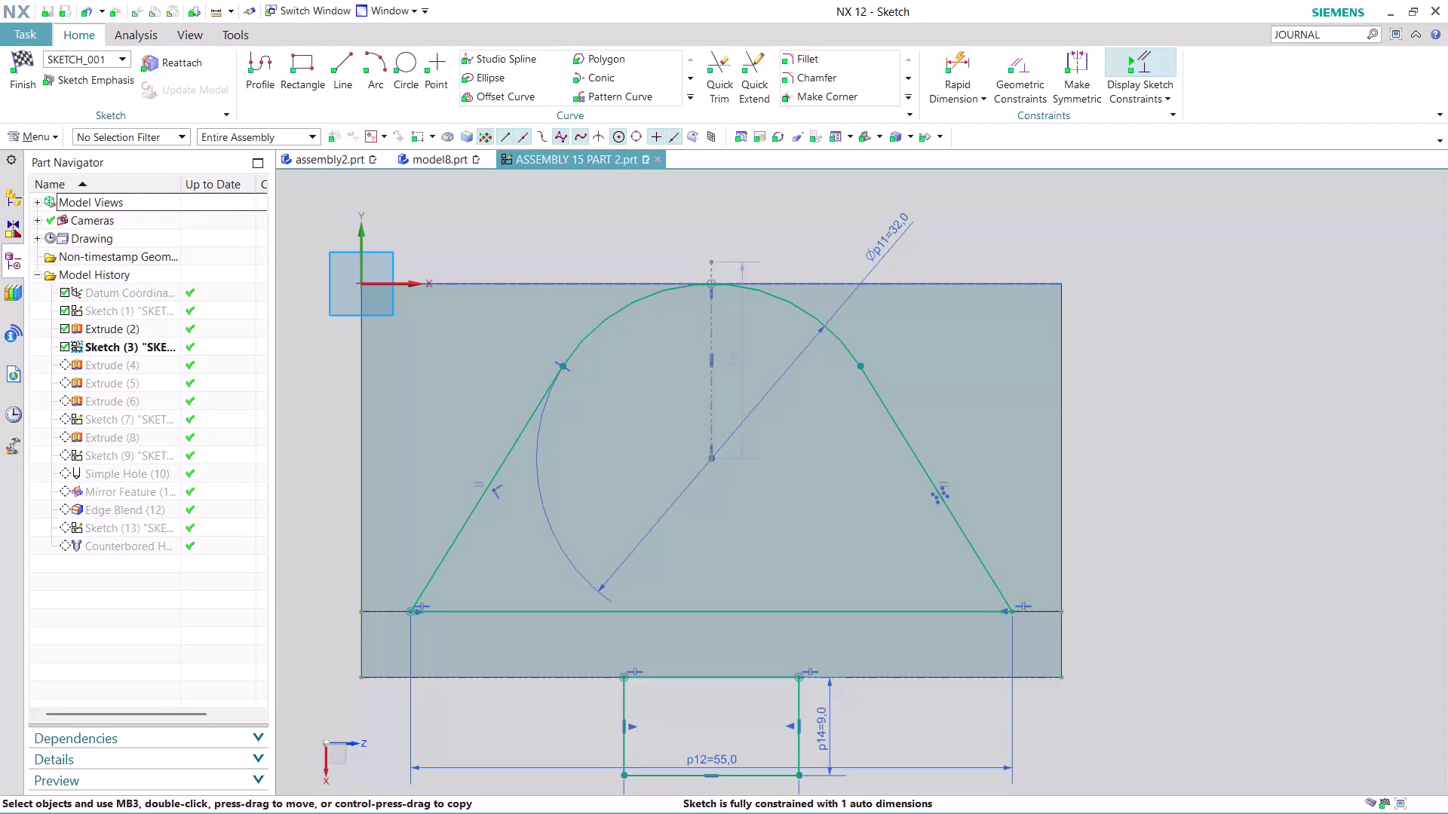
Drag the vertical 18 dimension of SKETCH_001 to the right of the profile and finish the sketch.
scroll(down, 3)
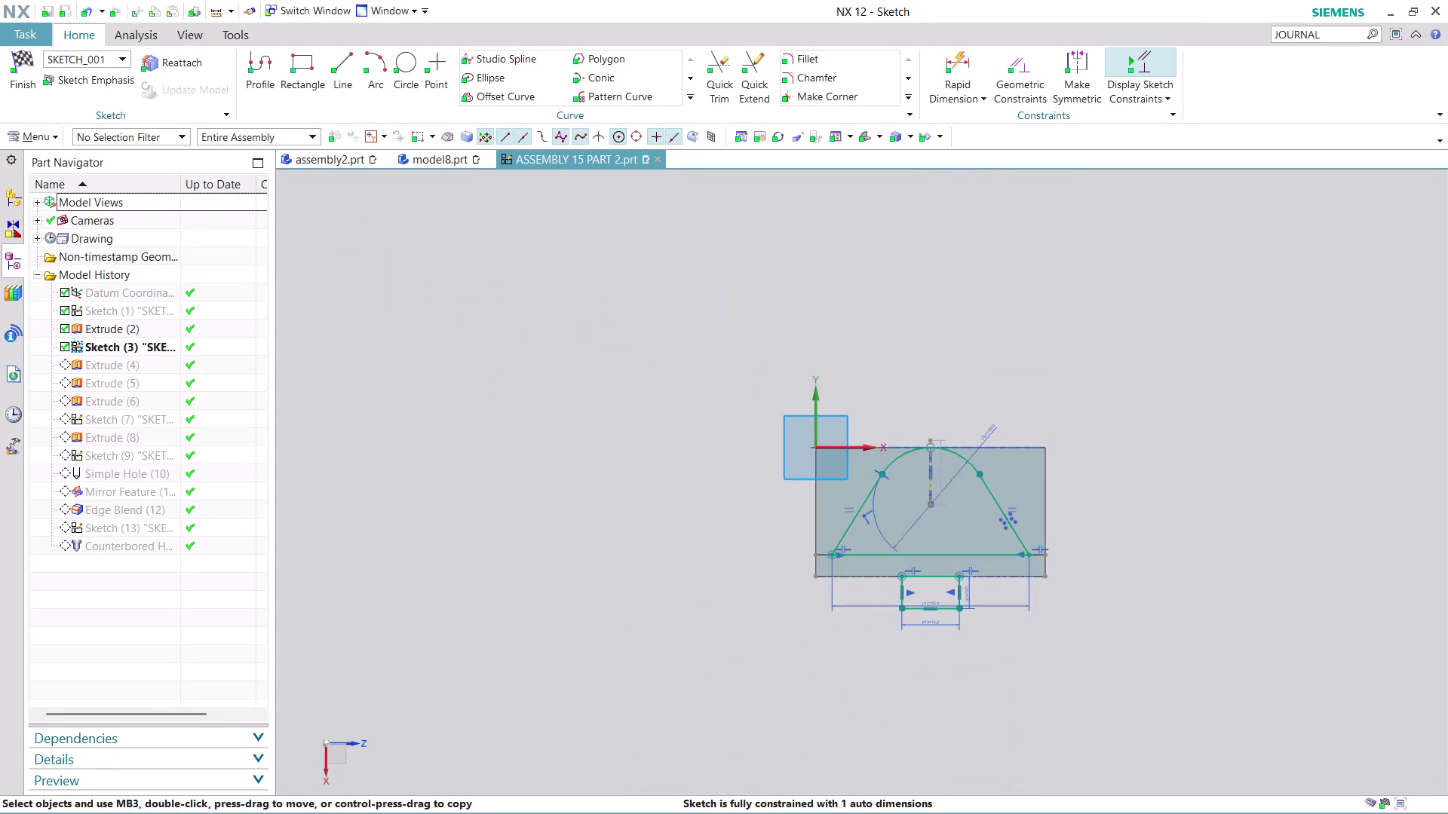
scroll(up, 3)
scroll(up, 3)
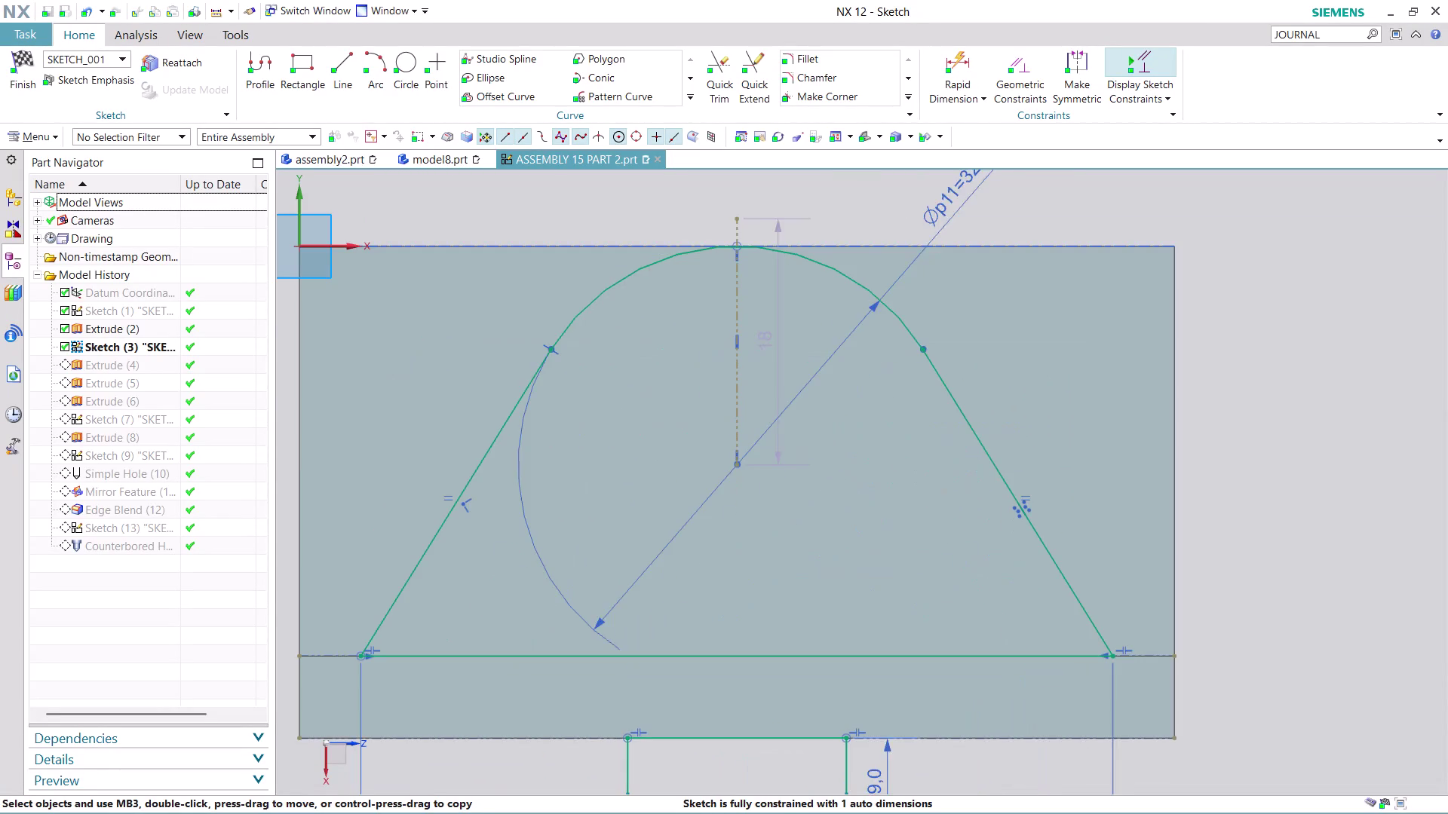
scroll(down, 3)
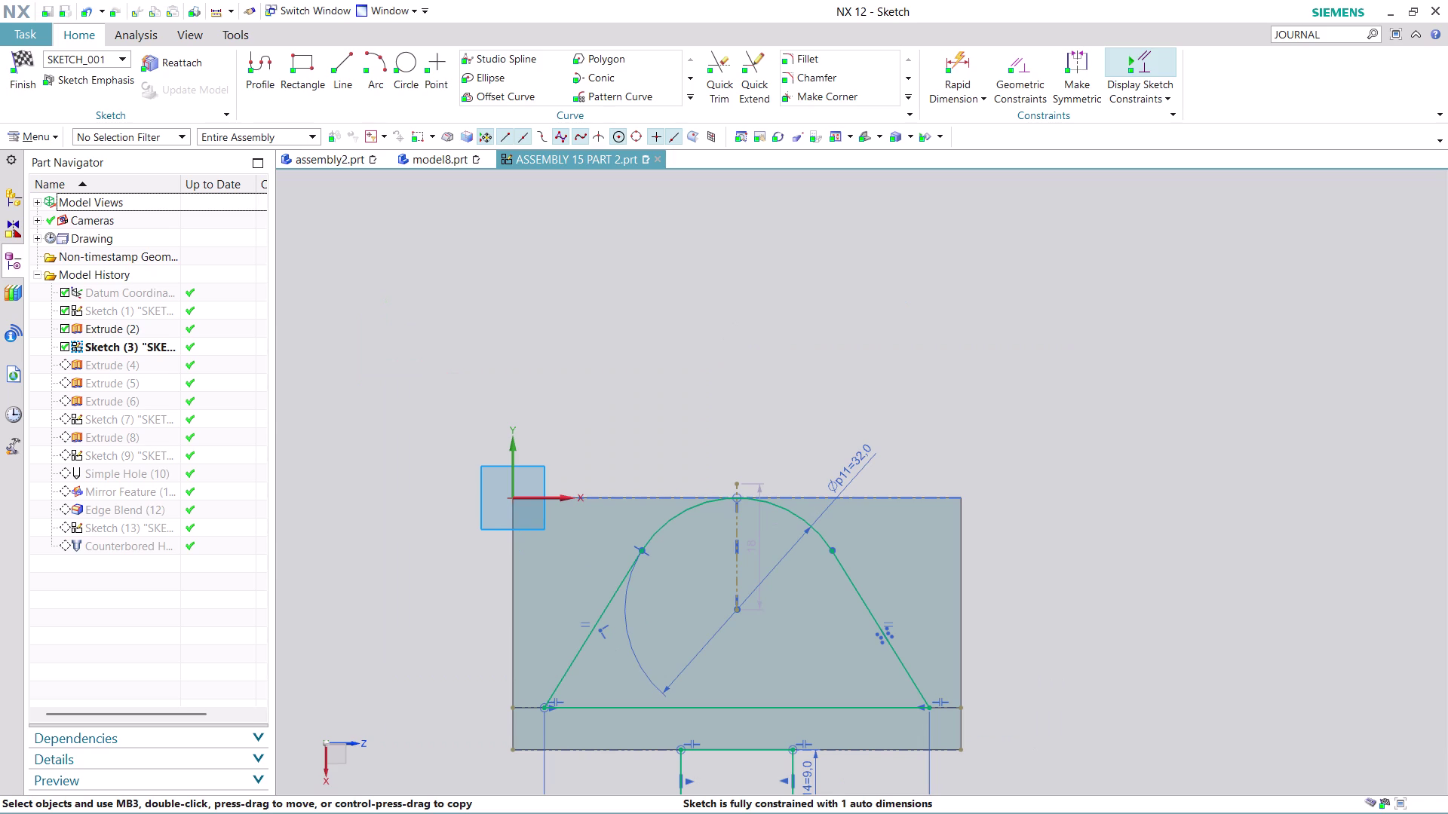
scroll(down, 3)
scroll(up, 3)
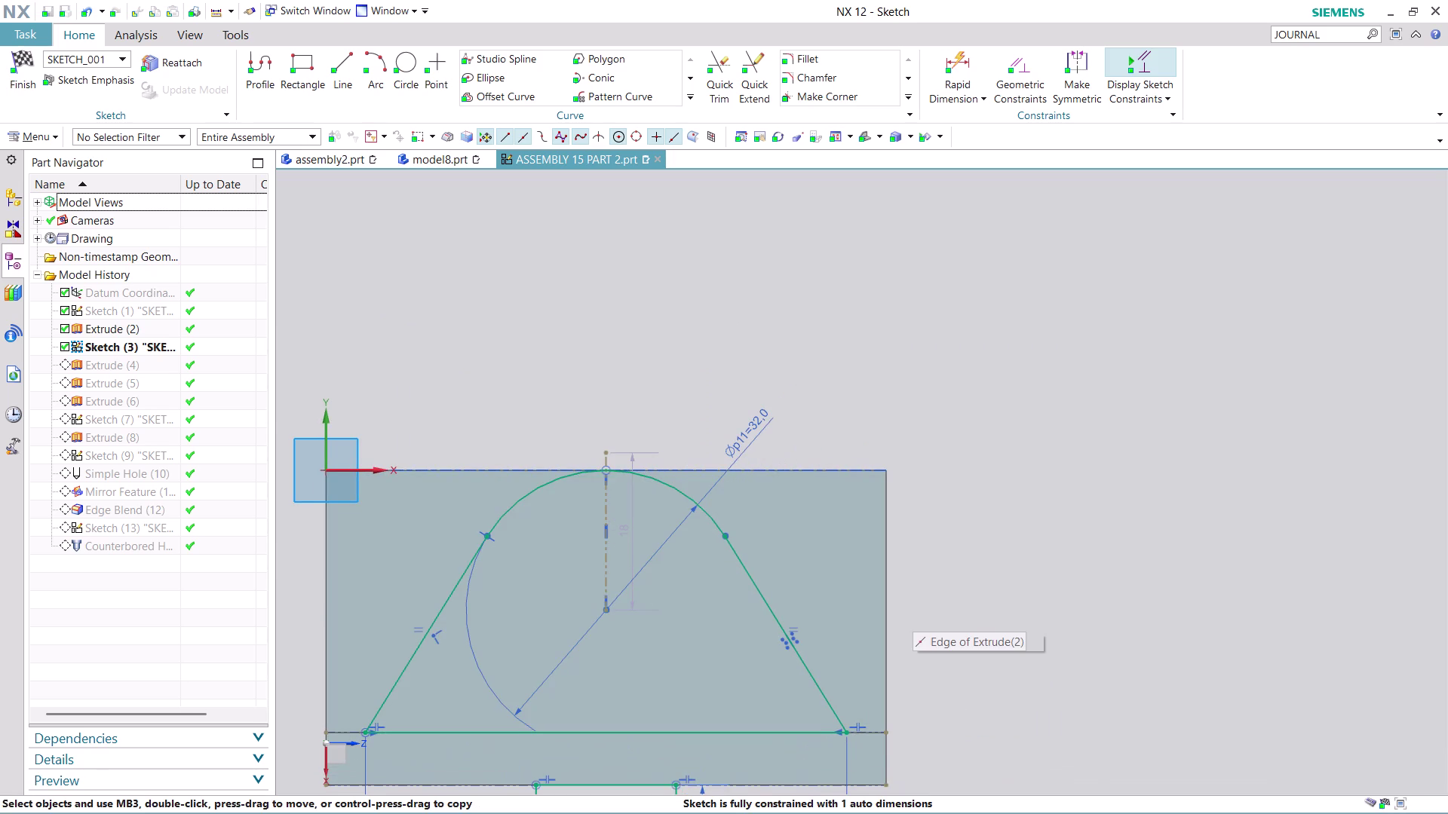
middle_drag(920, 627, 974, 487)
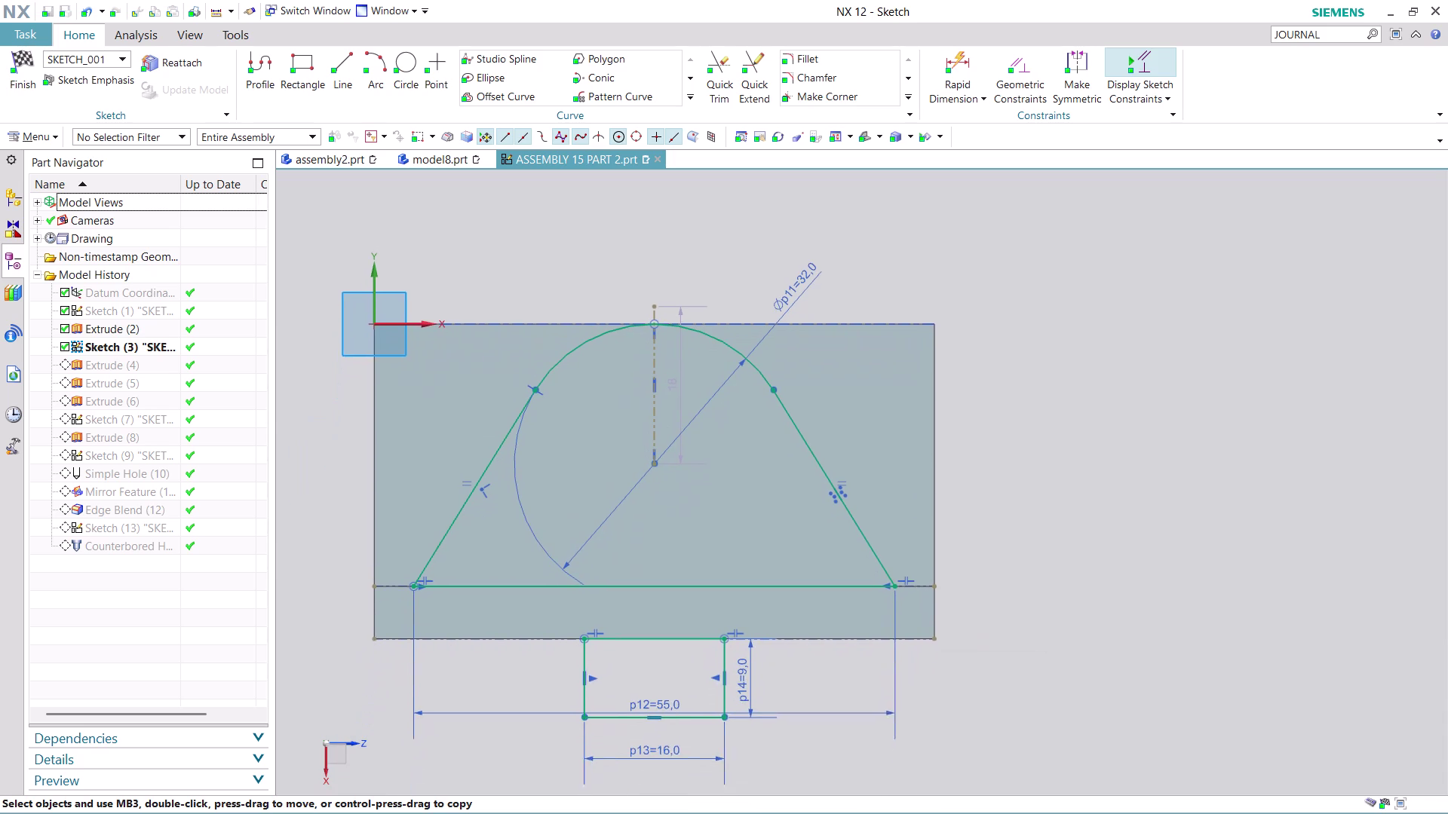
middle_drag(975, 487, 977, 467)
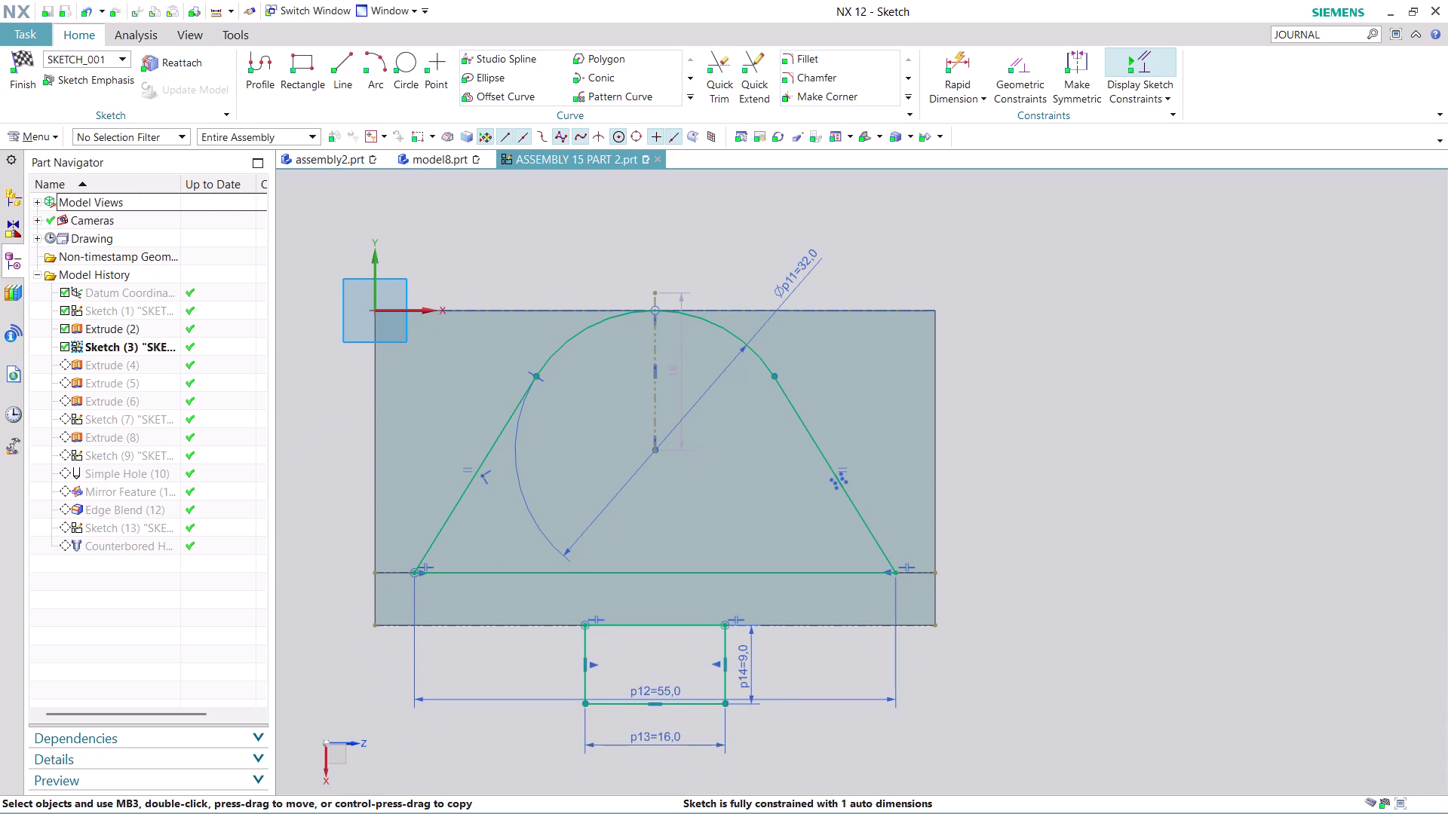
scroll(down, 3)
scroll(up, 3)
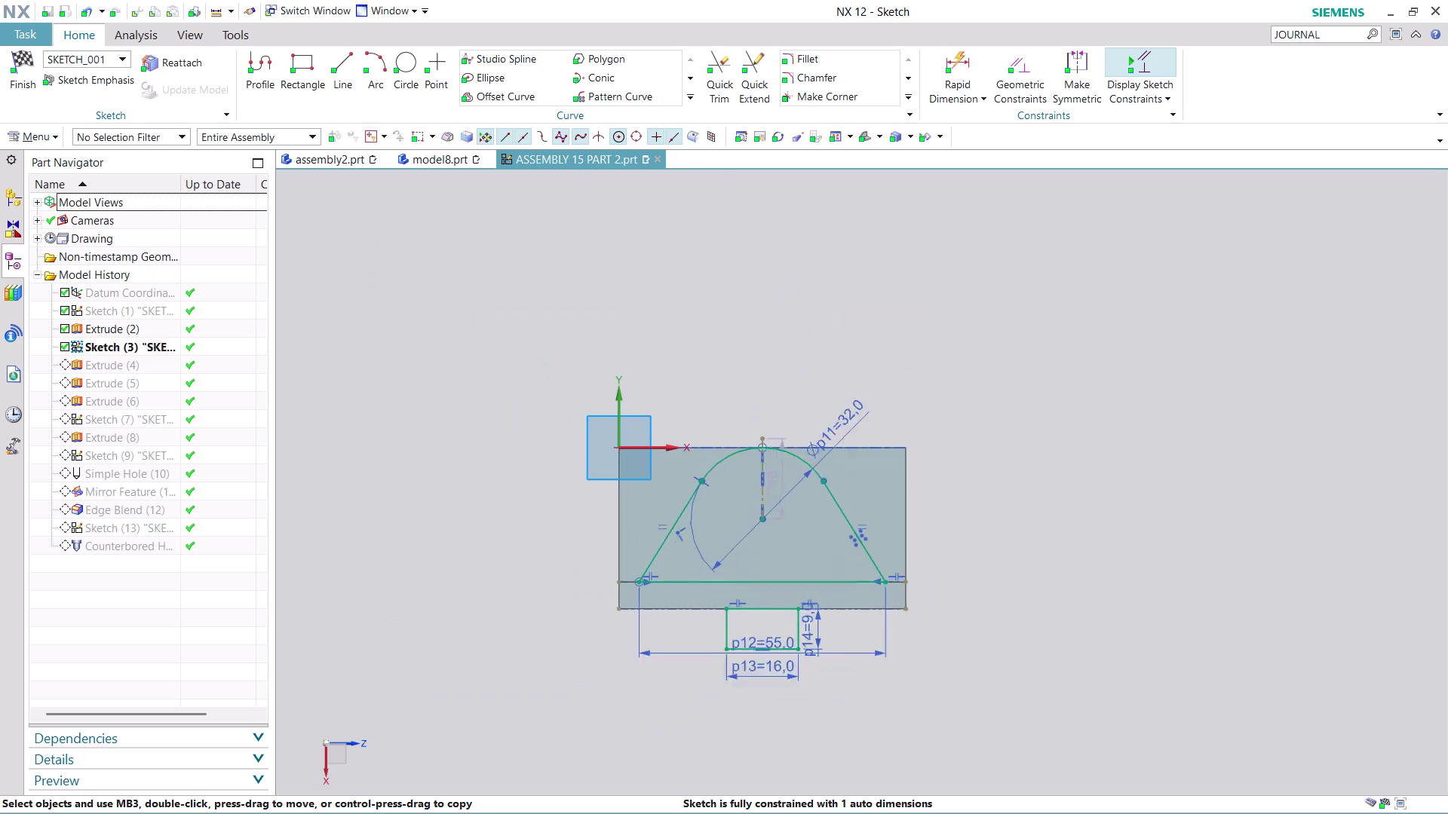
scroll(up, 3)
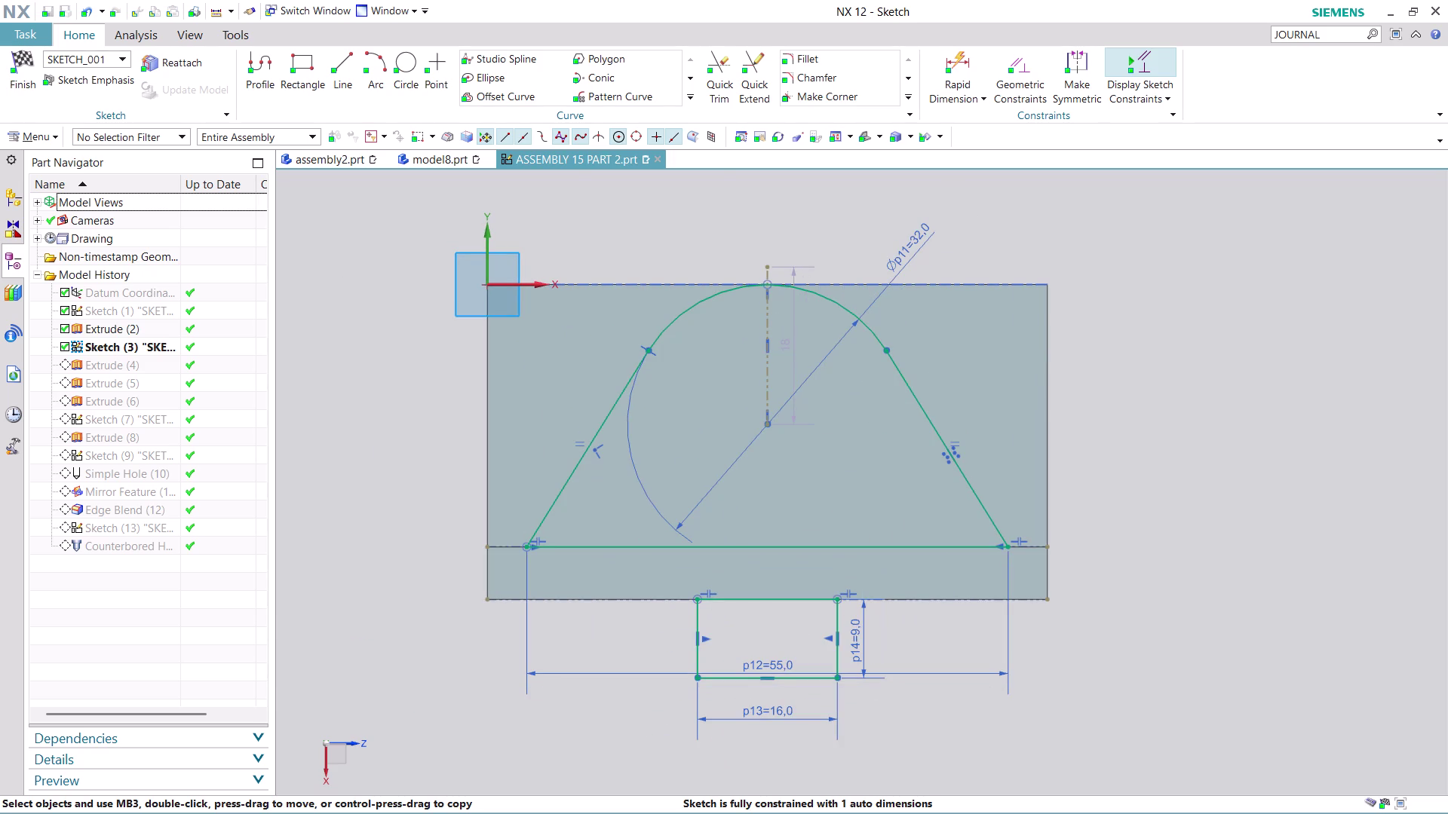
drag(793, 350, 1208, 299)
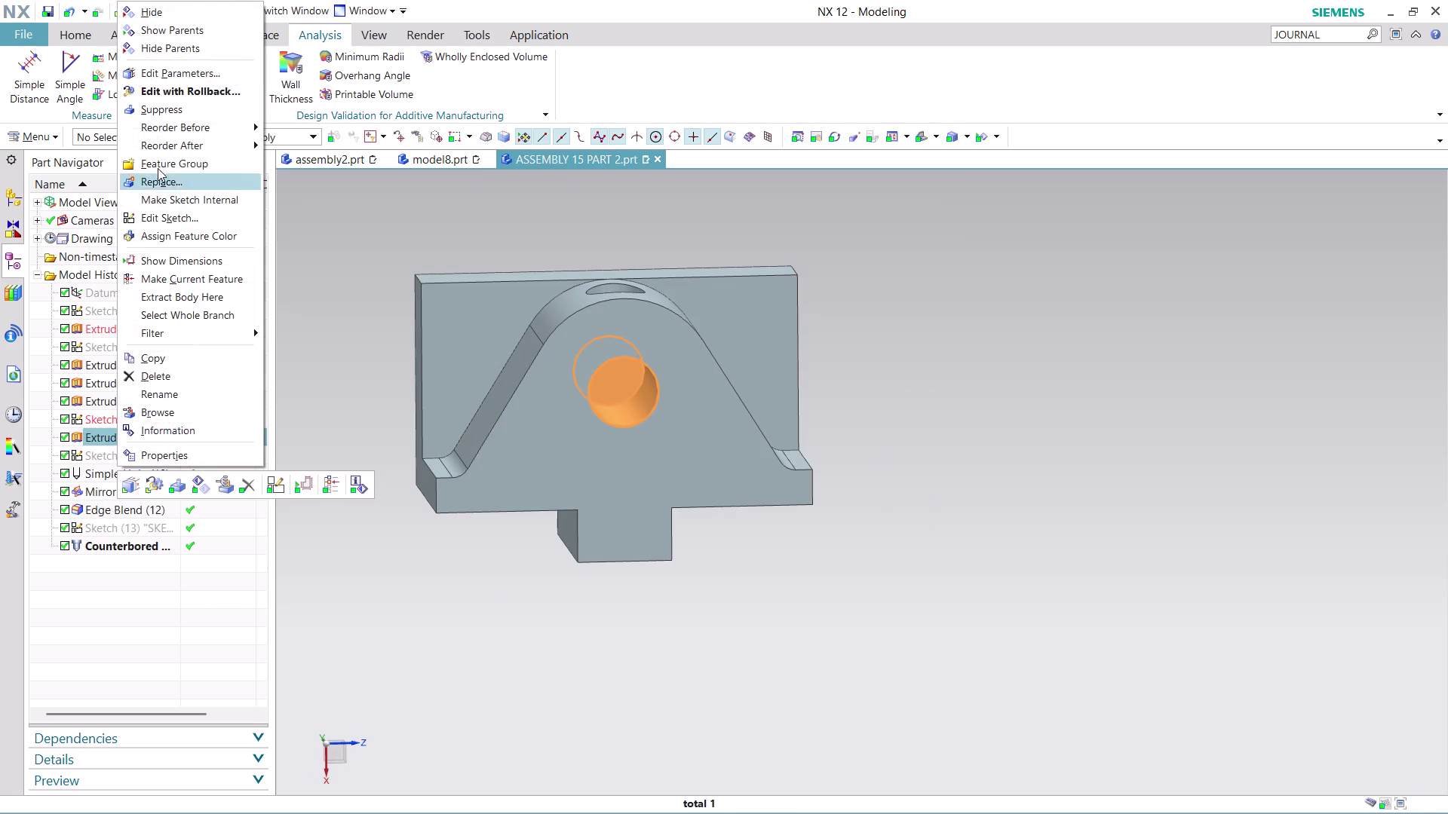
Review the Extrude (8) hole parameters (Ø12 circle, 24 mm cut), then bring up Sketch (7)'s options.
click(199, 94)
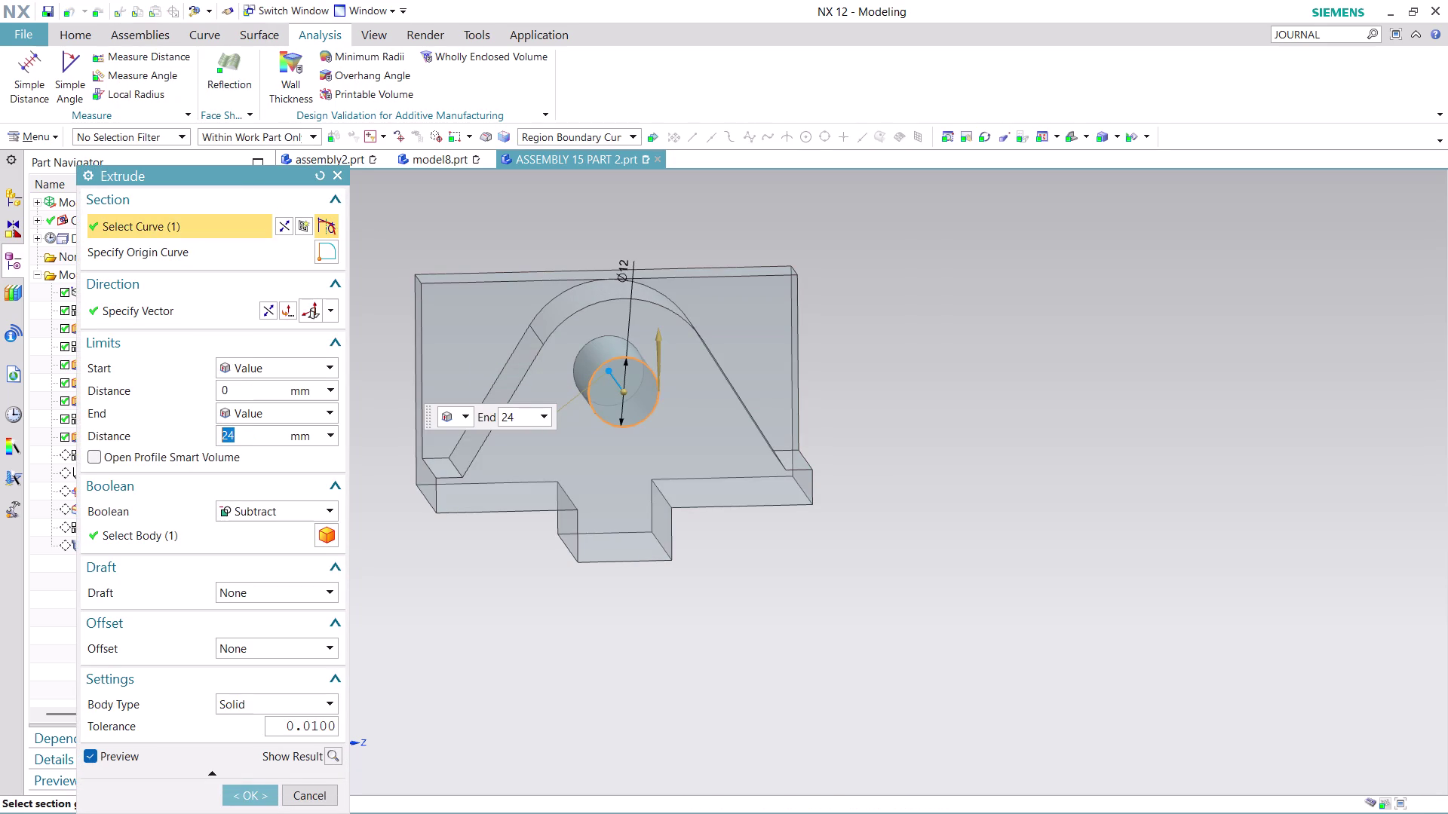
click(309, 798)
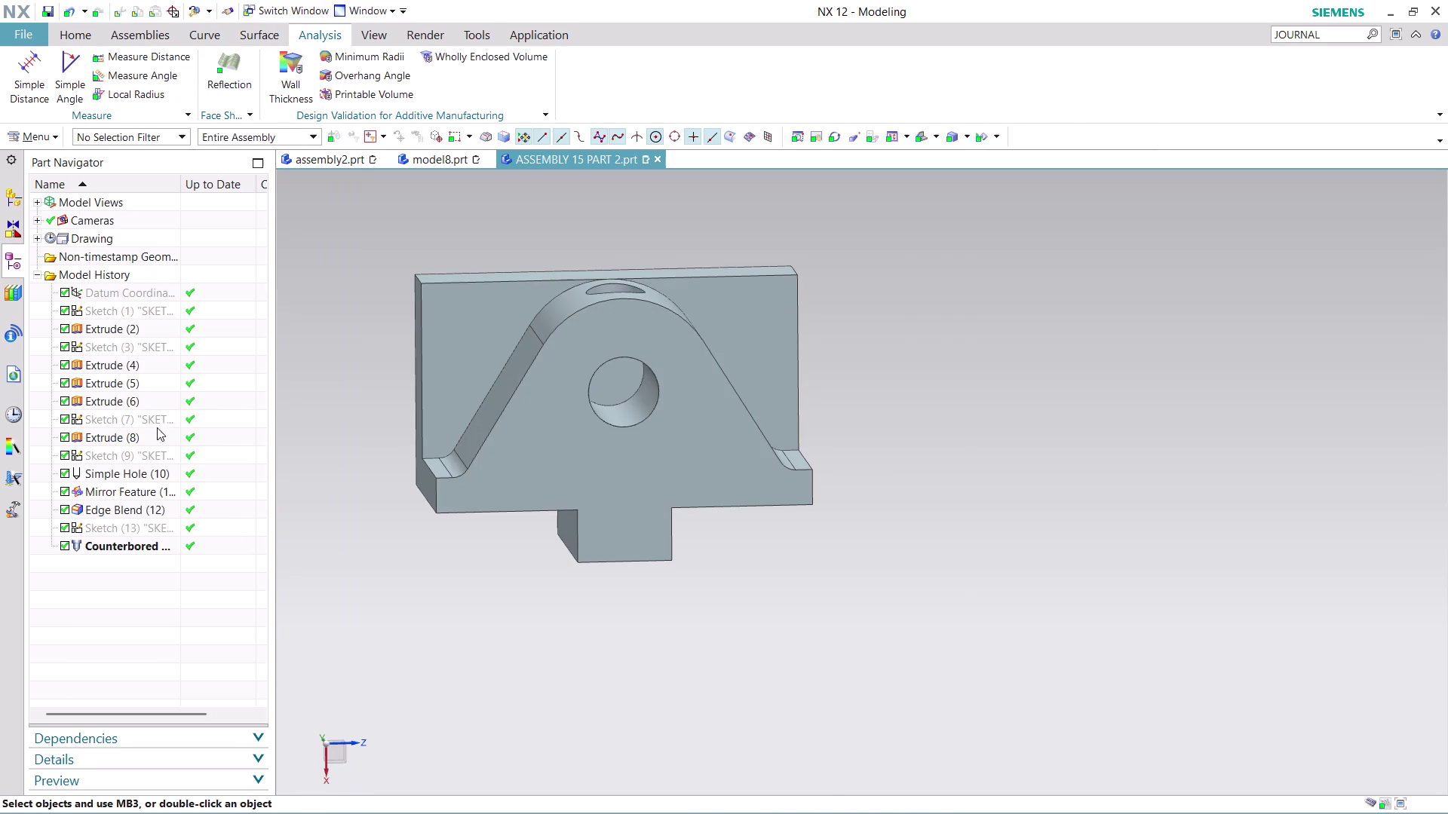
click(150, 425)
right_click(151, 426)
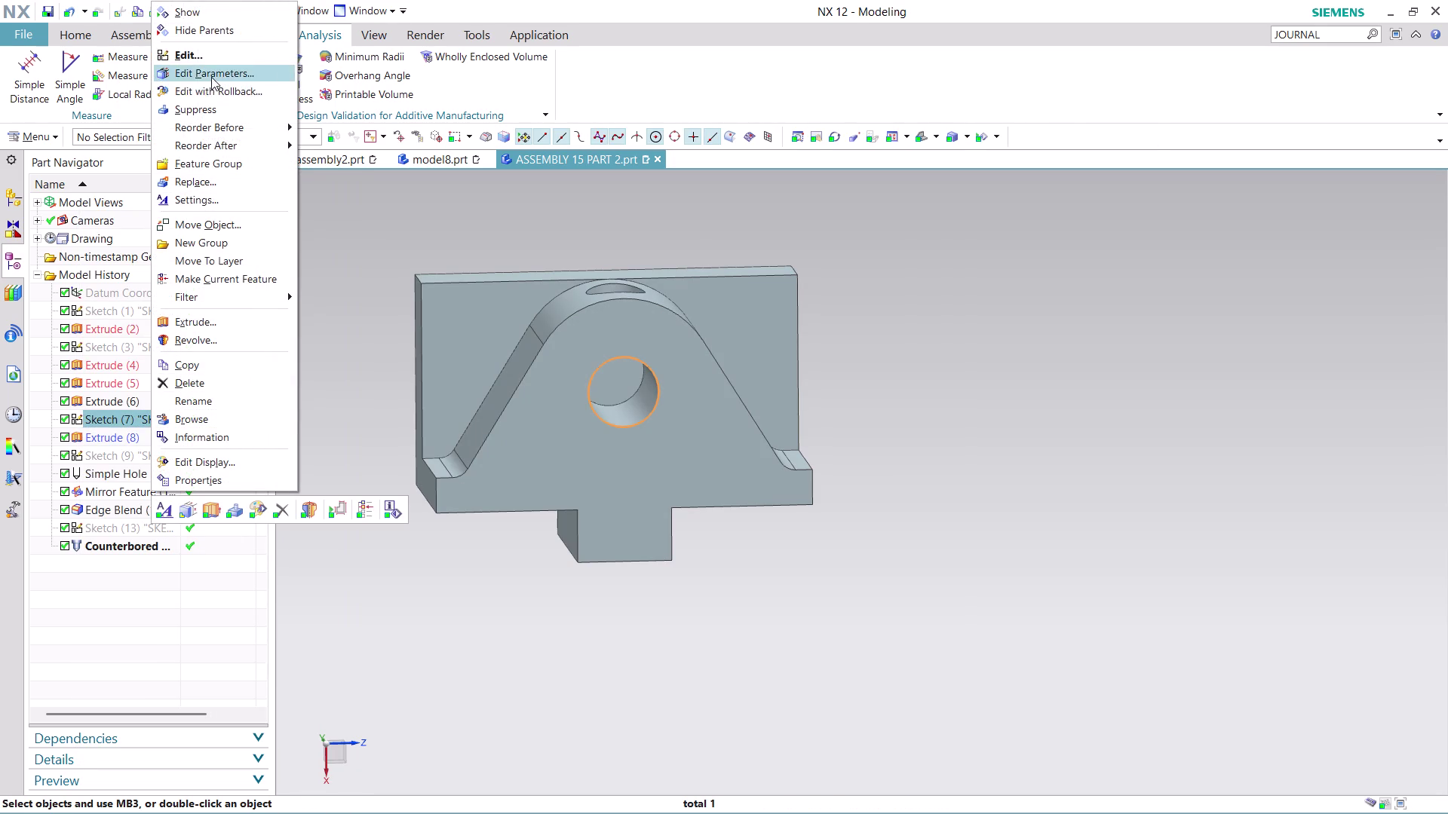
Open Sketch (7) for editing and zoom to the Ø12 hole circle.
click(225, 89)
scroll(down, 3)
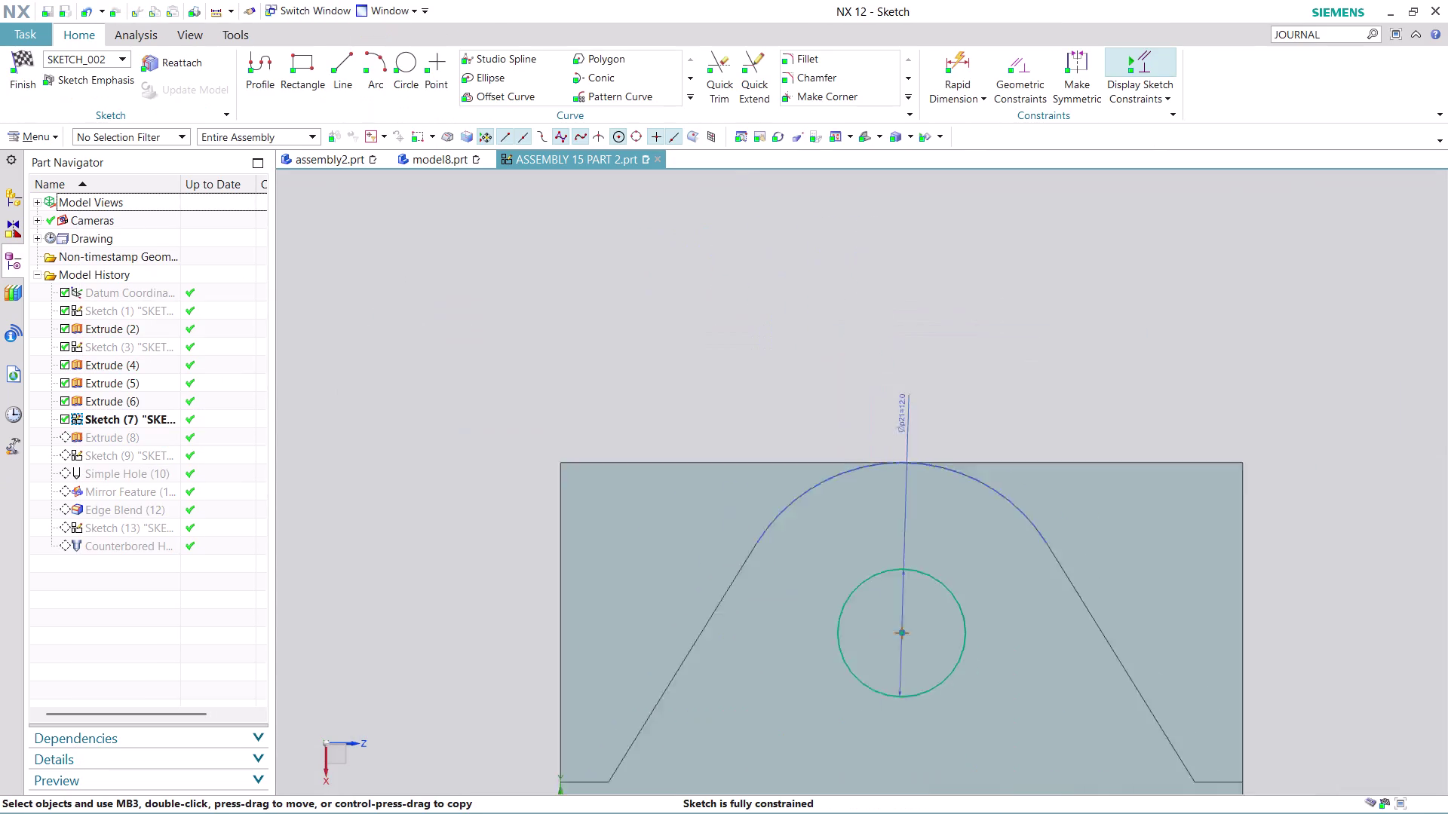
scroll(down, 3)
scroll(up, 3)
scroll(up, 3)
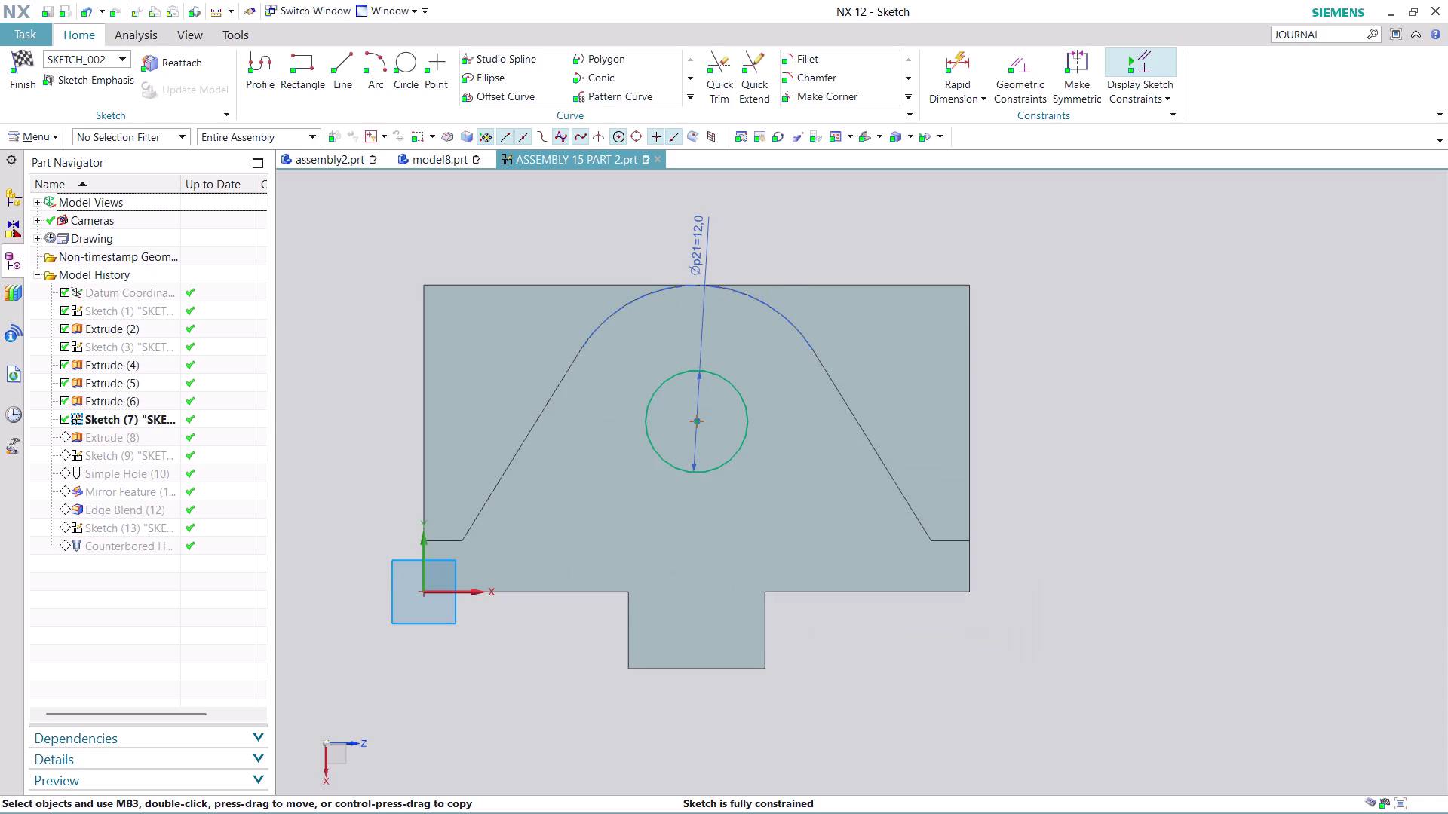
scroll(up, 3)
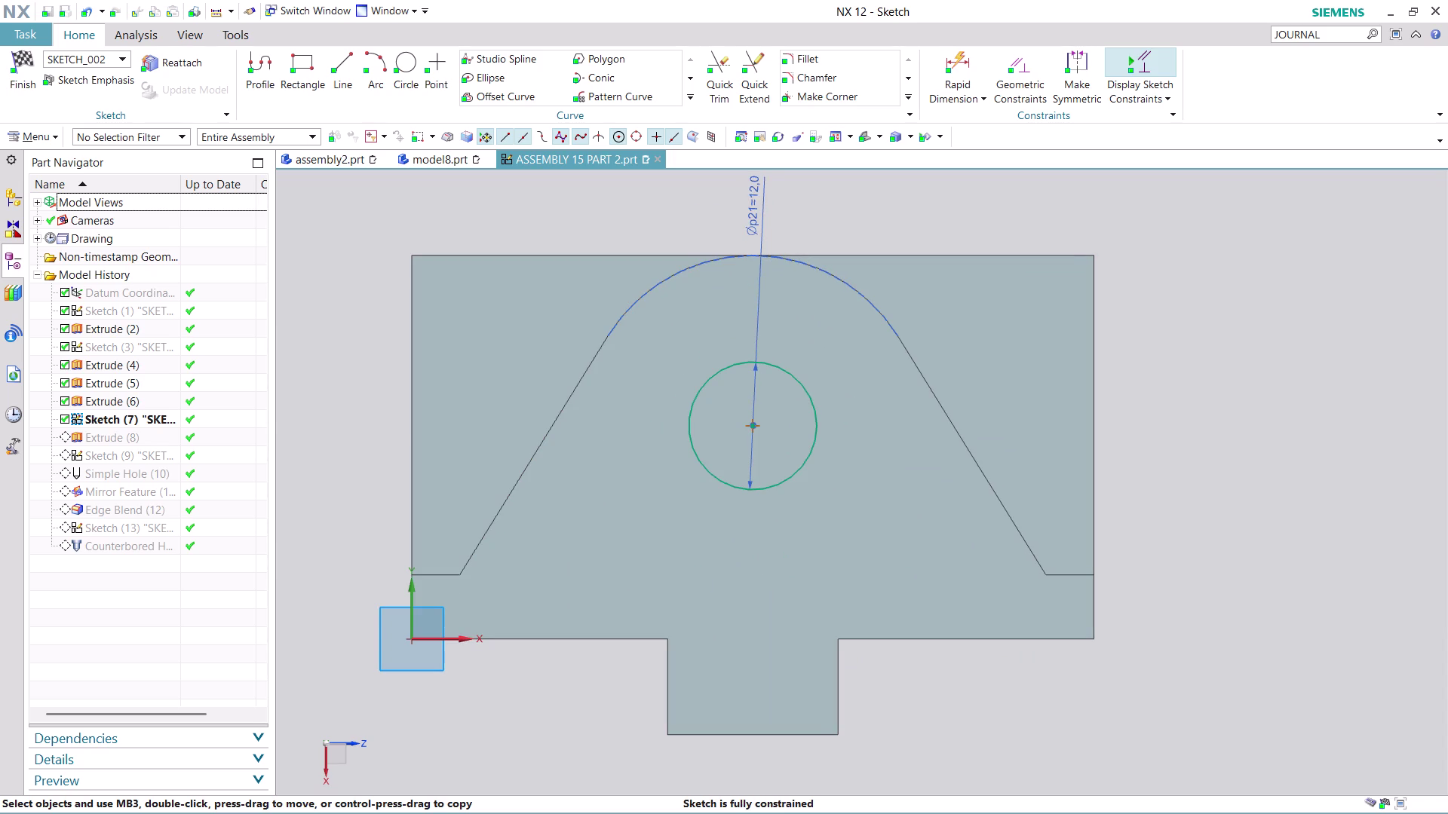
Start a Measure Distance from the Analysis tools.
click(118, 36)
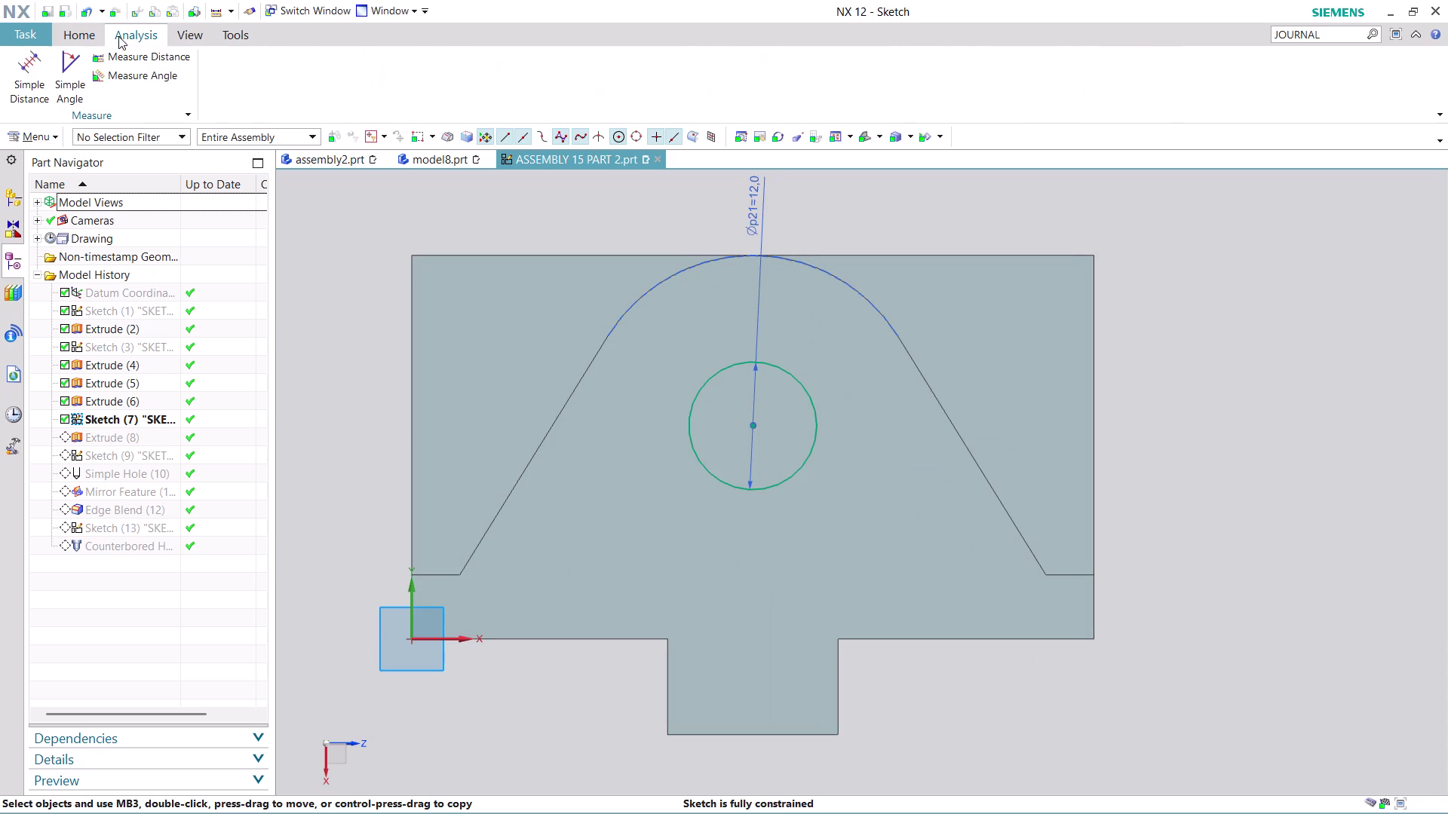
click(751, 424)
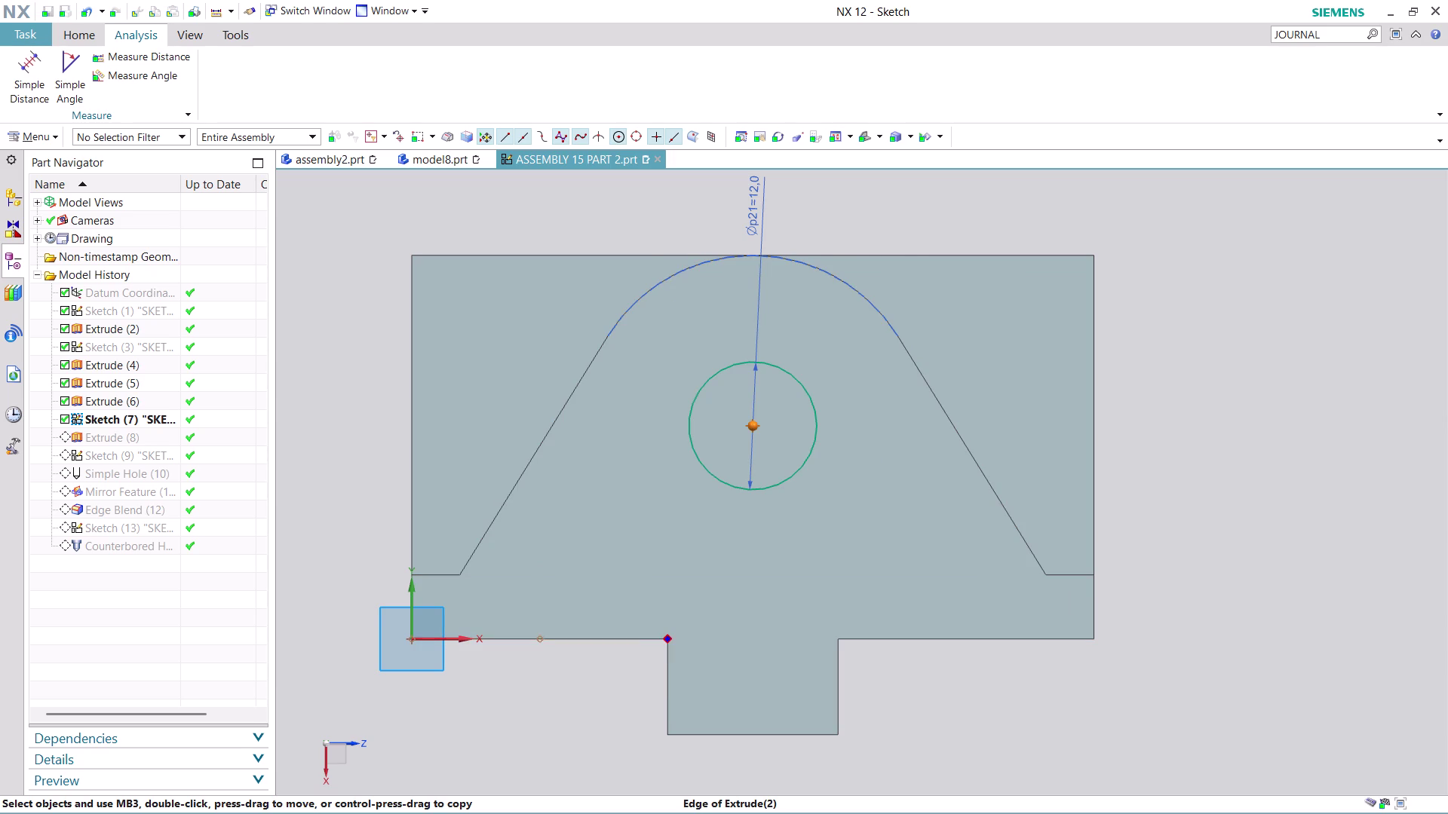
click(669, 637)
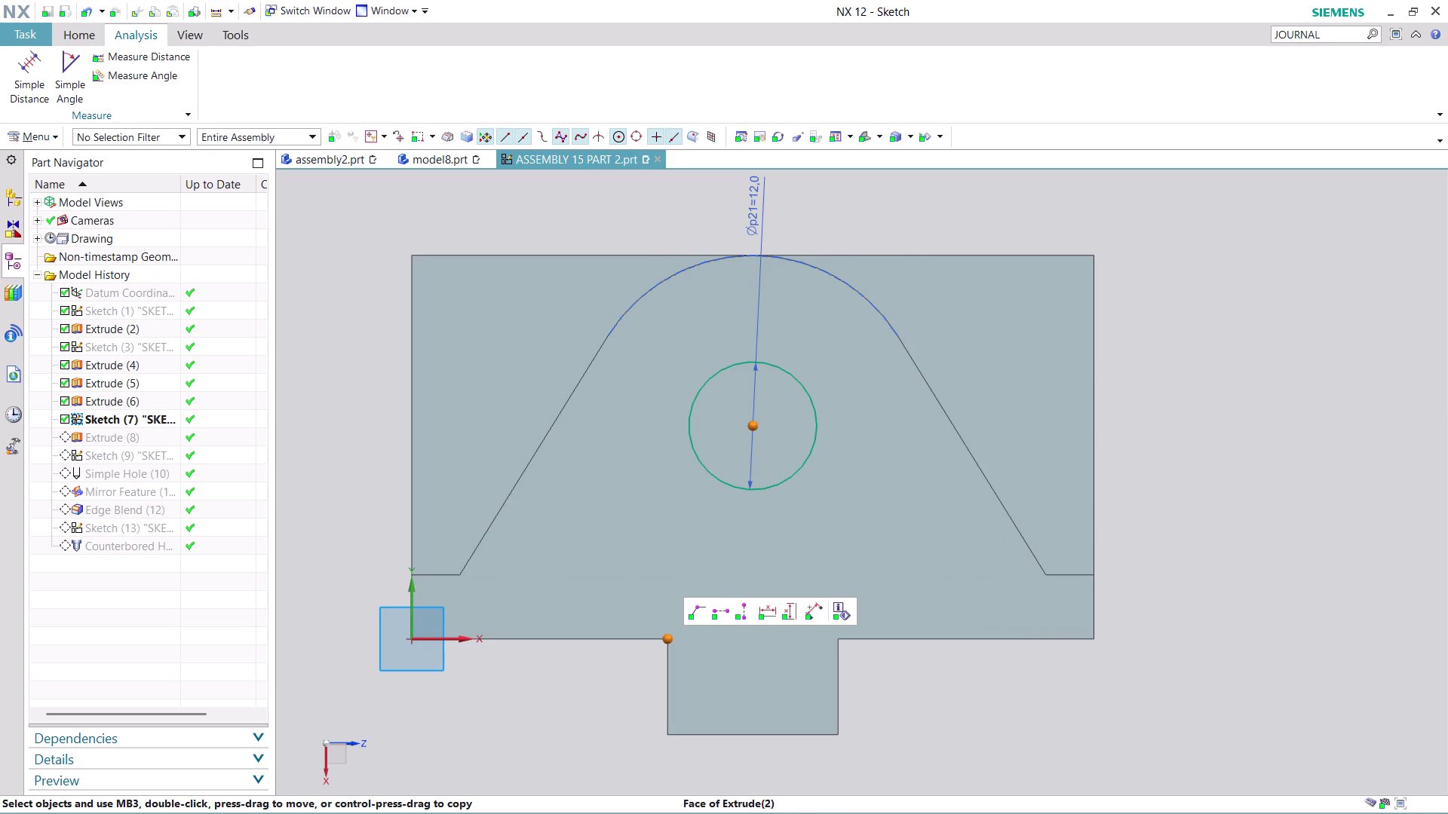
click(170, 52)
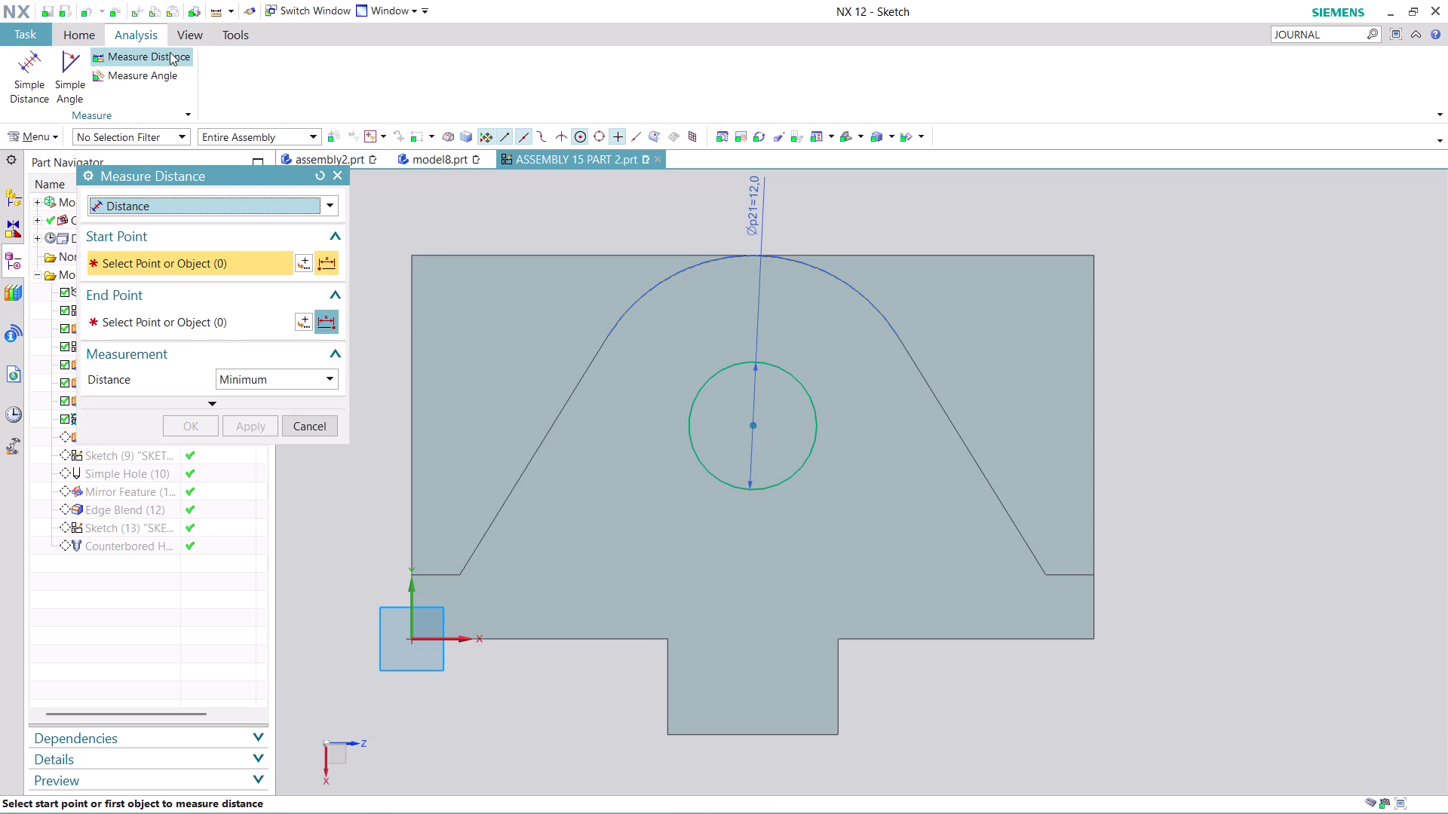
Measure about 21.54 mm from the hole centre to the base face, then return to Home.
click(753, 425)
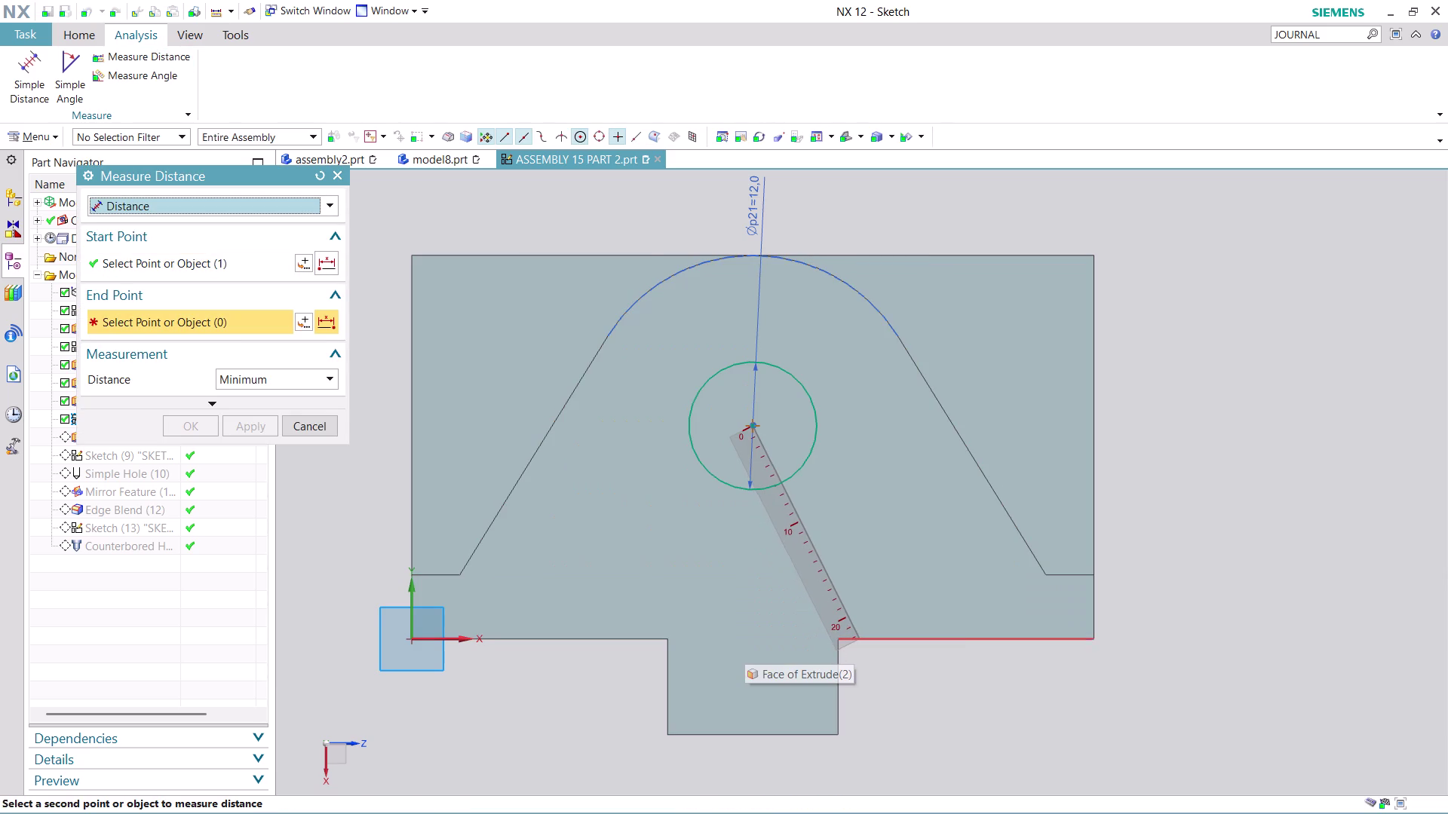
click(876, 639)
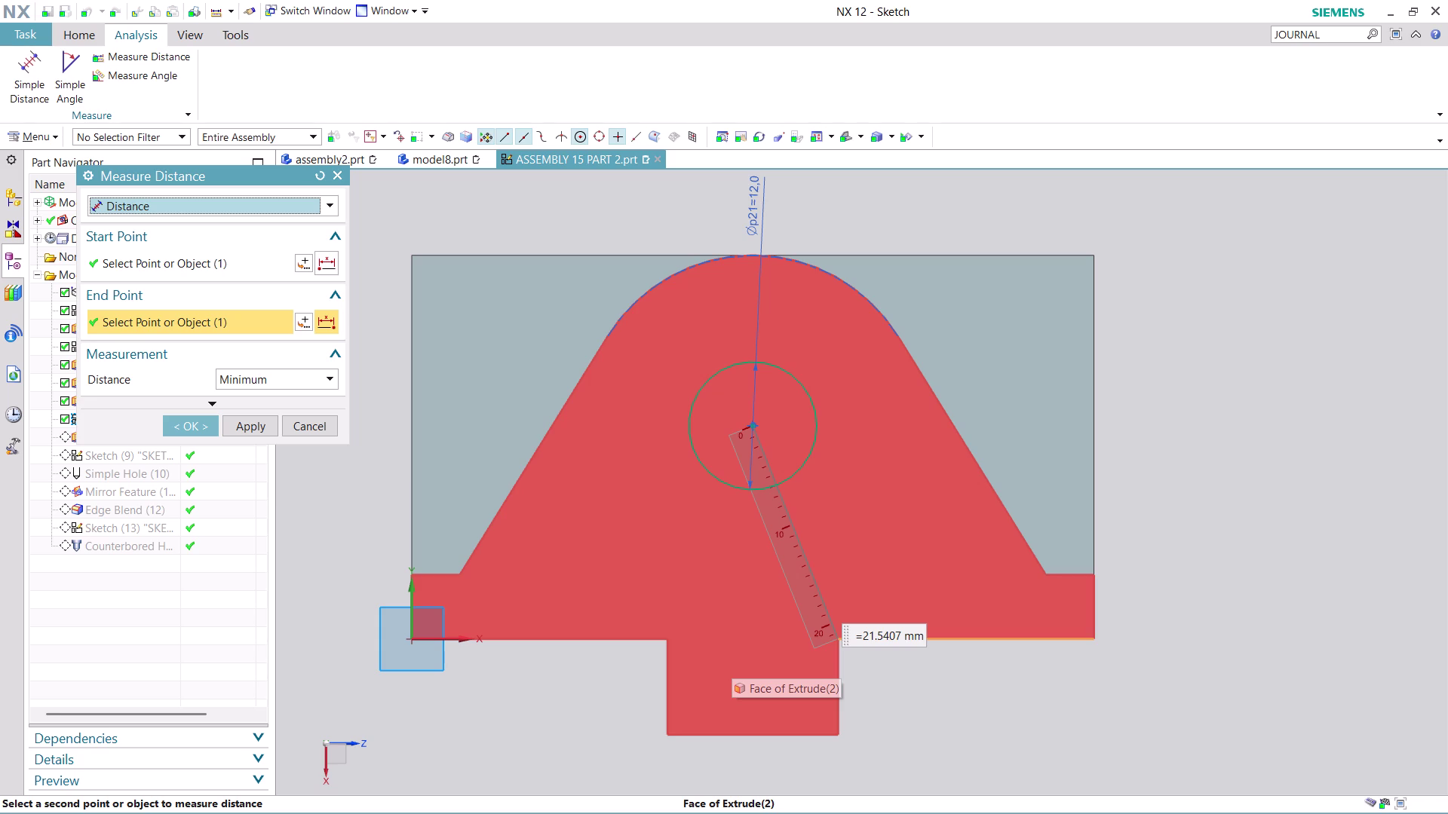
key(Escape)
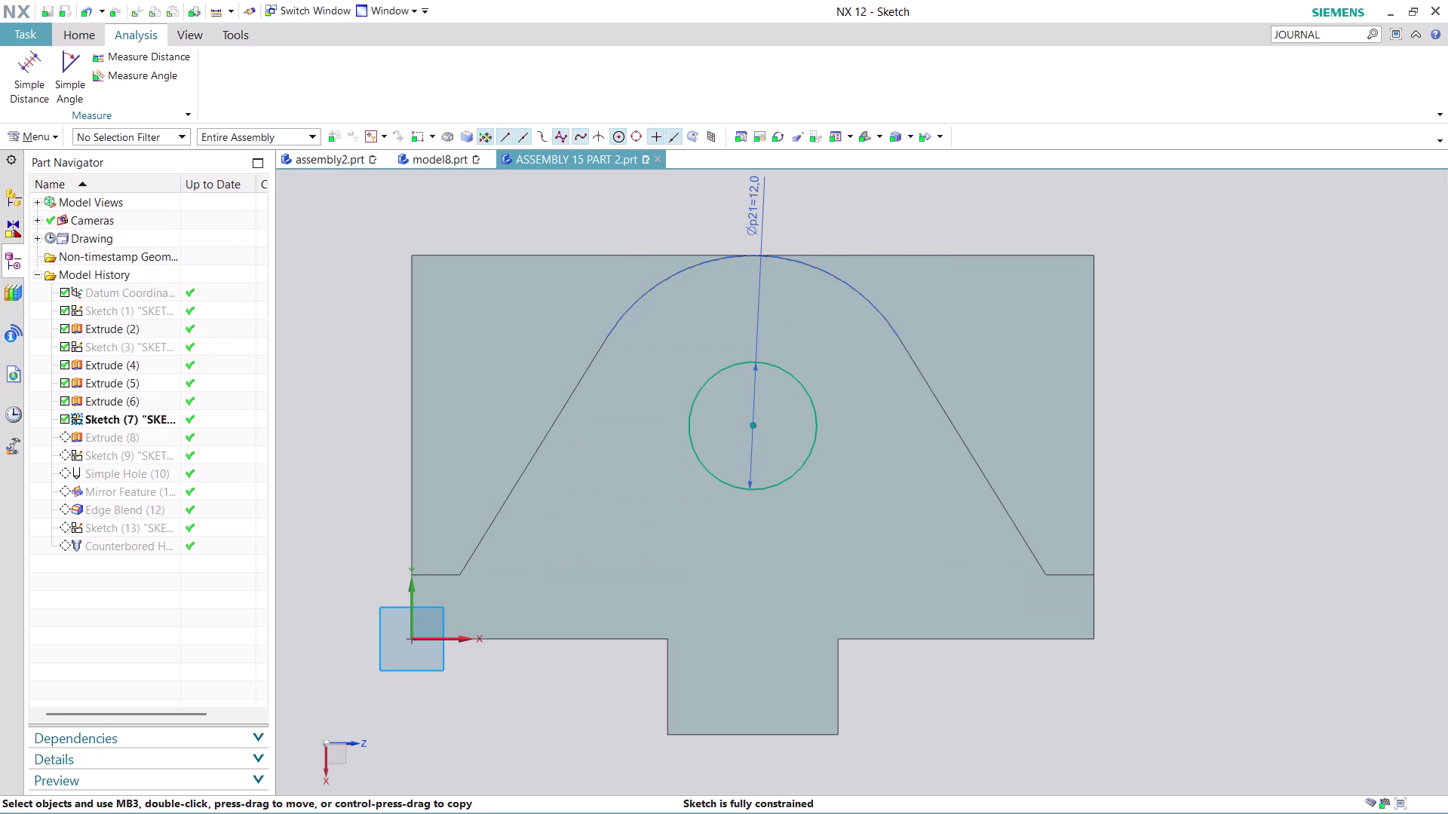
click(74, 33)
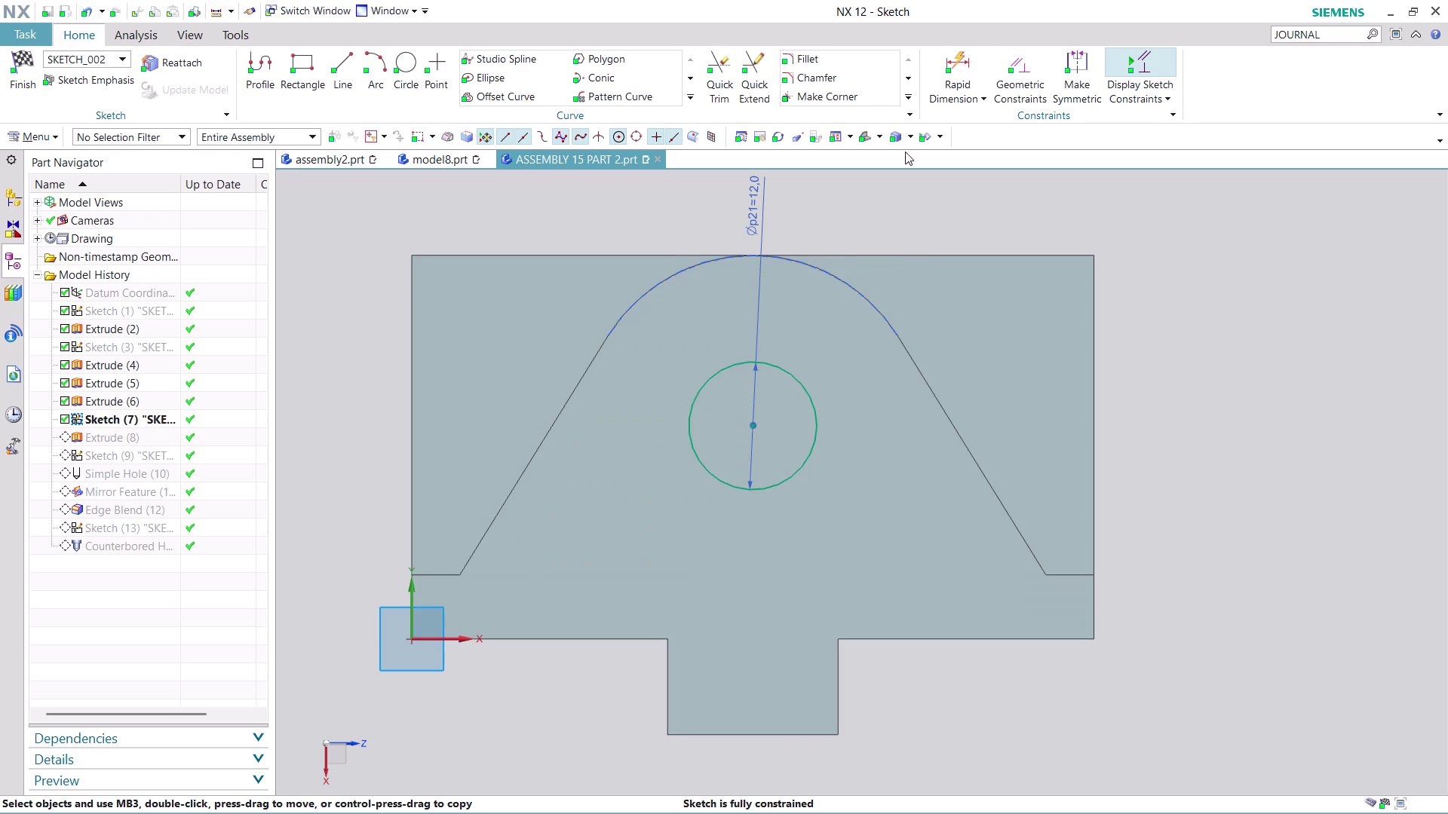
click(958, 66)
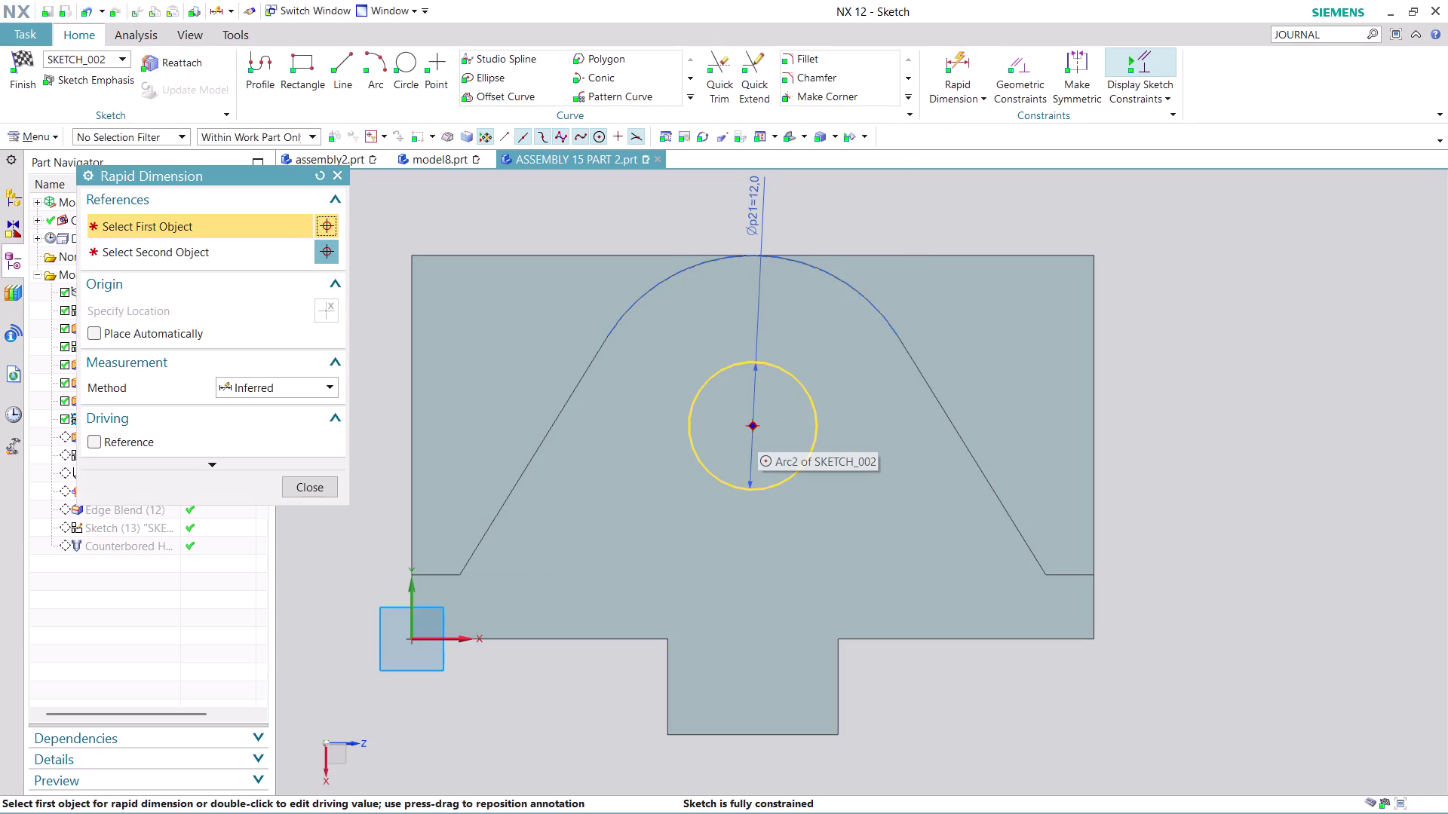
Add a 20 height dimension from the hole circle to the bottom edge, accepting the overconstrained warning.
click(754, 424)
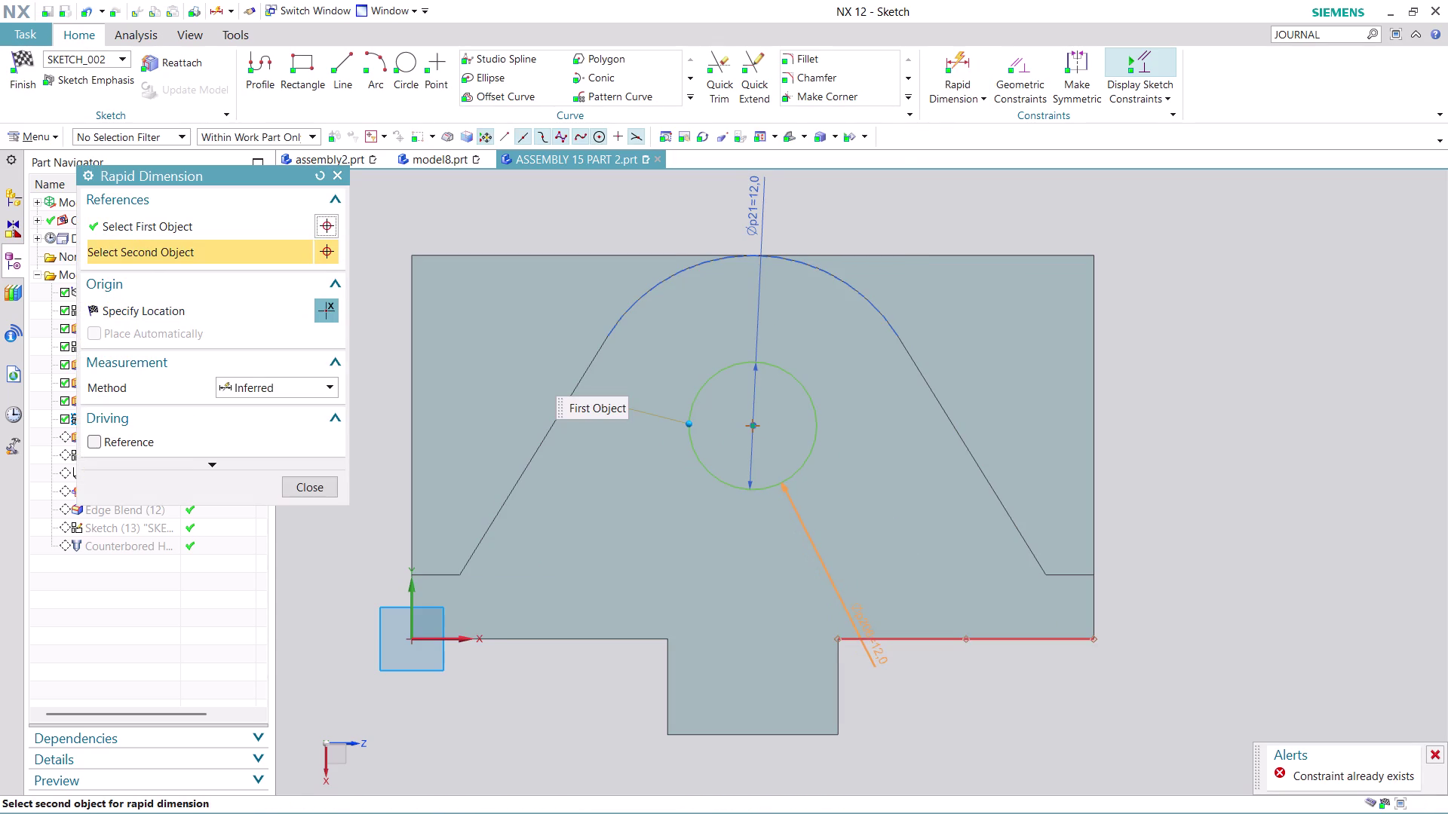
click(872, 638)
click(1282, 524)
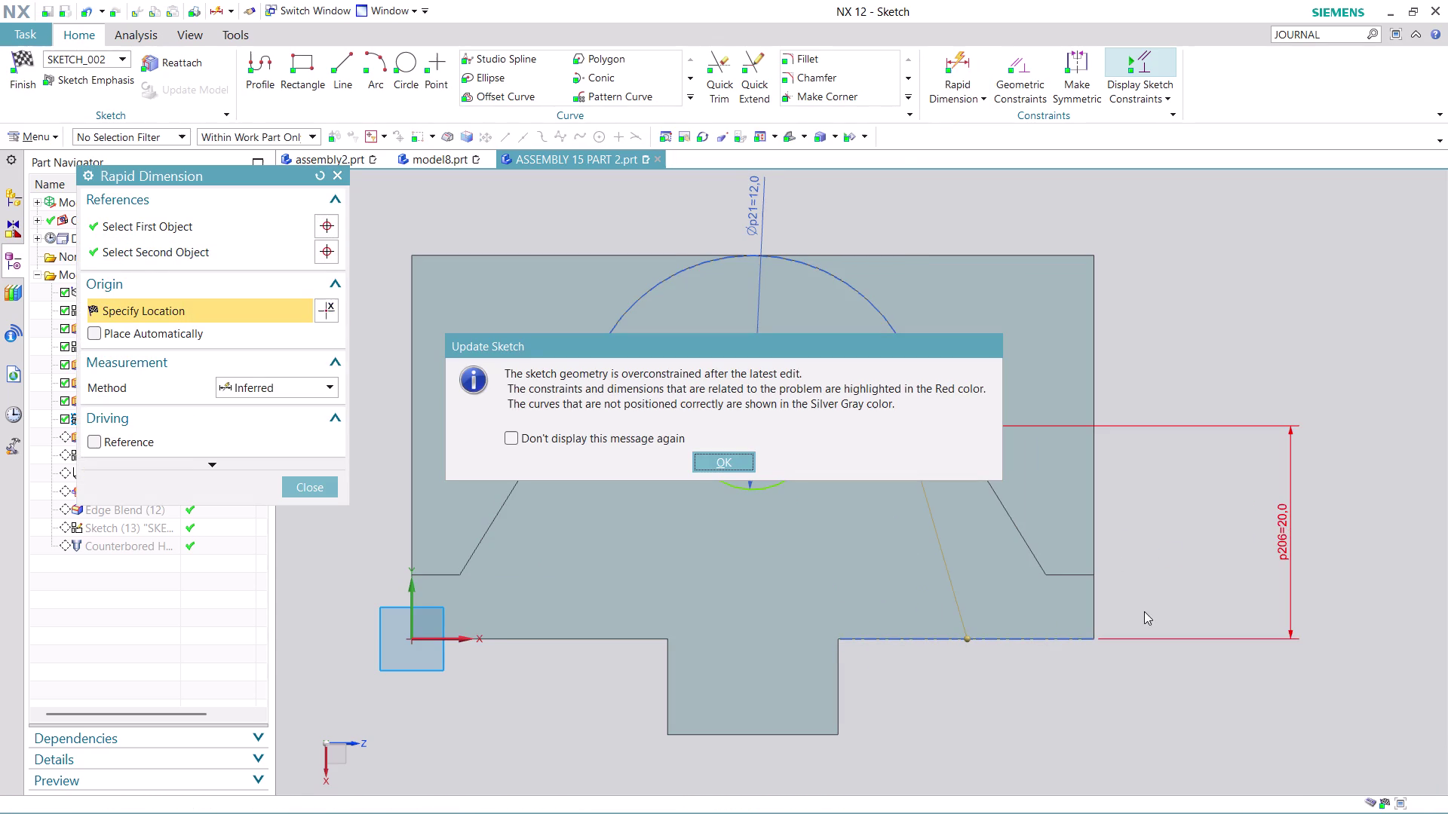
click(702, 463)
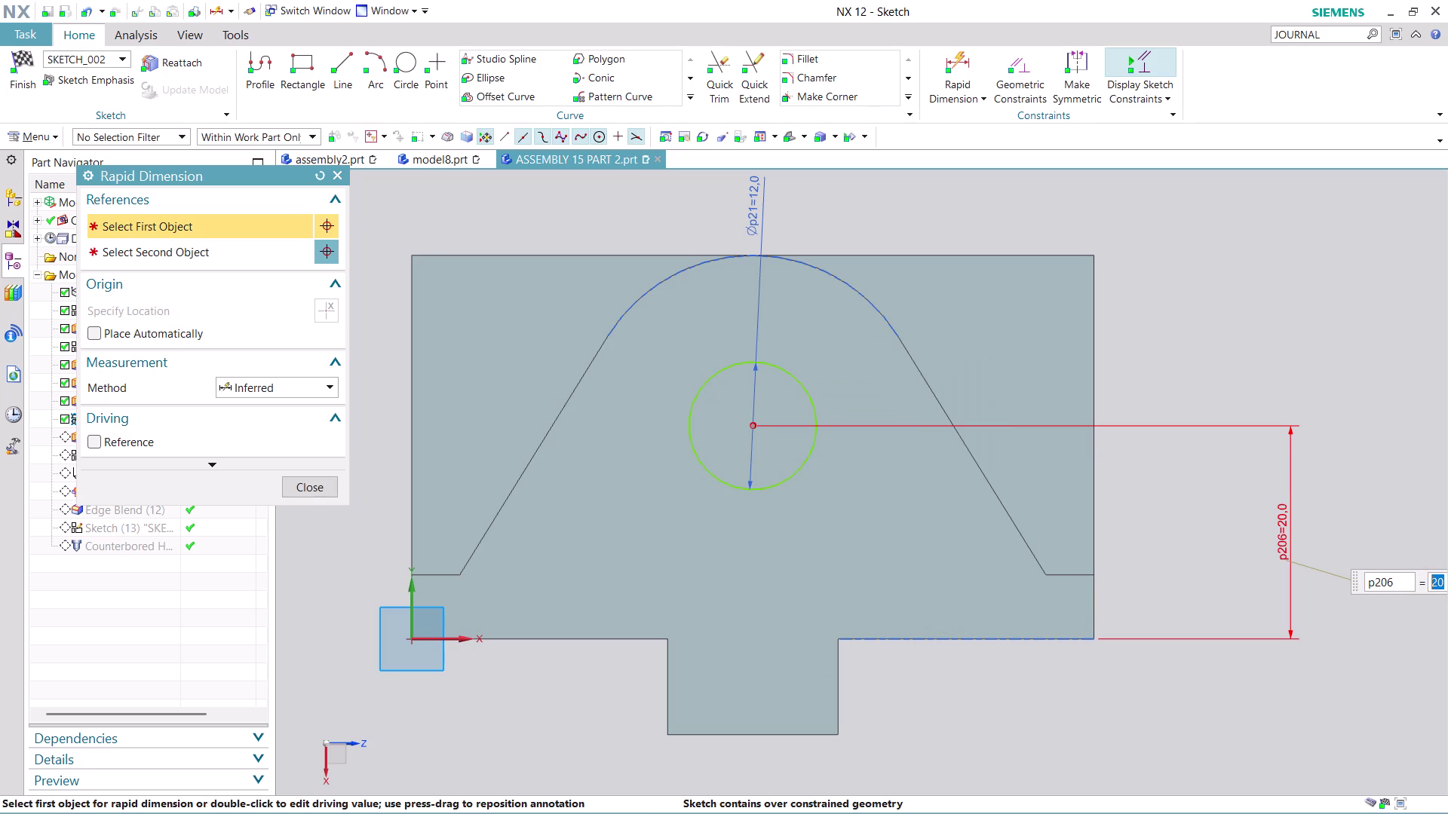
click(313, 492)
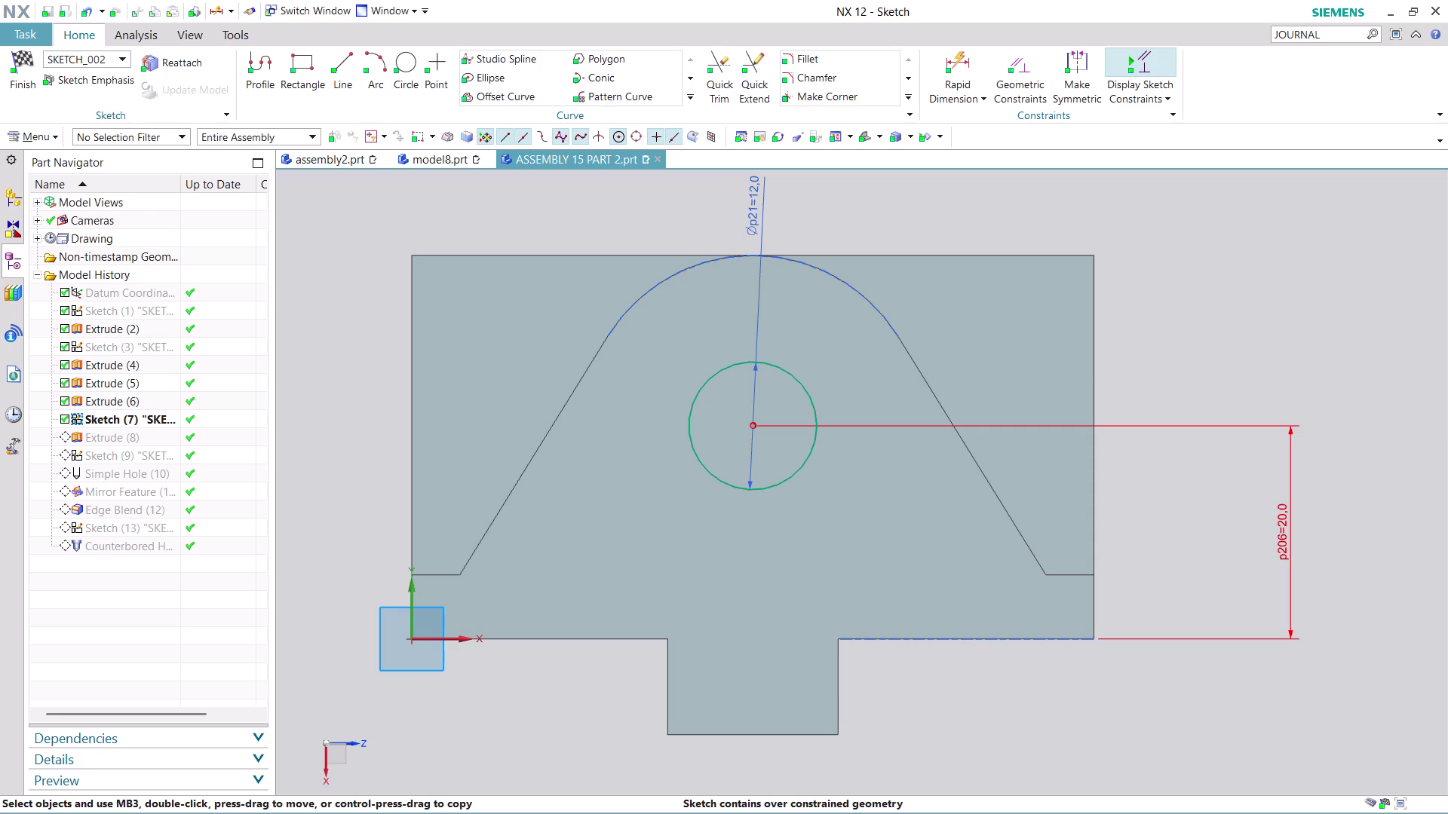
Undo the conflicting 20 dimension so the sketch is fully constrained again.
key(ctrl+z)
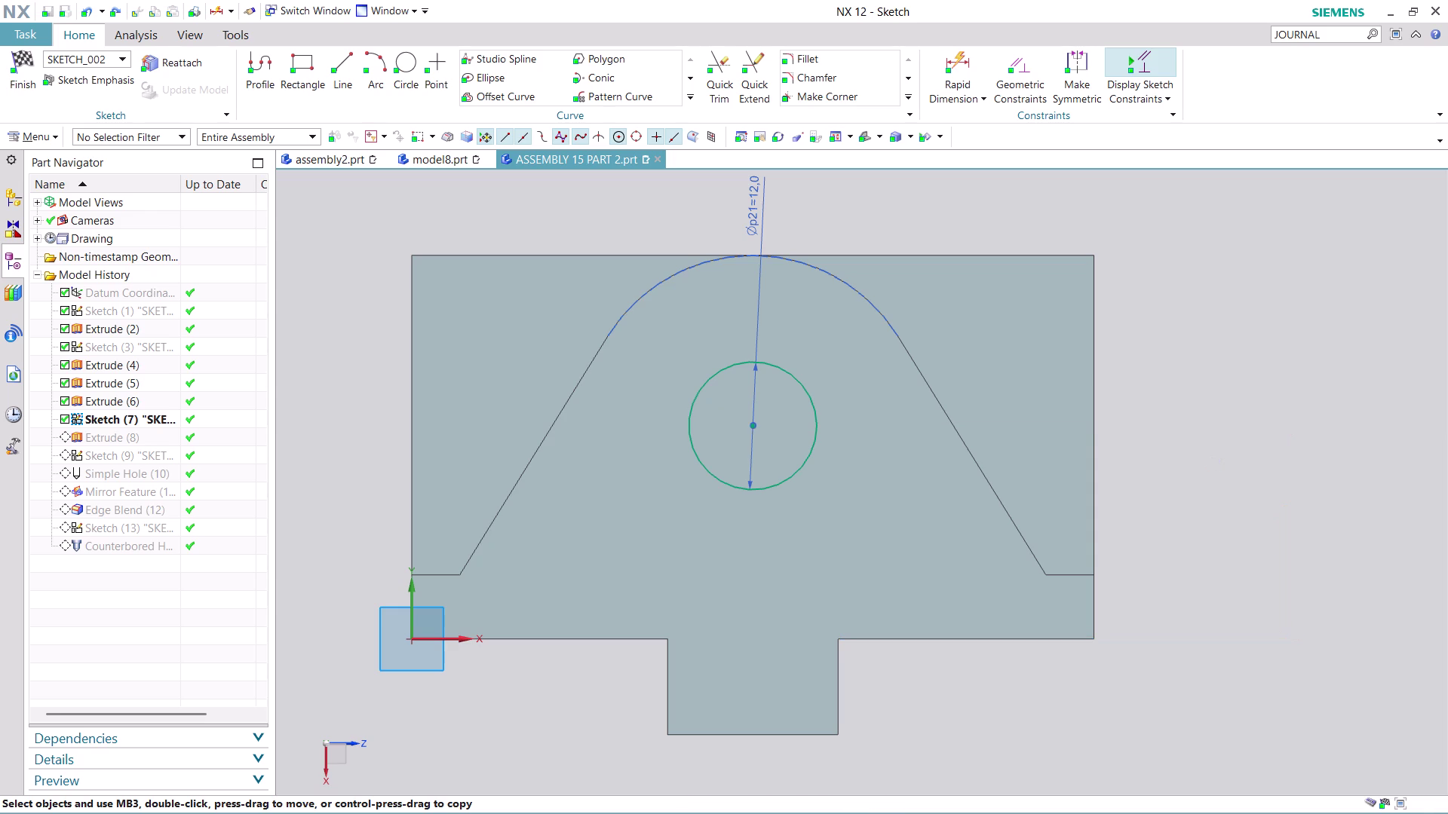
key(ctrl+z)
key(ctrl+z)
key(ctrl+z)
key(ctrl+z)
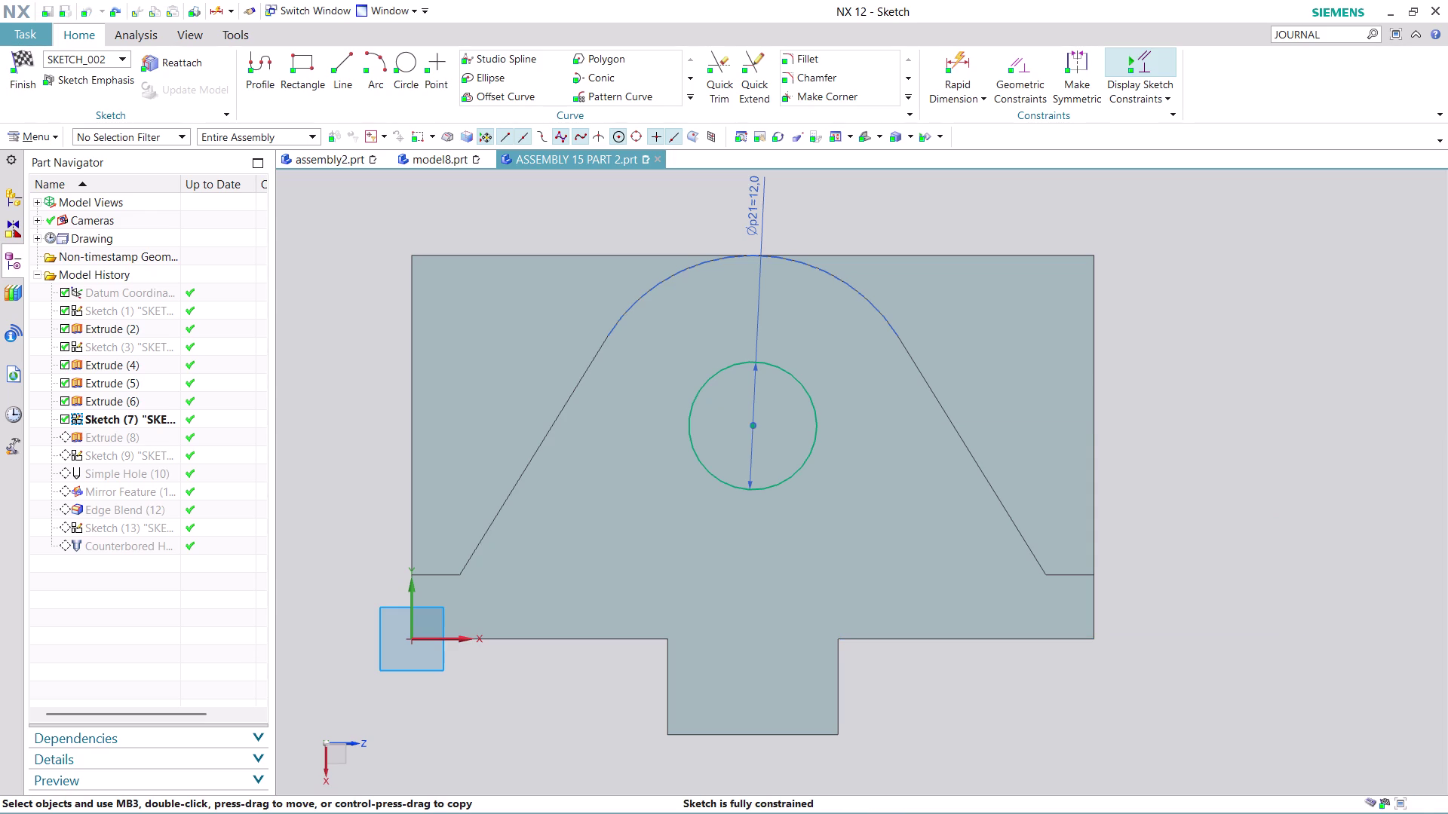
right_click(816, 406)
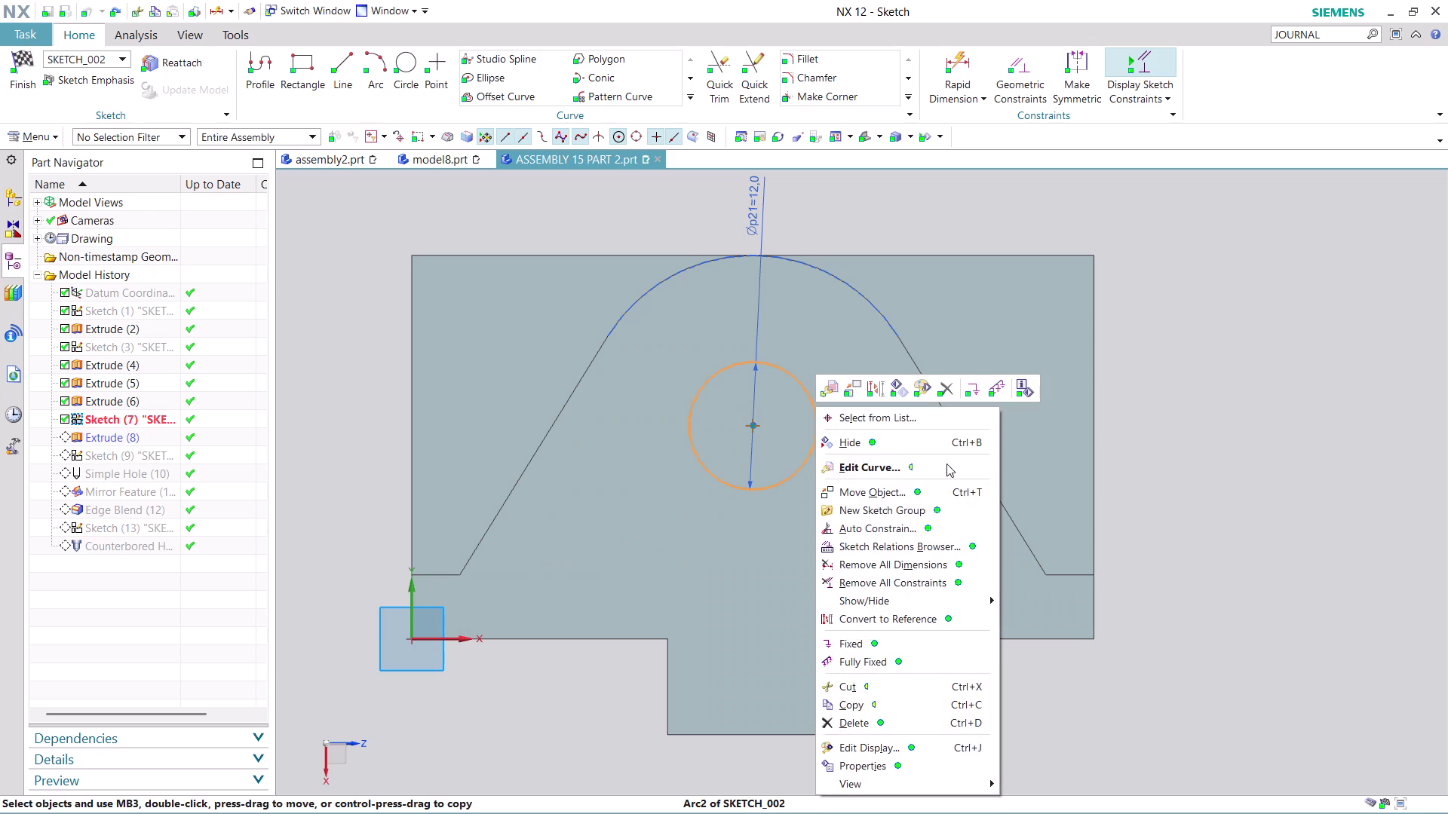
Delete the Ø12 hole circle and place a new circle's centre below the arch.
click(884, 726)
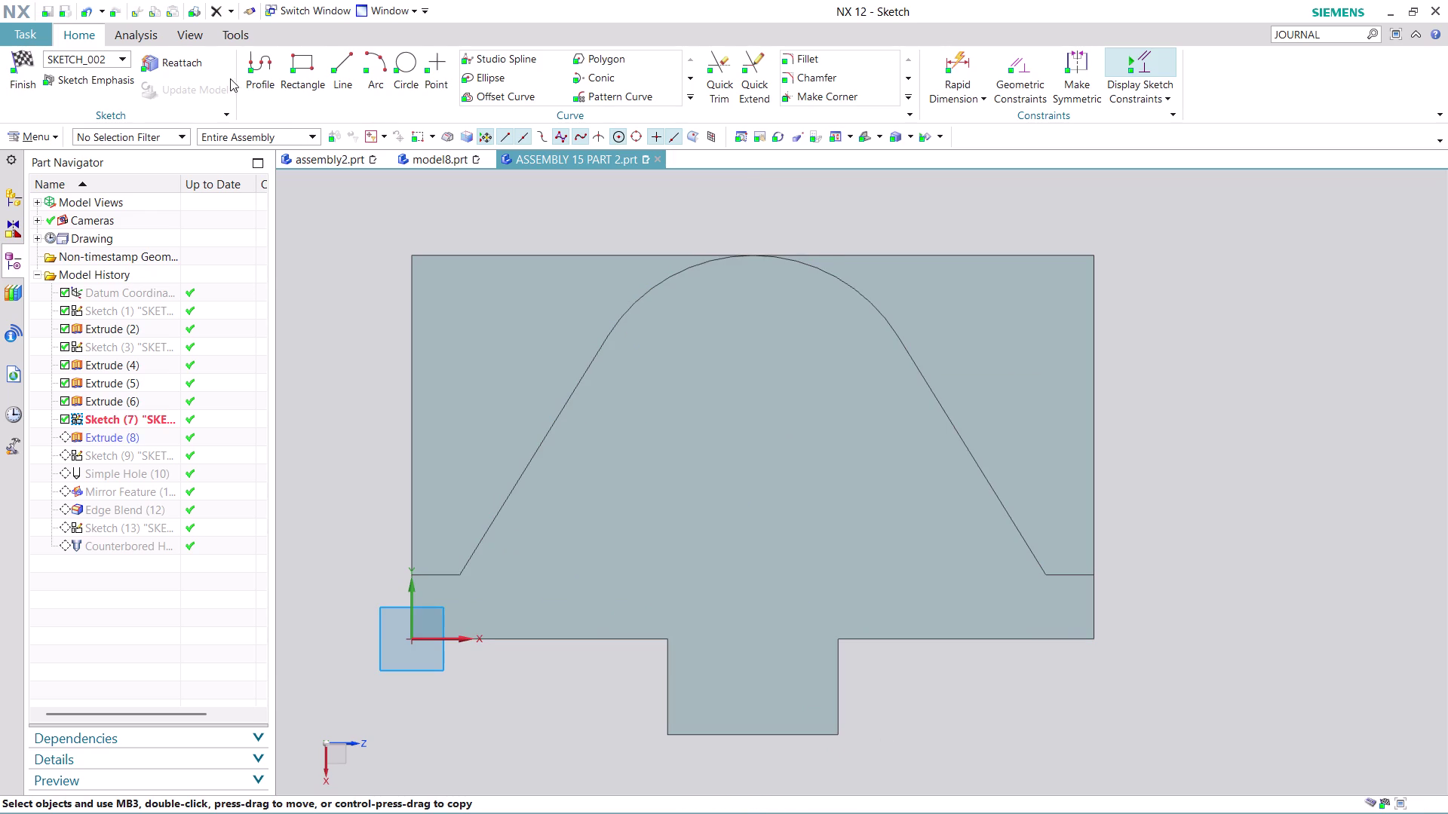
click(409, 63)
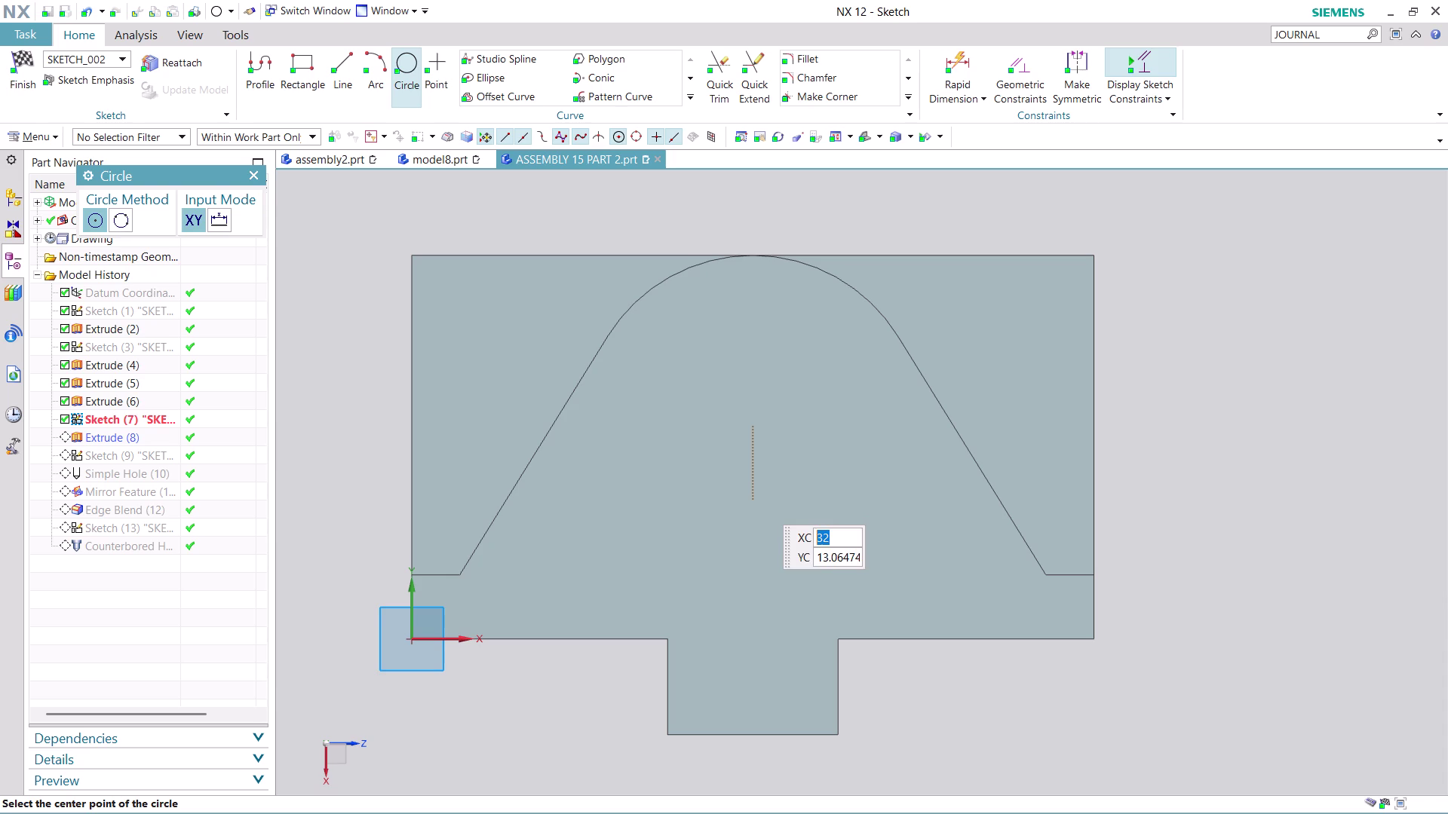
click(758, 500)
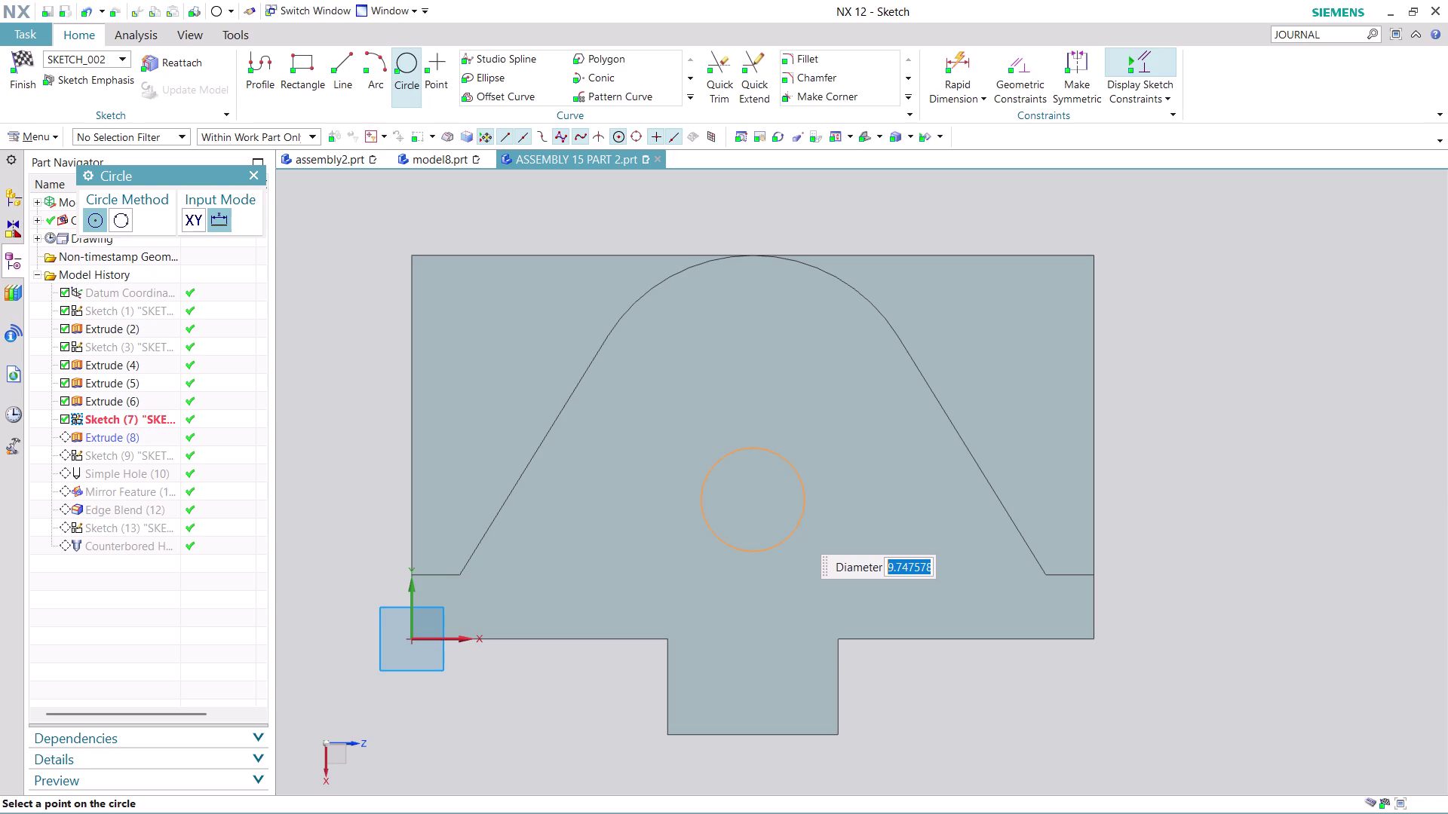
Give the new circle a diameter of 12 and start dimensioning it from the bottom edge.
text(12)
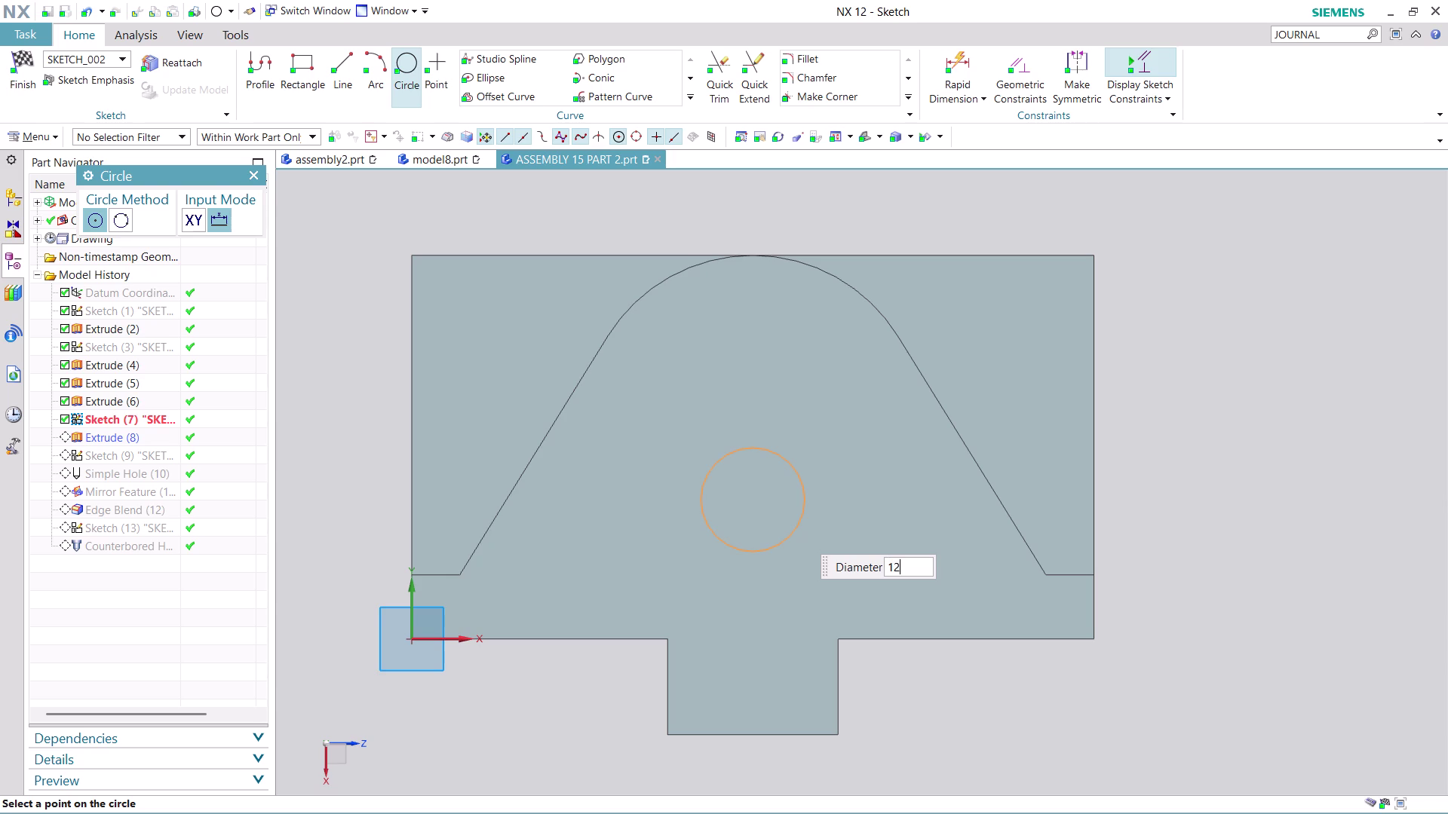
key(Return)
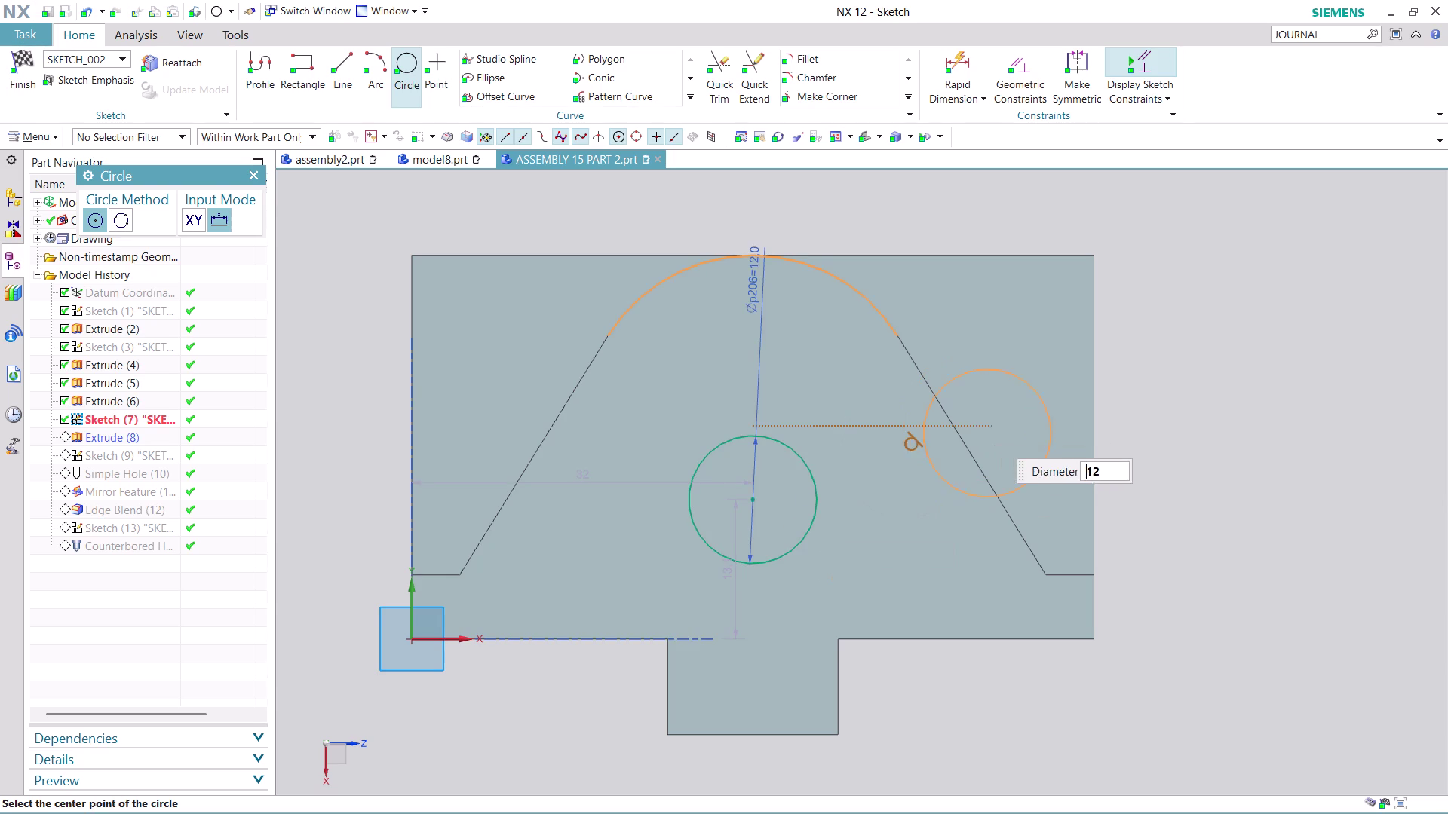
key(Escape)
key(Escape)
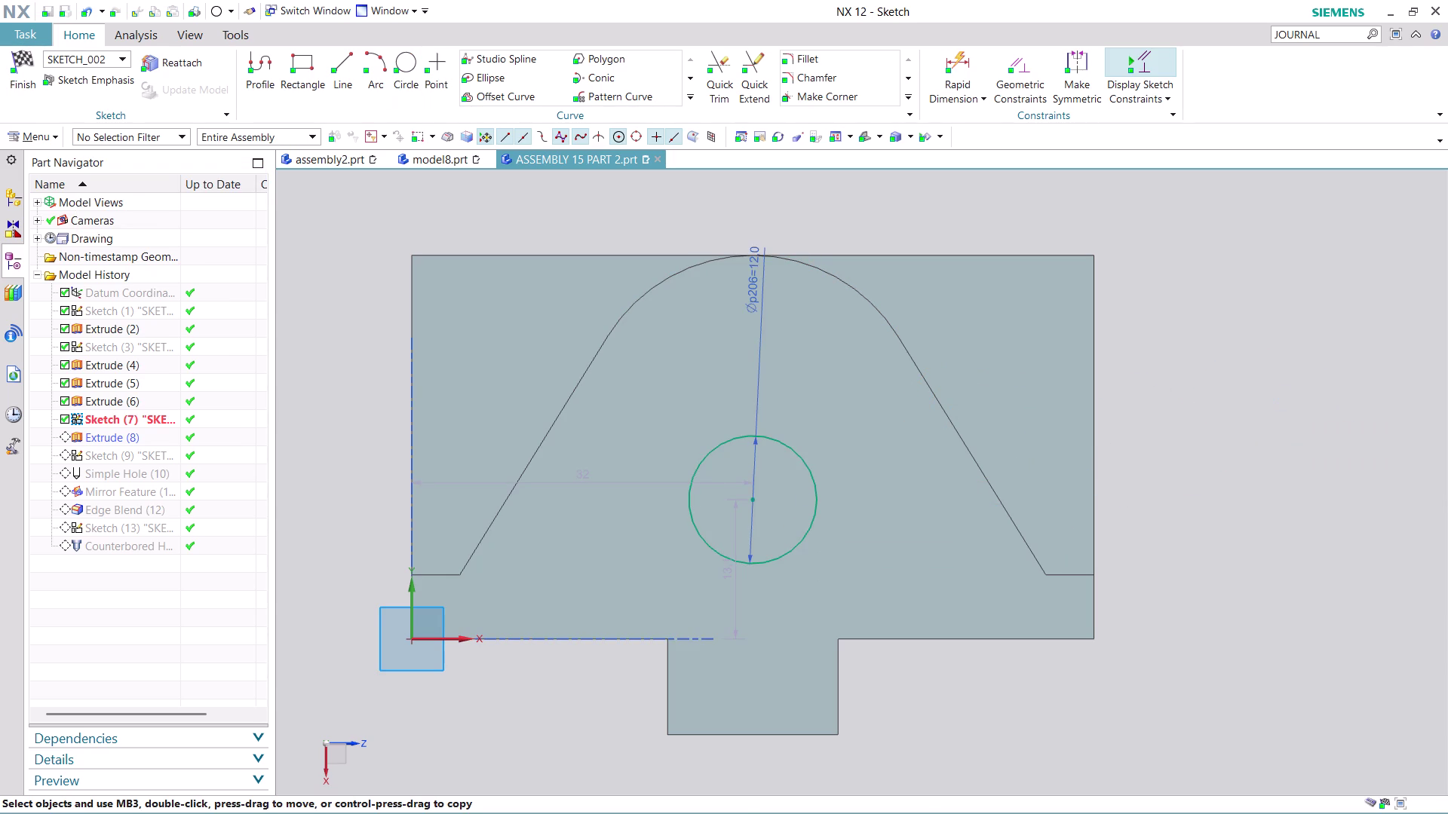
click(971, 62)
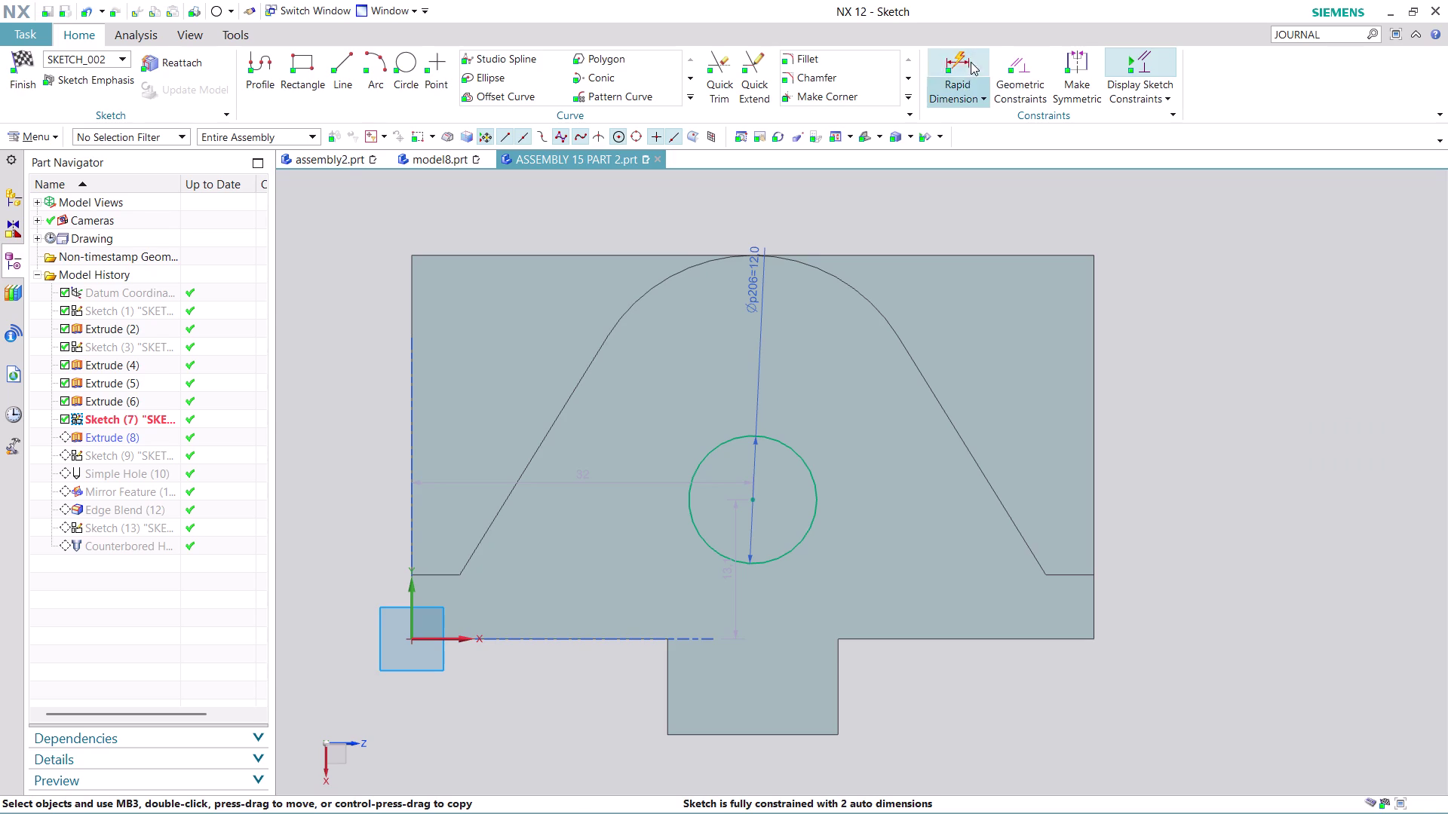
click(757, 501)
click(909, 637)
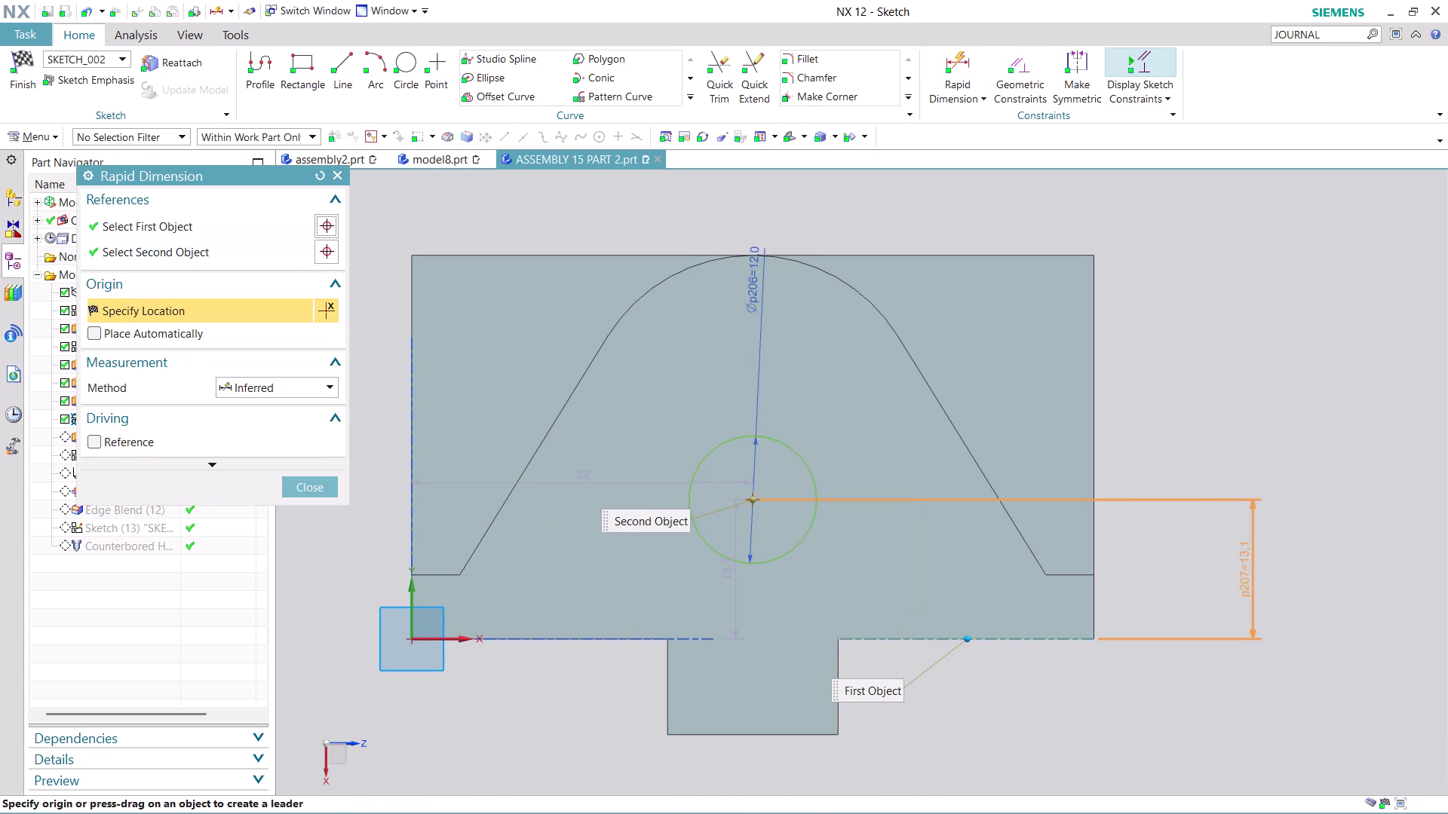
Set the hole centre 16 above the bottom edge.
click(1245, 569)
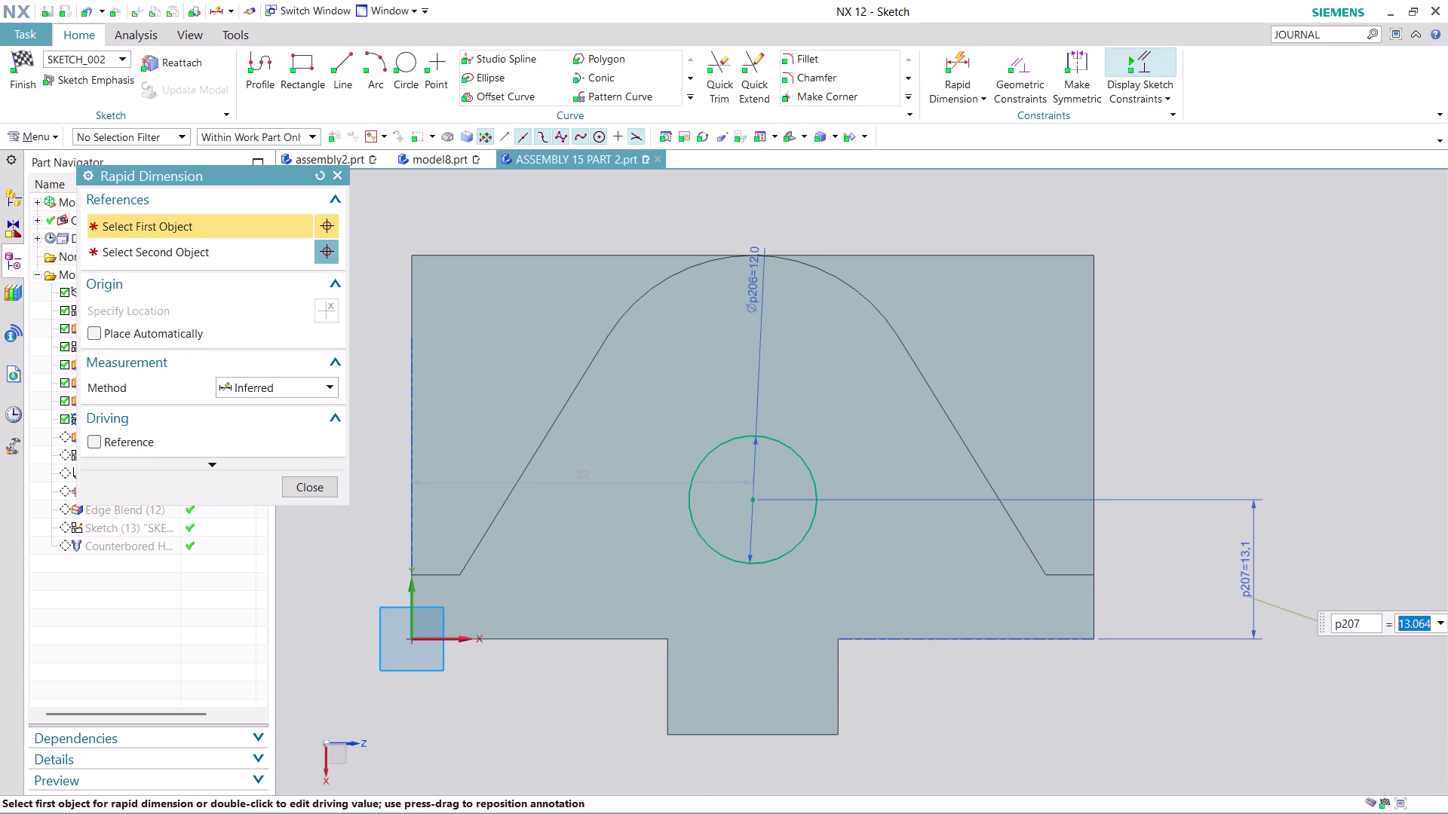
text(16)
key(Return)
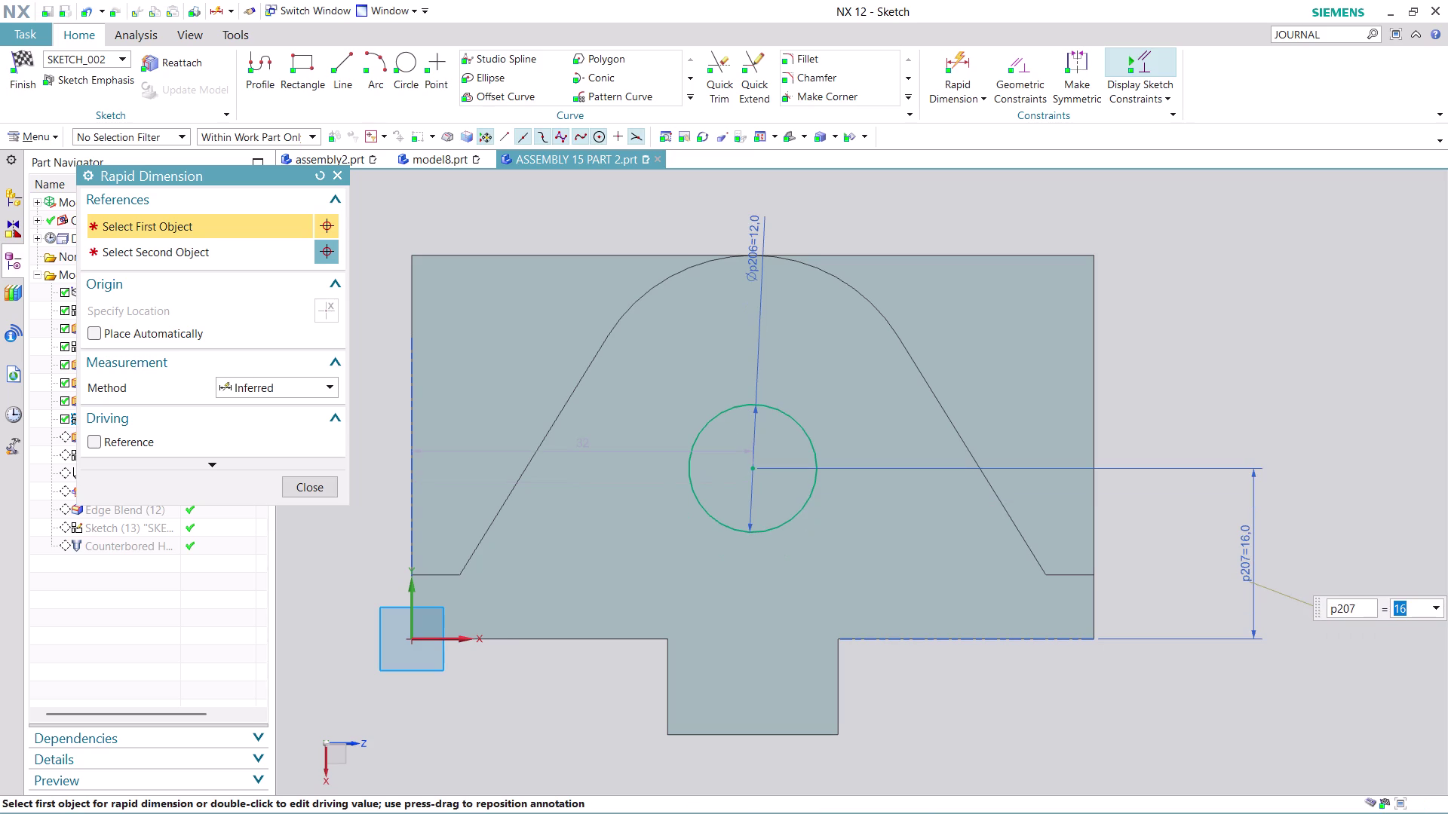
click(317, 487)
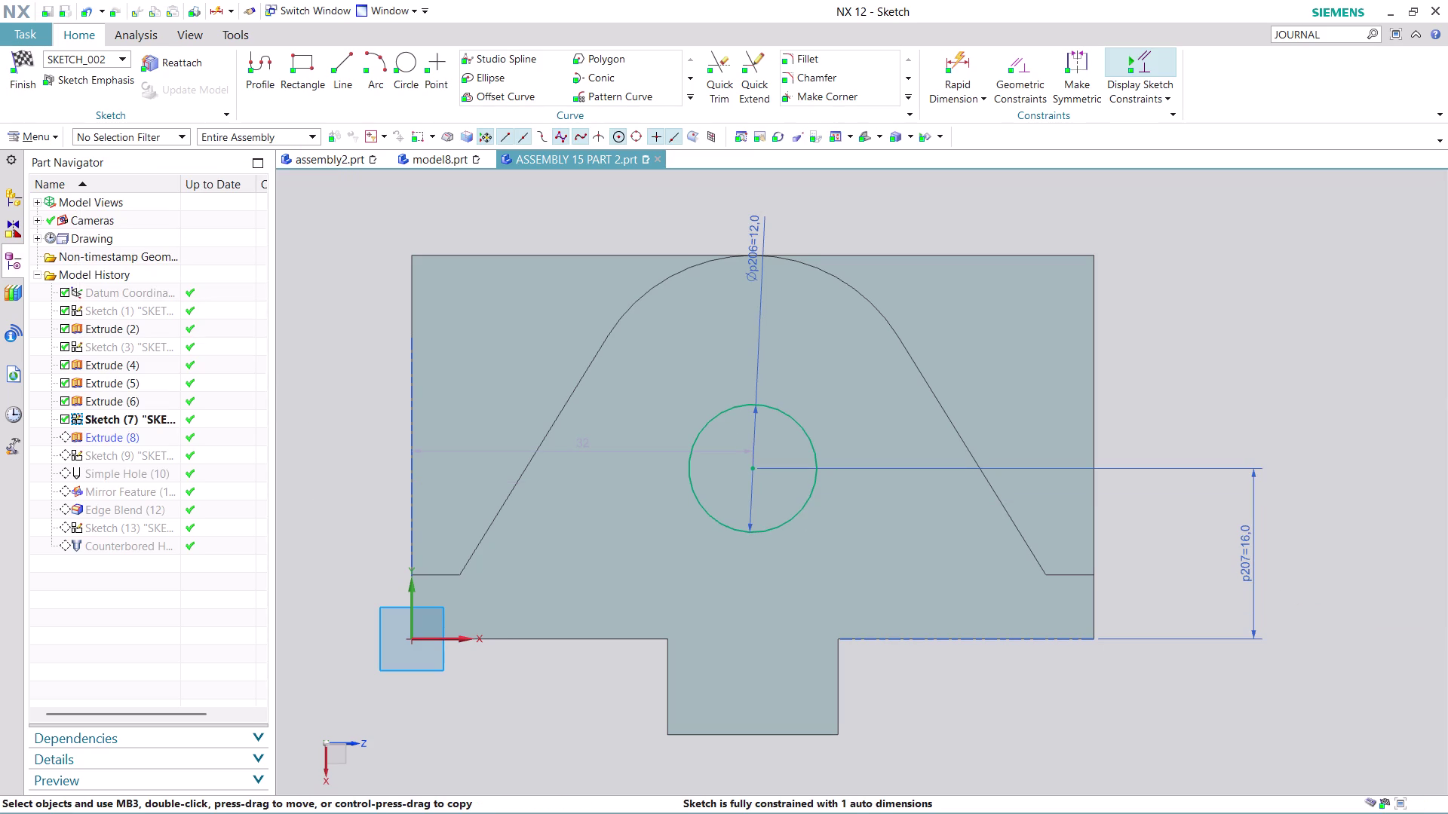
Vertically align the circle centre with the arch top and finish the sketch.
click(755, 469)
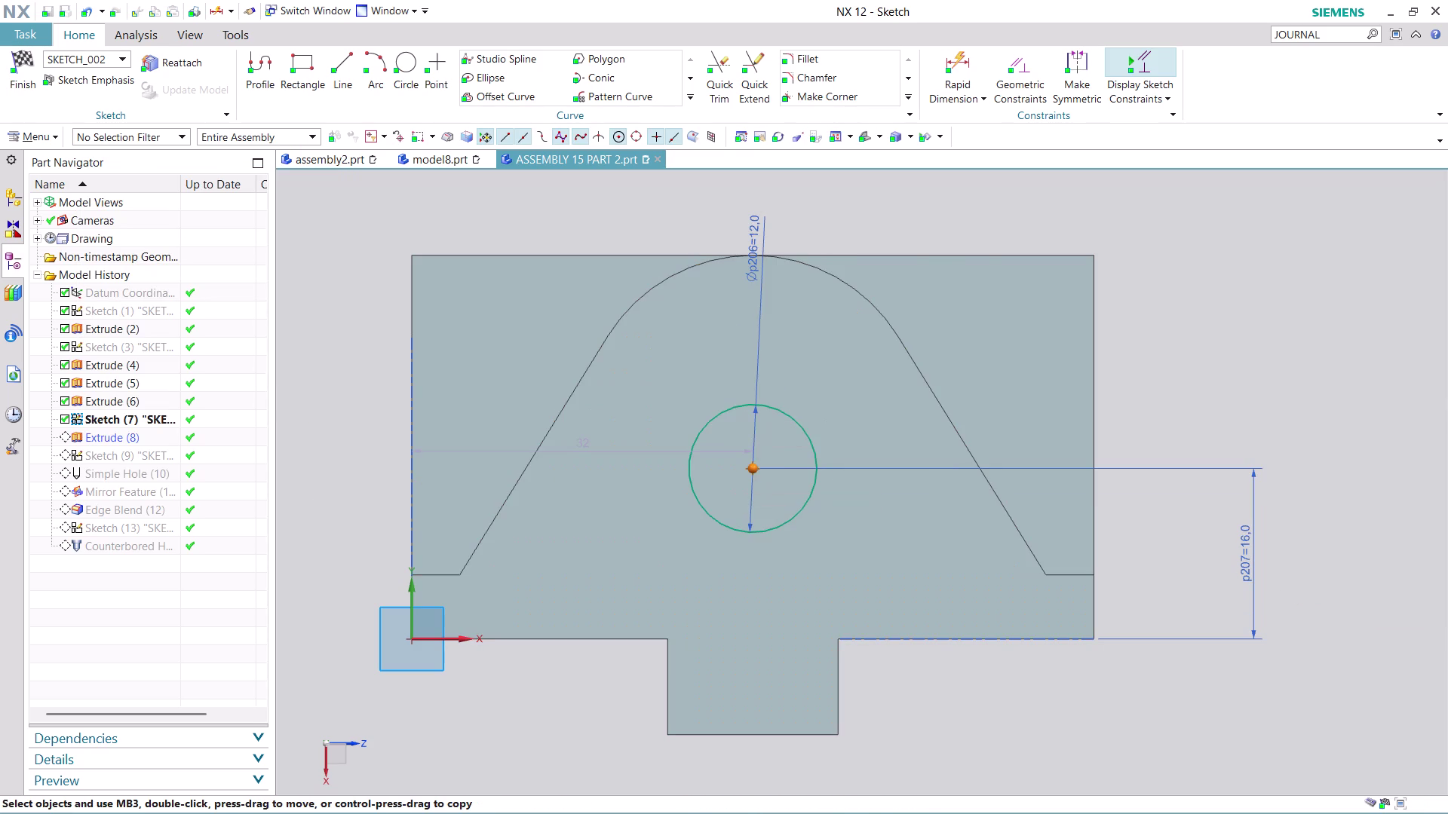
click(756, 252)
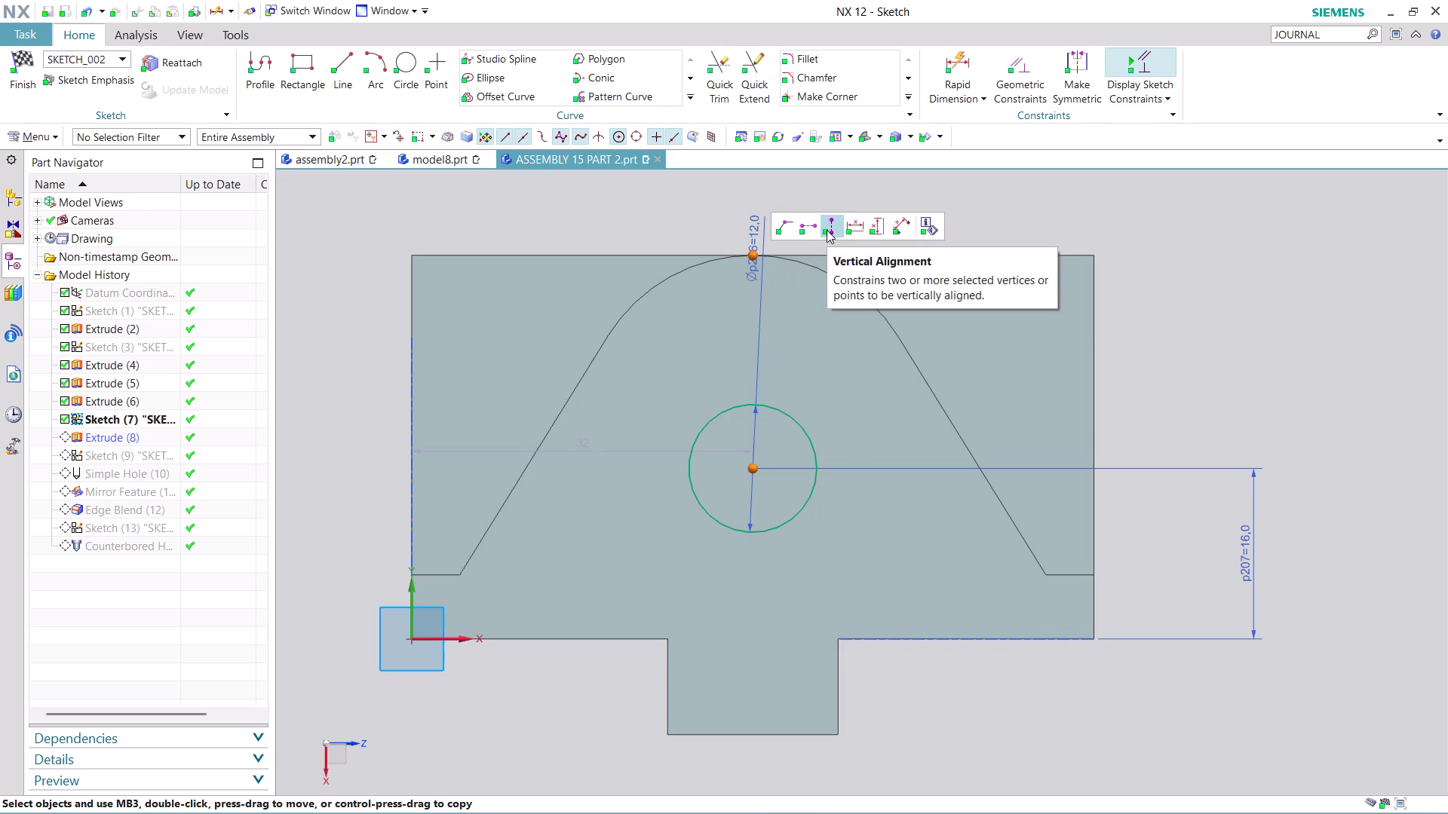
click(826, 230)
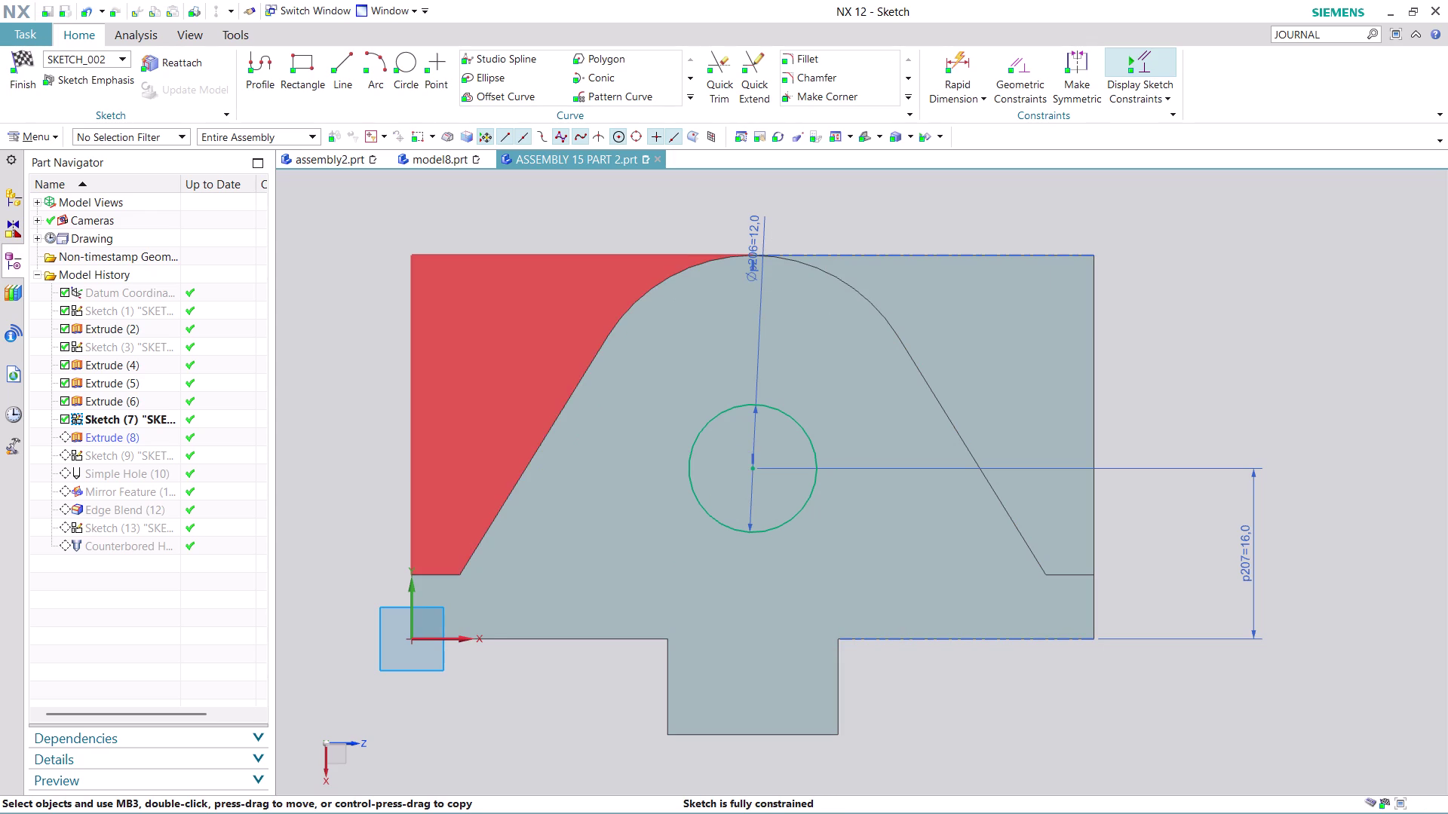
click(25, 72)
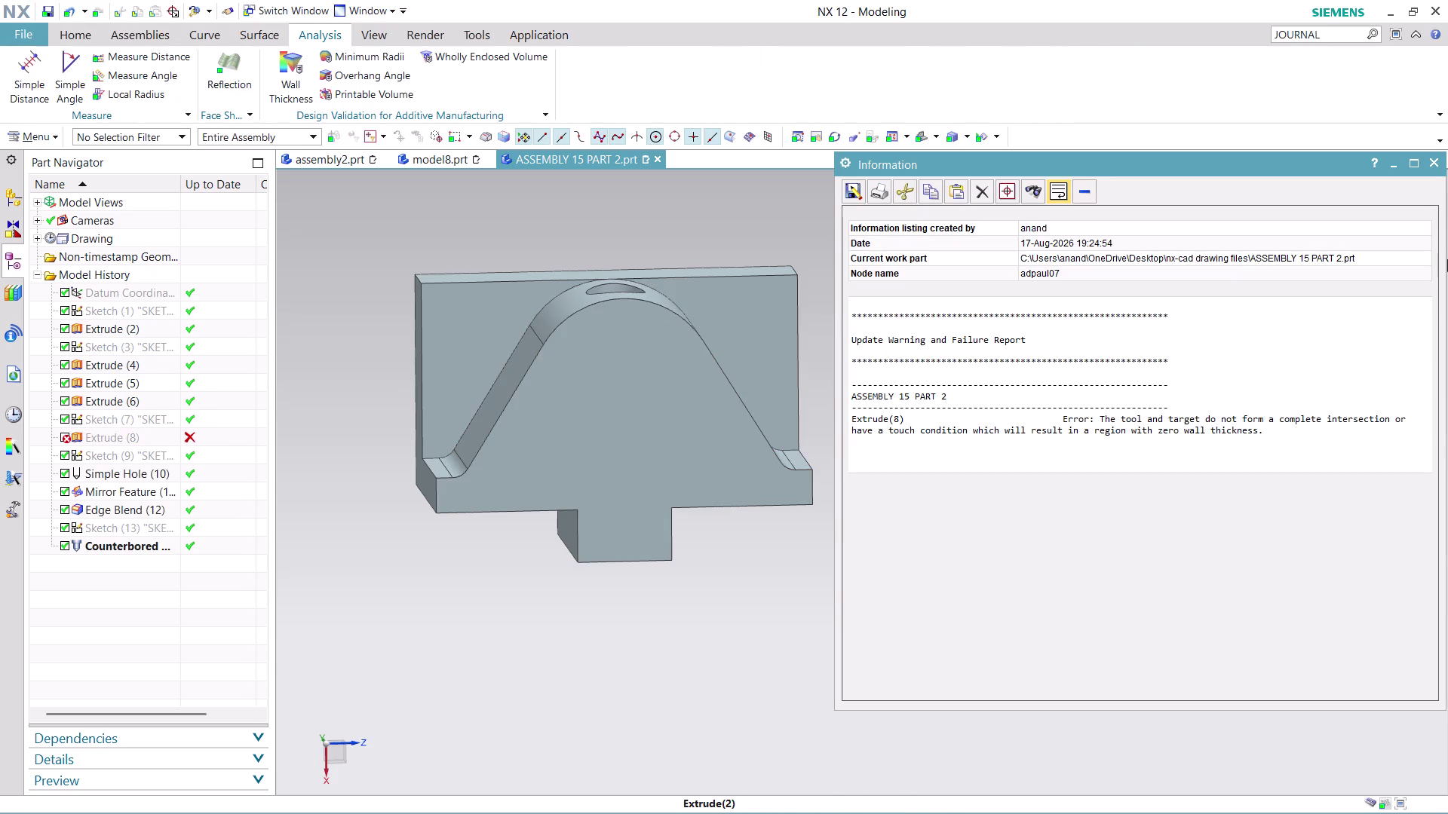
Dismiss the update failure report and delete the failed Extrude (8) feature.
click(1436, 159)
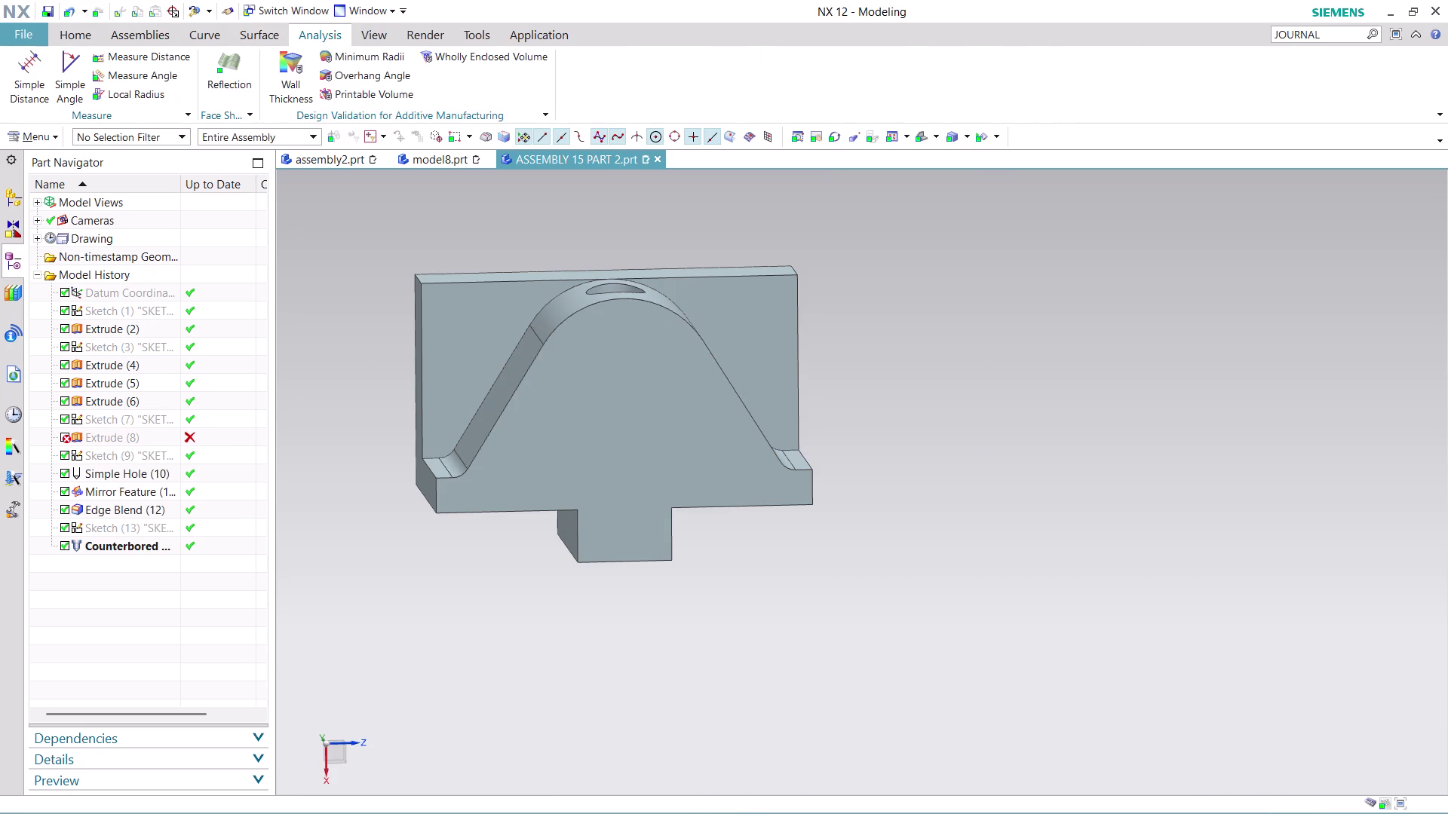
click(122, 439)
right_click(121, 439)
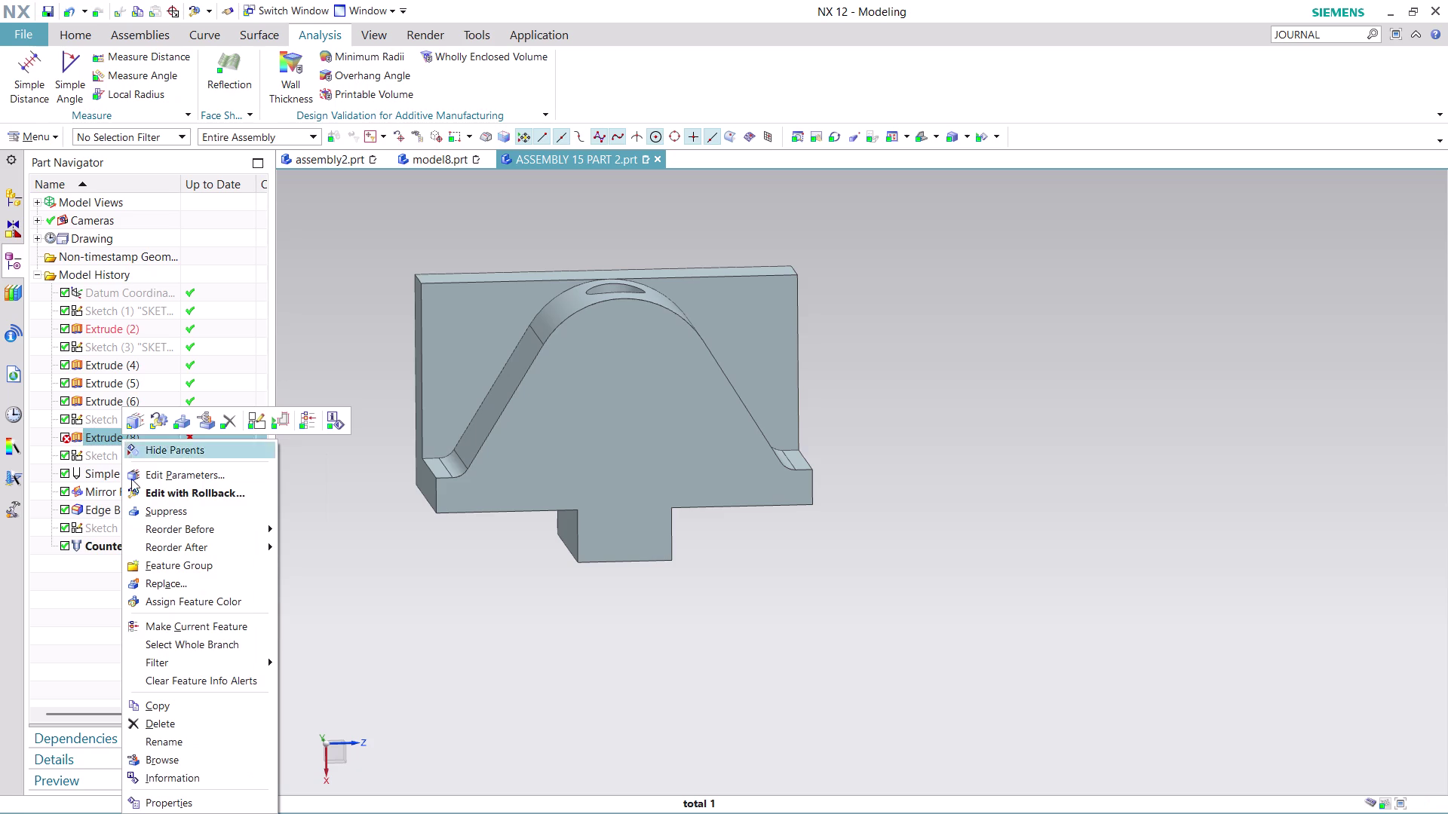
click(166, 718)
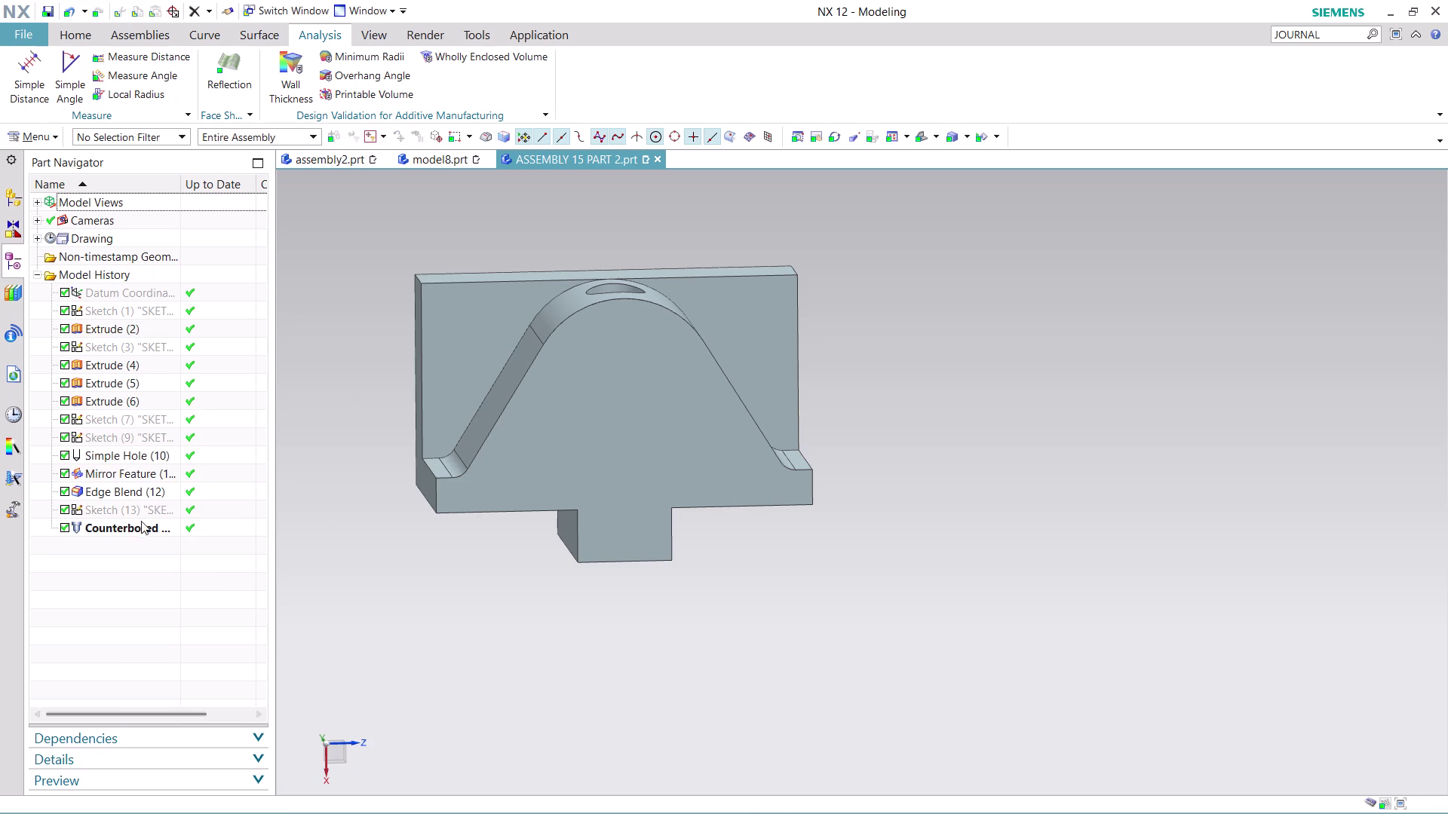
Reopen Sketch (7) for editing with later features rolled back.
click(114, 422)
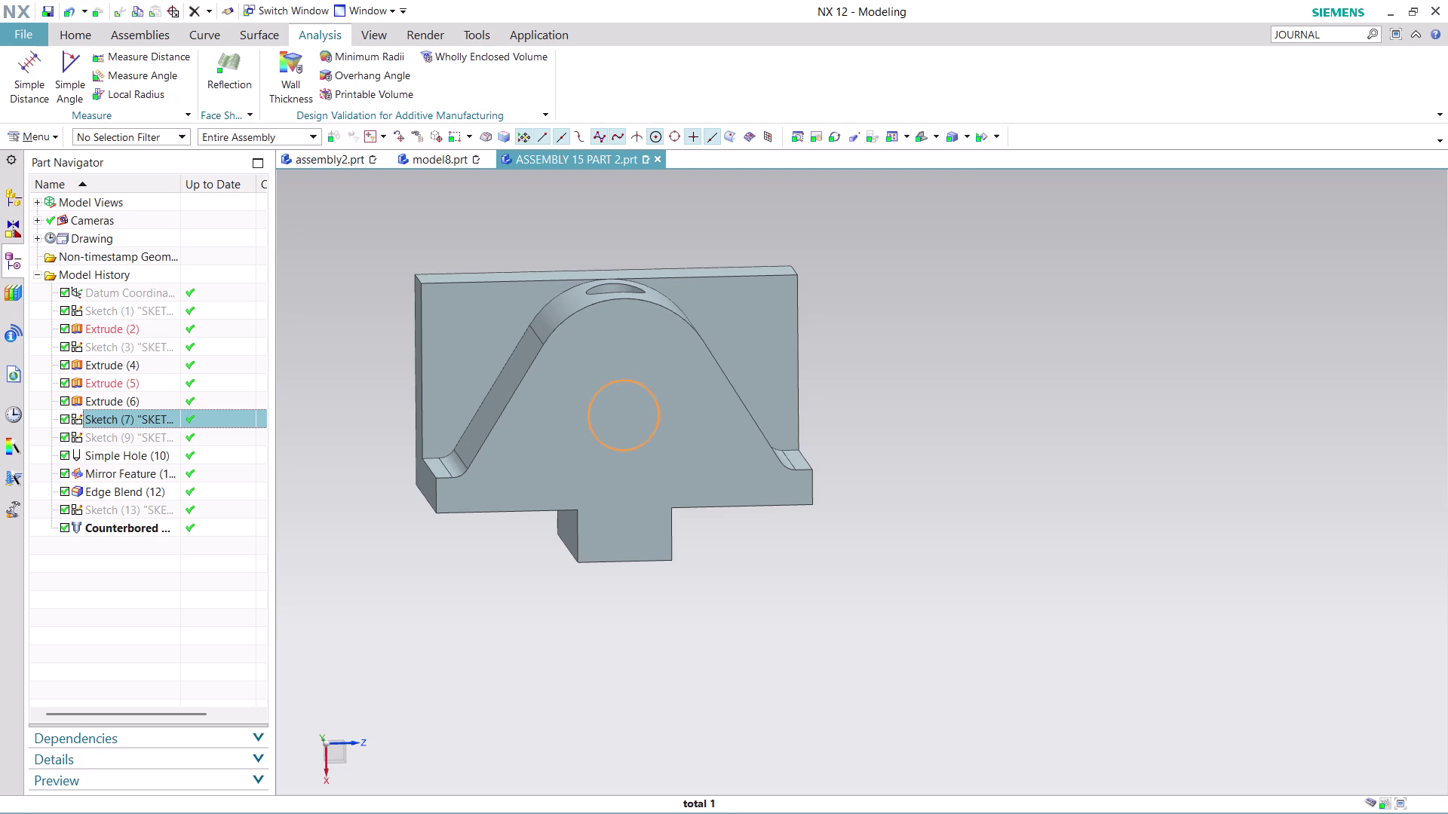
middle_drag(777, 580, 765, 567)
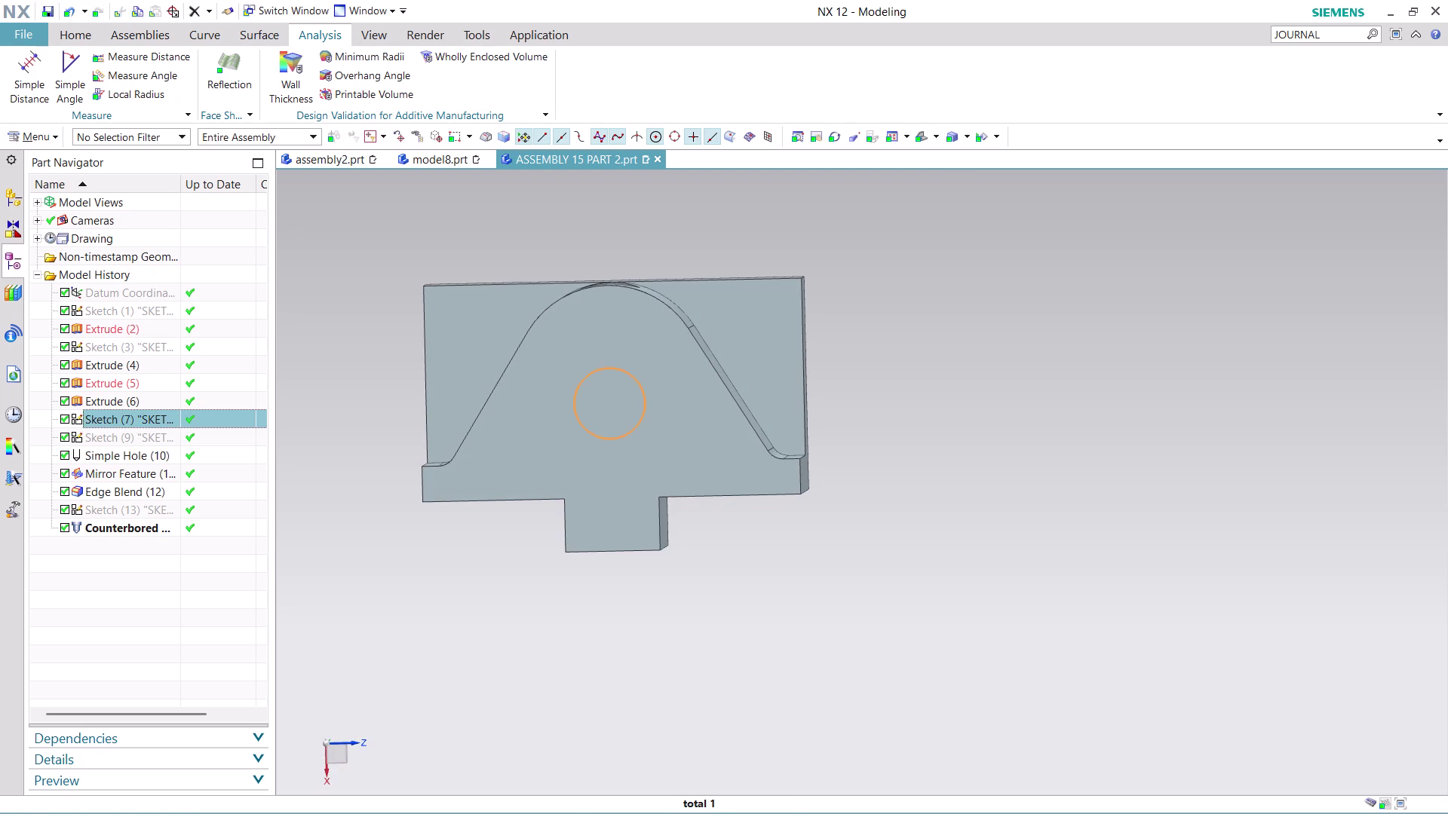
scroll(up, 3)
right_click(96, 416)
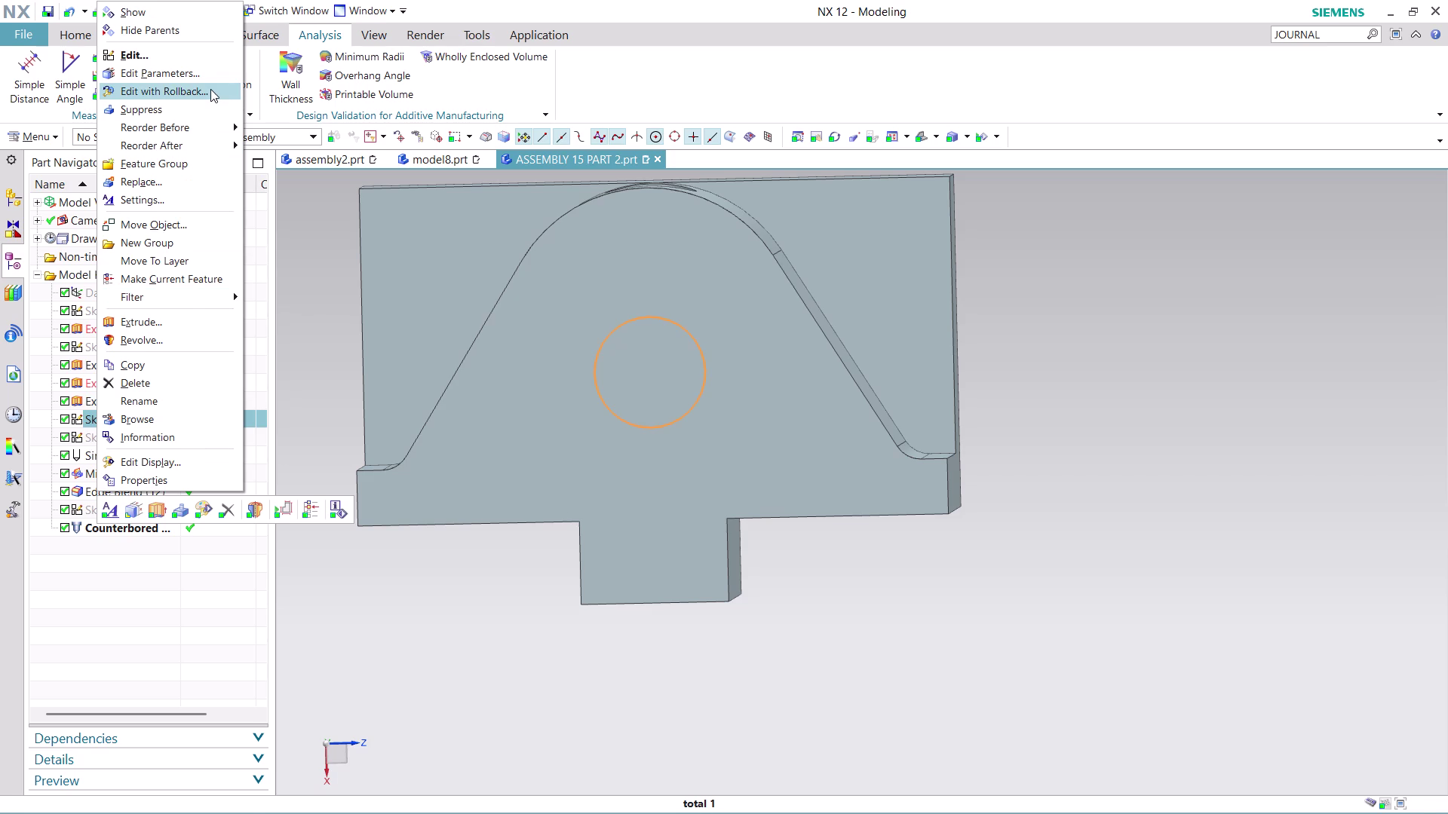
click(210, 89)
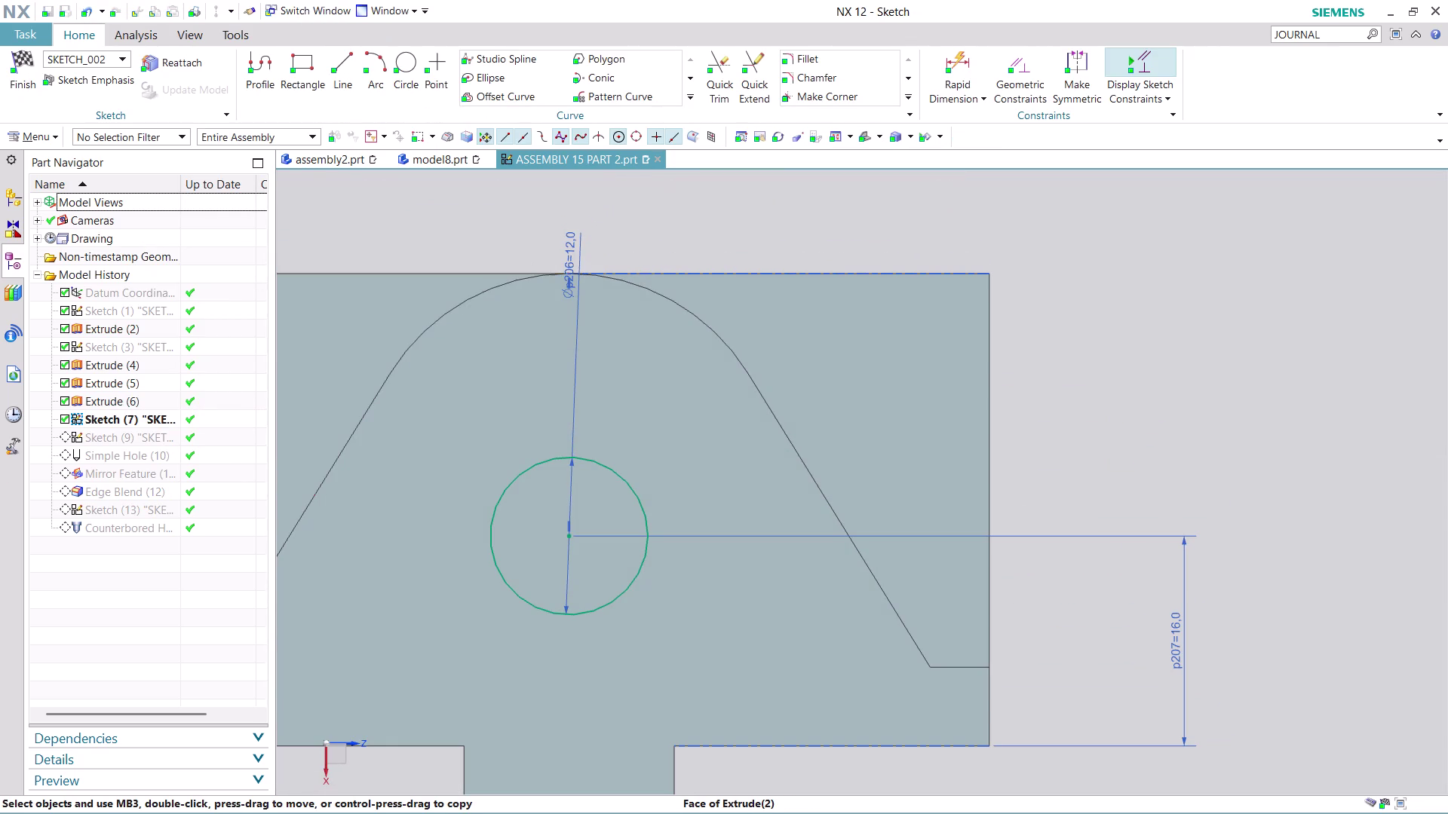
Glance at the Analysis tools, then begin extruding the small hole circle sketch.
scroll(down, 3)
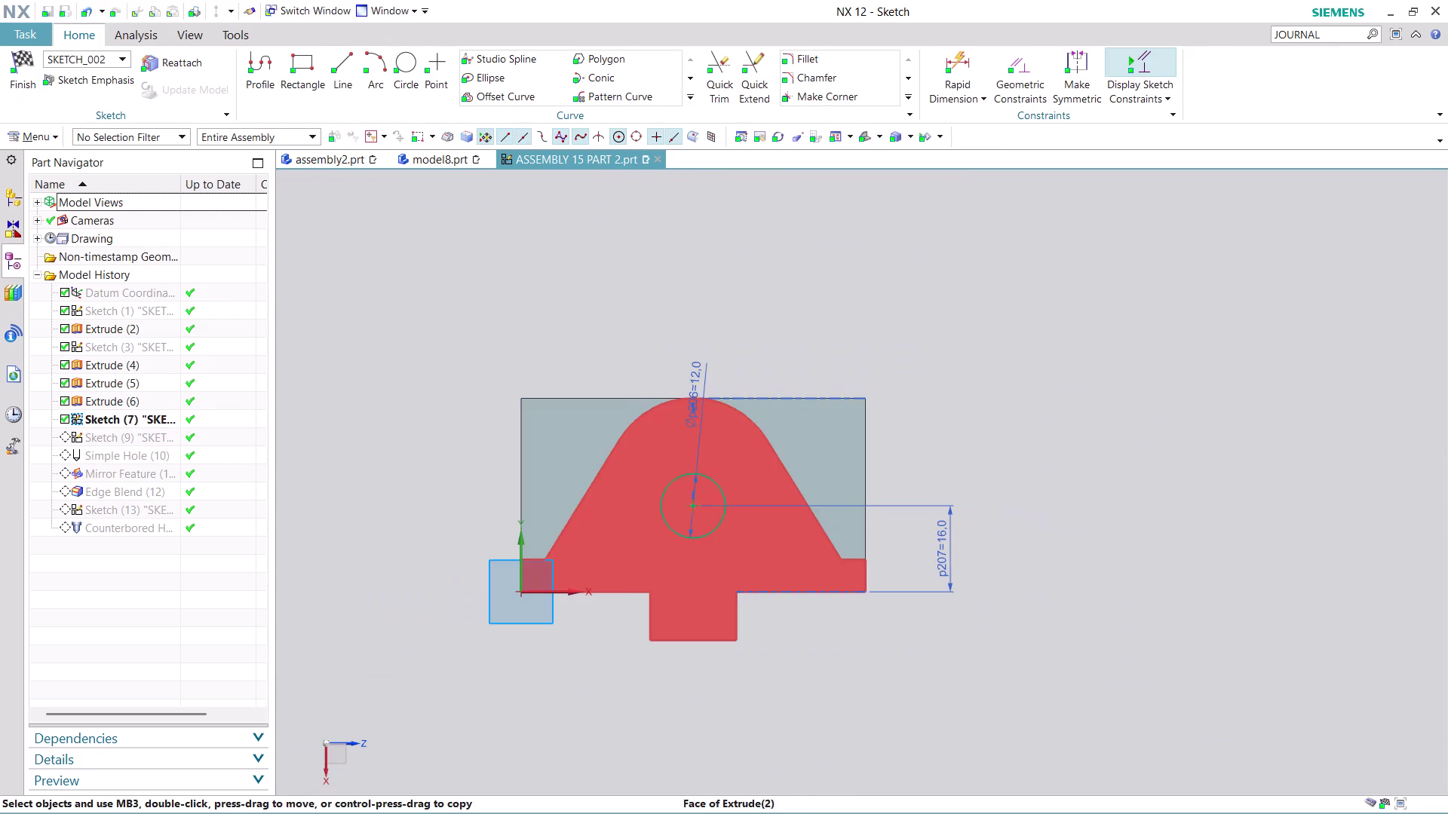
click(23, 83)
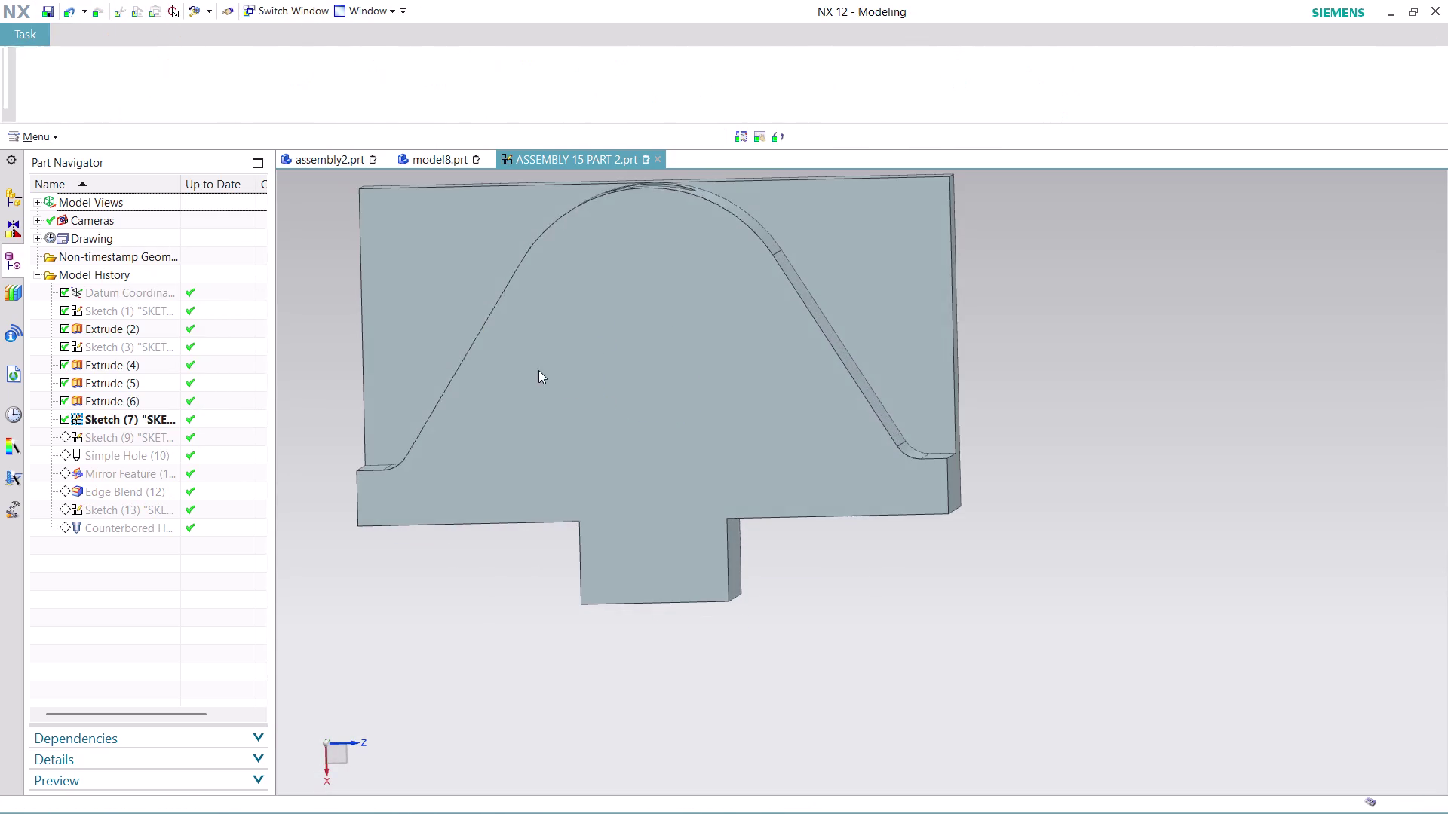
scroll(down, 3)
scroll(up, 3)
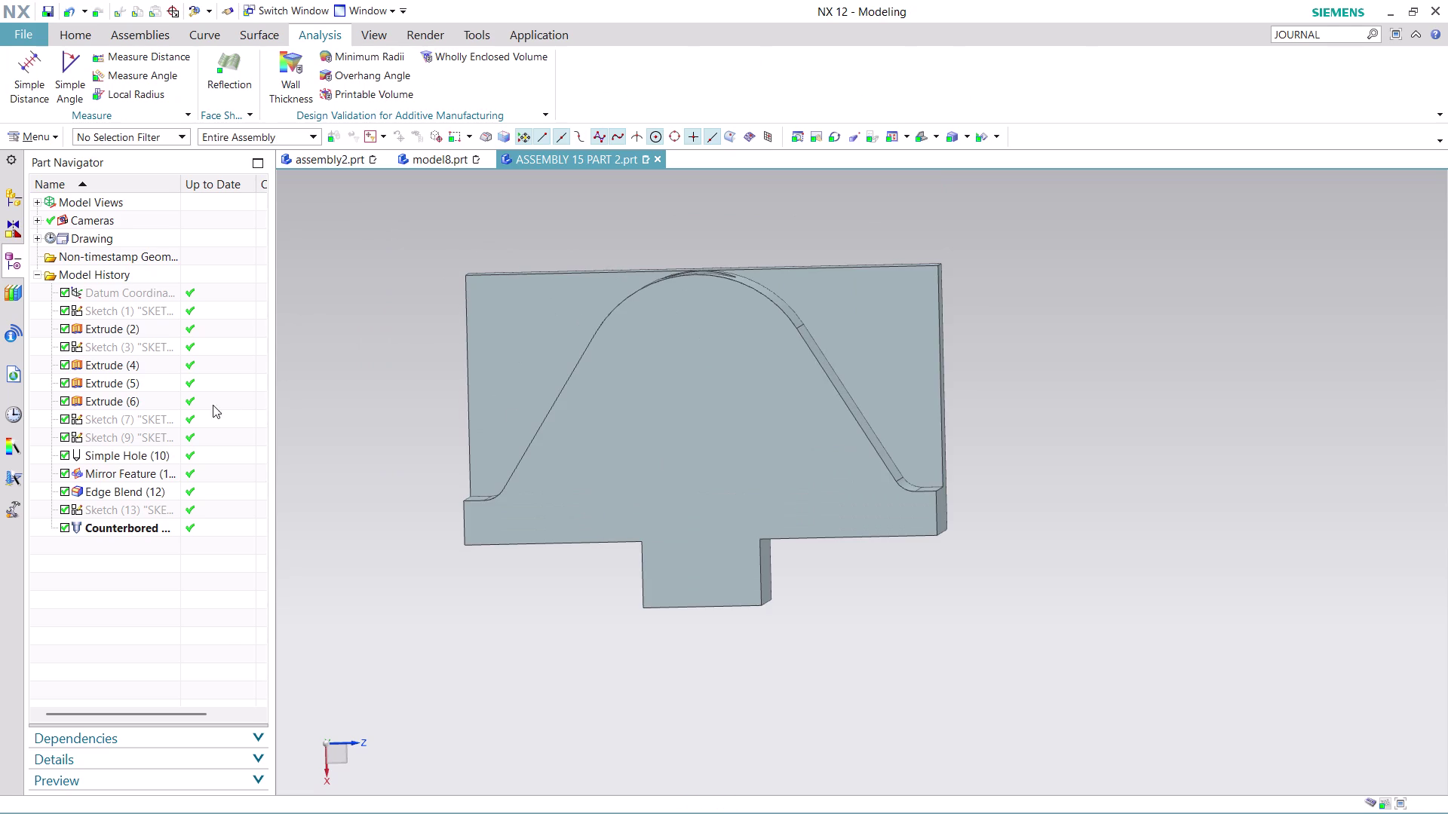
click(147, 424)
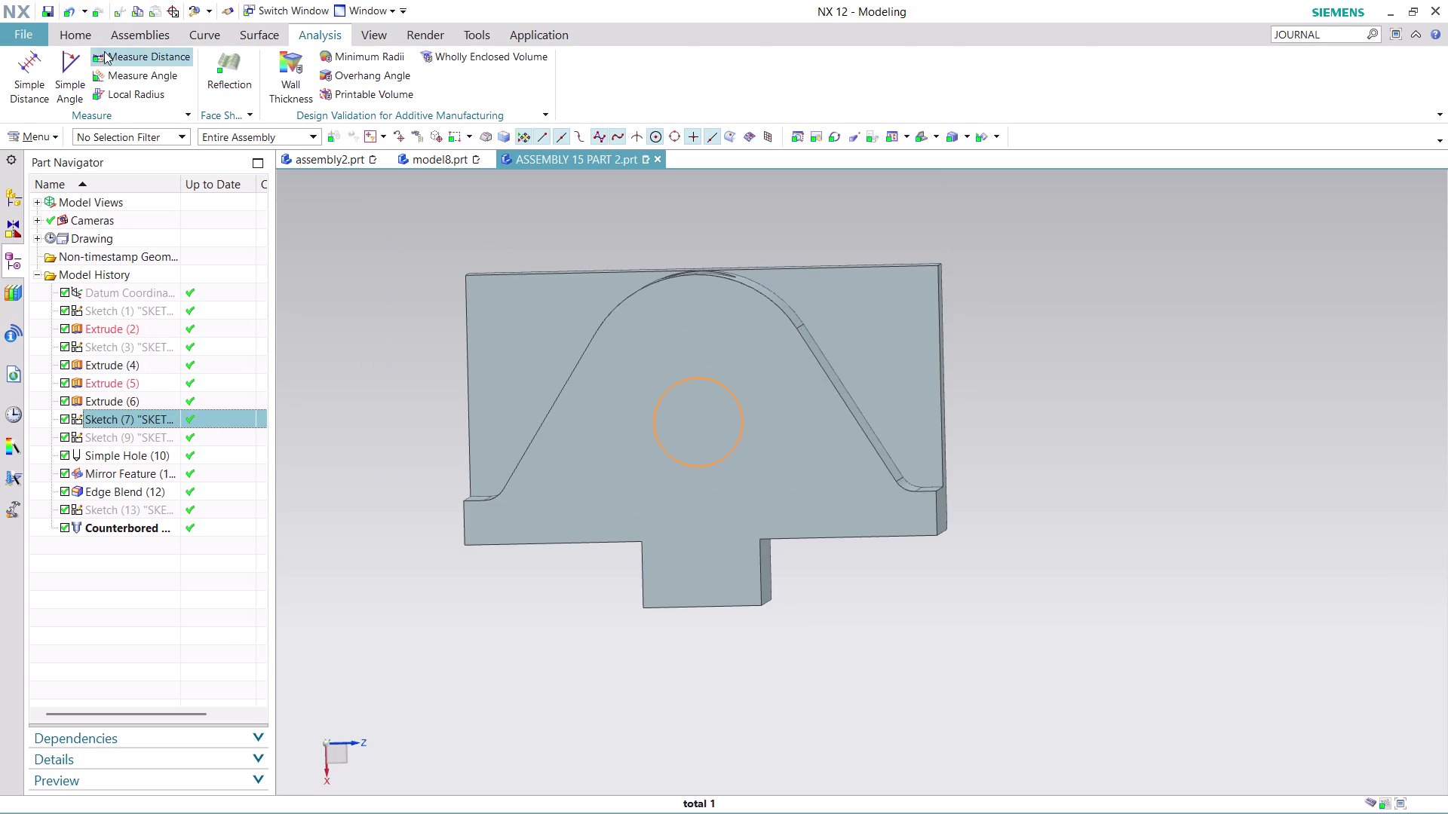
click(69, 28)
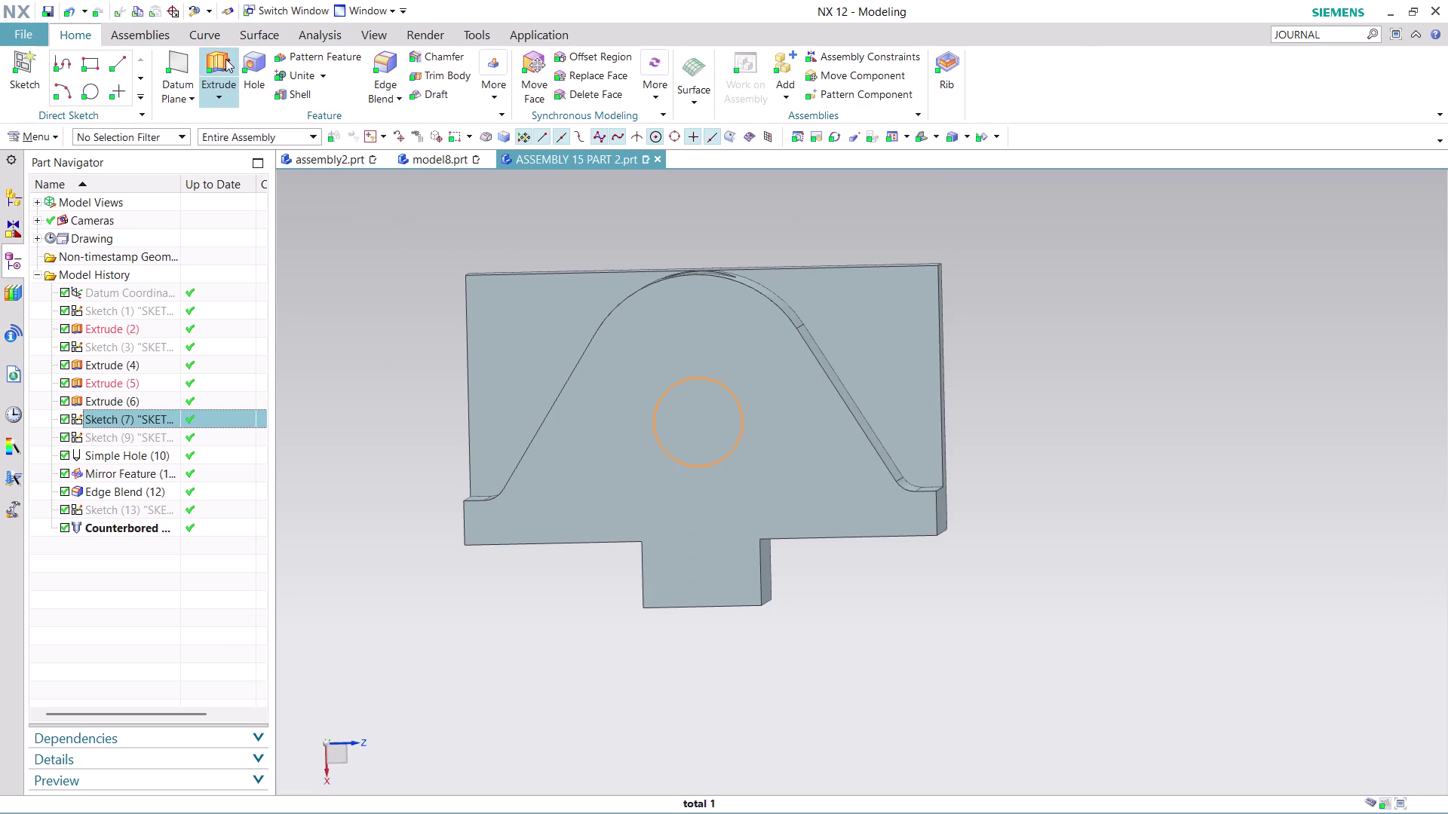
click(226, 59)
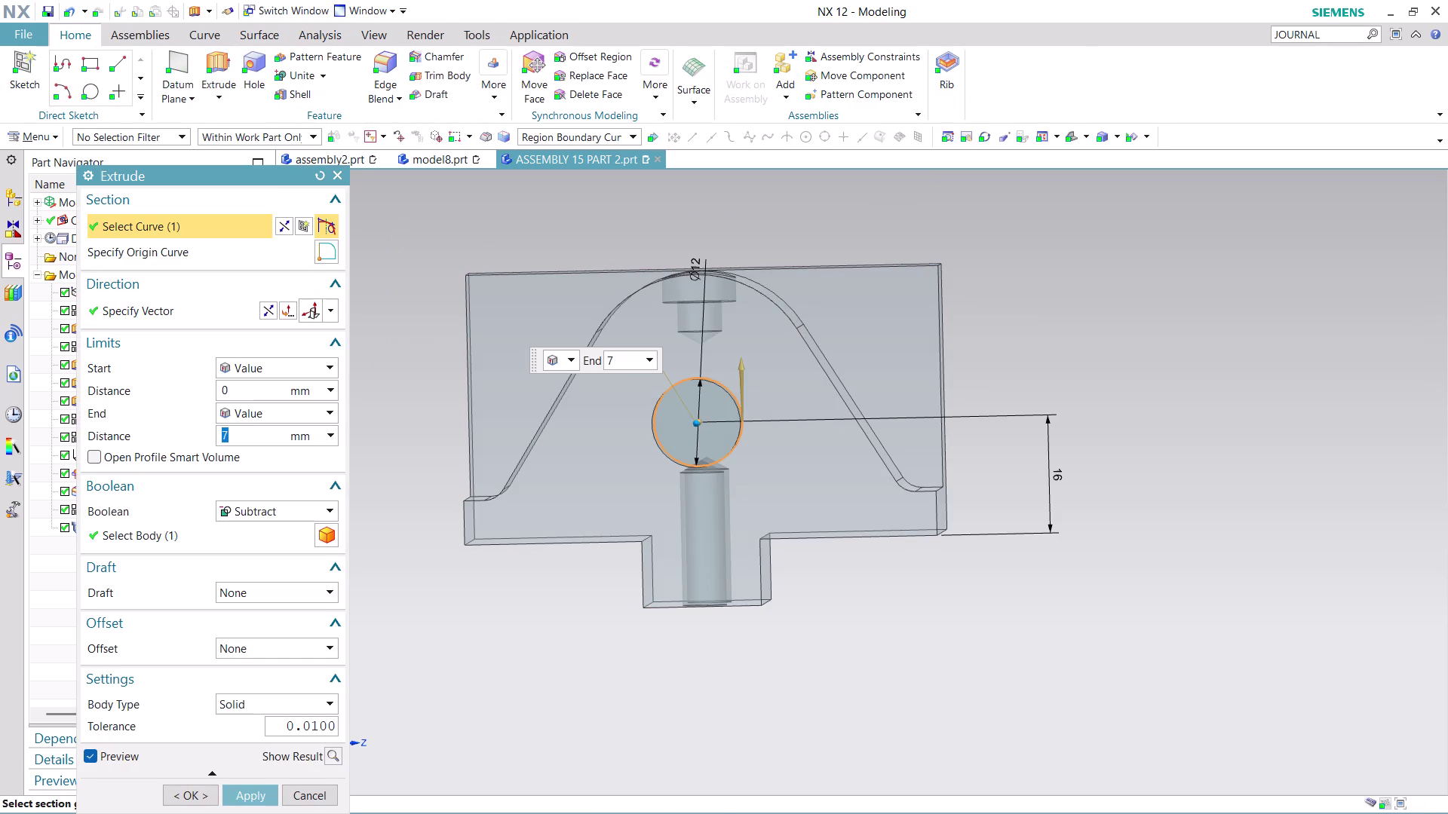
Apply the subtracting extrude with an end distance of 24 mm.
middle_drag(1083, 365, 971, 368)
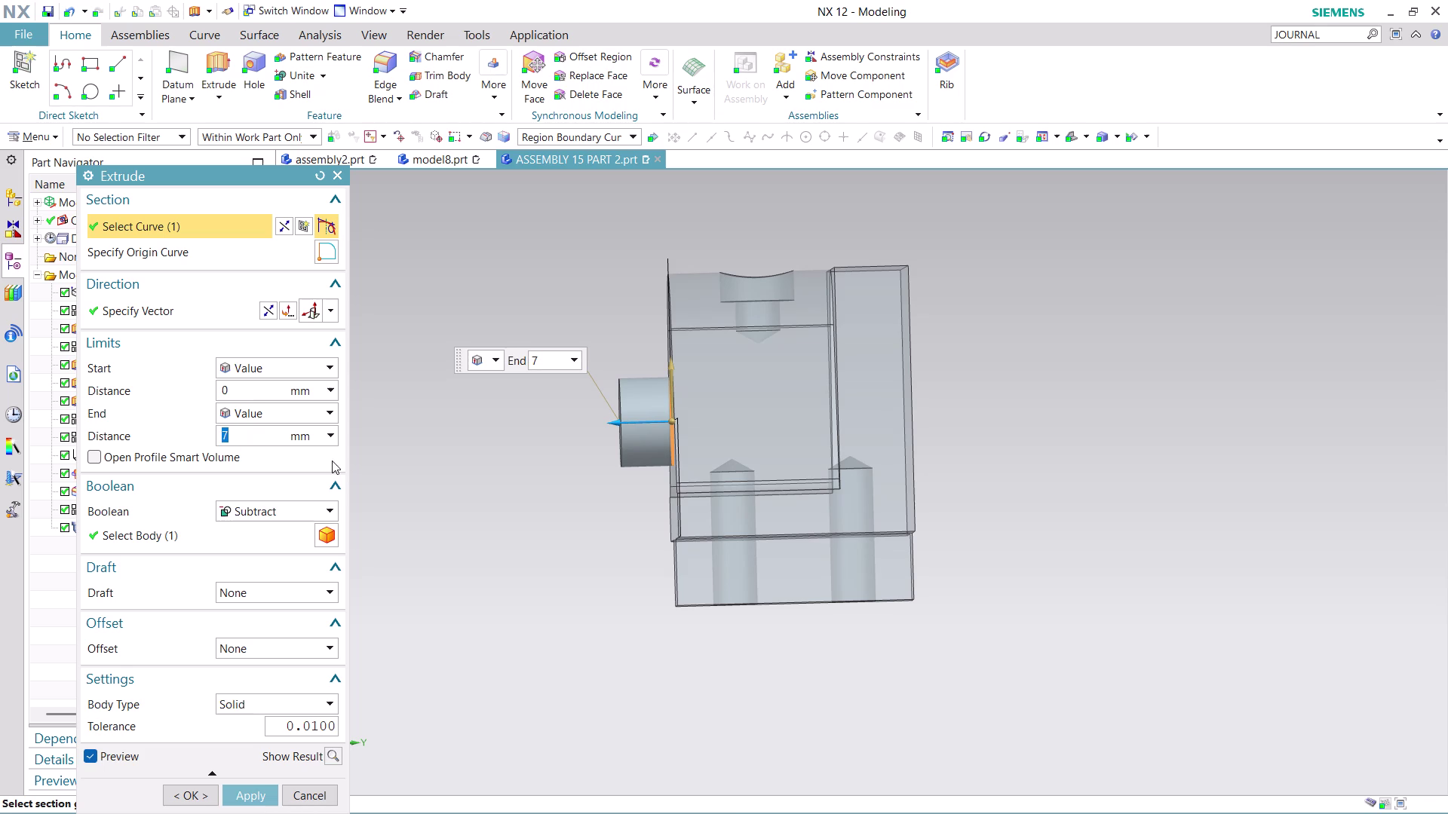
click(272, 308)
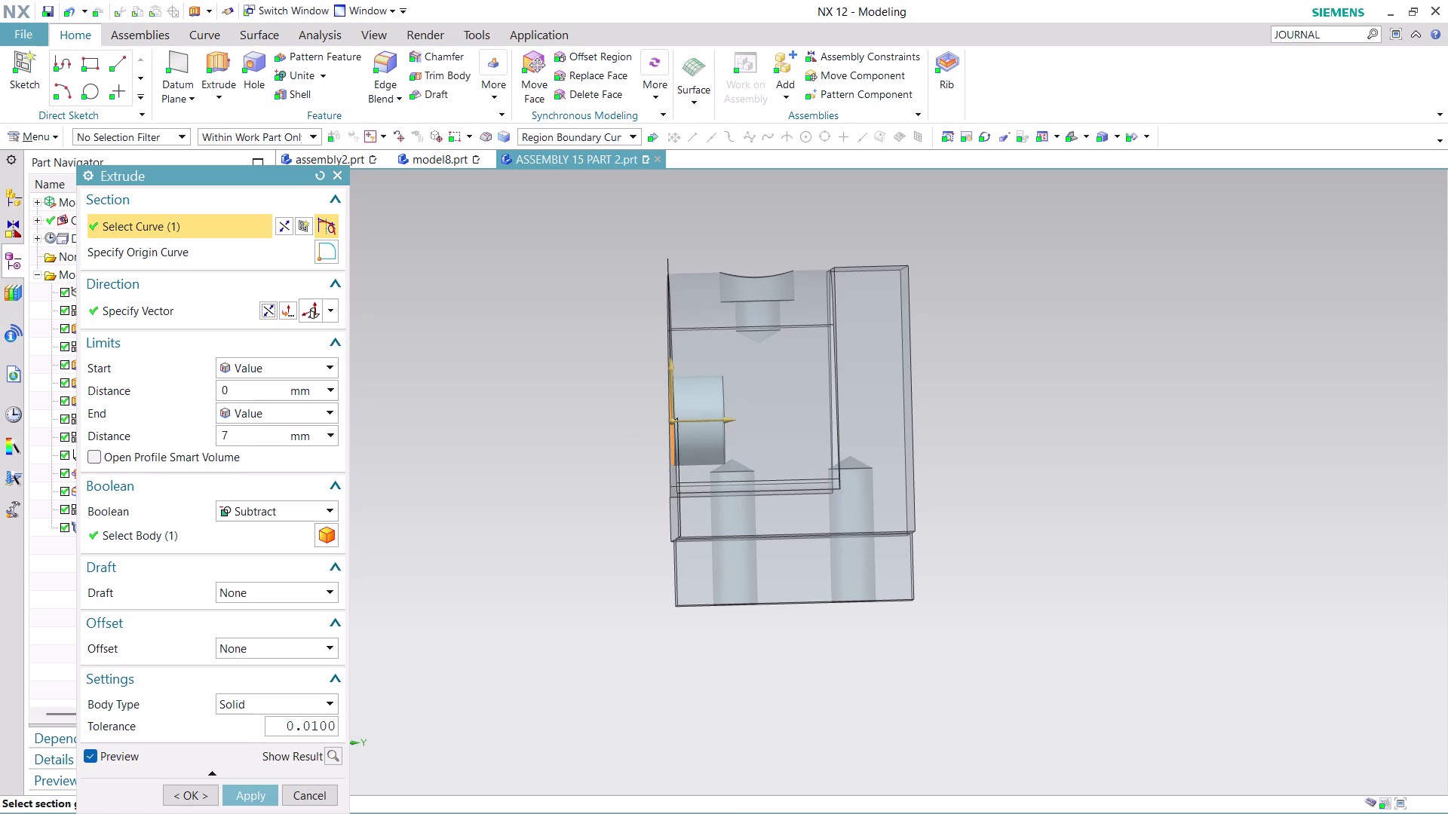
double_click(251, 435)
text(24)
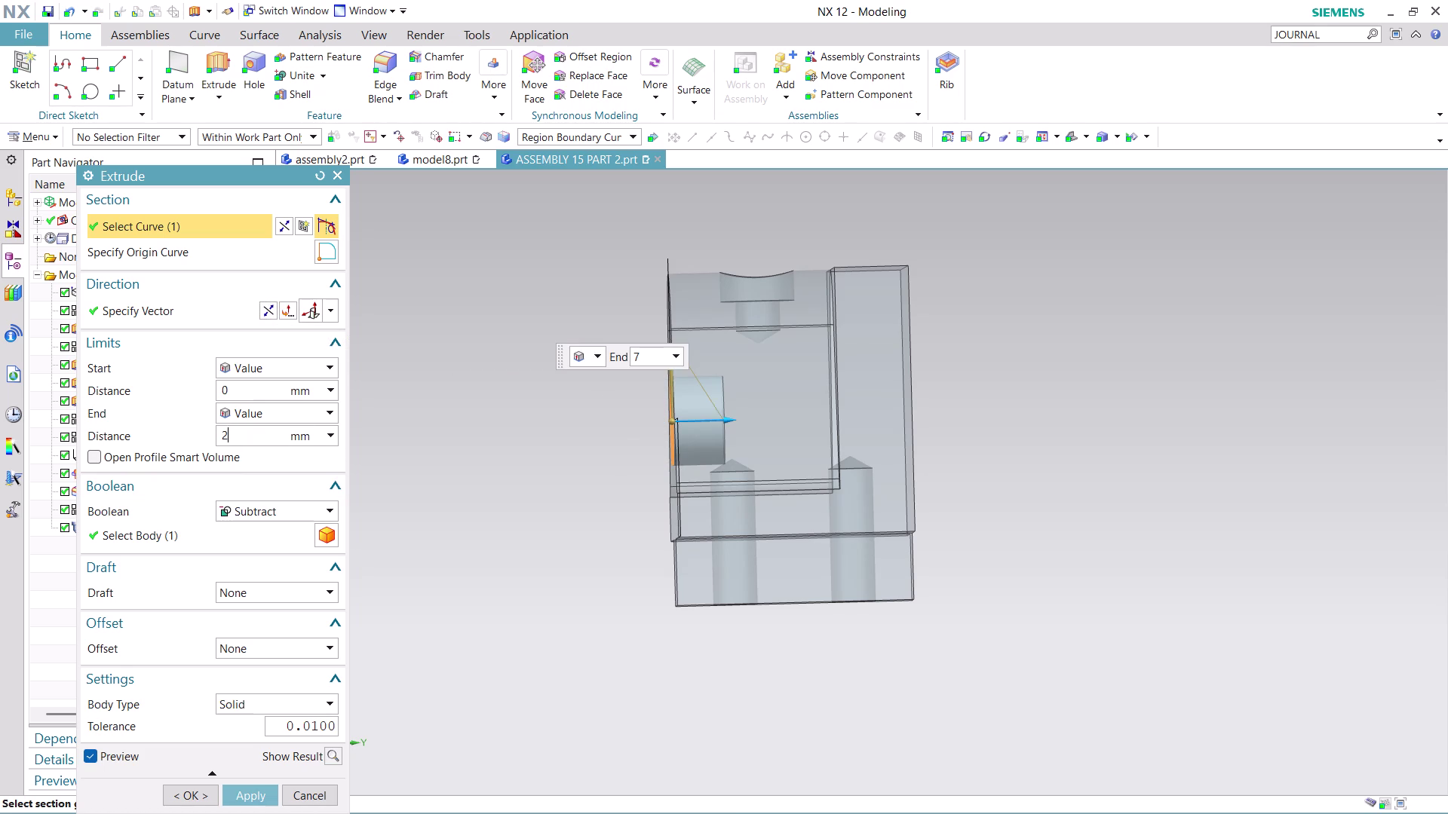
click(256, 796)
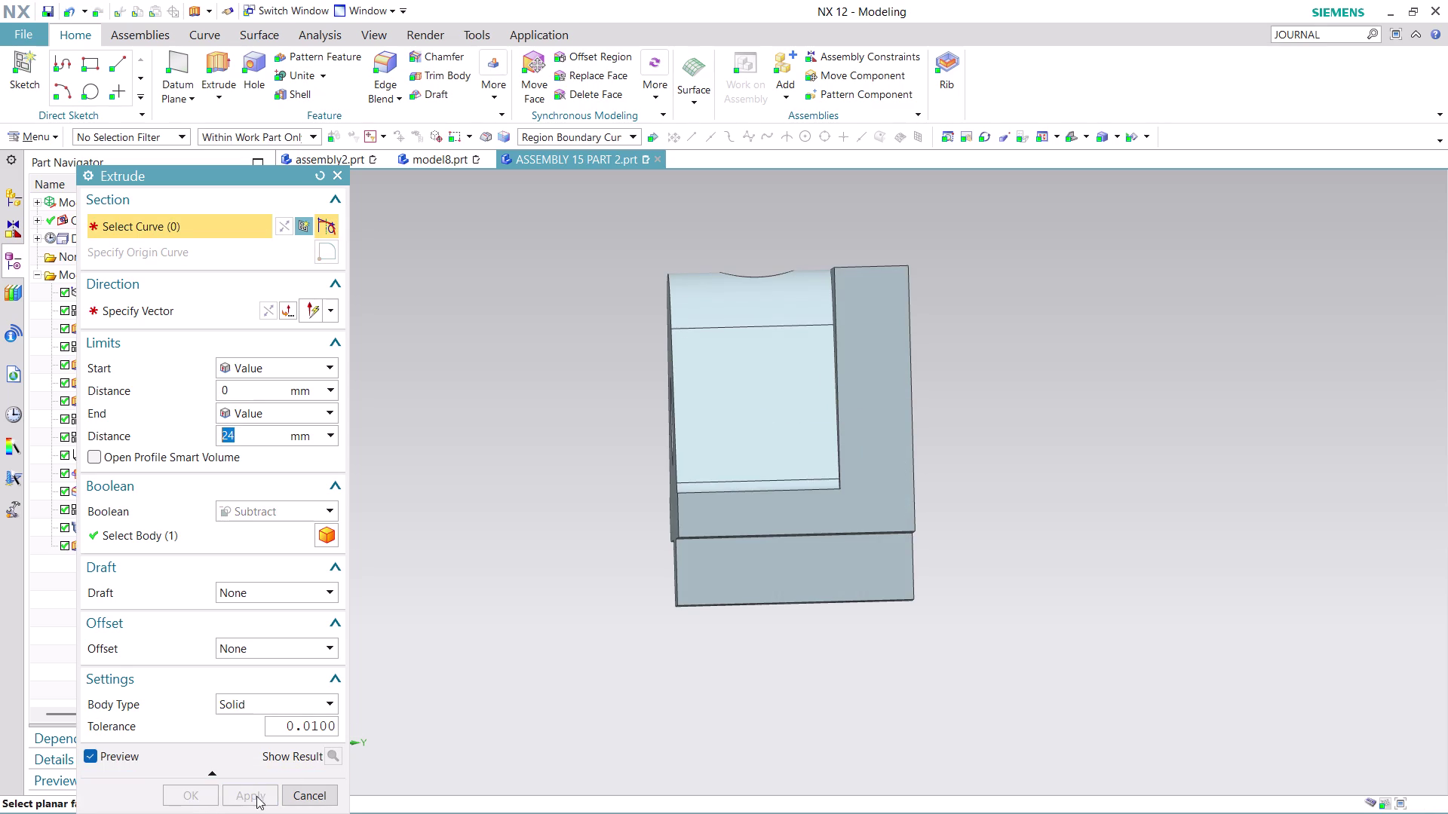
click(294, 793)
Orbit and zoom to inspect the new Ø12 hole, then switch to assembly2.
middle_drag(486, 490, 492, 490)
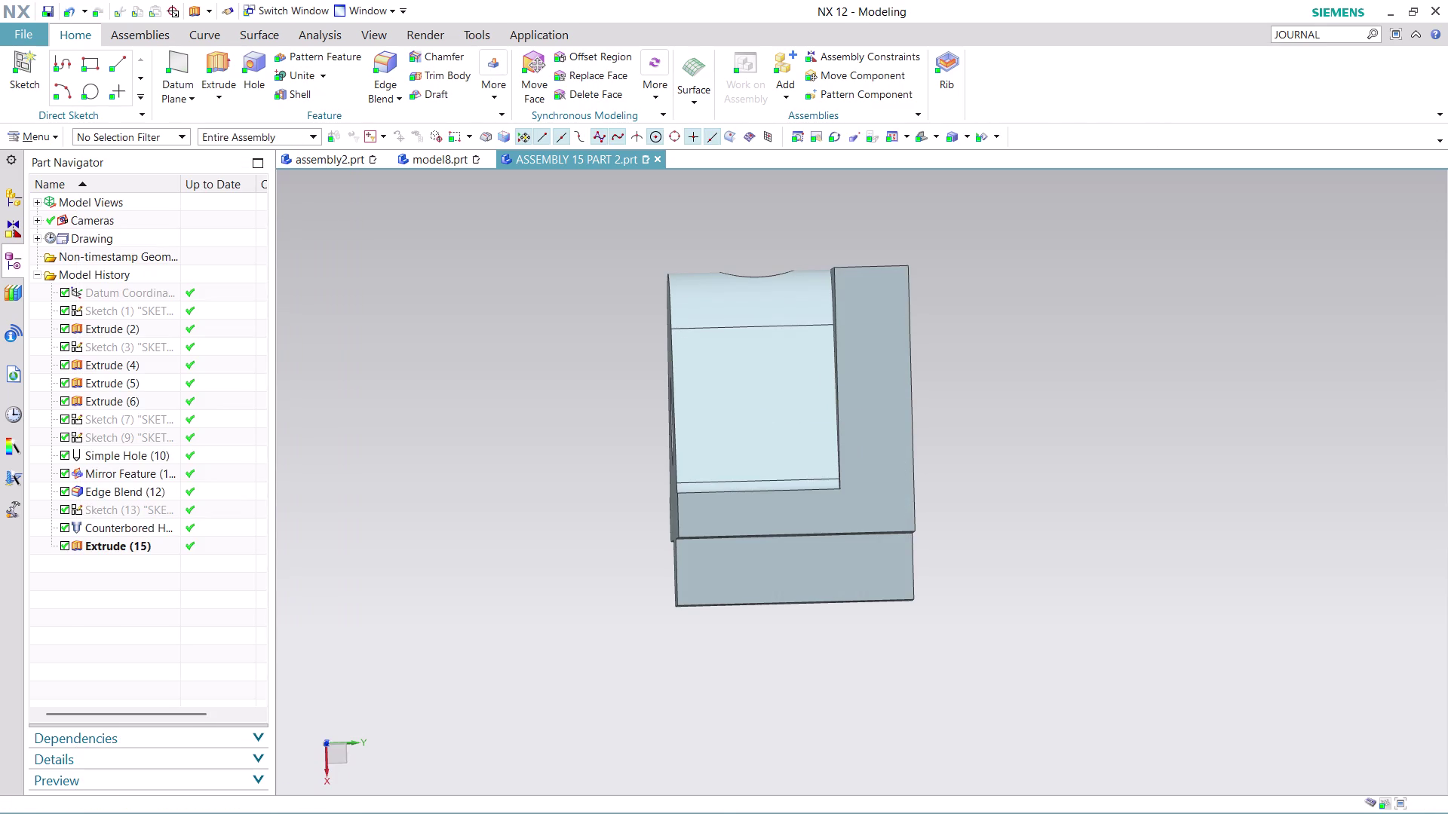
middle_drag(491, 490, 606, 490)
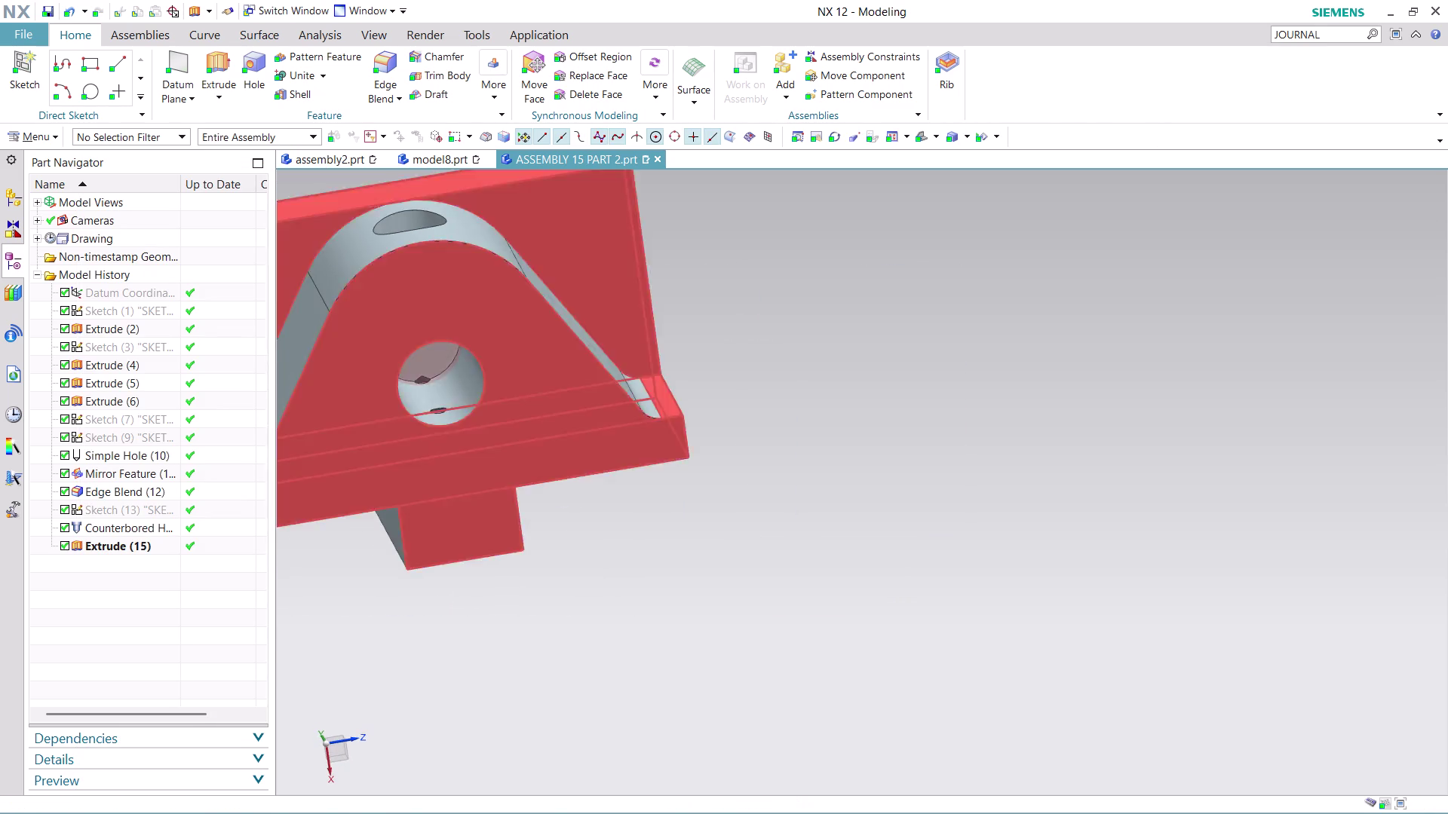
scroll(down, 3)
scroll(up, 3)
middle_drag(490, 463, 484, 451)
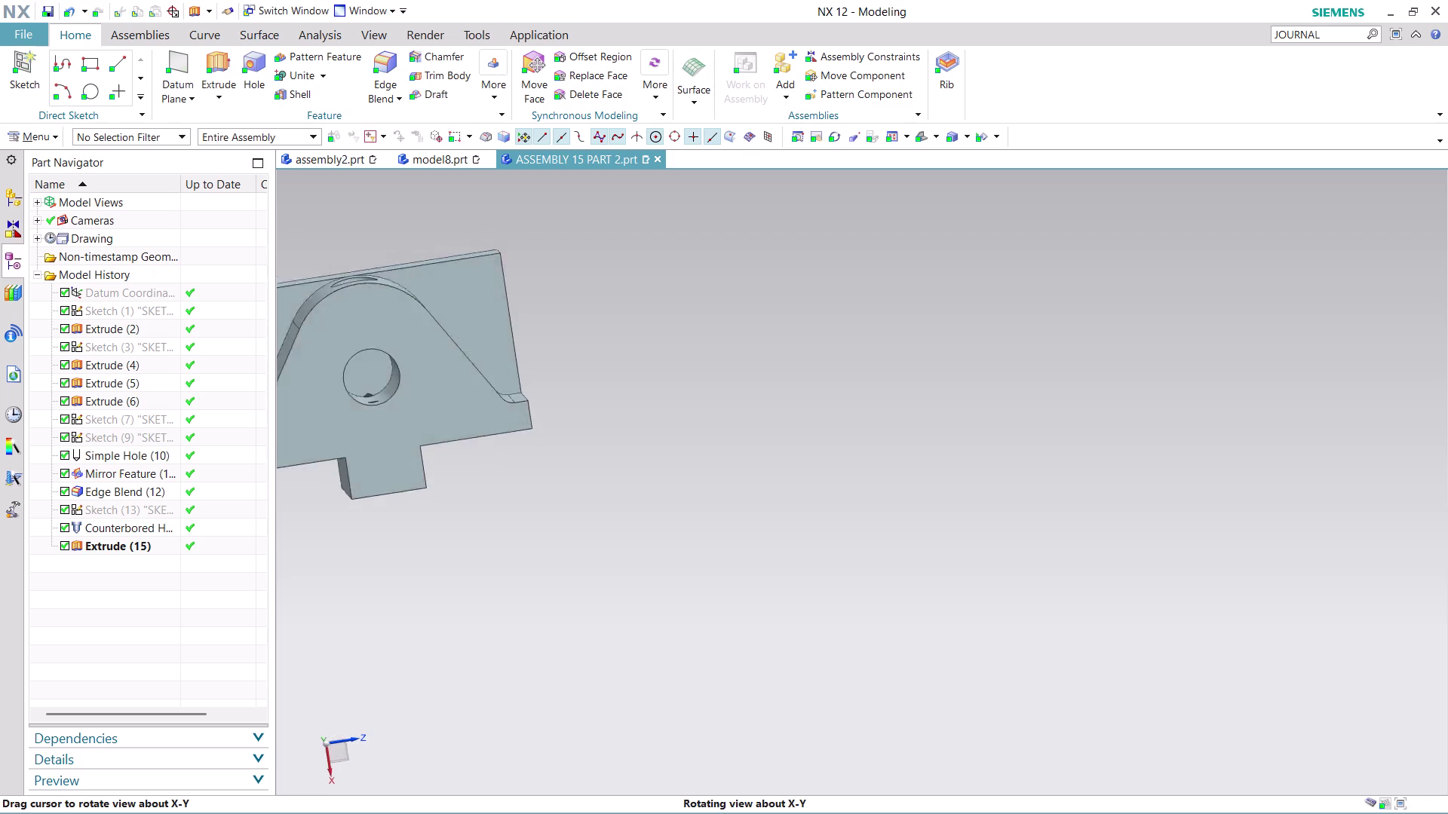
middle_drag(484, 451, 489, 450)
scroll(down, 3)
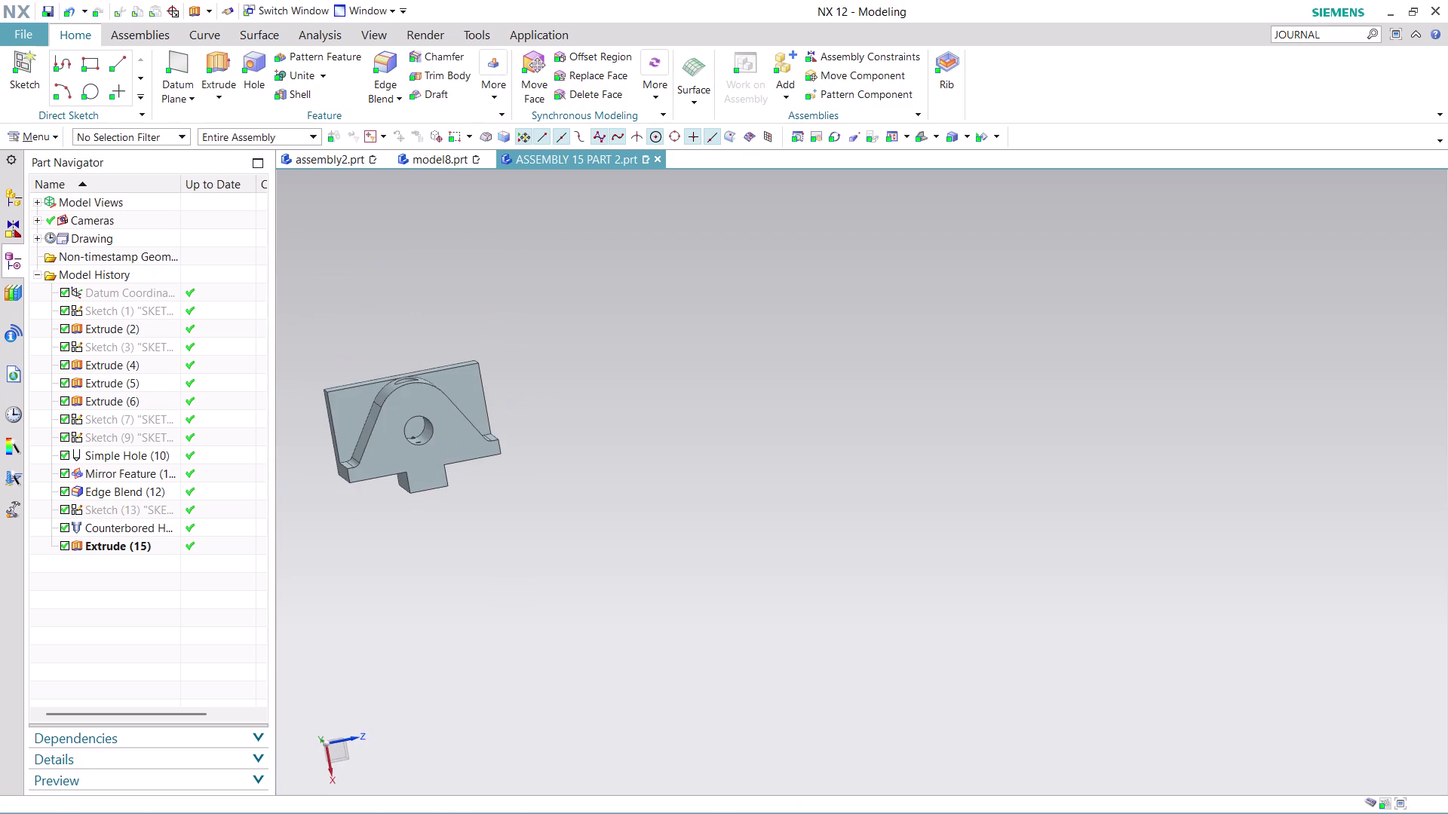
scroll(up, 3)
scroll(up, 3)
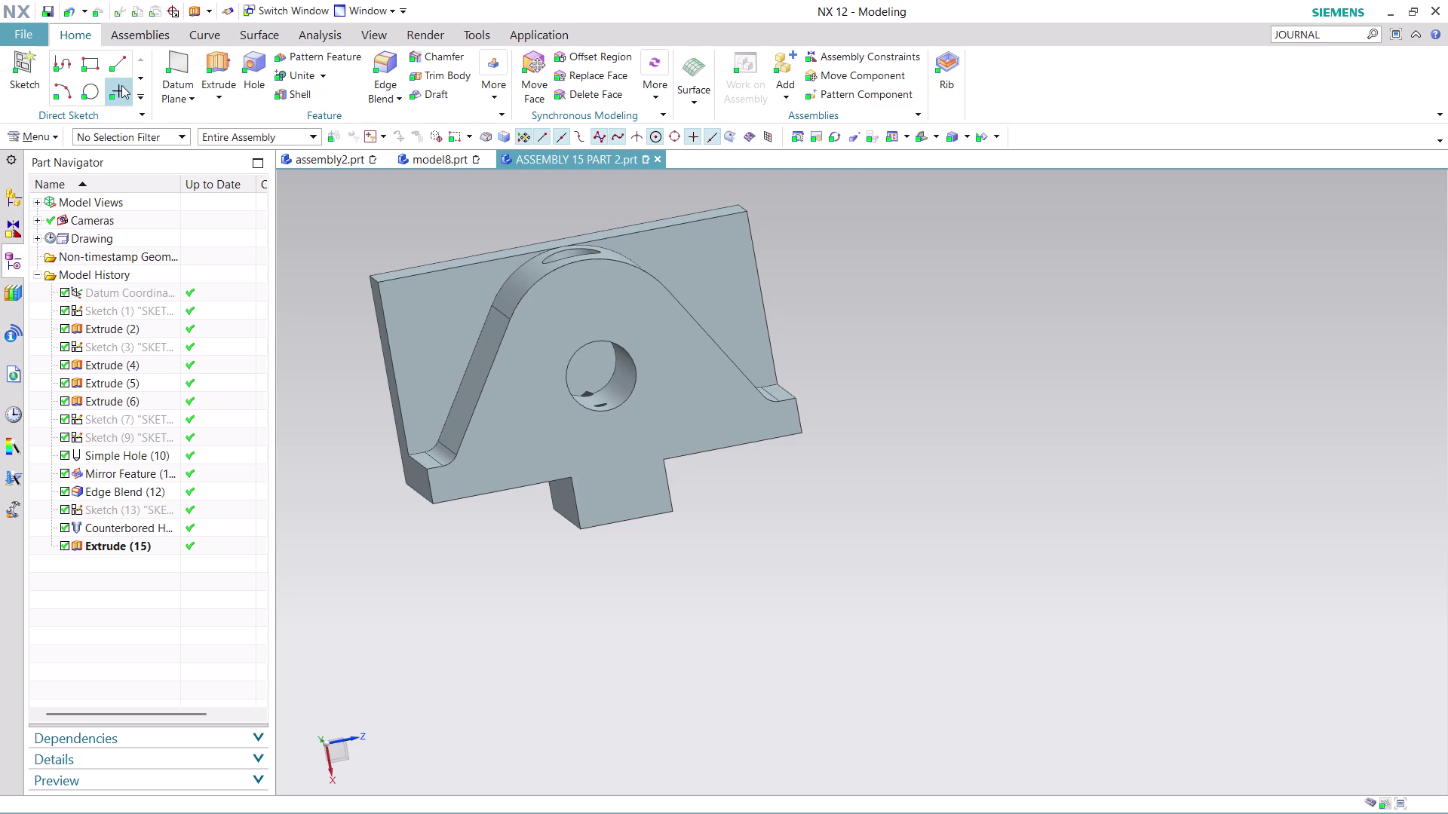
click(328, 157)
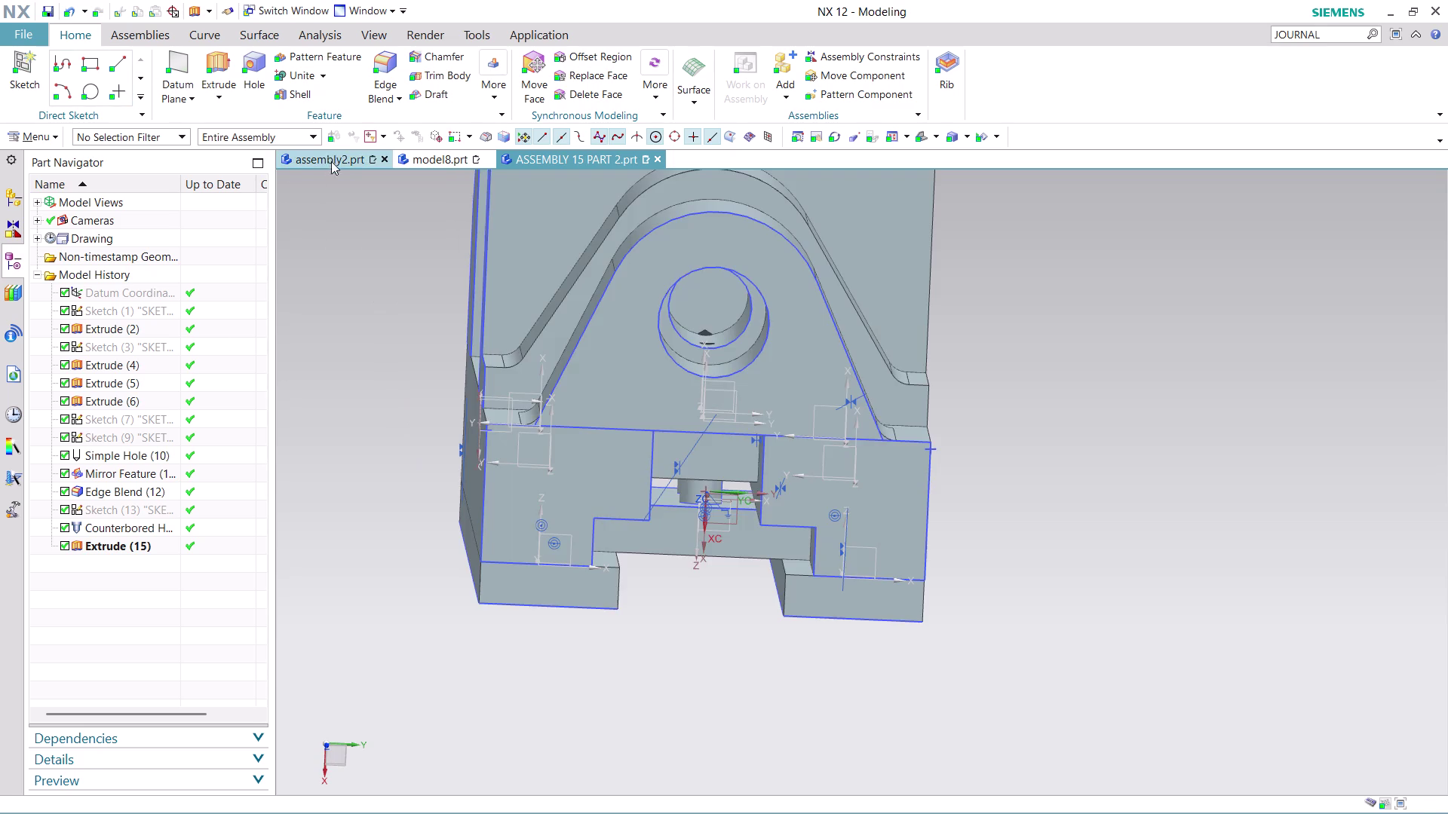
scroll(down, 3)
middle_drag(895, 289, 878, 263)
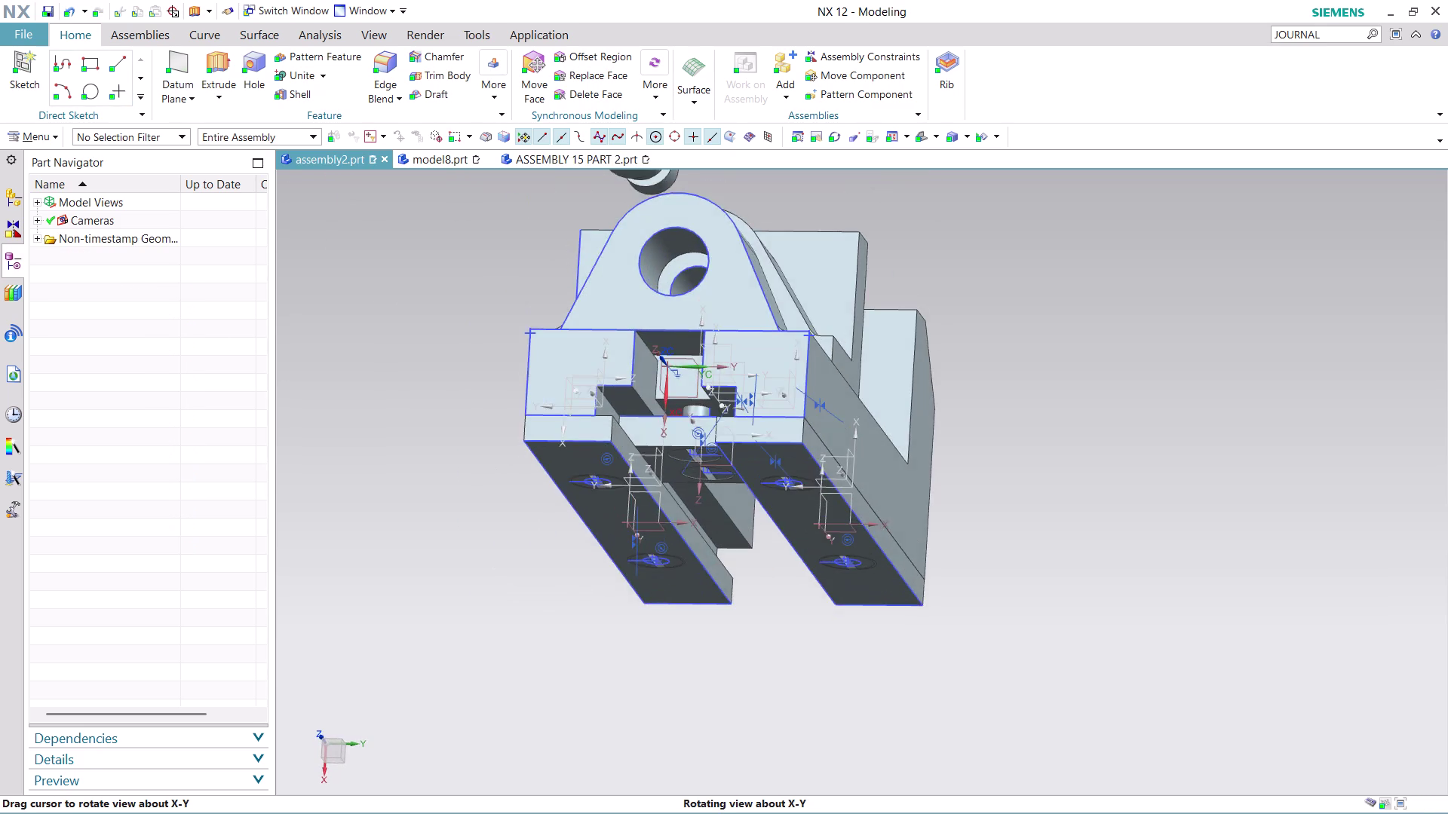
middle_drag(879, 264, 889, 290)
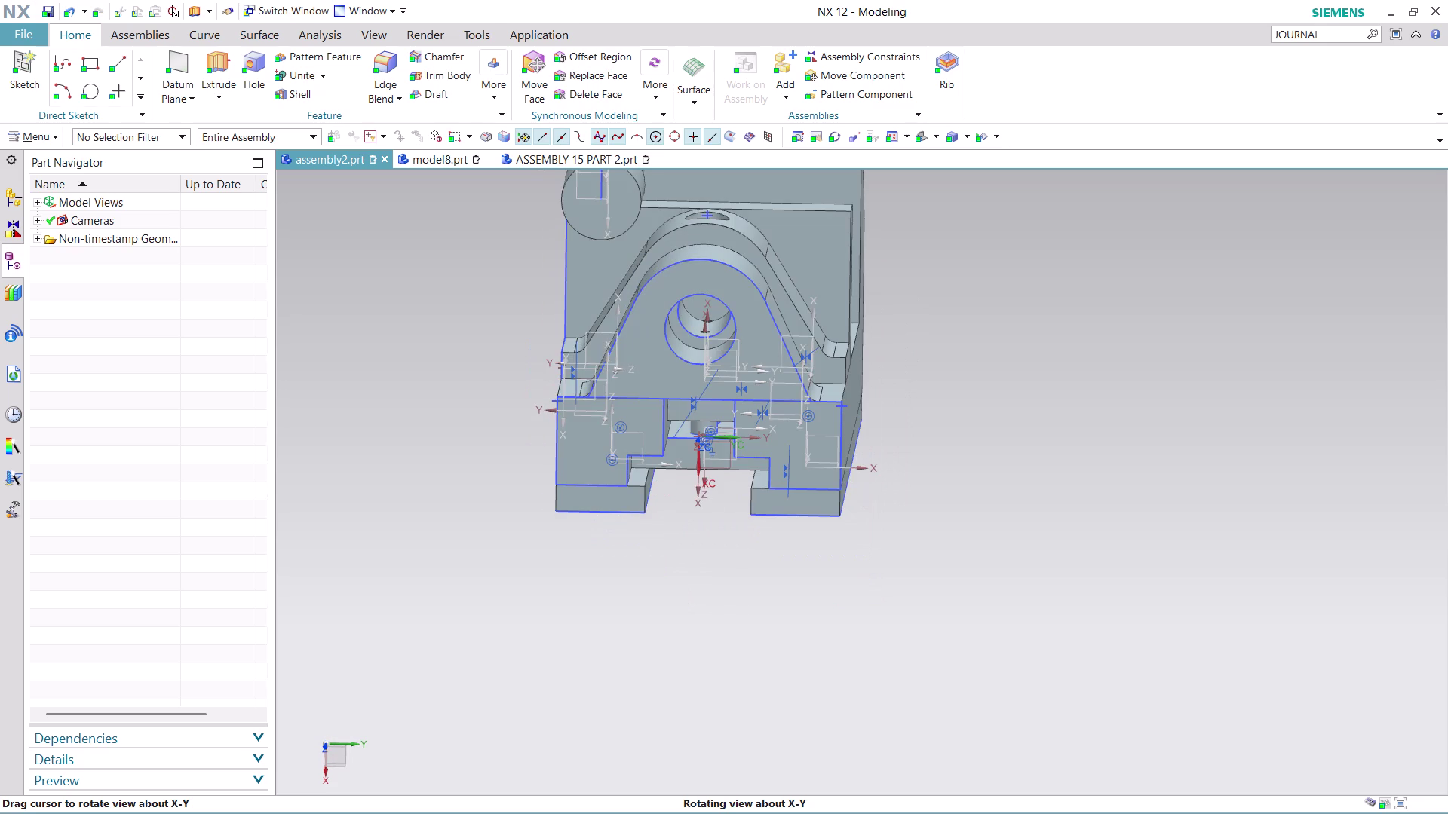
middle_drag(889, 291, 899, 300)
scroll(down, 3)
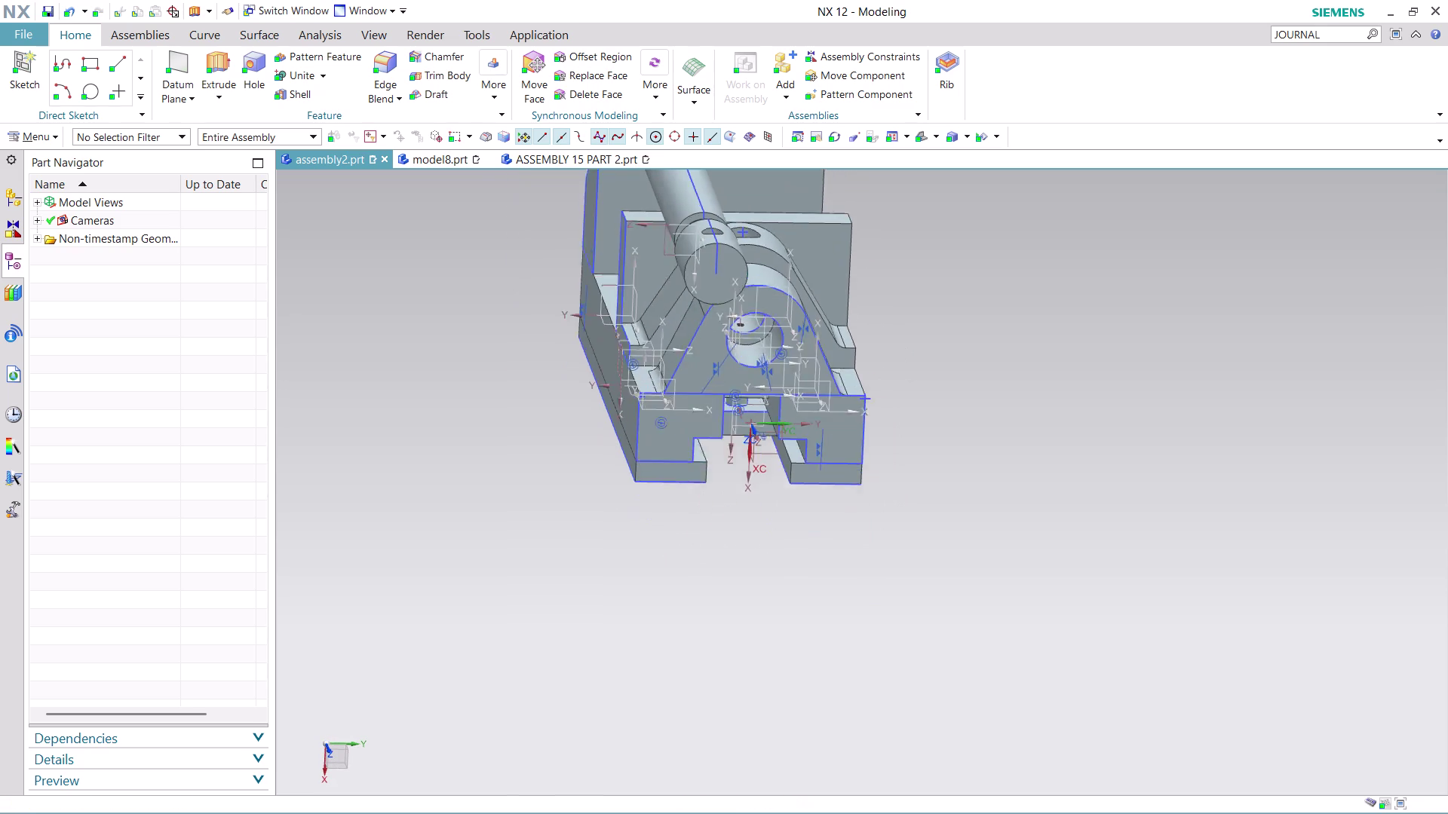
scroll(down, 3)
scroll(up, 3)
middle_drag(874, 209, 863, 187)
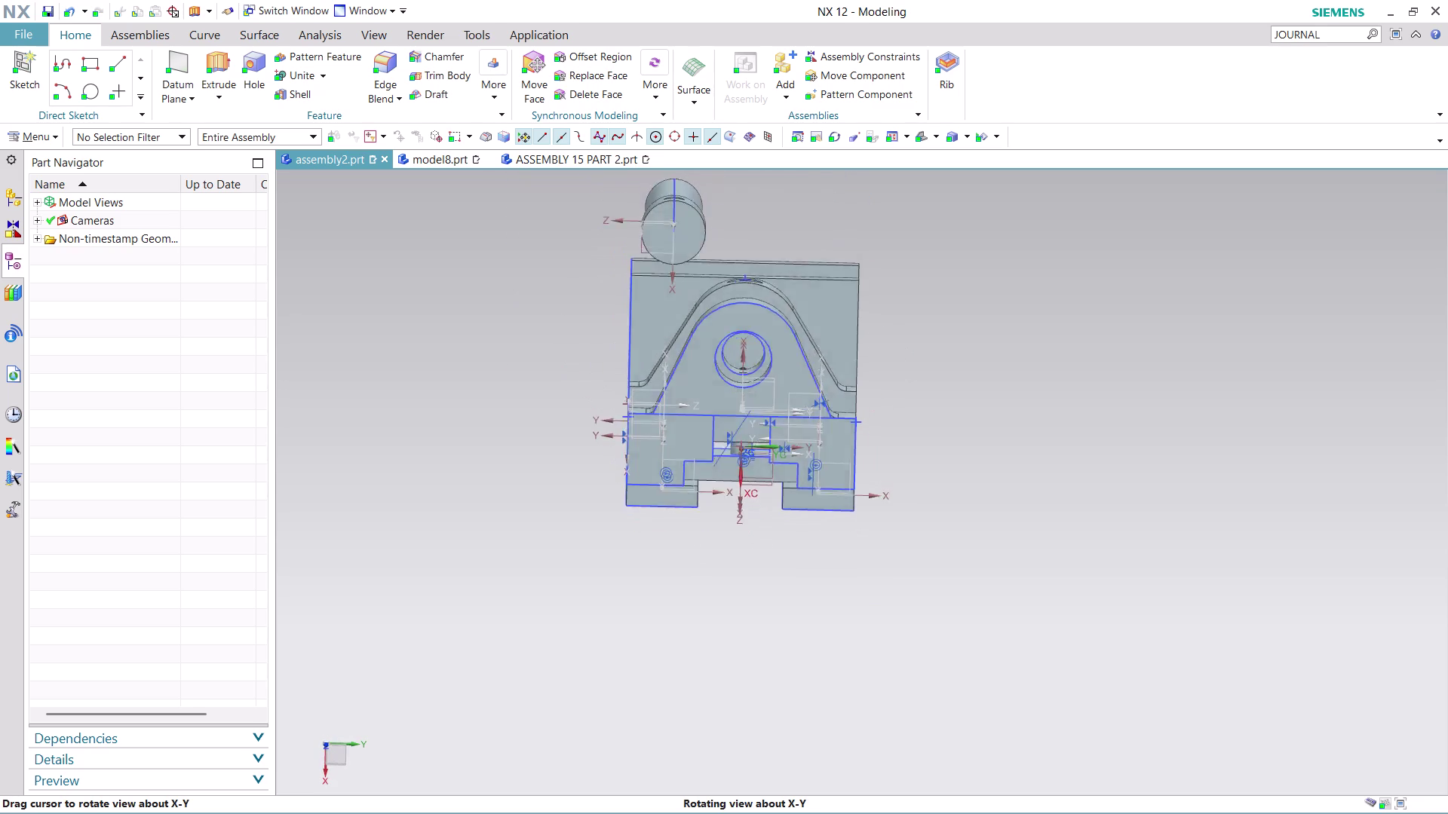
middle_drag(863, 187, 864, 186)
scroll(up, 3)
scroll(up, 3)
middle_drag(820, 244, 819, 252)
middle_click(819, 252)
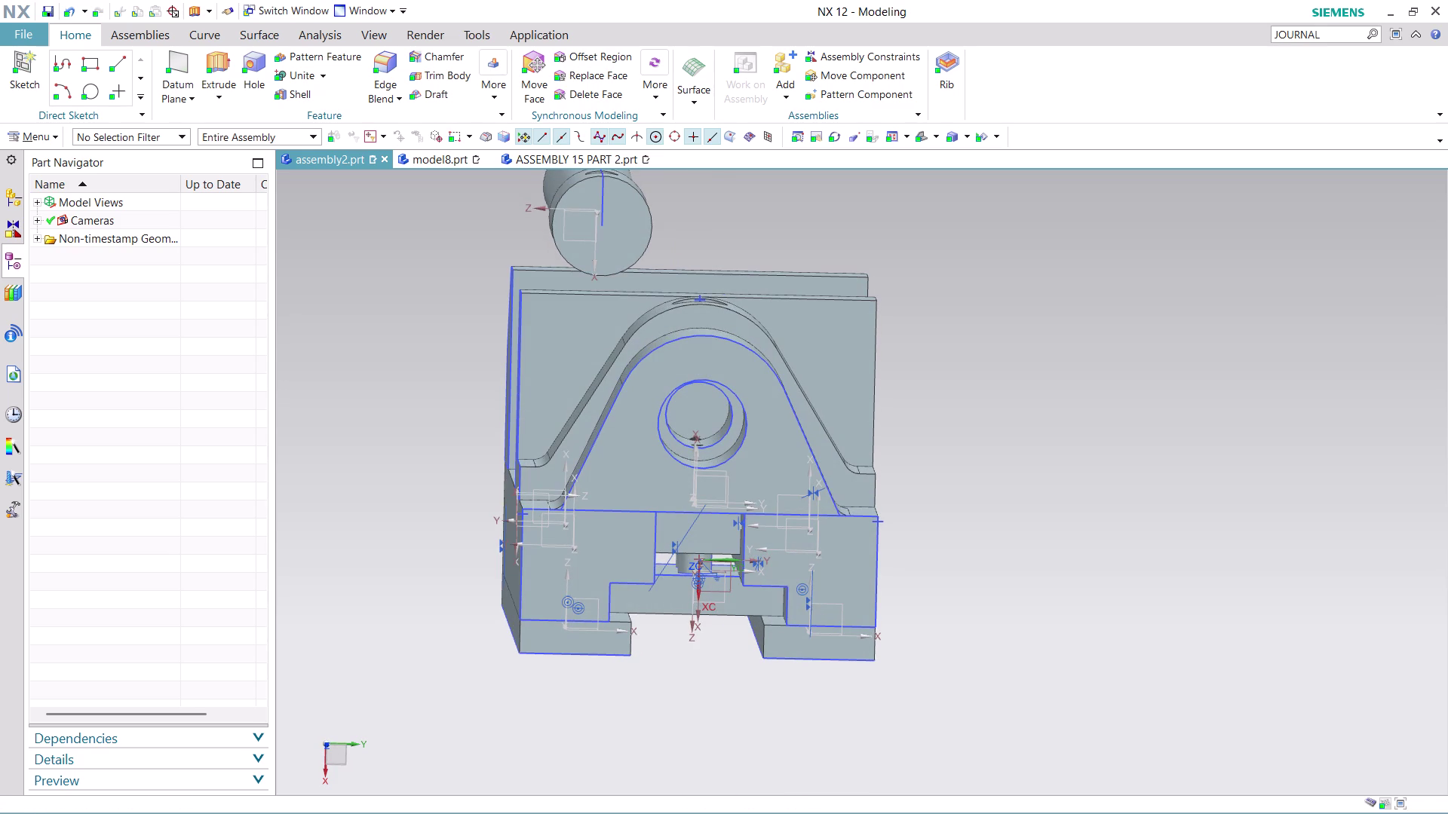
scroll(up, 3)
scroll(up, 3)
middle_drag(880, 263, 872, 260)
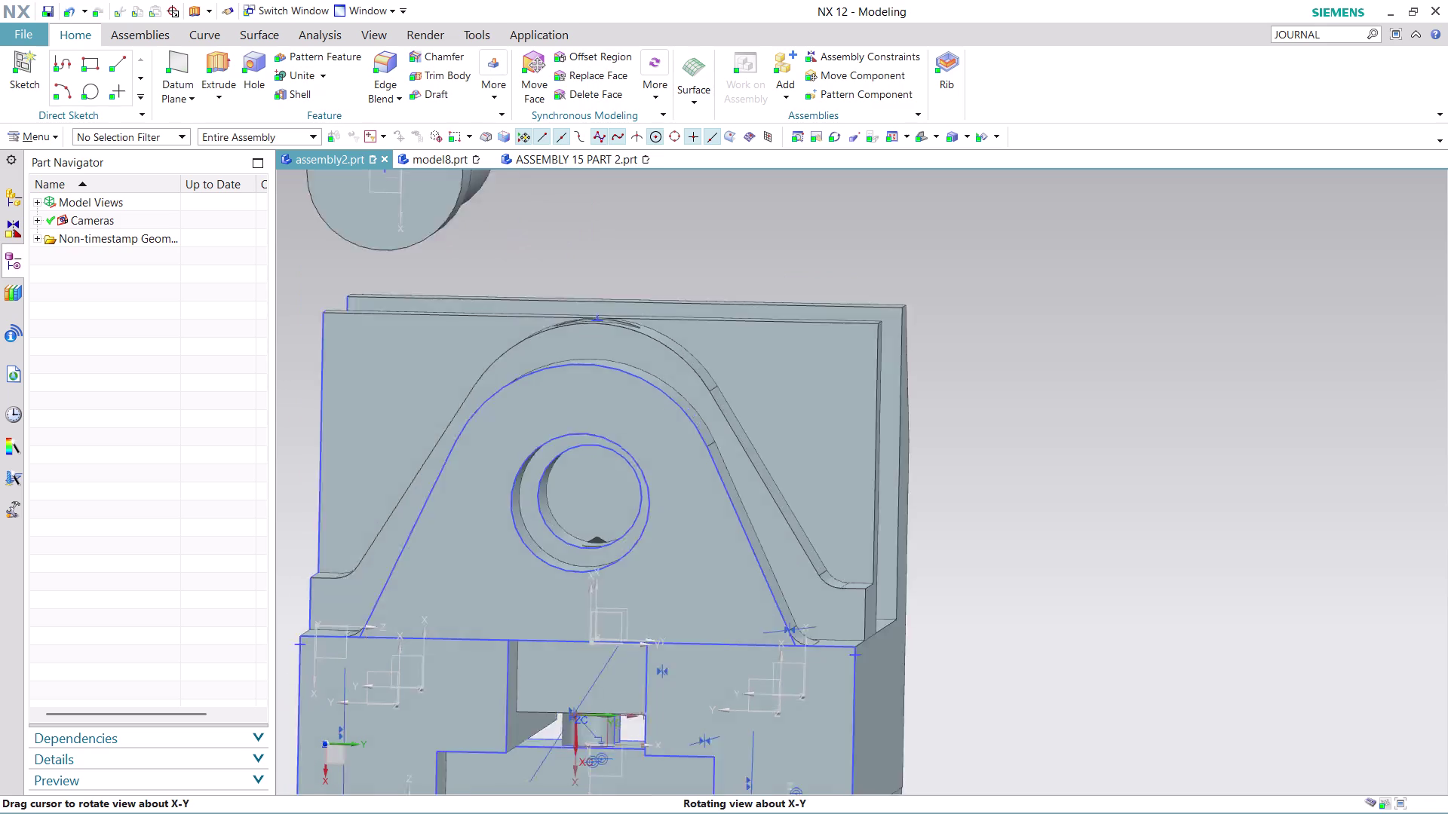
middle_drag(872, 260, 873, 271)
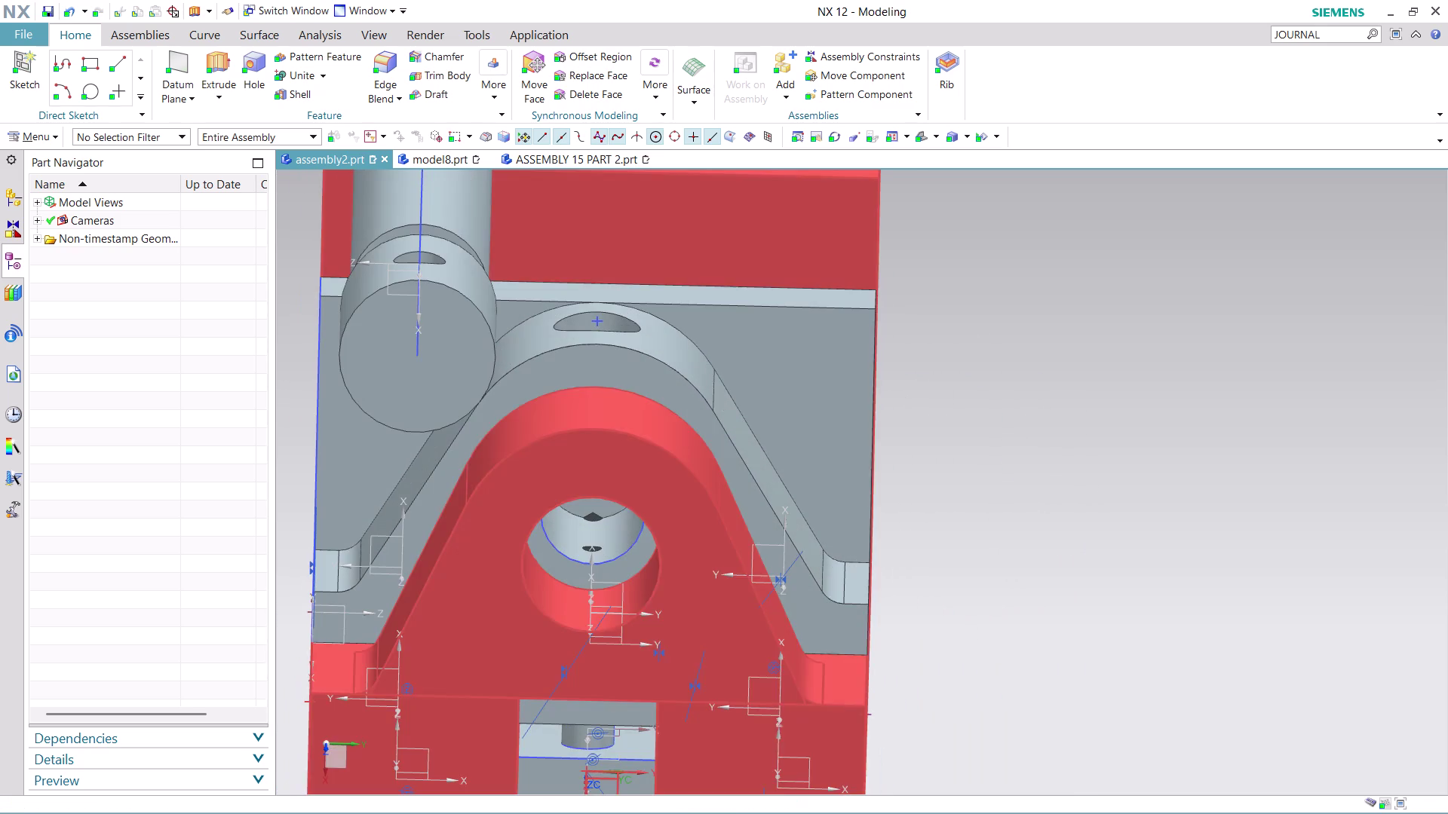
scroll(down, 3)
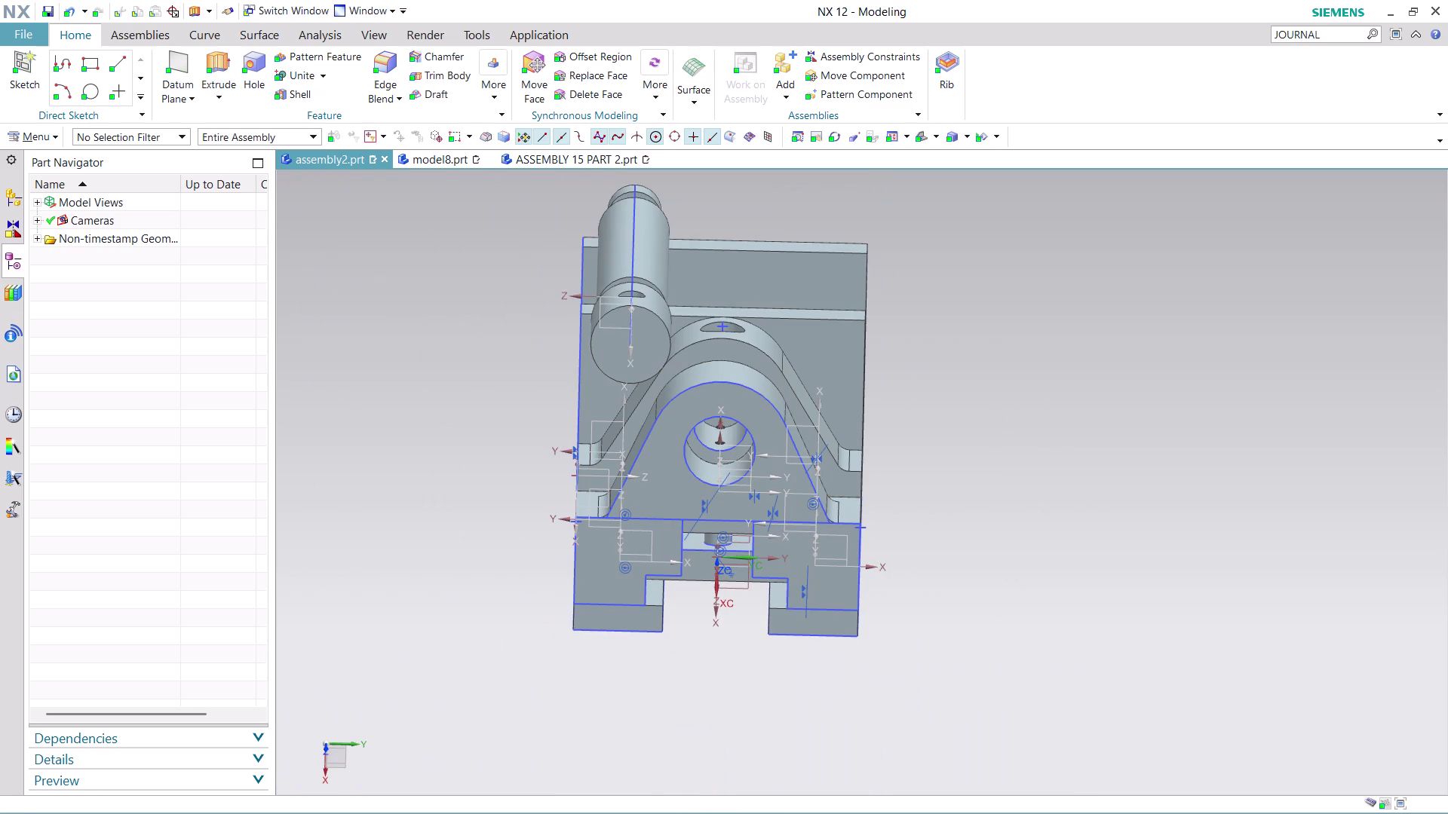
click(560, 163)
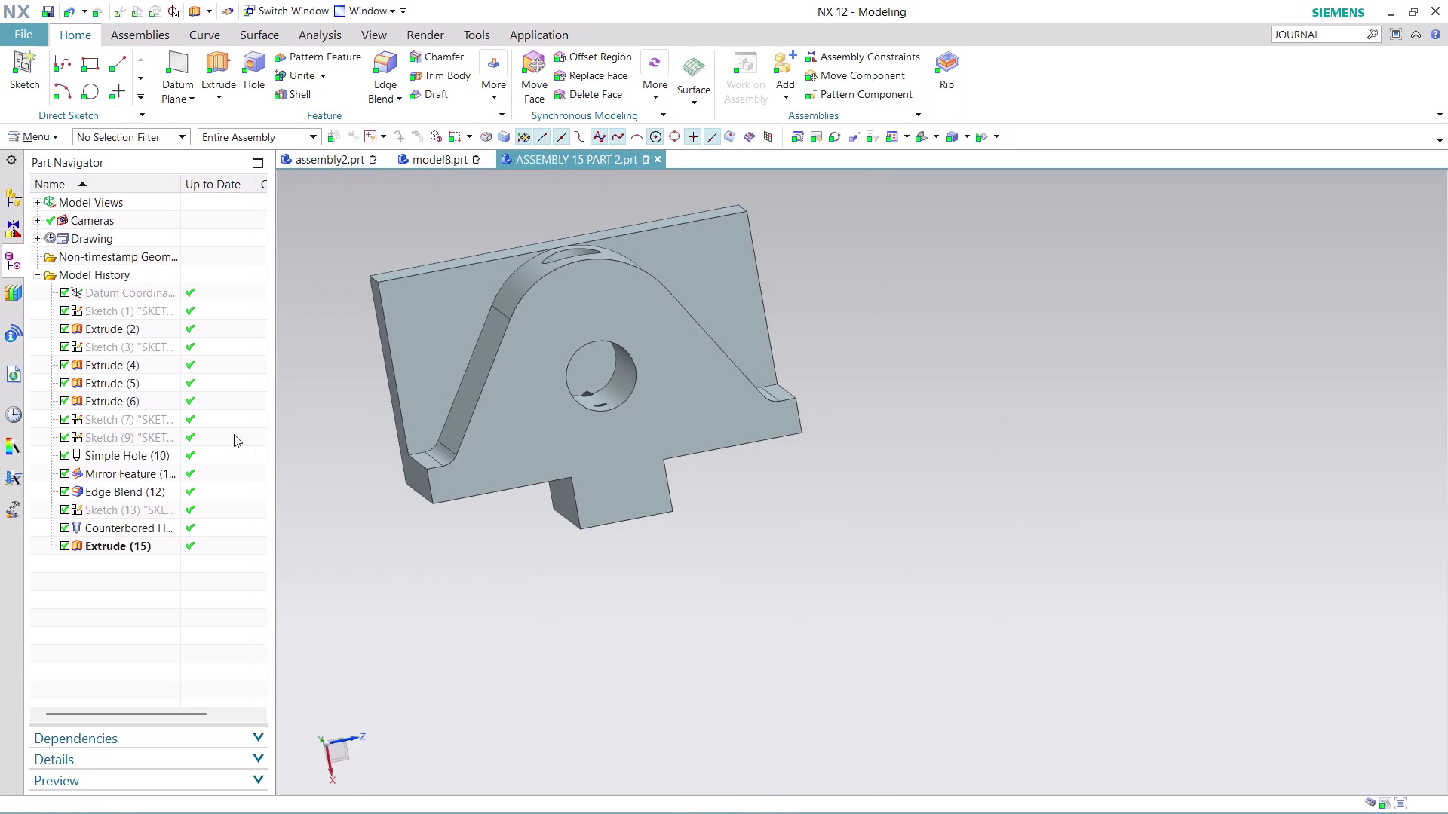
Edit Sketch (1), set dimension p6 to 10, and finish the sketch.
click(113, 309)
right_click(112, 308)
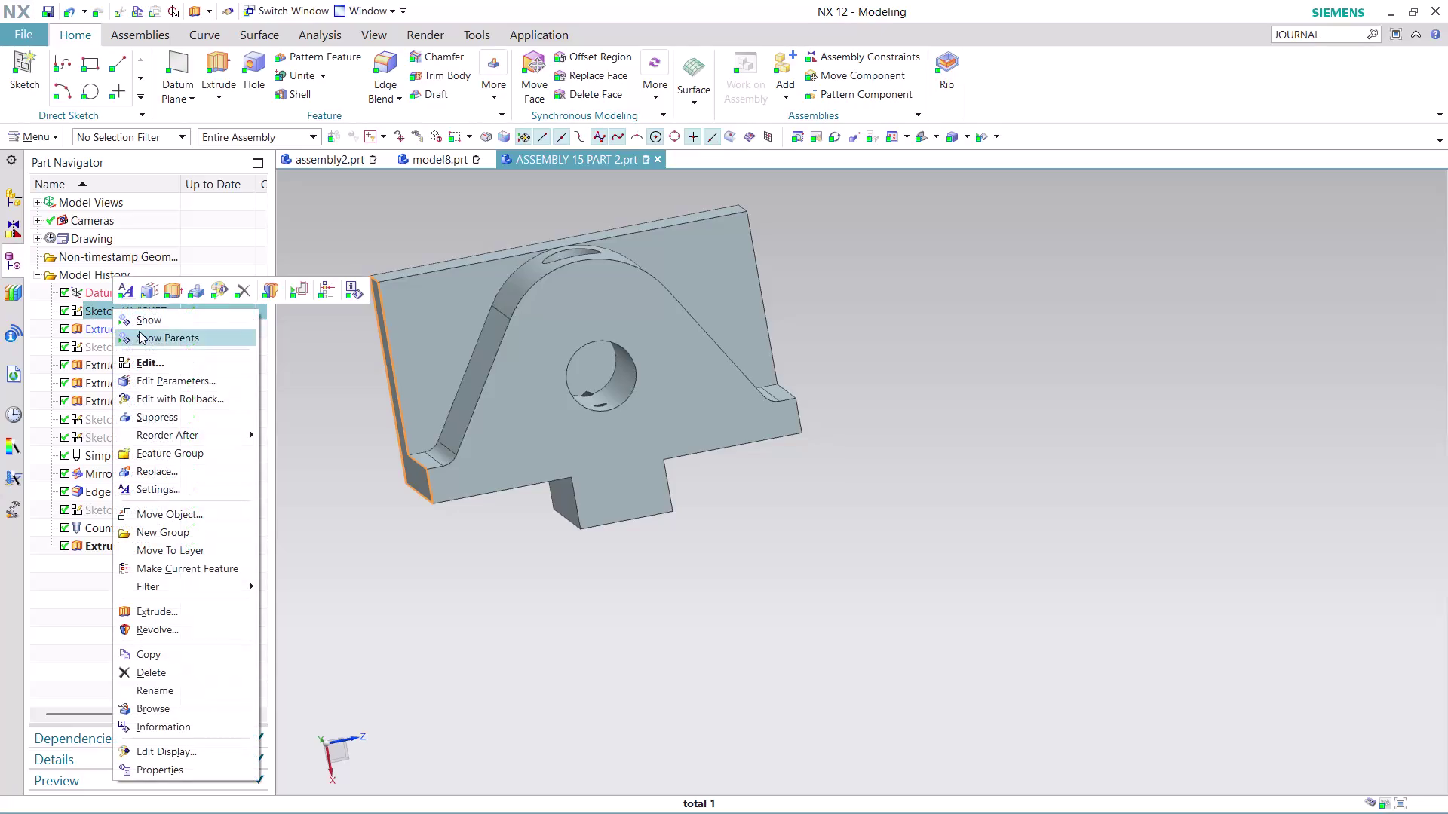
click(194, 392)
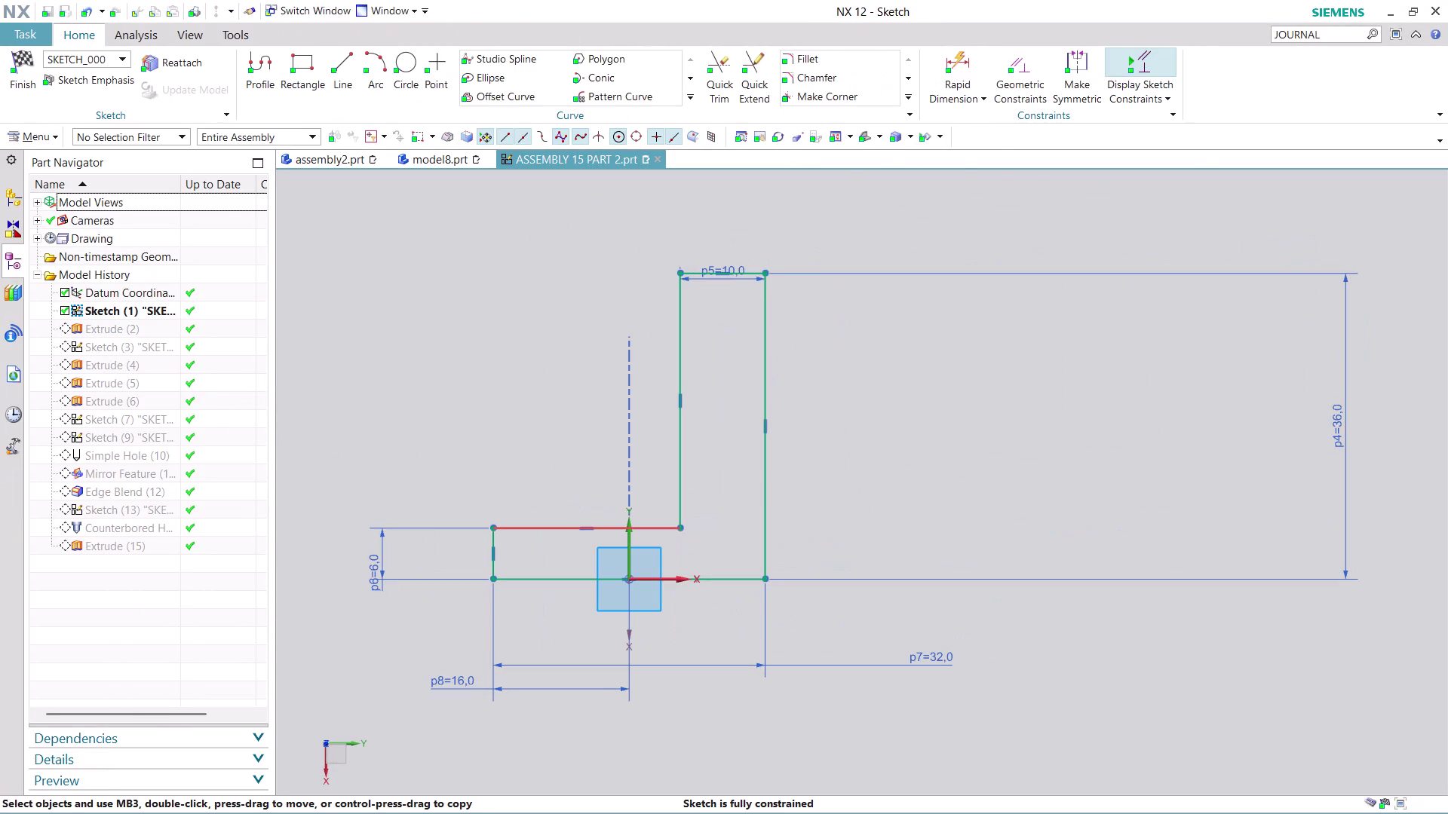
double_click(381, 563)
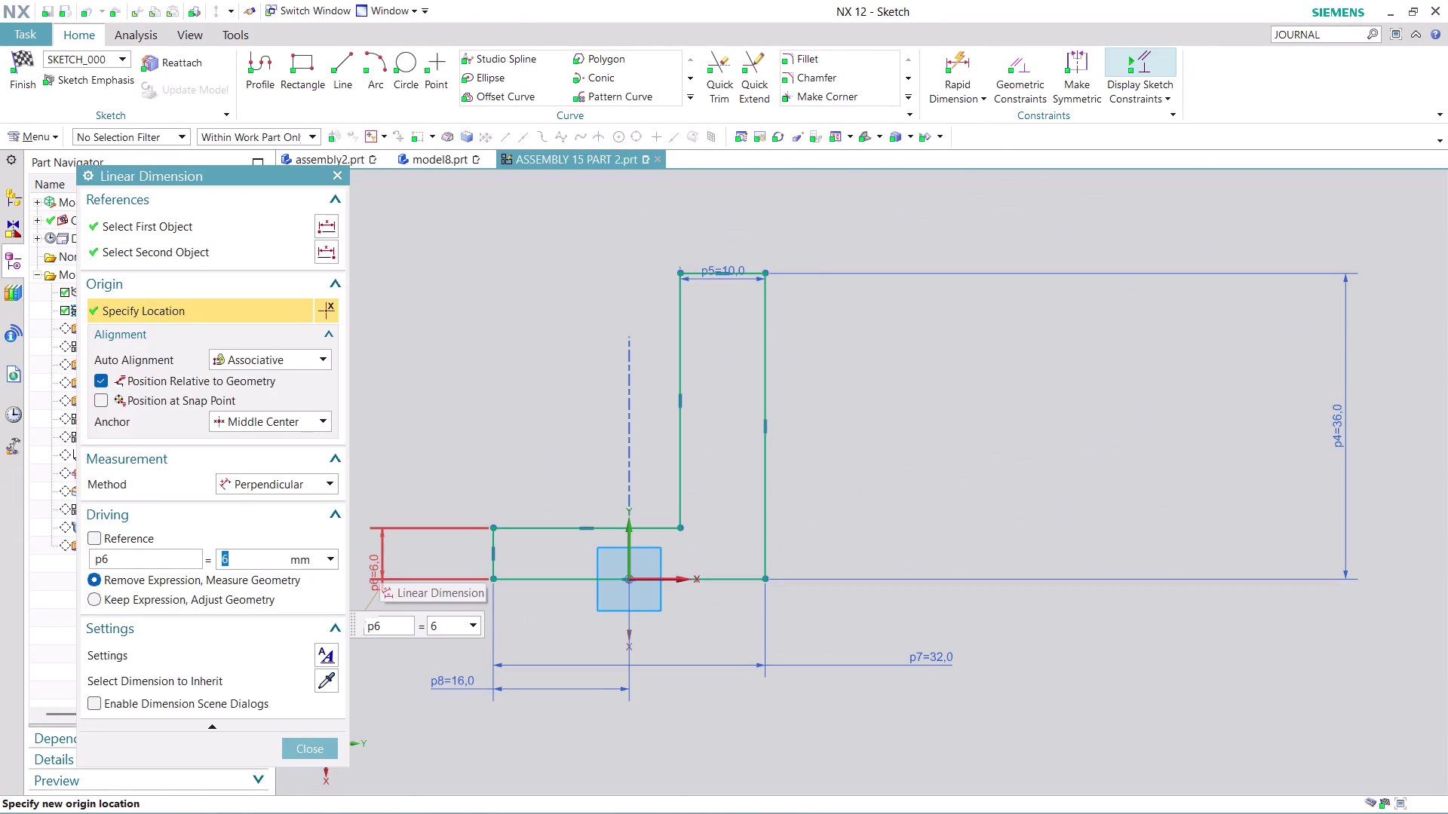
text(10)
key(Return)
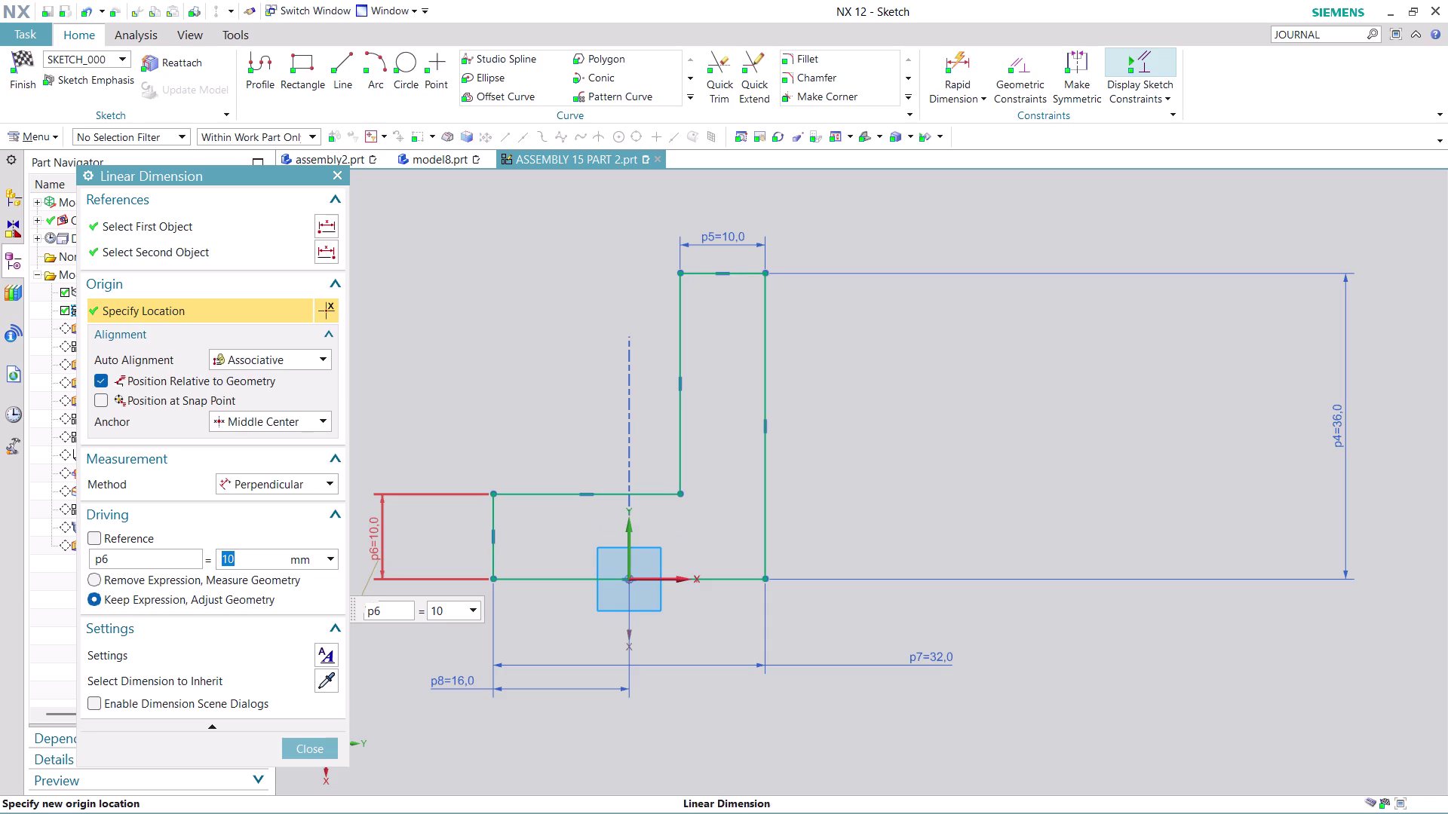
click(308, 757)
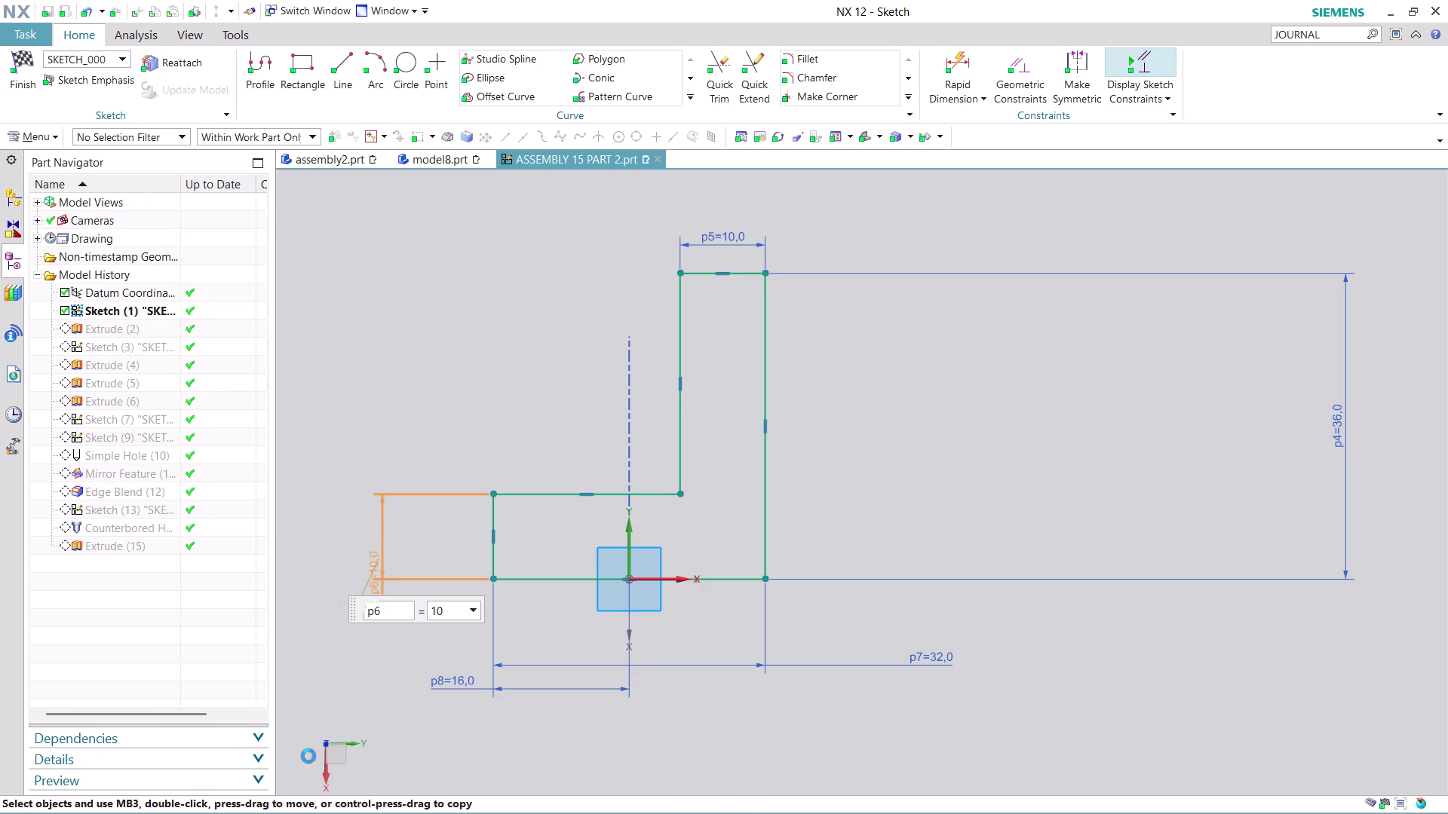
click(13, 82)
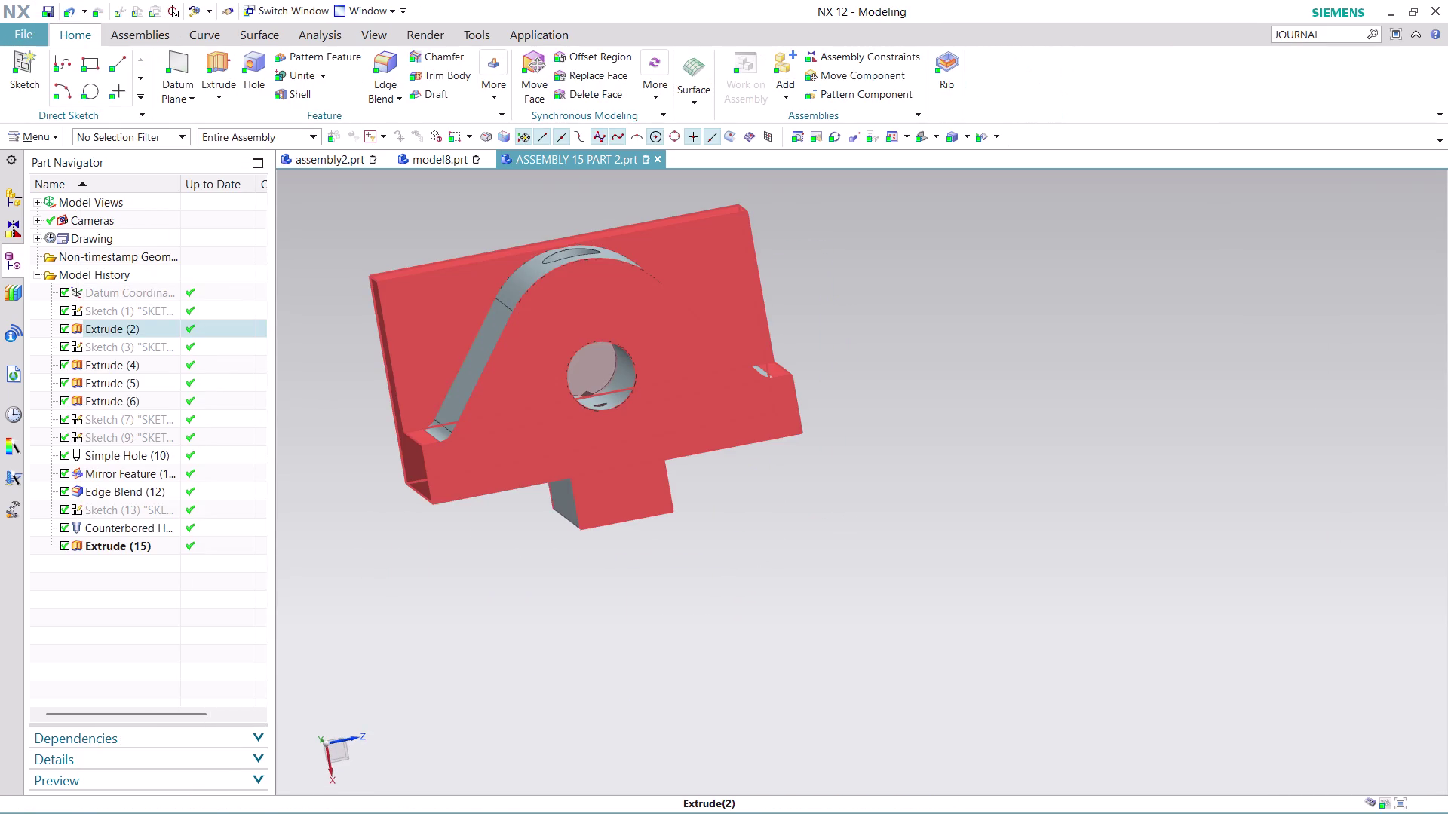
scroll(down, 3)
middle_drag(654, 468, 637, 445)
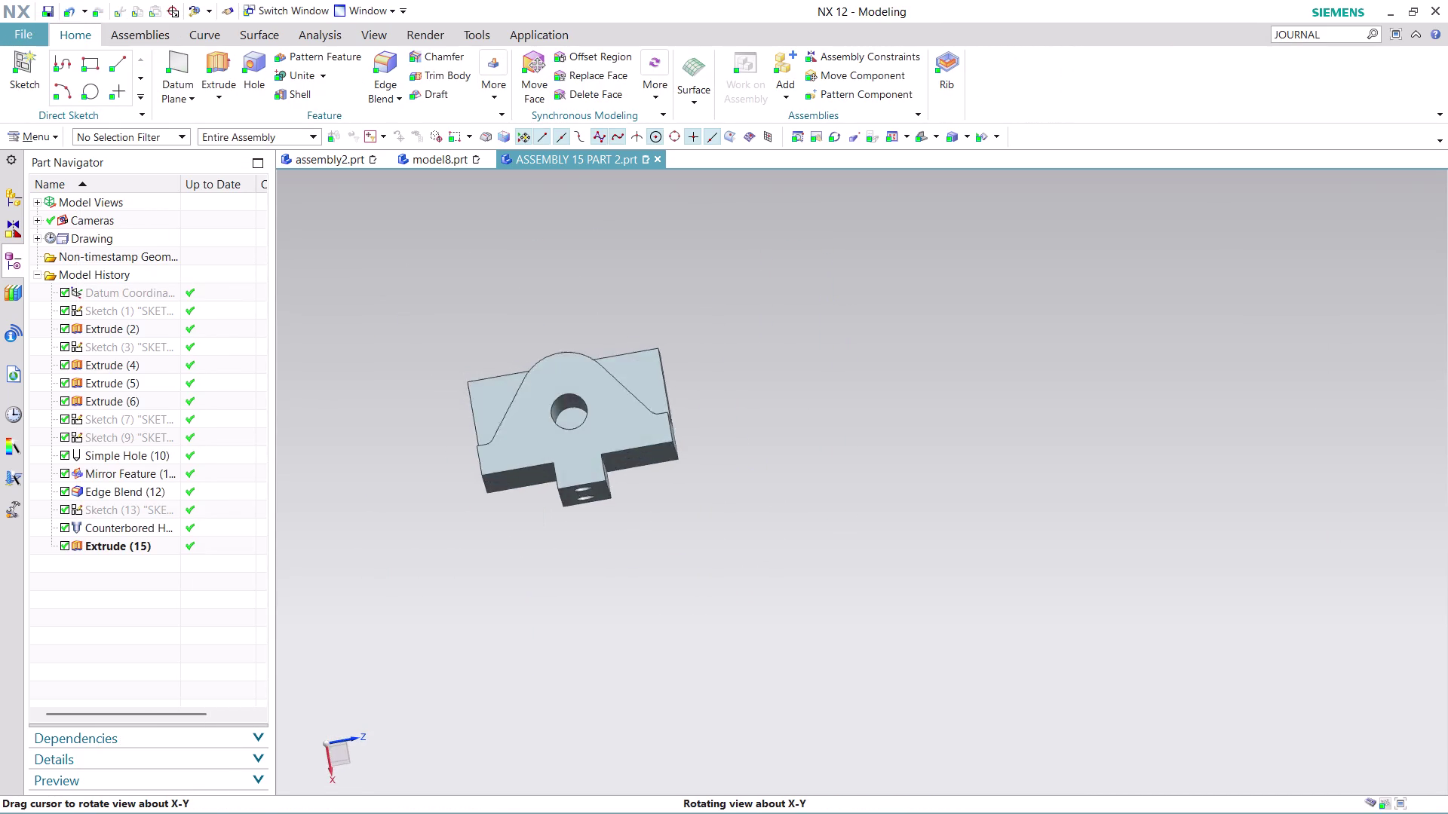
middle_drag(638, 445, 645, 478)
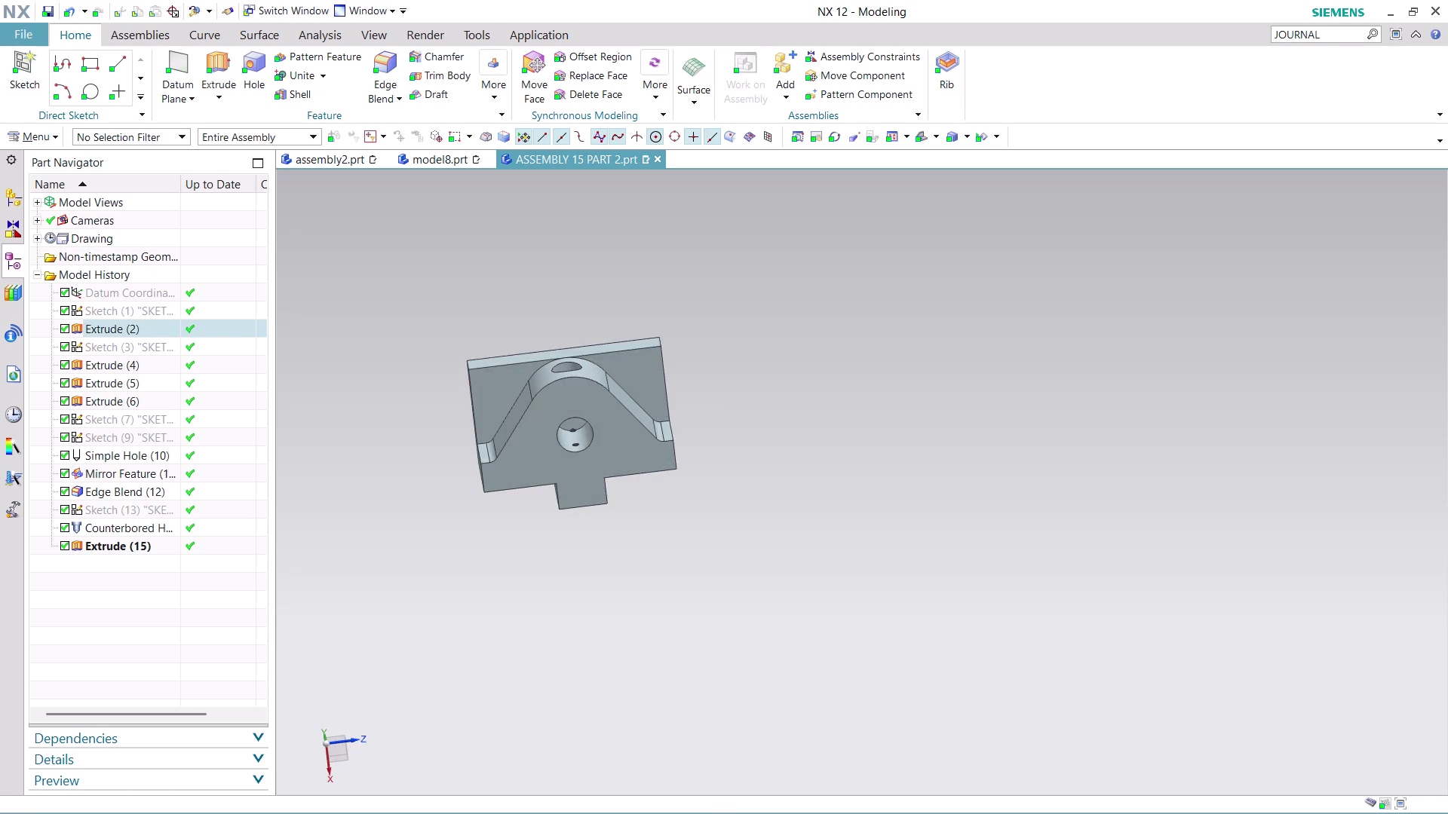
scroll(up, 3)
scroll(up, 3)
middle_drag(401, 505, 391, 494)
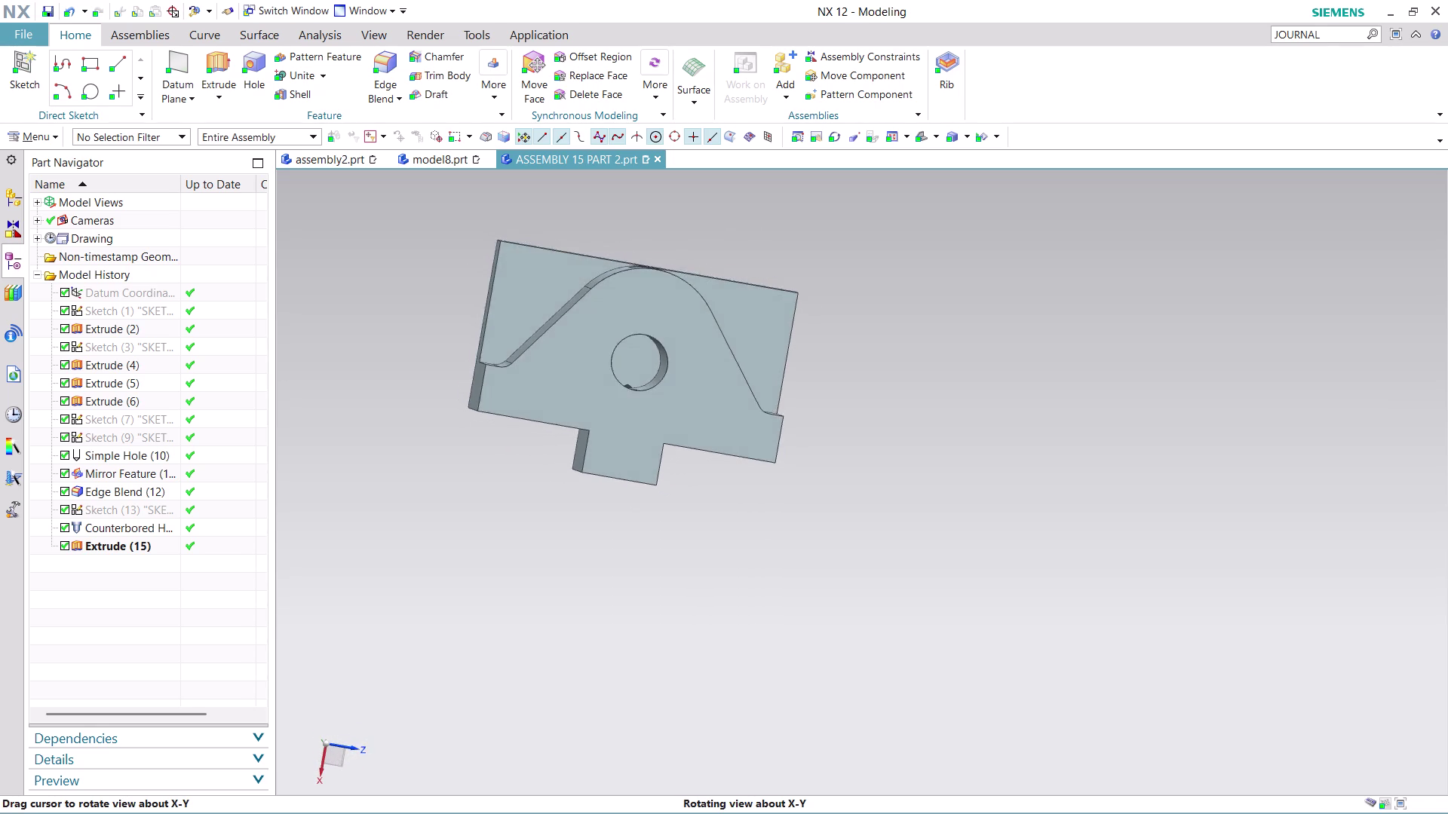
middle_drag(391, 493, 387, 507)
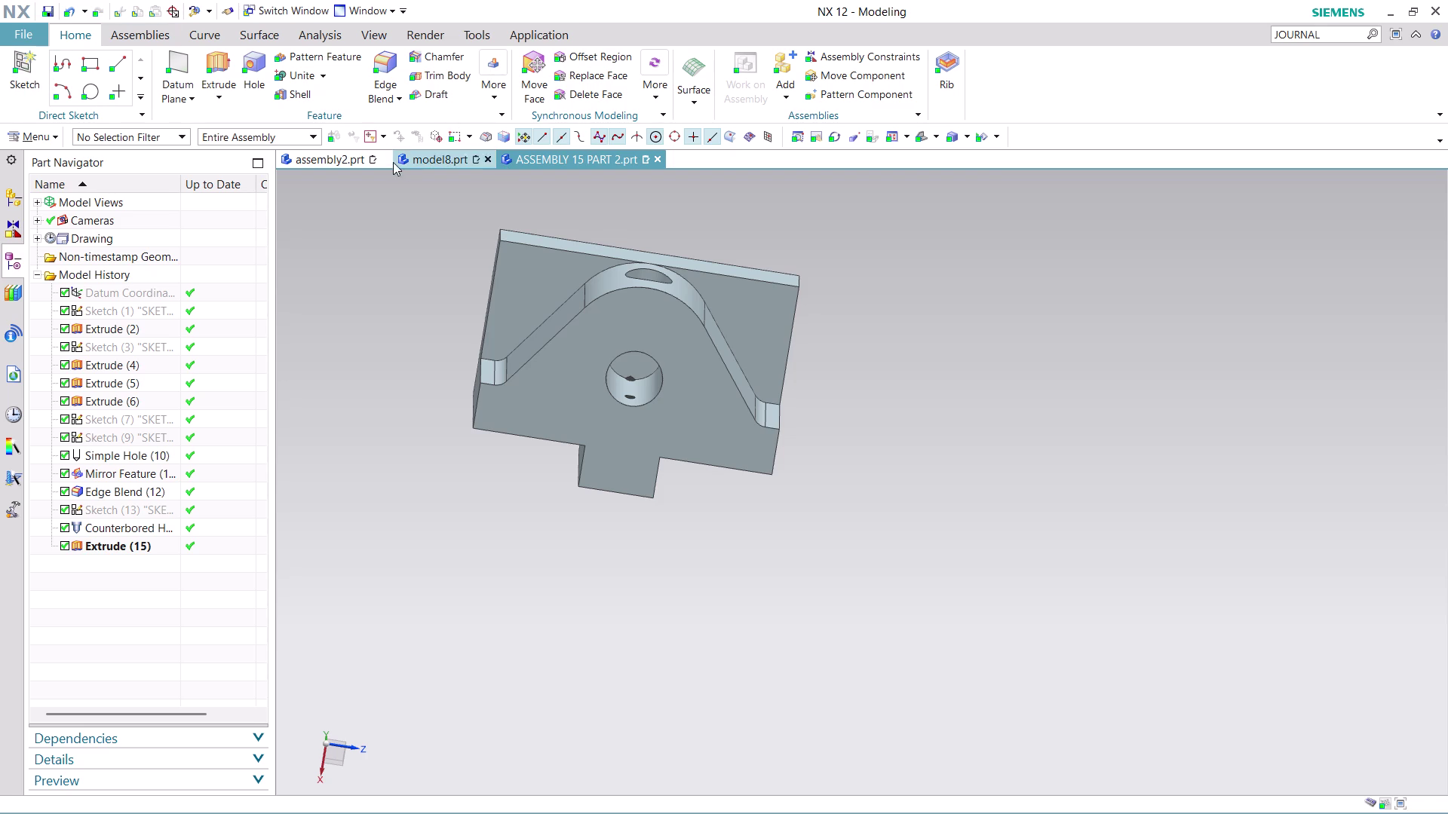
click(347, 162)
Orbit and zoom around the shaft, holed bracket and angled base from many angles.
middle_drag(990, 371, 988, 347)
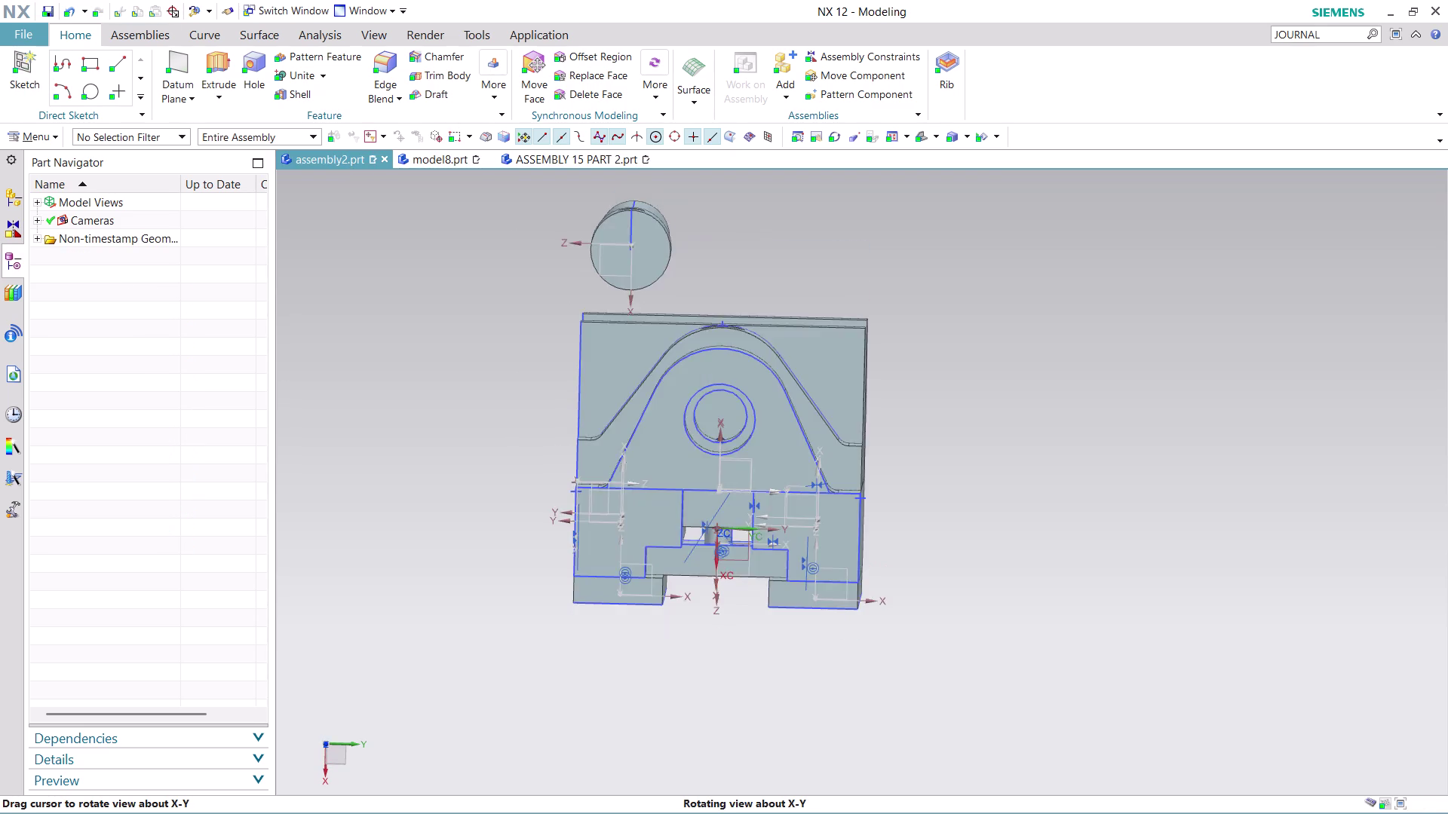
middle_drag(987, 348, 991, 354)
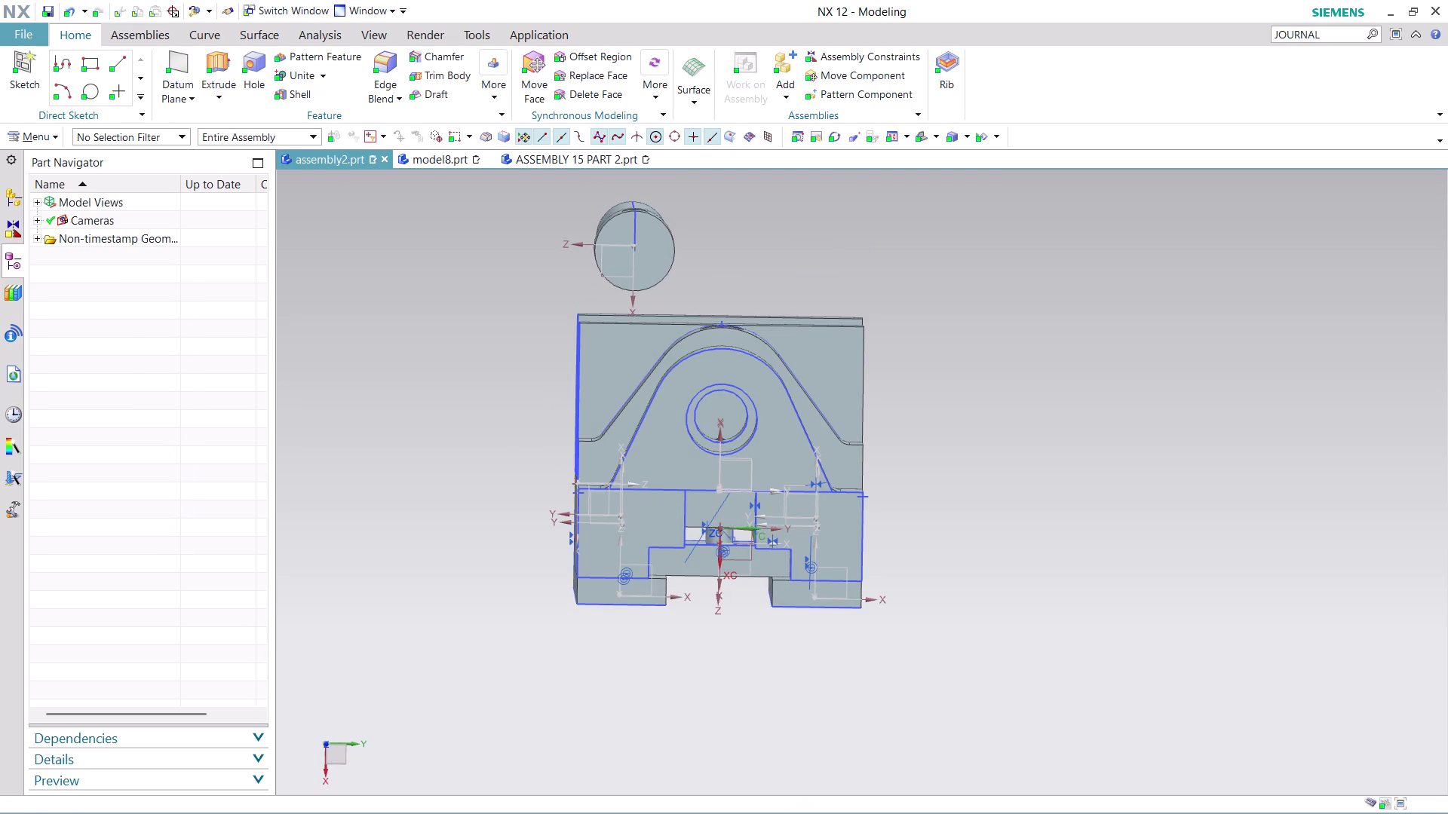
middle_click(759, 274)
scroll(down, 3)
scroll(up, 3)
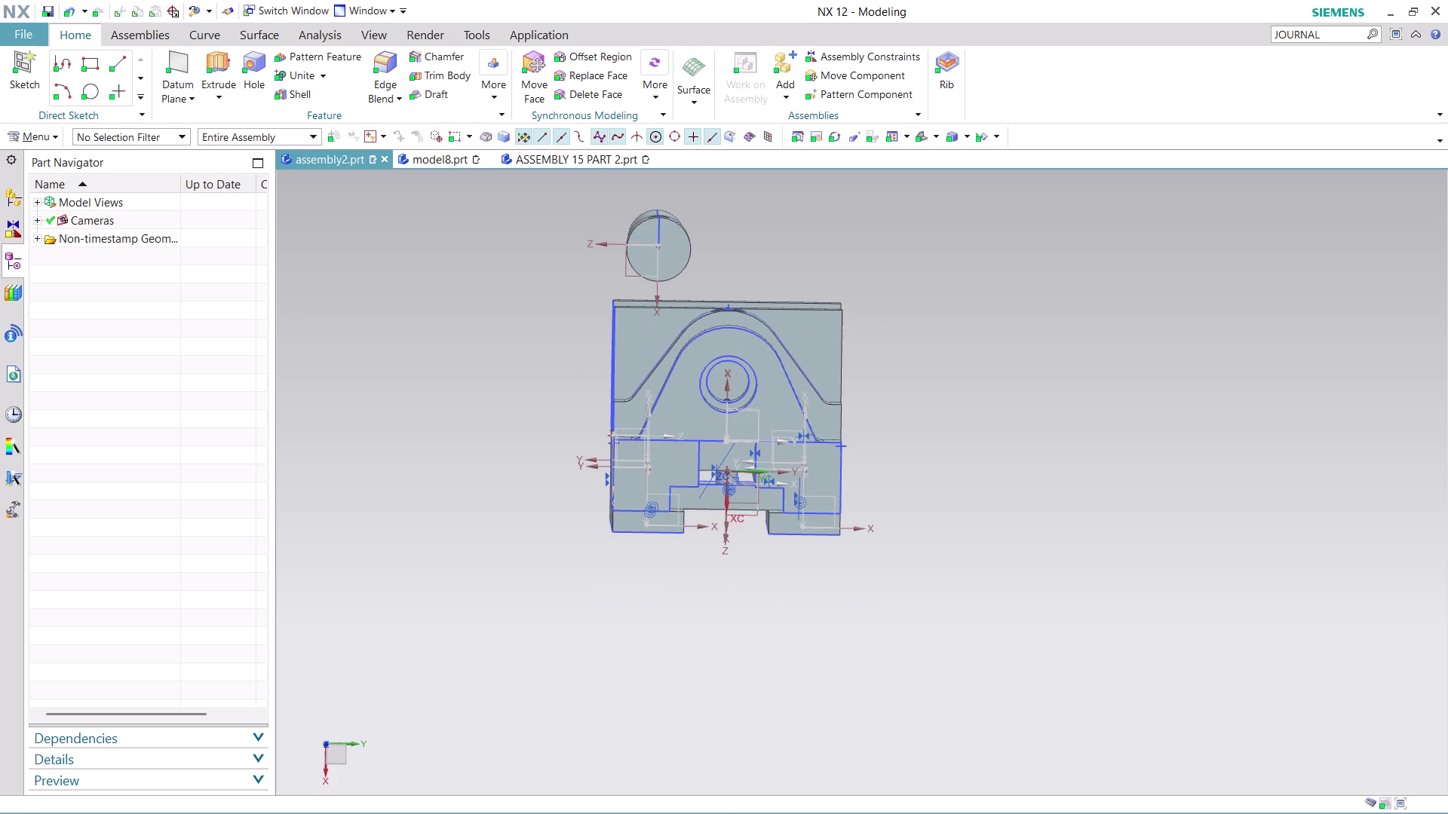
middle_drag(755, 243, 667, 260)
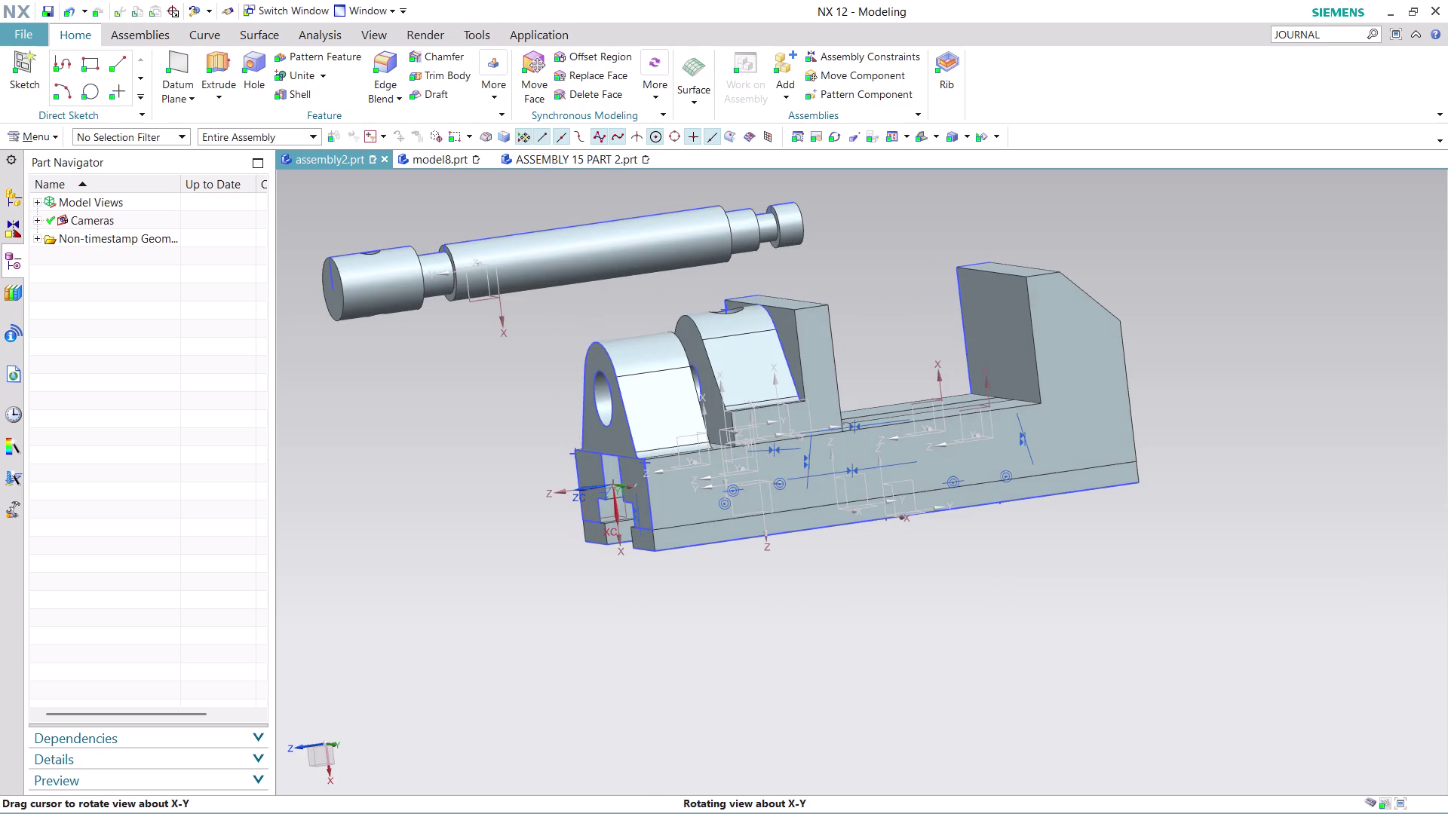
middle_drag(668, 261, 652, 278)
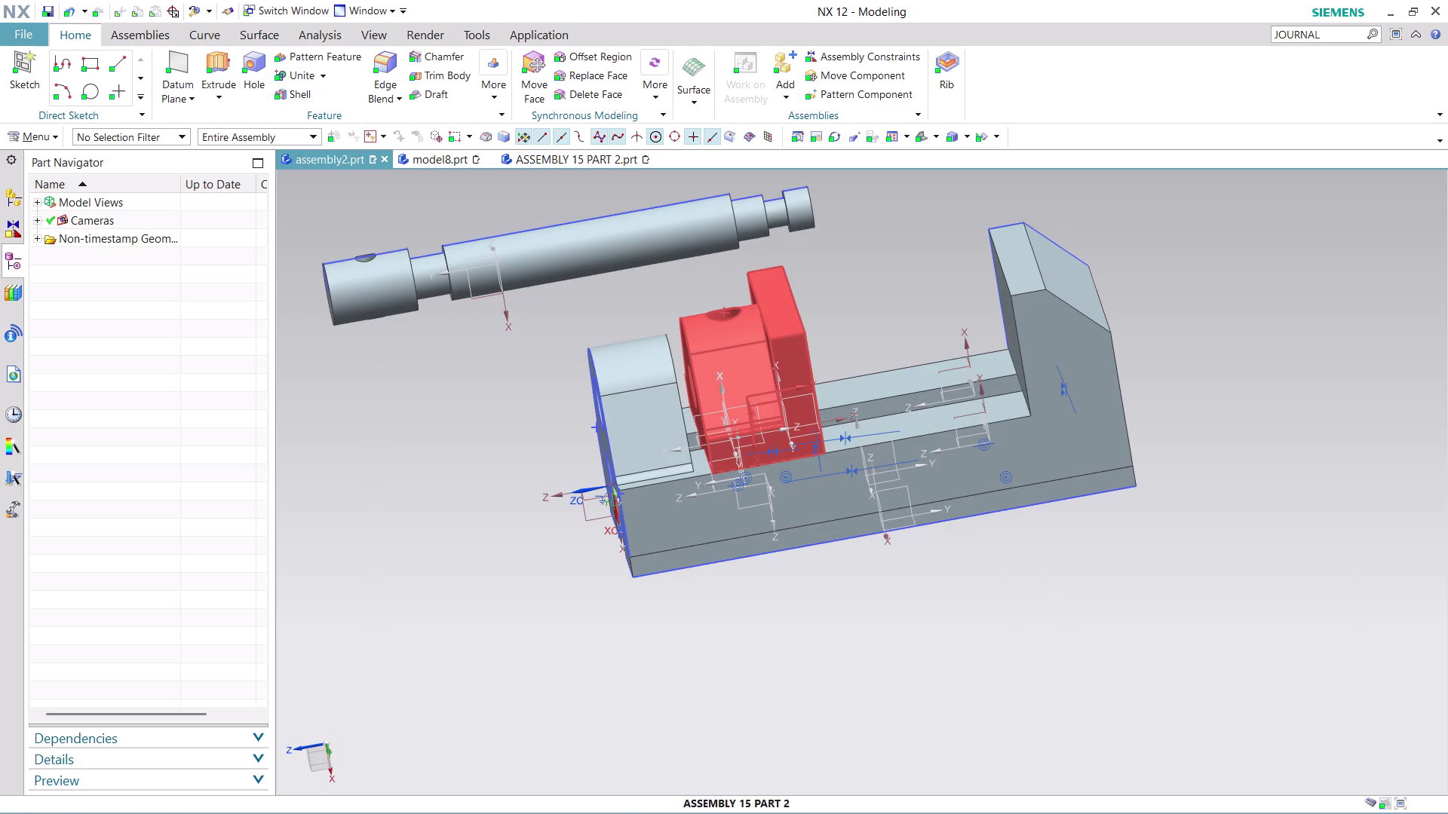
scroll(down, 3)
scroll(down, 3)
middle_drag(858, 283, 955, 258)
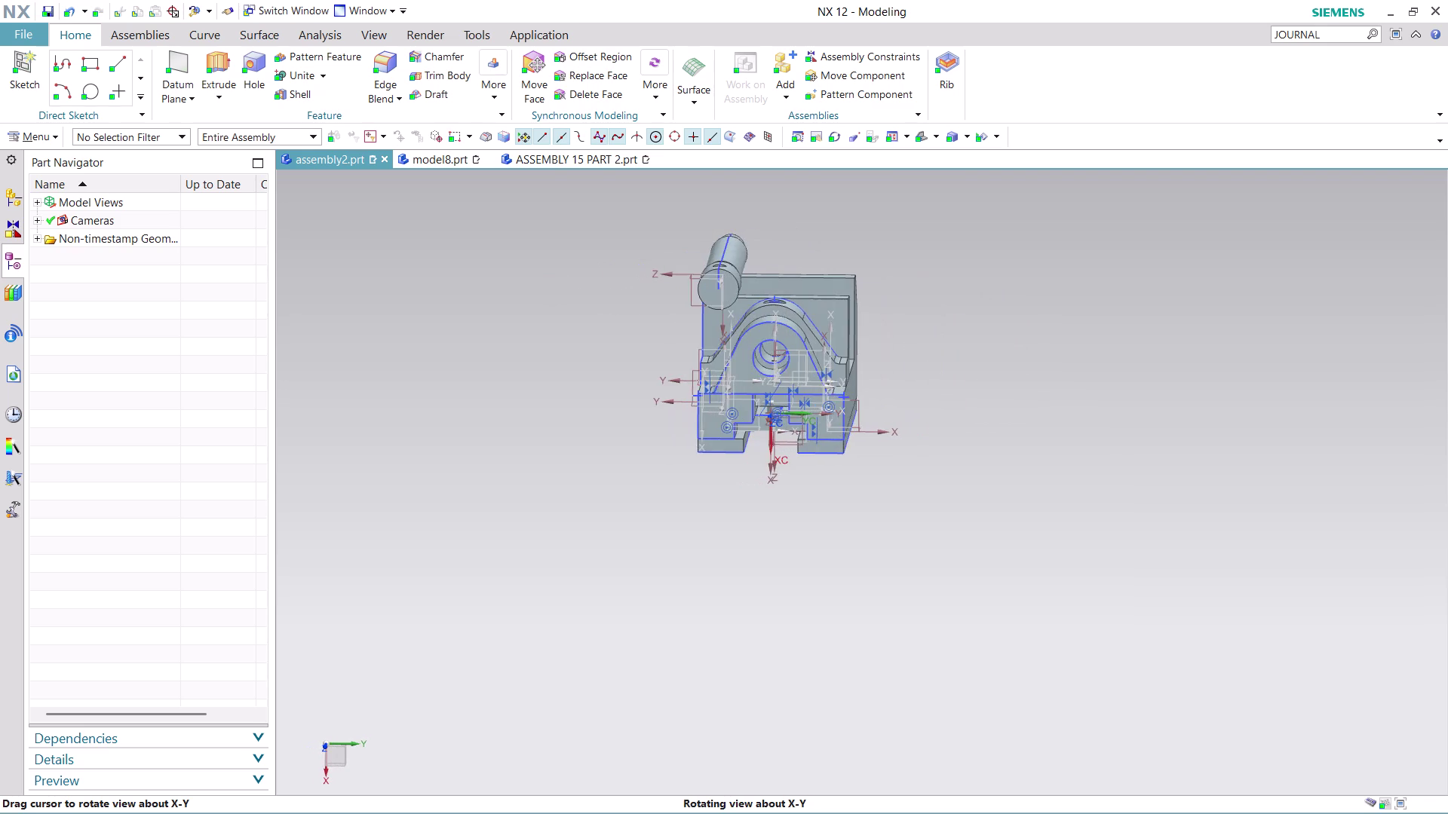
middle_drag(956, 258, 958, 248)
middle_click(959, 248)
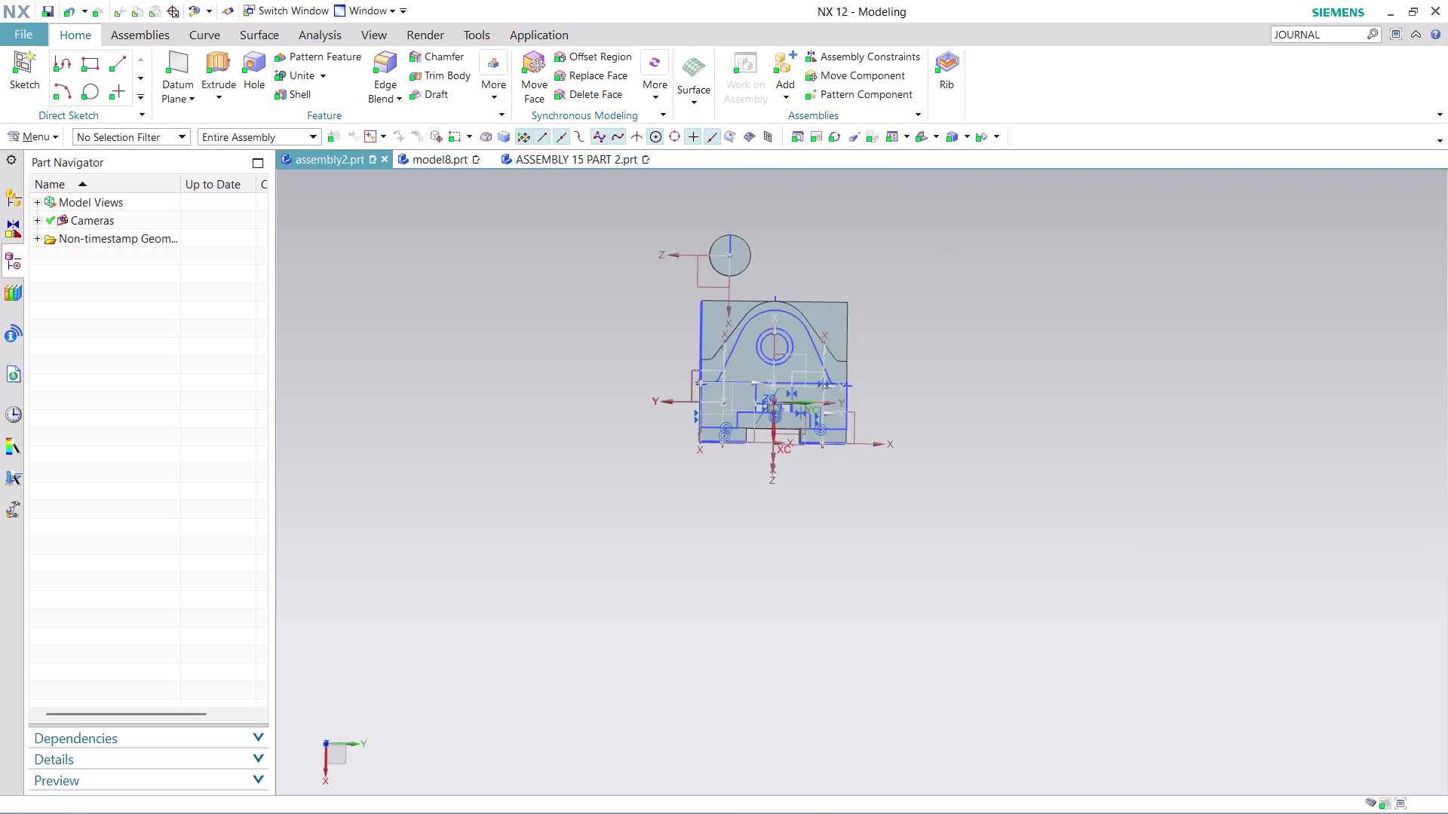
scroll(up, 3)
scroll(up, 3)
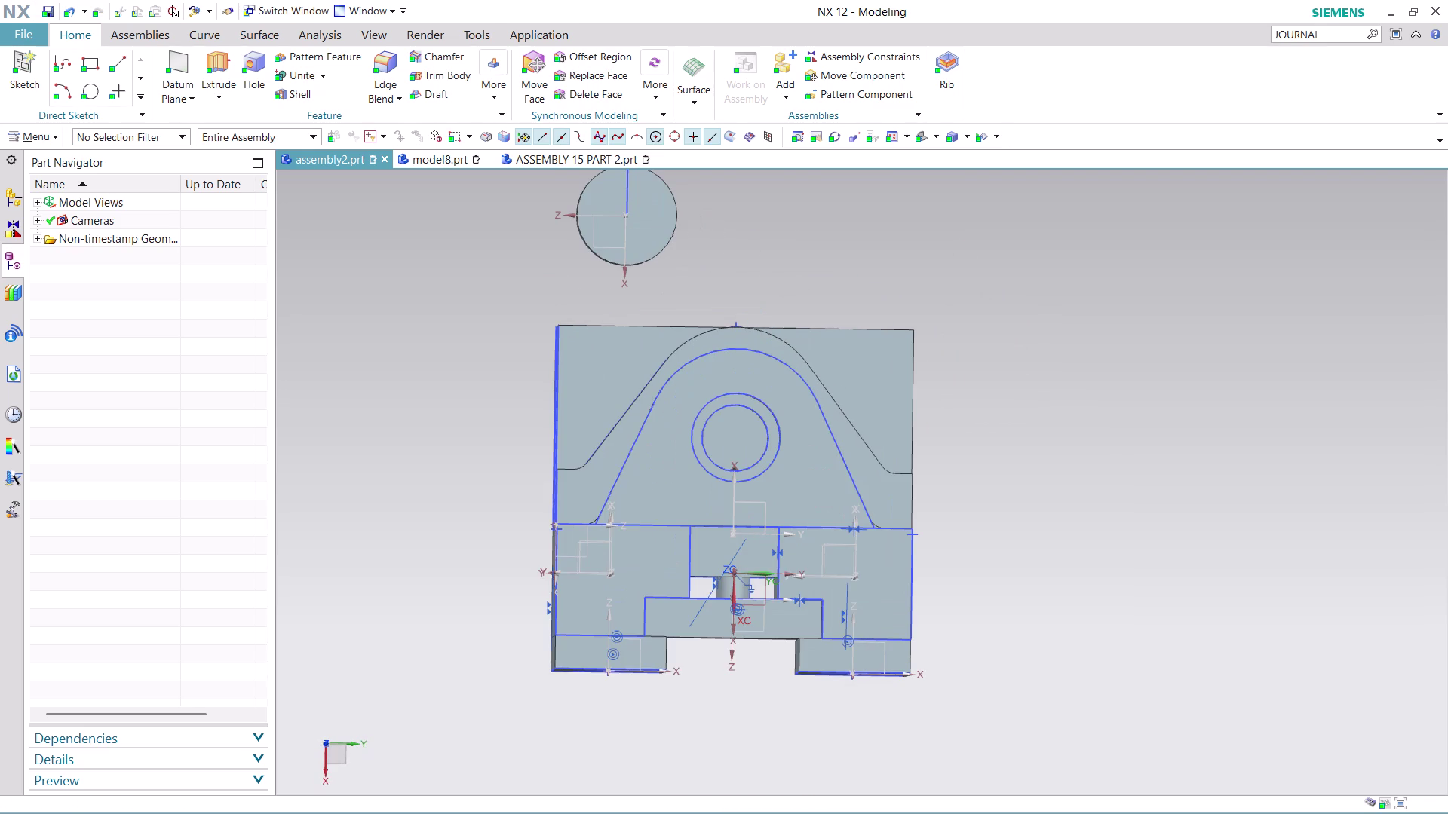
scroll(down, 3)
middle_drag(775, 277, 778, 307)
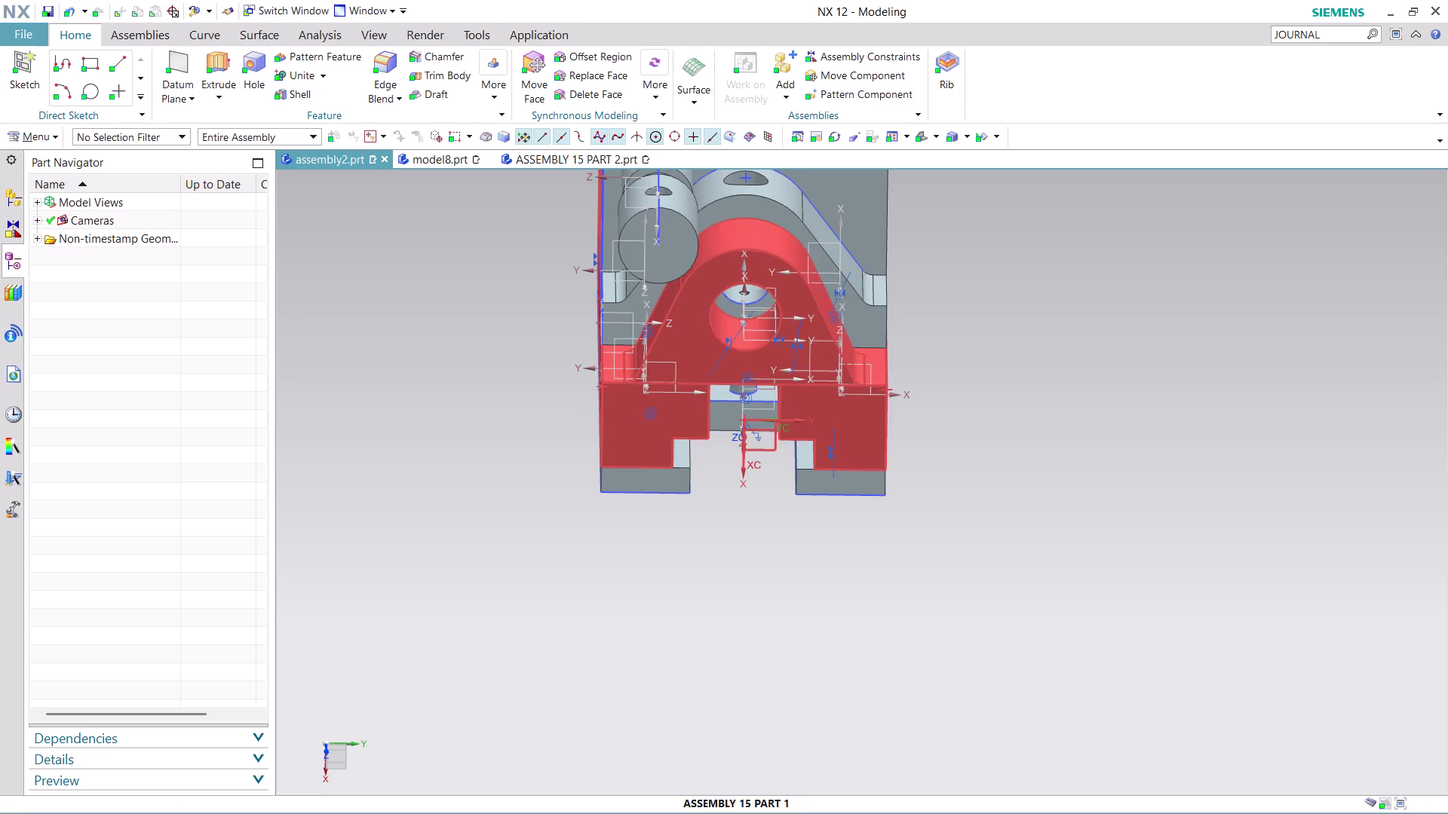
scroll(down, 3)
scroll(up, 3)
middle_drag(945, 254, 933, 363)
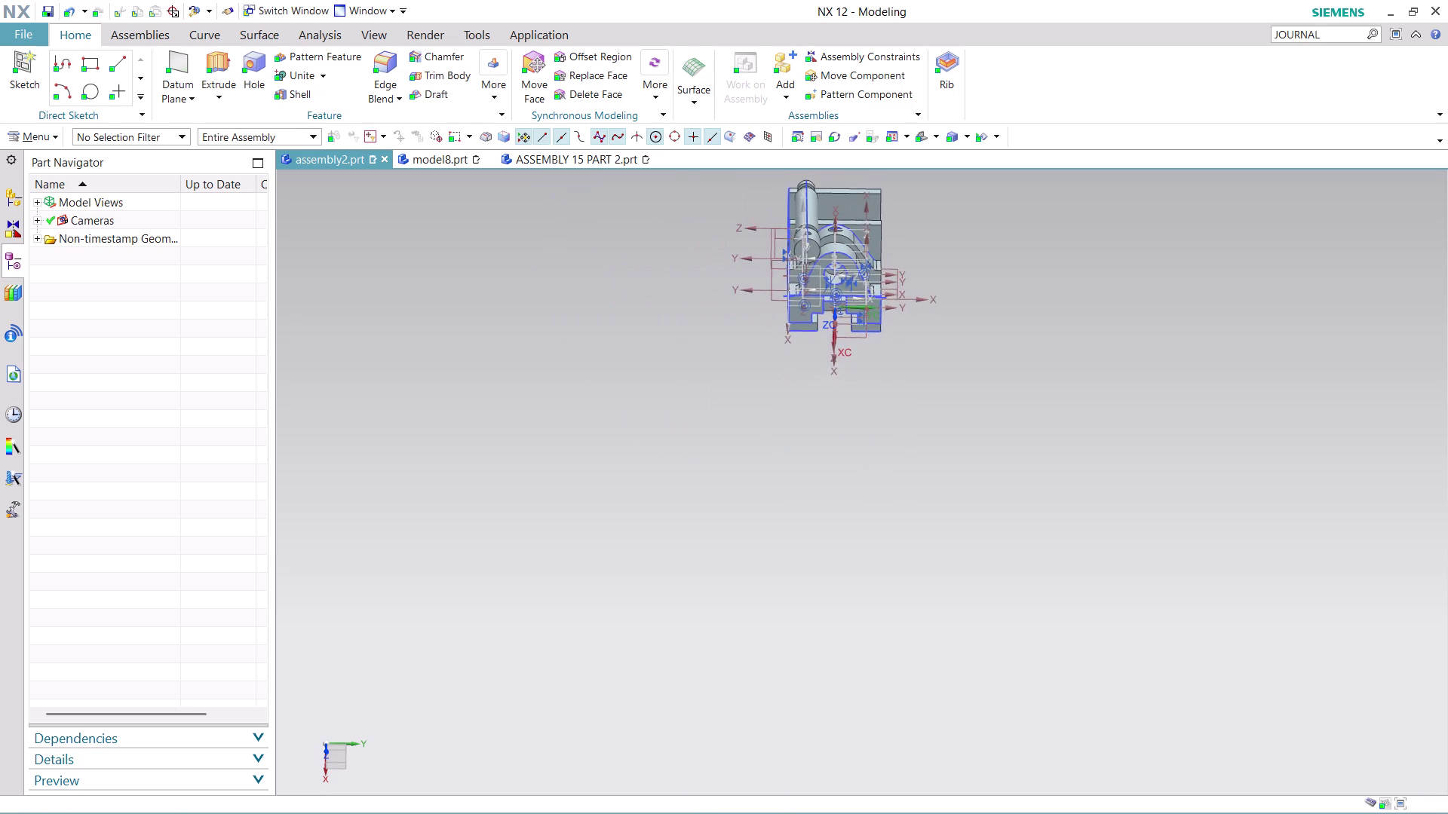
middle_drag(933, 363, 956, 298)
middle_drag(959, 253, 895, 425)
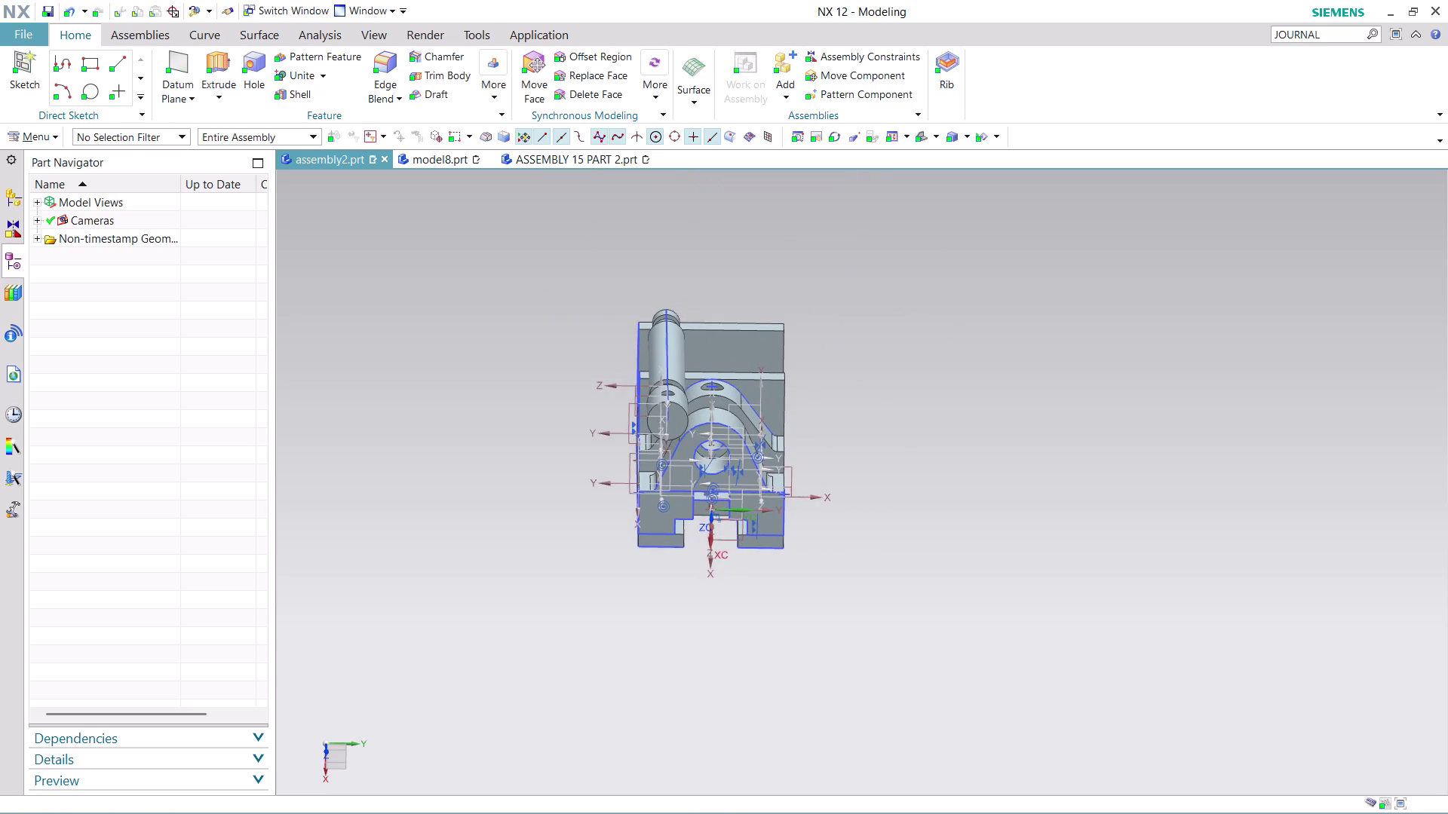
scroll(up, 3)
middle_drag(821, 399, 792, 394)
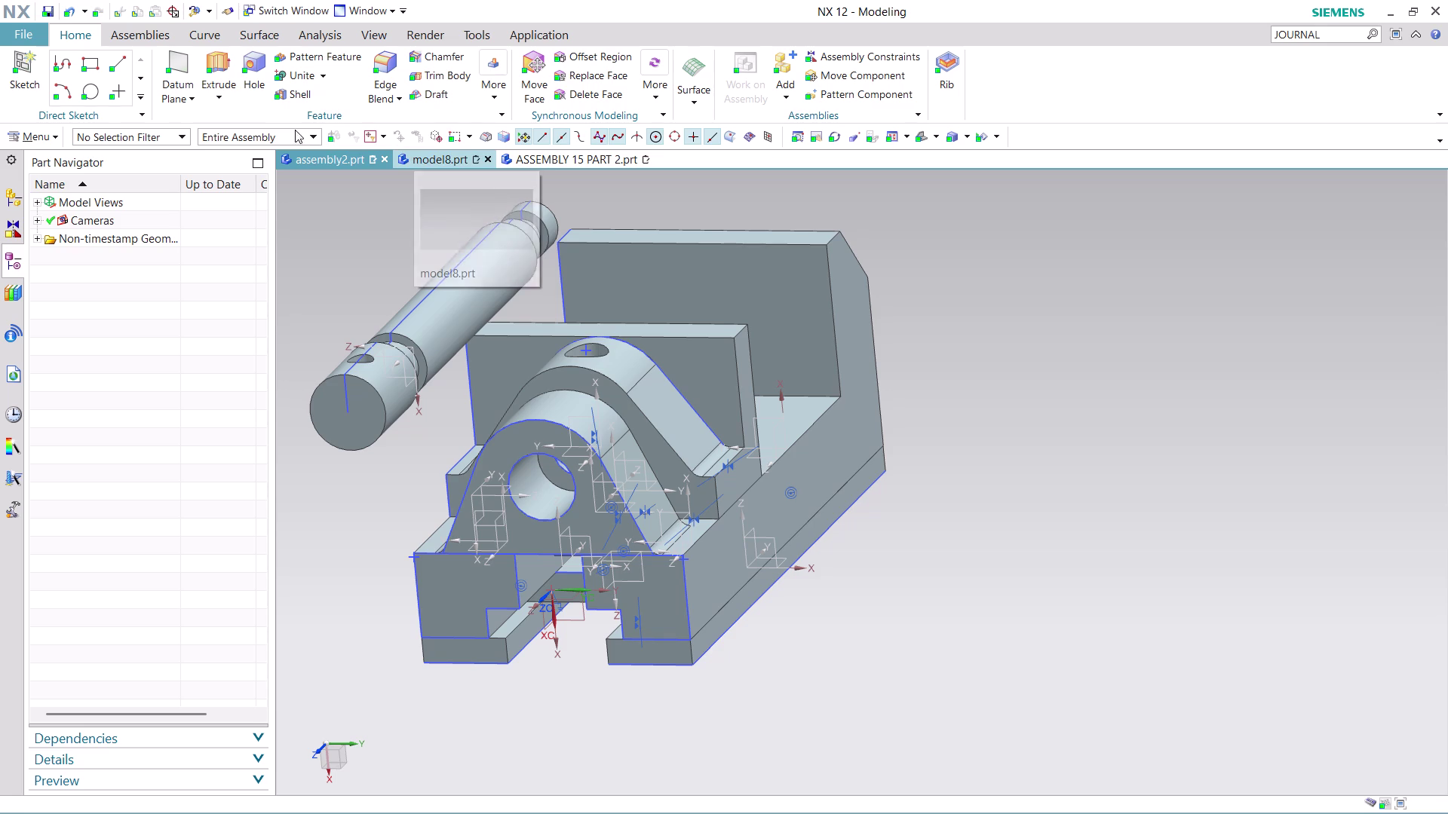
click(144, 28)
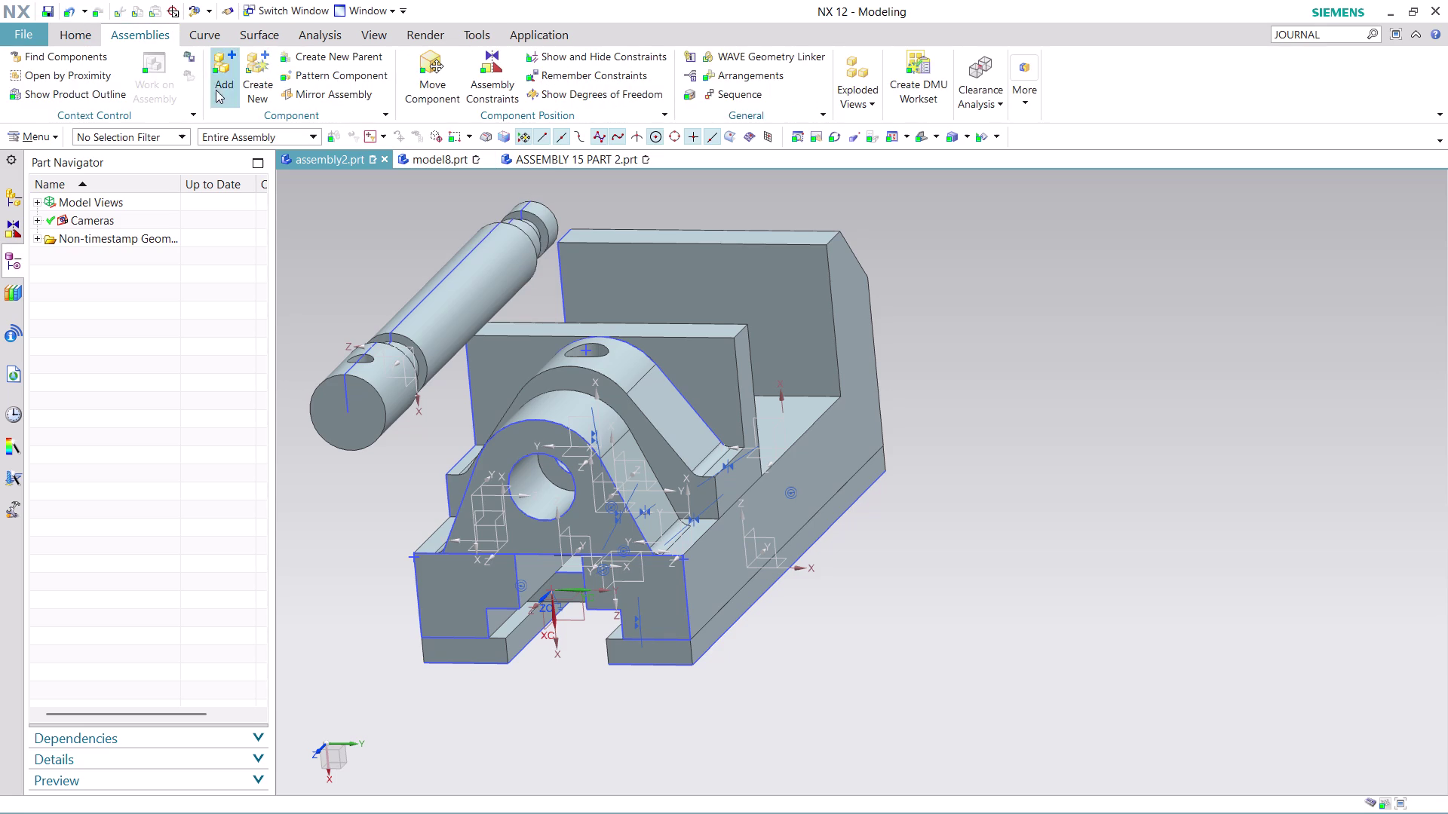
Touch-align the screw shaft's centerline with the bore axis in the body's front upright.
click(506, 53)
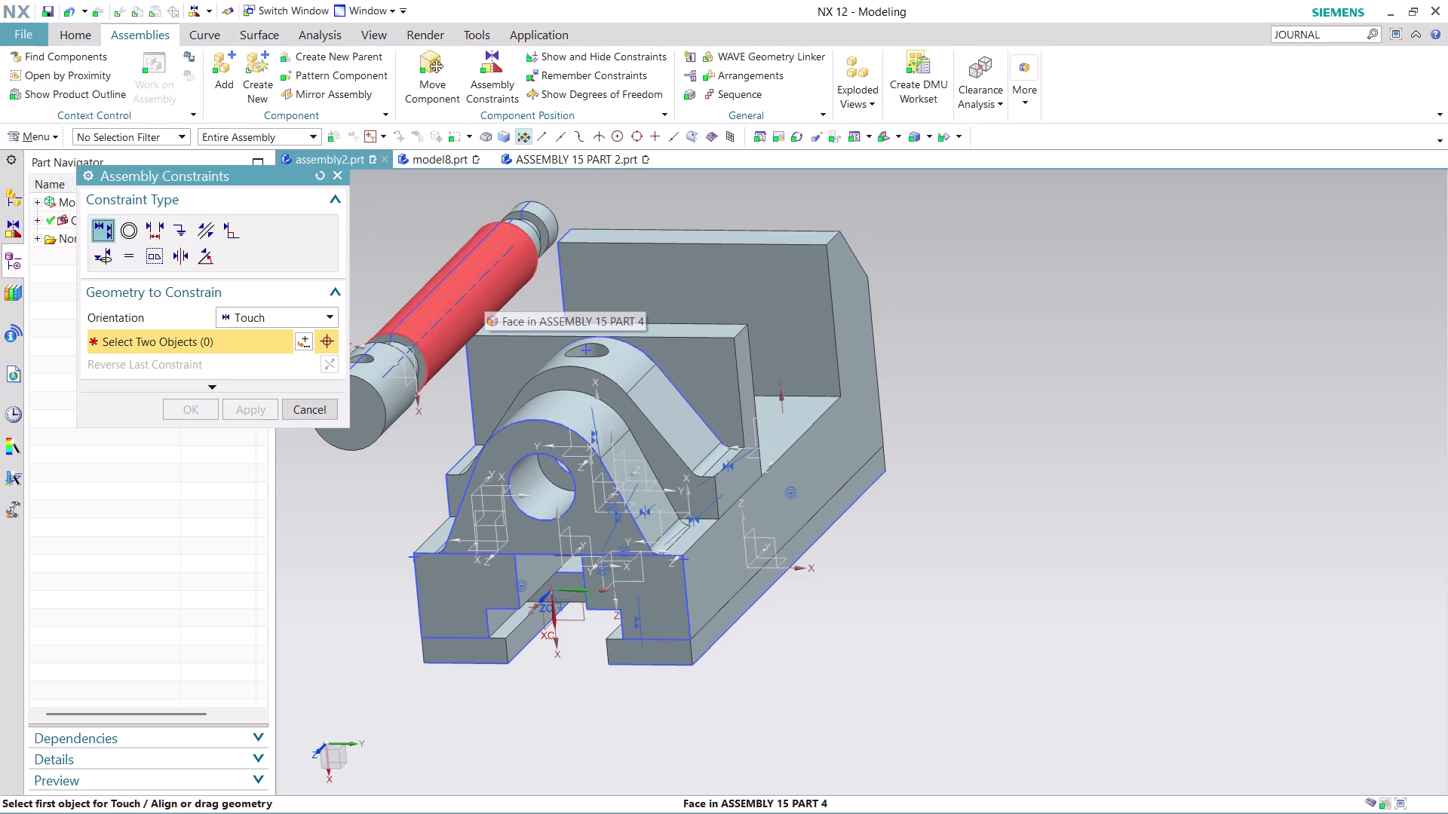
scroll(down, 3)
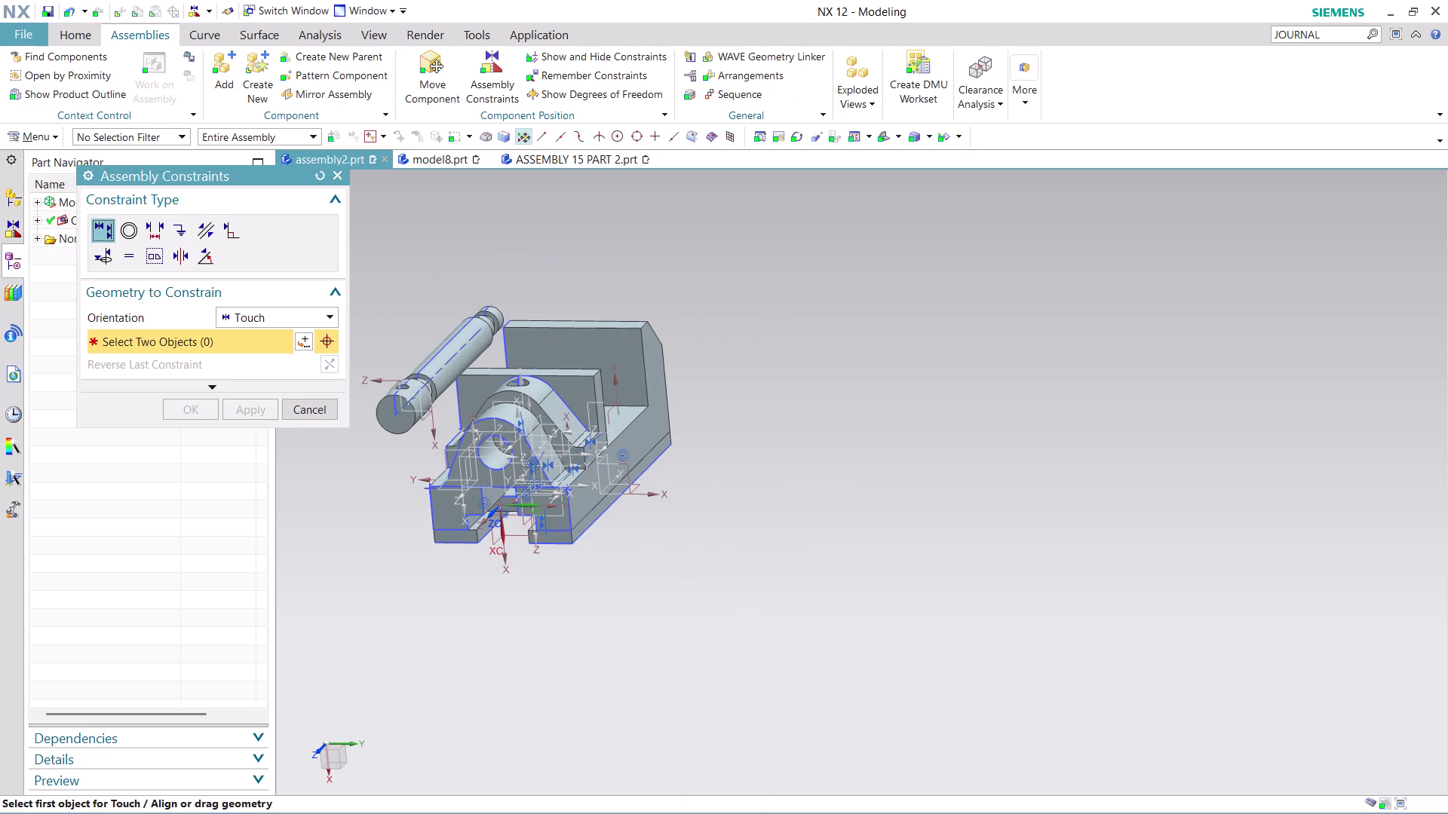
middle_drag(858, 361, 784, 341)
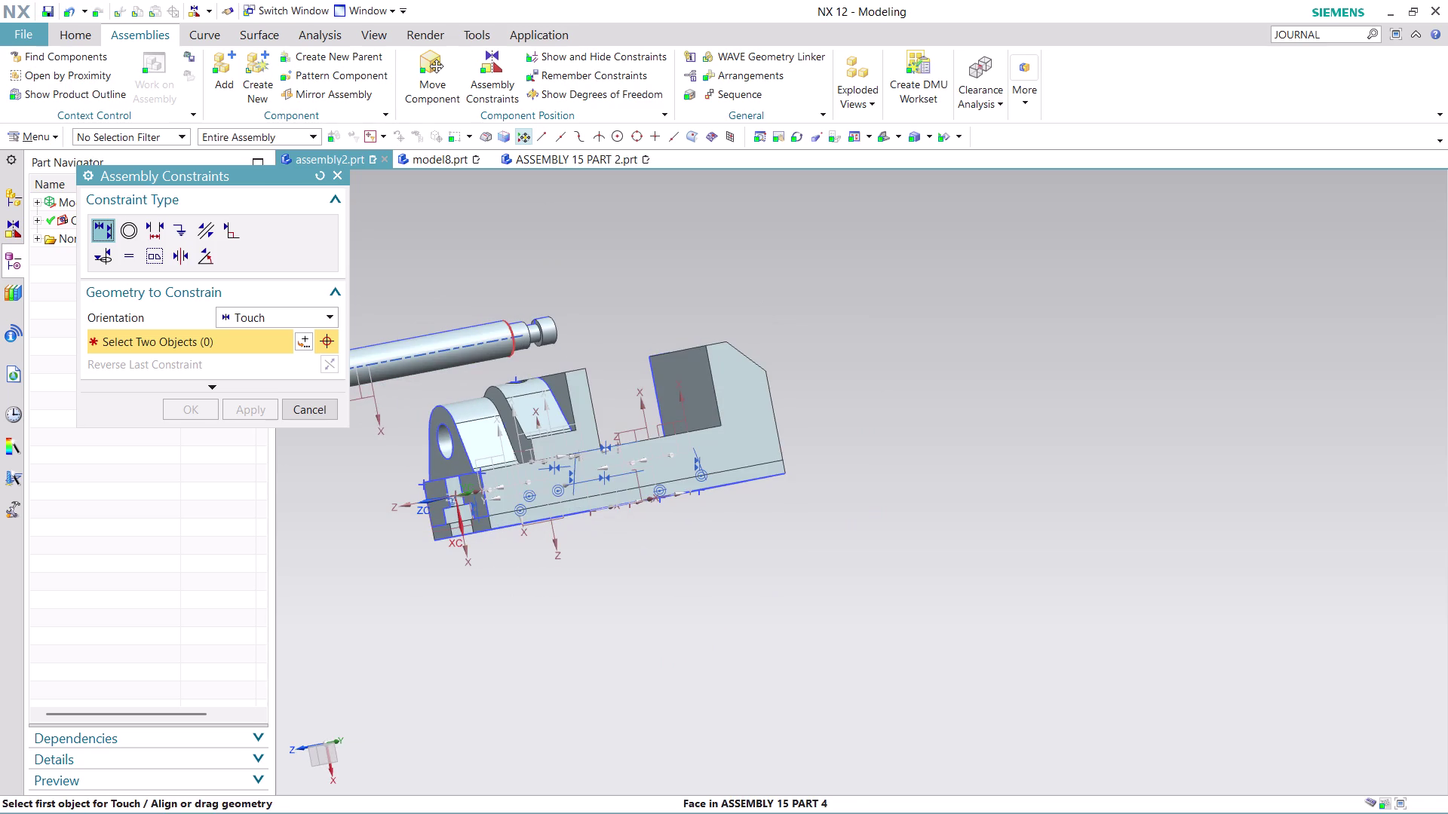
click(412, 357)
scroll(up, 3)
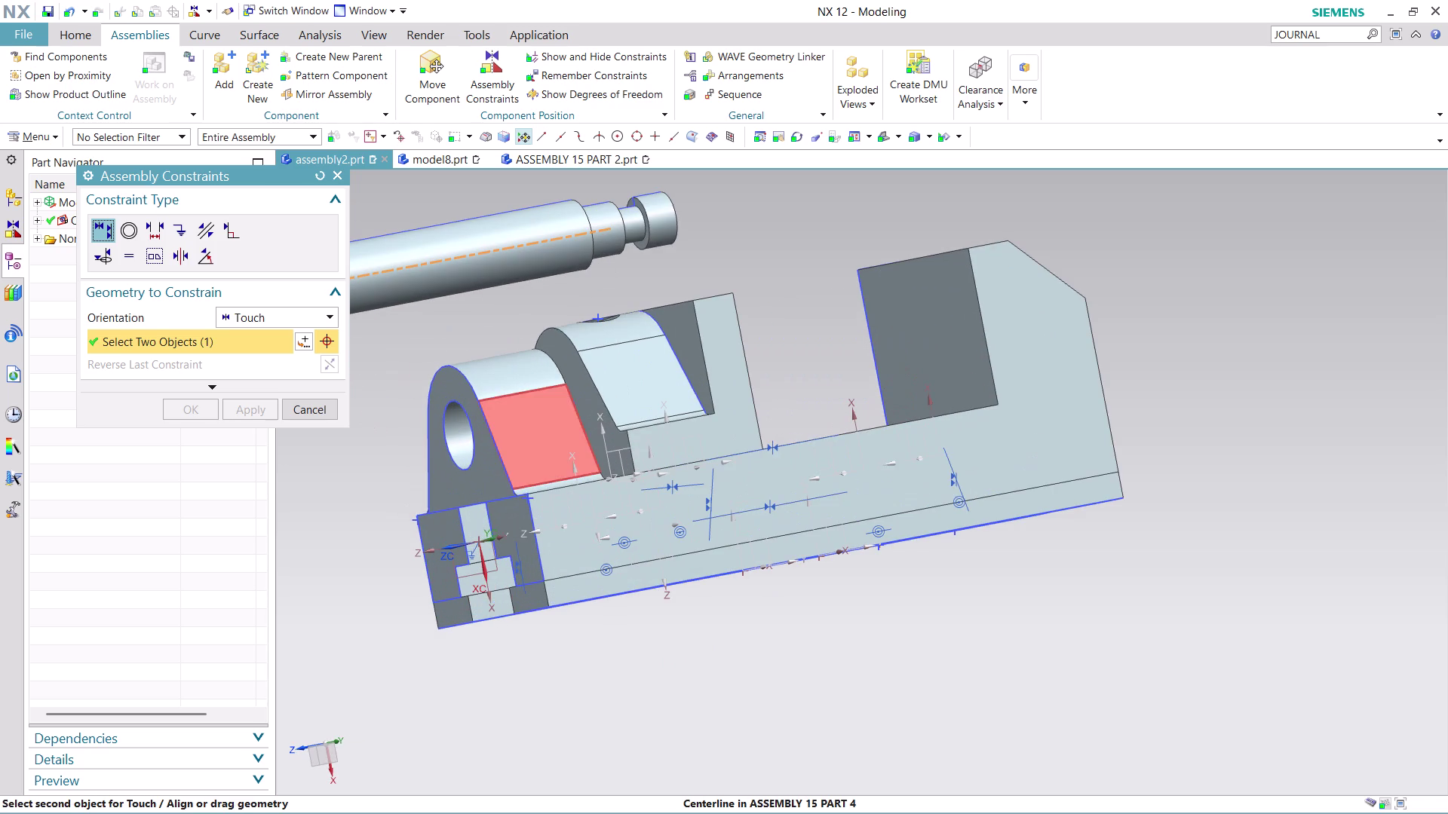
click(463, 436)
scroll(down, 3)
scroll(up, 3)
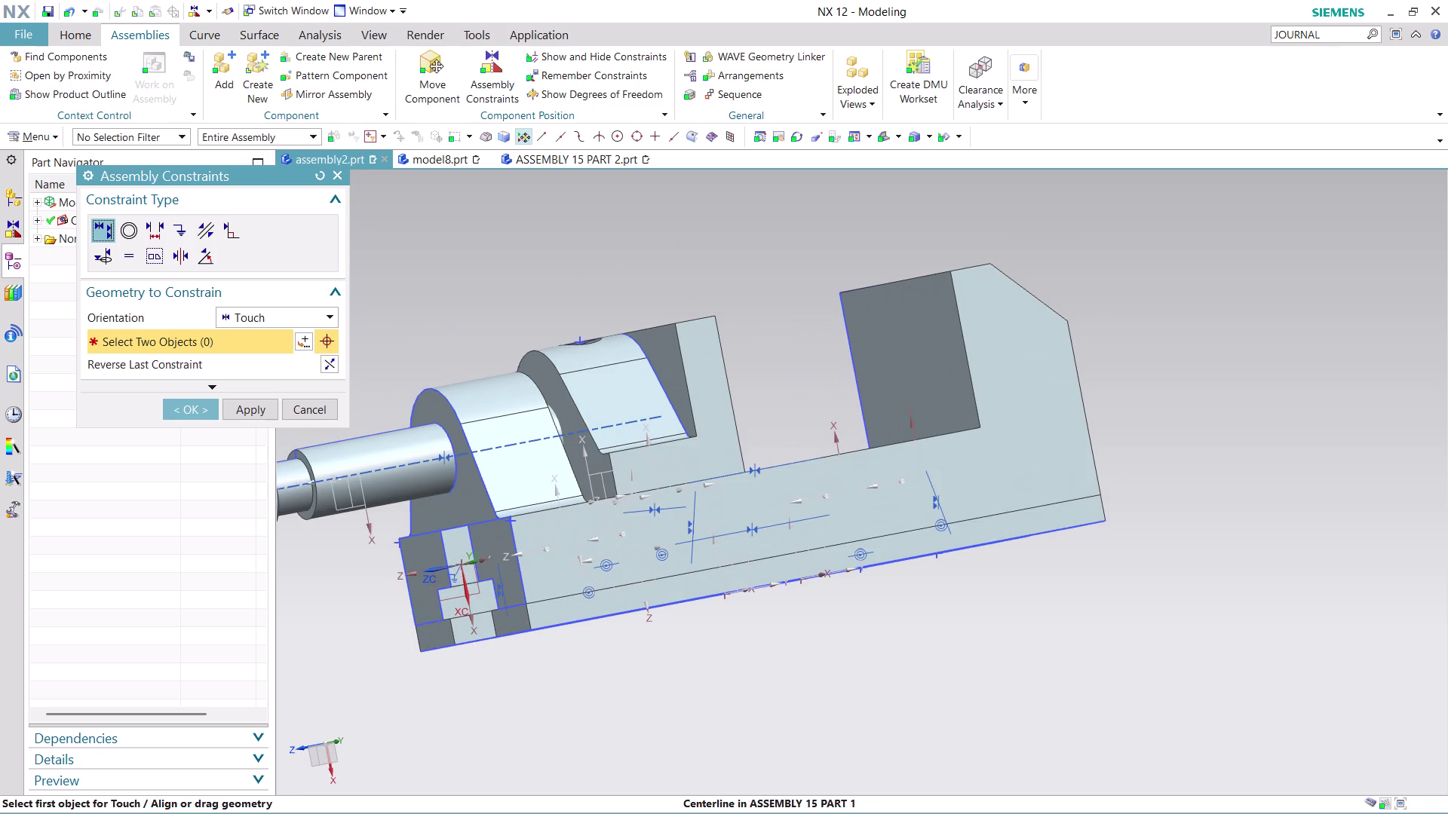
middle_drag(623, 277, 602, 307)
scroll(up, 3)
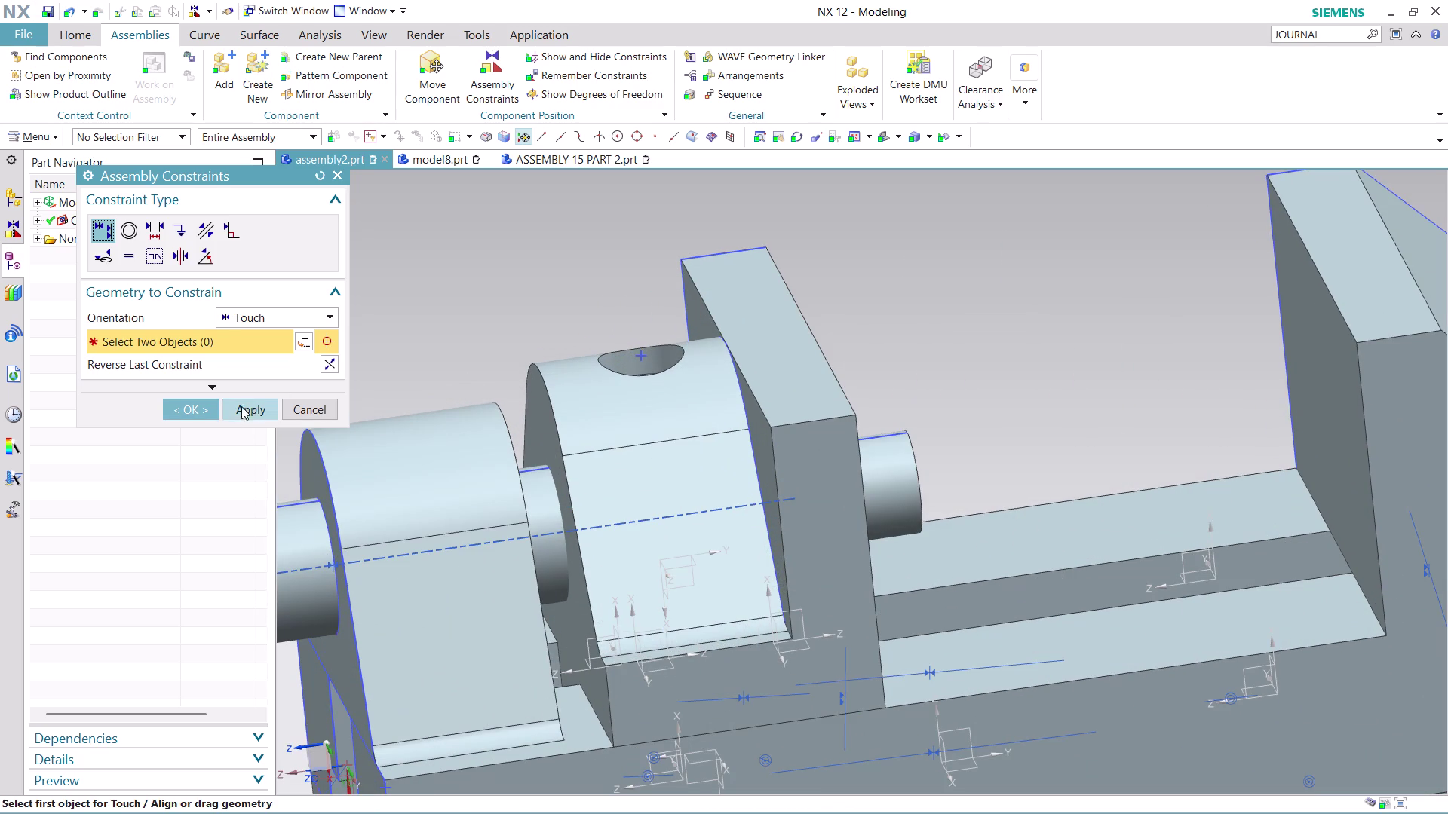
click(201, 411)
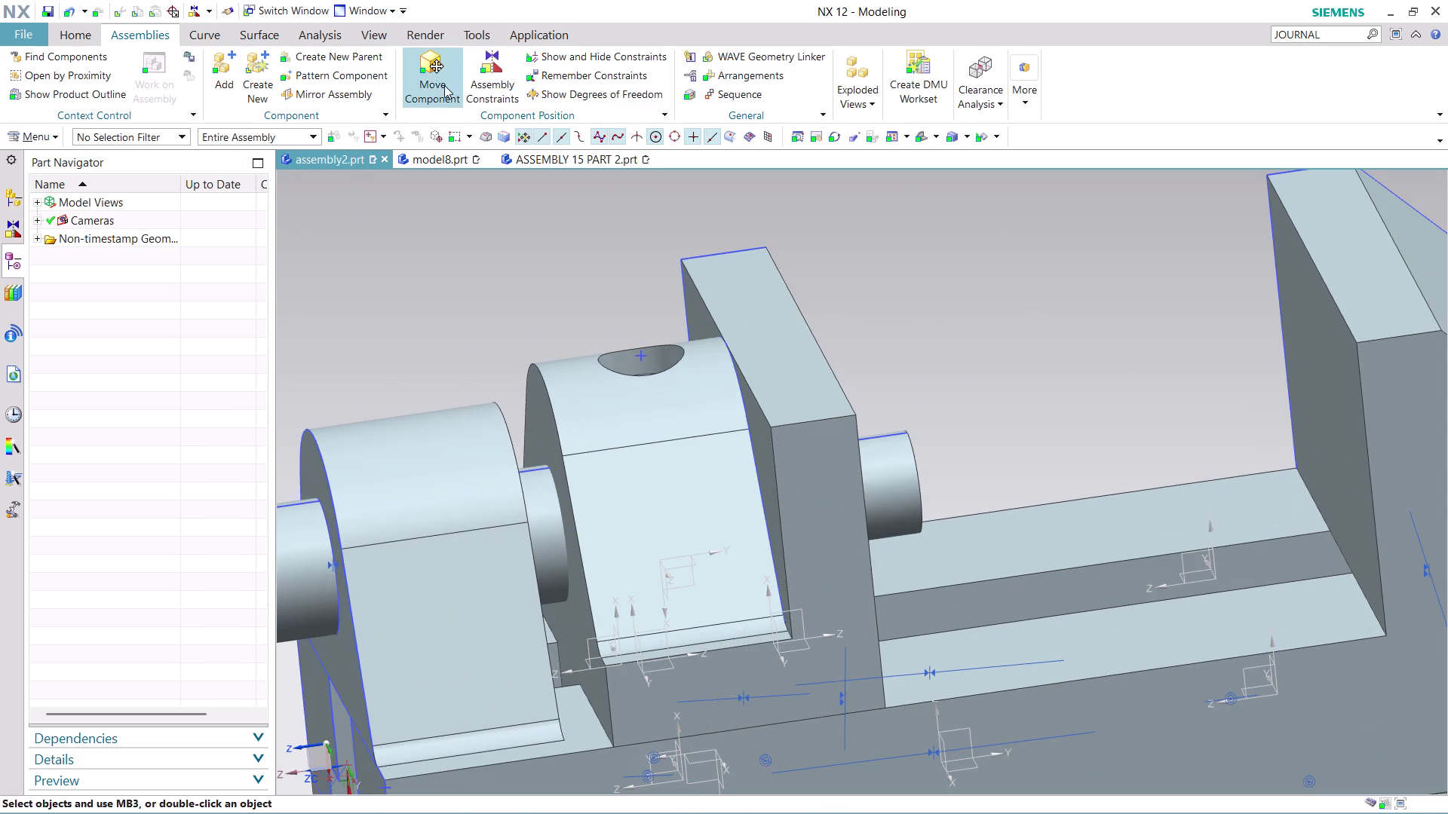
Drag the movable jaw's dynamic handles to slide it along the base toward the rear jaw.
click(439, 85)
click(651, 529)
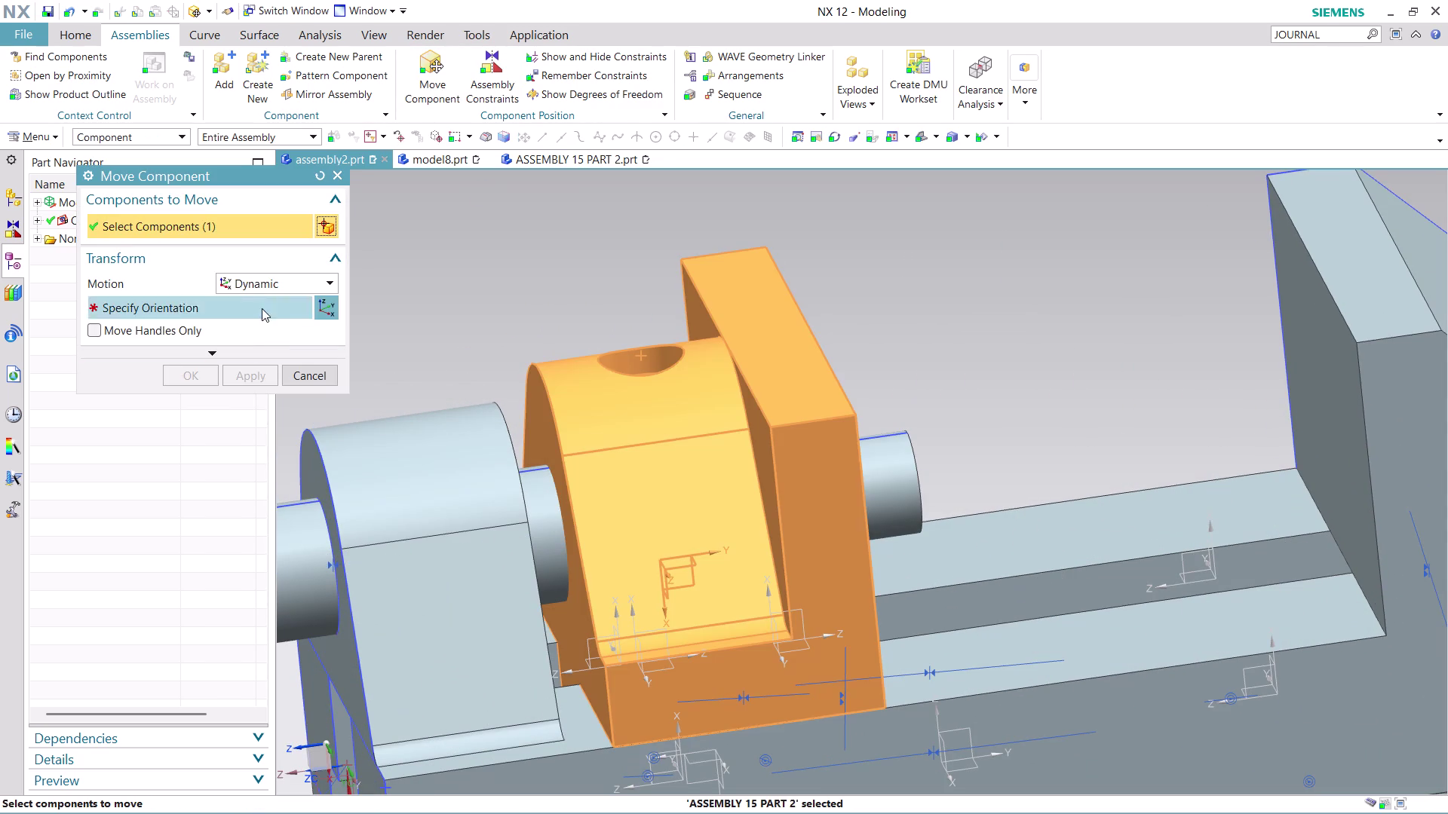
click(329, 305)
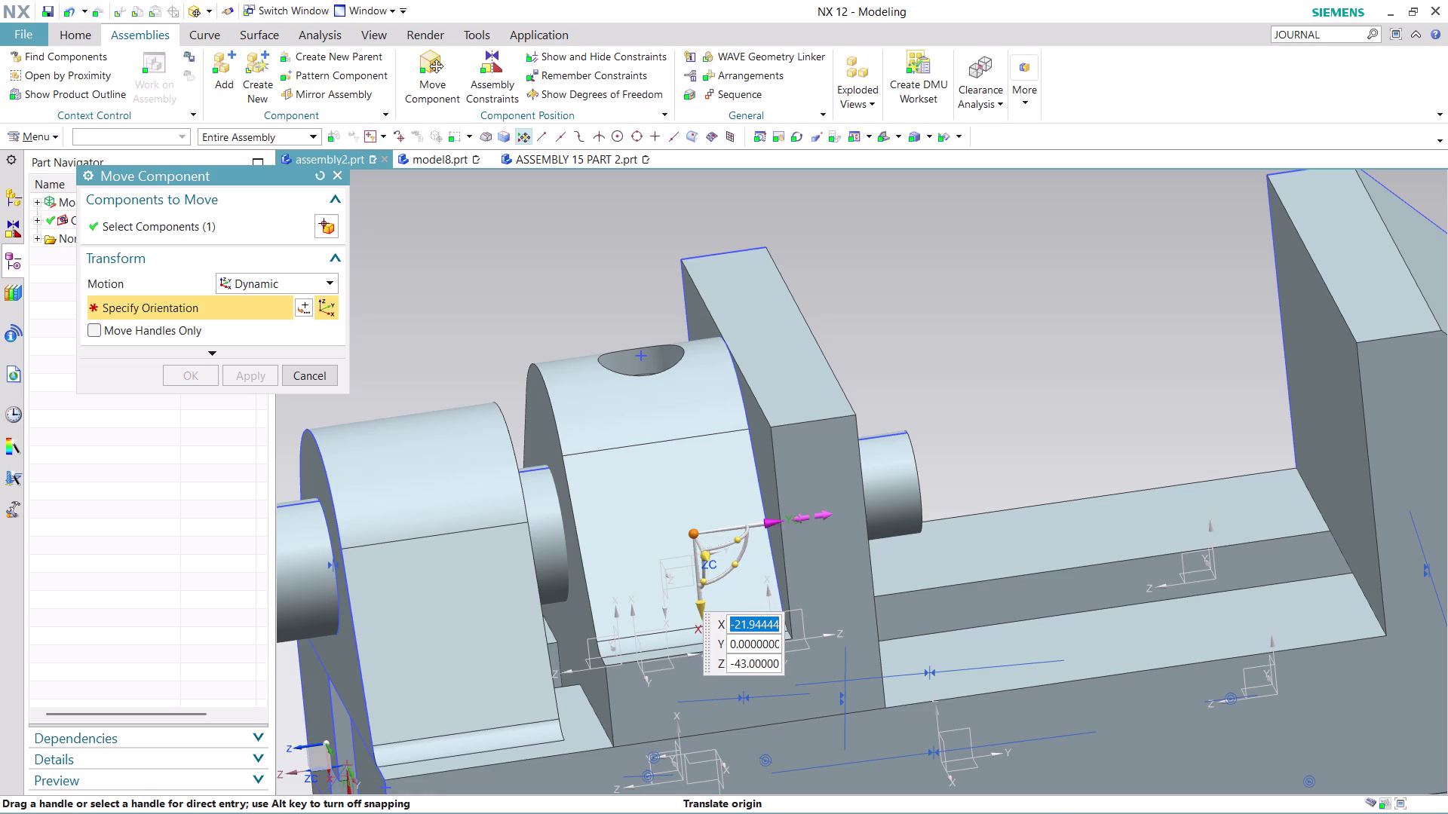
drag(769, 521, 1179, 456)
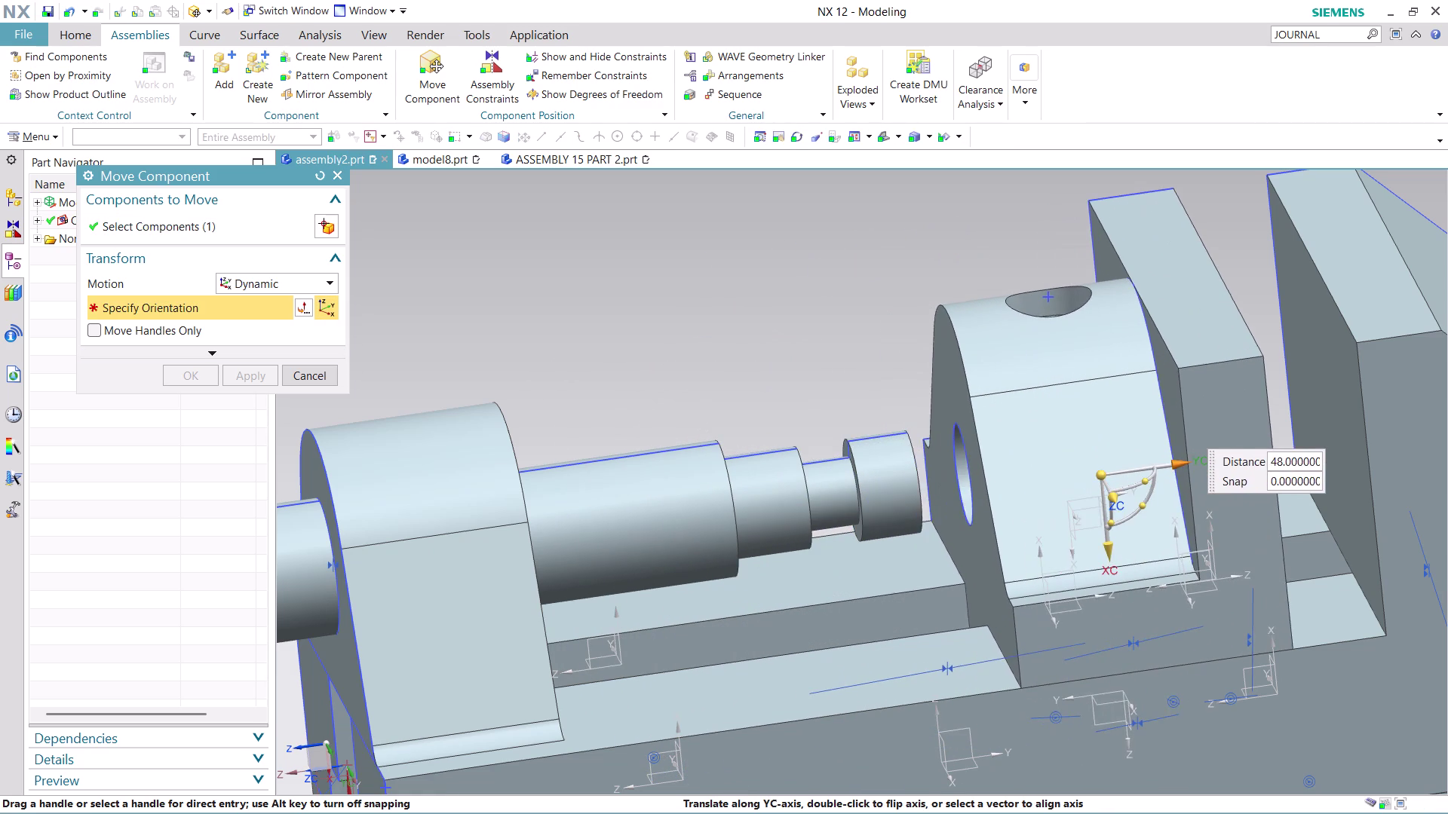
drag(1179, 456, 923, 541)
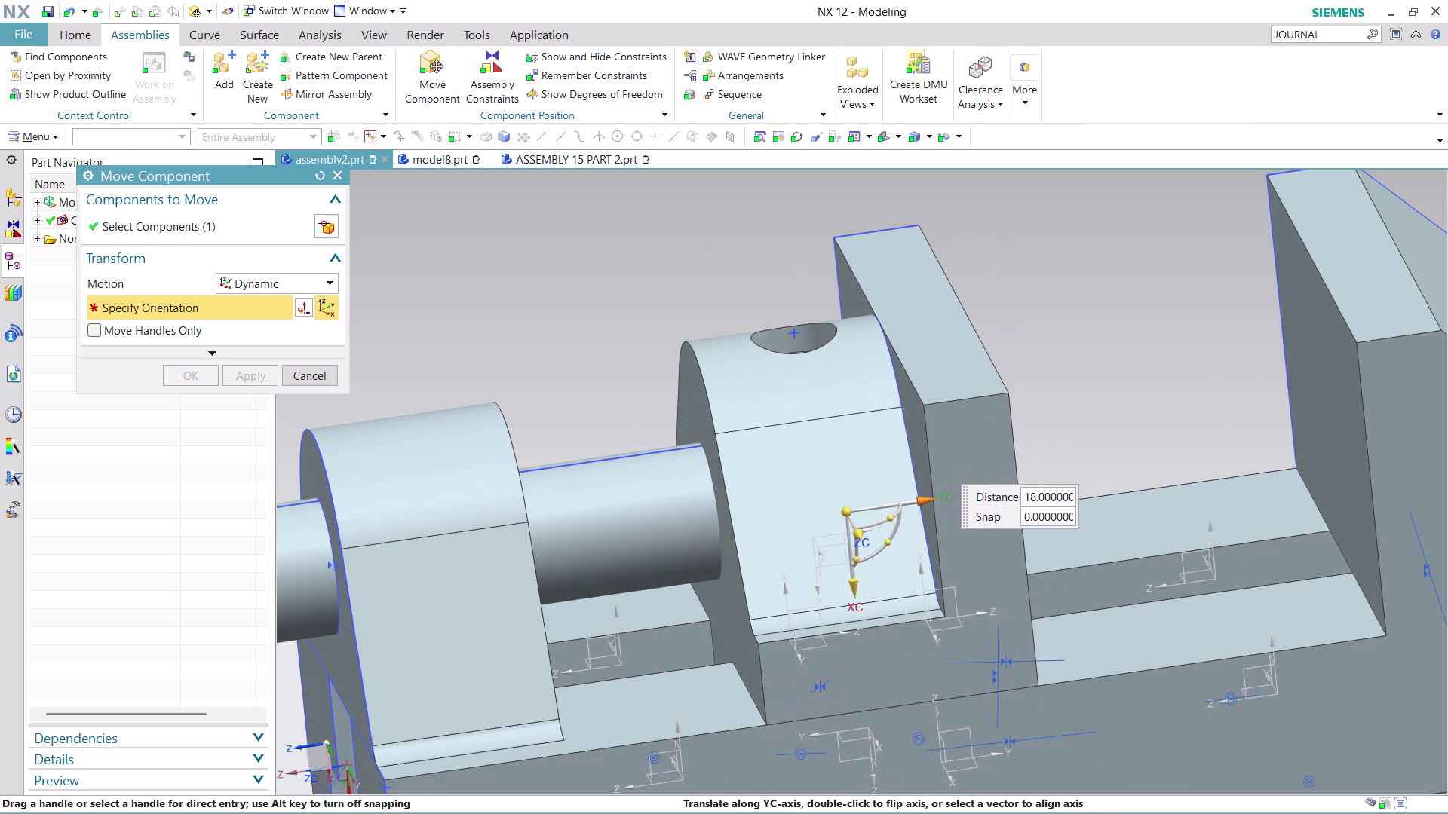
drag(924, 541, 944, 550)
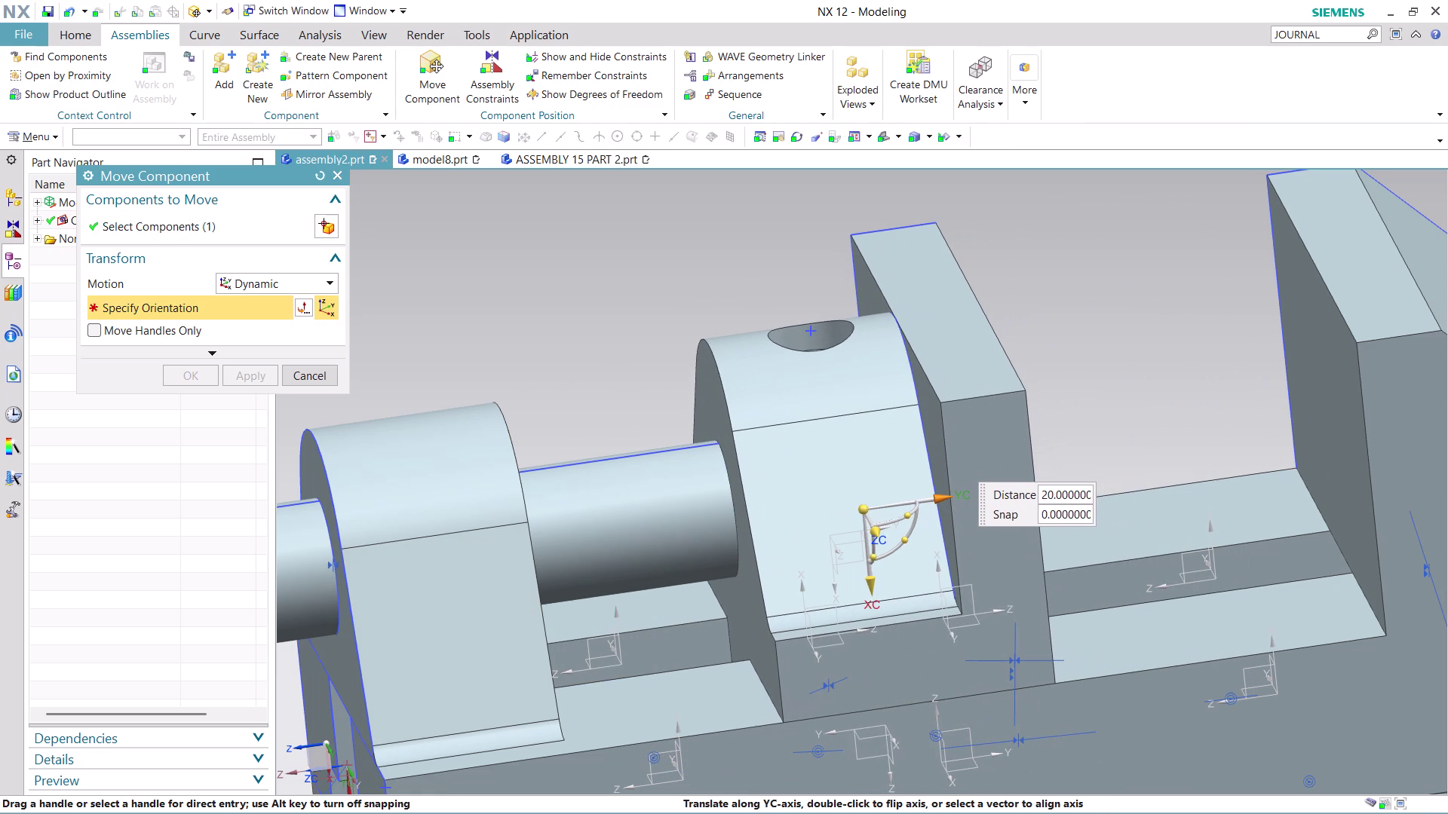
drag(945, 551, 1061, 533)
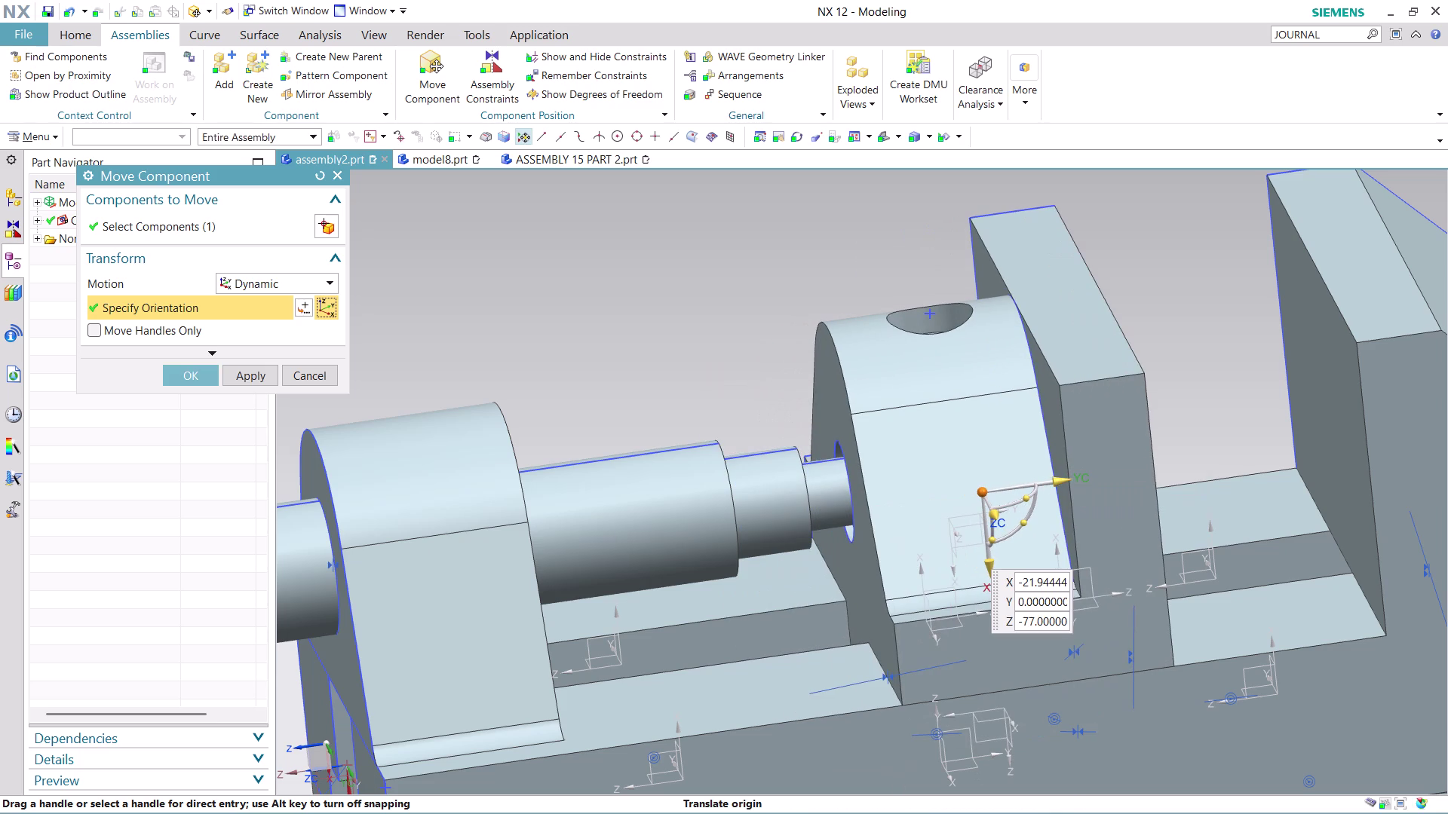
click(196, 374)
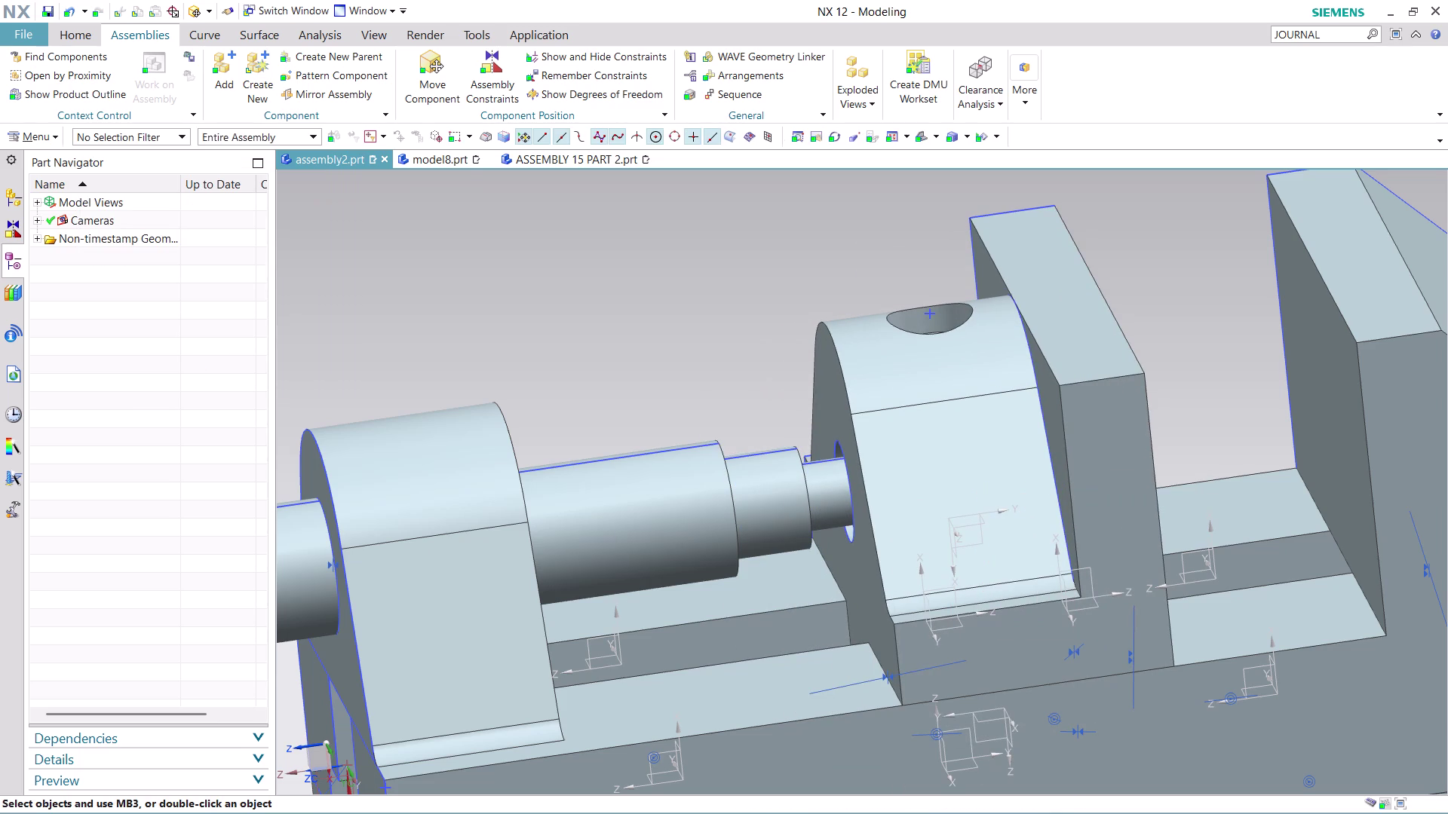
click(485, 84)
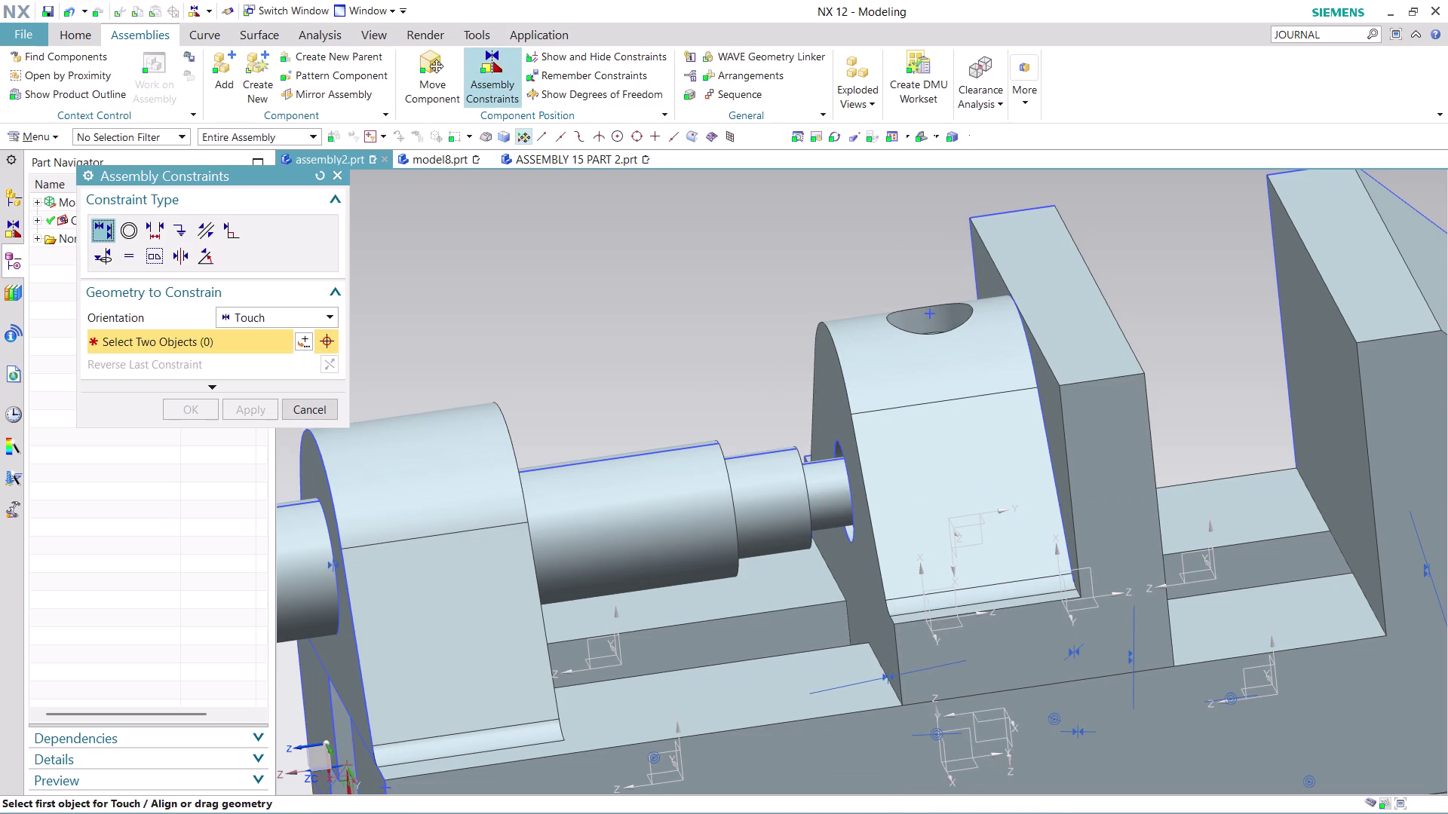
Pick two faces to constrain, inspect, then cancel and discard the unapplied constraint.
click(829, 399)
middle_drag(780, 388, 748, 383)
click(775, 486)
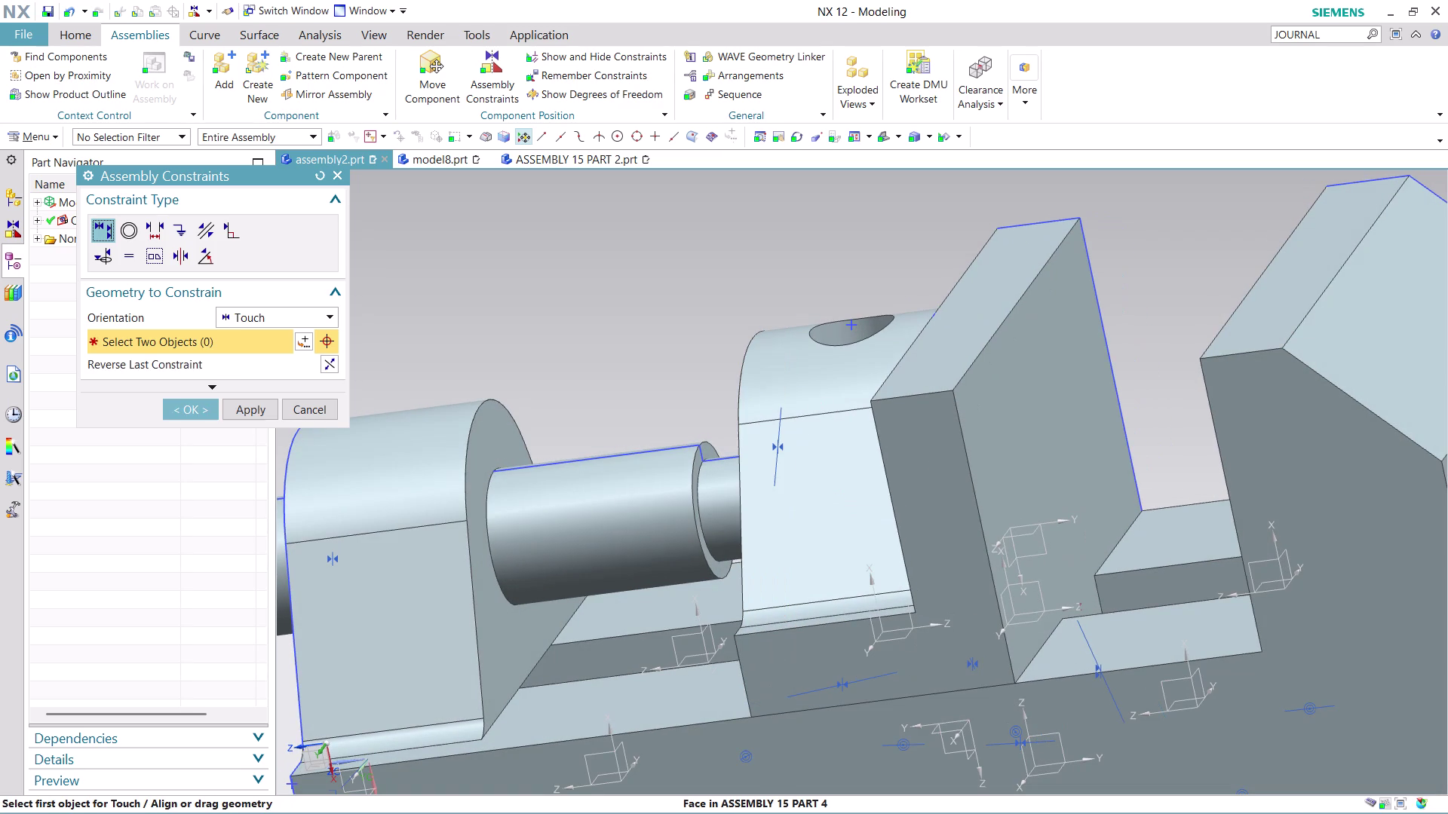
middle_drag(551, 331, 606, 338)
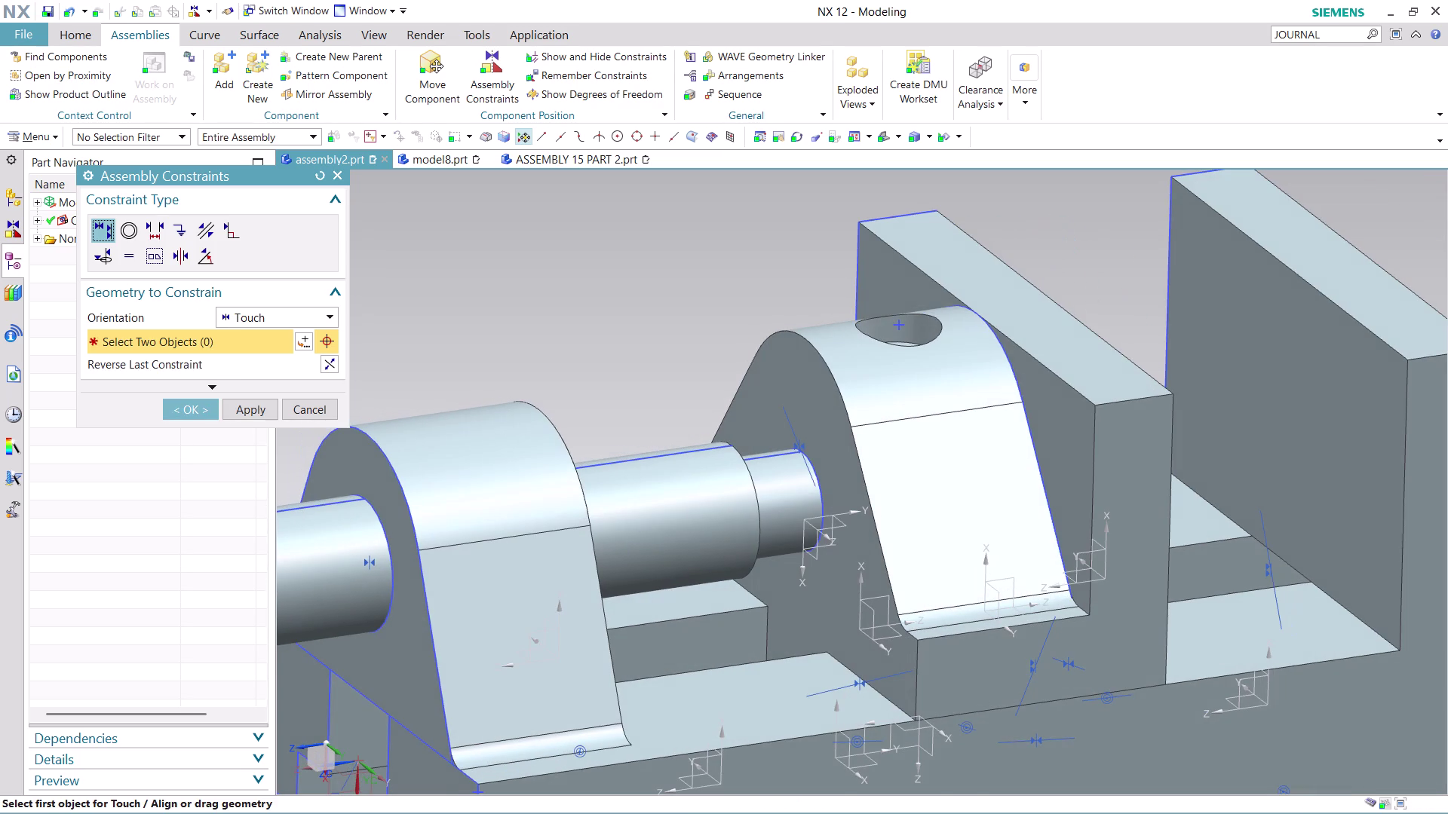
scroll(down, 3)
middle_drag(611, 343, 569, 341)
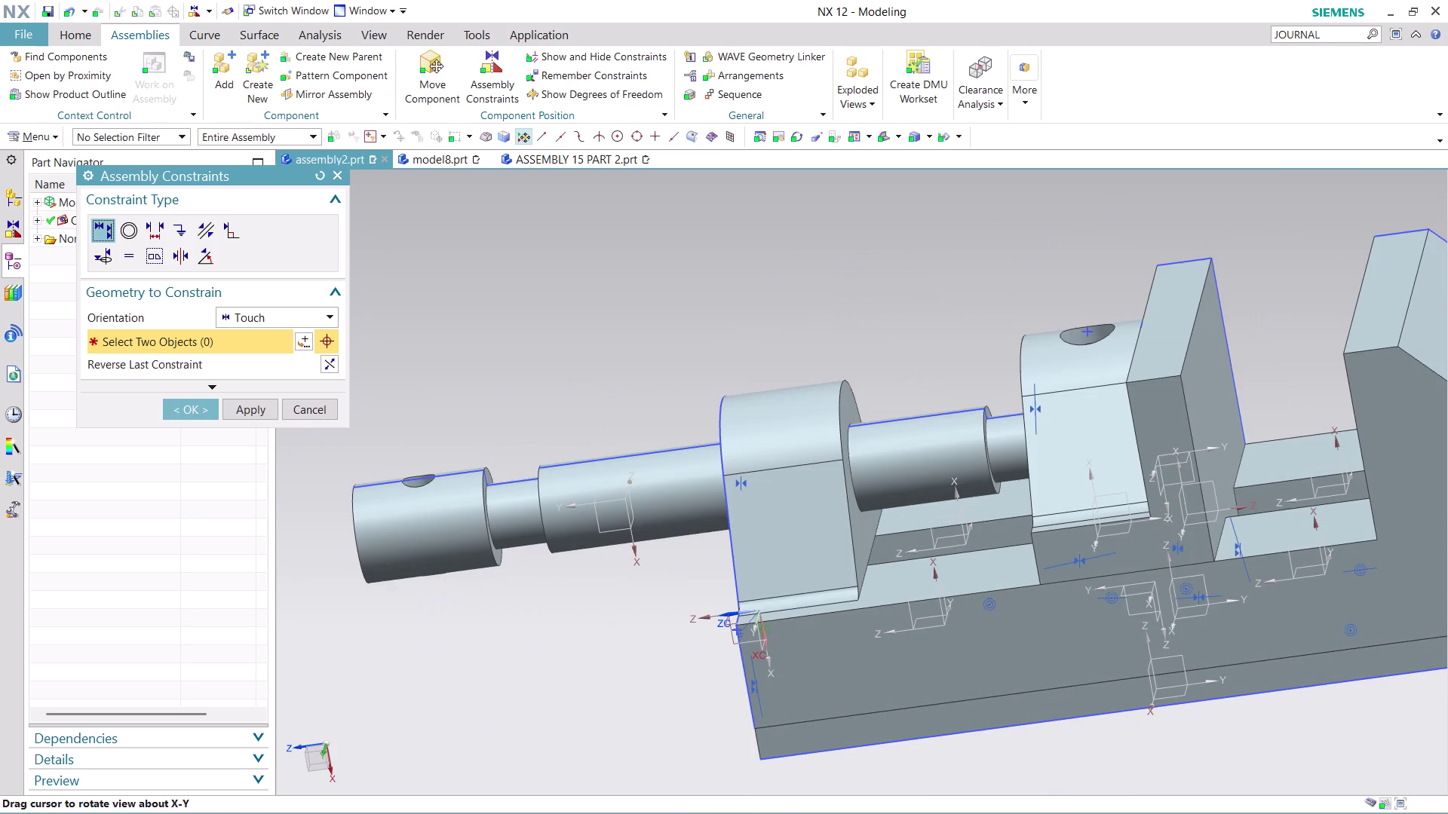
scroll(down, 3)
scroll(up, 3)
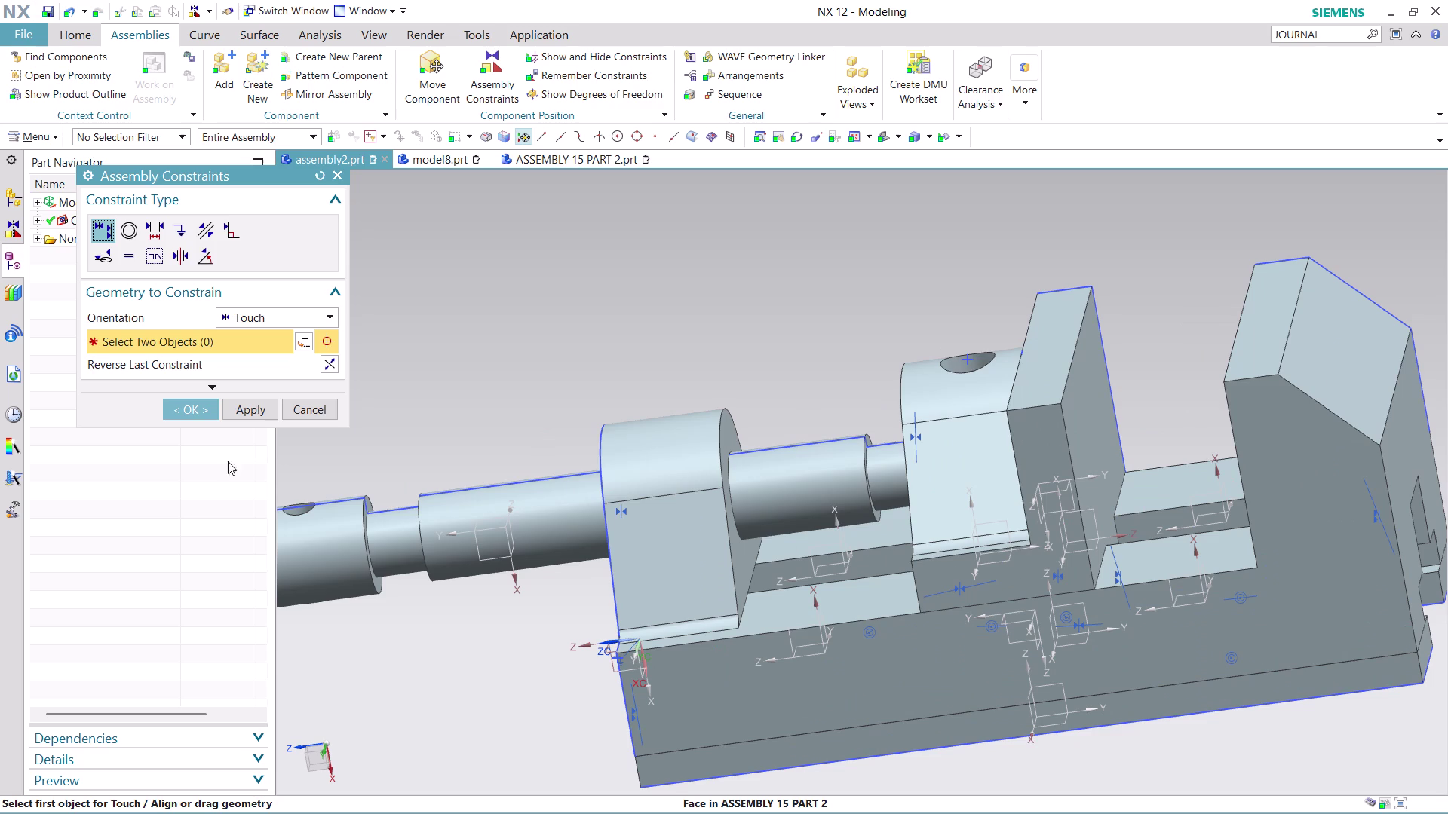
click(325, 415)
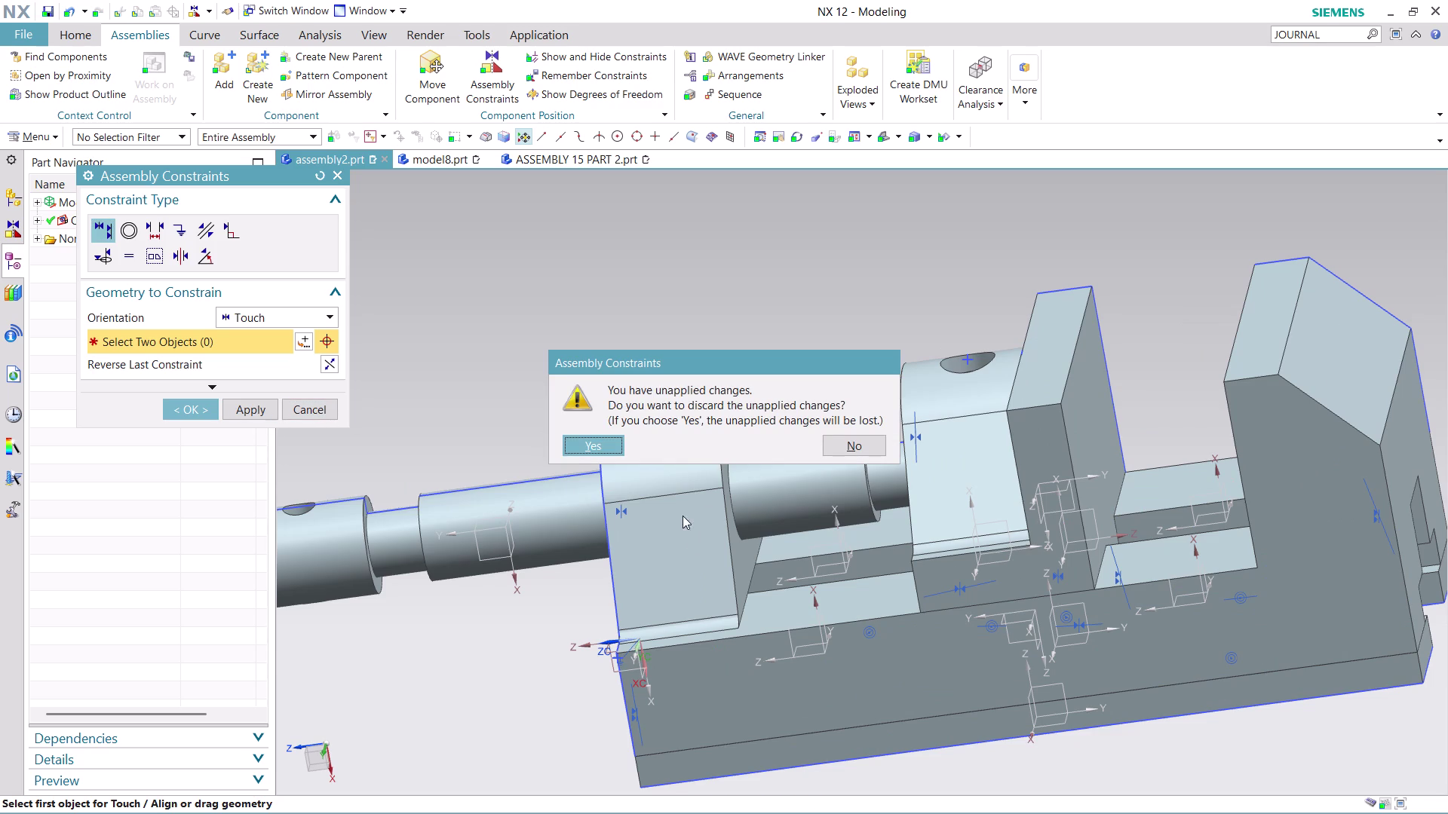
click(861, 442)
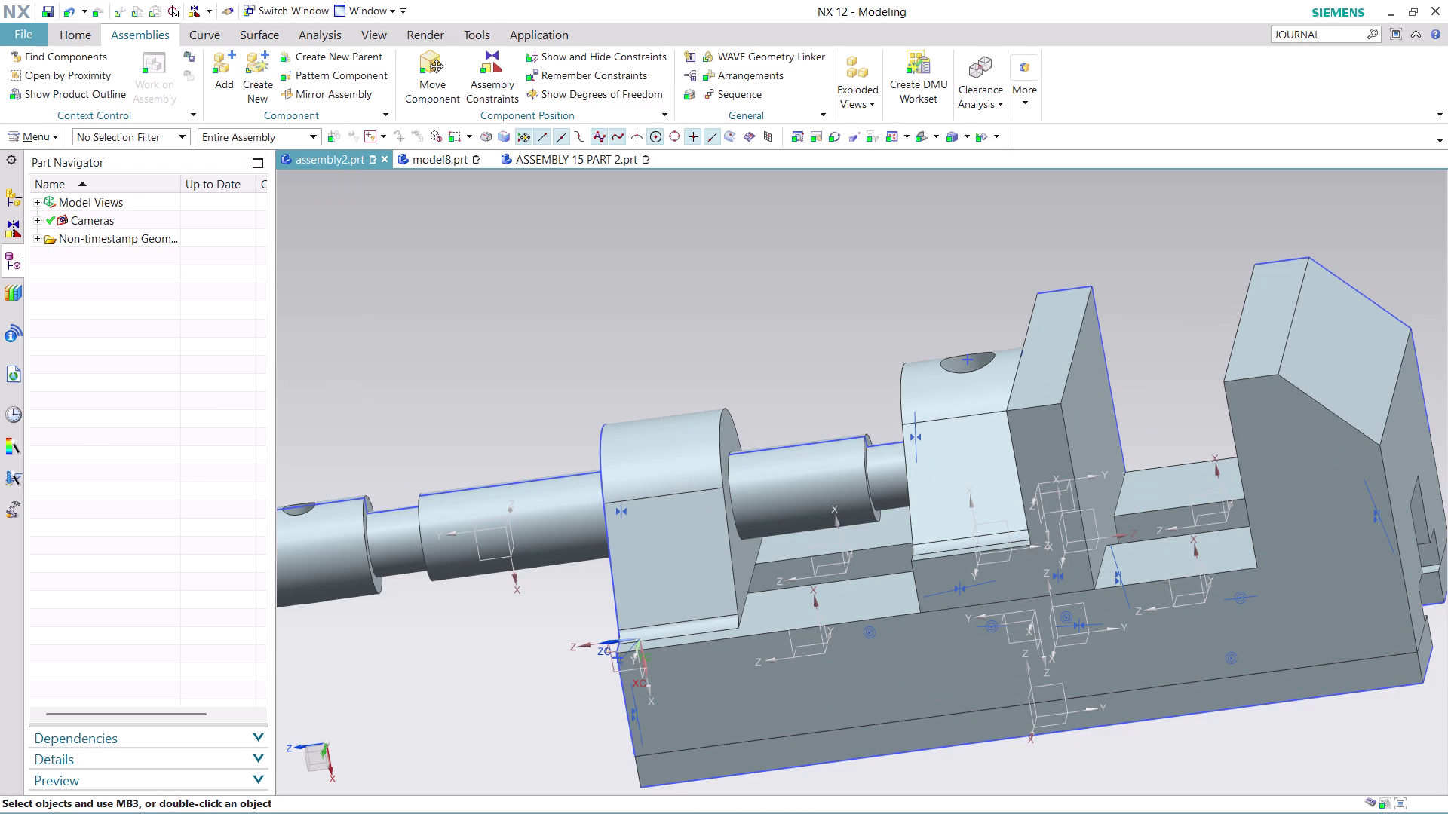
key(ctrl+z)
scroll(up, 3)
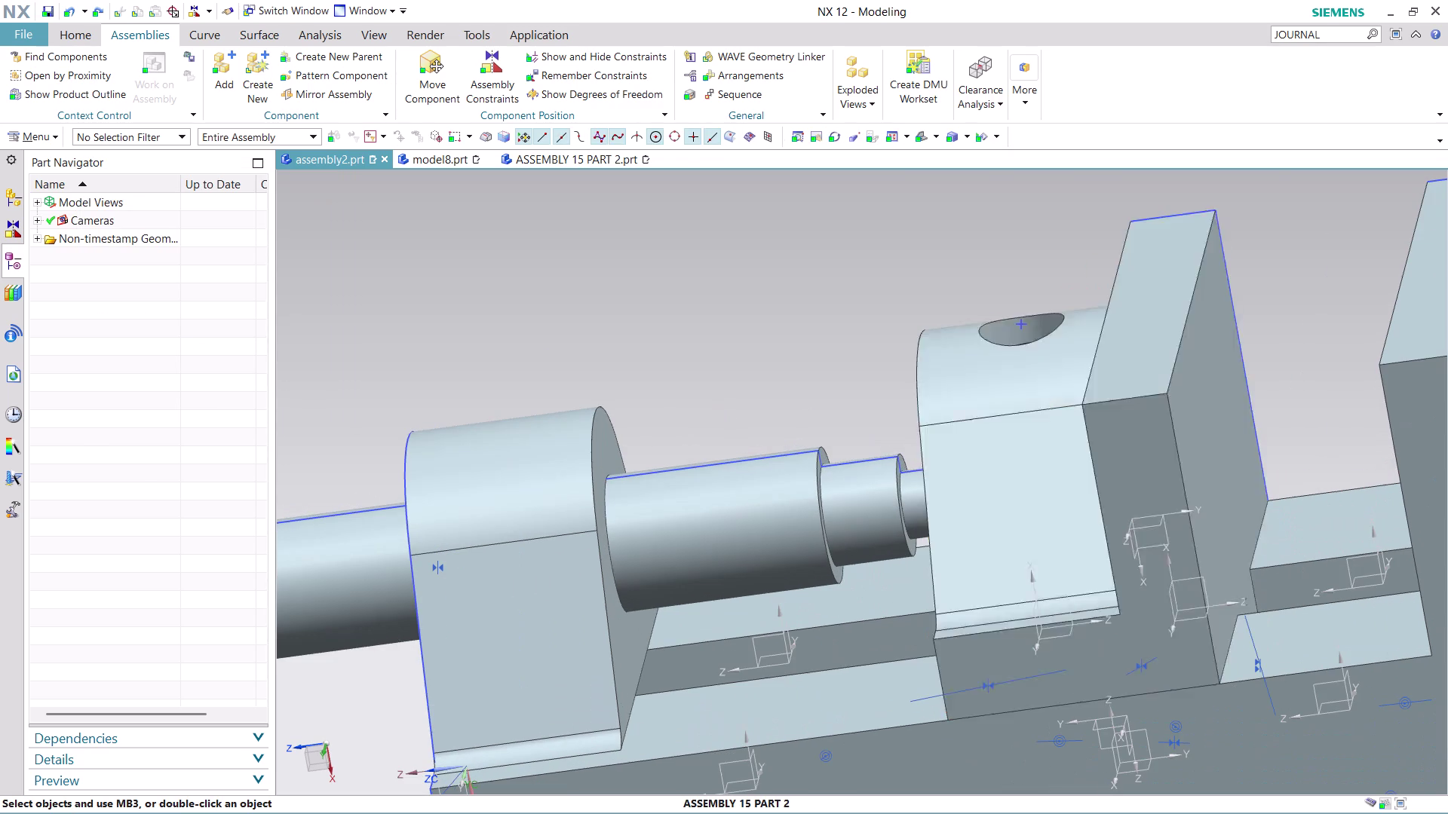
middle_drag(797, 352, 855, 326)
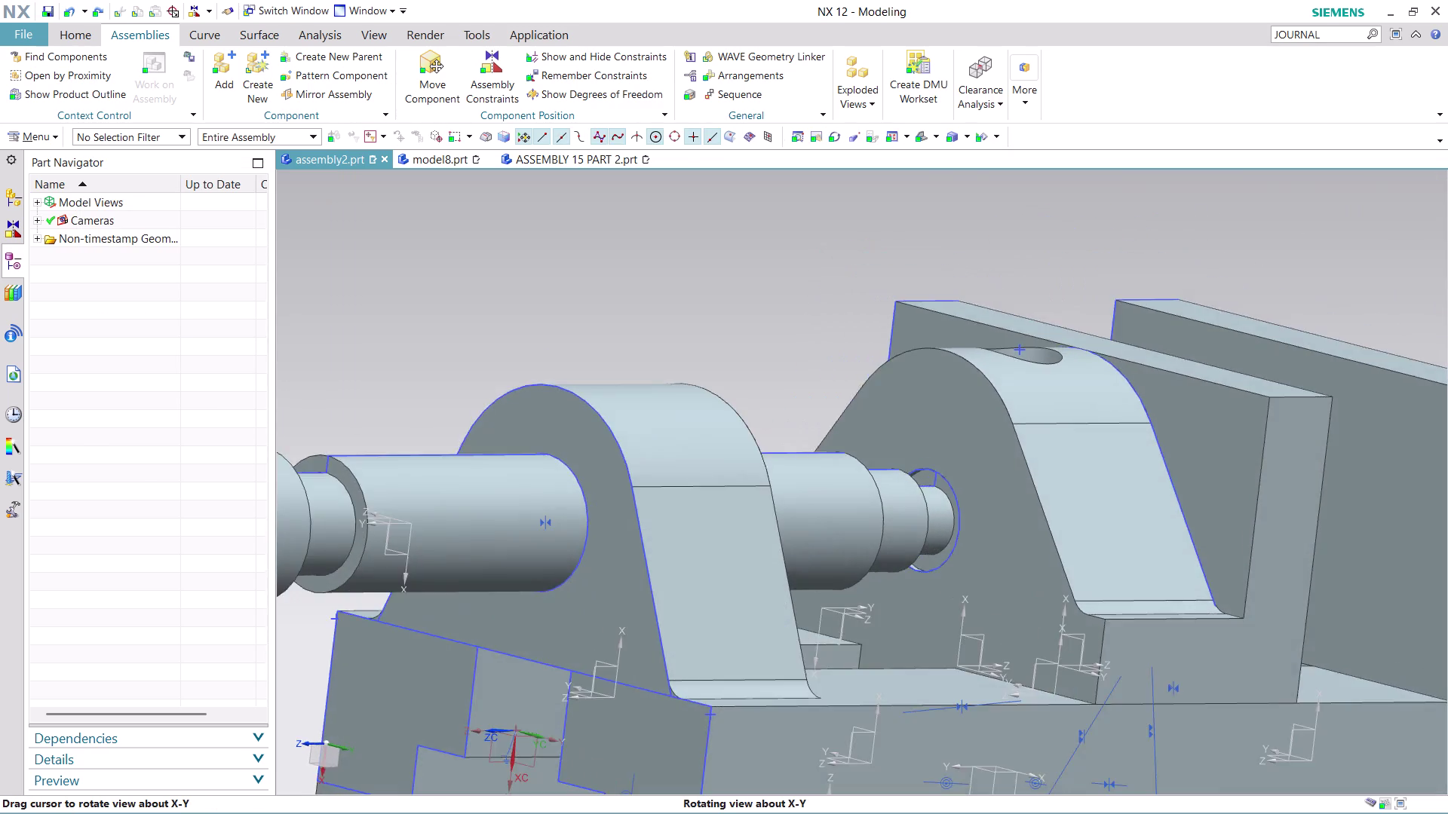
middle_drag(855, 326, 819, 331)
scroll(up, 3)
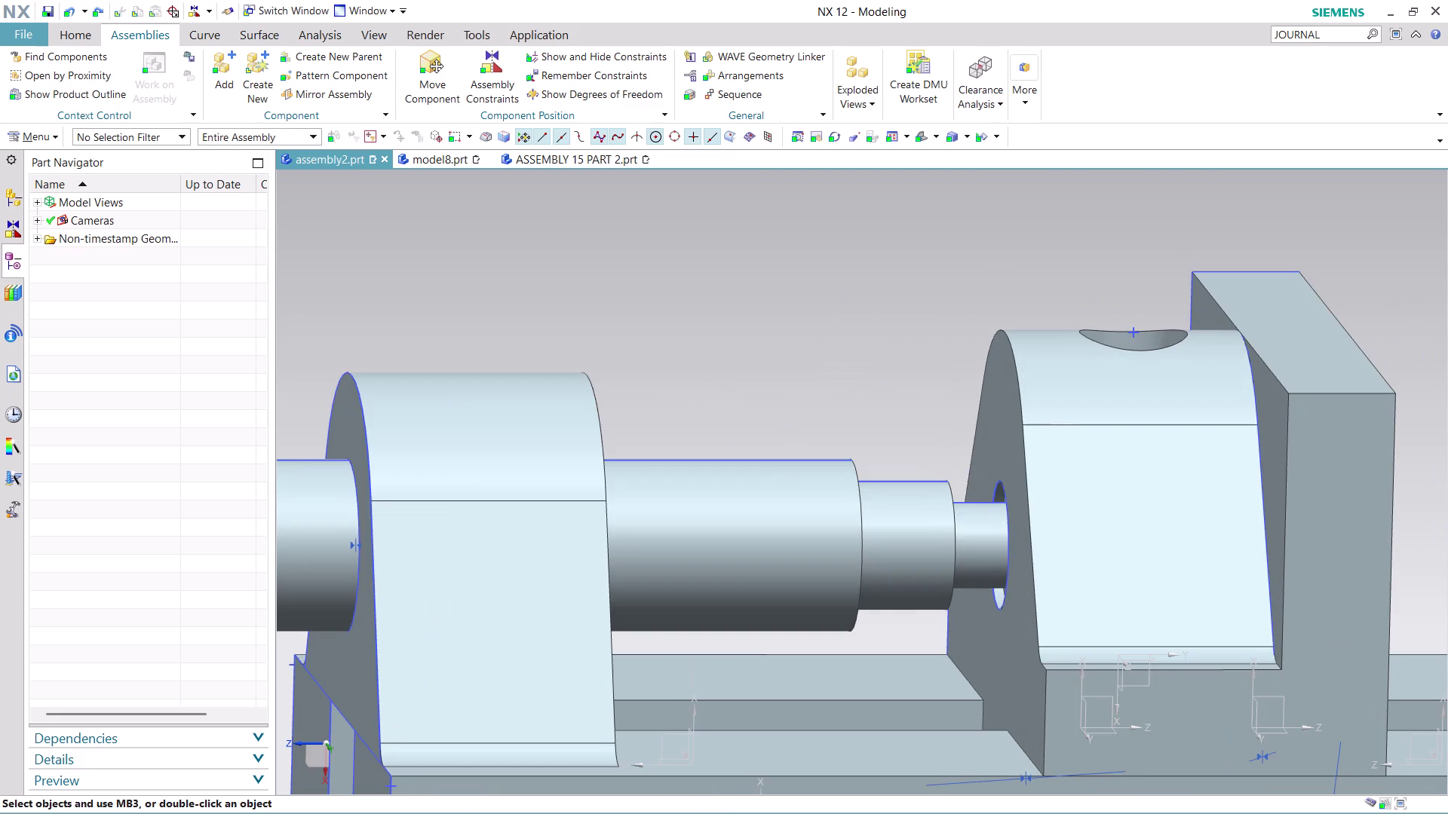
middle_drag(845, 414, 811, 402)
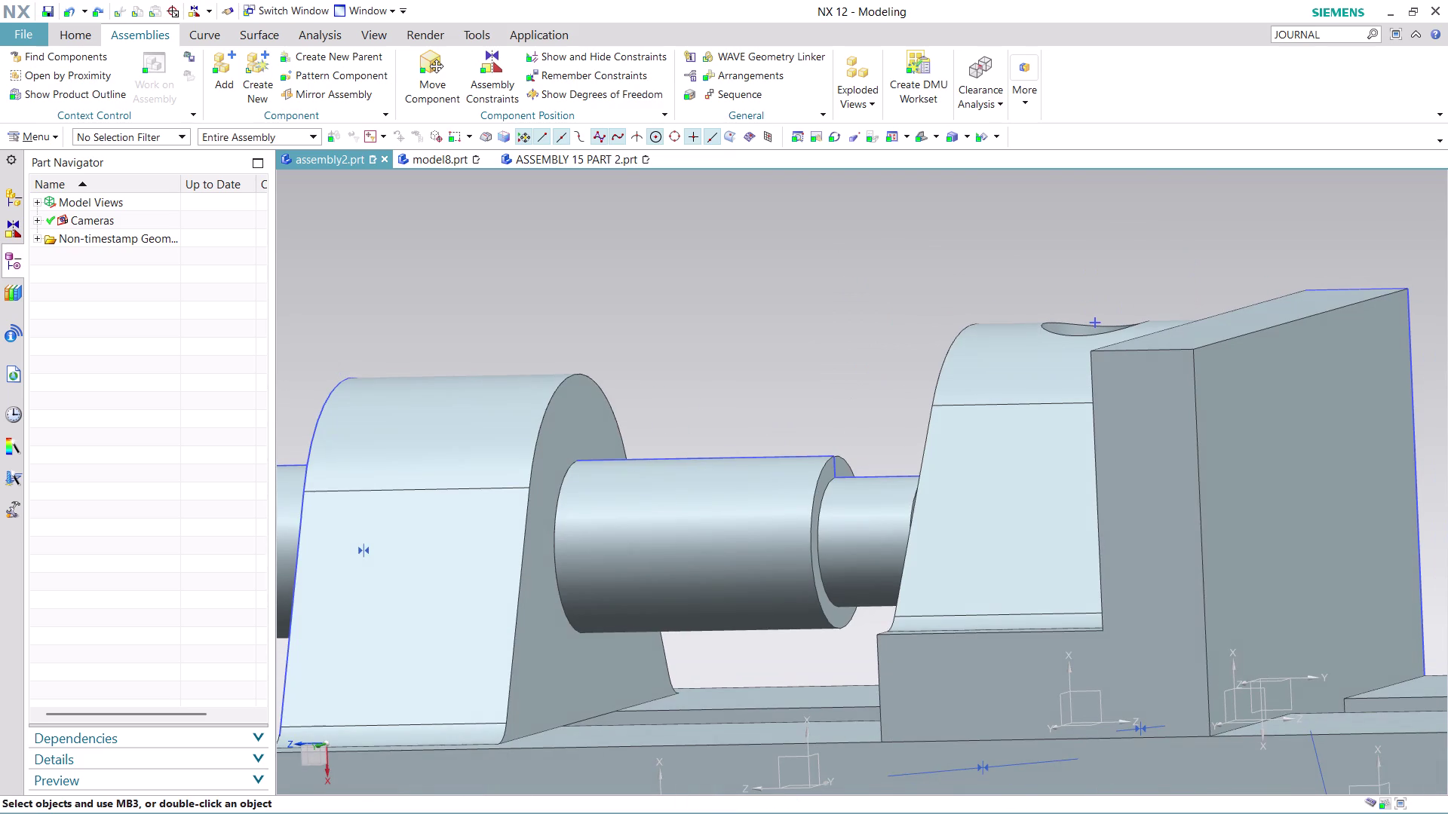
scroll(up, 3)
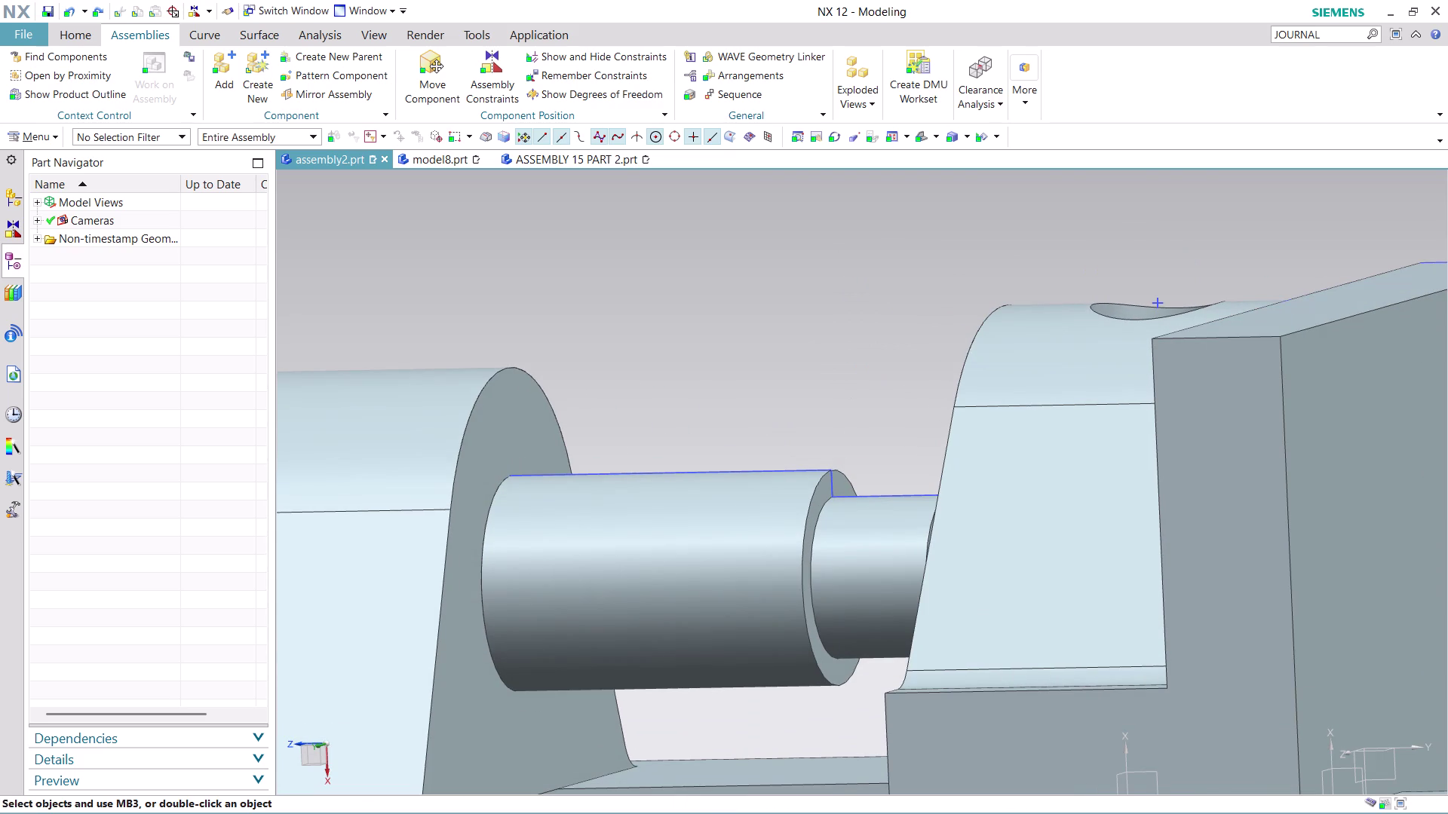
click(500, 78)
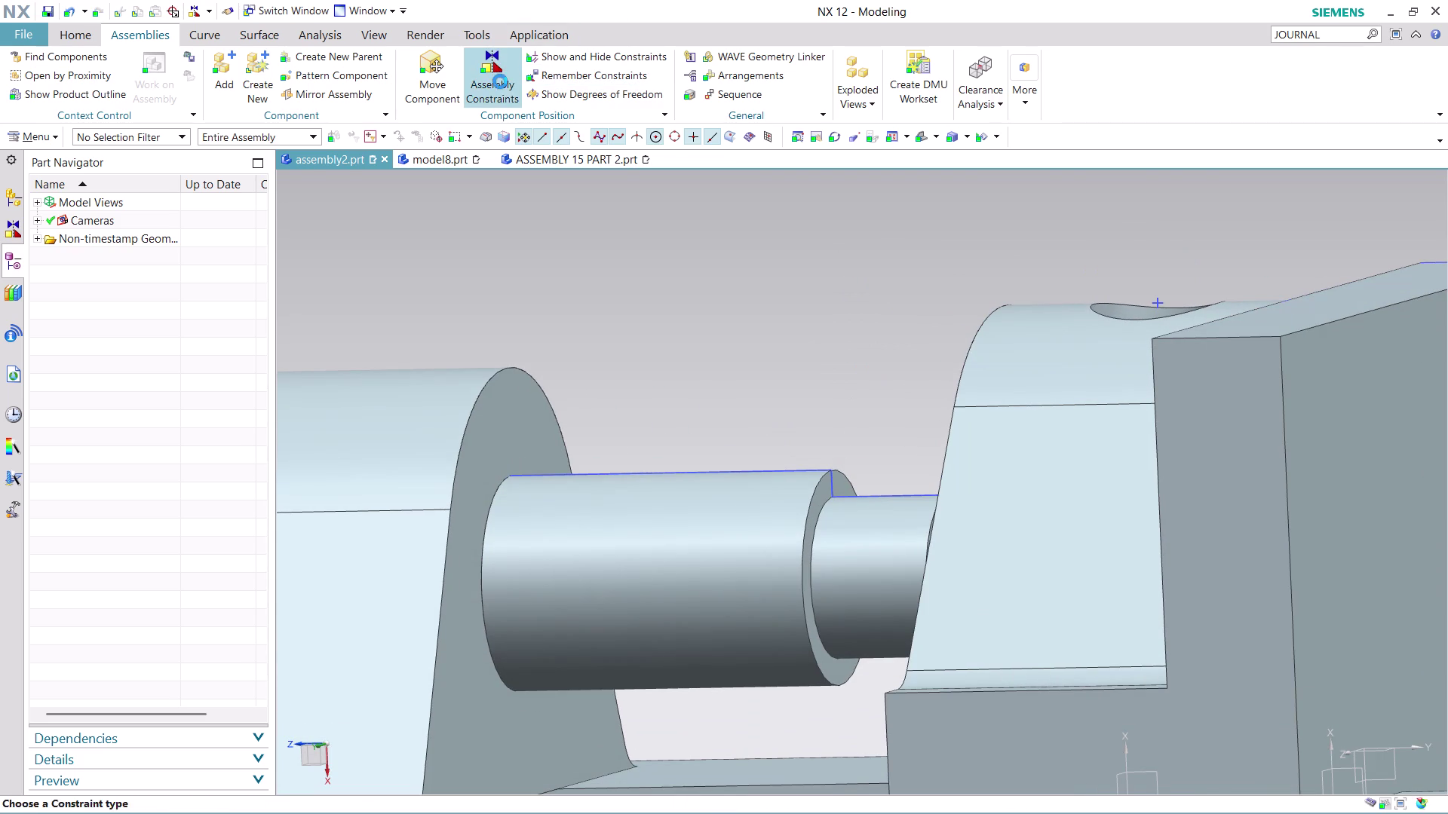
click(807, 539)
middle_drag(868, 348, 923, 336)
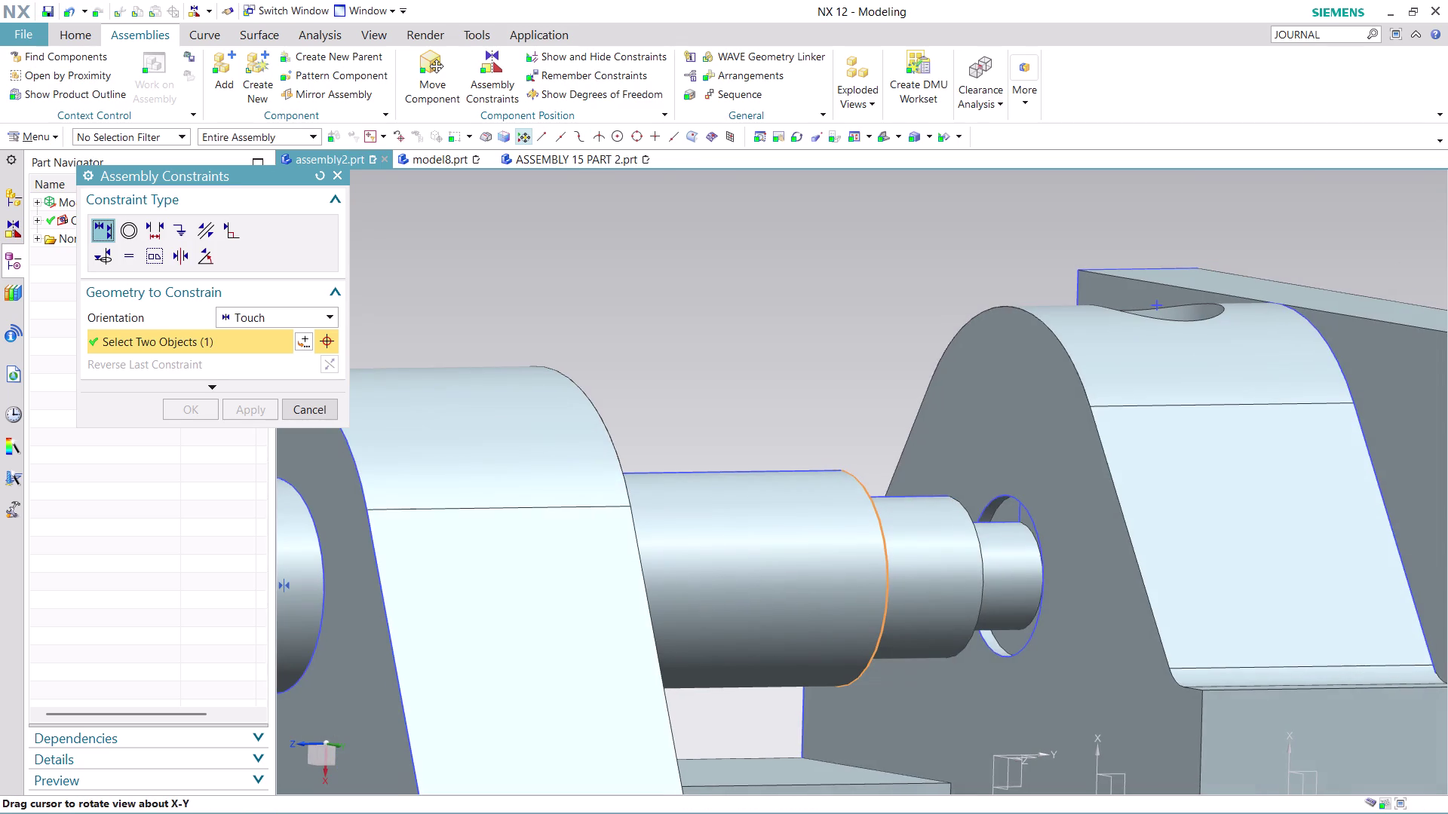
click(1055, 432)
scroll(down, 3)
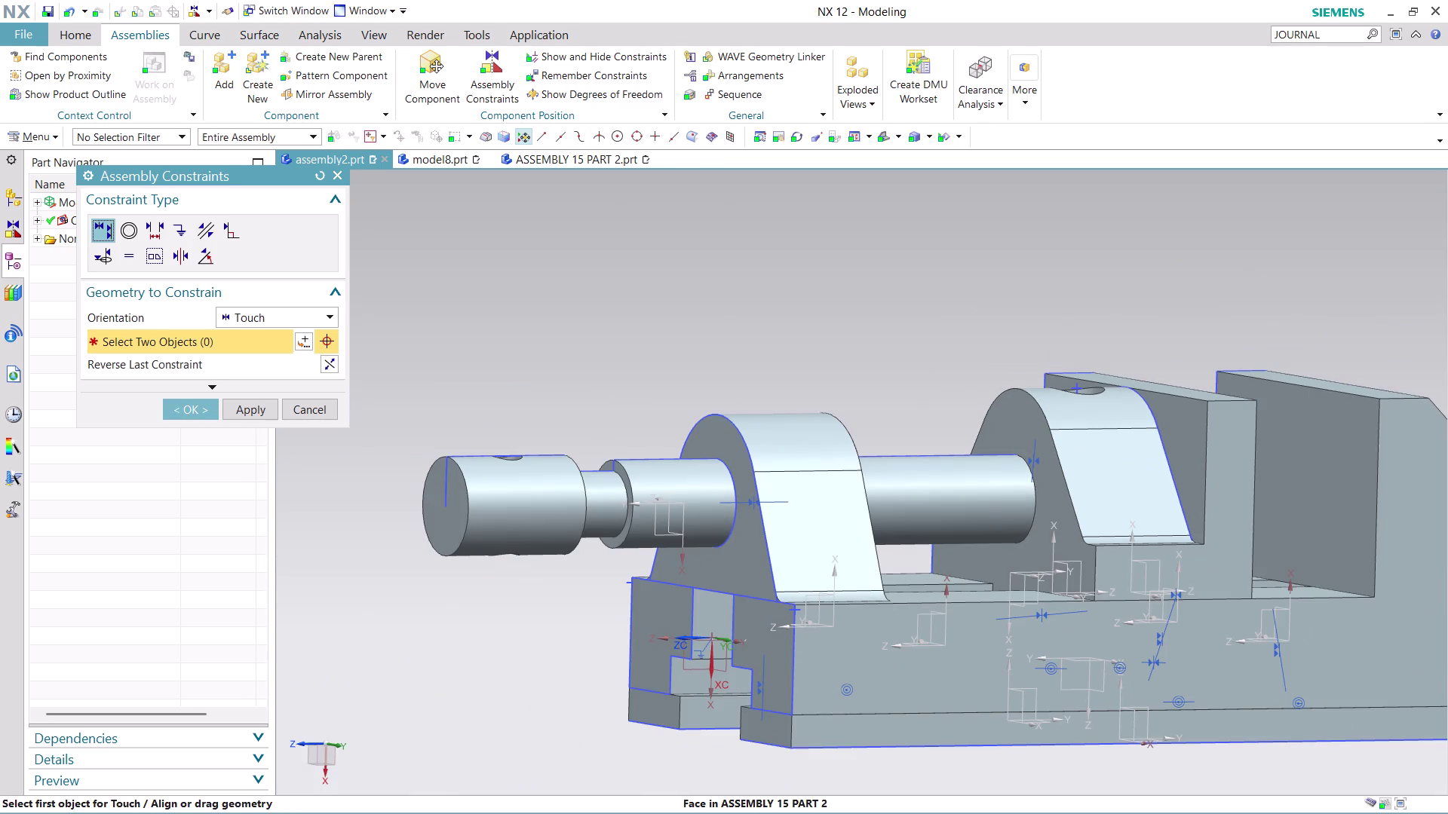
click(200, 411)
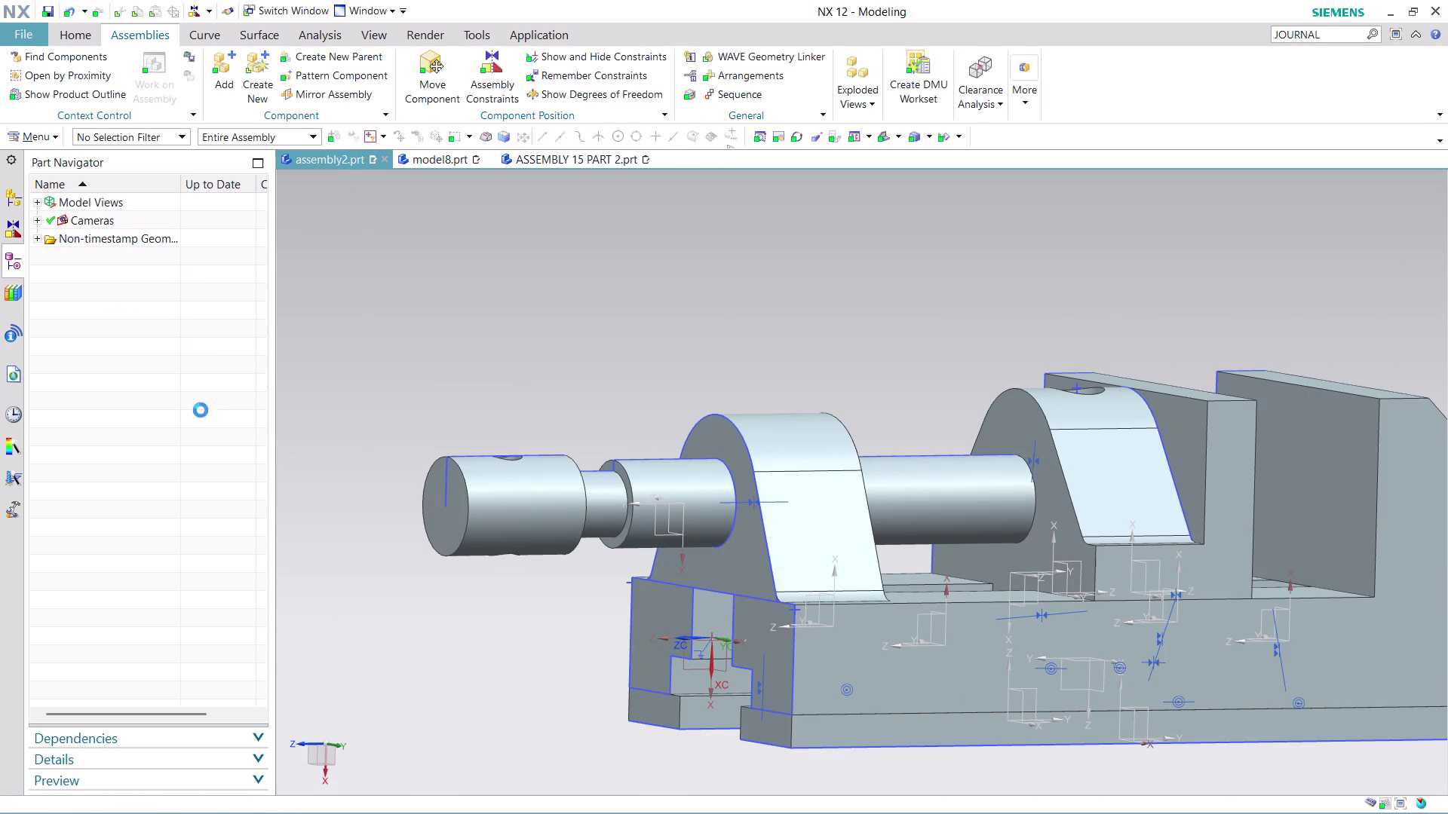
scroll(down, 3)
scroll(up, 3)
middle_drag(1110, 372, 1064, 375)
scroll(up, 3)
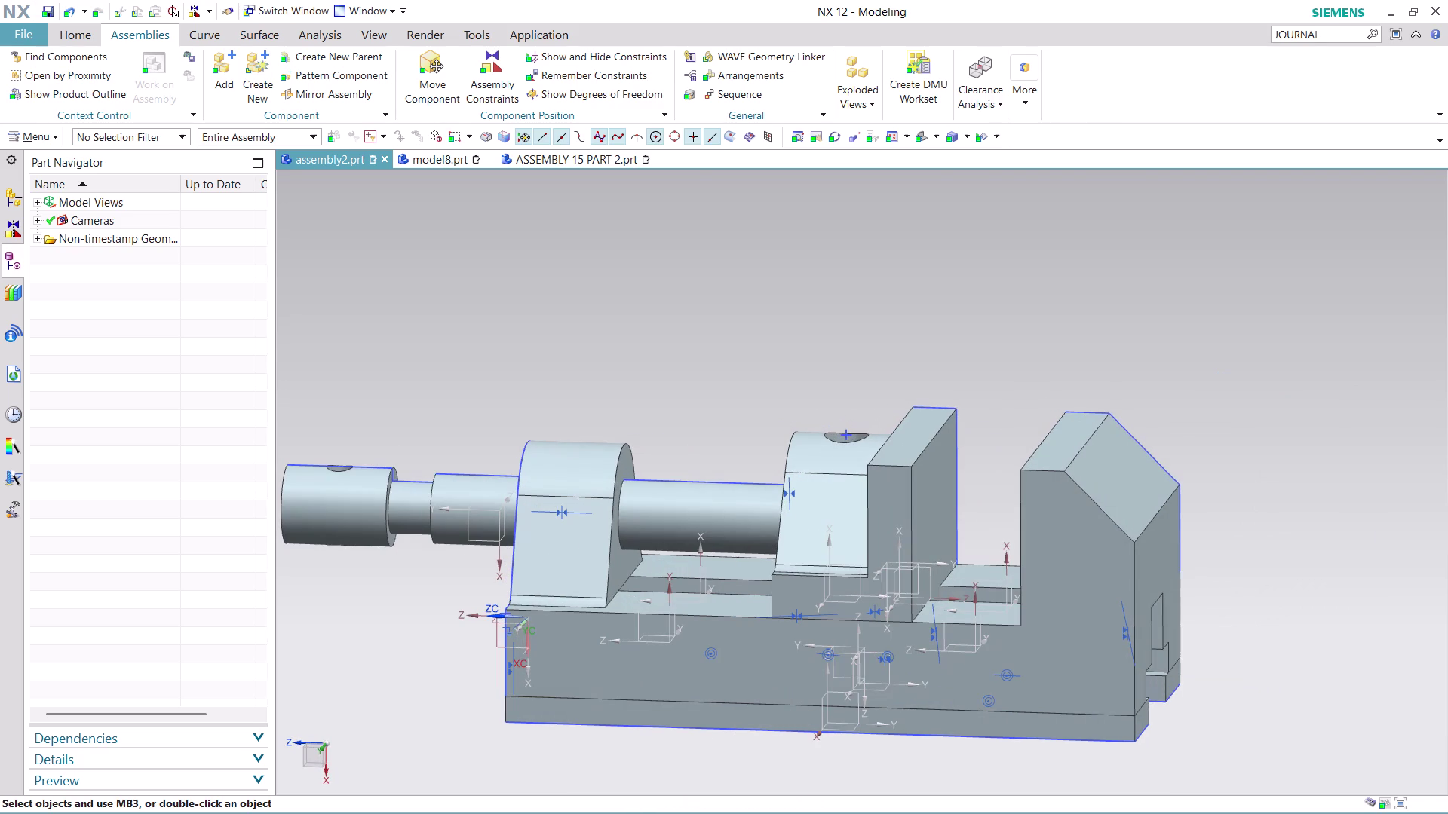
click(442, 74)
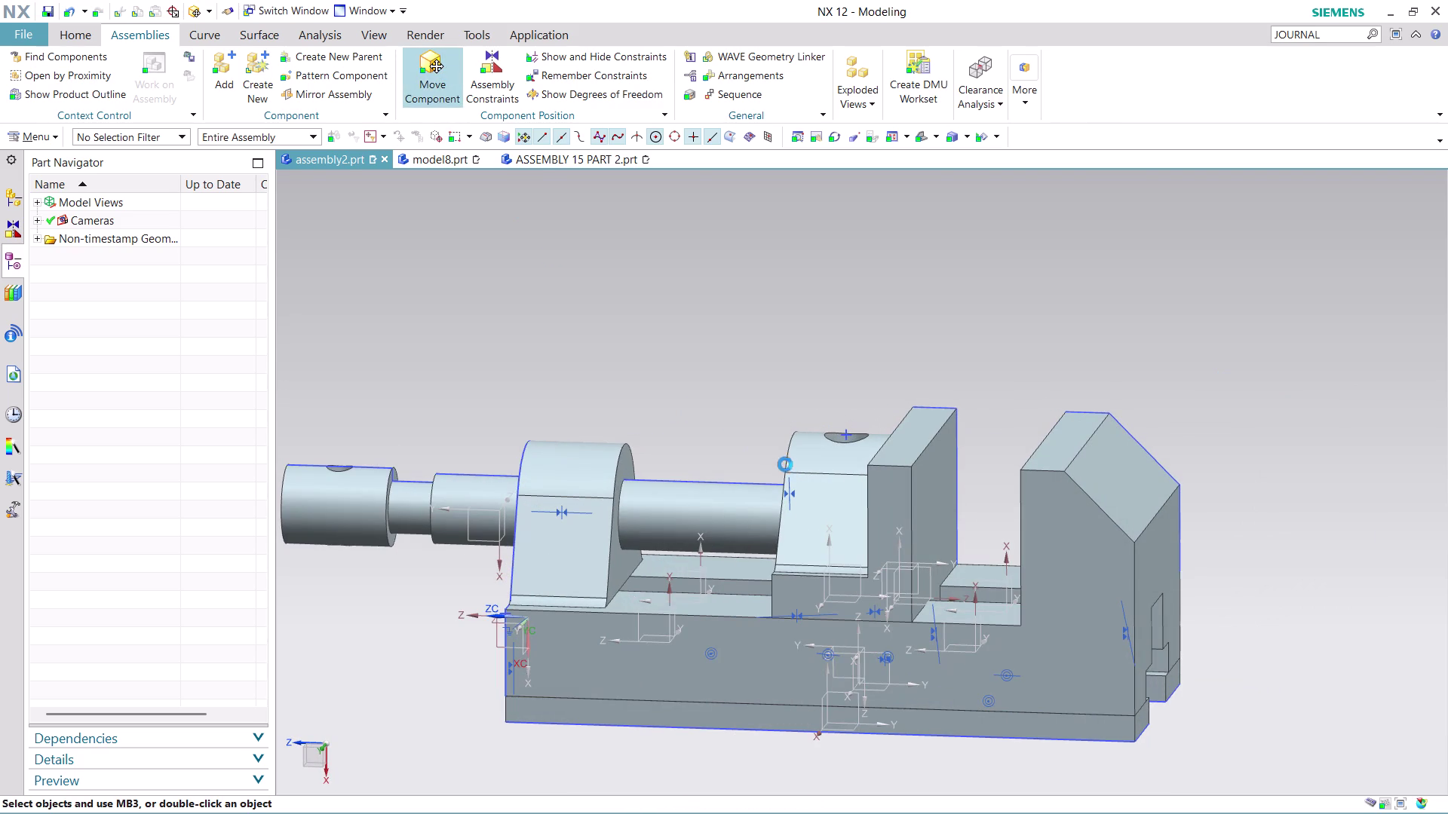
Drag the movable jaw with dynamic handles farther toward the rear upright and confirm.
click(842, 520)
click(348, 309)
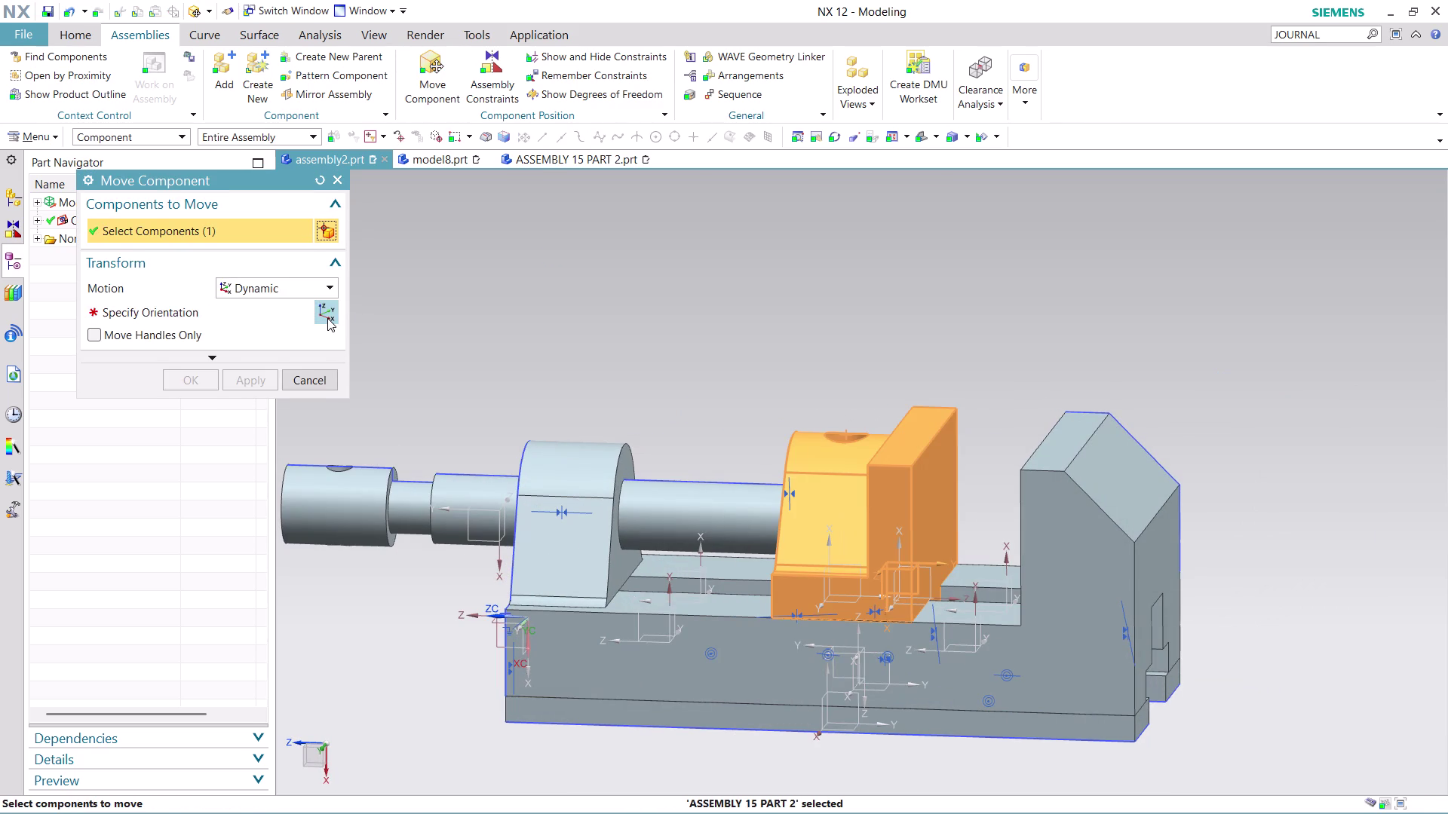
click(327, 319)
drag(934, 530, 850, 530)
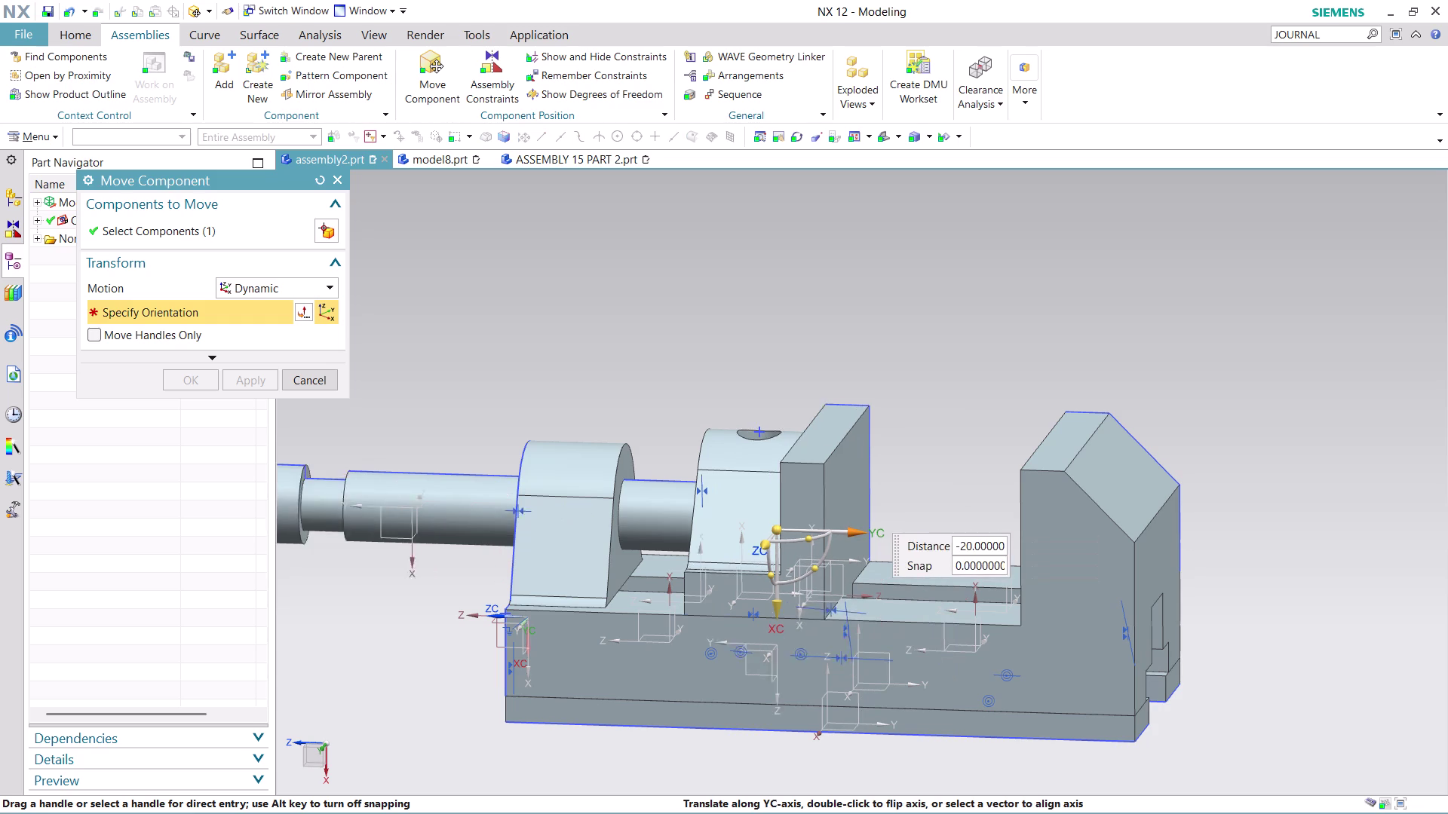
drag(849, 531, 985, 590)
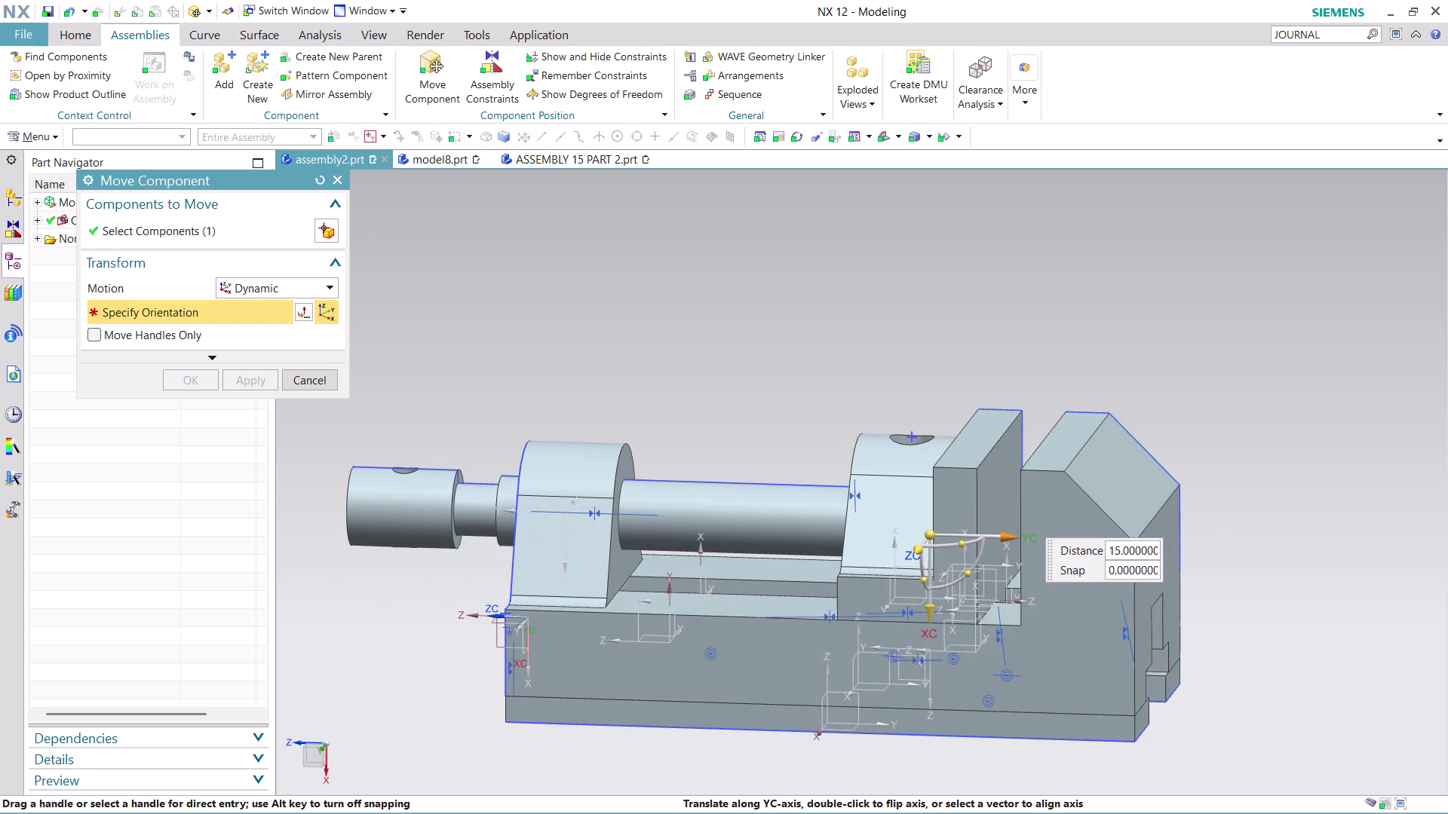
drag(985, 591, 911, 599)
scroll(down, 3)
middle_drag(703, 341, 718, 351)
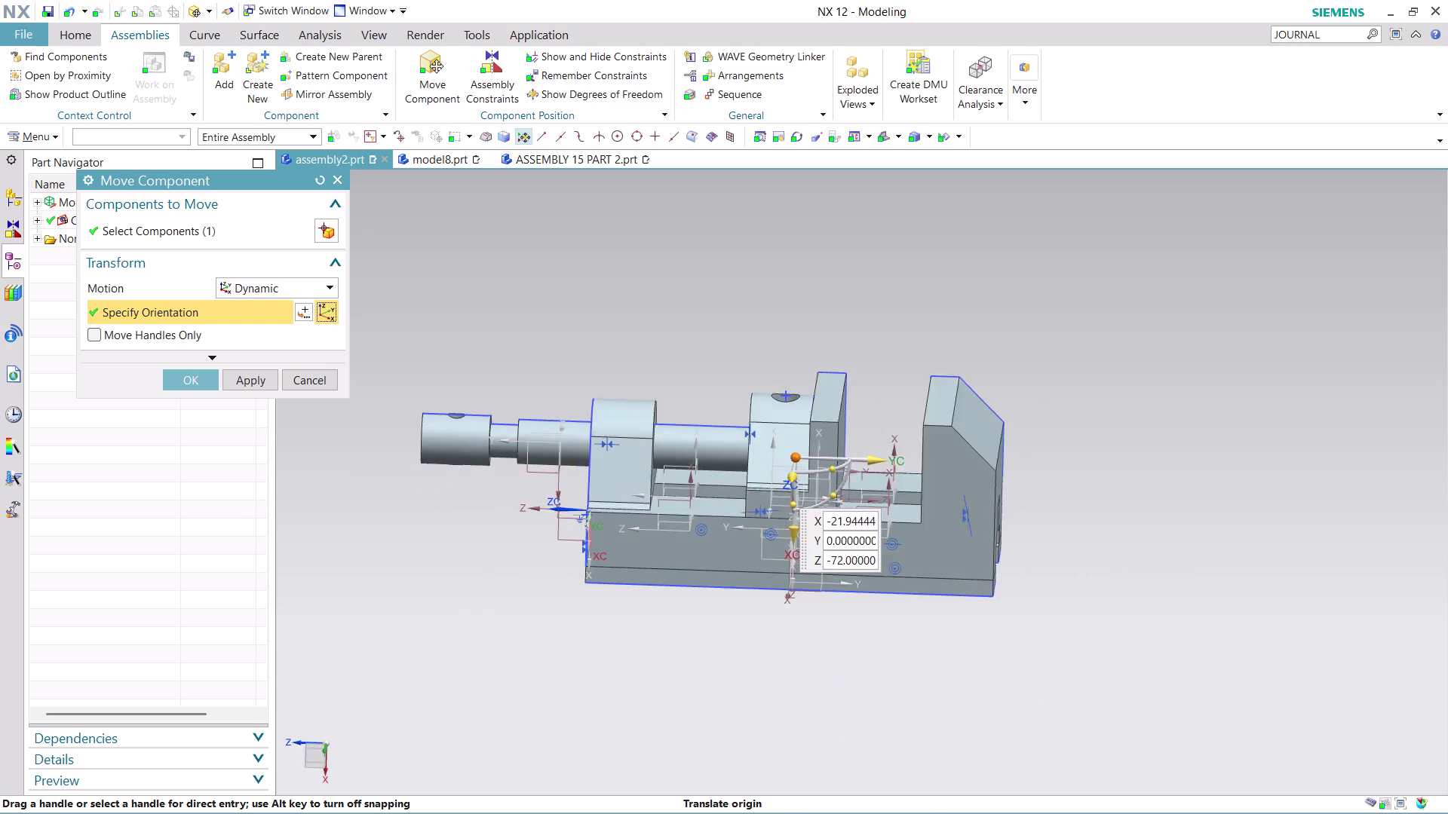
middle_drag(718, 351, 760, 374)
click(211, 382)
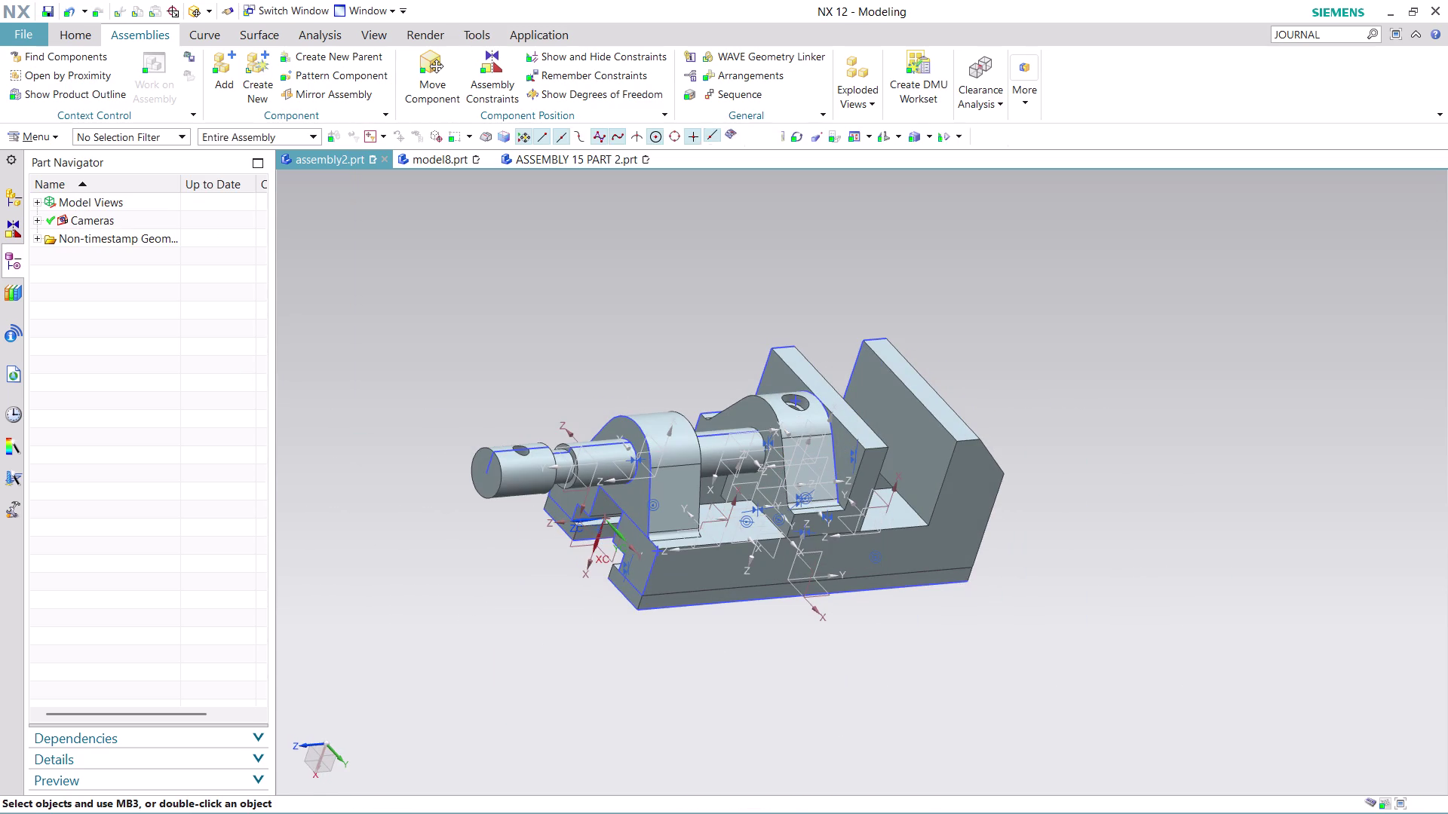
scroll(up, 3)
Browse the part file list in Add Component and load ASSEMBLY 15 PART 8.
click(213, 76)
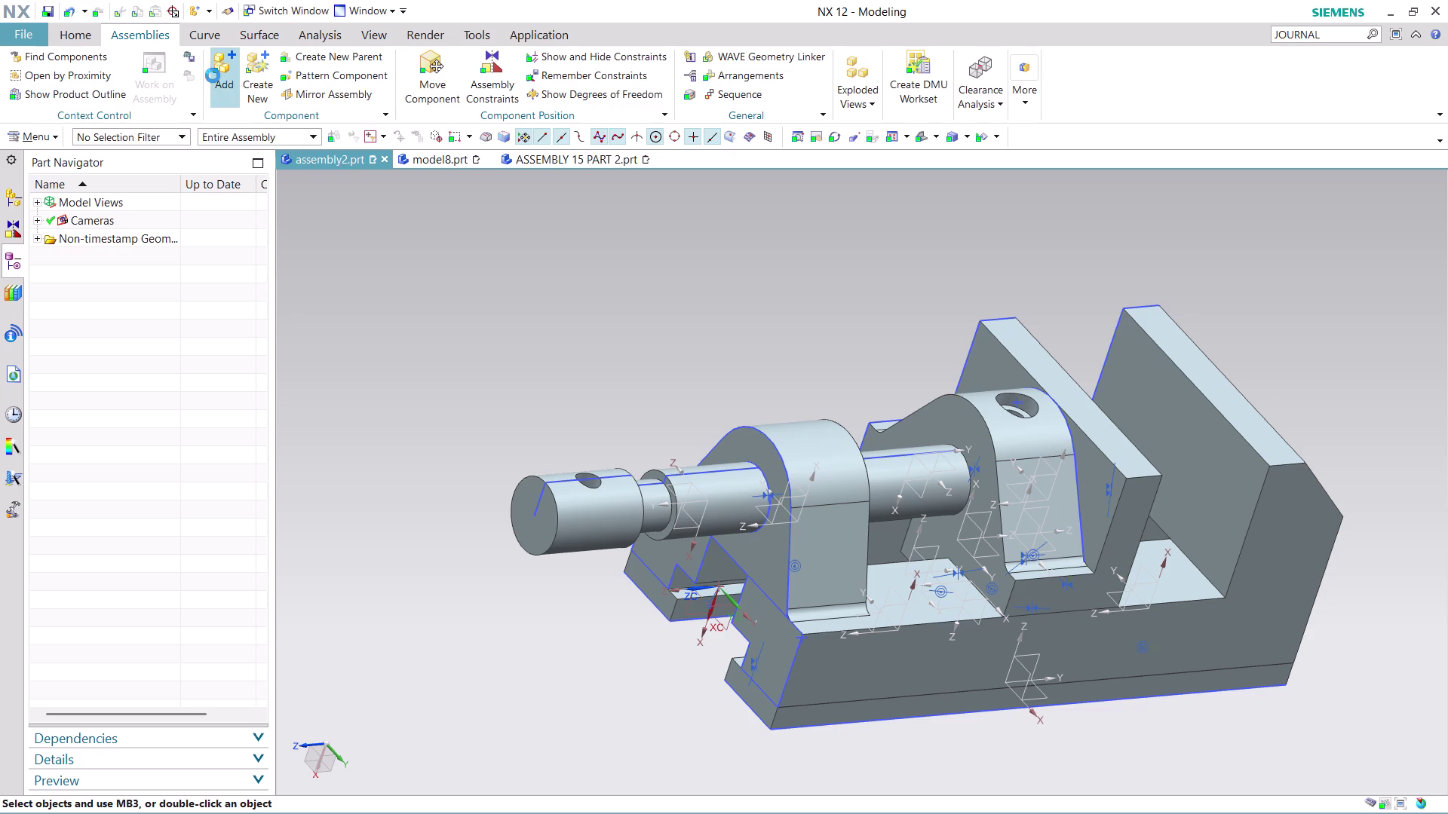
click(324, 252)
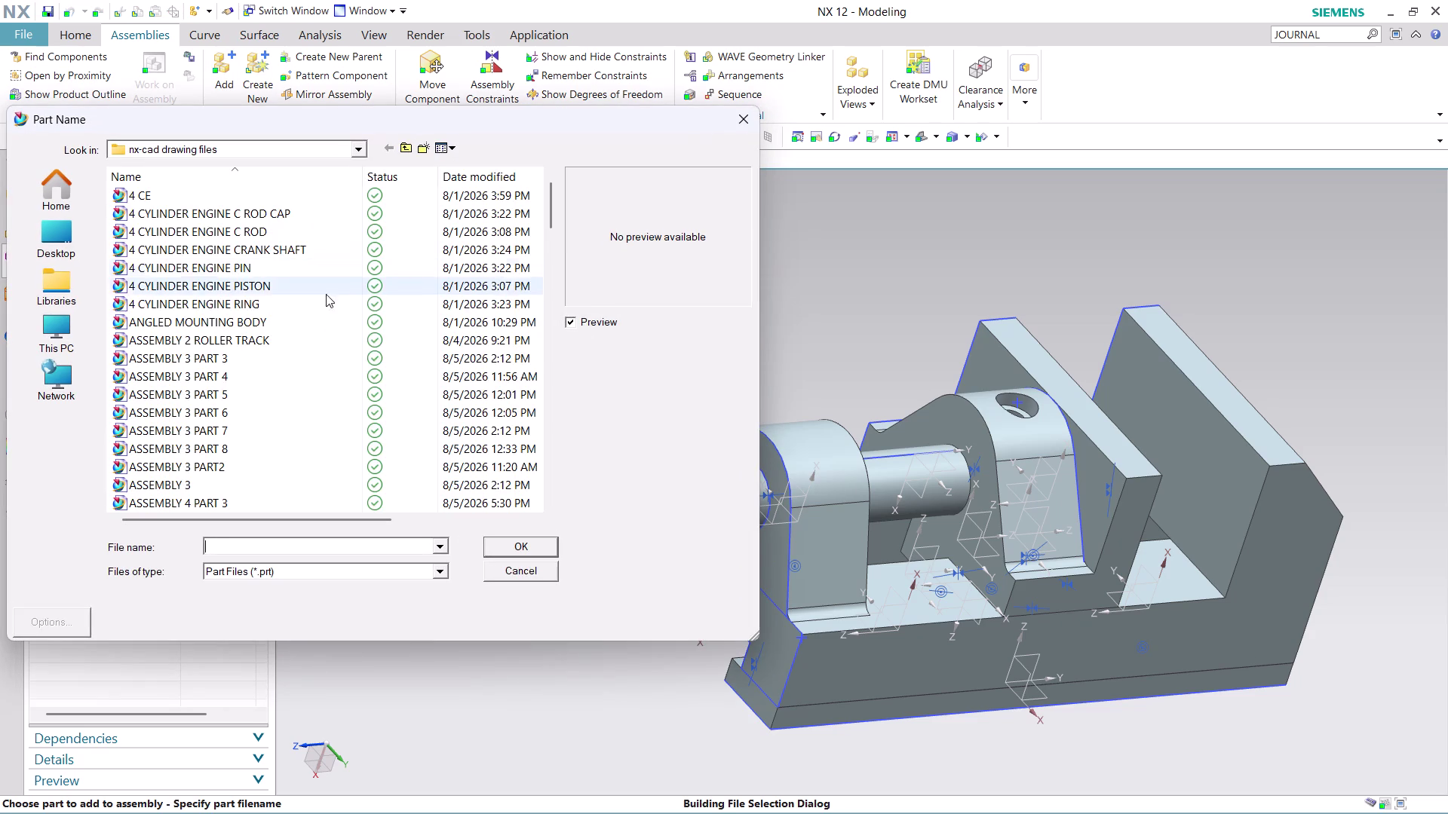
scroll(down, 3)
scroll(down, 3)
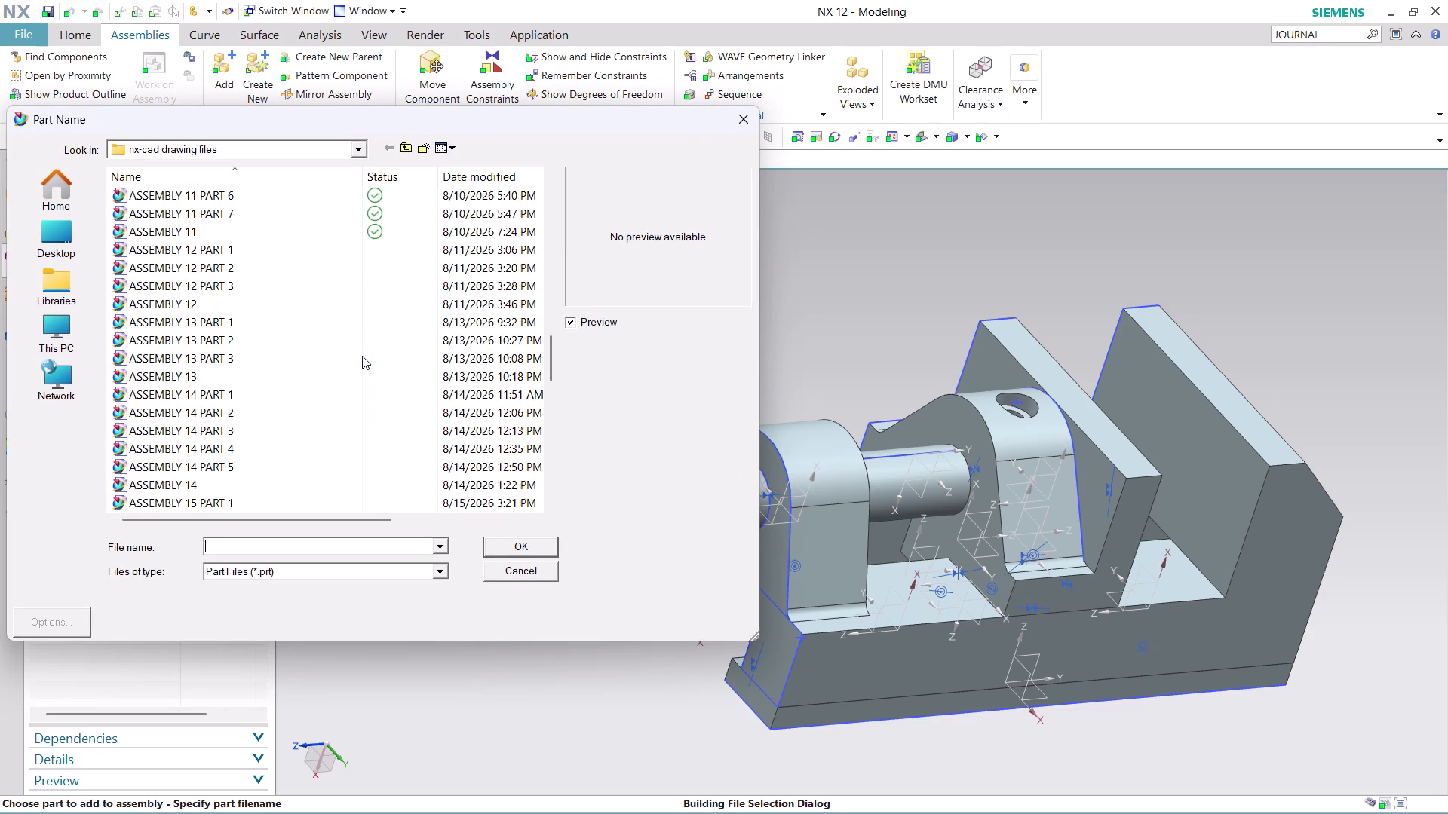
scroll(down, 3)
scroll(down, 3)
scroll(up, 3)
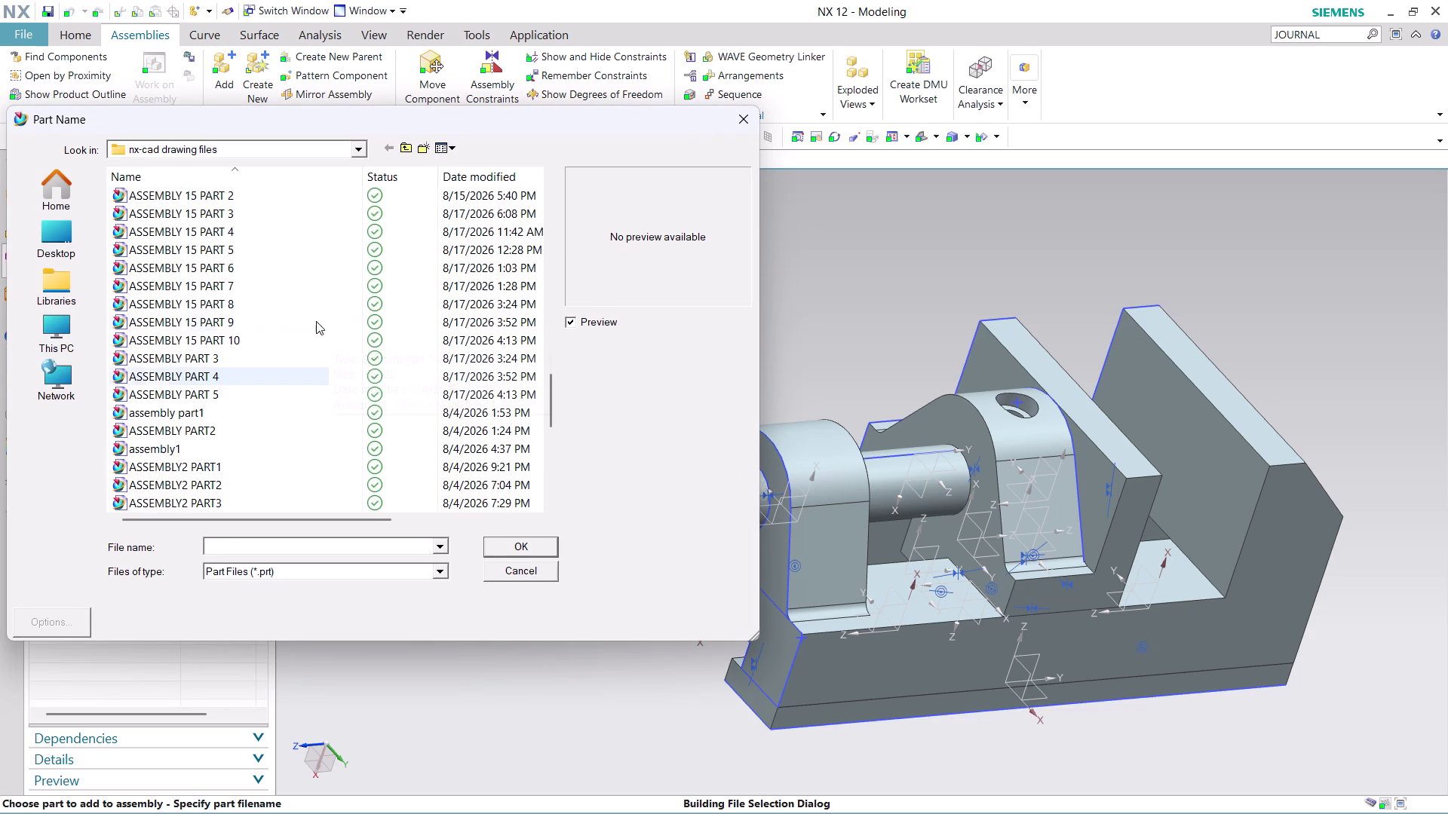
click(225, 369)
click(243, 360)
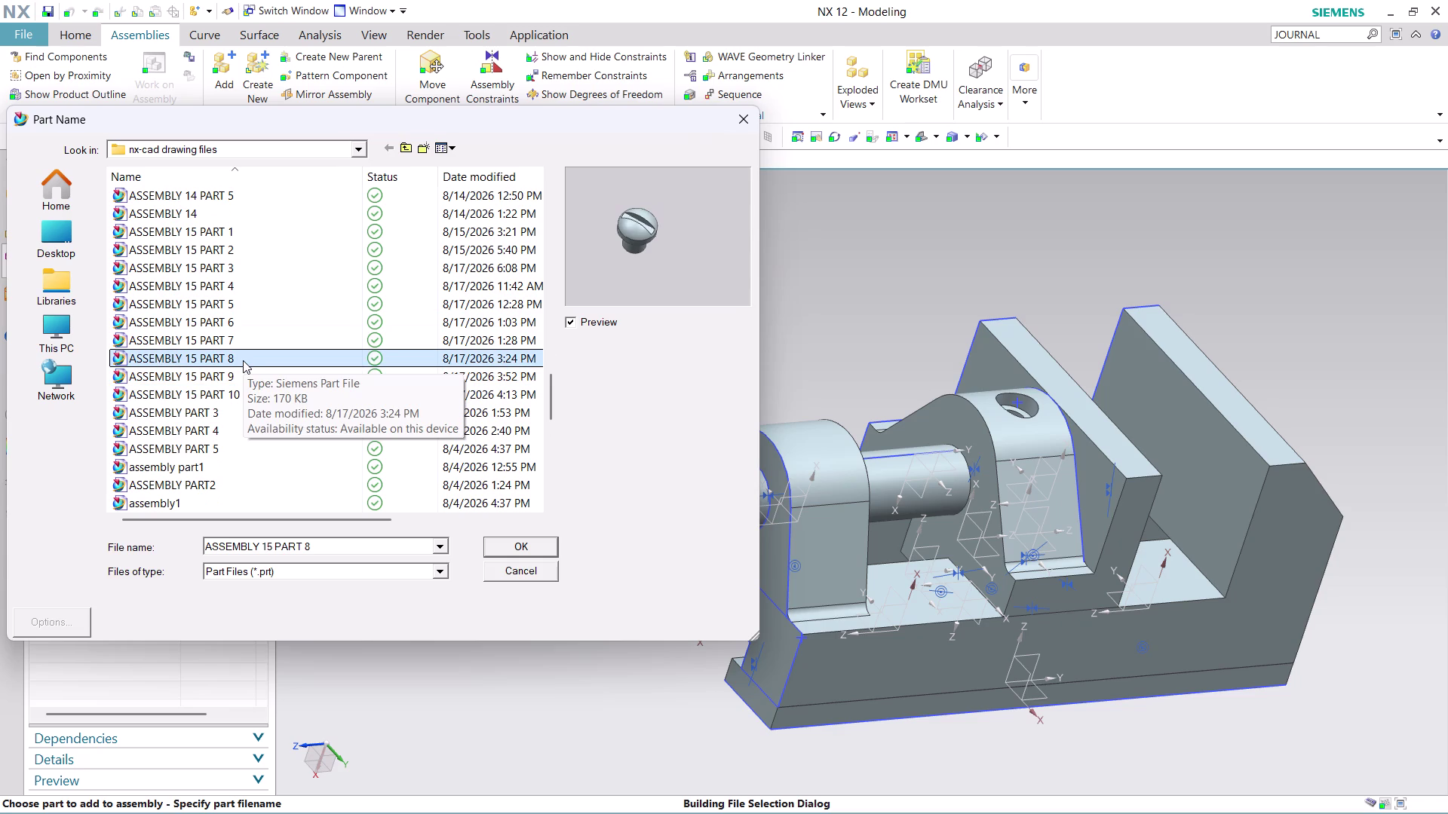
click(502, 547)
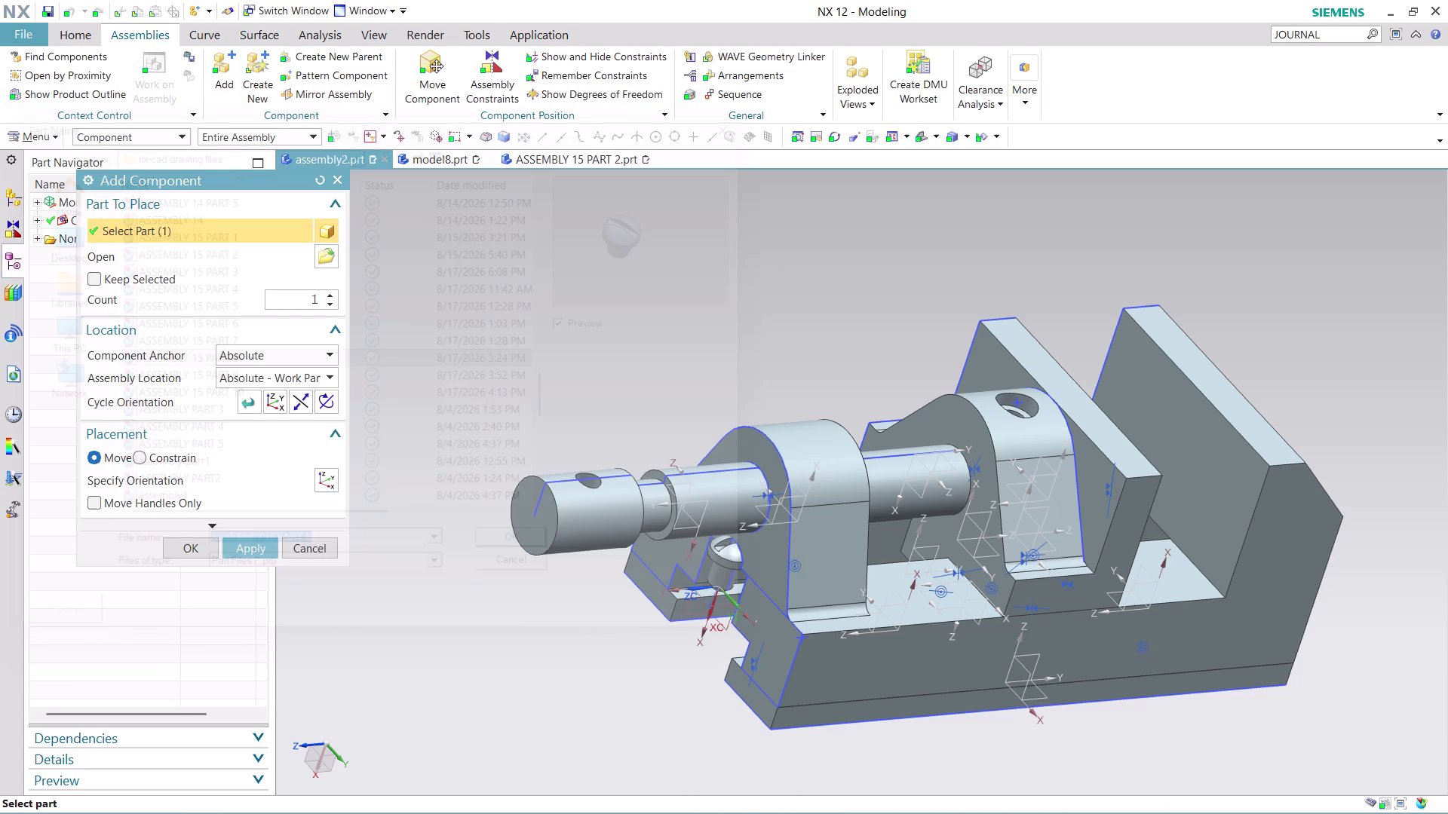
Place the slotted screw using Absolute - Displayed Part, dragged above the movable jaw.
click(312, 381)
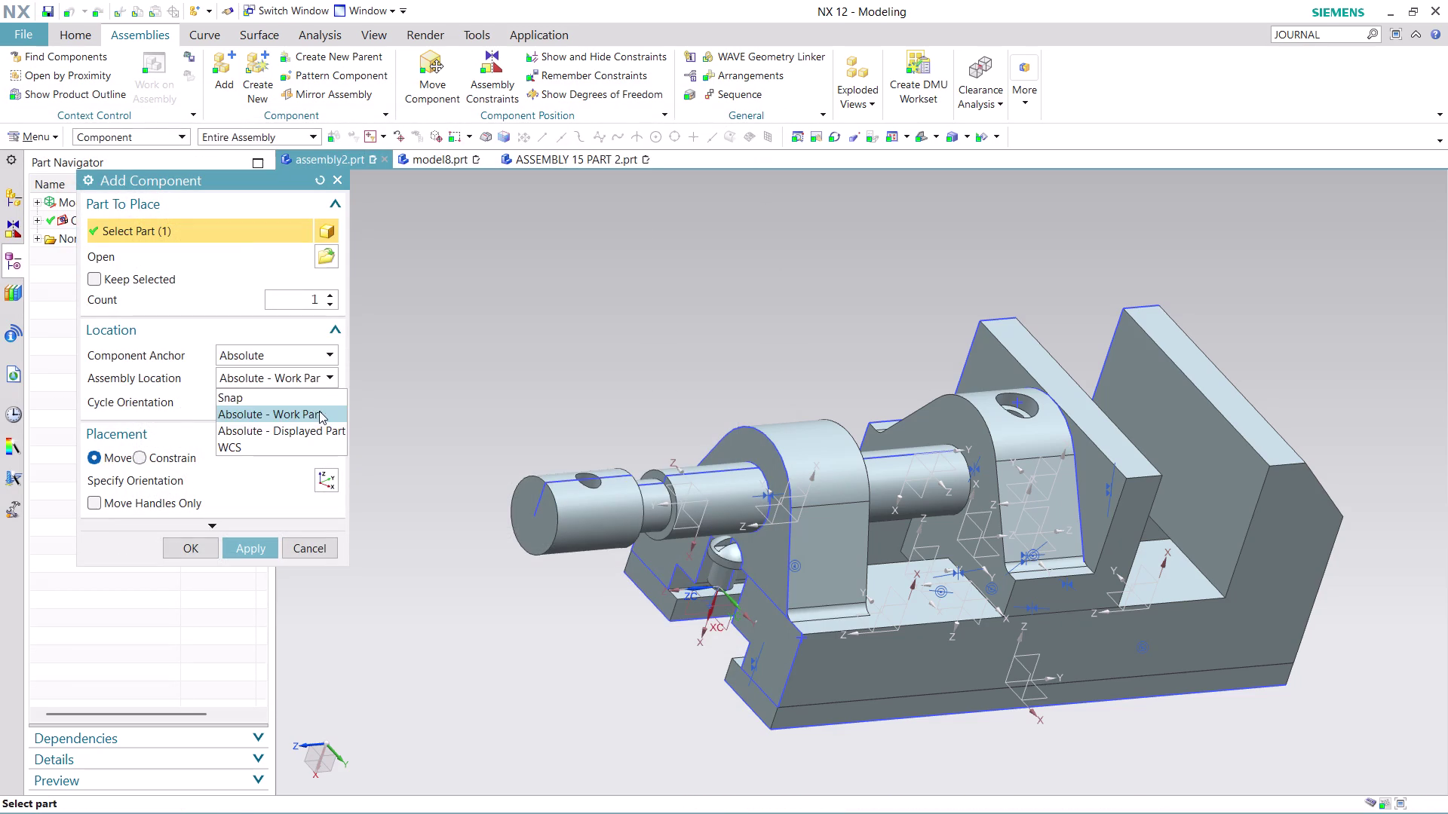
click(323, 435)
drag(696, 647, 723, 586)
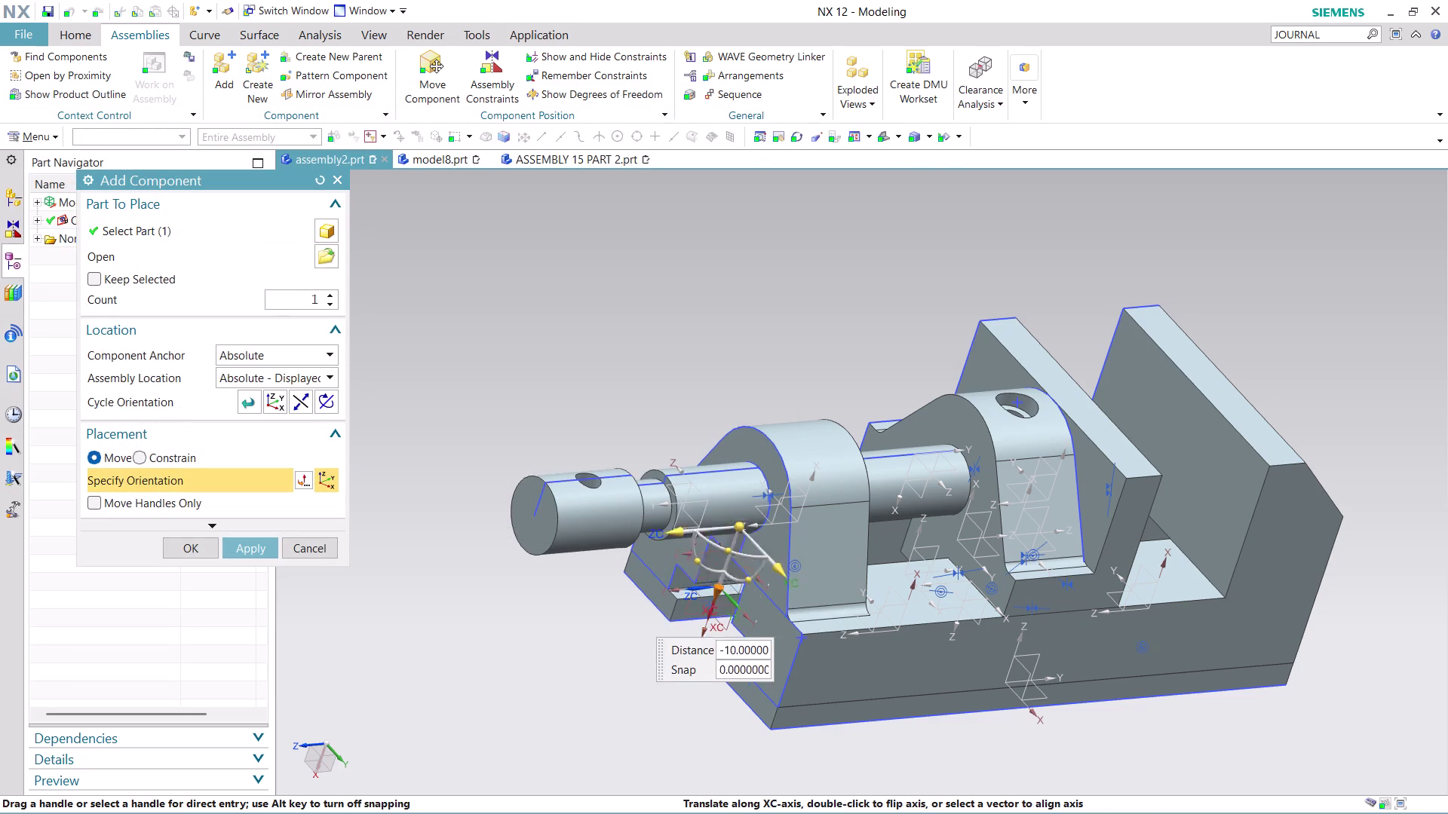
drag(722, 586, 813, 355)
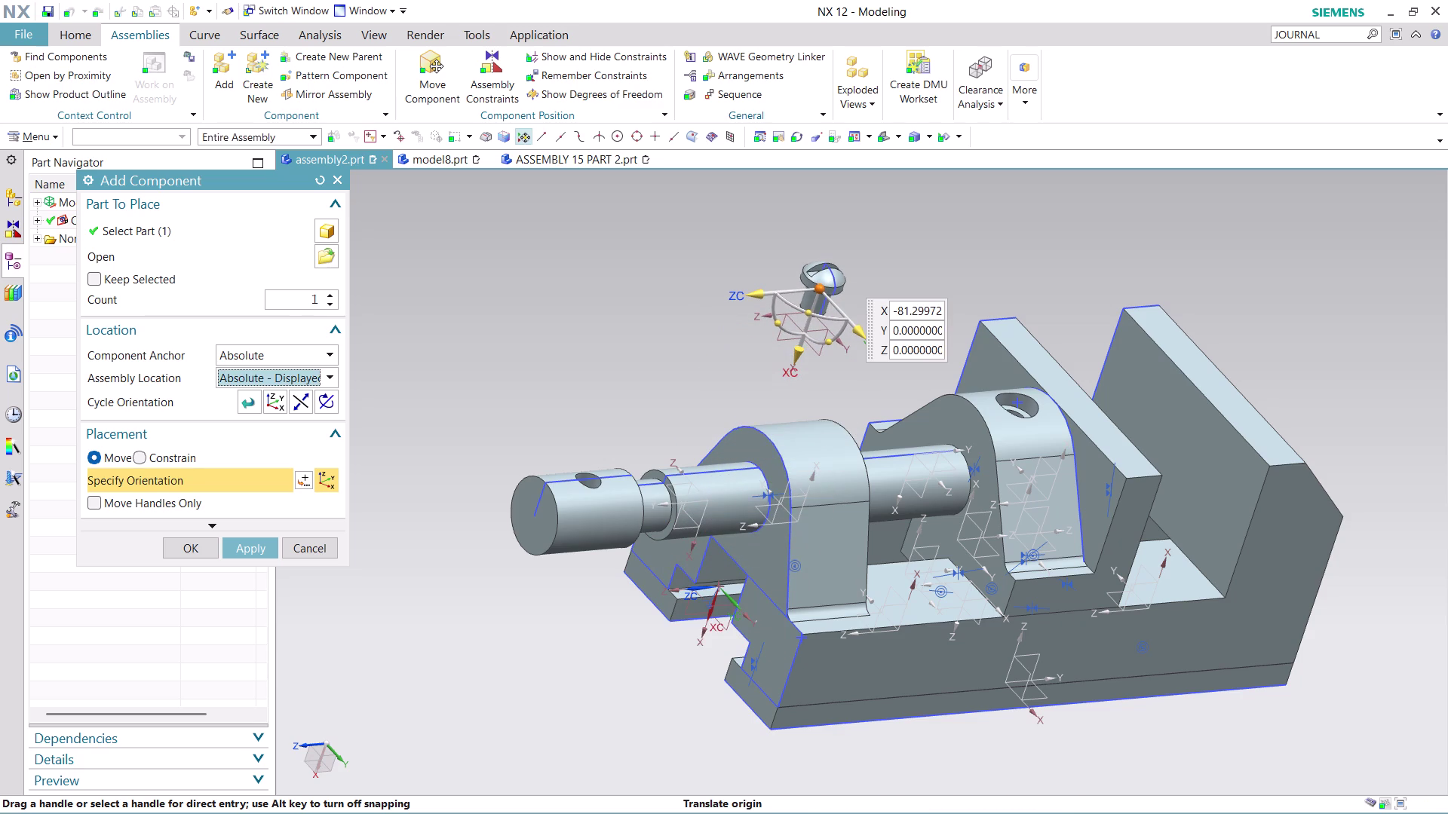
drag(682, 301, 727, 291)
drag(742, 290, 900, 285)
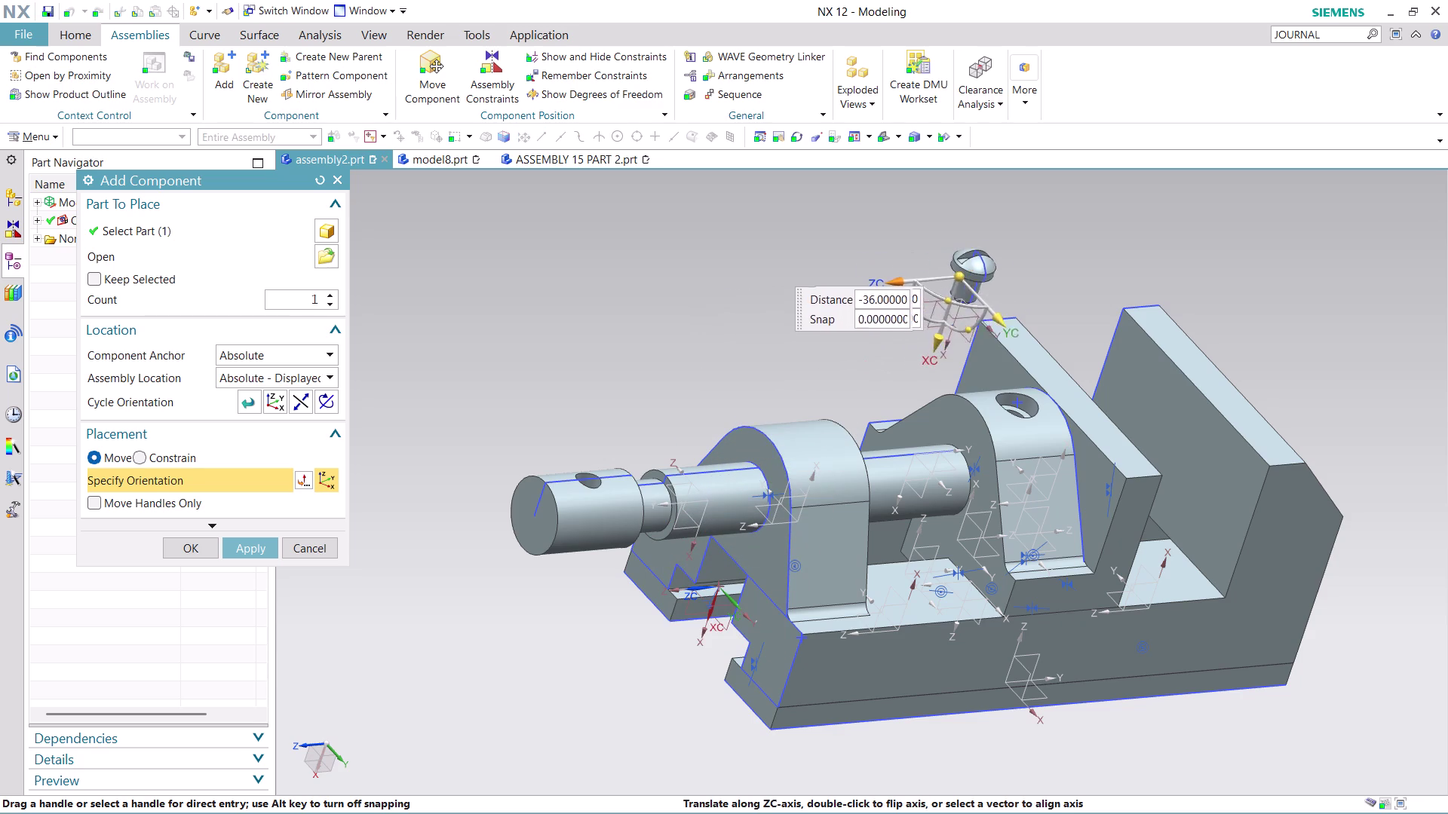
drag(900, 285, 941, 301)
click(203, 546)
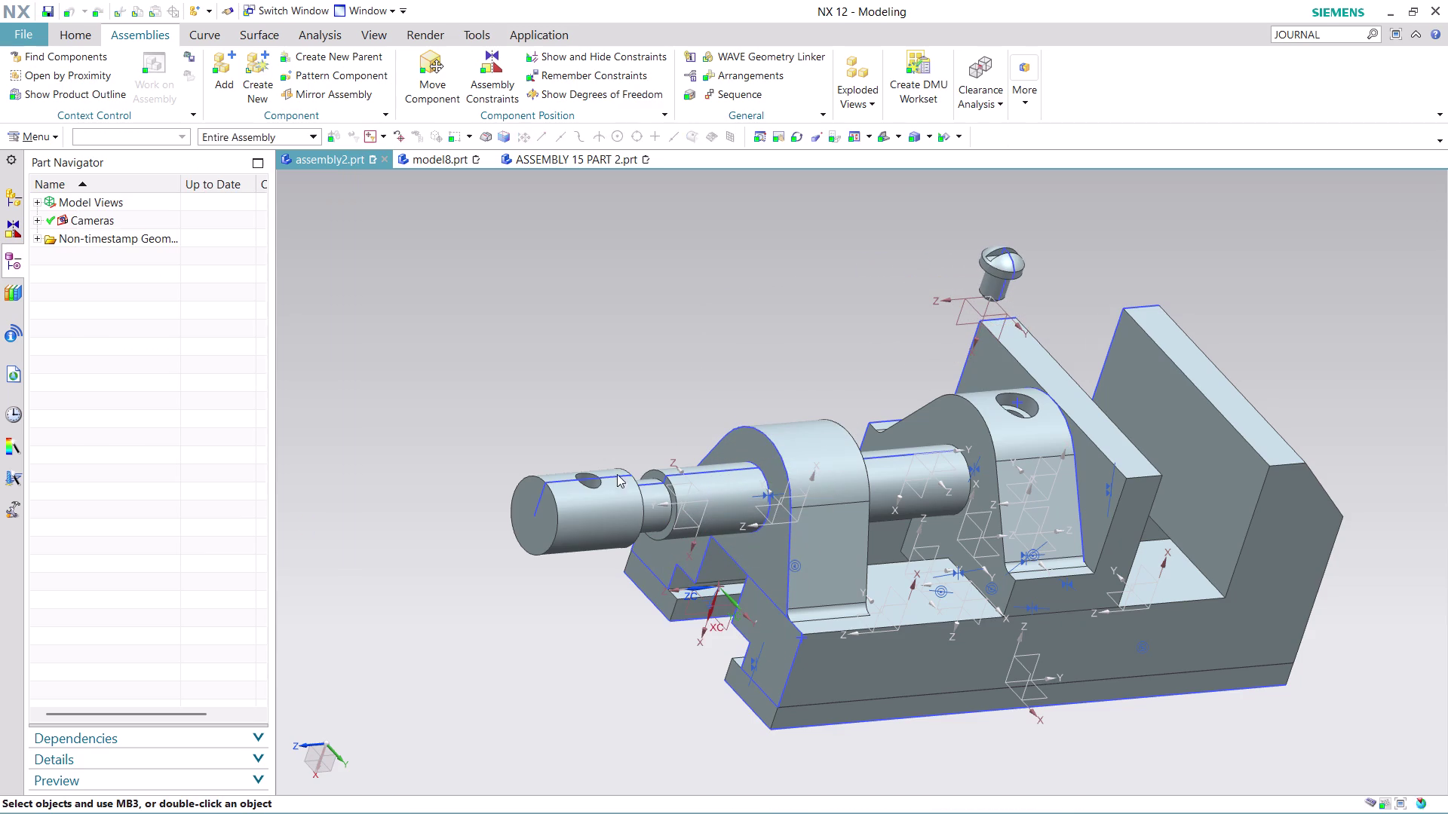
Orbit and zoom around the vise, including from underneath, to view the placed screw.
middle_drag(1123, 276, 1040, 283)
scroll(up, 3)
scroll(up, 3)
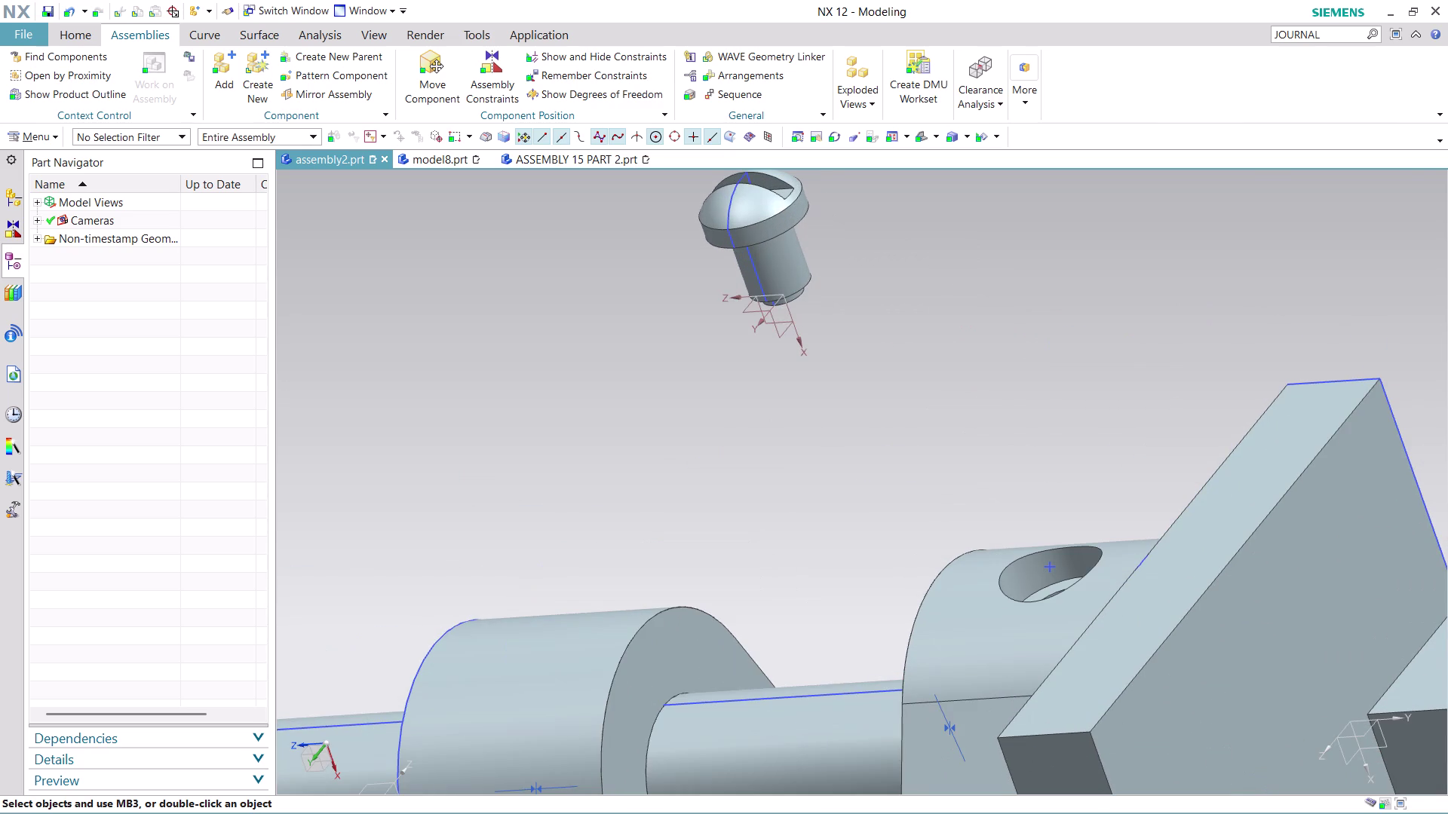
scroll(down, 3)
middle_drag(1093, 234, 915, 215)
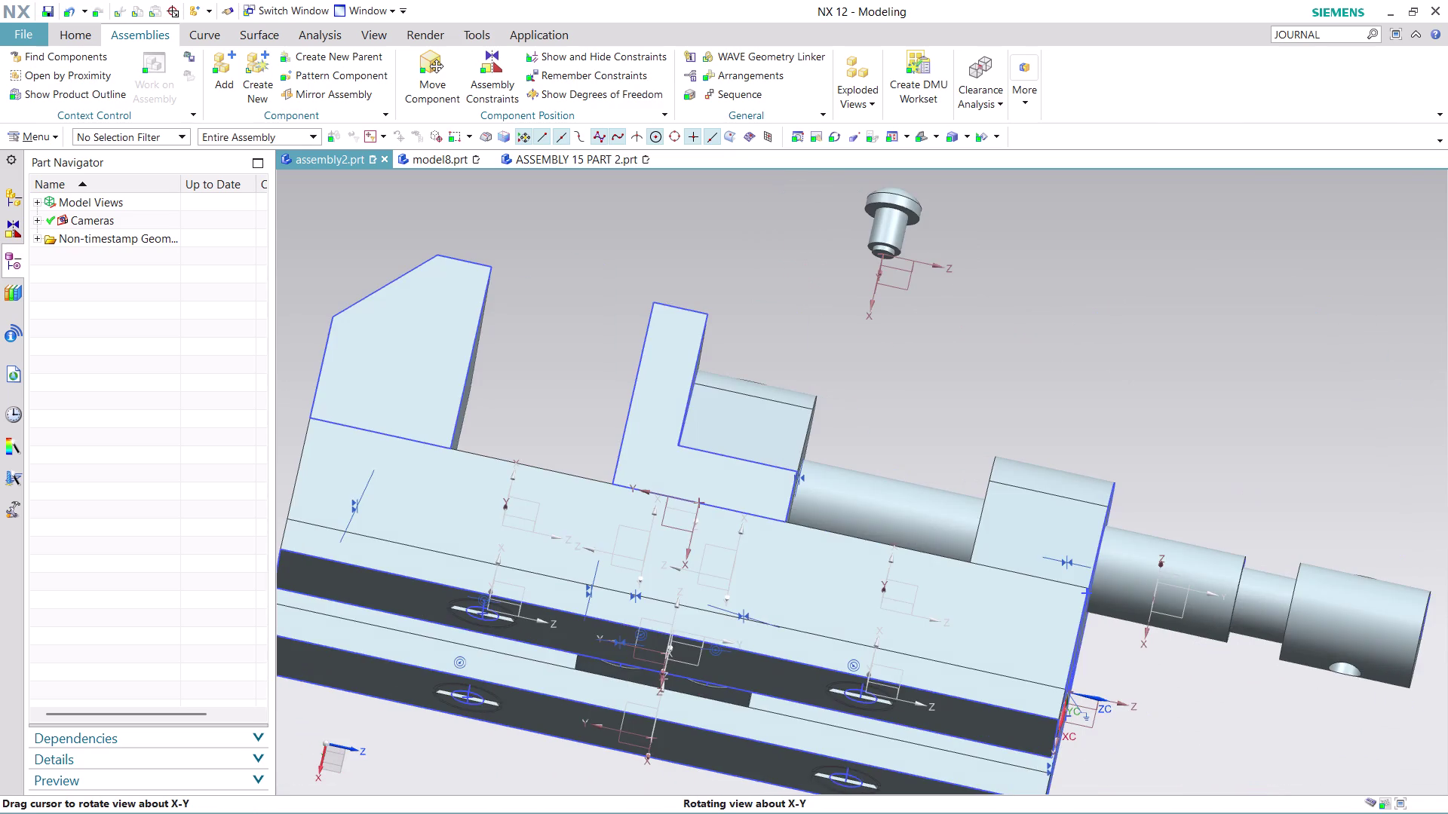
middle_drag(915, 215, 908, 233)
scroll(up, 3)
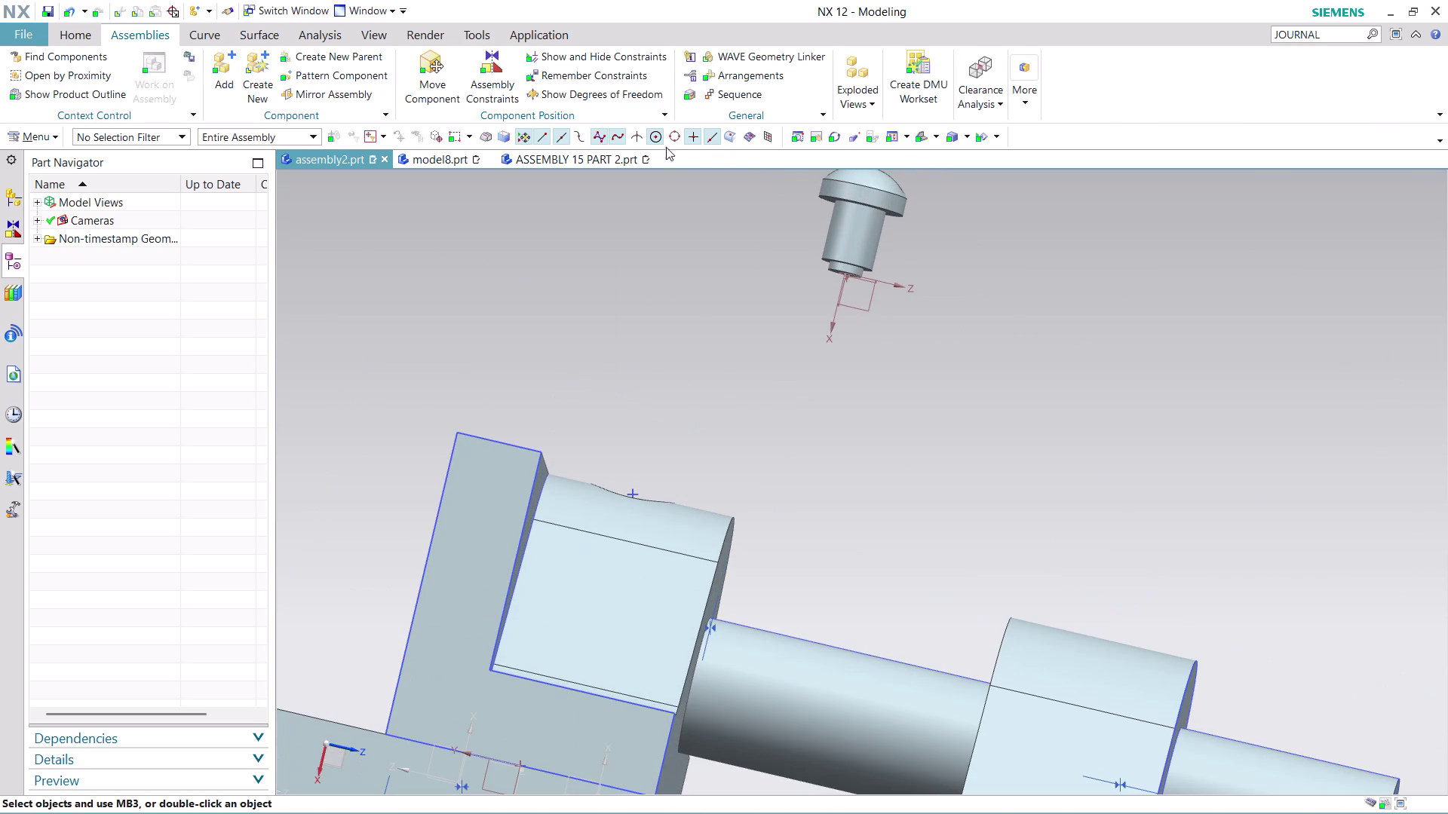
click(519, 79)
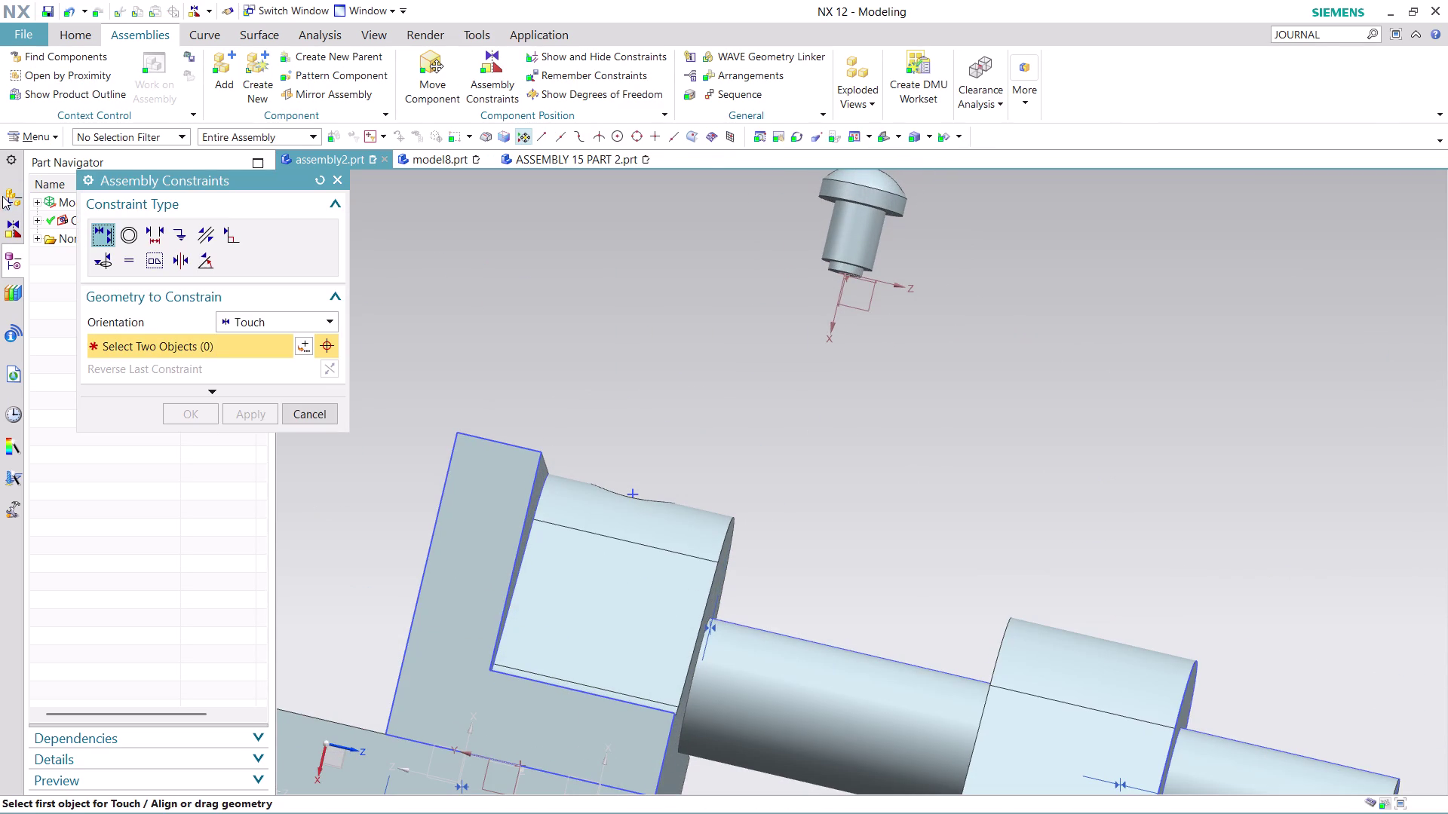
Try a Concentric constraint, then switch back to Touch Align while orbiting around the vise.
click(118, 240)
middle_drag(937, 258, 941, 223)
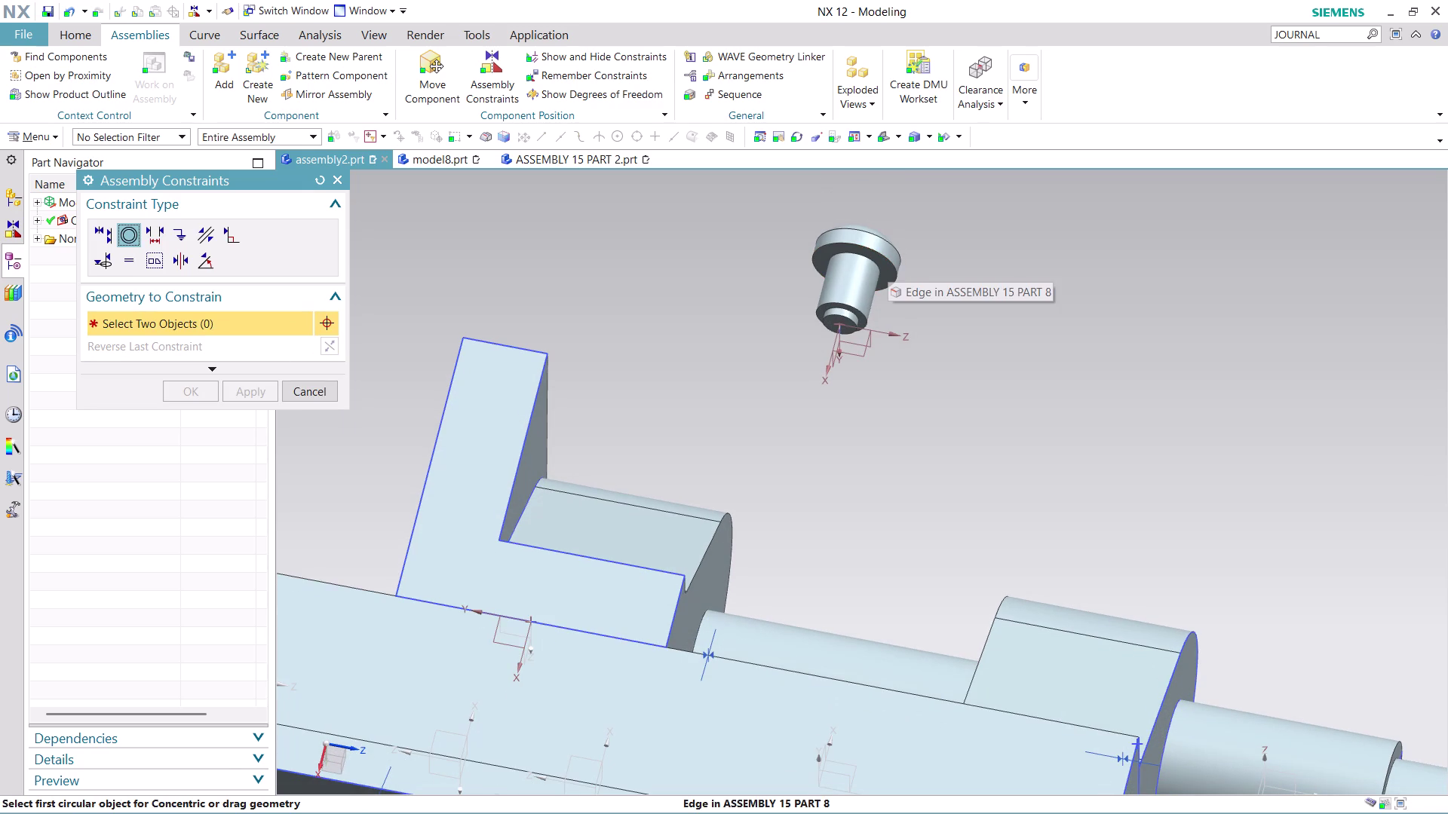
middle_drag(892, 224, 887, 232)
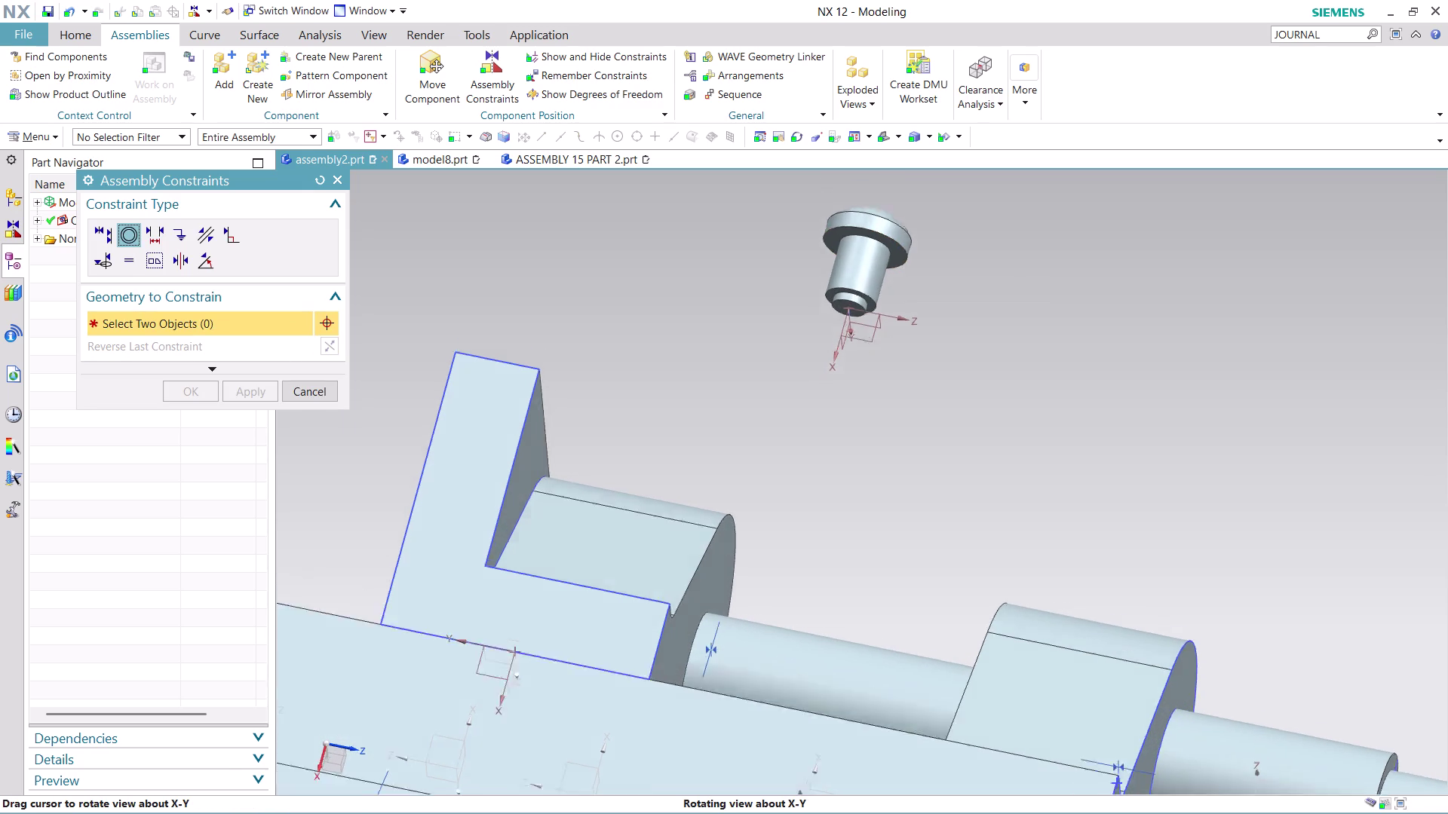
middle_drag(888, 233, 846, 313)
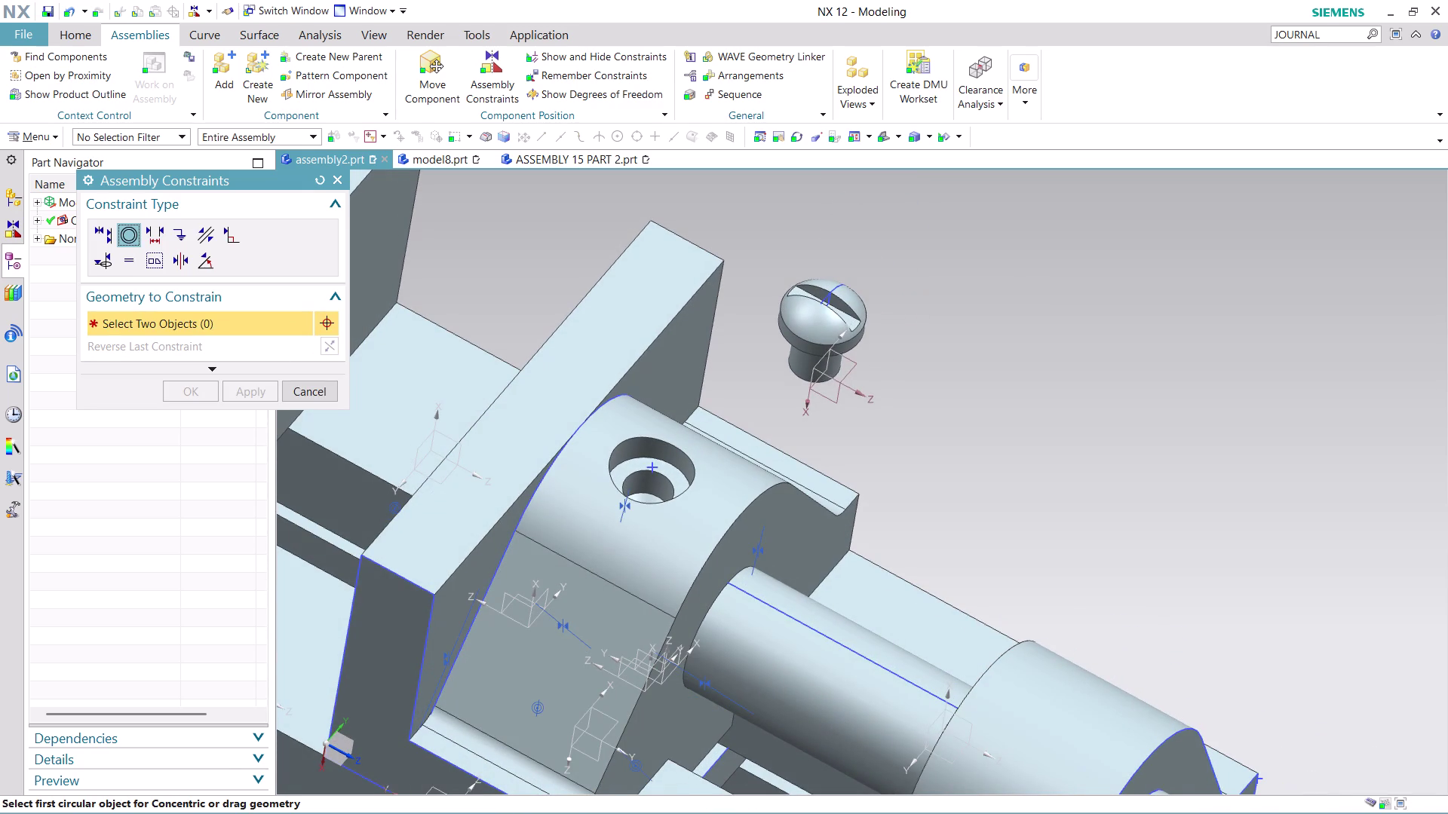
scroll(up, 3)
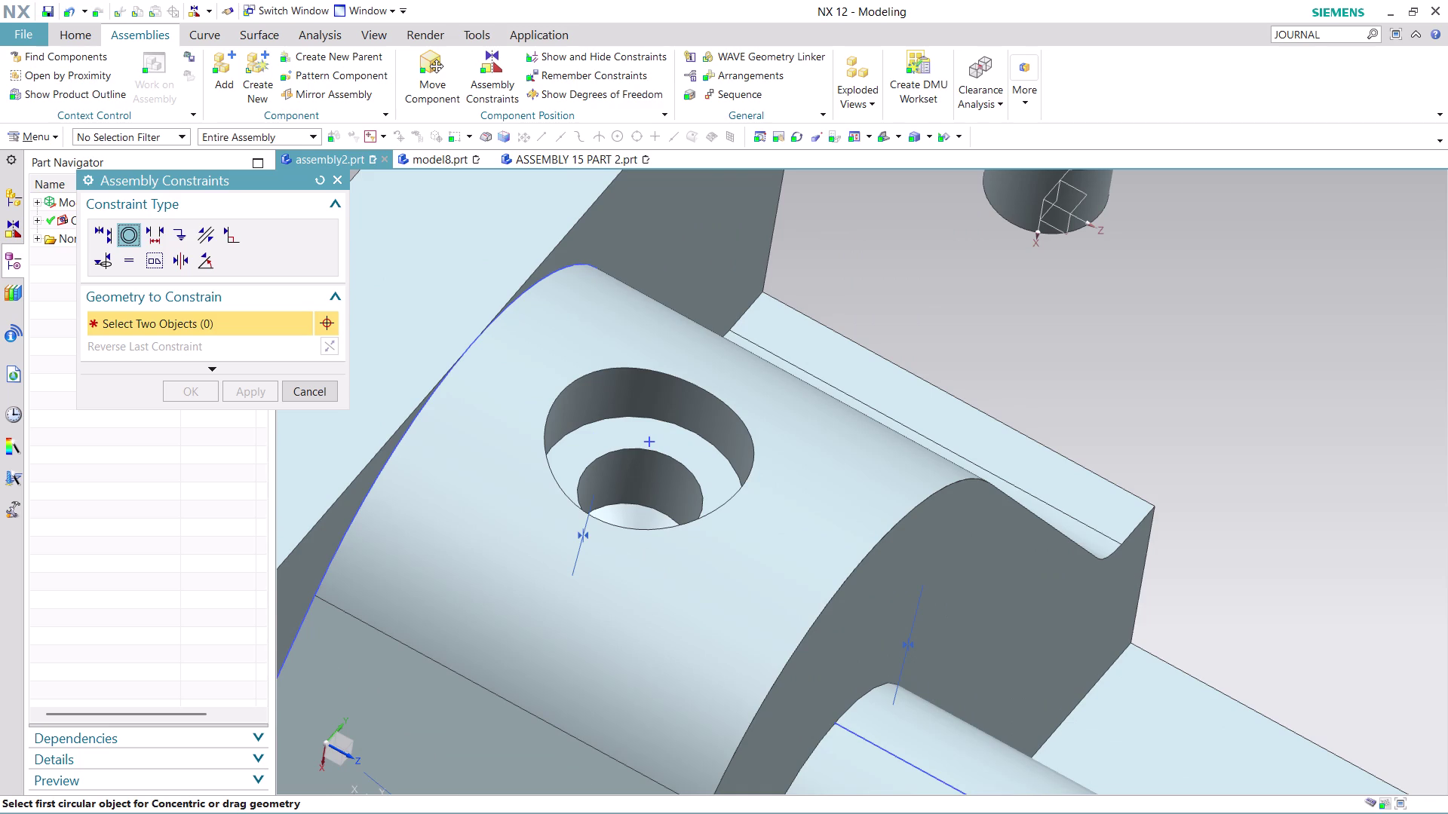
click(108, 234)
scroll(down, 3)
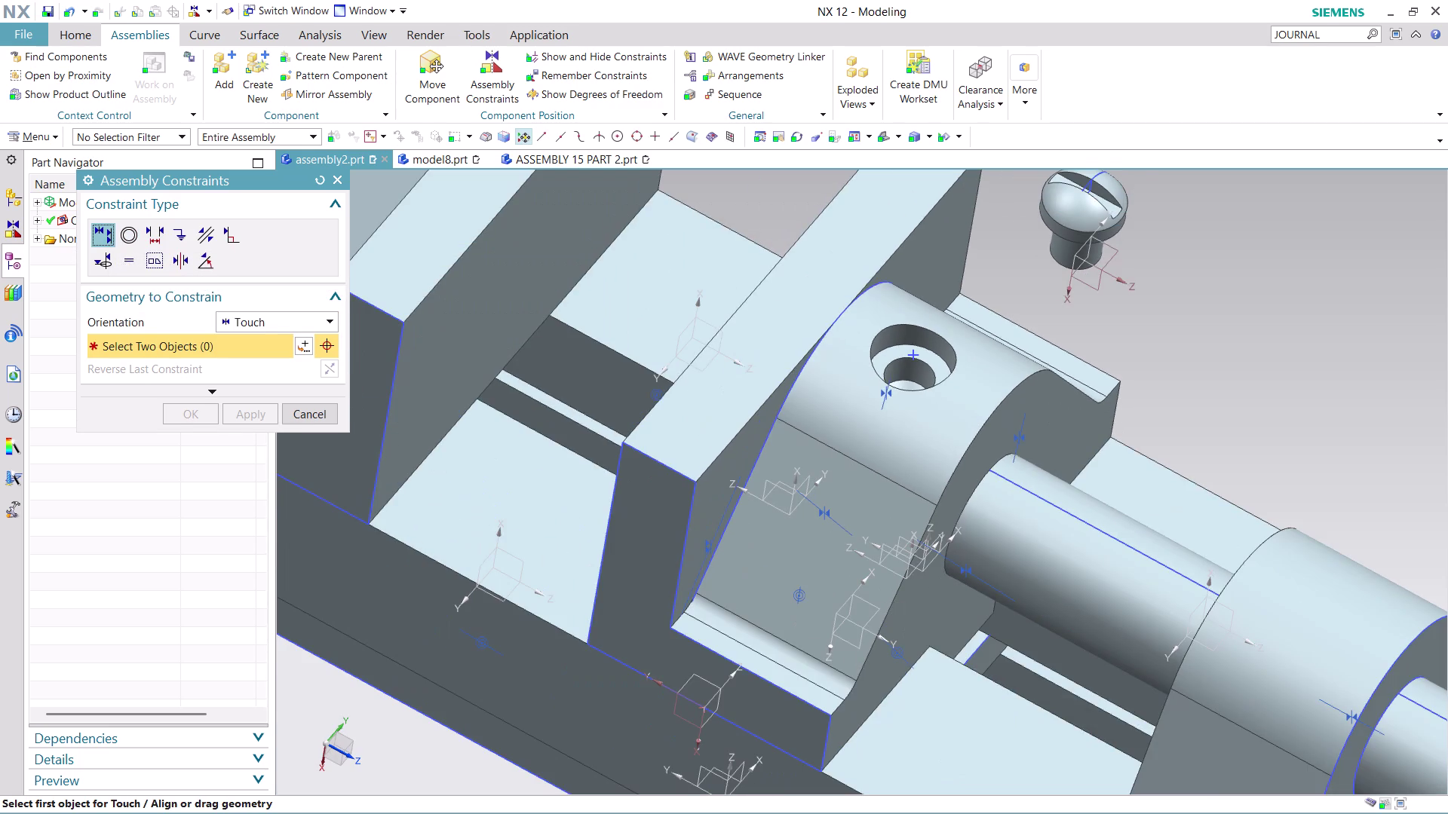
scroll(down, 3)
scroll(up, 3)
middle_drag(1155, 223, 1123, 202)
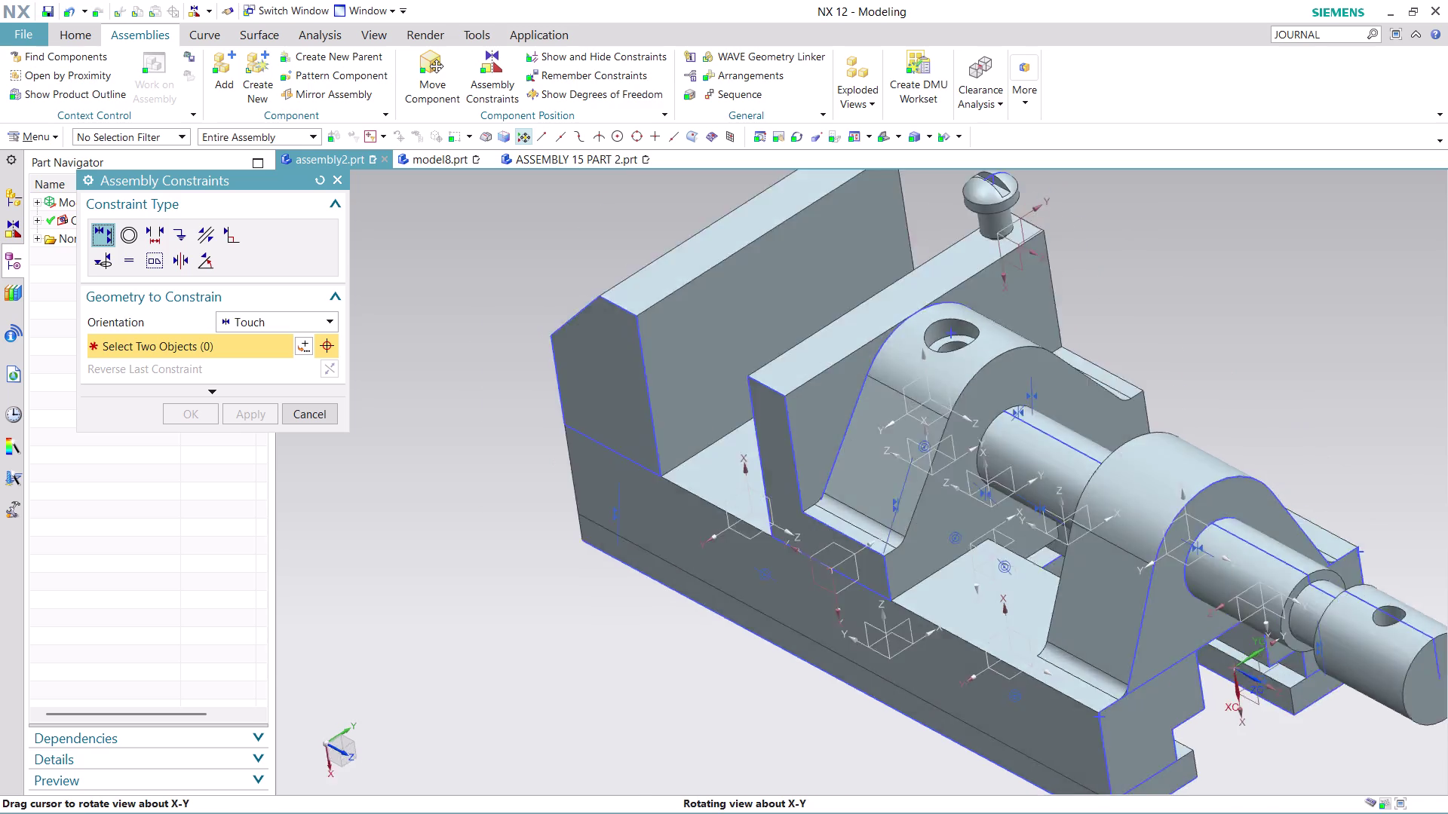
middle_drag(1123, 201, 972, 143)
middle_click(972, 142)
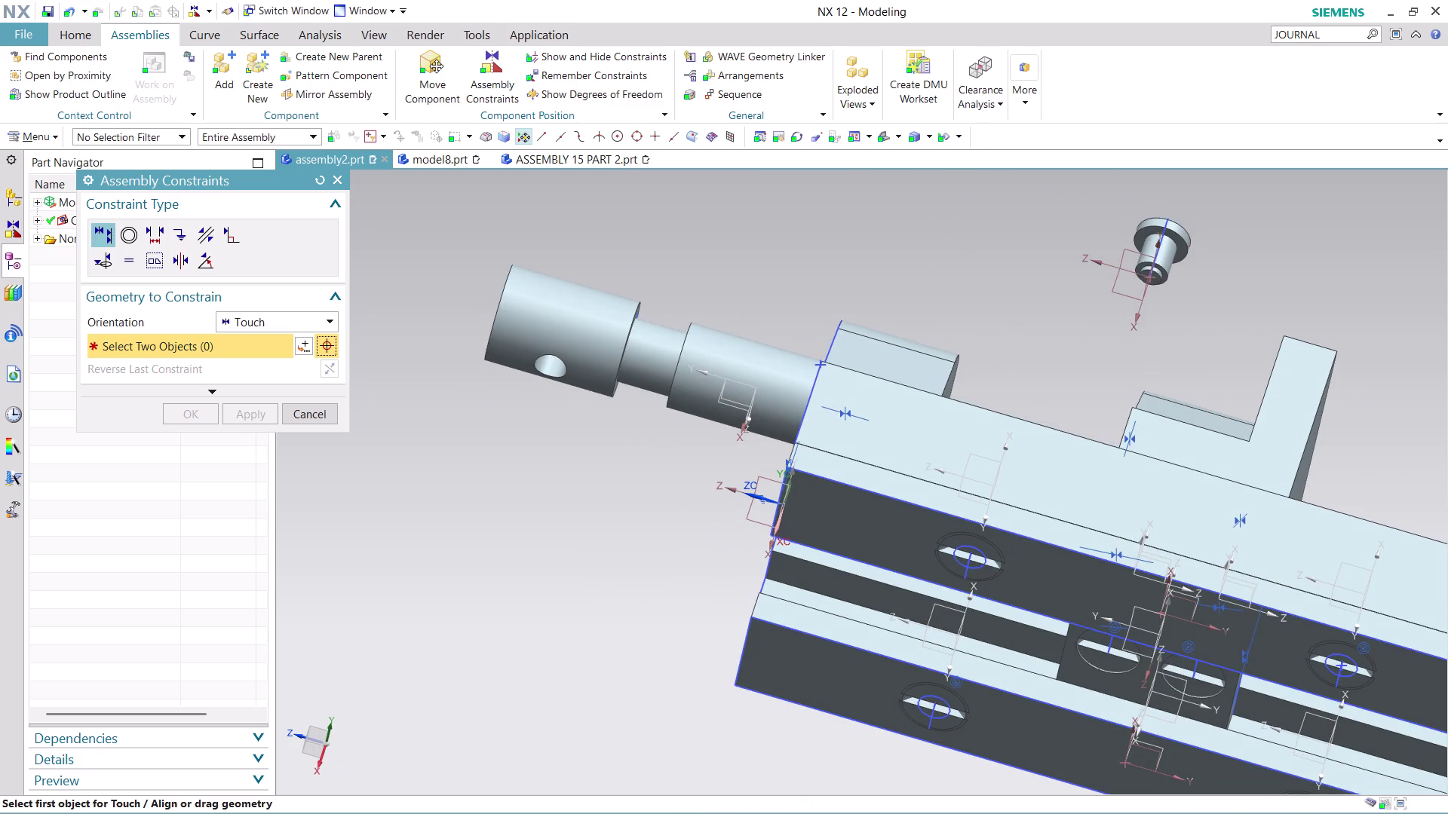
Touch-align matching faces to bring the screw onto the block, then pick the hole's inner face.
click(1177, 256)
middle_drag(1187, 295, 1133, 416)
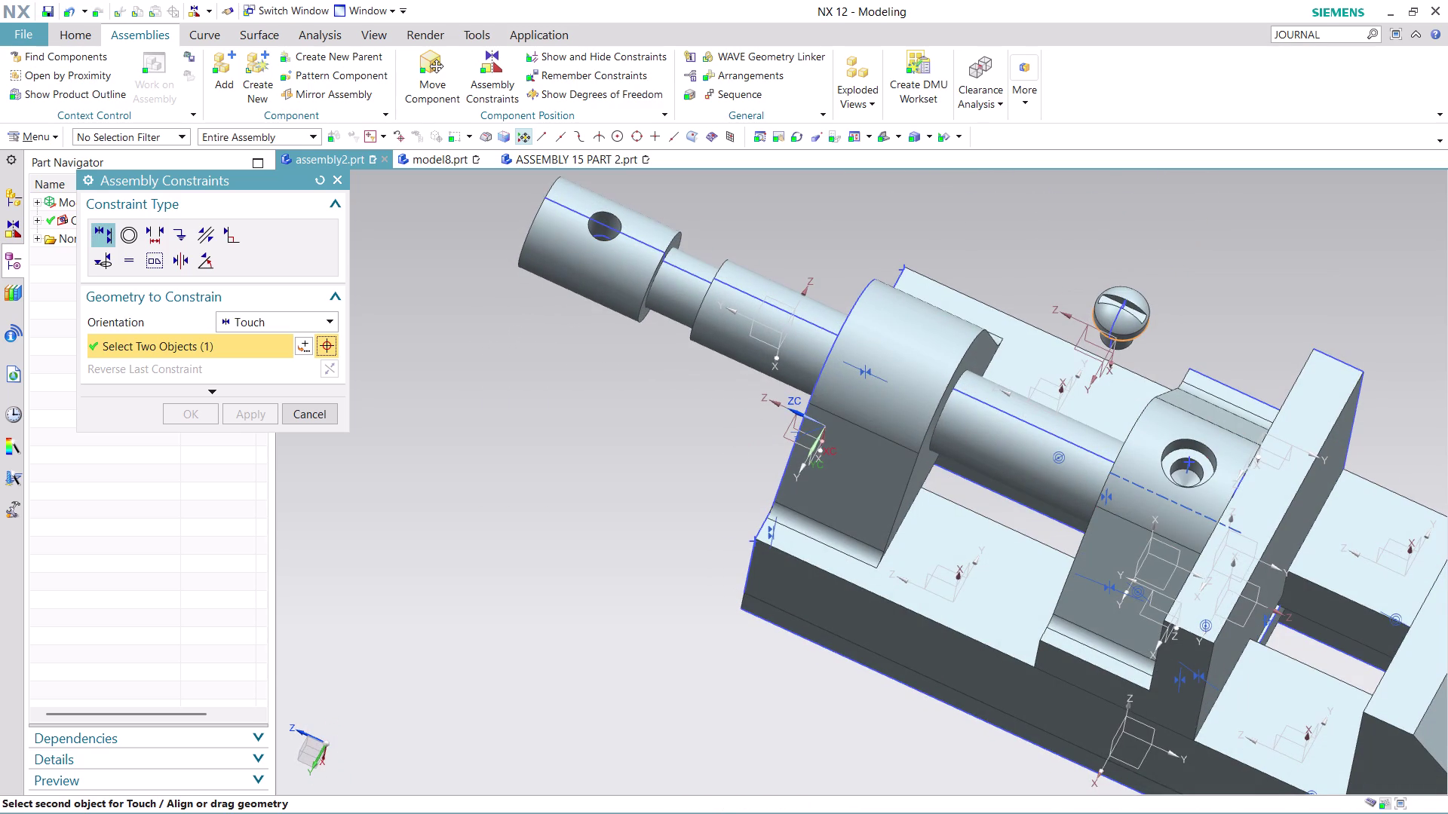
click(1207, 462)
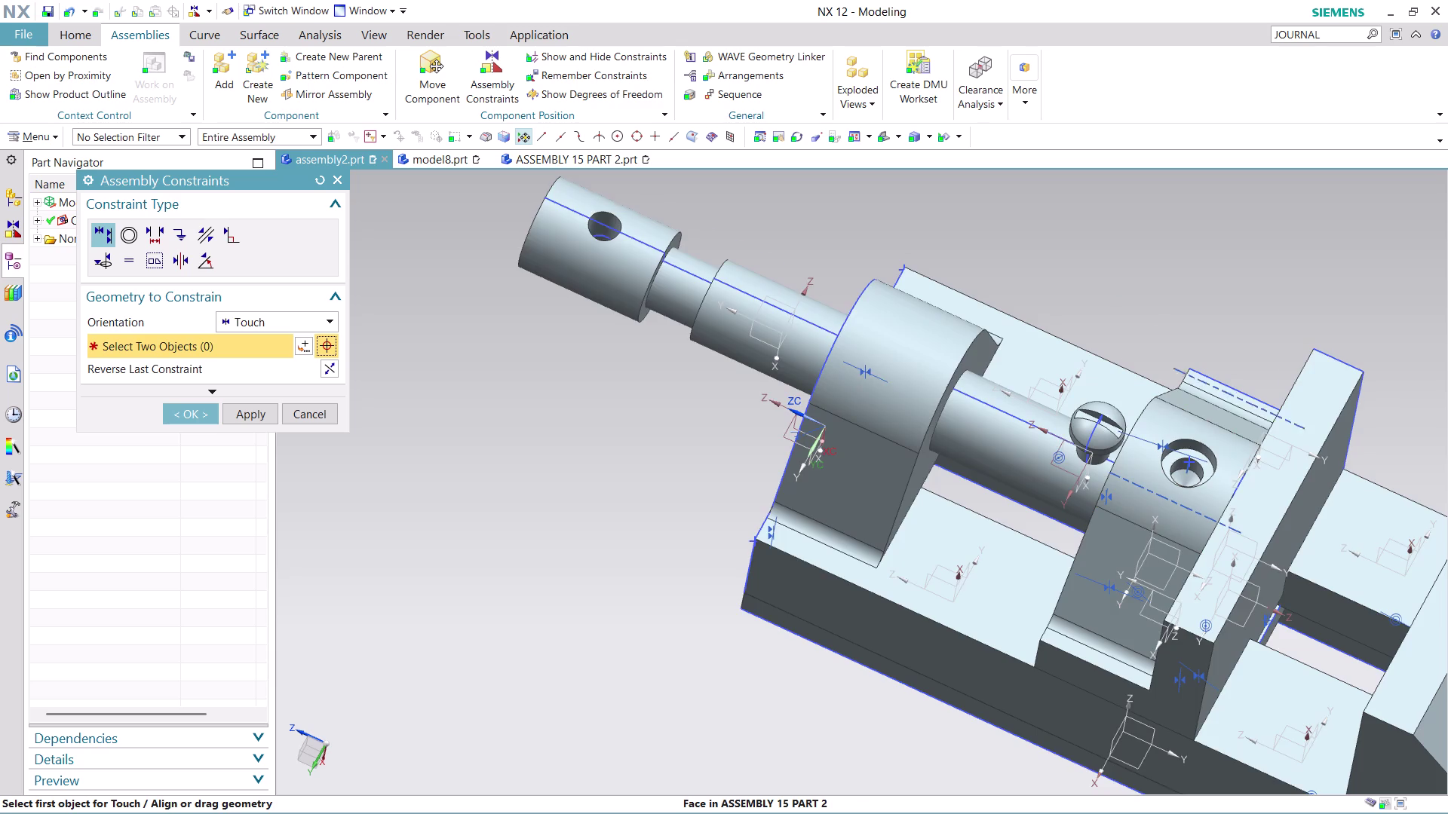
scroll(down, 3)
scroll(down, 3)
scroll(up, 3)
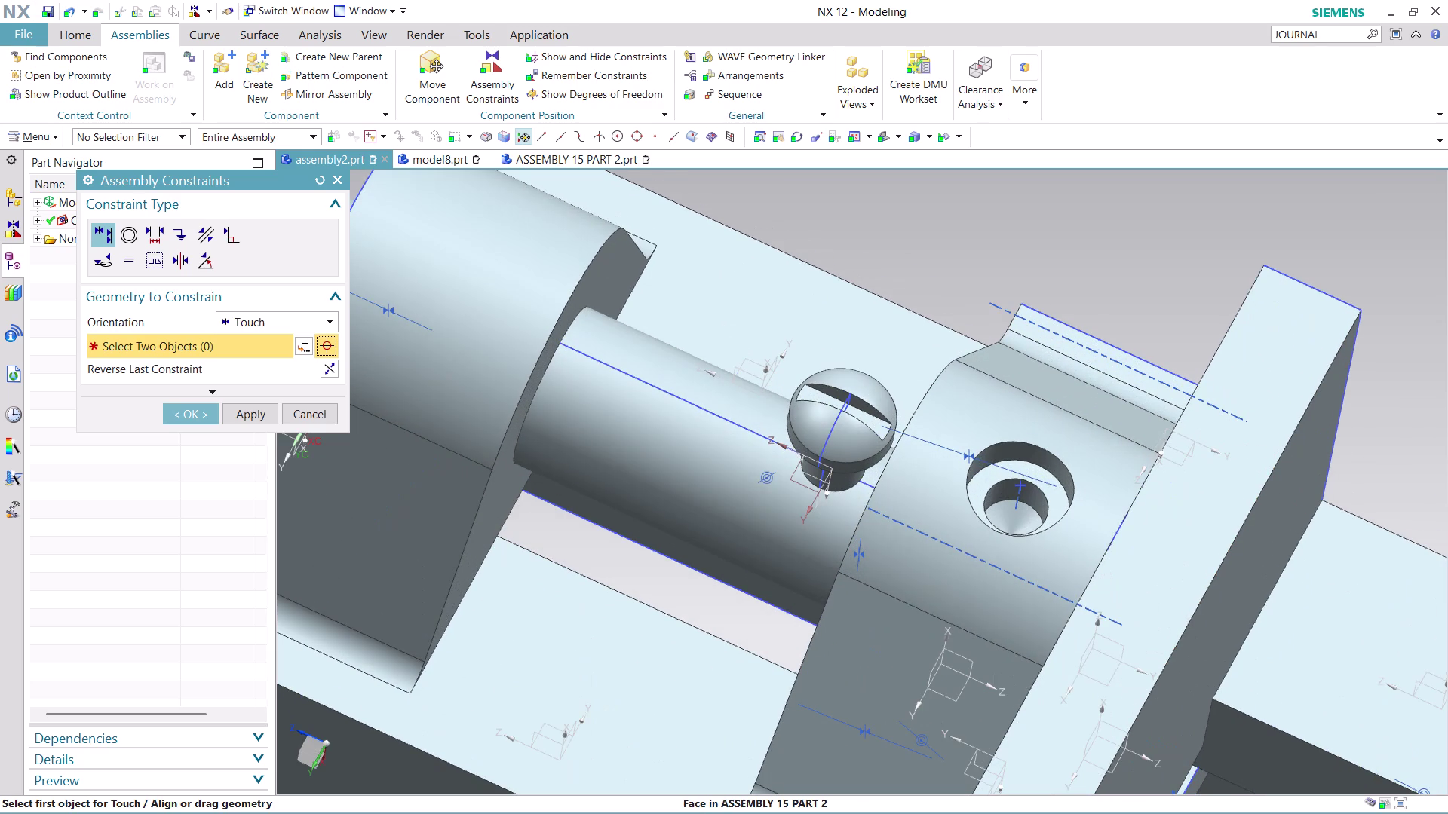
click(1038, 495)
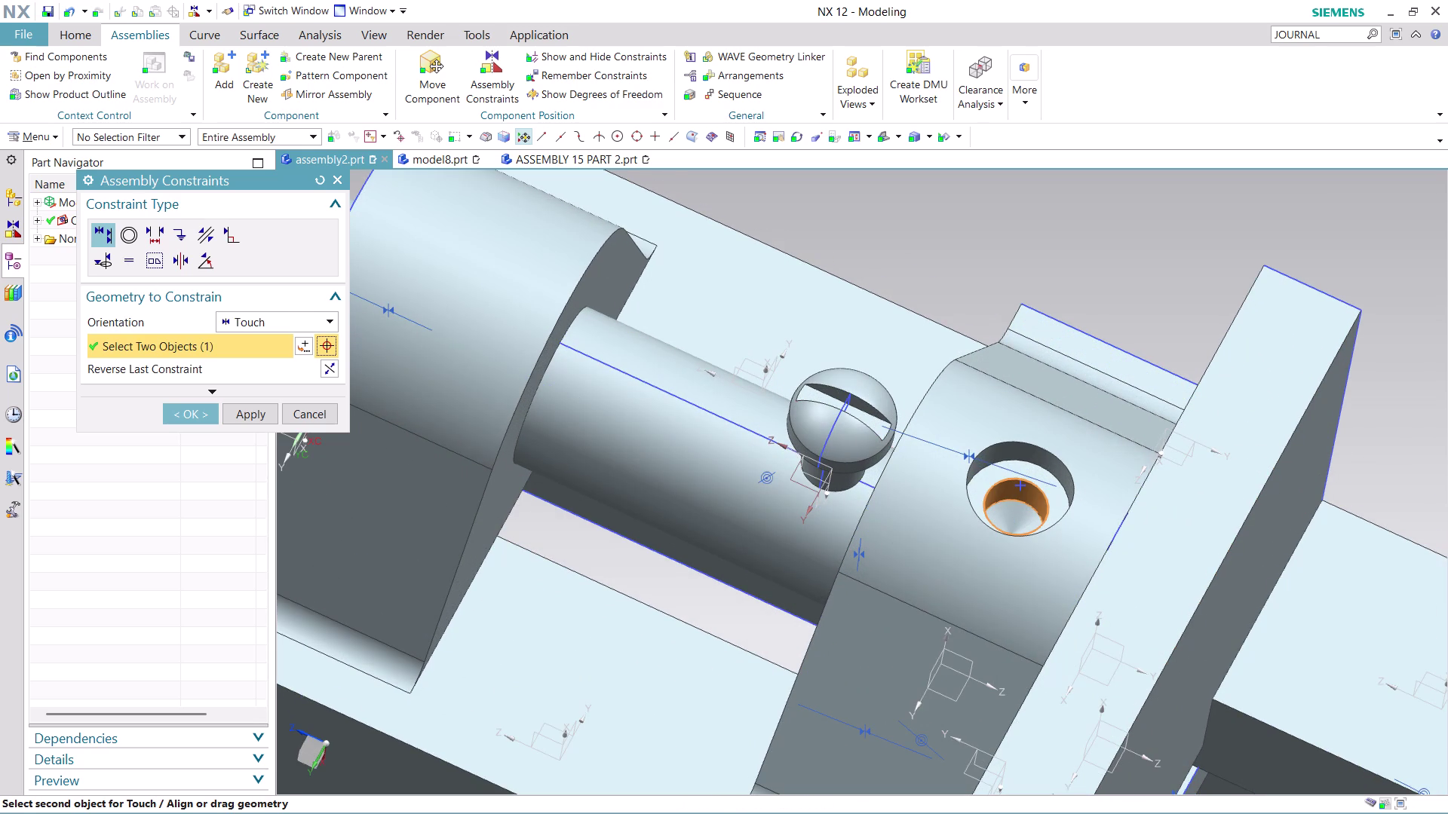
Pick the screw face to sink it into the hole, check the fit, and confirm.
middle_drag(927, 270, 930, 202)
click(833, 407)
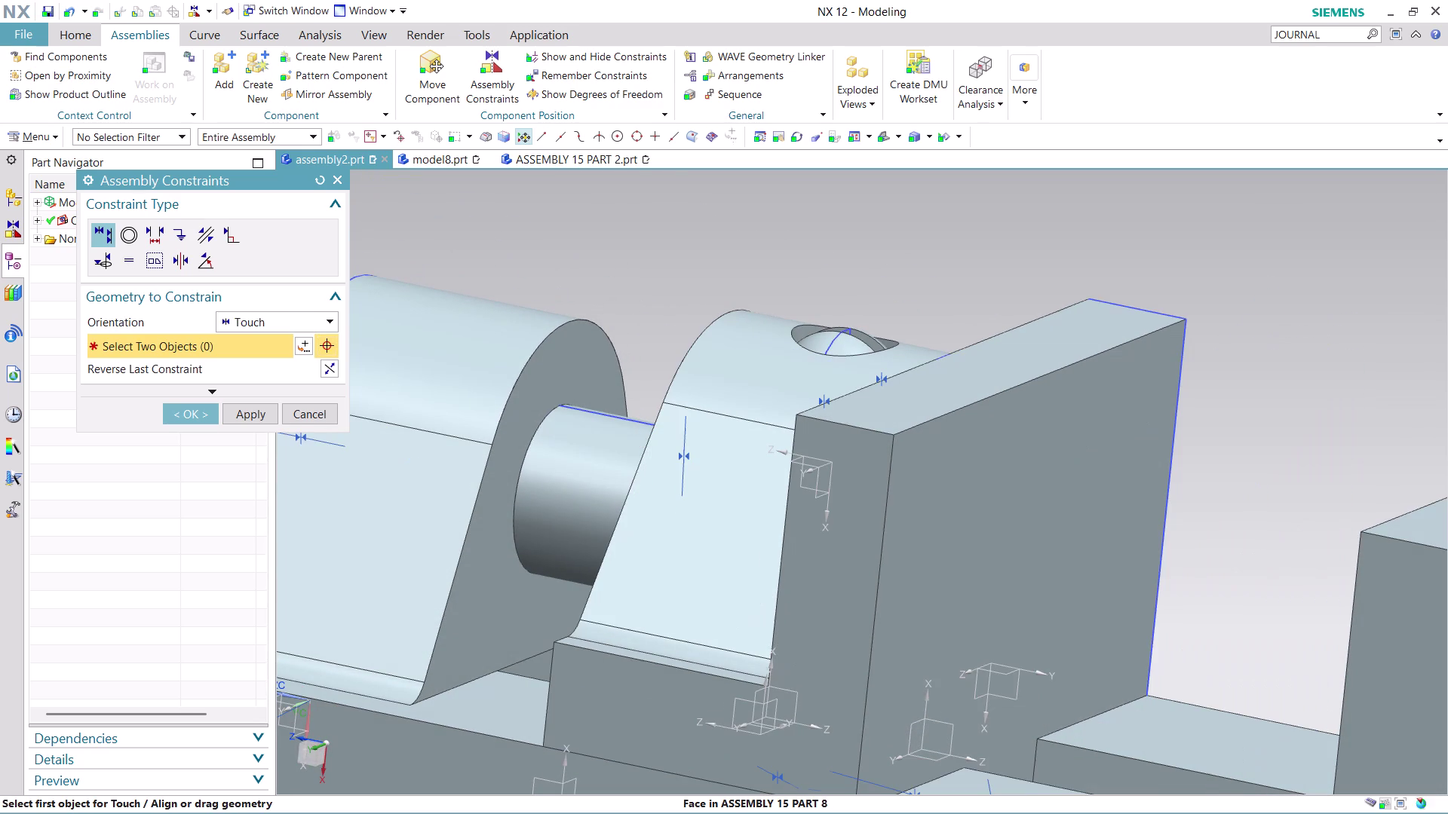
scroll(down, 3)
middle_drag(927, 247, 934, 288)
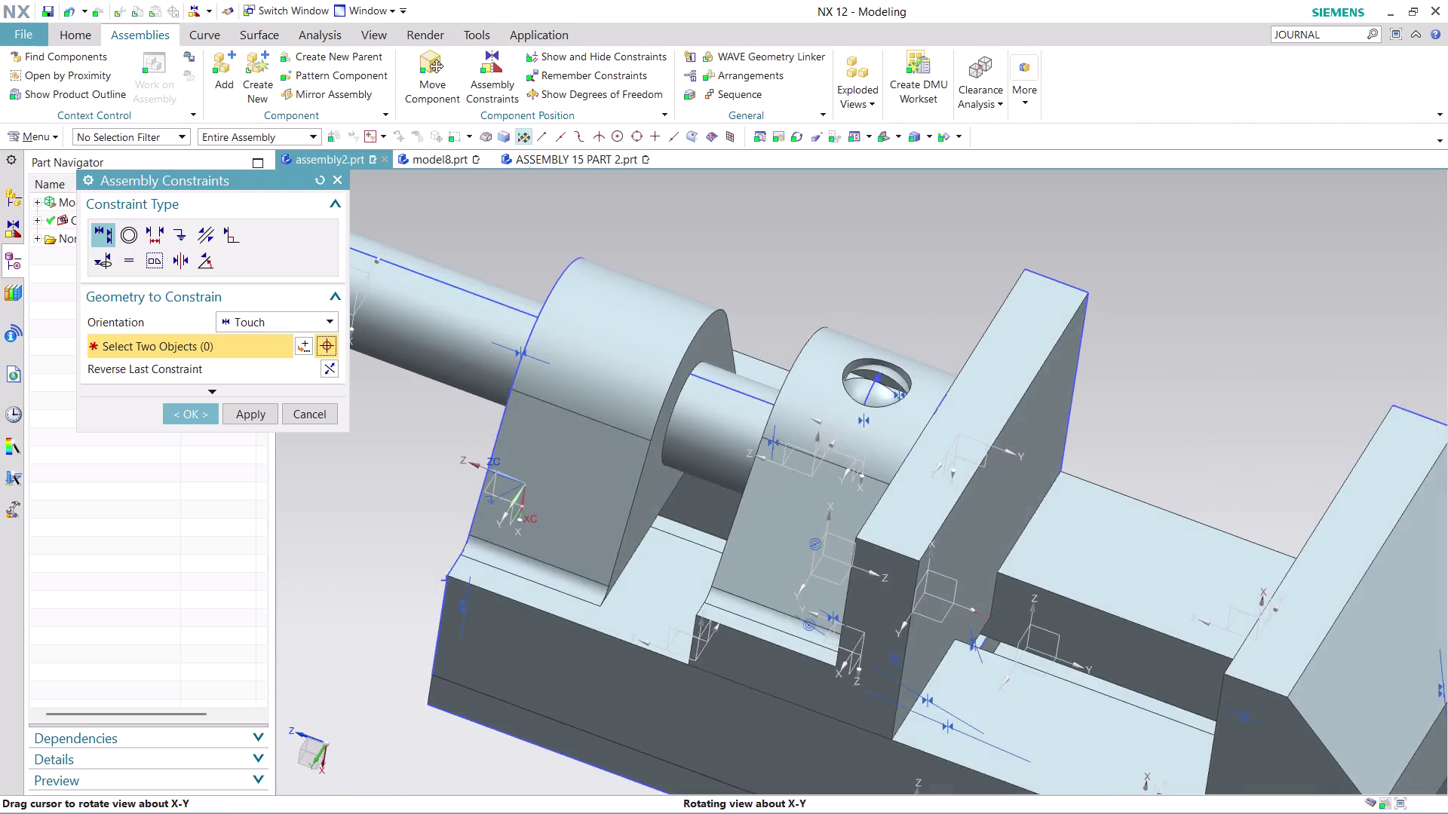
middle_drag(934, 289, 932, 308)
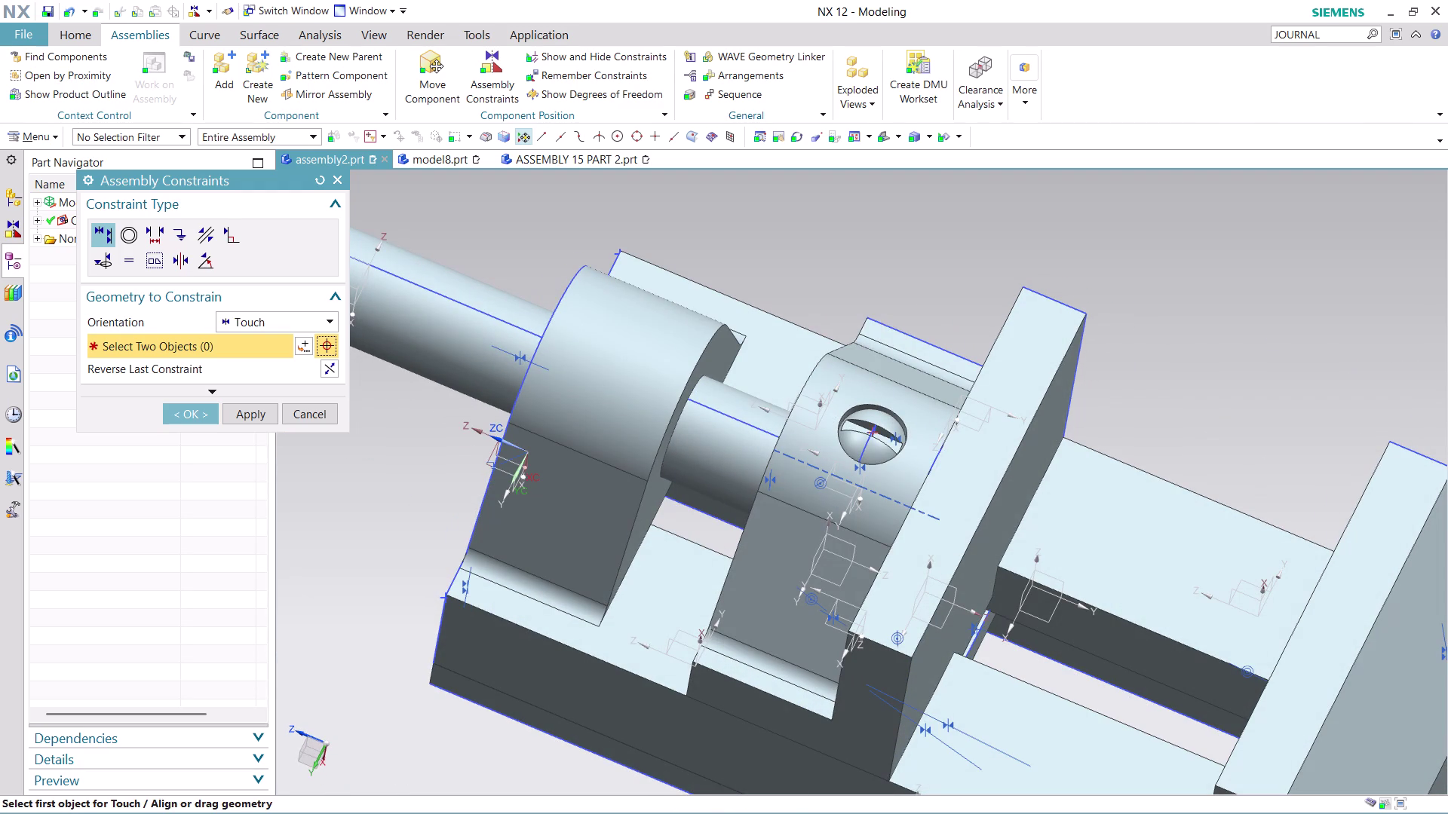
click(204, 409)
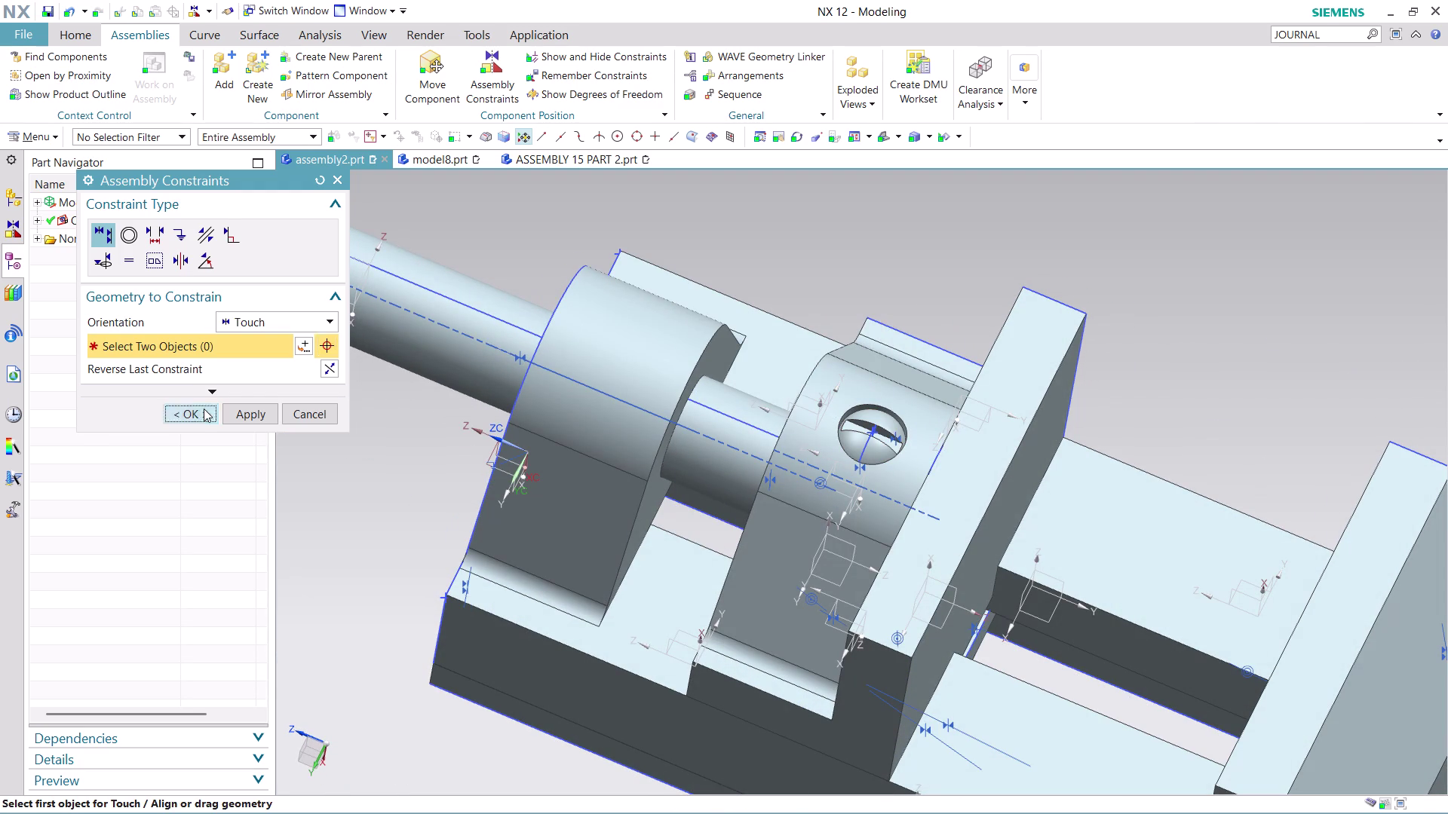
click(417, 84)
Drag the block with the screw hole along the shaft to its new position.
click(799, 502)
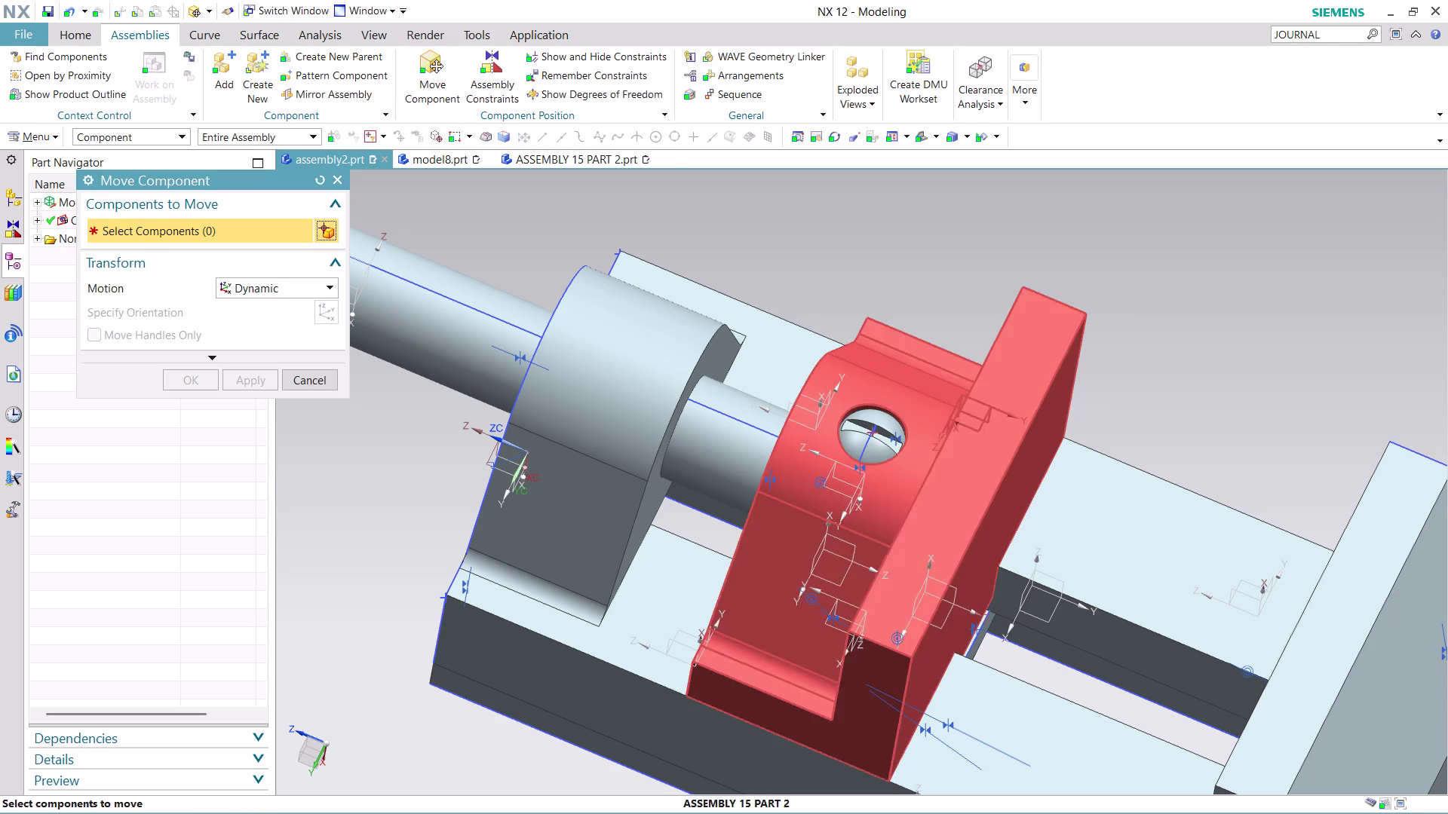
click(322, 308)
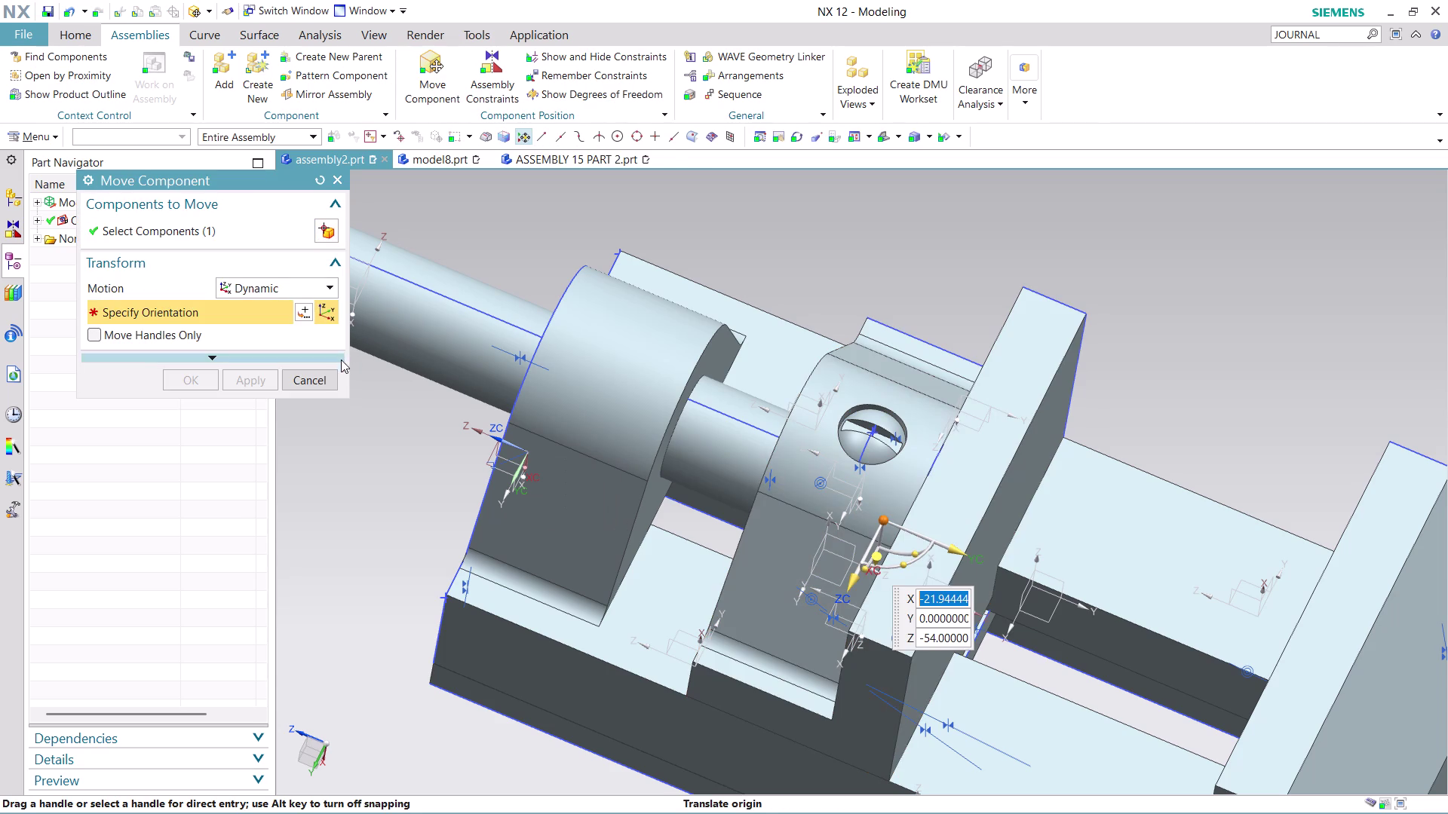
drag(953, 552, 991, 578)
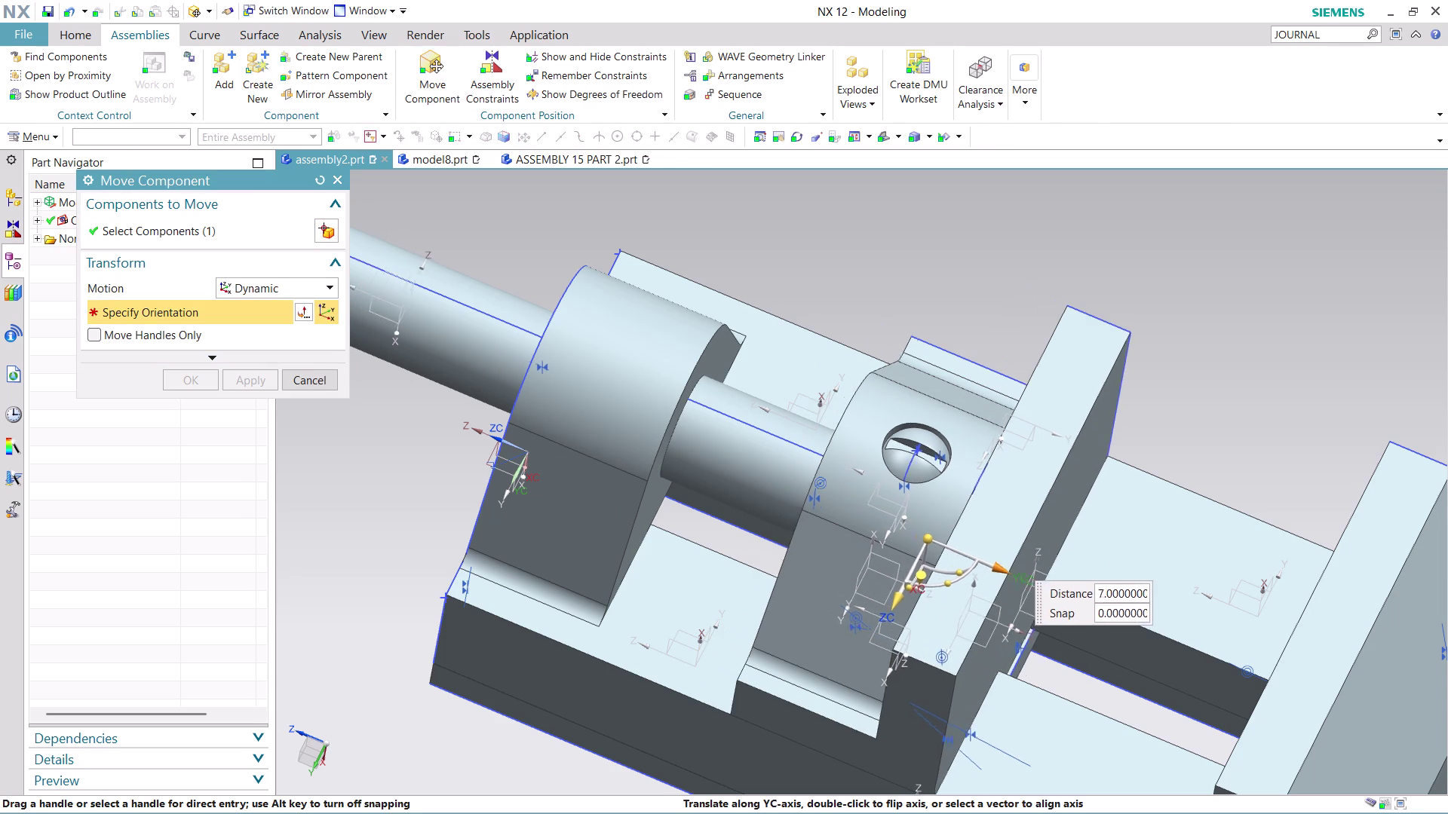
drag(991, 578, 757, 603)
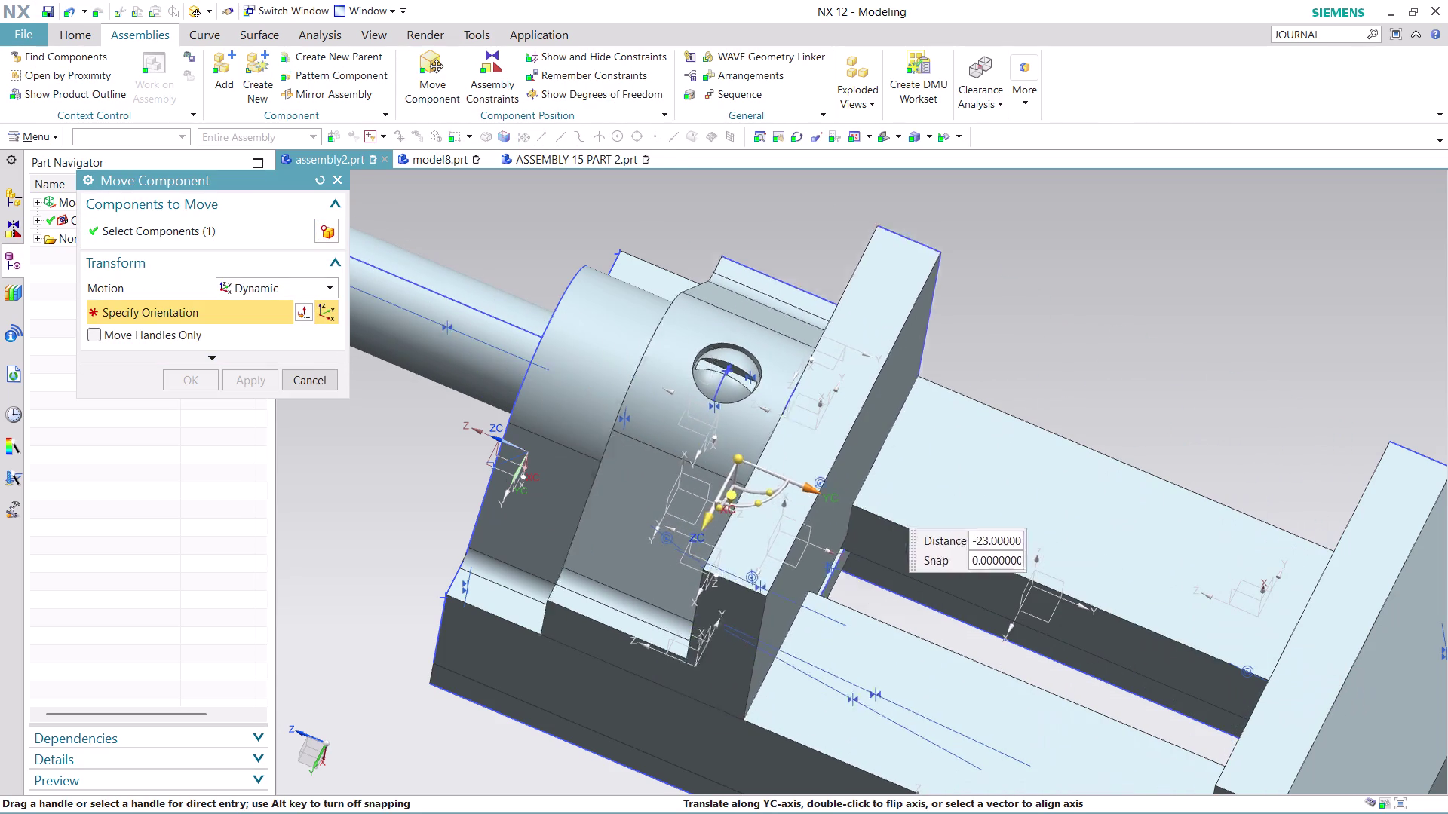
drag(756, 603, 971, 804)
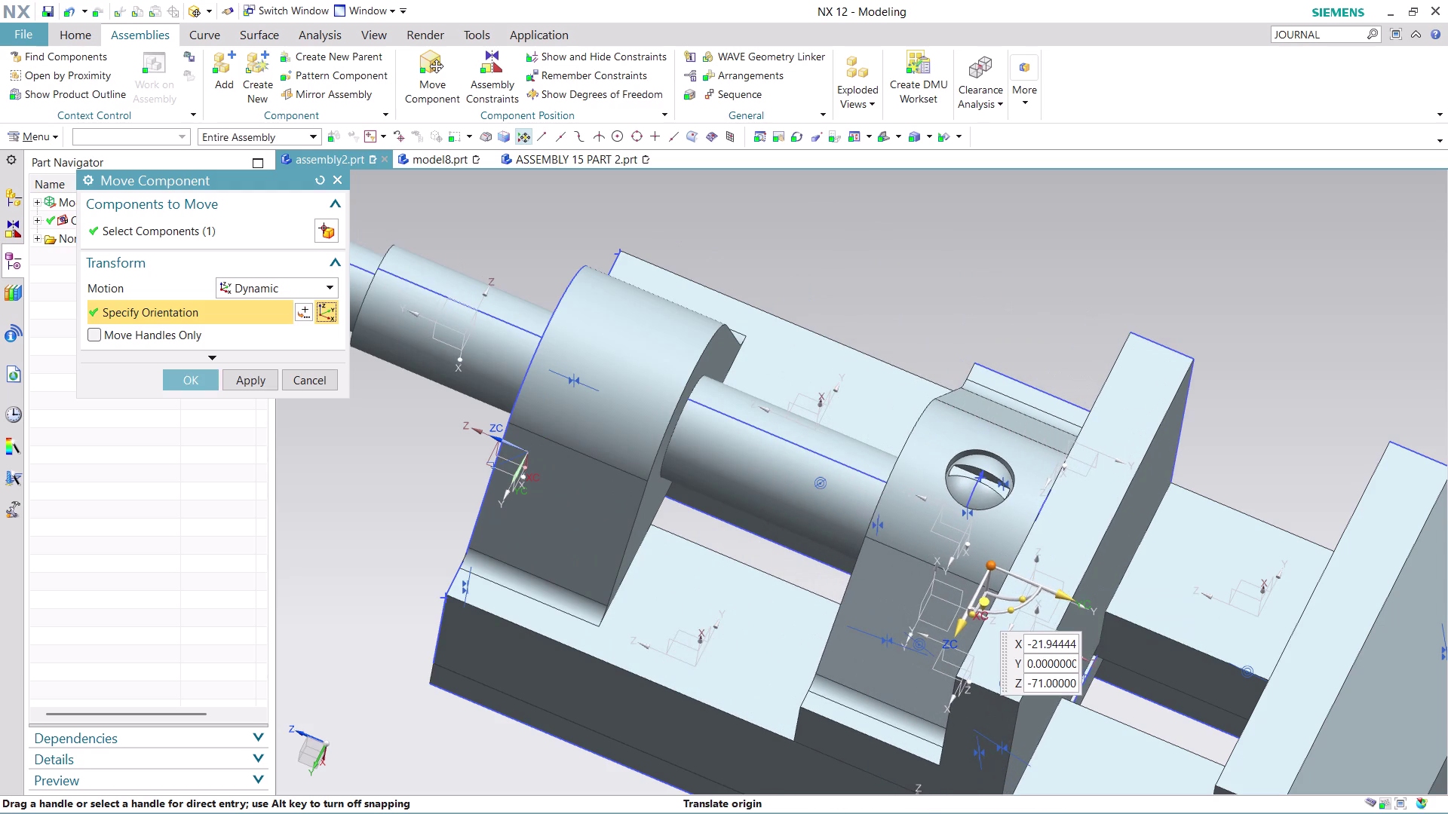
Confirm the block's new position.
click(200, 381)
Orbit to view the block from underneath and launch Move Component again.
scroll(down, 3)
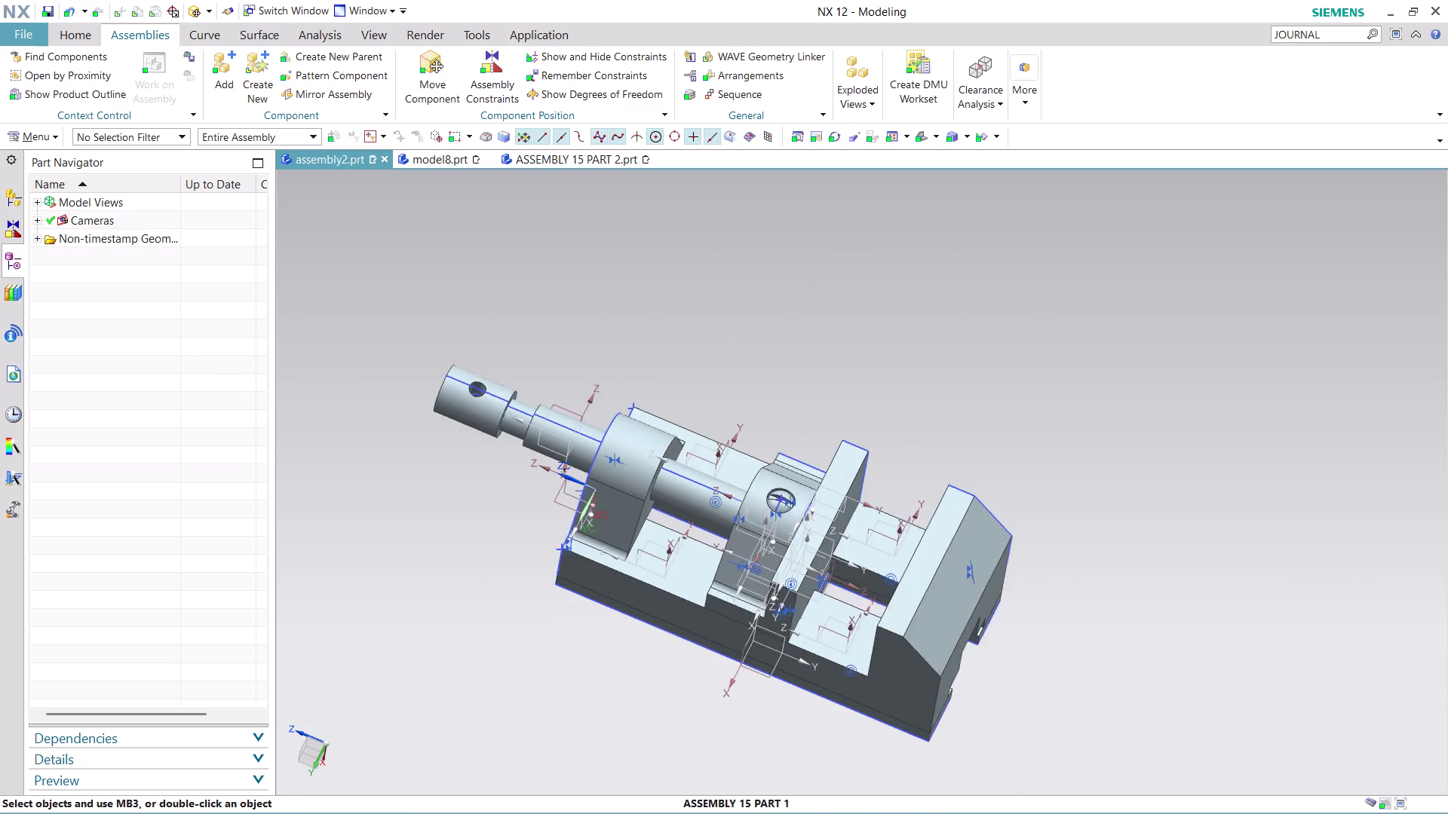
middle_drag(751, 672, 895, 643)
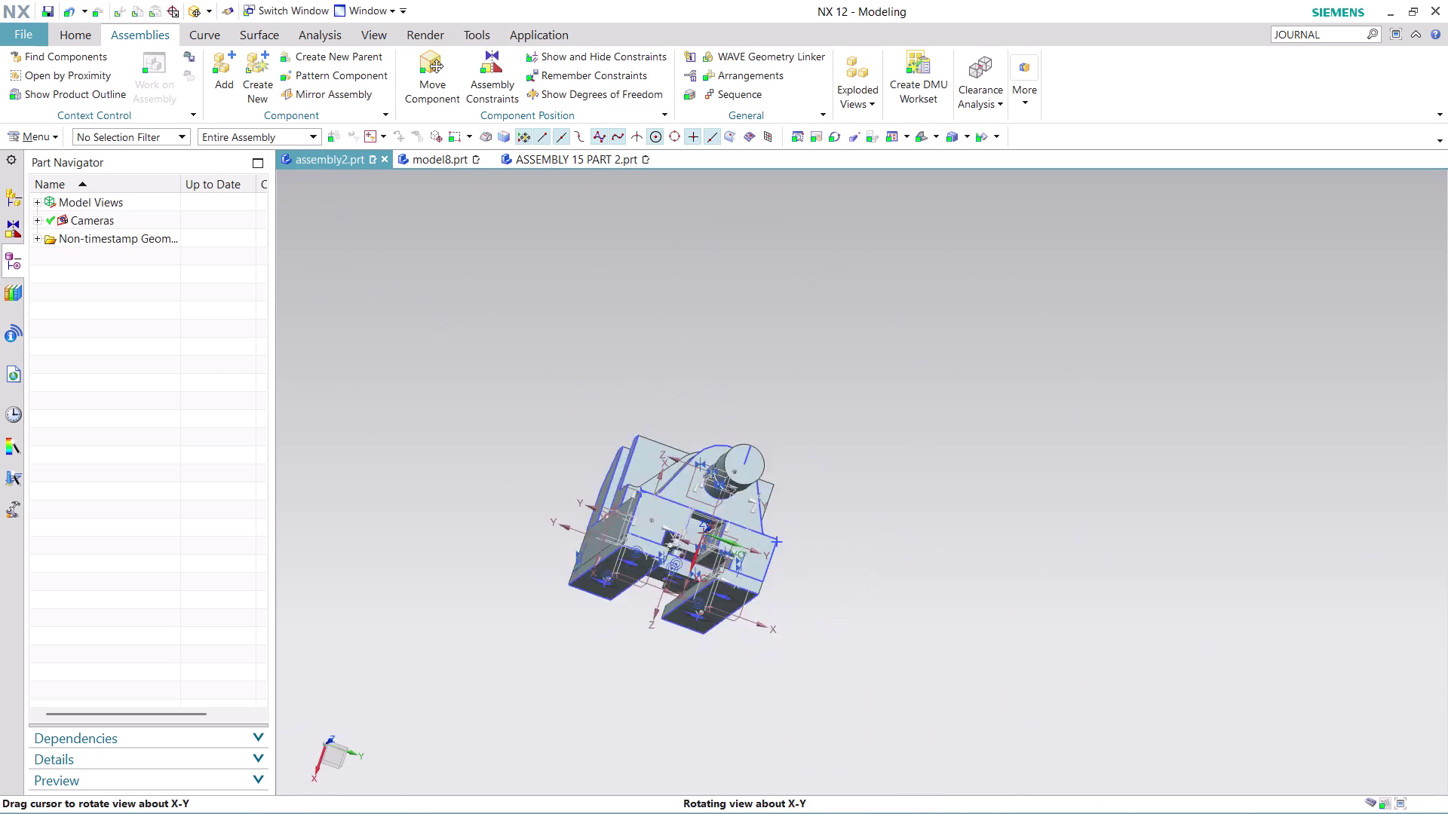
middle_drag(895, 643, 879, 682)
scroll(up, 3)
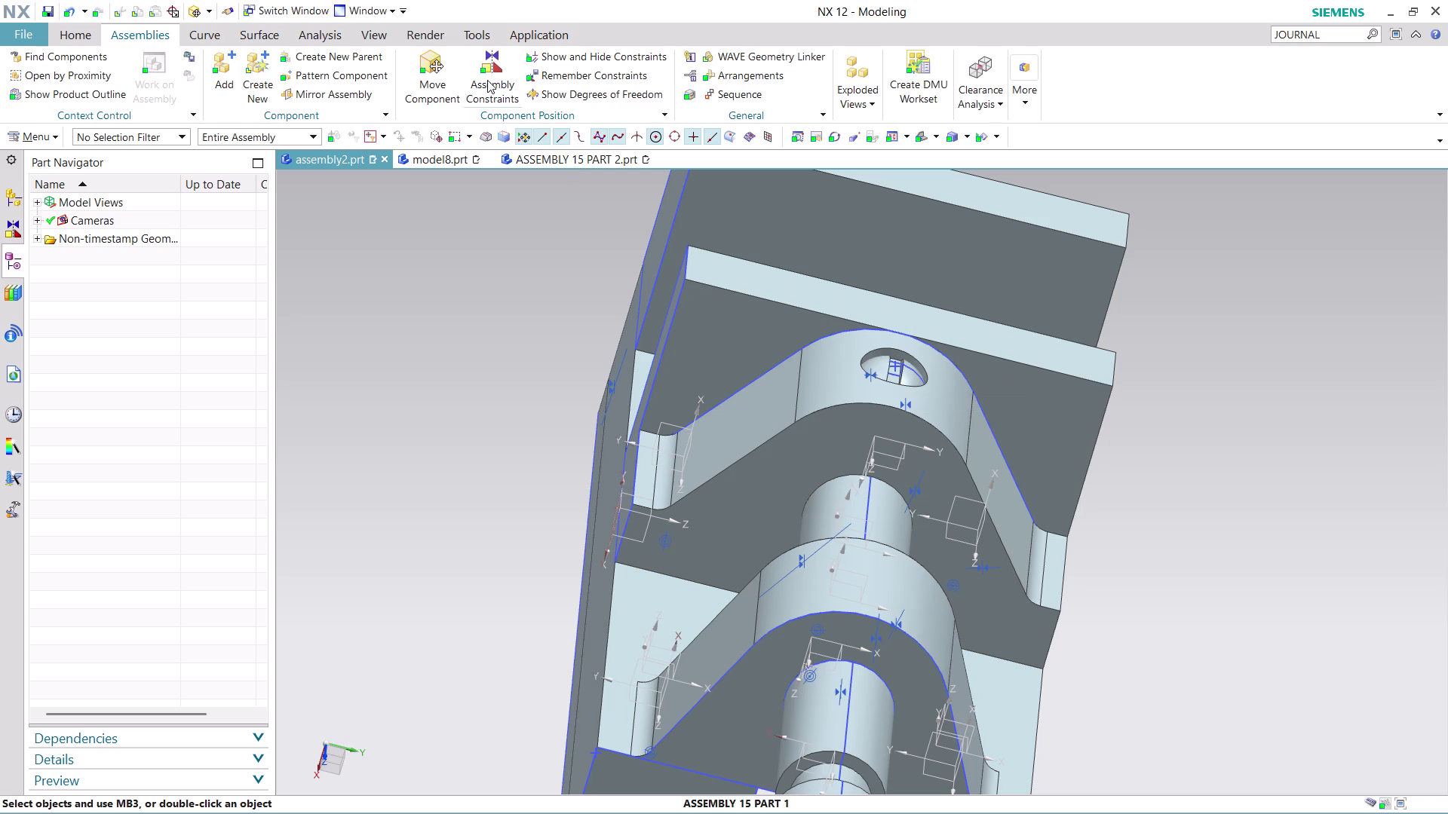
click(448, 70)
Select the screw instead of the block and drag it out along its axis and sideways.
click(897, 370)
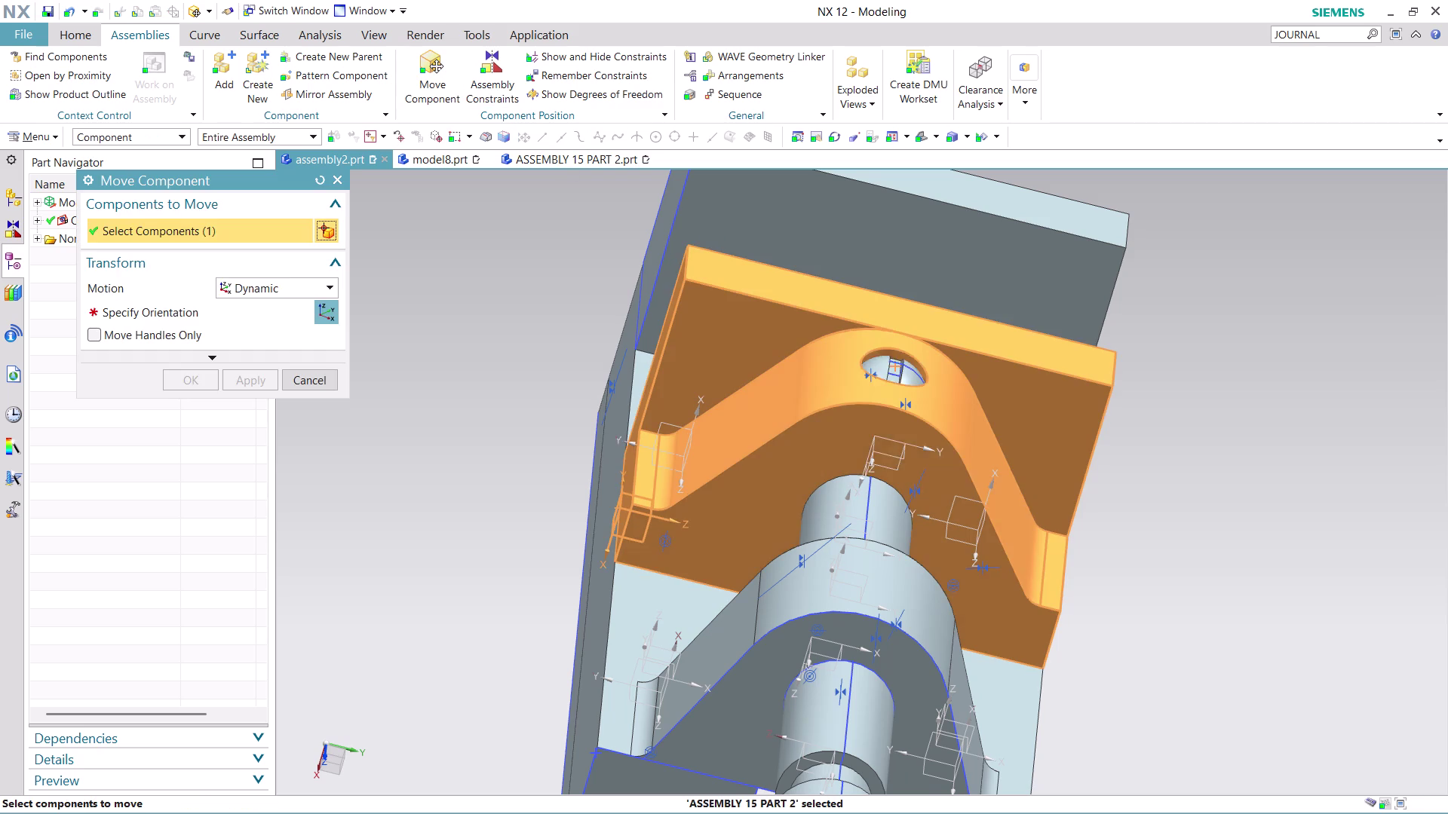
click(327, 376)
click(439, 105)
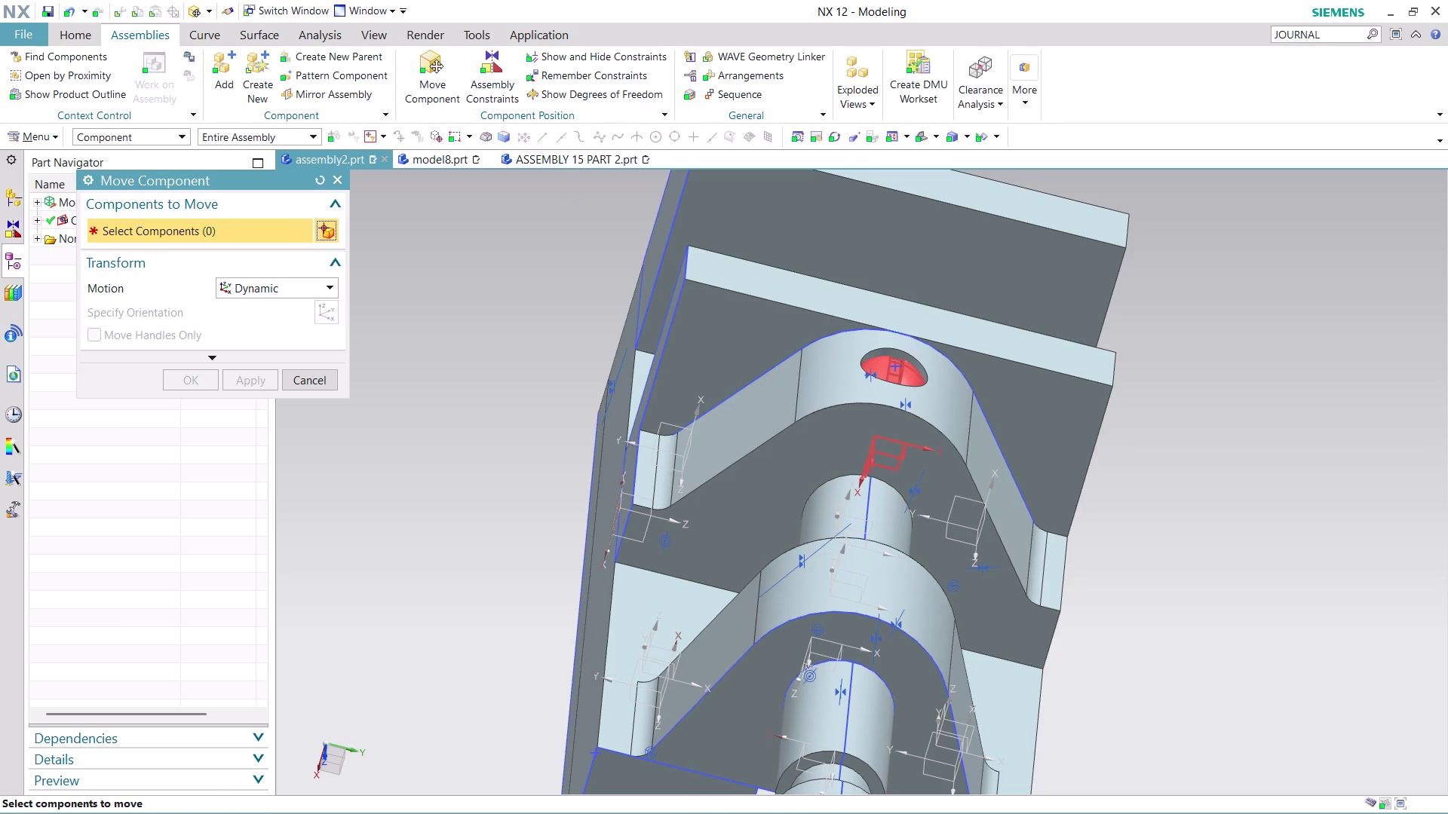
click(911, 370)
click(326, 309)
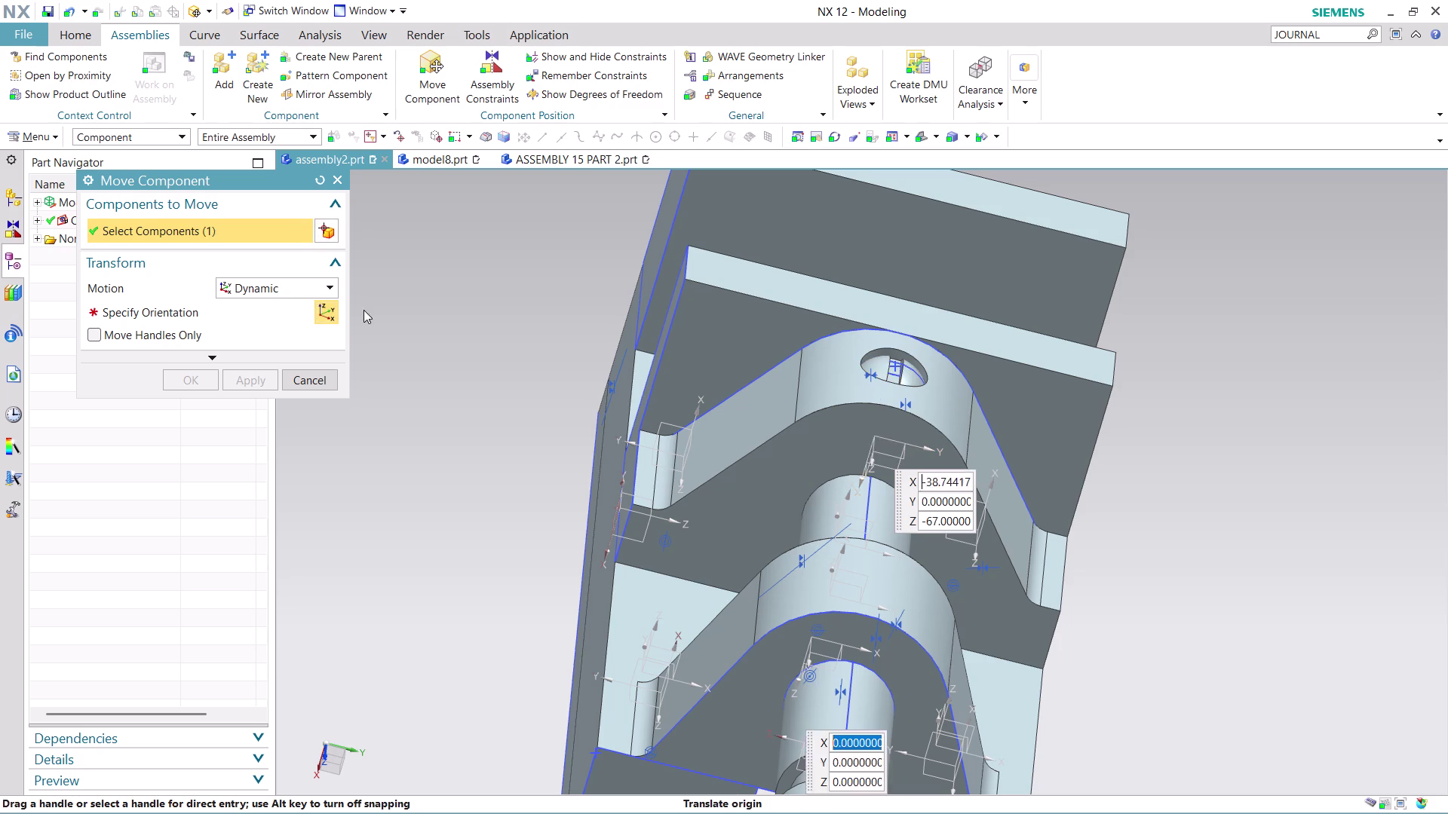
drag(872, 466, 880, 423)
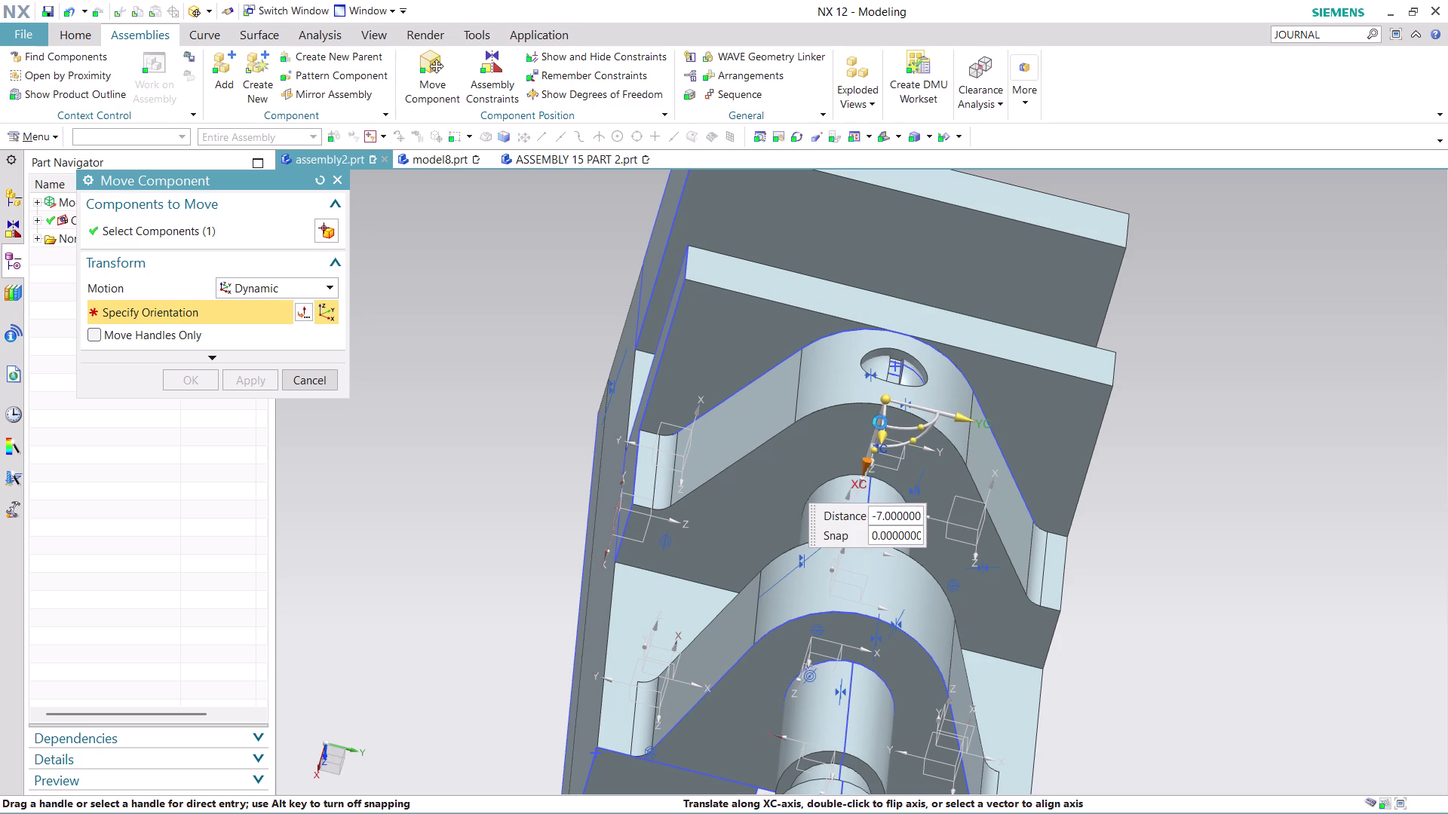
drag(954, 414, 1089, 418)
click(1089, 418)
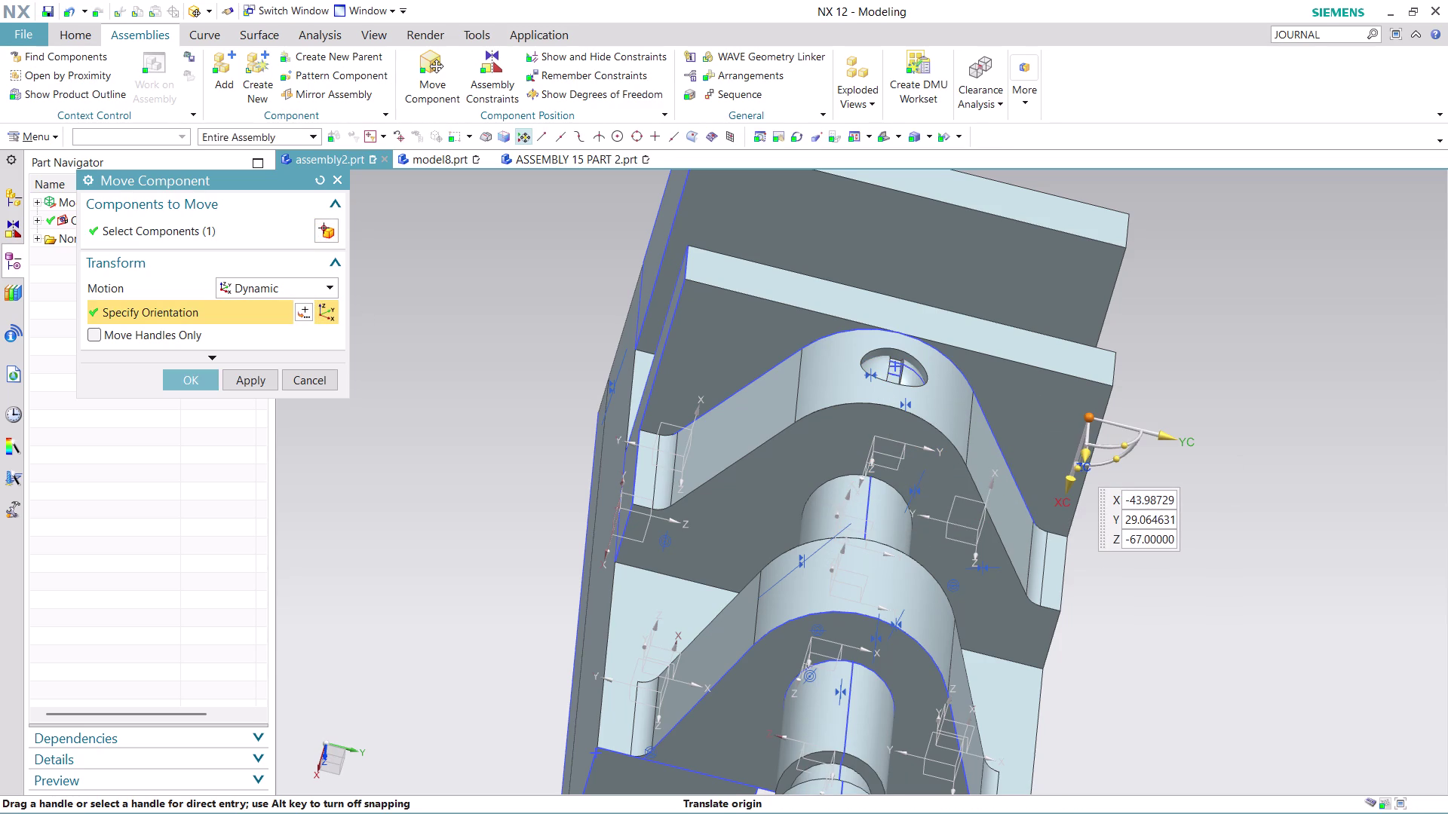
Drag the screw farther away and above the vise, then cancel and discard the move.
drag(1177, 433, 663, 414)
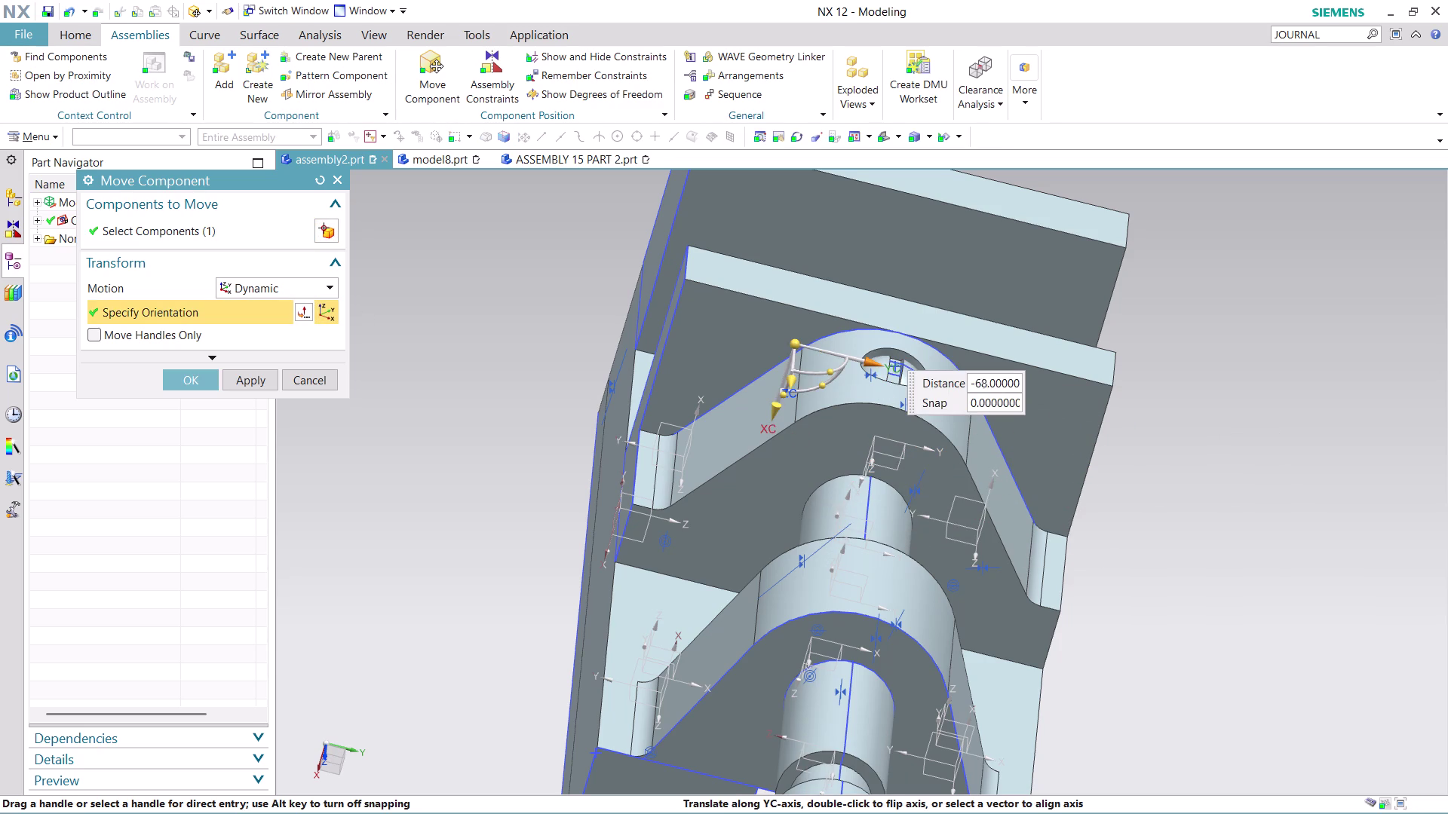
drag(662, 414, 1257, 442)
scroll(down, 3)
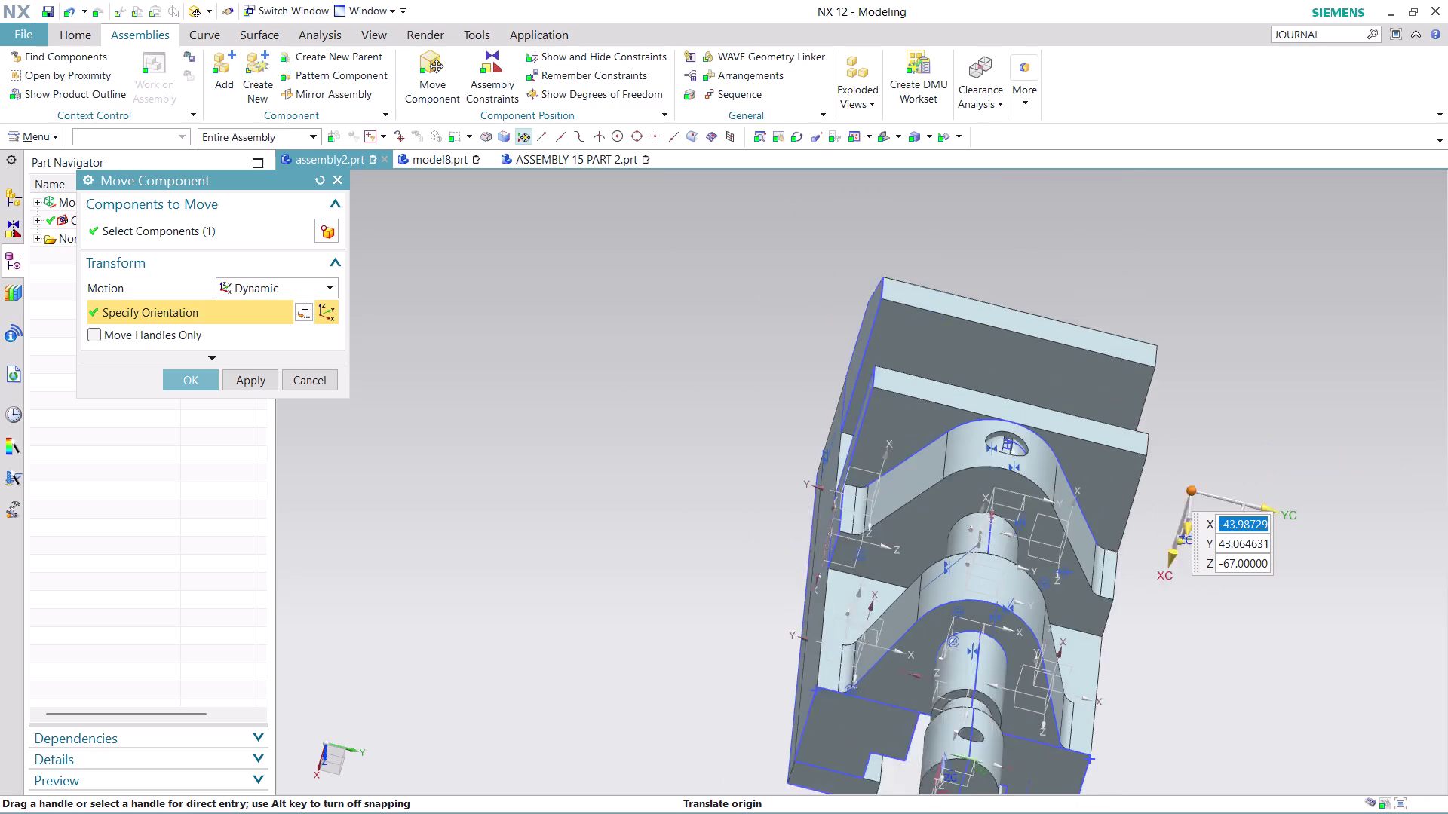
scroll(down, 3)
middle_drag(1233, 658, 1122, 625)
drag(1135, 585, 1139, 452)
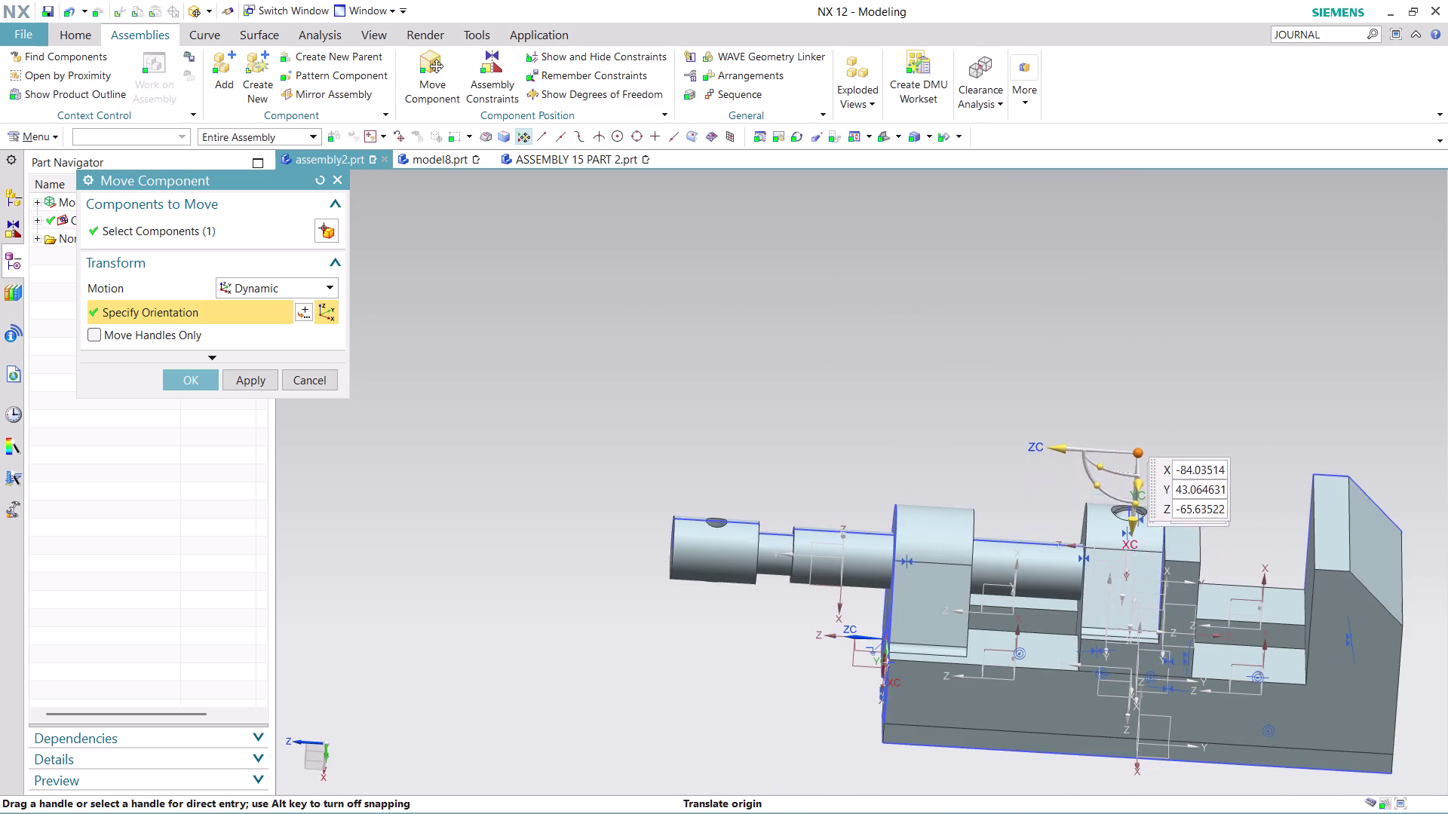
drag(1138, 452, 1146, 413)
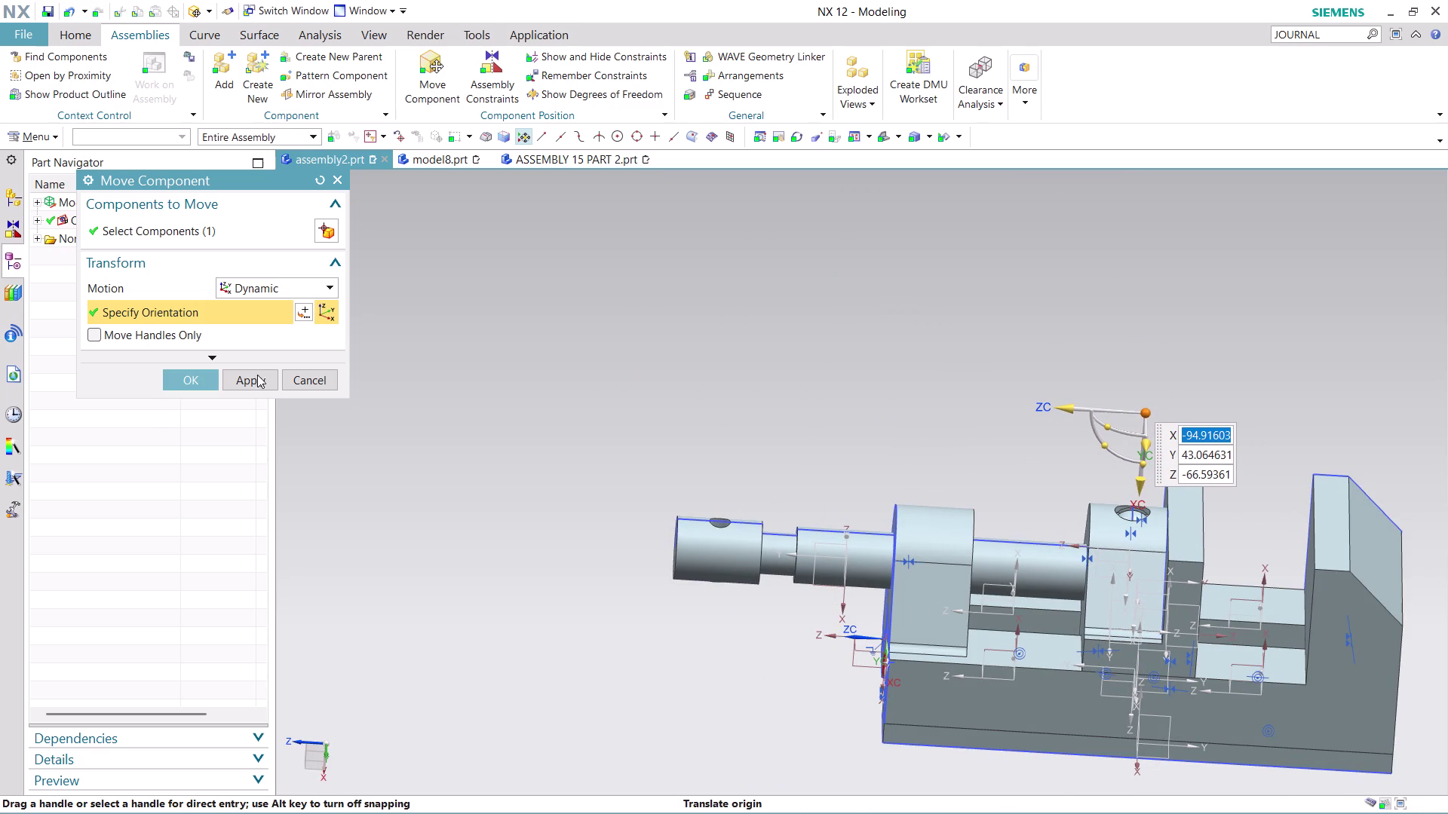
click(312, 374)
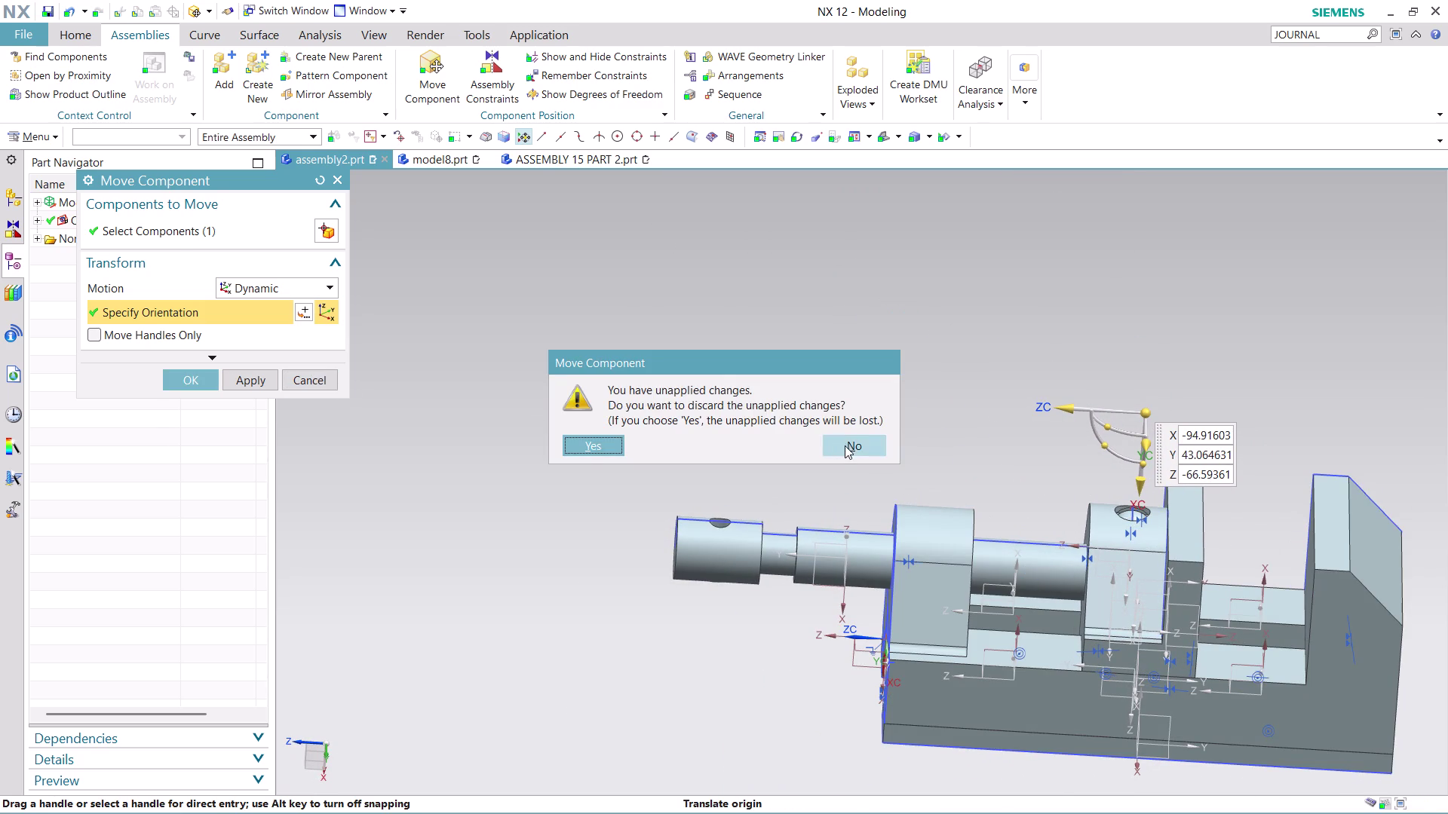
click(844, 446)
scroll(down, 3)
Zoom and orbit the vise to a side view, then launch Add Component.
scroll(up, 3)
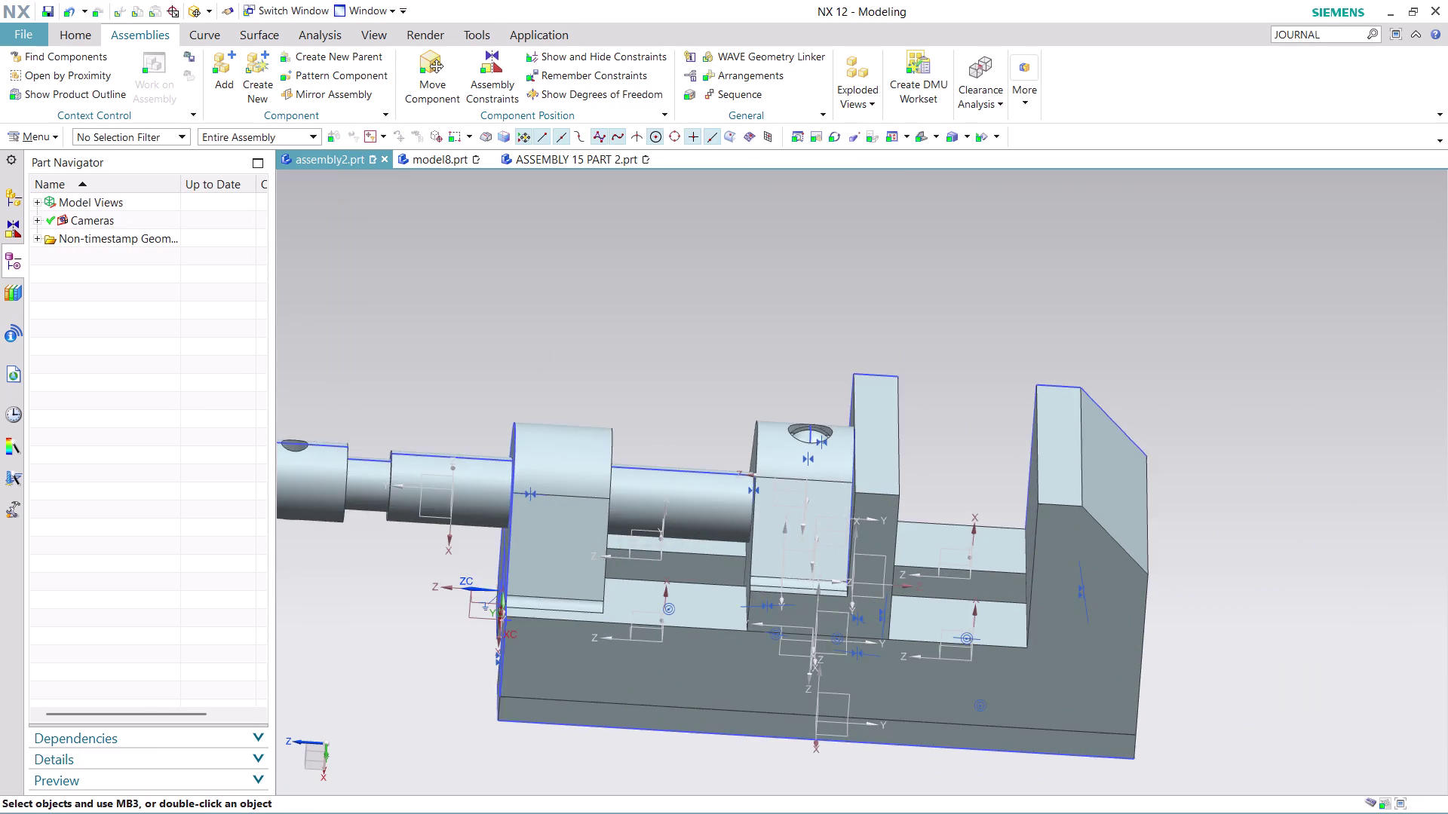
scroll(down, 3)
middle_drag(1220, 608, 943, 395)
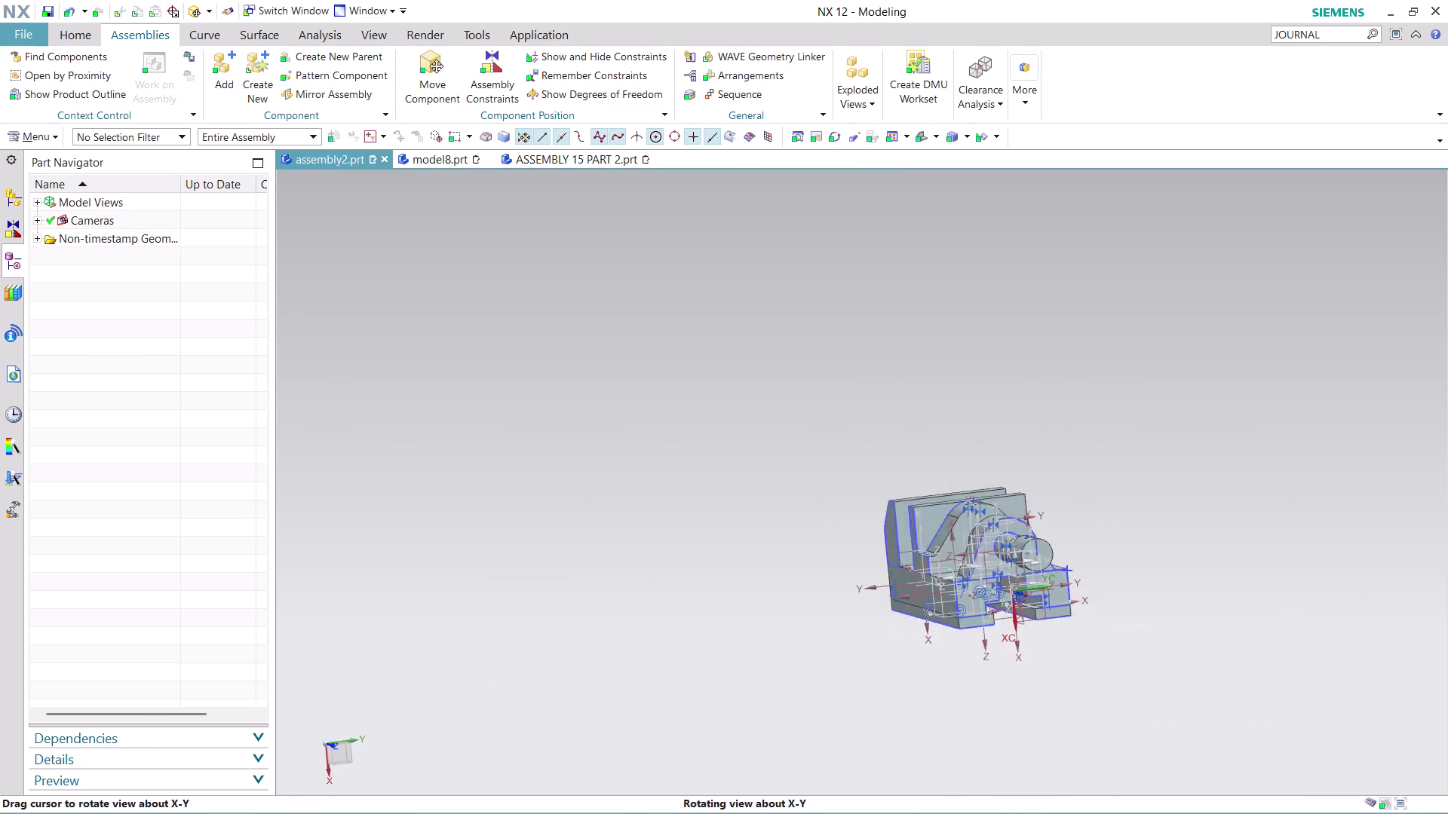
middle_drag(943, 396, 851, 395)
scroll(up, 3)
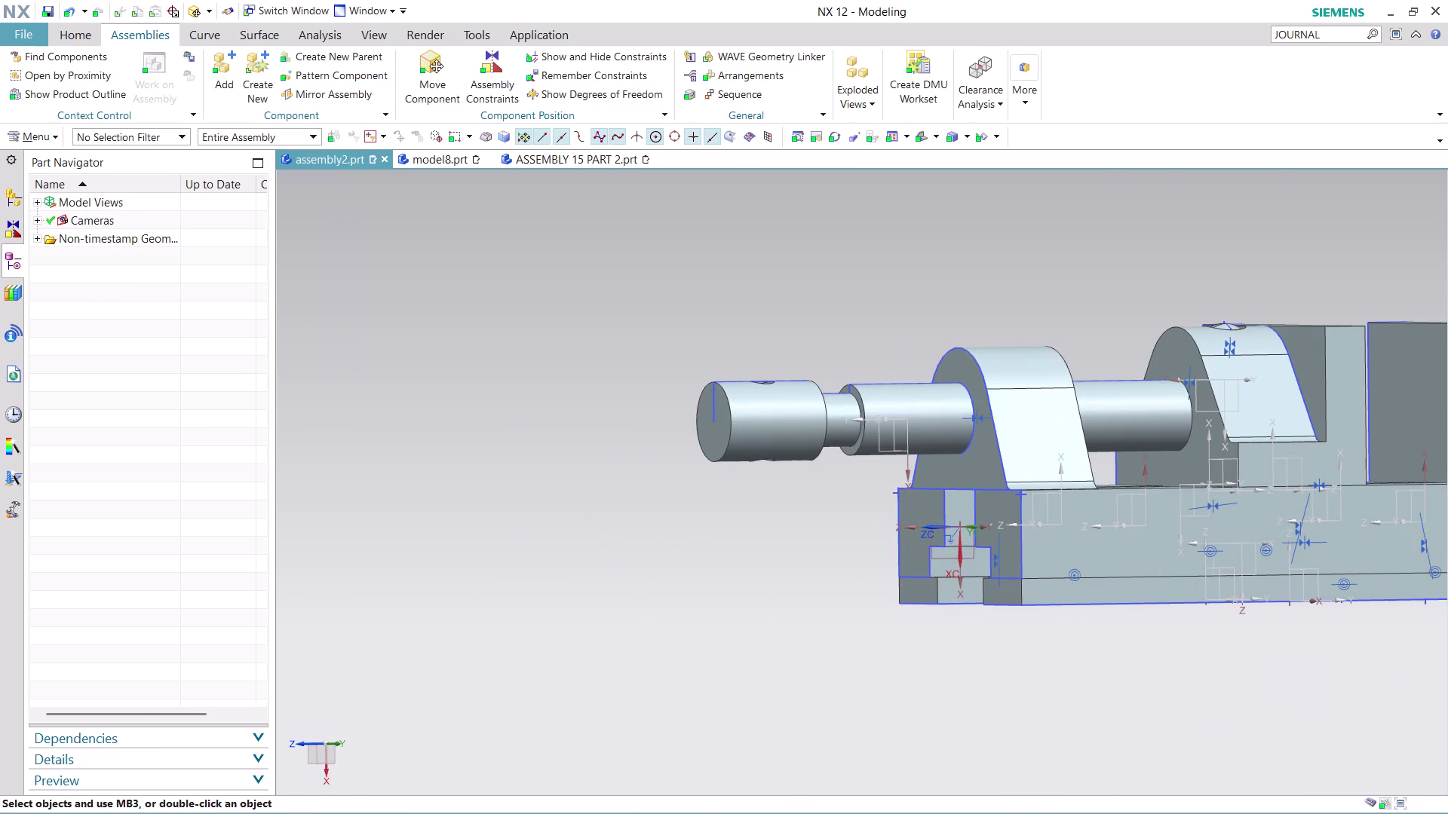
scroll(down, 3)
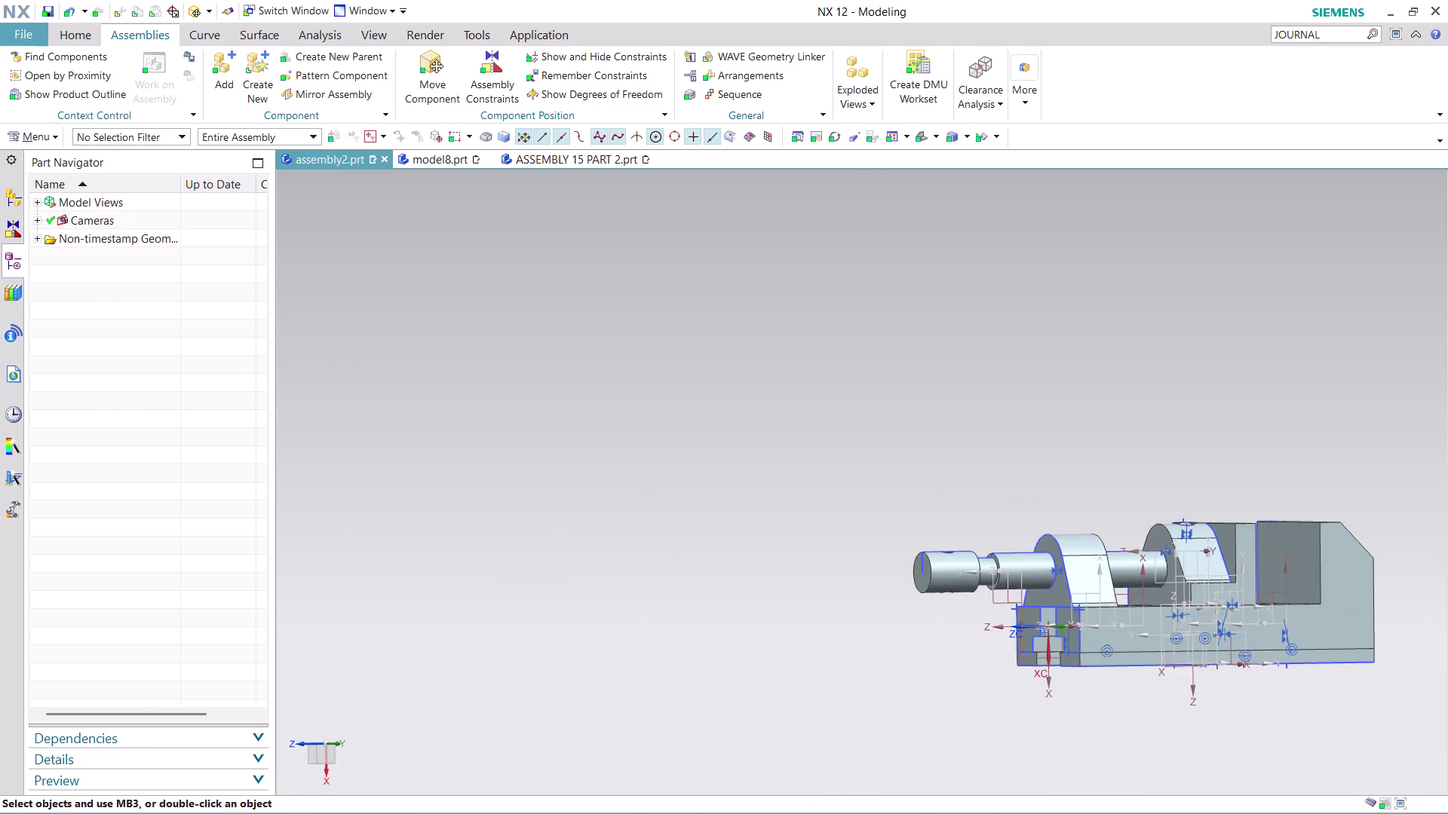
scroll(up, 3)
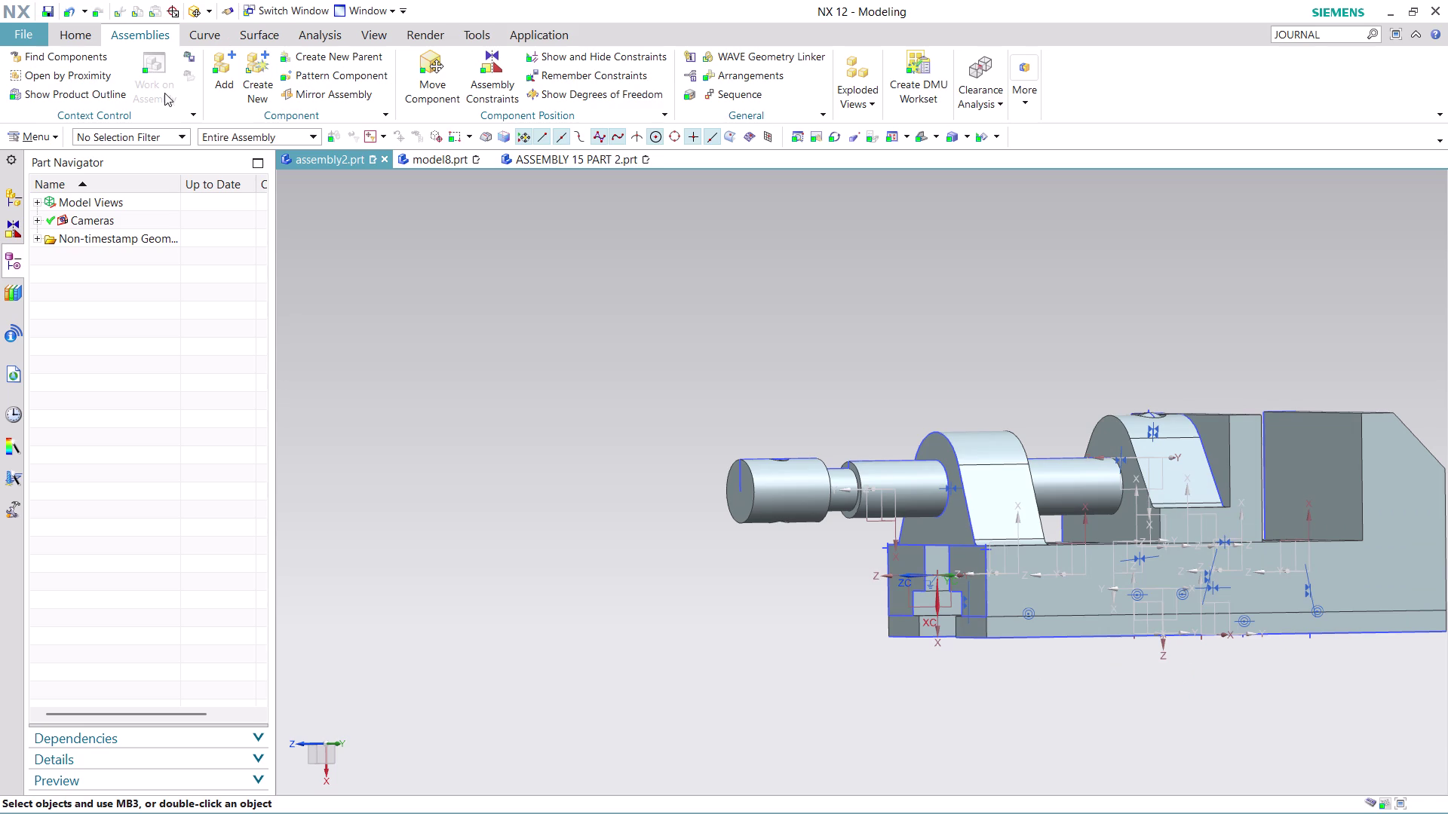
click(220, 74)
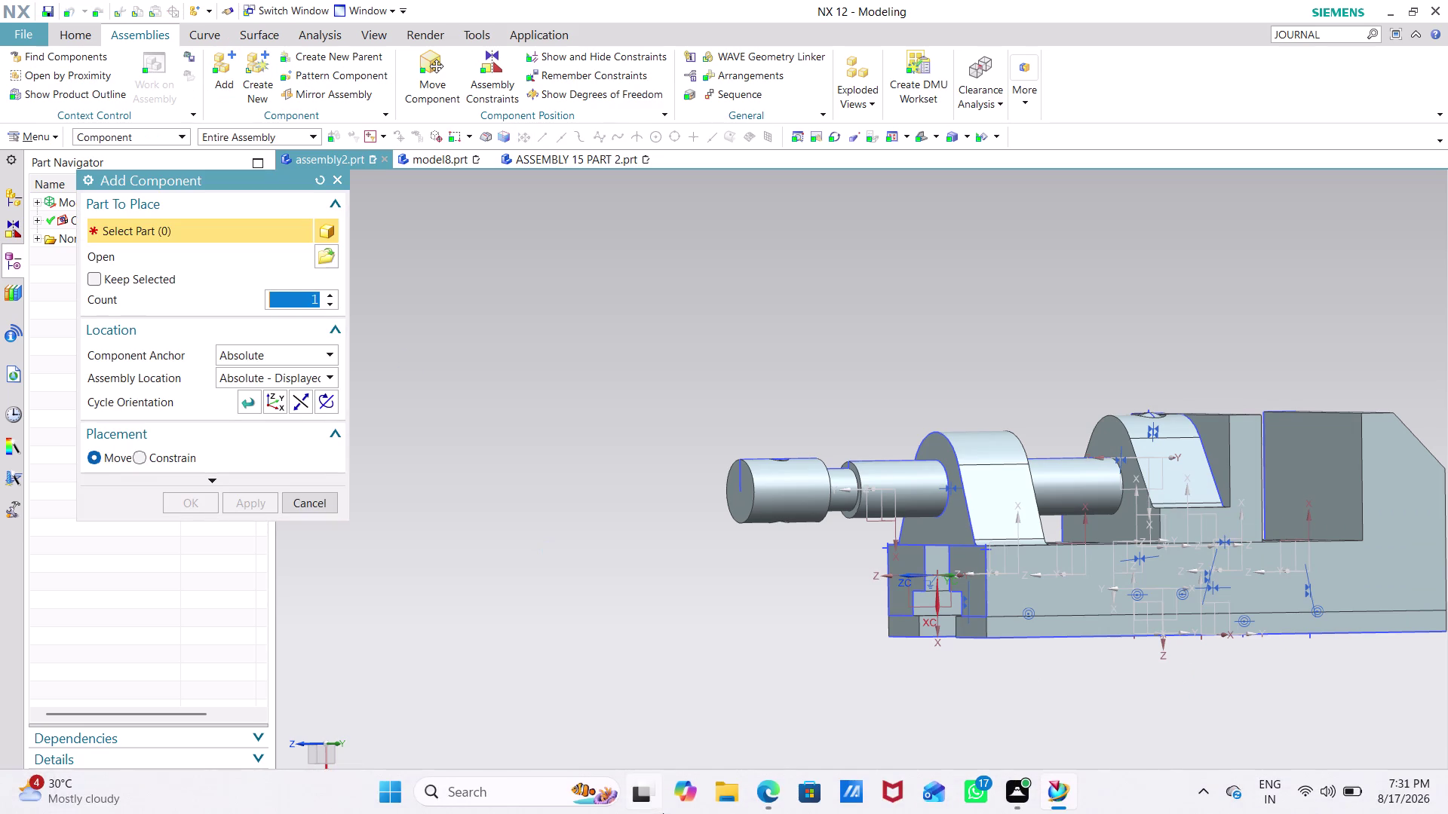
Load the tommy bar part file and set its location to Absolute - Work Part.
click(322, 261)
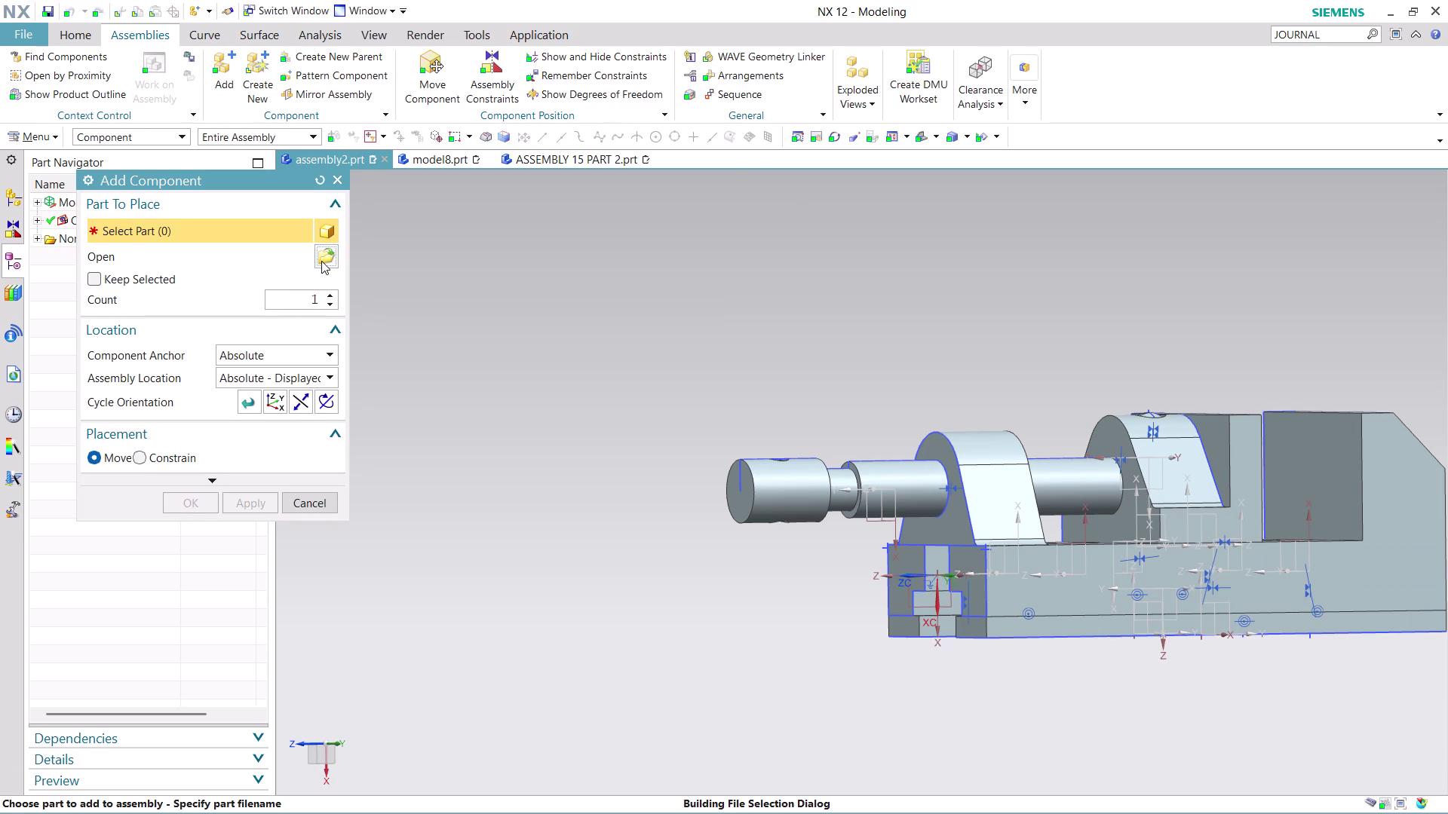
scroll(down, 3)
scroll(down, 3)
scroll(down, 3)
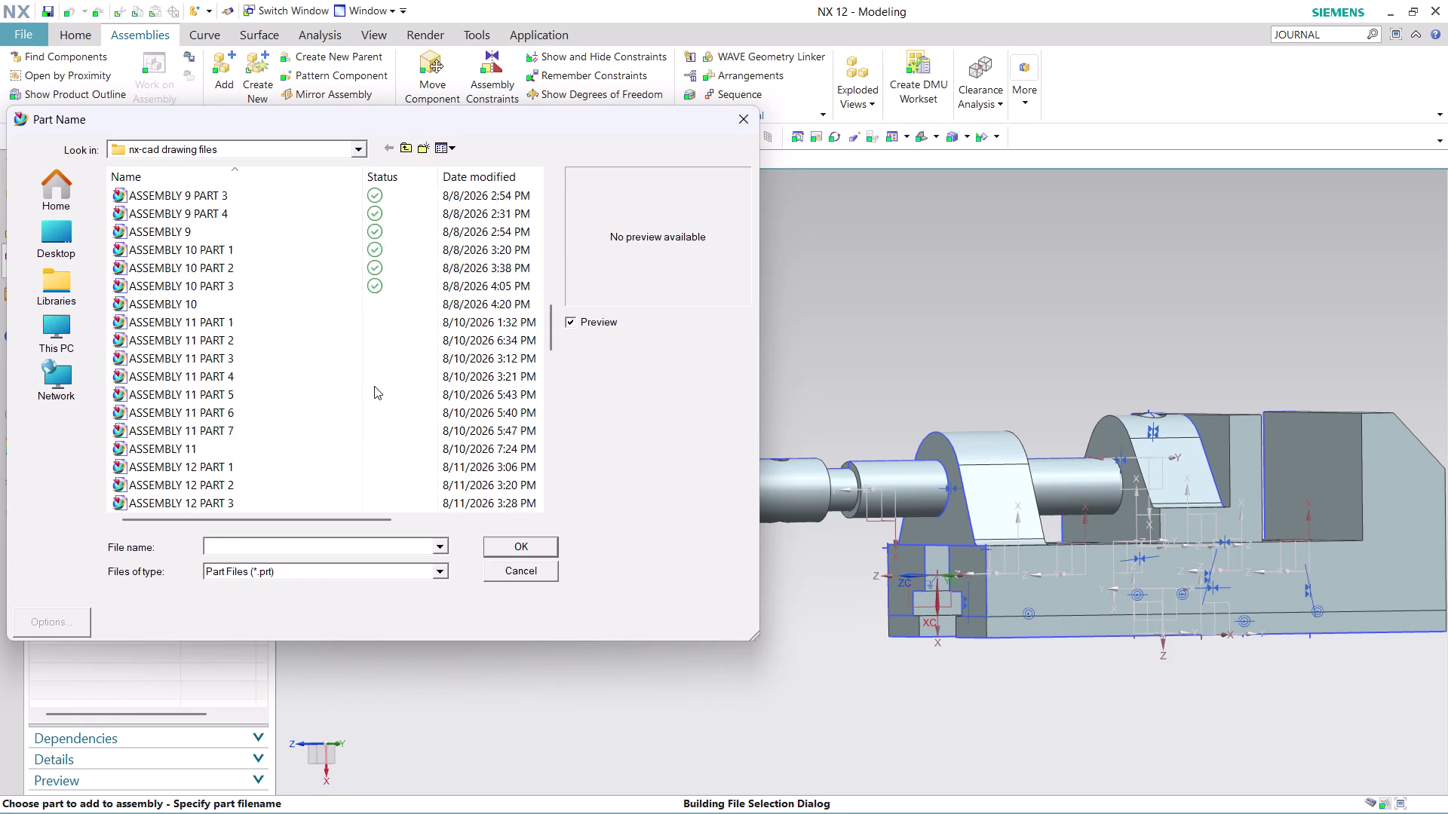
scroll(down, 3)
scroll(down, 3)
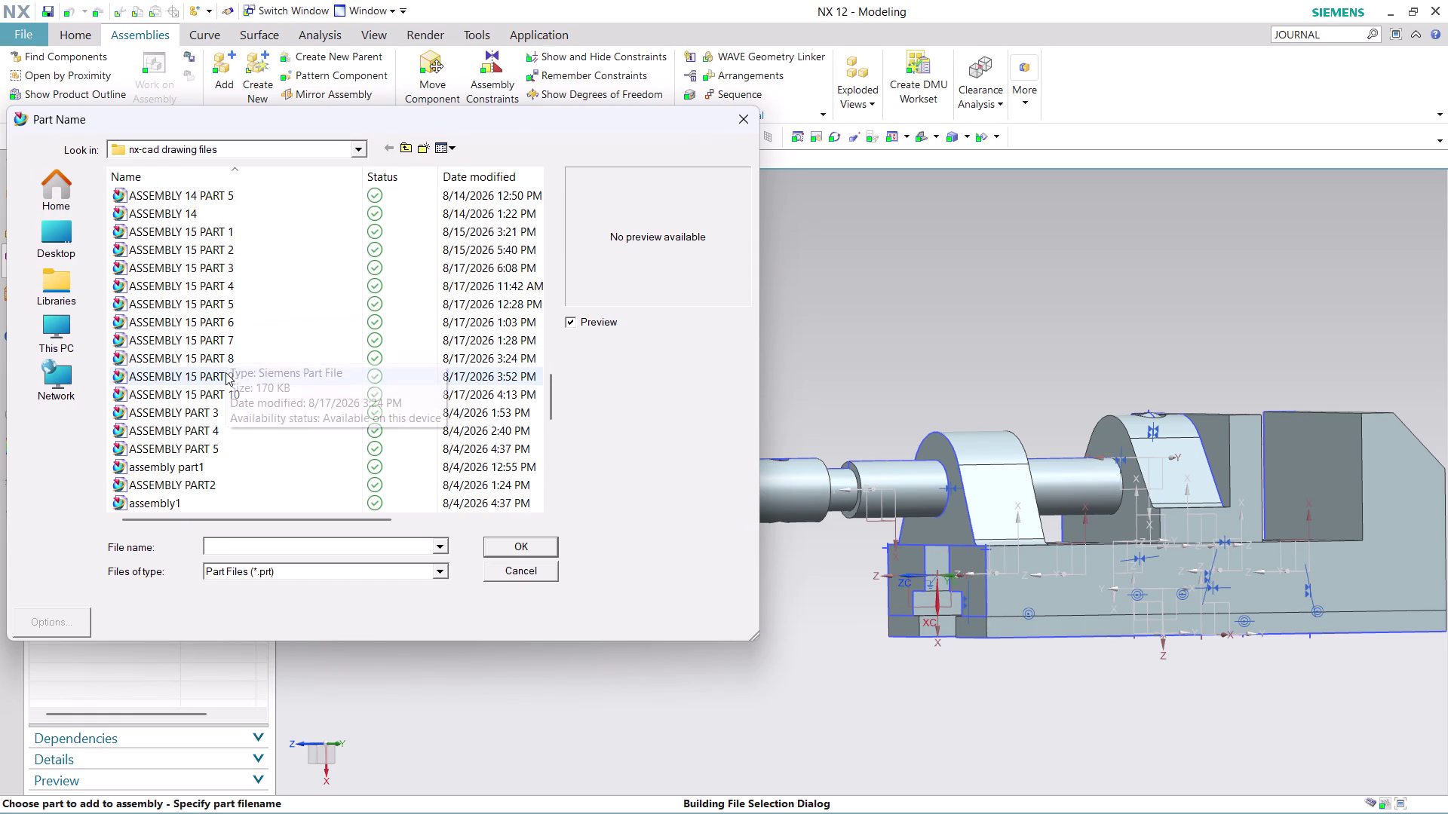
click(243, 336)
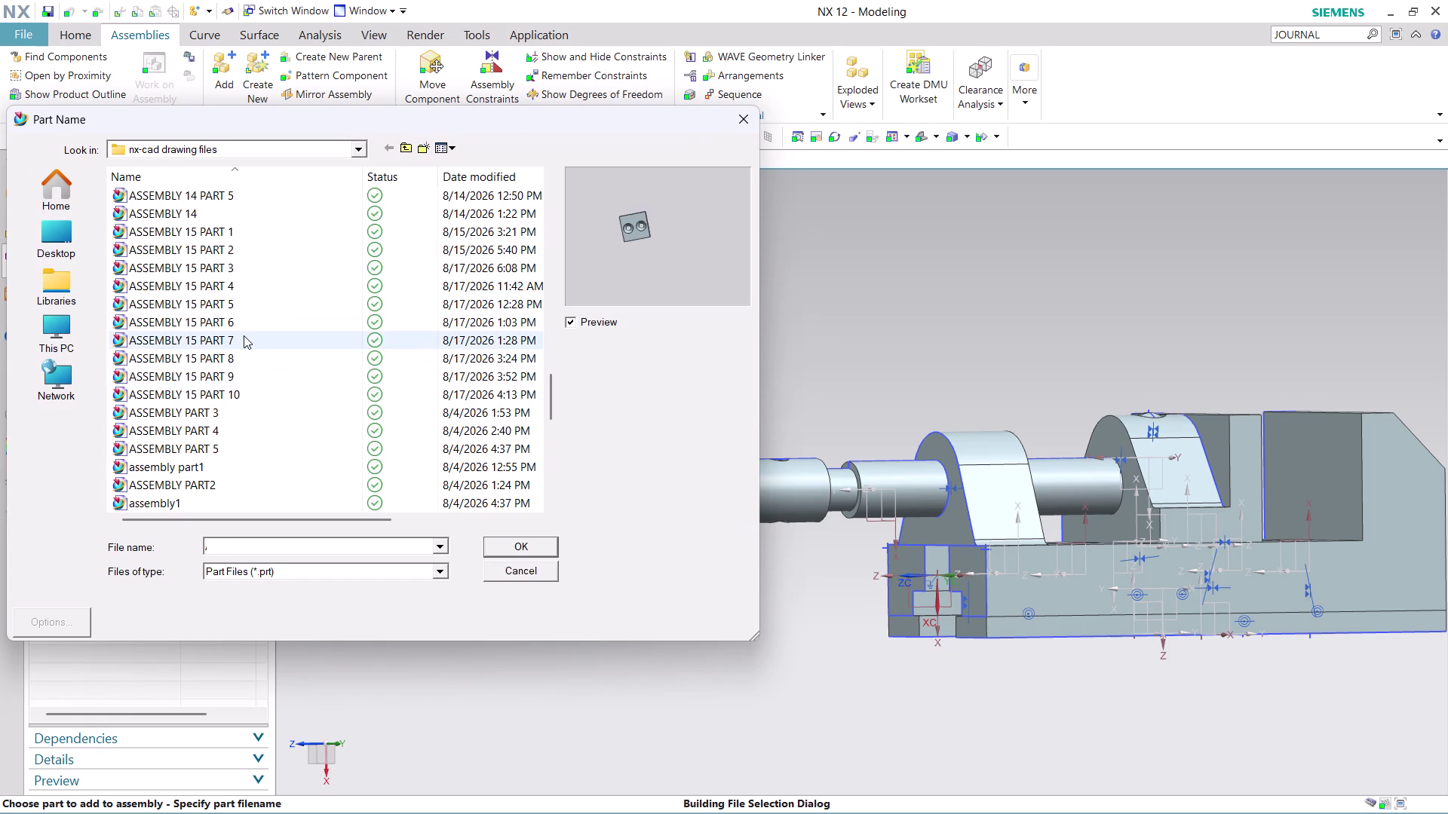
click(249, 327)
click(532, 551)
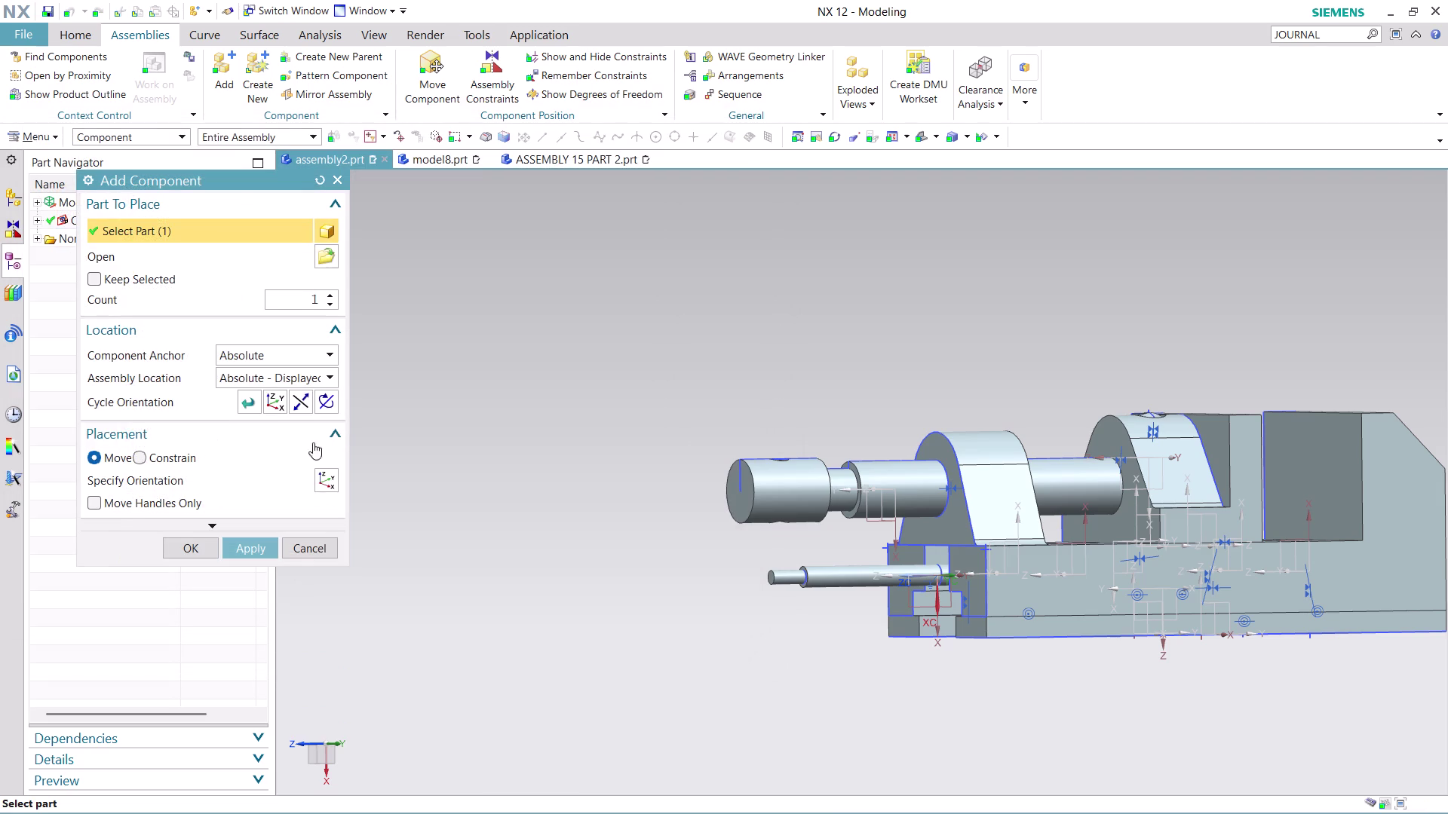
click(304, 376)
click(290, 417)
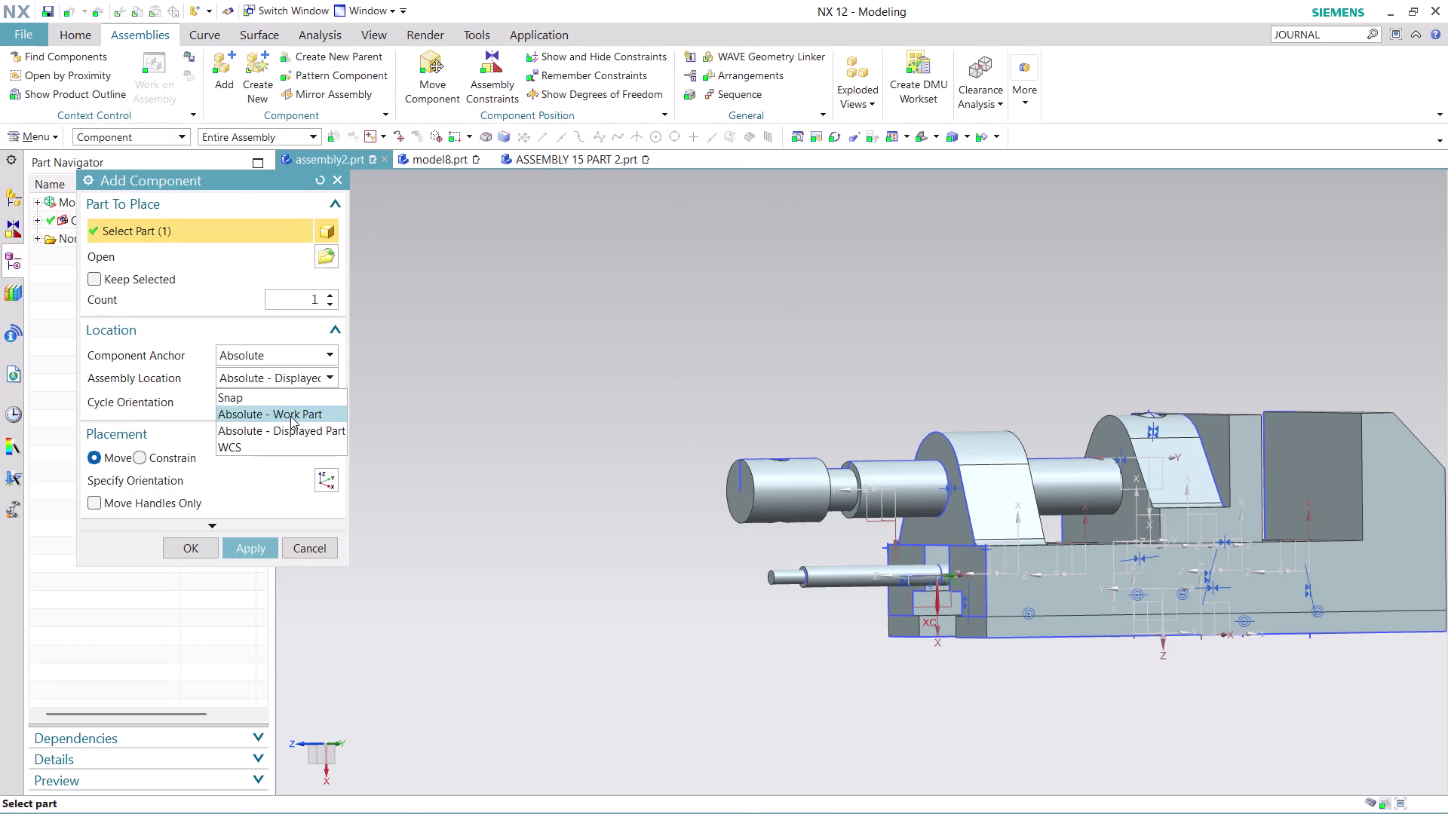
Slide the tommy bar along its axis, rotate it about -180 degrees upright, and confirm.
drag(862, 582, 676, 593)
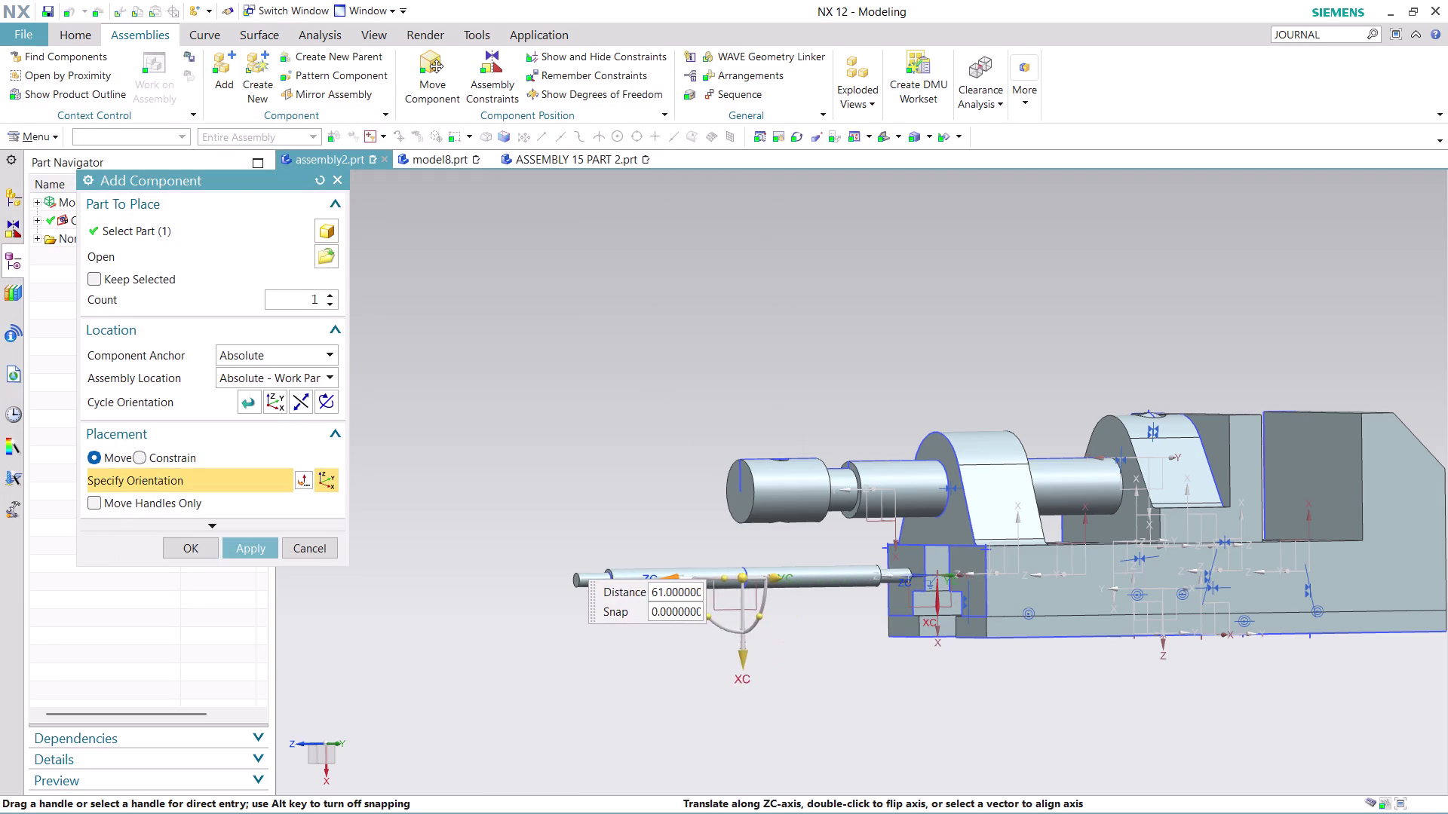
drag(677, 593, 597, 603)
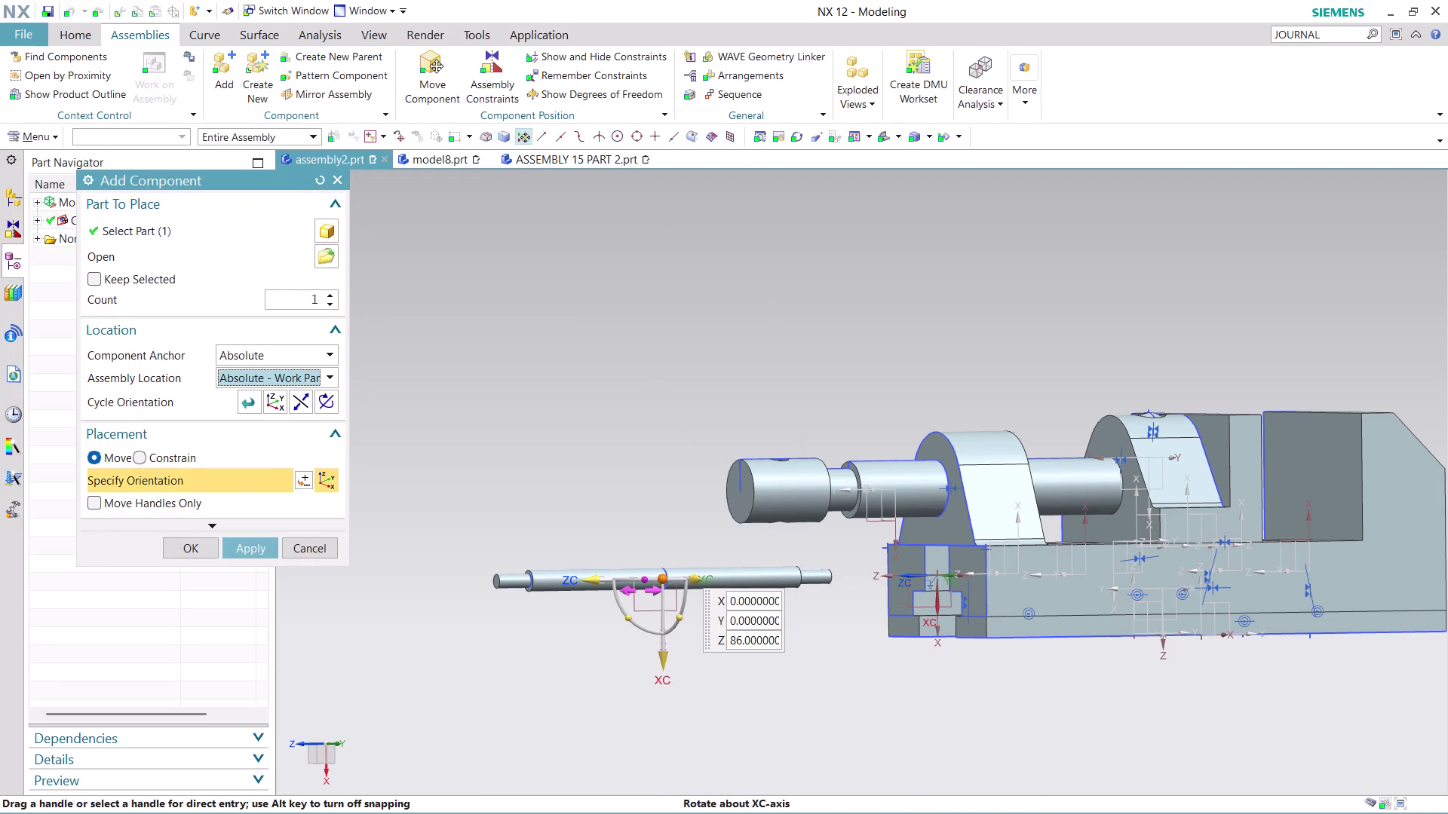
drag(643, 580, 858, 571)
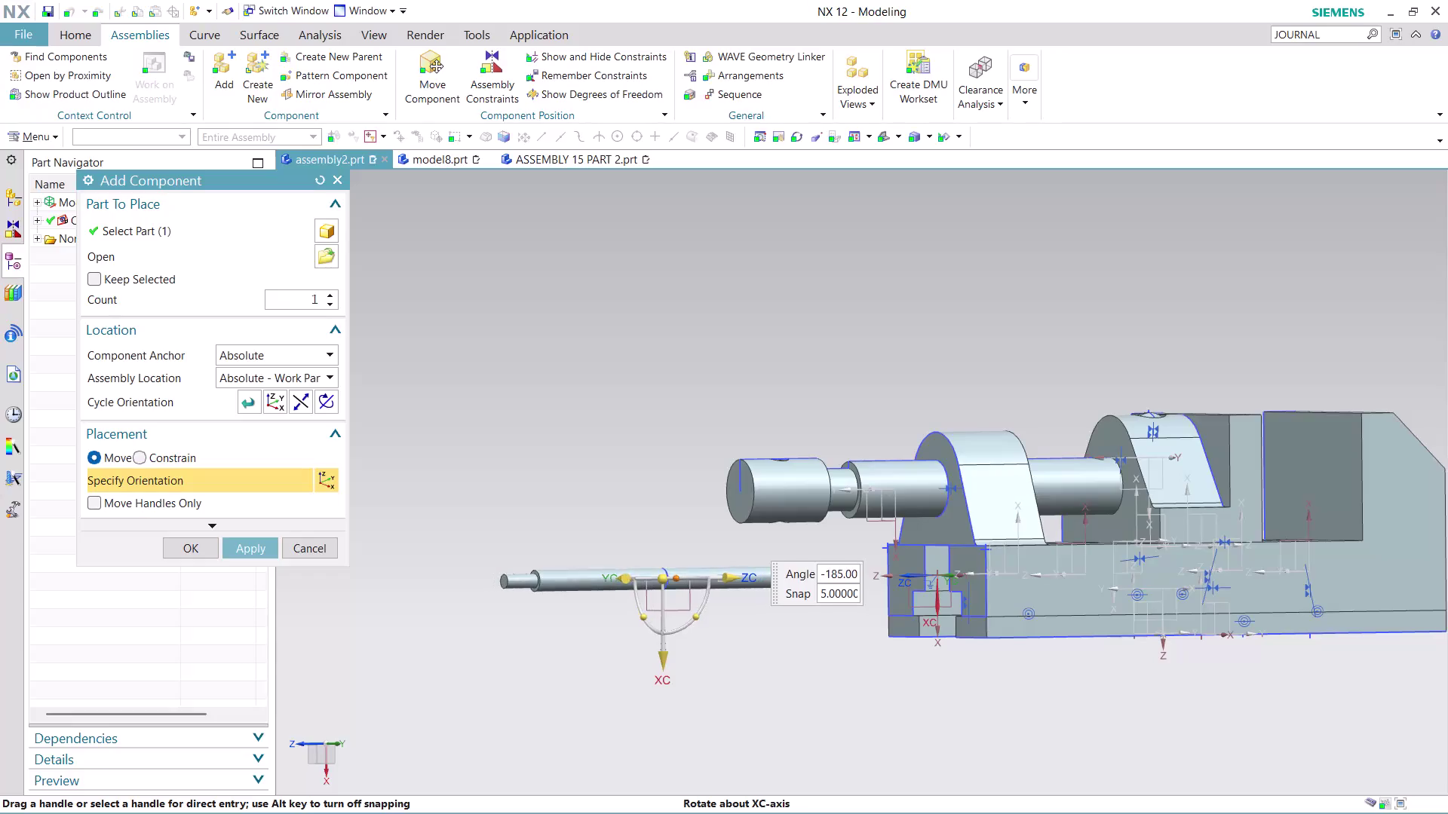
drag(858, 570, 710, 588)
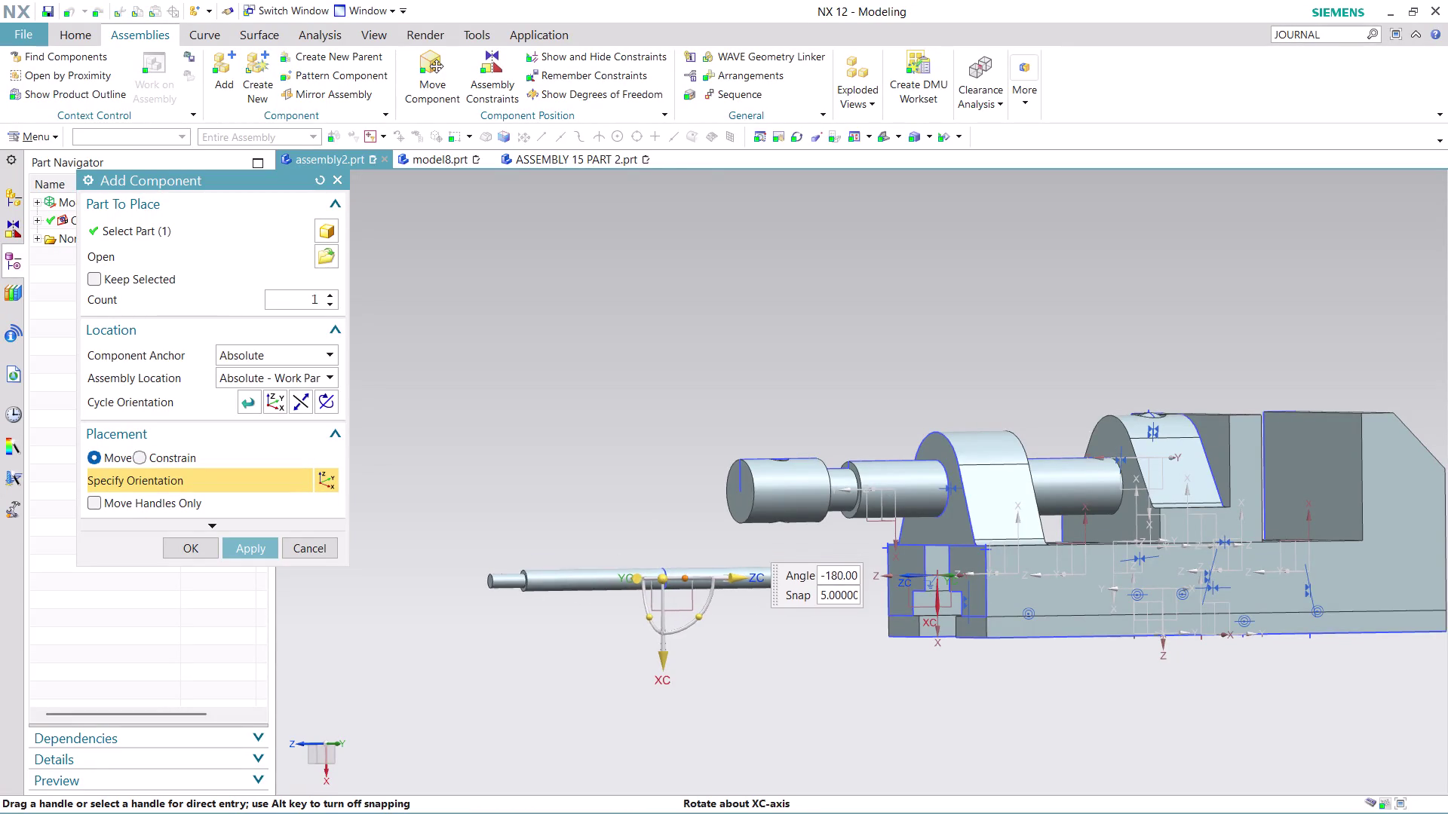
drag(710, 589, 653, 610)
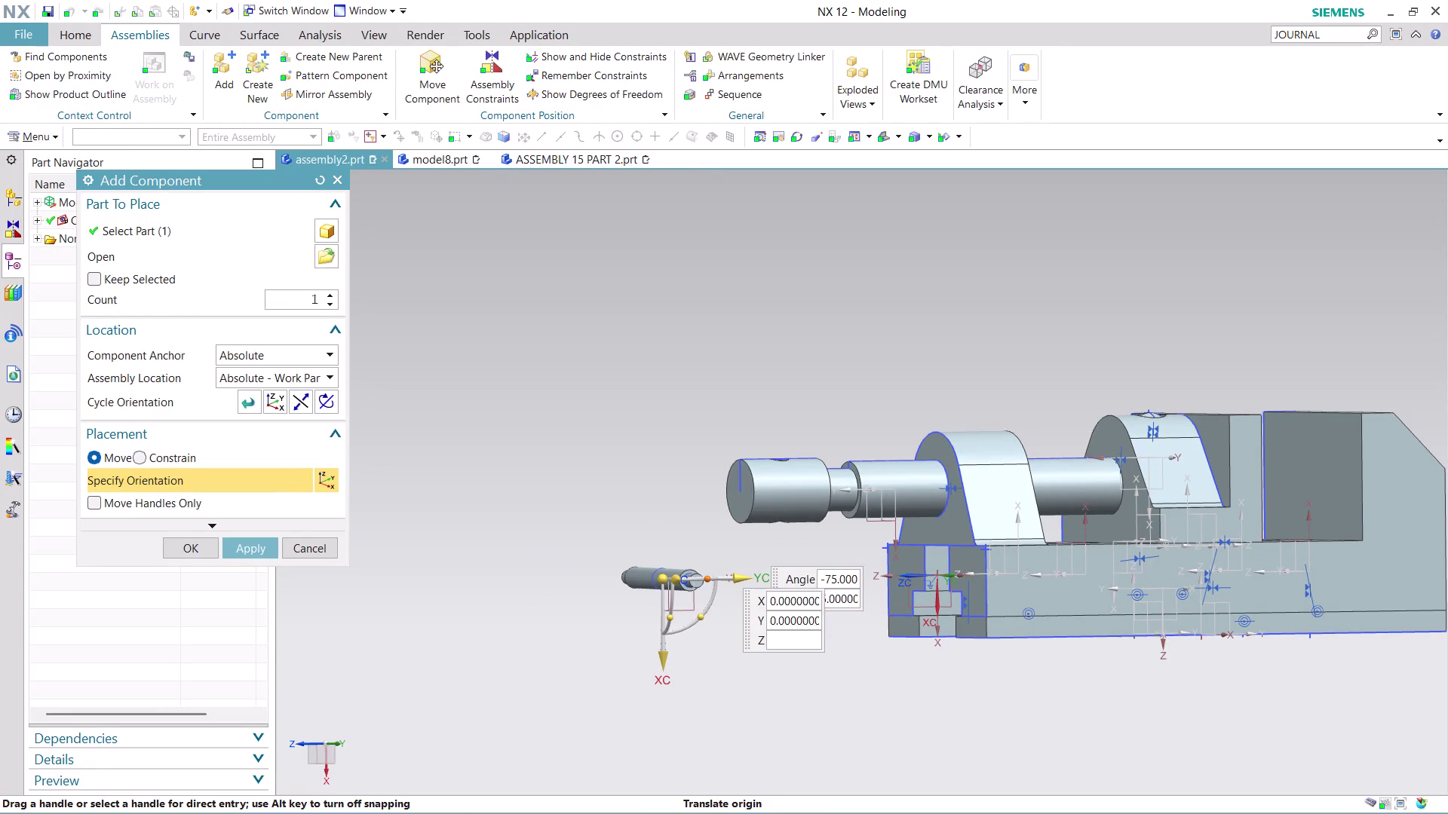
click(205, 548)
Orbit to see the tommy bar and vise together, then open Assembly Constraints.
scroll(up, 3)
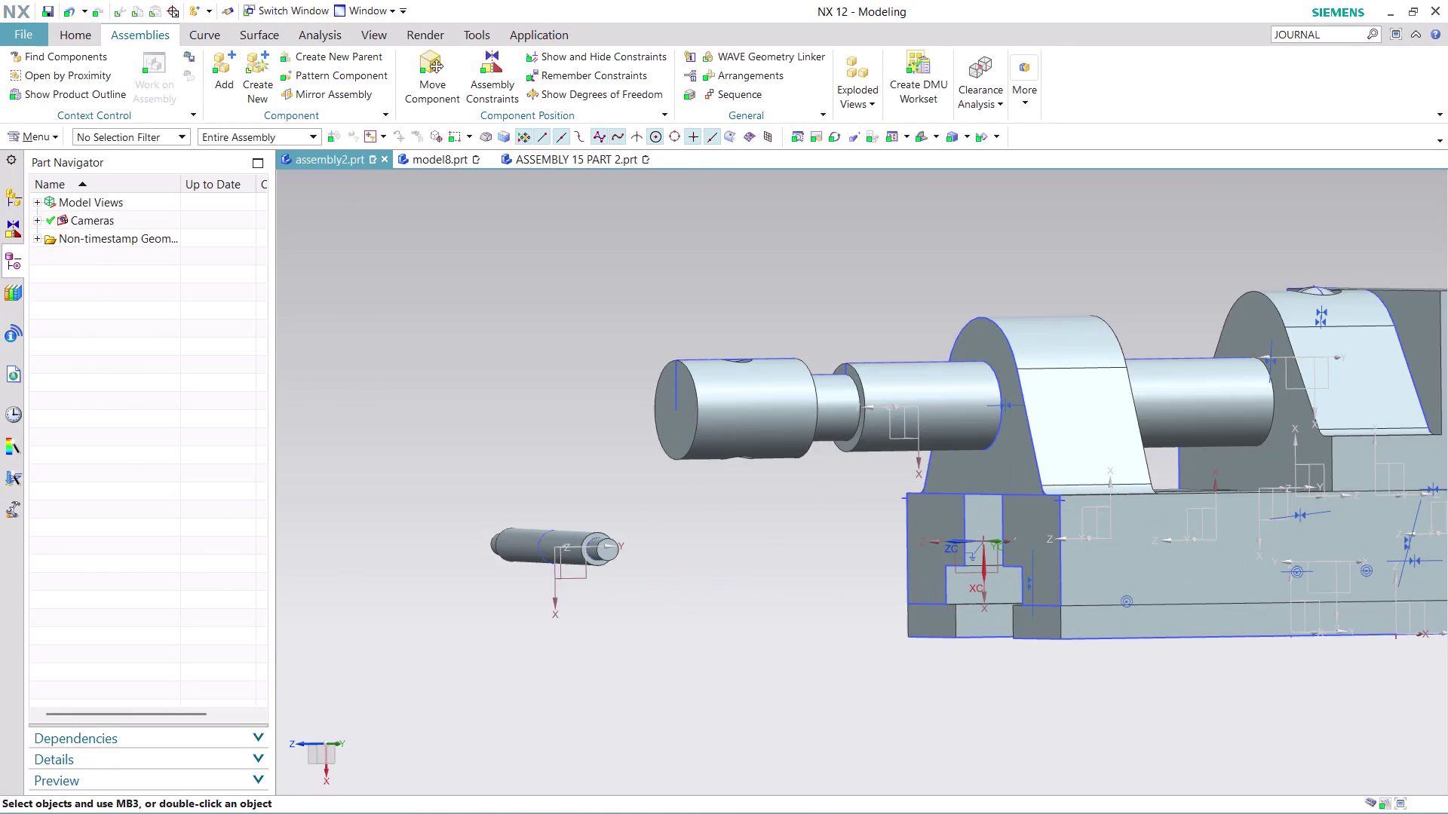
scroll(down, 3)
middle_drag(911, 378, 890, 451)
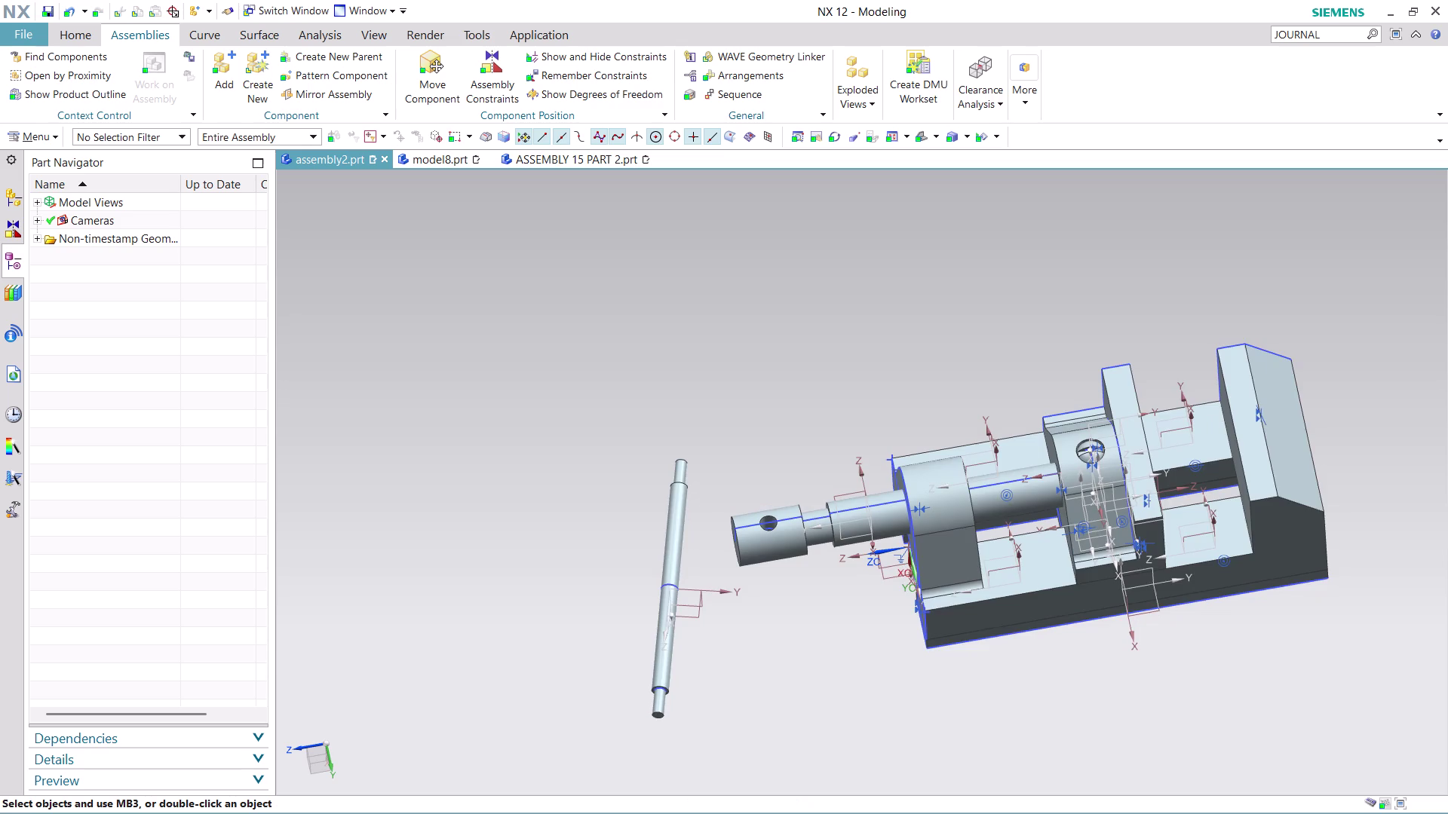
scroll(up, 3)
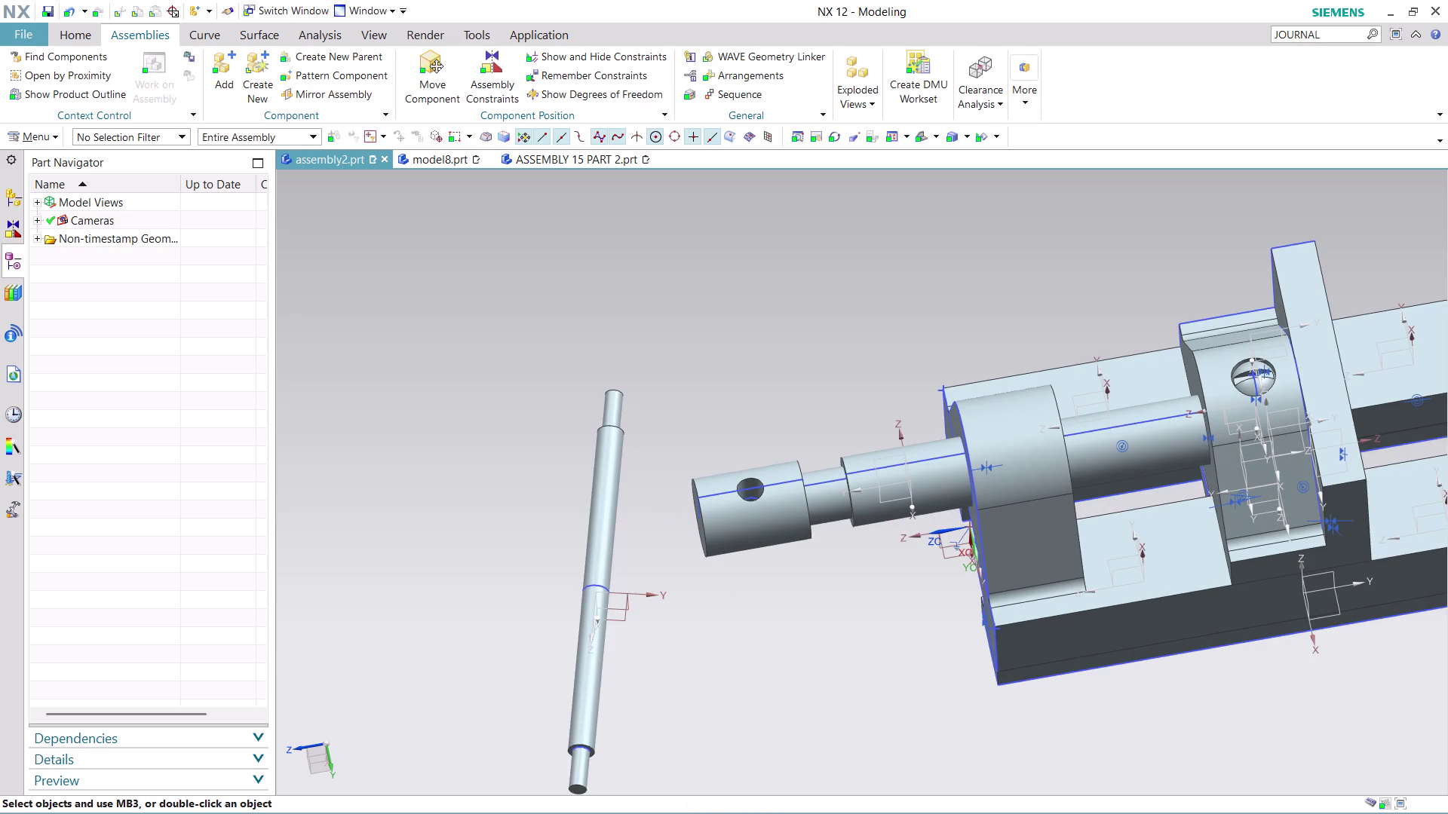
click(475, 78)
Make the tommy bar's circular edge concentric with the hole edge at the screw's end.
click(127, 225)
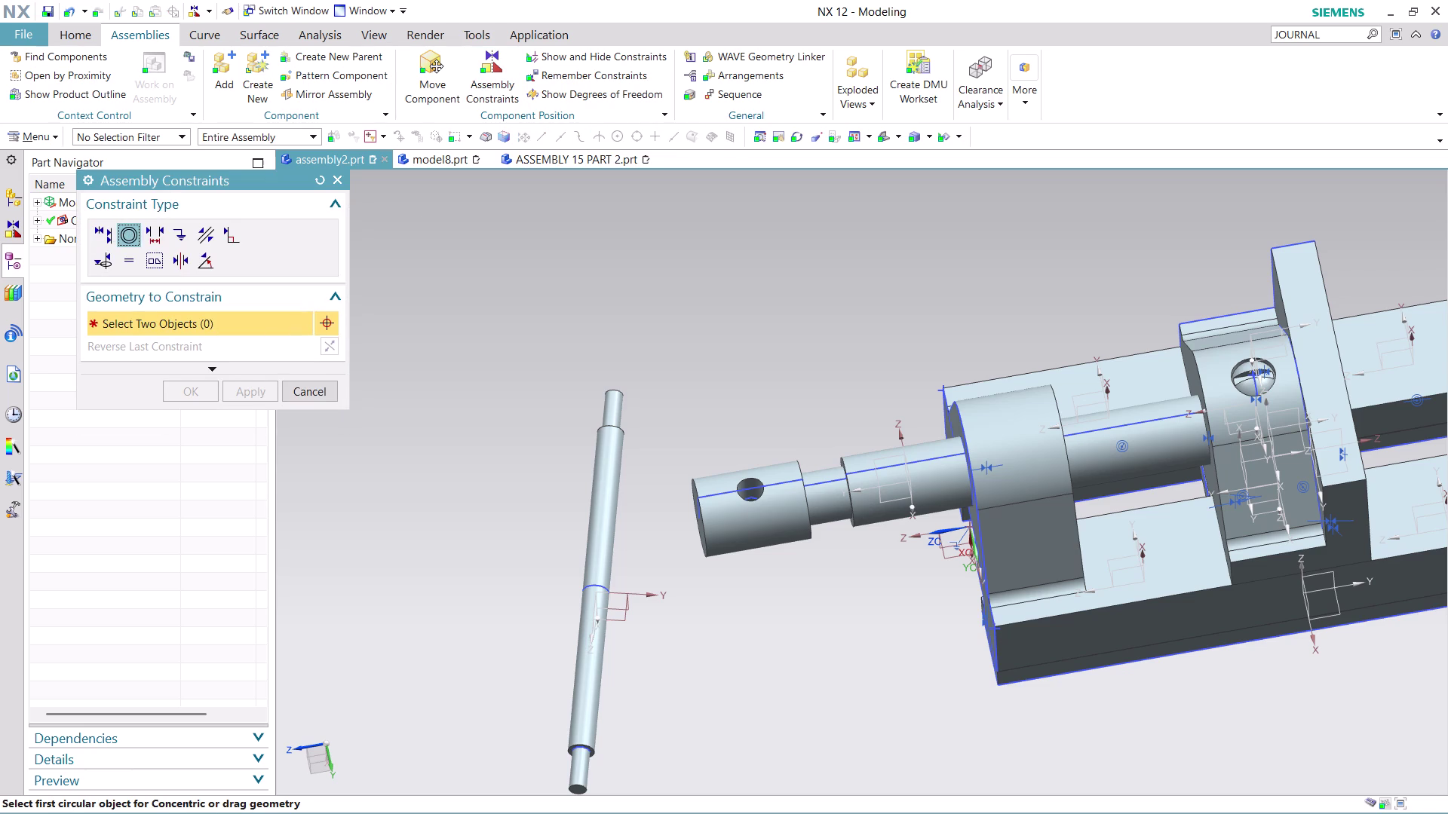
scroll(up, 3)
click(584, 586)
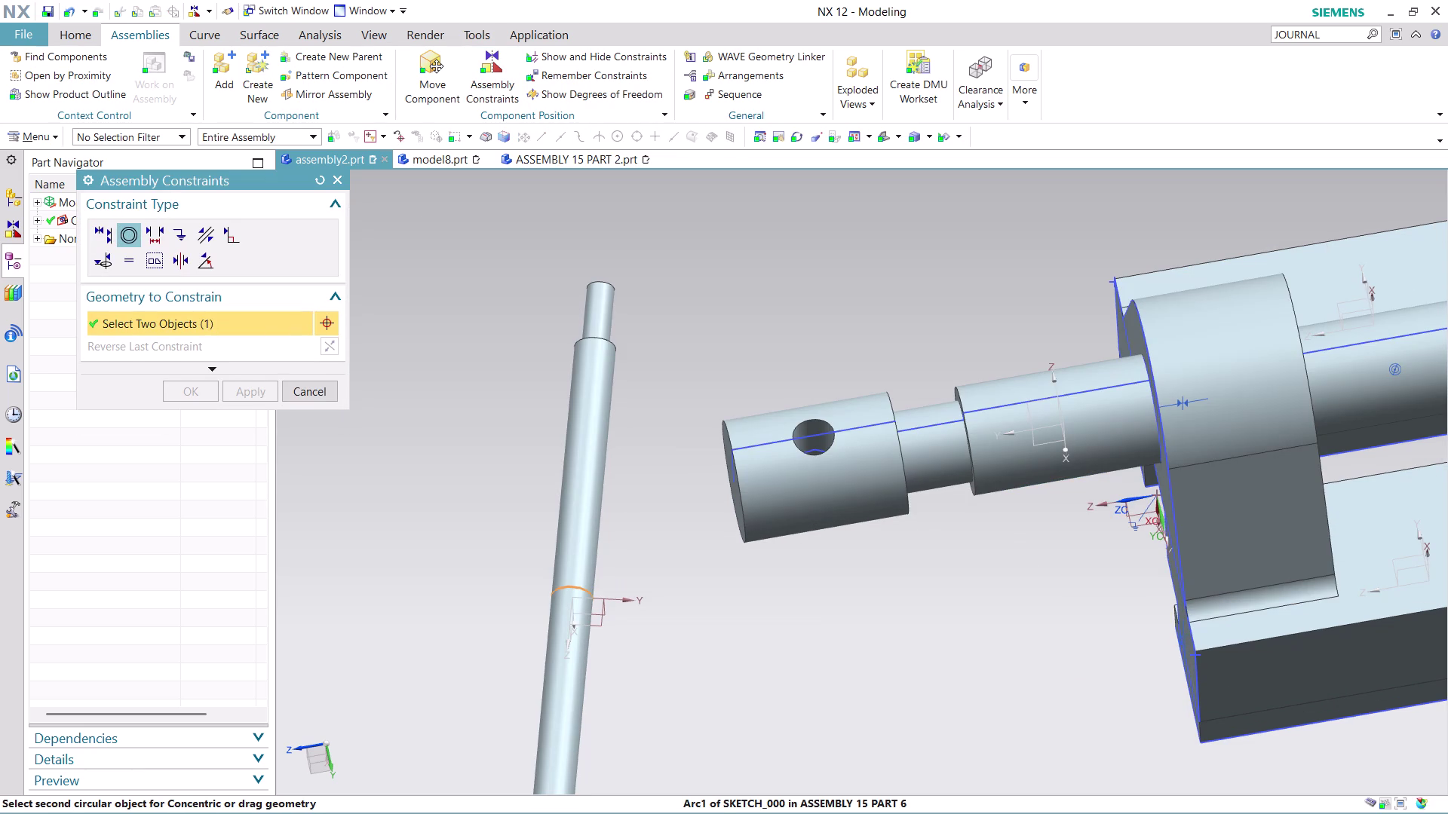
middle_drag(912, 284, 912, 308)
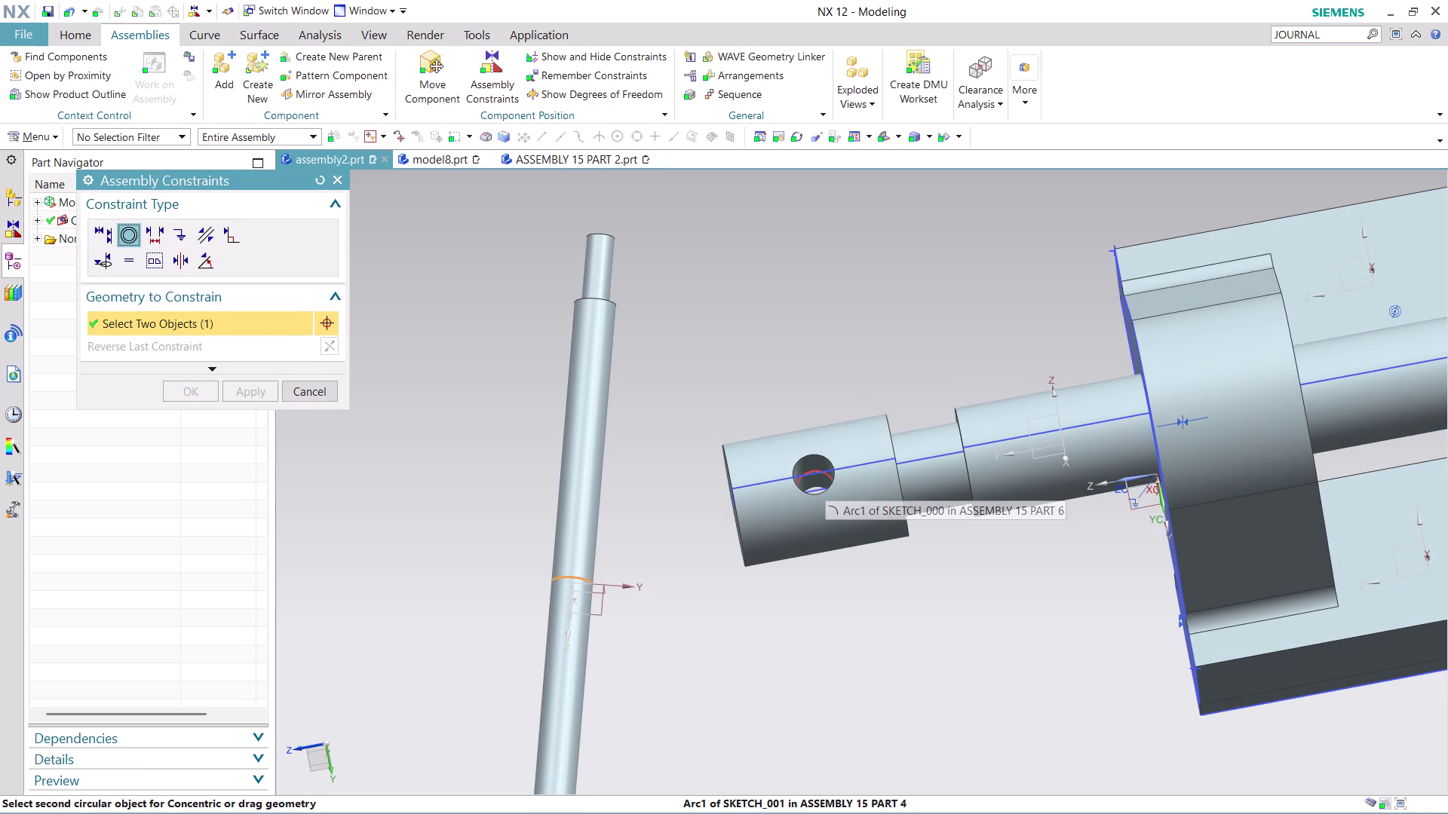
click(825, 481)
scroll(down, 3)
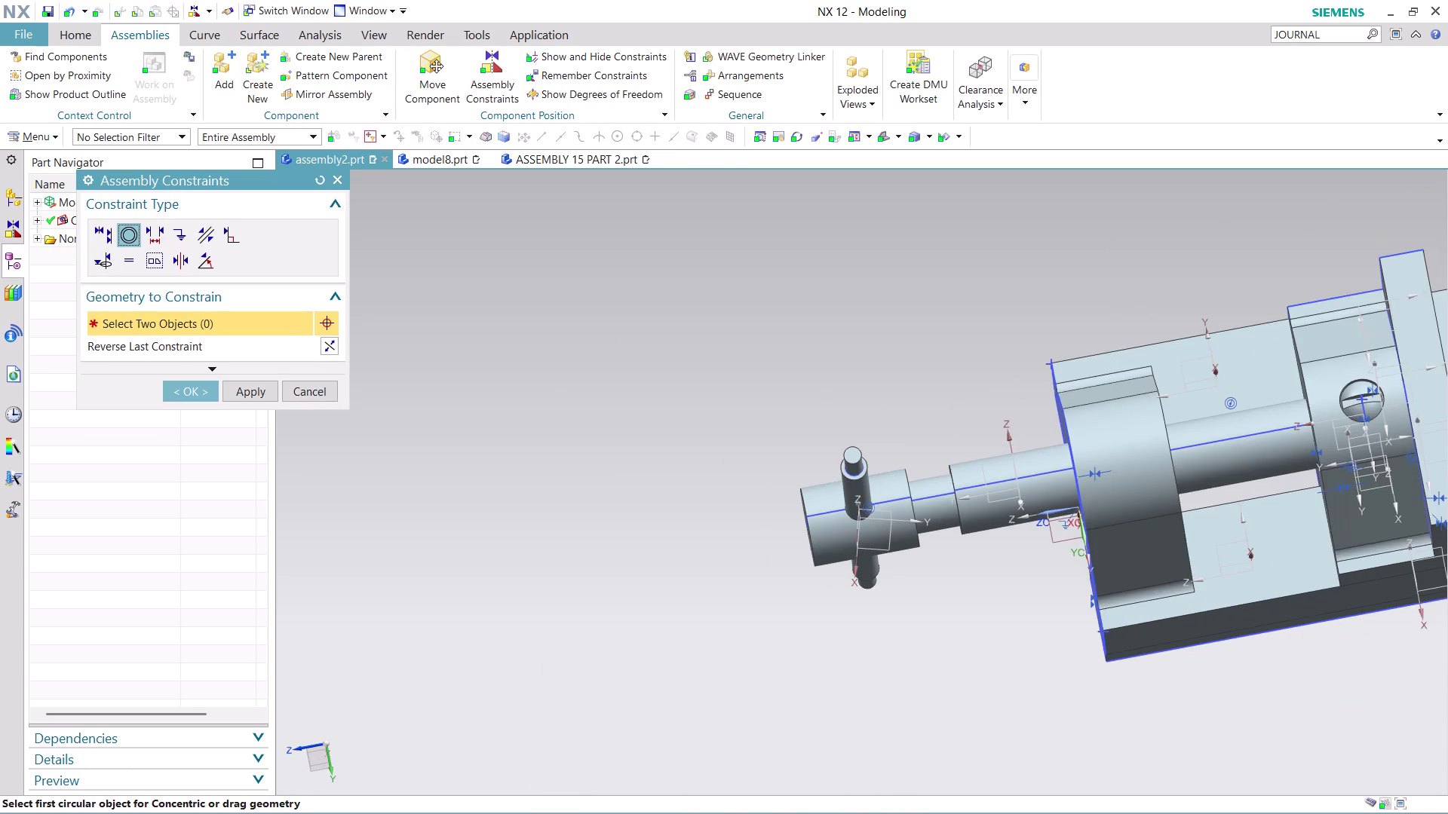
scroll(down, 3)
click(203, 390)
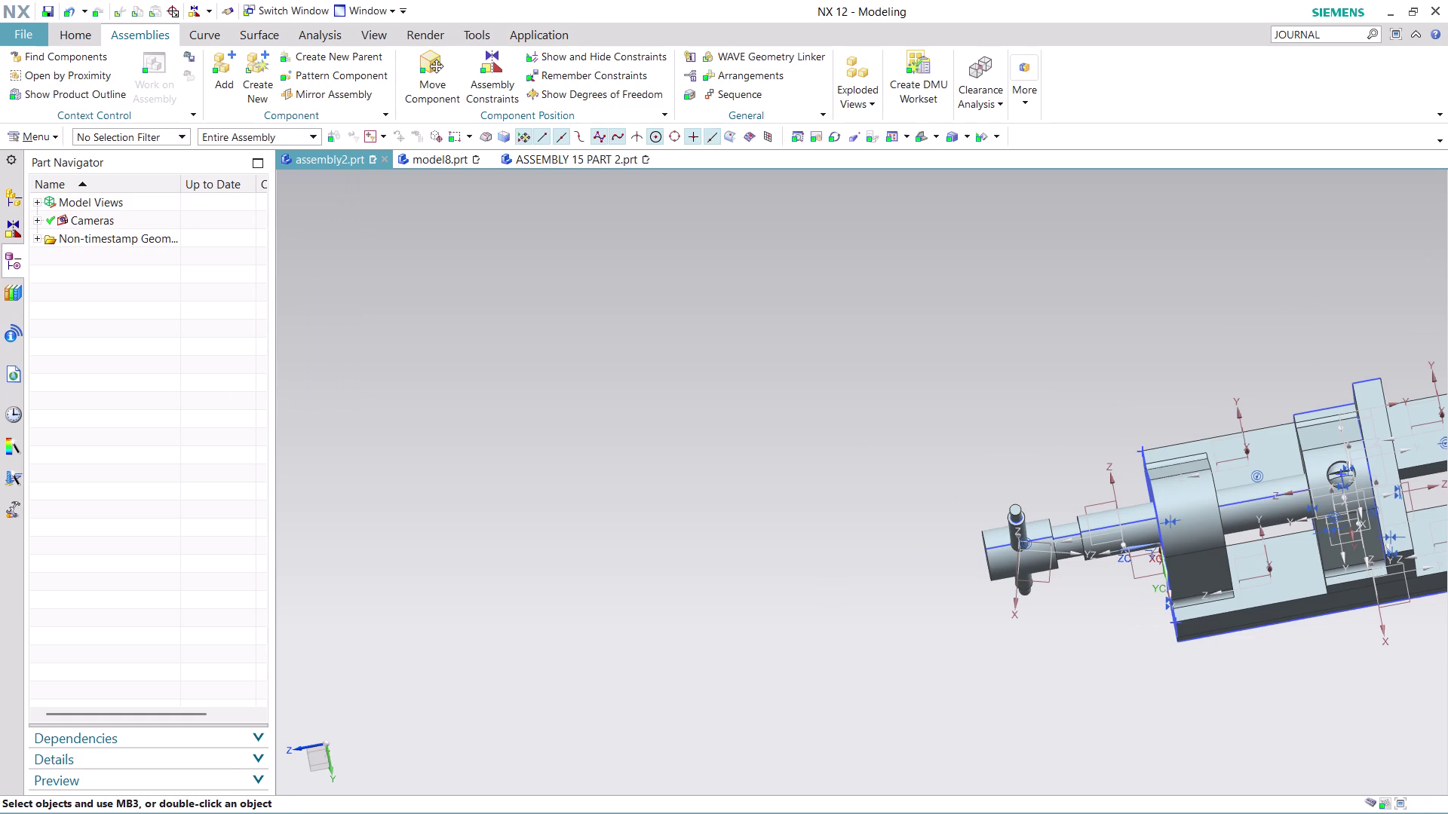
Orbit to inspect the tommy bar passing through the screw's cross hole.
scroll(down, 3)
scroll(up, 3)
middle_drag(604, 362, 618, 353)
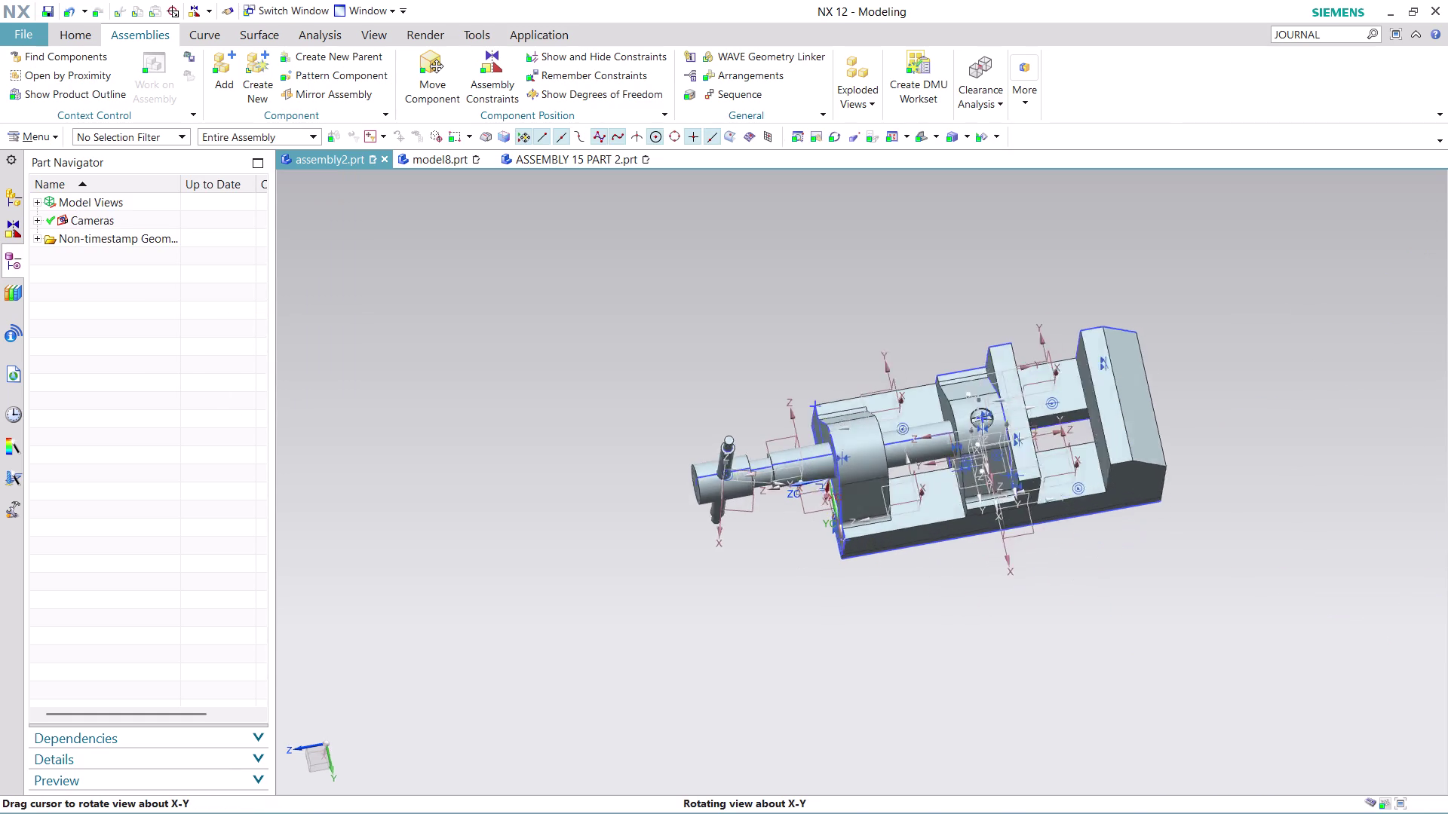
middle_drag(618, 352, 704, 329)
scroll(up, 3)
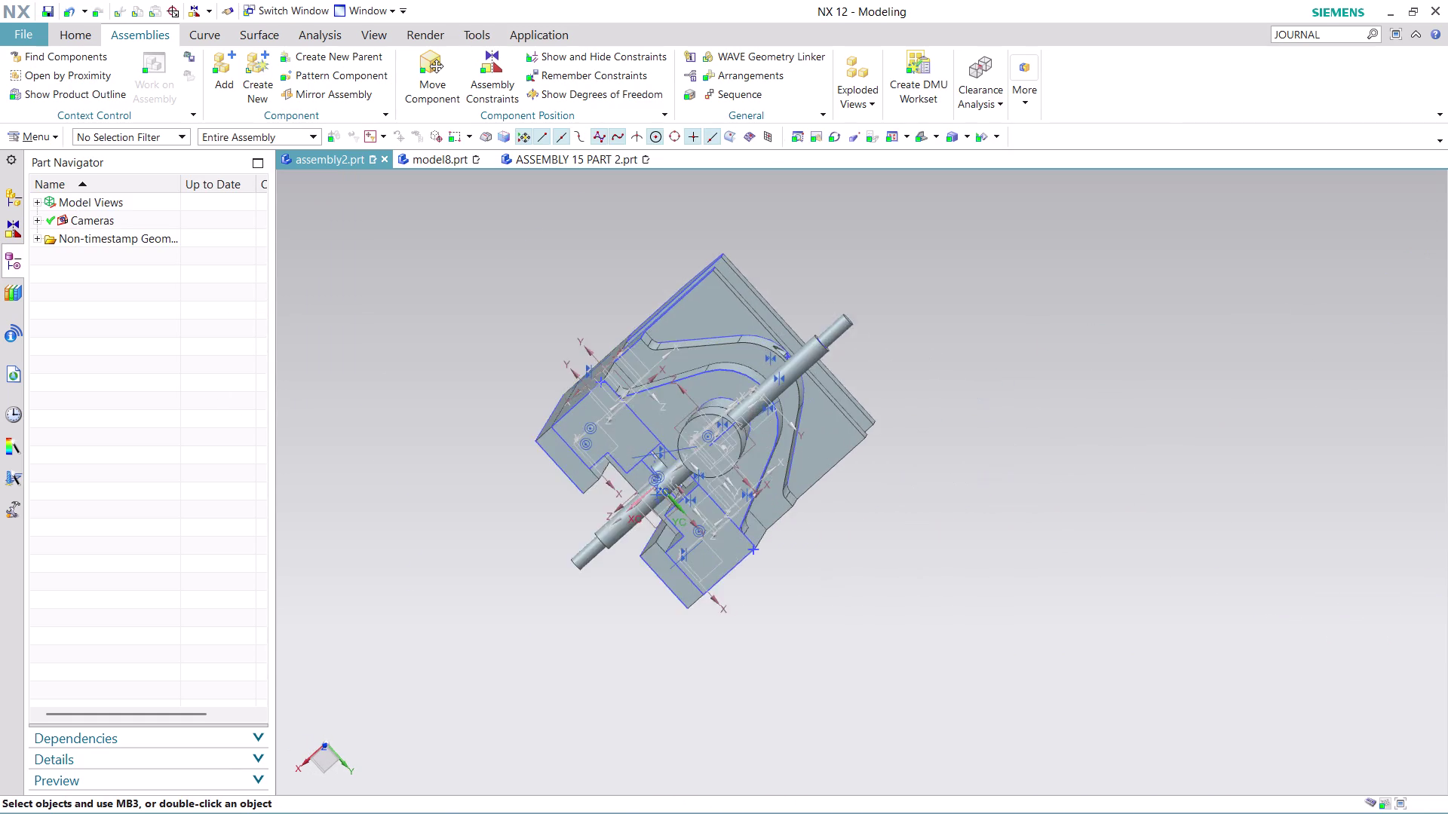
scroll(up, 3)
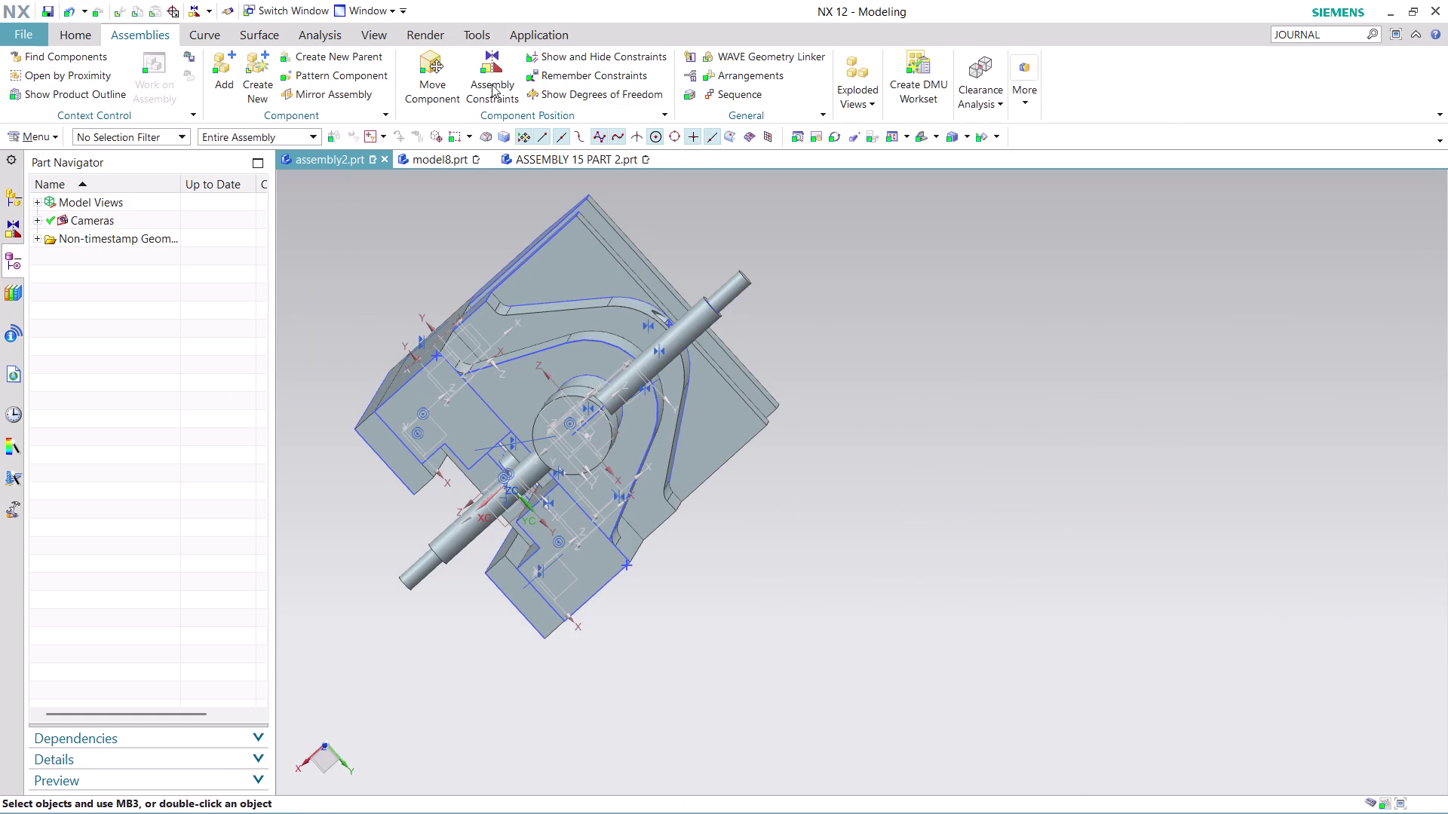
click(440, 87)
Select the tommy bar, rotate it to -90 degrees, confirm, and re-centre the view.
click(684, 329)
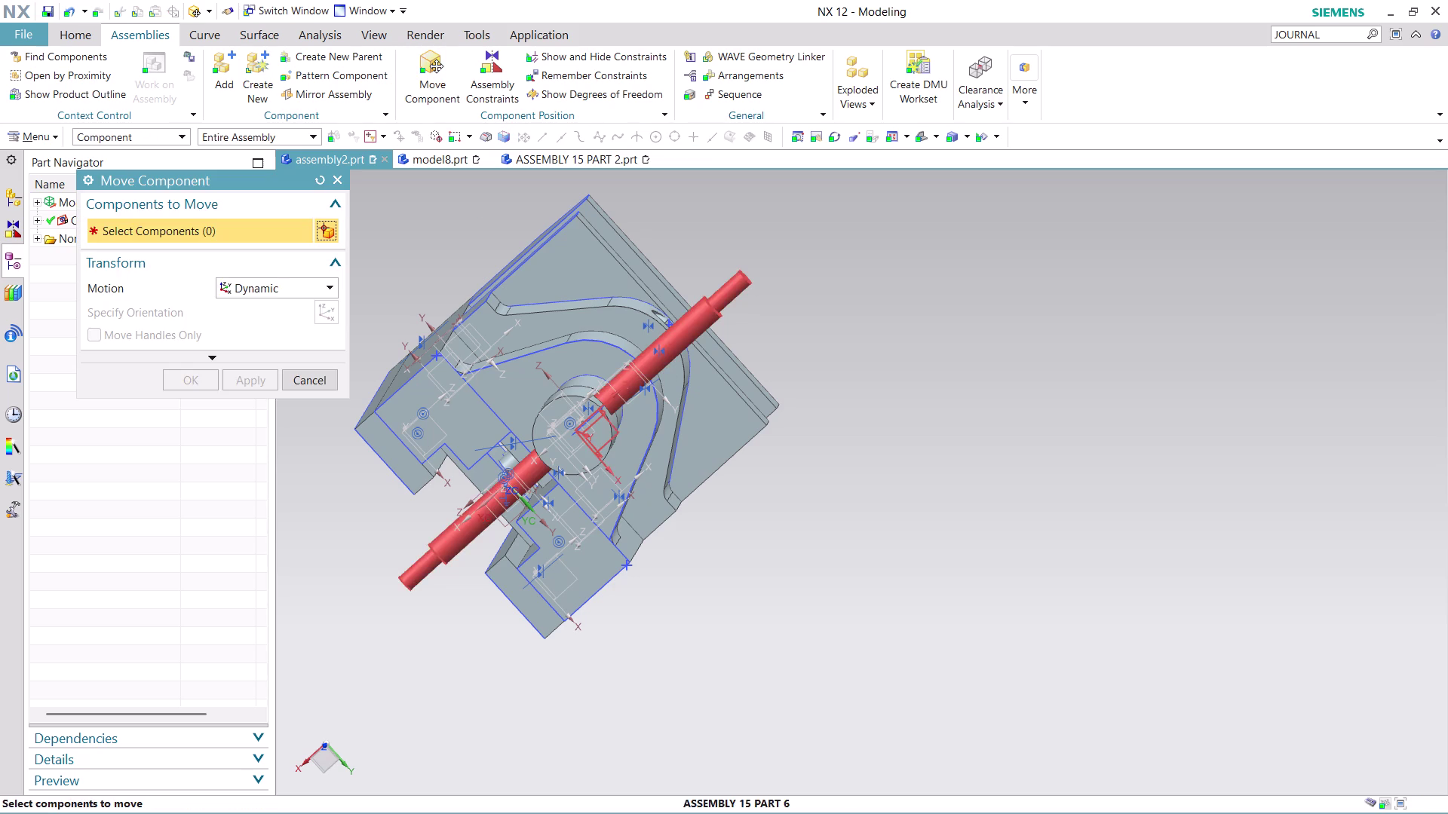
click(320, 312)
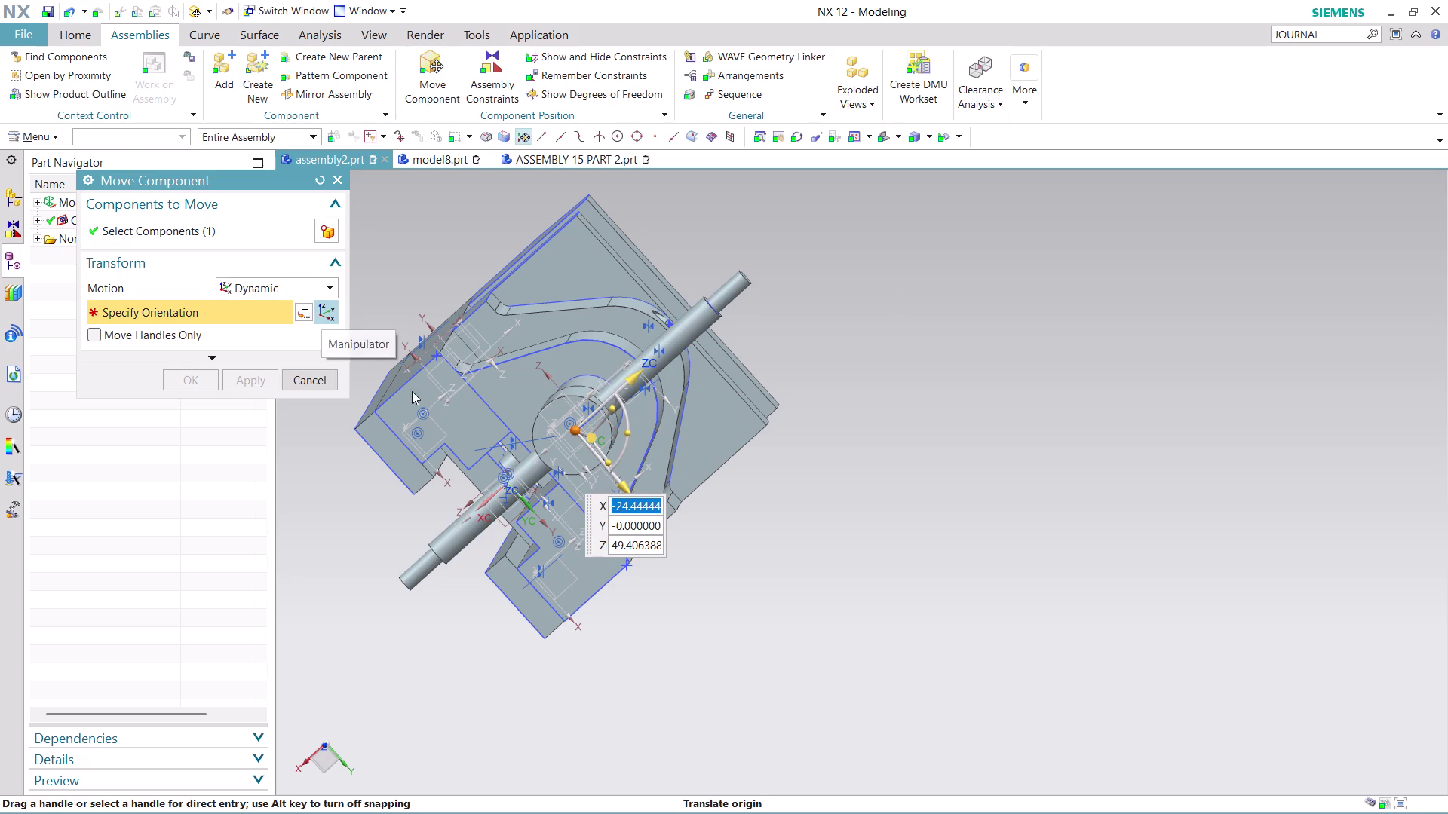
drag(633, 437, 604, 375)
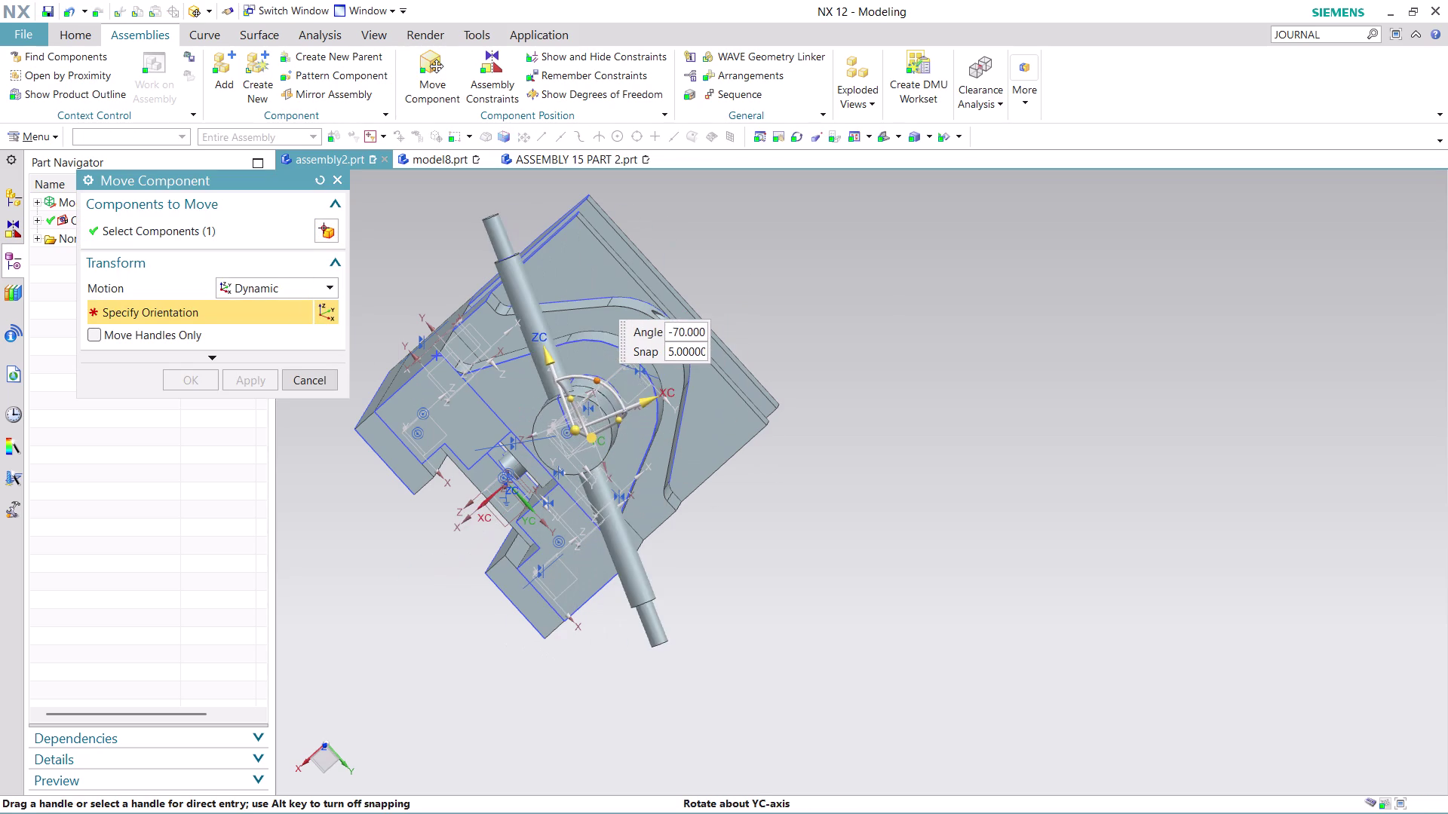
drag(604, 376, 580, 346)
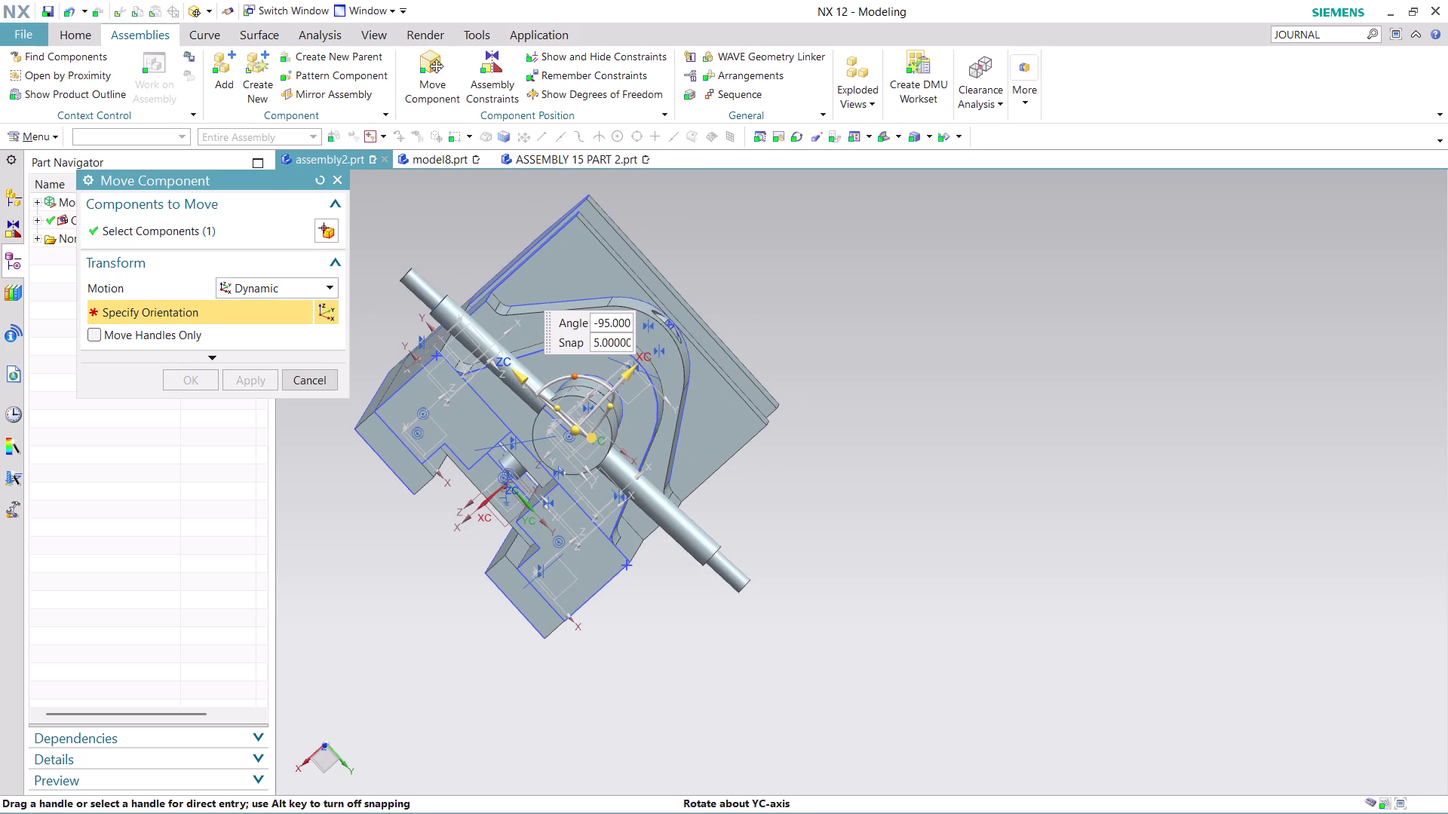
drag(581, 346, 581, 366)
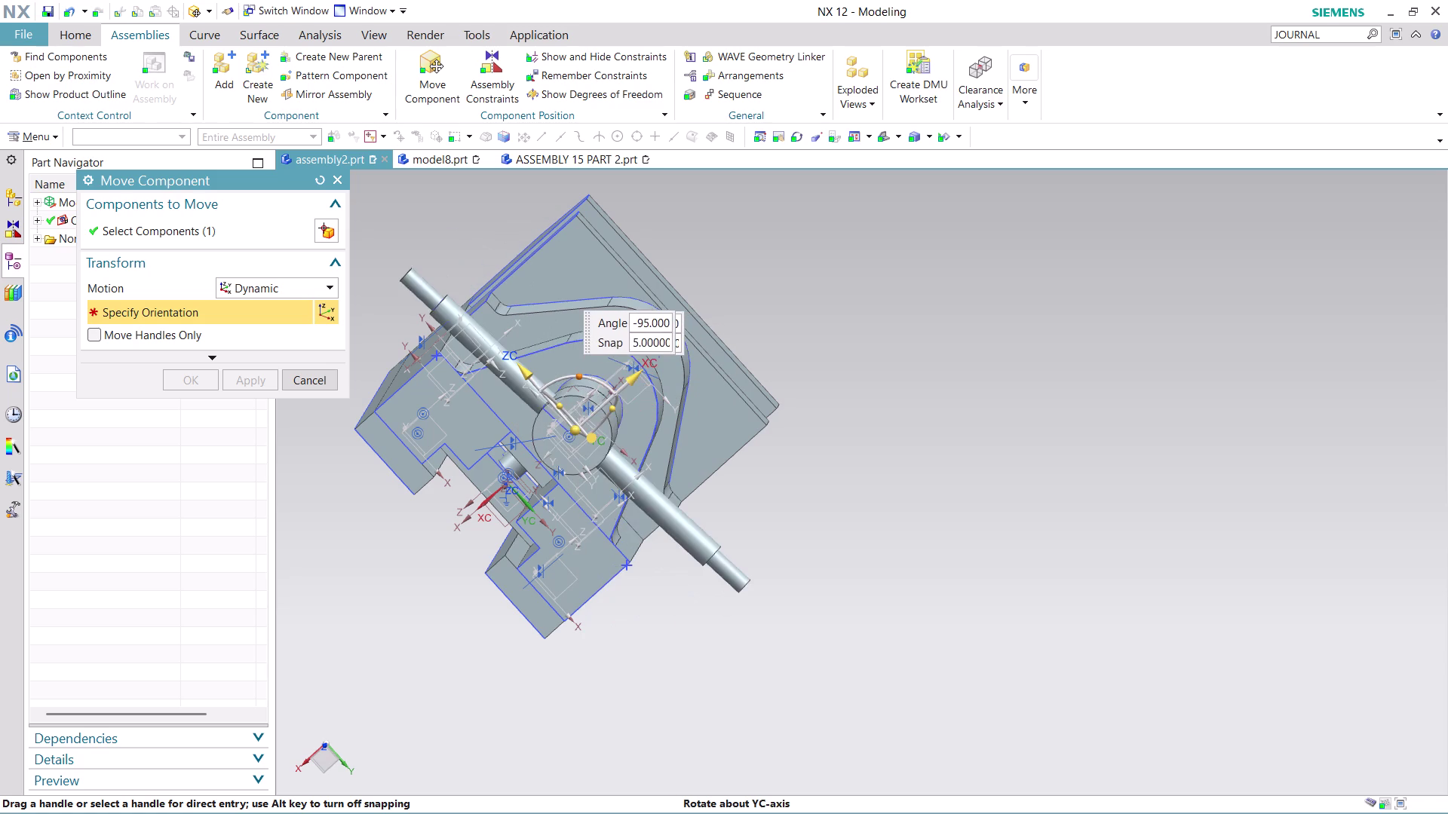
drag(581, 366, 581, 394)
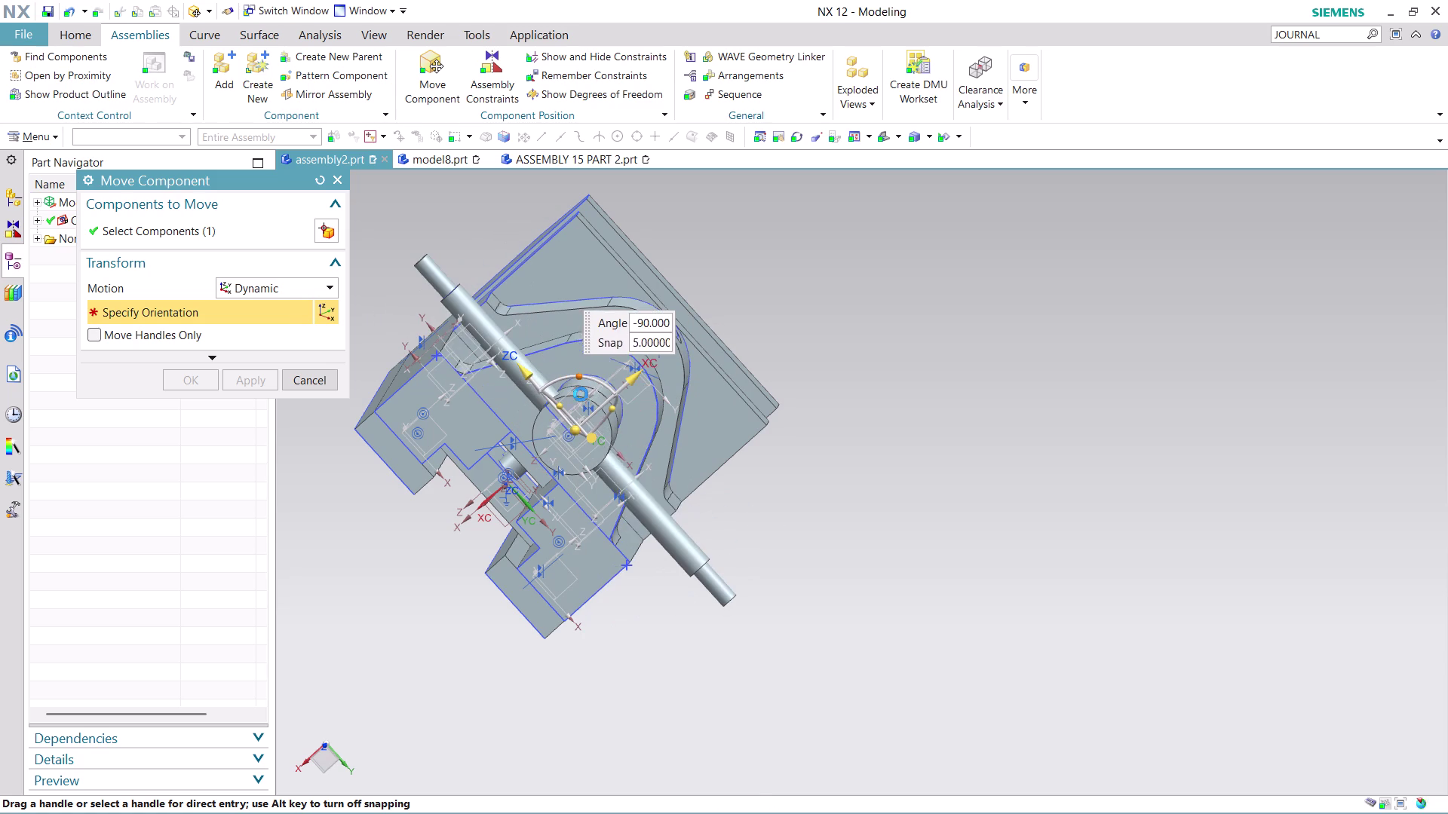
click(177, 376)
scroll(down, 3)
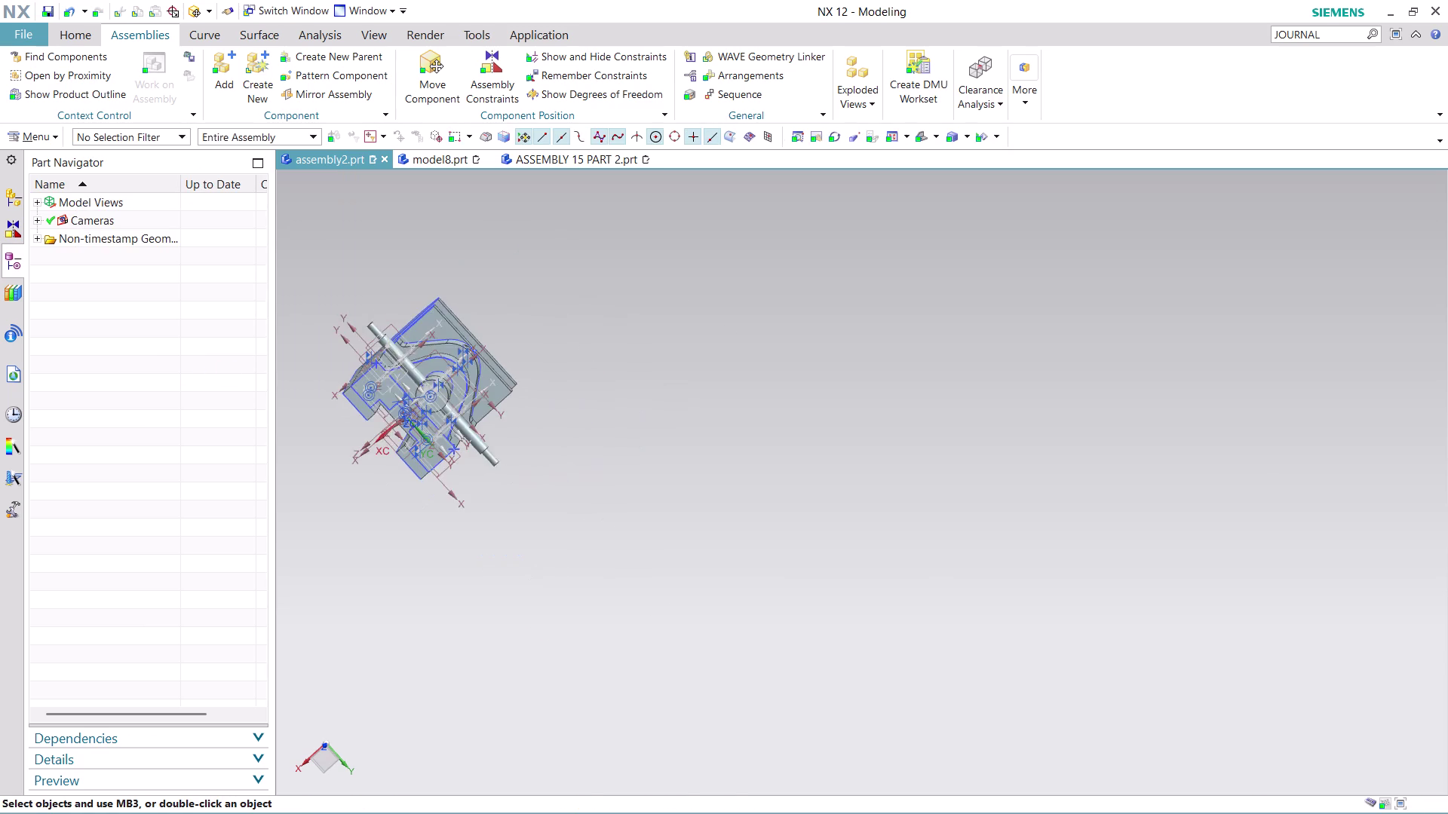
scroll(down, 3)
middle_drag(579, 550, 738, 556)
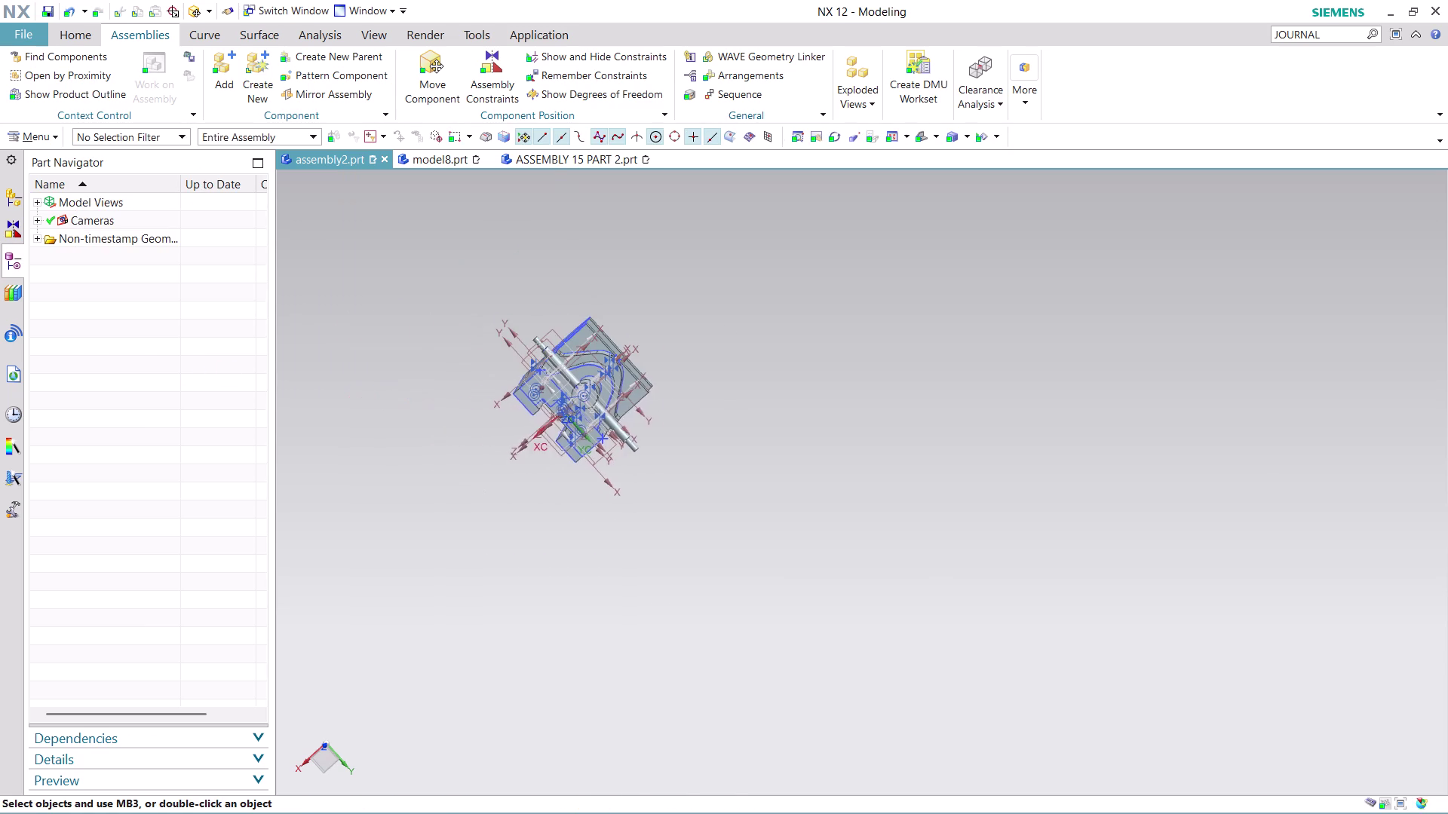
middle_drag(739, 556, 819, 602)
scroll(up, 3)
Choose the ball part ASSEMBLY 15 PART 5 for adding to the assembly.
scroll(up, 3)
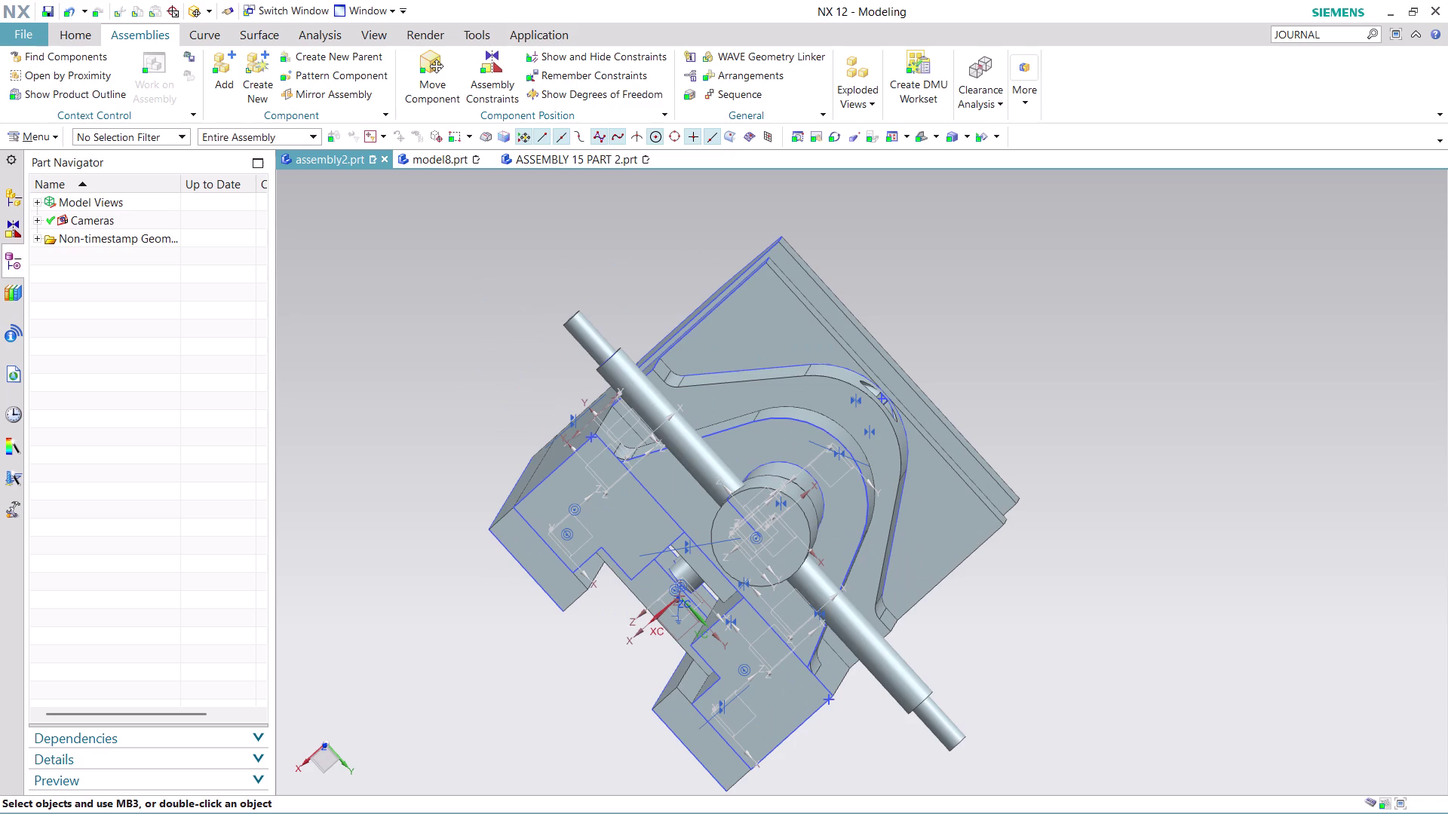
click(218, 77)
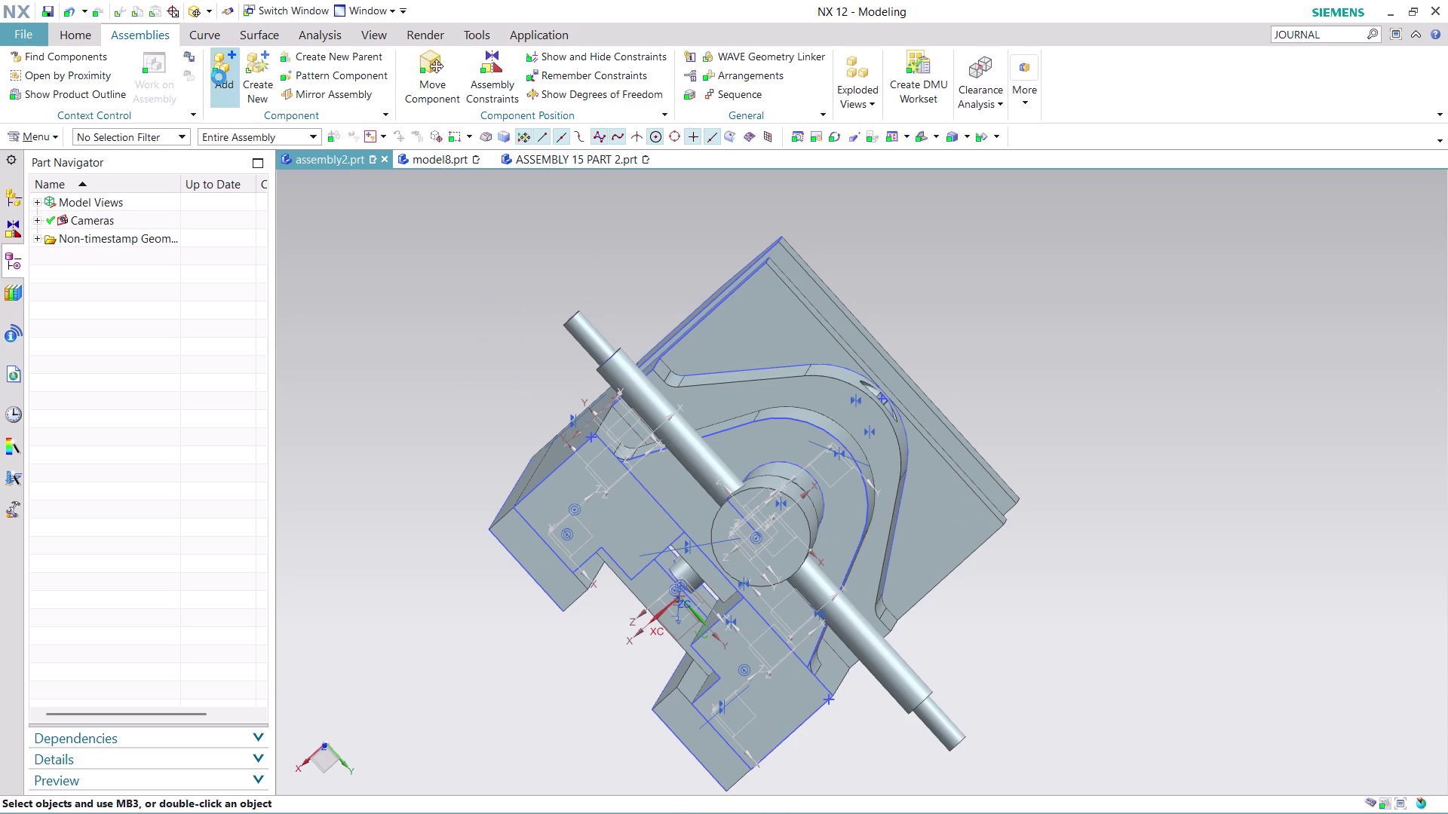
click(315, 253)
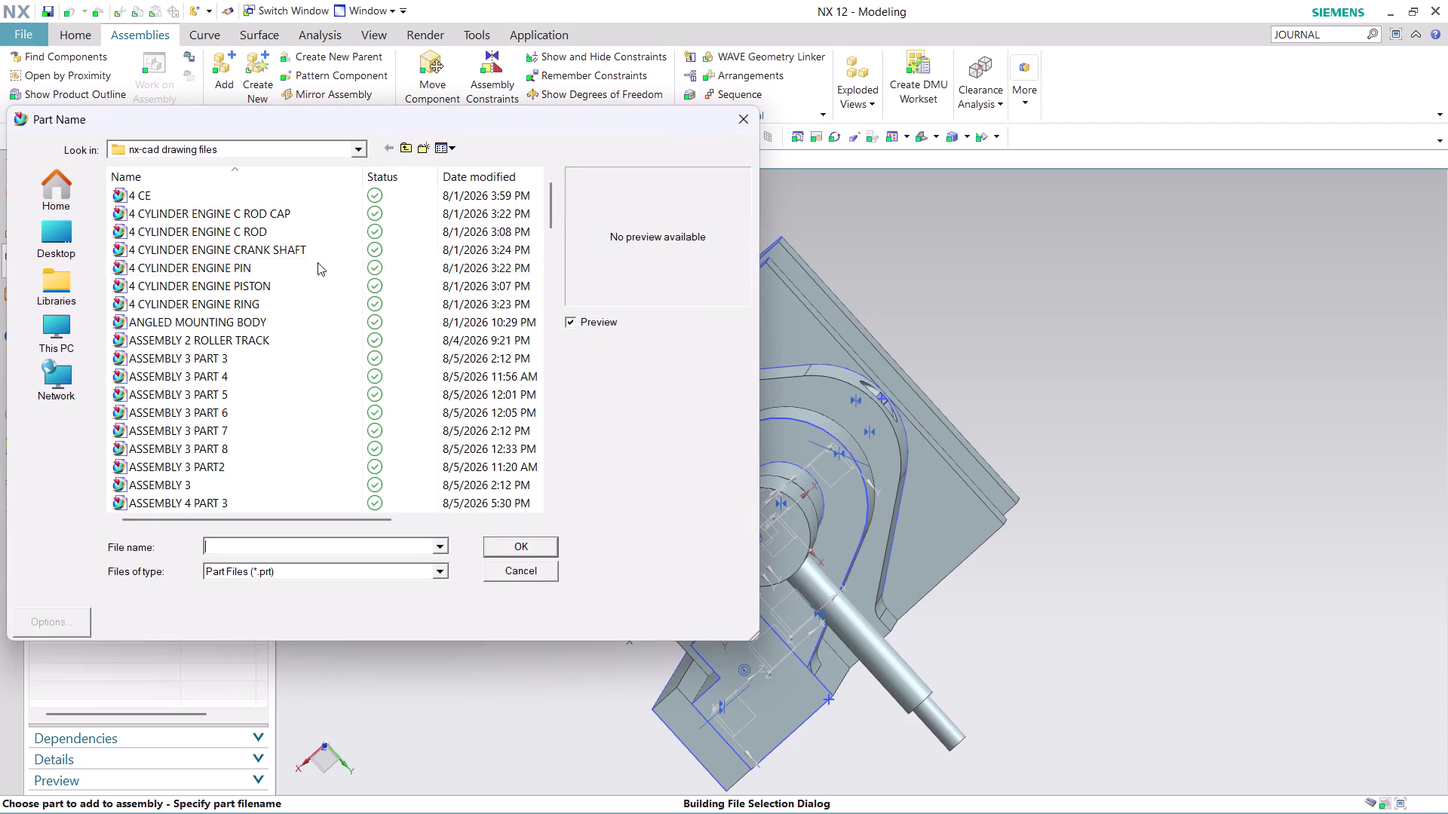
scroll(down, 3)
scroll(down, 3)
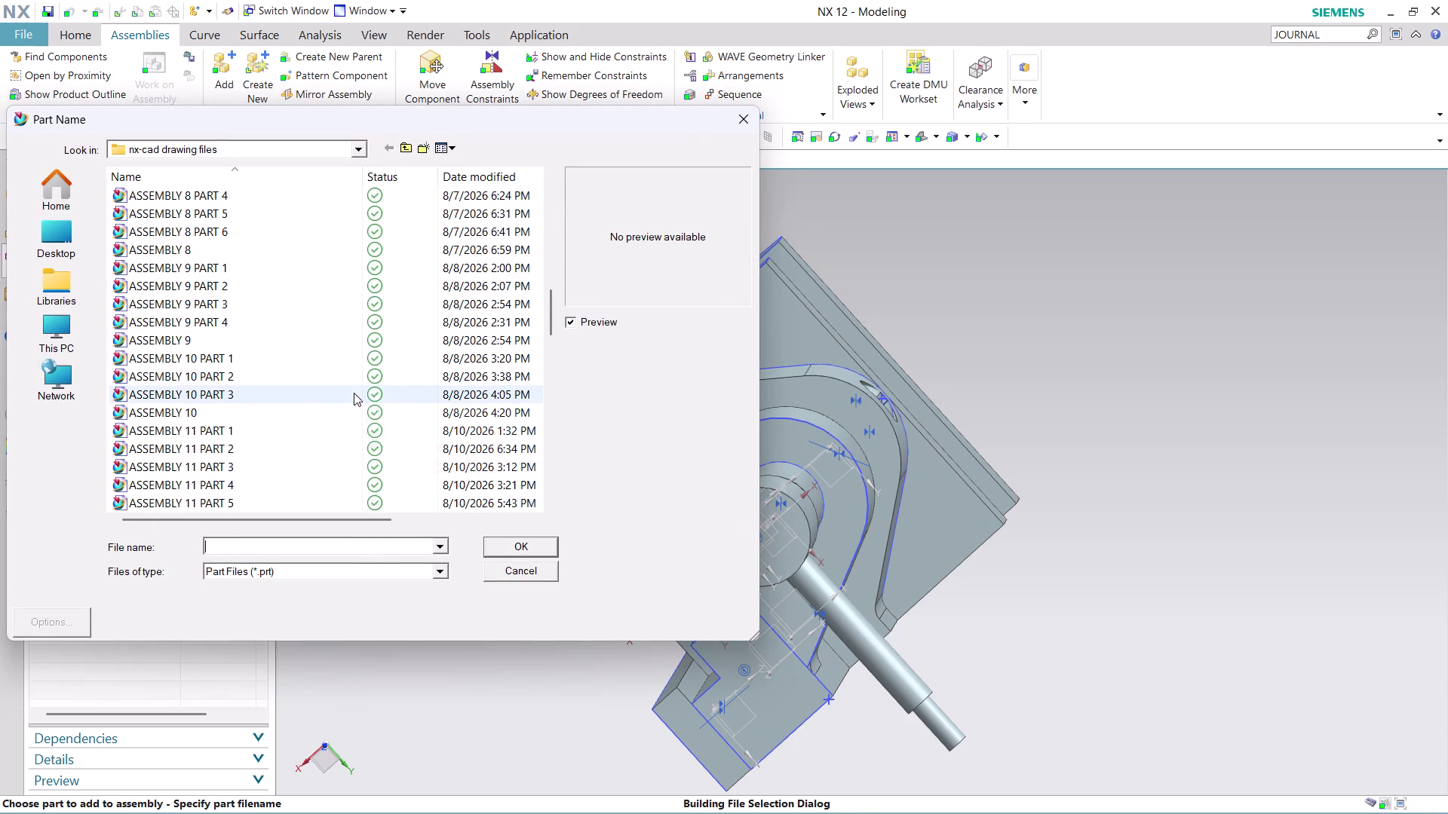
scroll(down, 3)
scroll(down, 3)
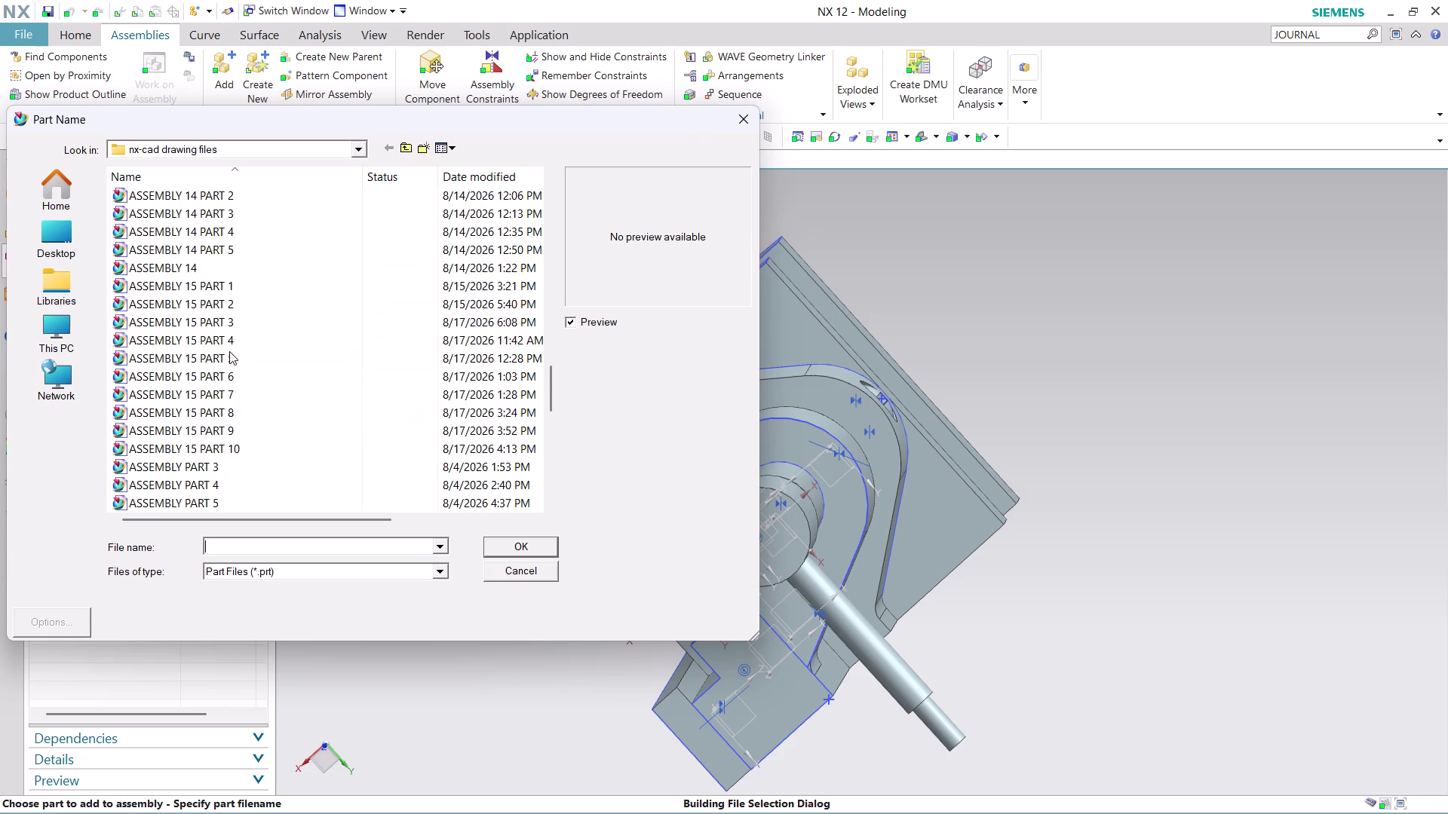
scroll(down, 3)
scroll(up, 3)
click(227, 299)
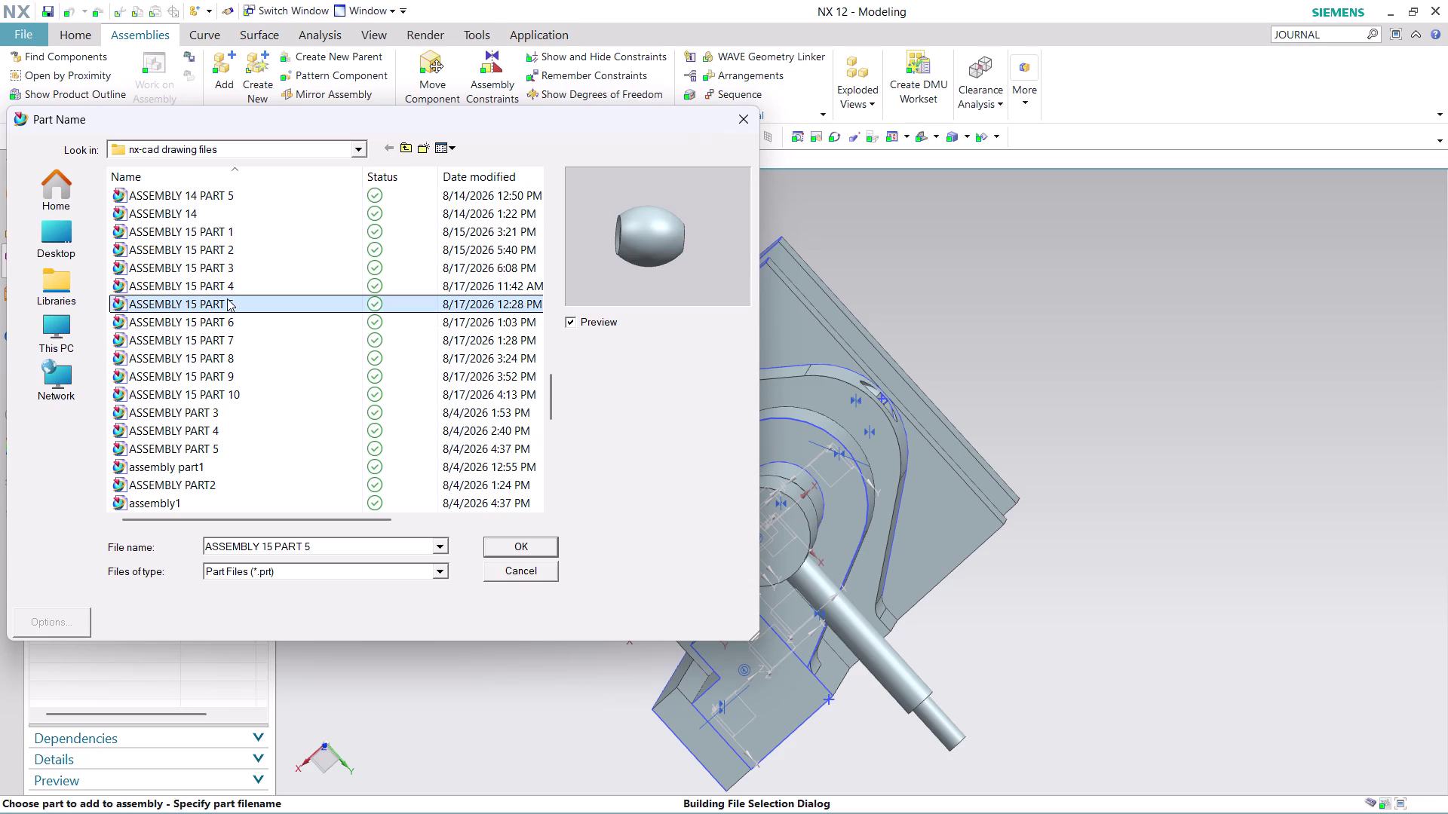
click(530, 542)
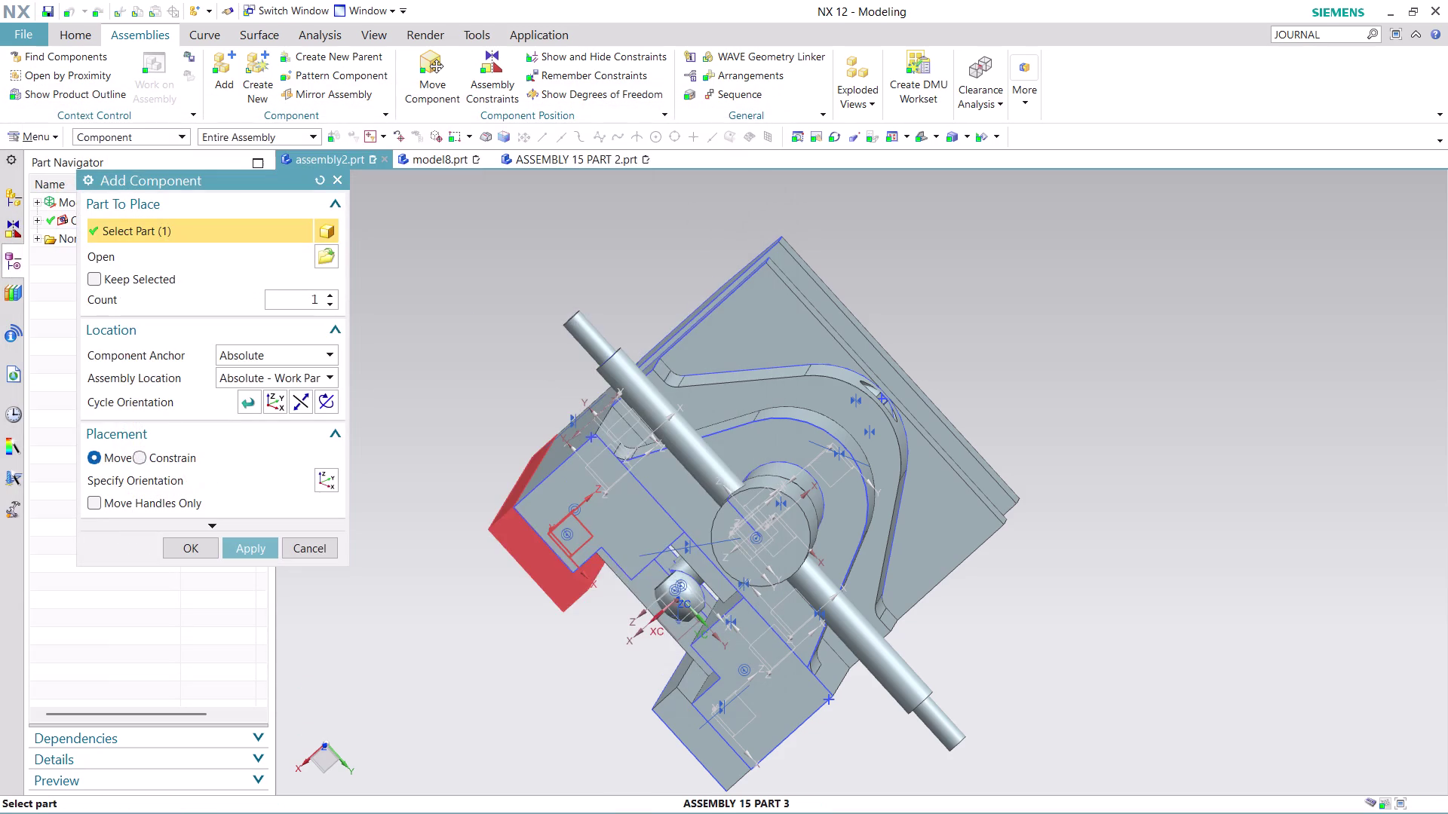
Locate the ball relative to the displayed assembly, slide it along Y, and confirm.
click(314, 376)
click(290, 429)
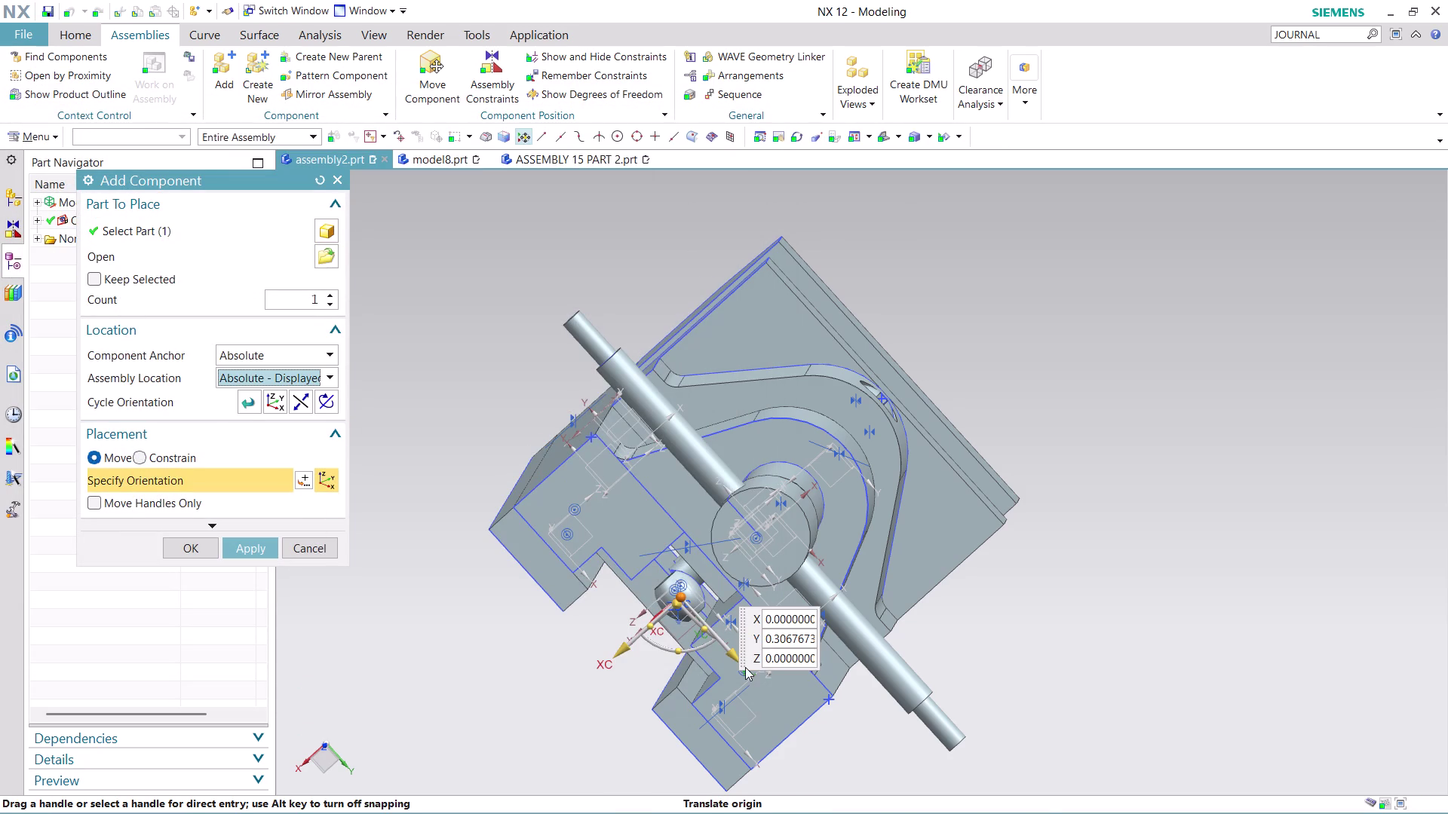
drag(732, 653, 584, 392)
middle_drag(538, 293, 553, 315)
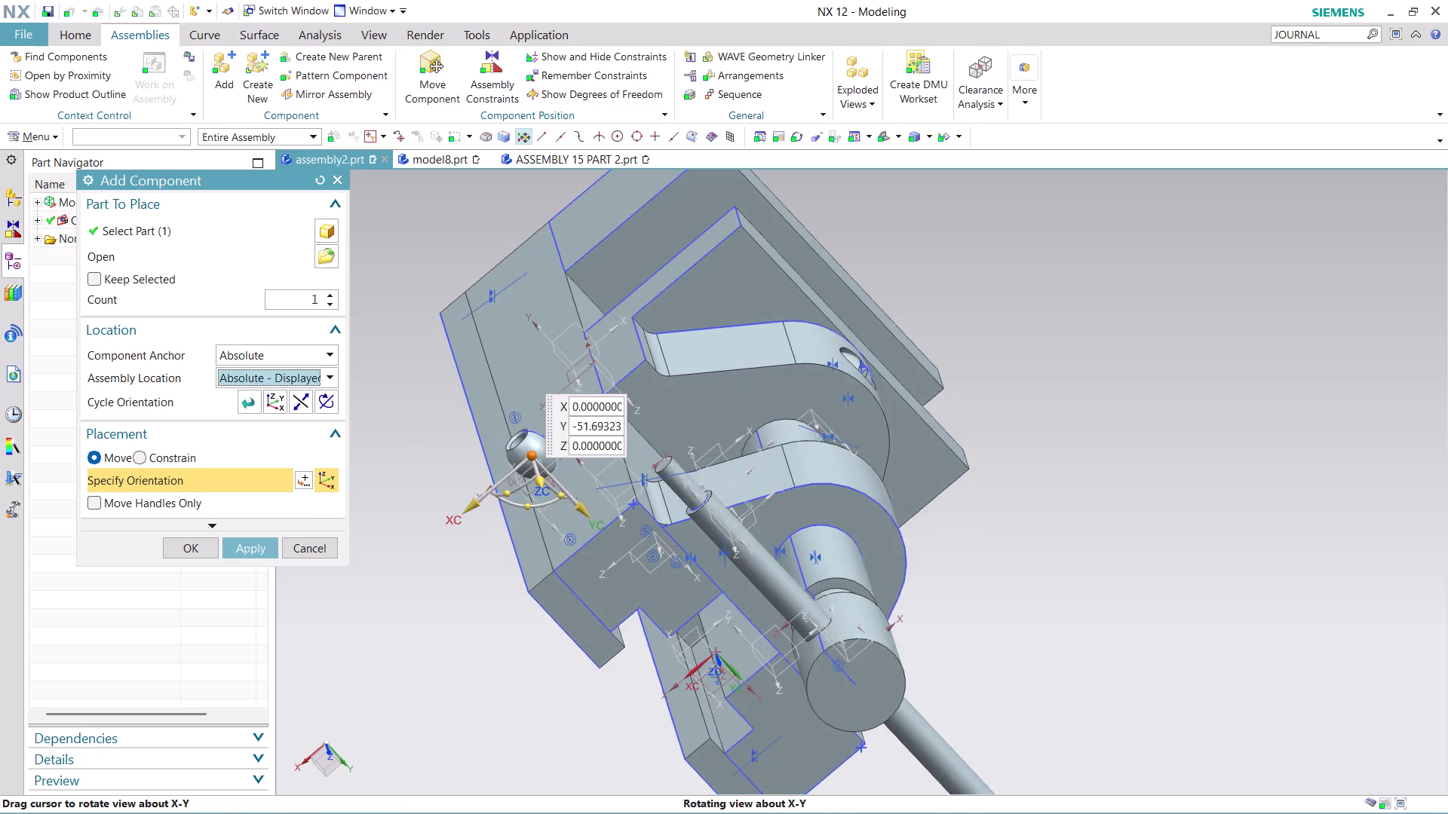
middle_drag(553, 315, 557, 327)
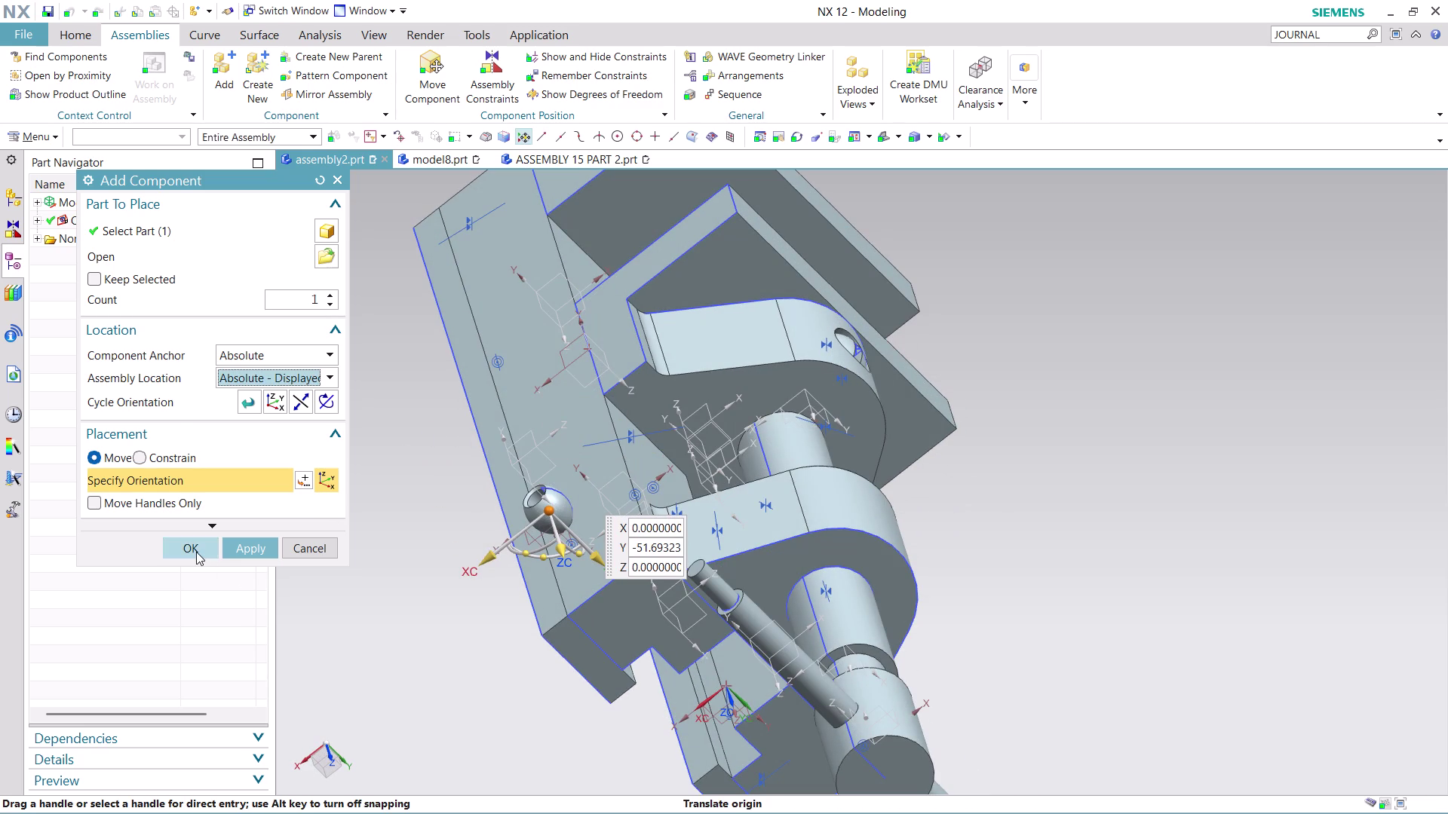
click(196, 552)
Re-frame the view on the ball and bar end, then open Assembly Constraints.
middle_drag(975, 514, 928, 491)
scroll(up, 3)
scroll(down, 3)
scroll(up, 3)
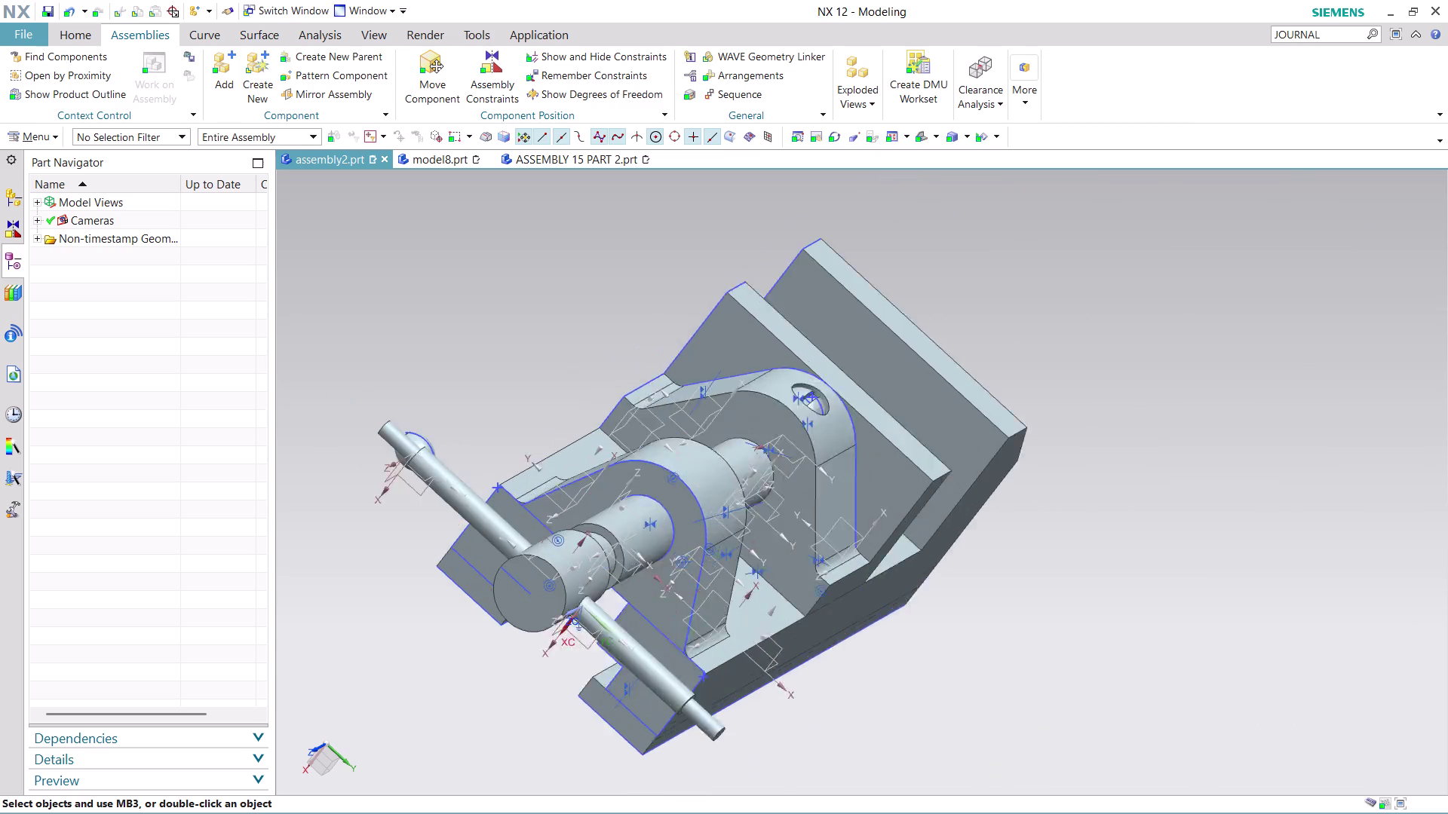
scroll(up, 3)
middle_drag(478, 403, 438, 390)
scroll(up, 3)
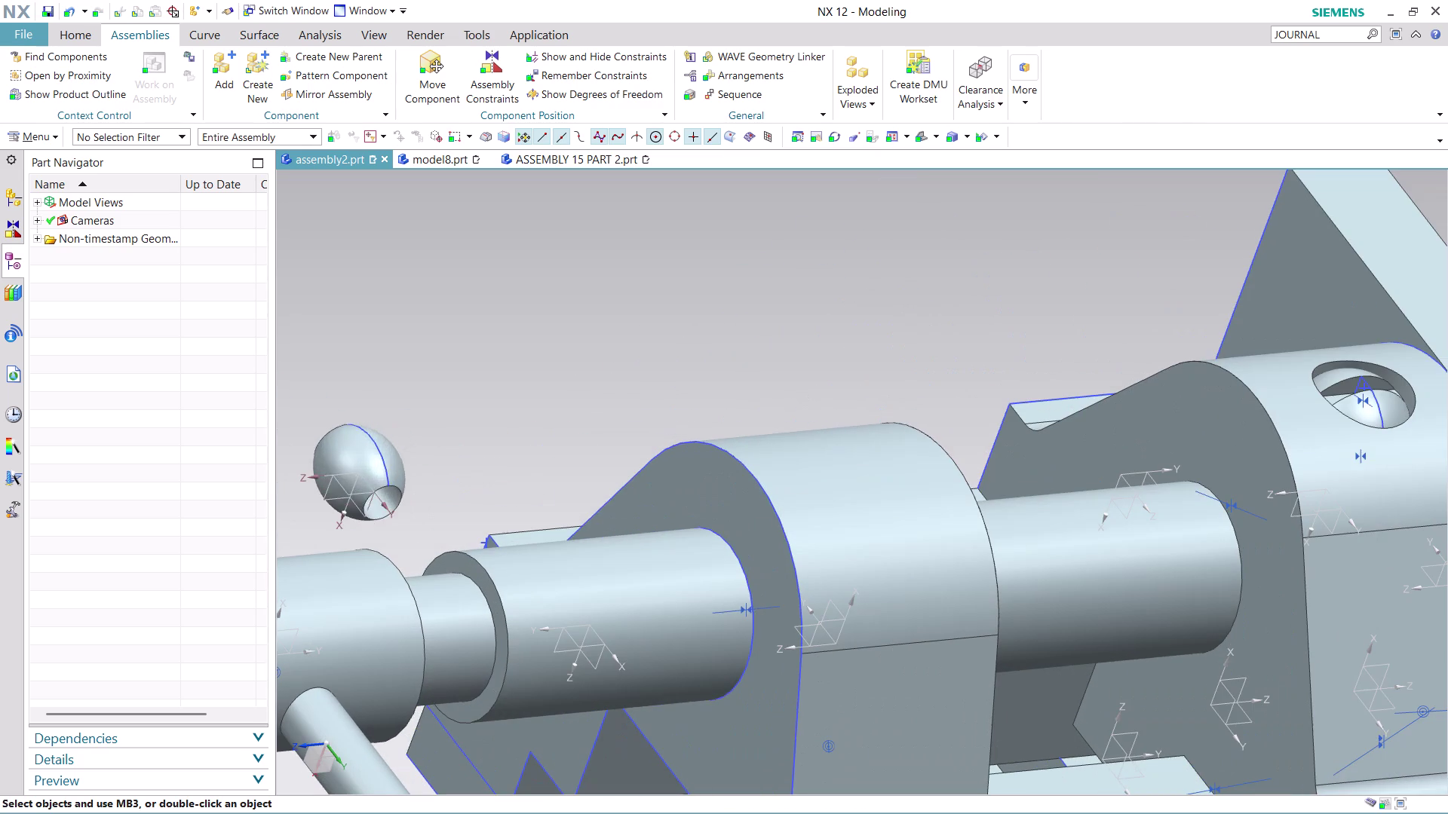
click(481, 82)
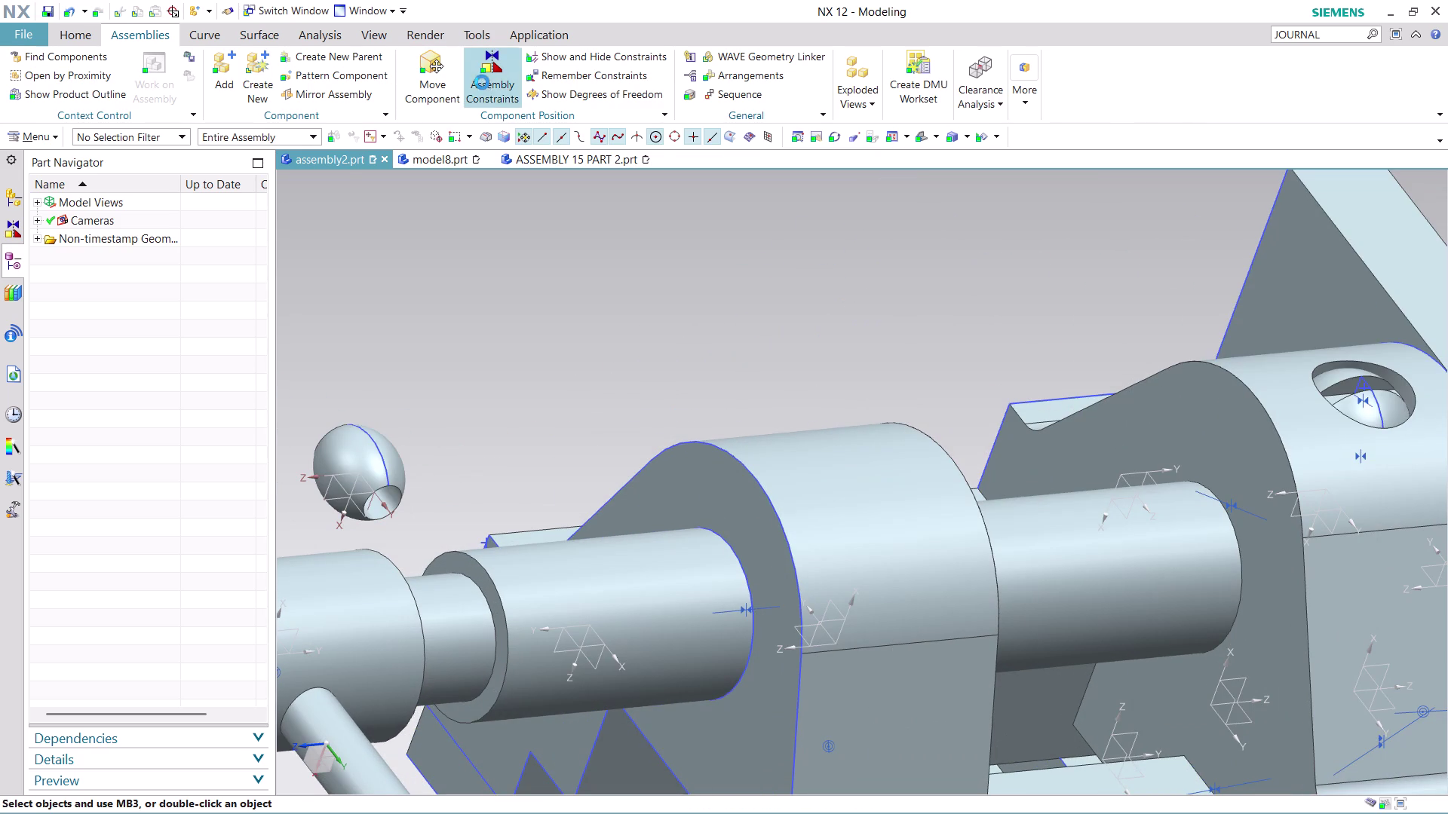
Constrain the ball concentrically onto the tommy bar's end edge and finish the constraint.
click(389, 495)
scroll(down, 3)
scroll(up, 3)
scroll(down, 3)
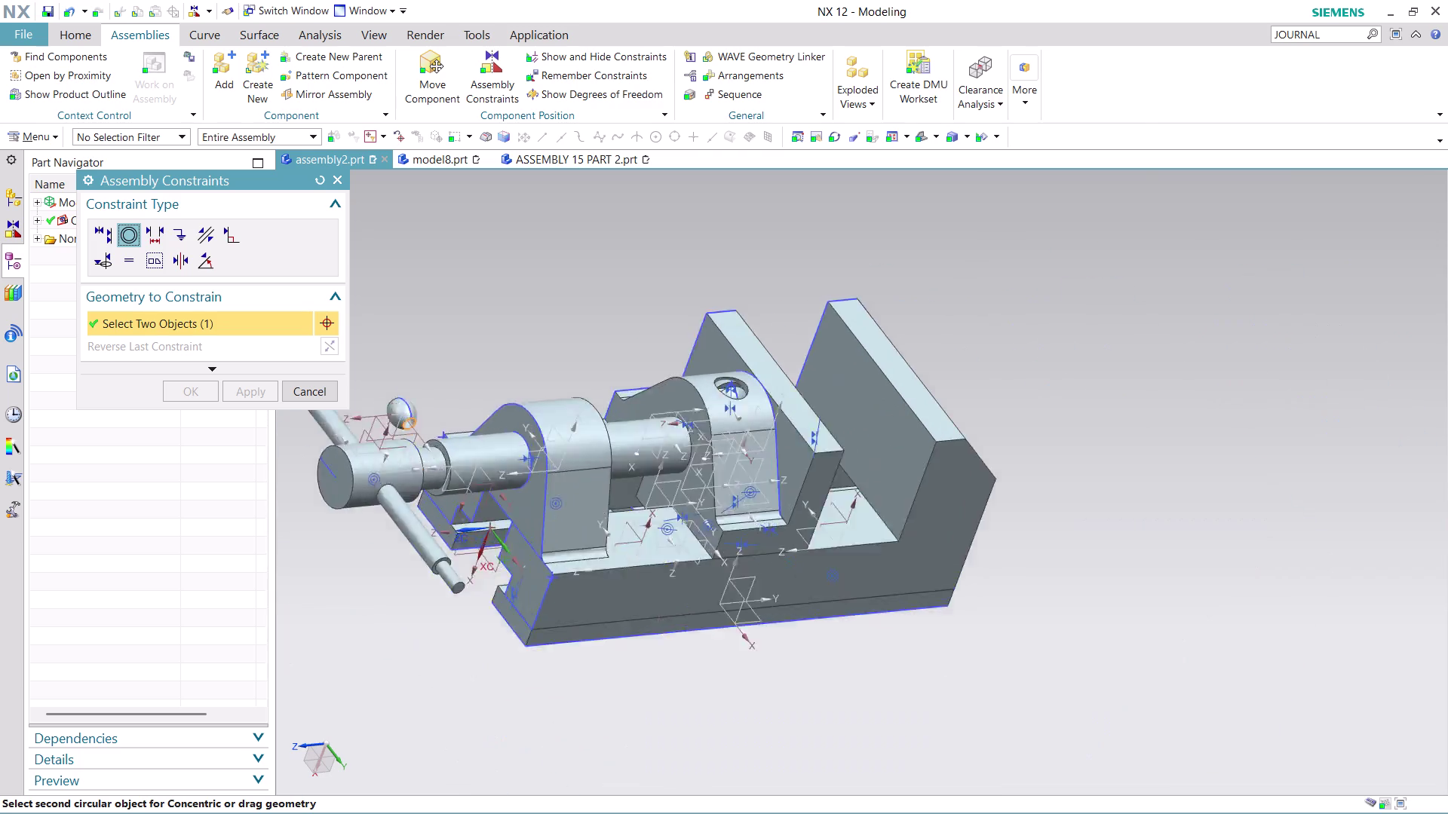
scroll(down, 3)
scroll(up, 3)
middle_drag(380, 321, 437, 366)
scroll(up, 3)
click(556, 548)
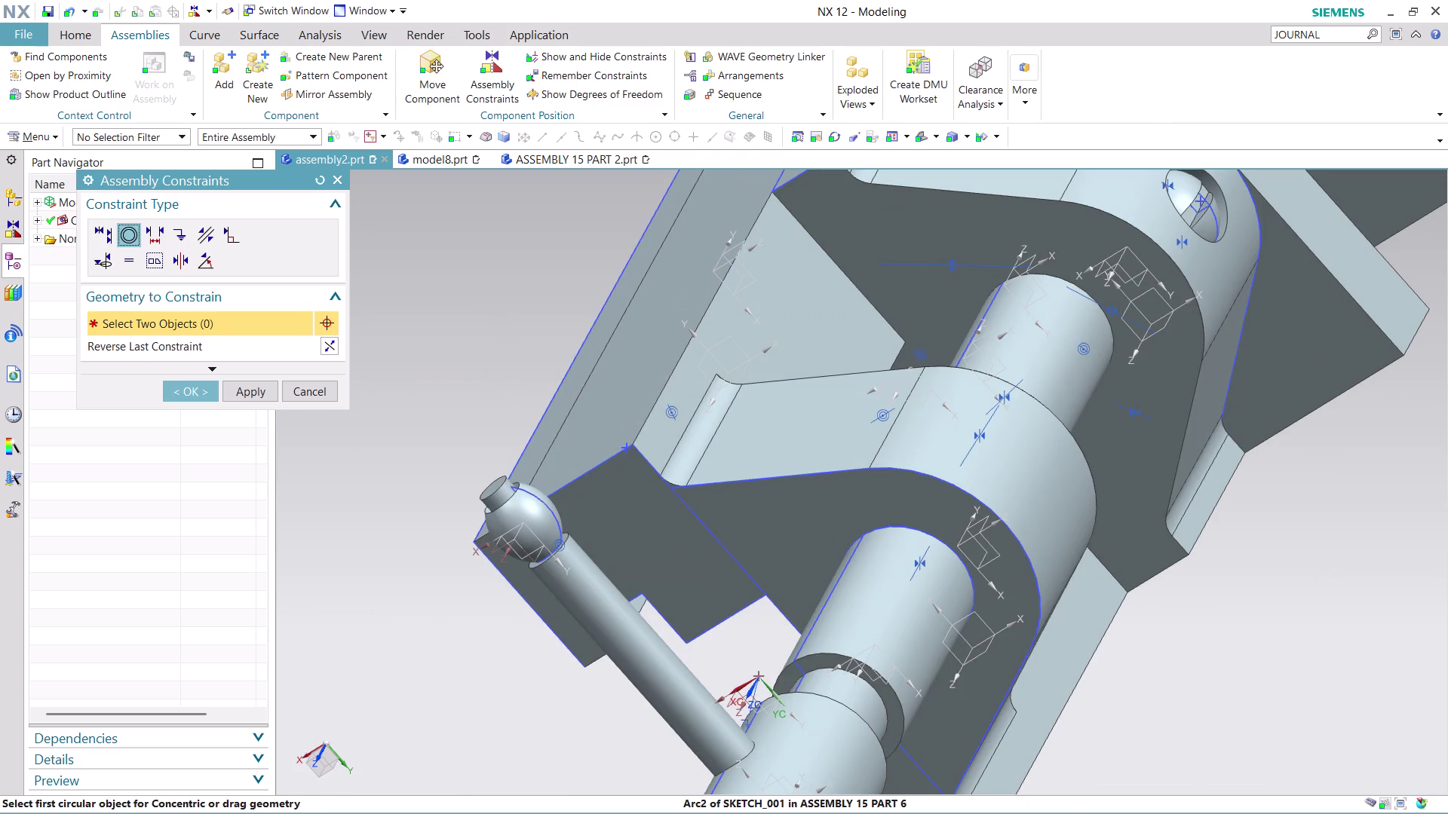
scroll(down, 3)
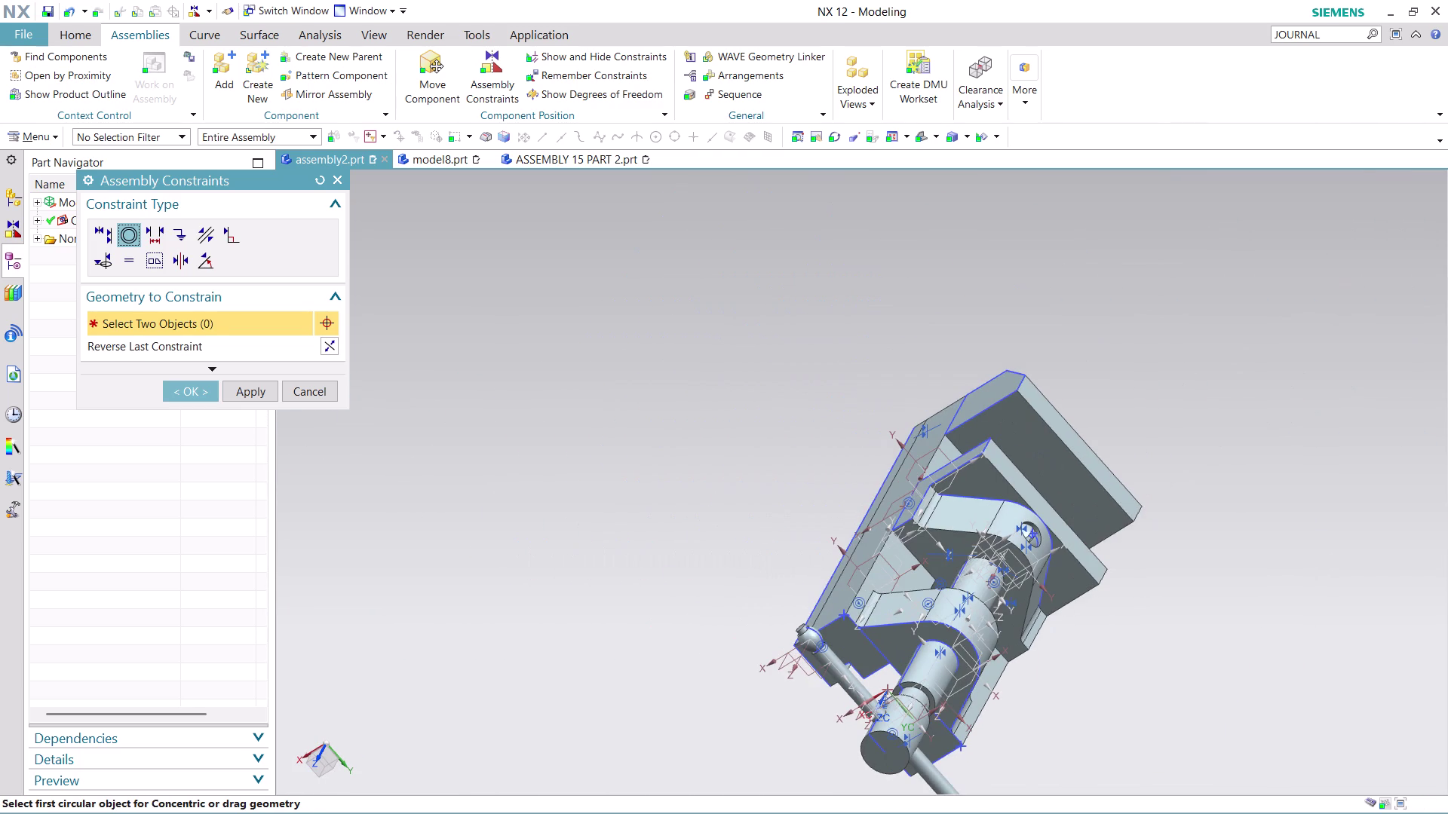
middle_drag(1049, 721, 974, 628)
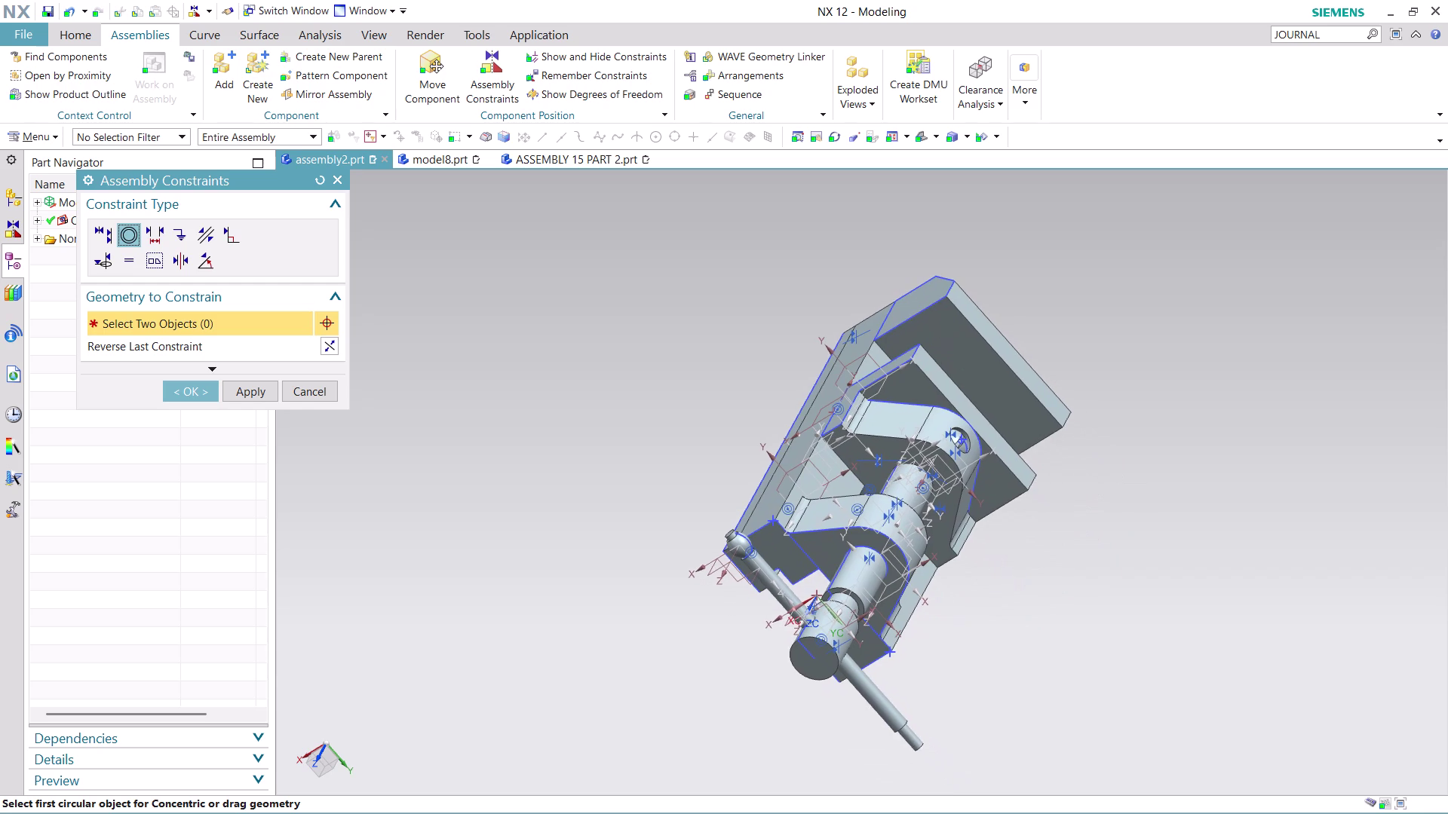
middle_drag(1000, 721, 884, 643)
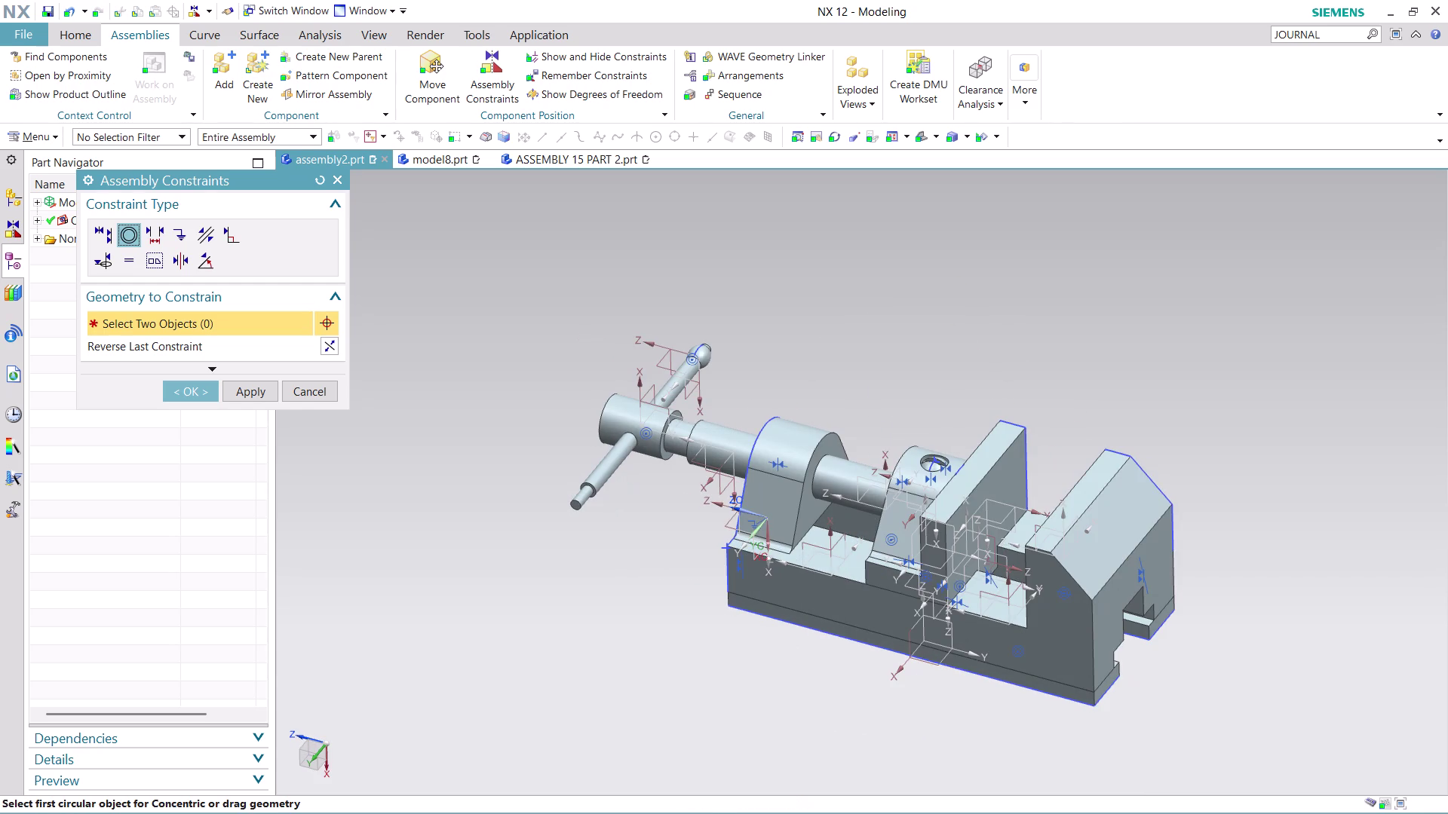
click(195, 397)
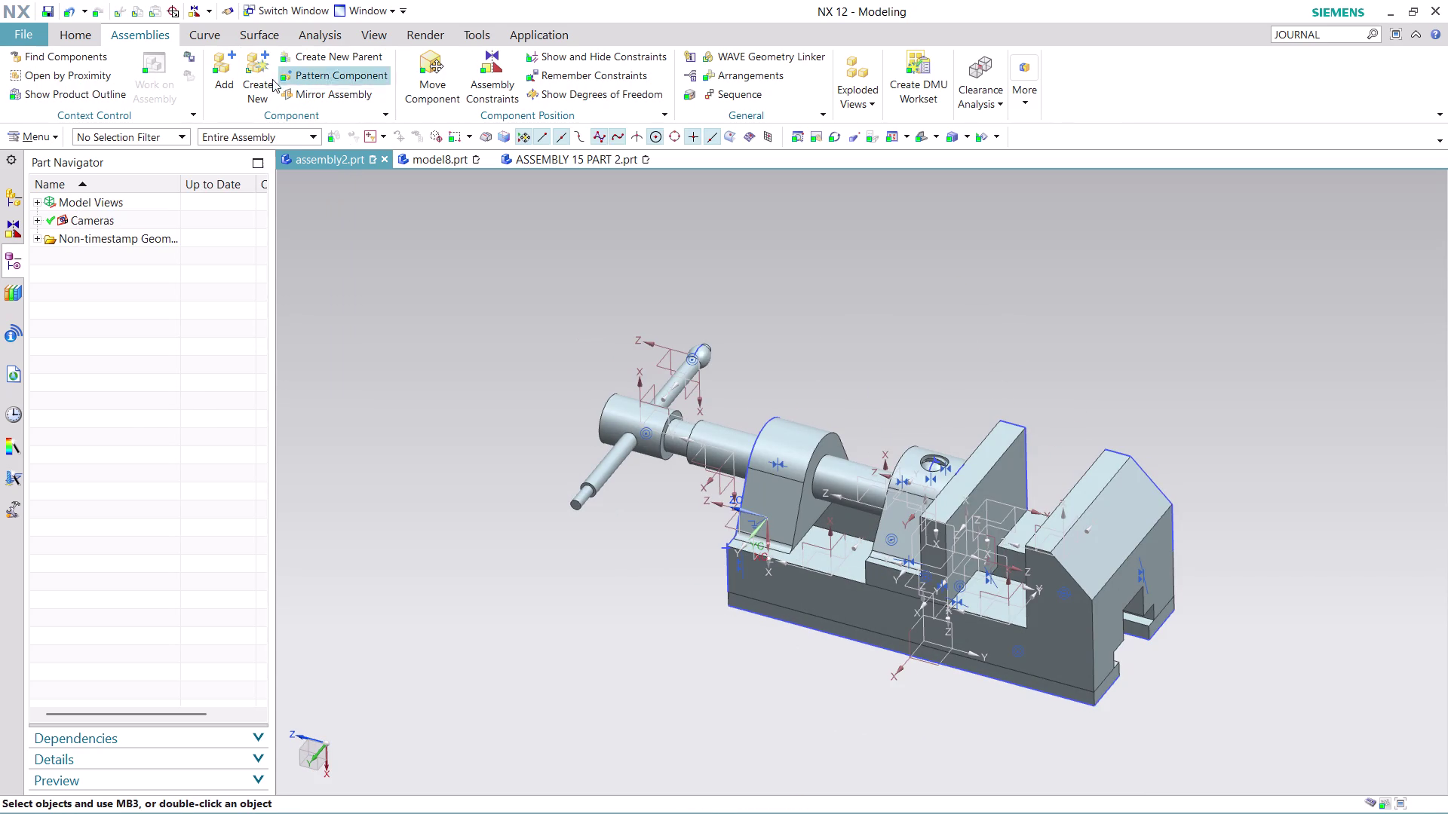
Start adding another component and browse the part file list.
click(229, 76)
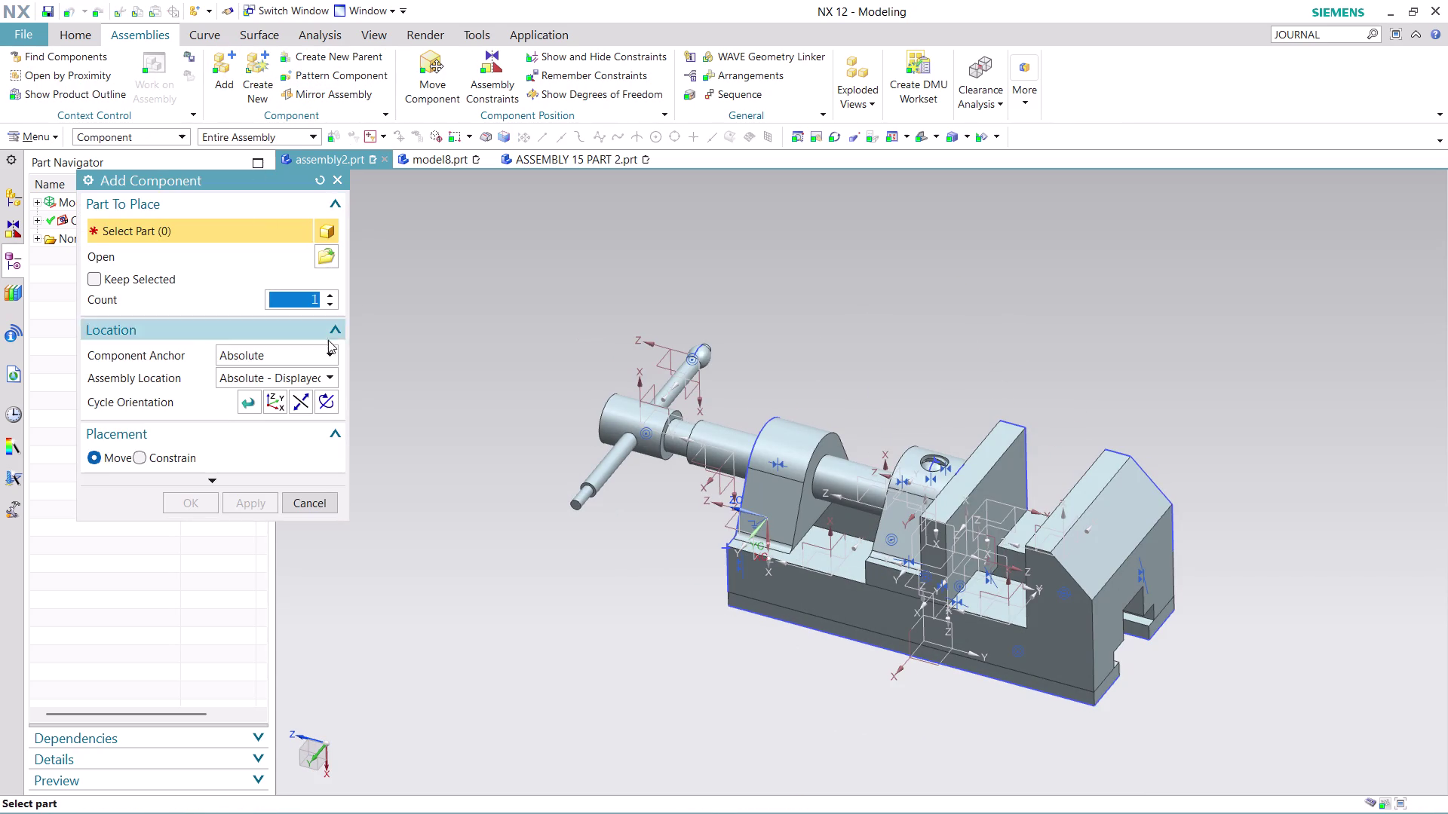
click(326, 253)
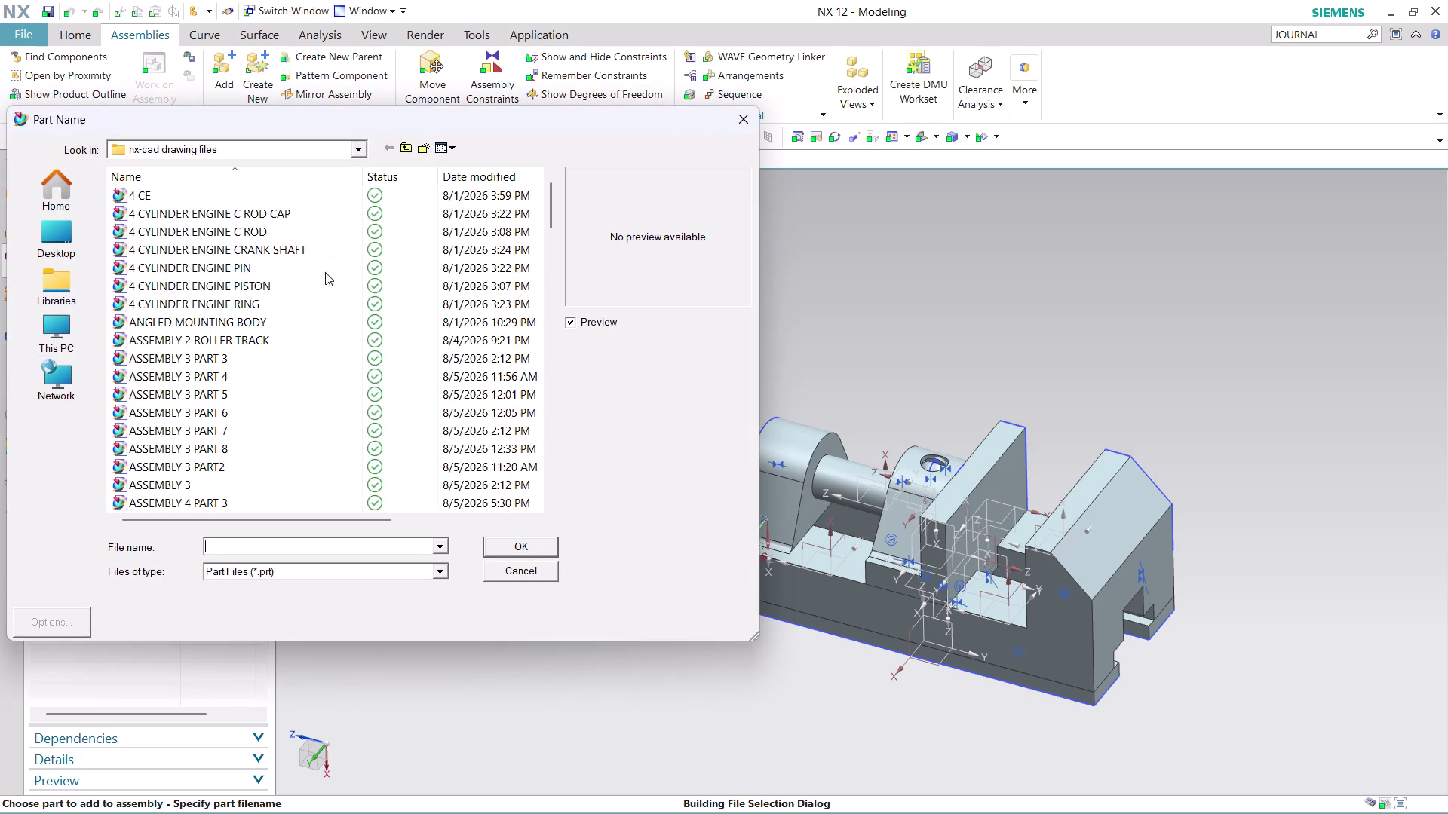
scroll(down, 3)
scroll(down, 3)
scroll(down, 3)
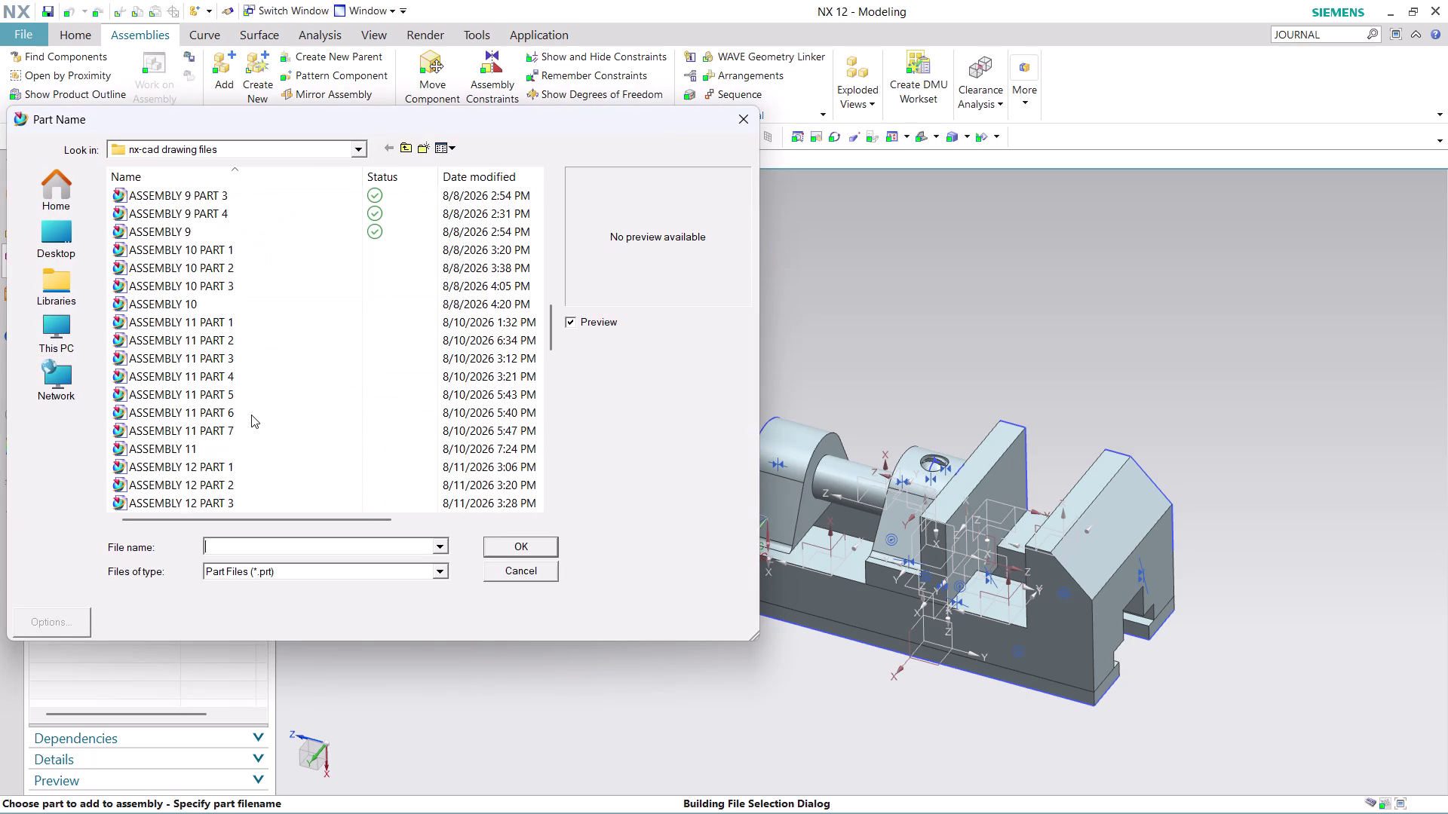
scroll(down, 3)
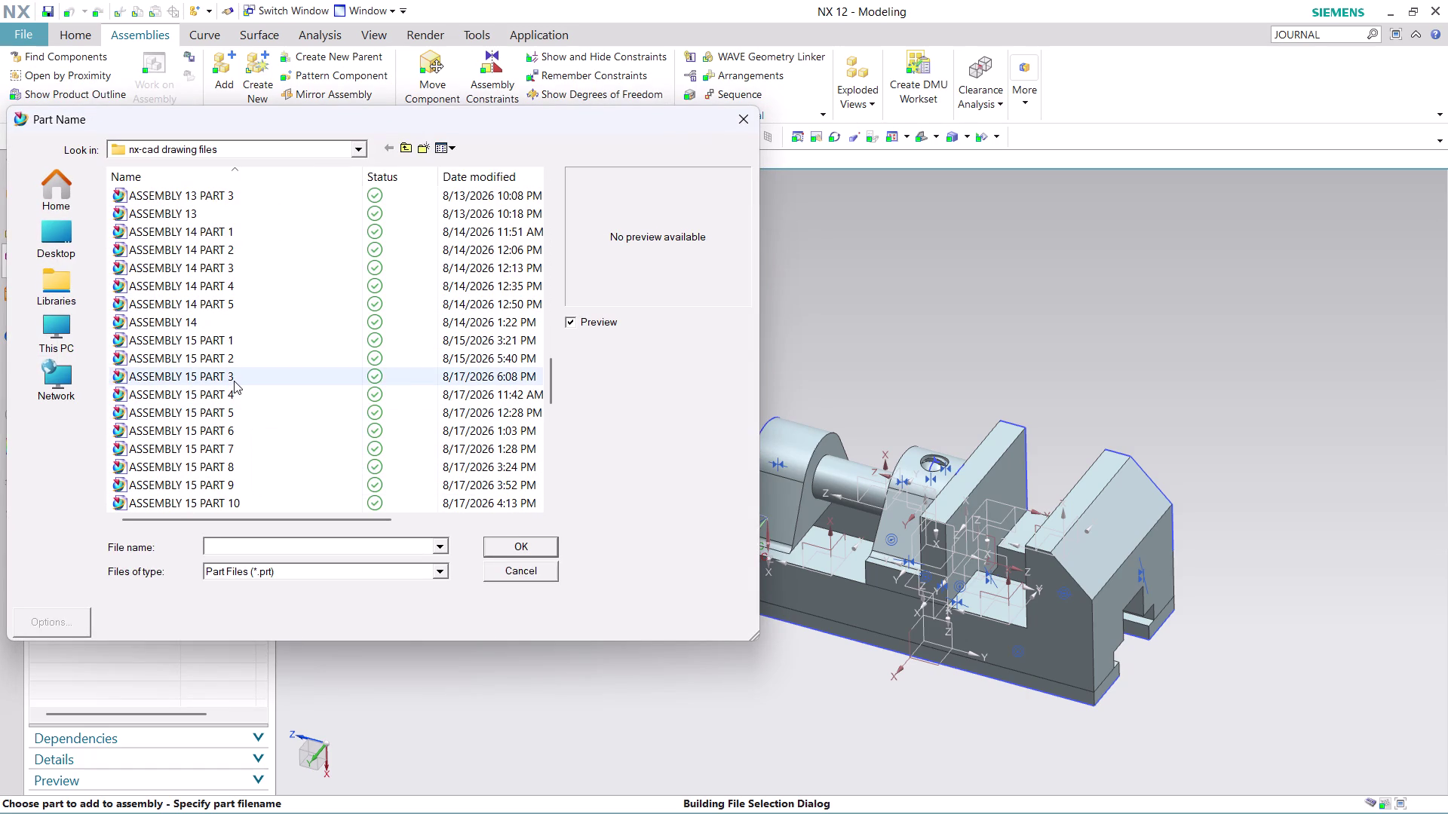
click(234, 380)
click(228, 399)
Select and preview ASSEMBLY 15 PART 4, then confirm adding it.
scroll(down, 3)
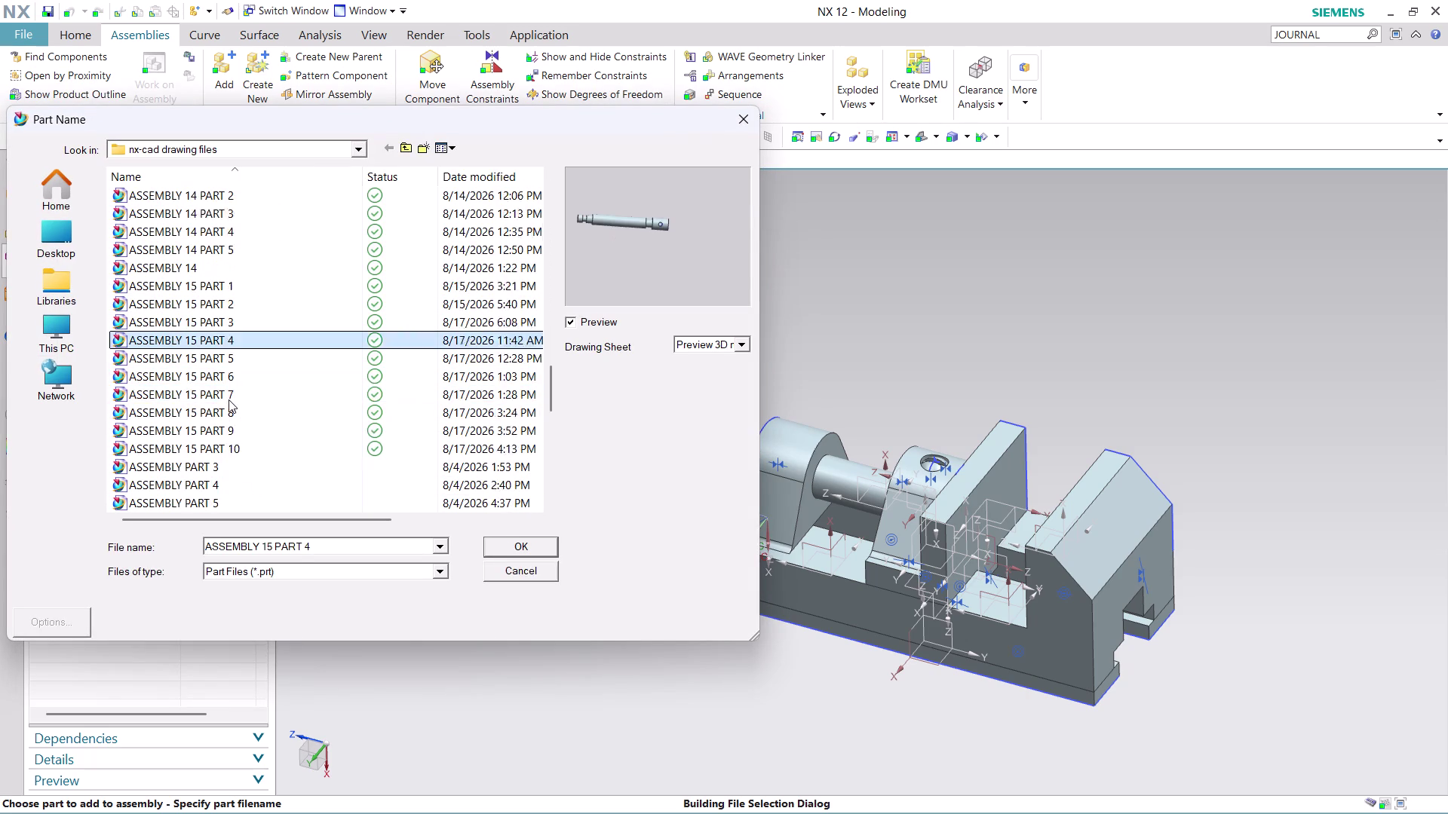
scroll(down, 3)
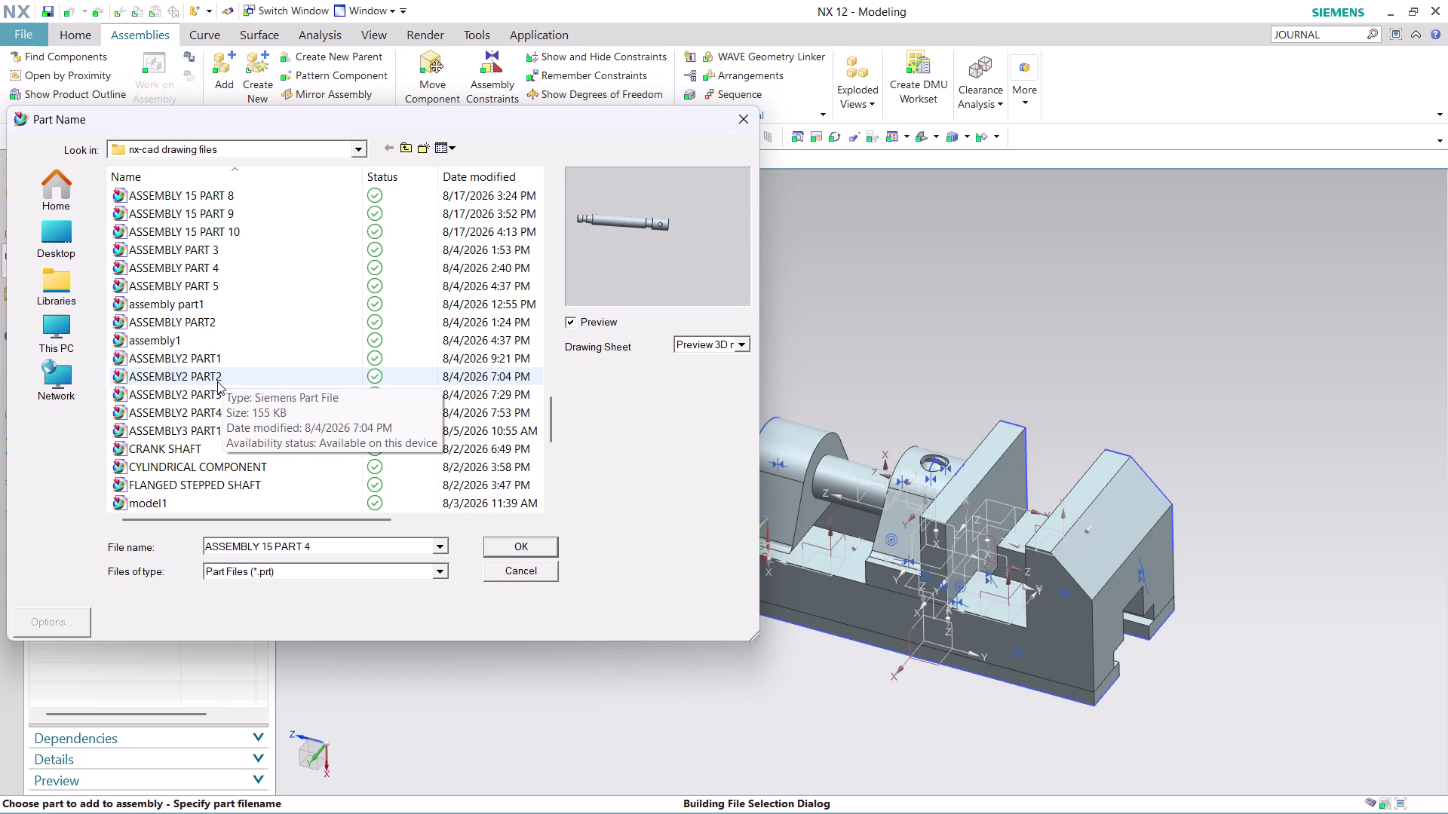
scroll(down, 3)
scroll(down, 3)
scroll(down, 3)
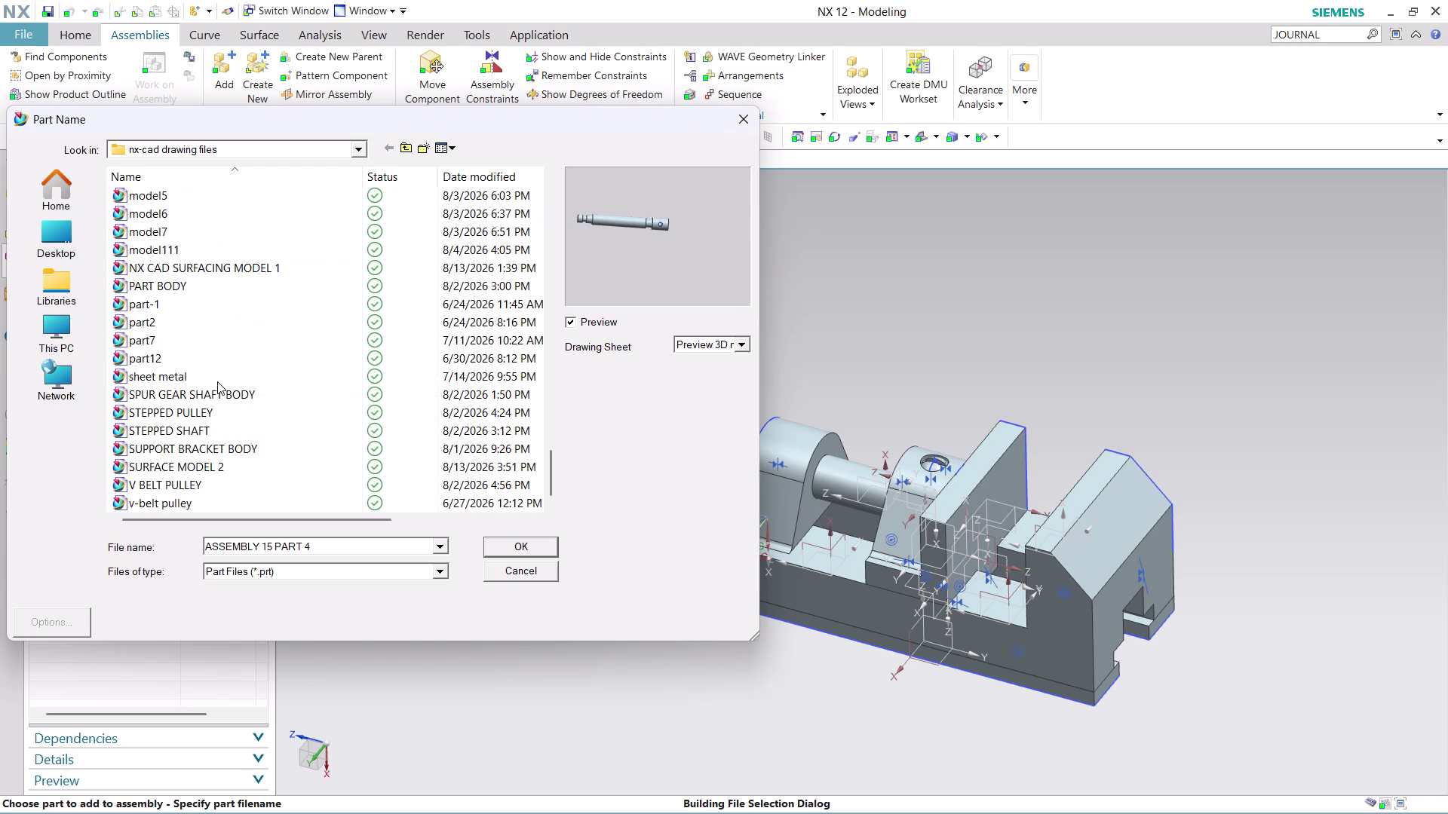
scroll(up, 3)
scroll(up, 3)
scroll(down, 3)
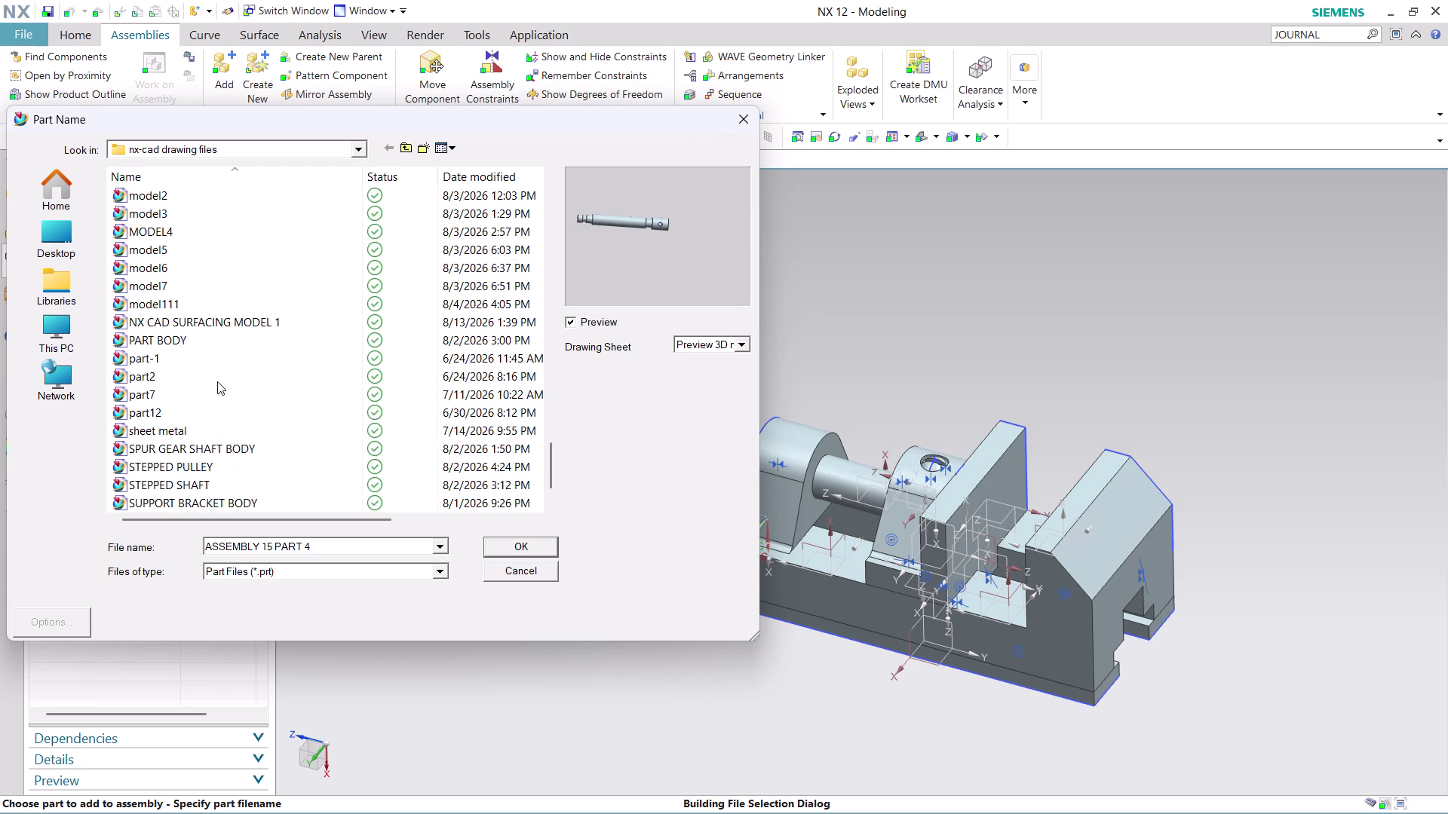
scroll(up, 3)
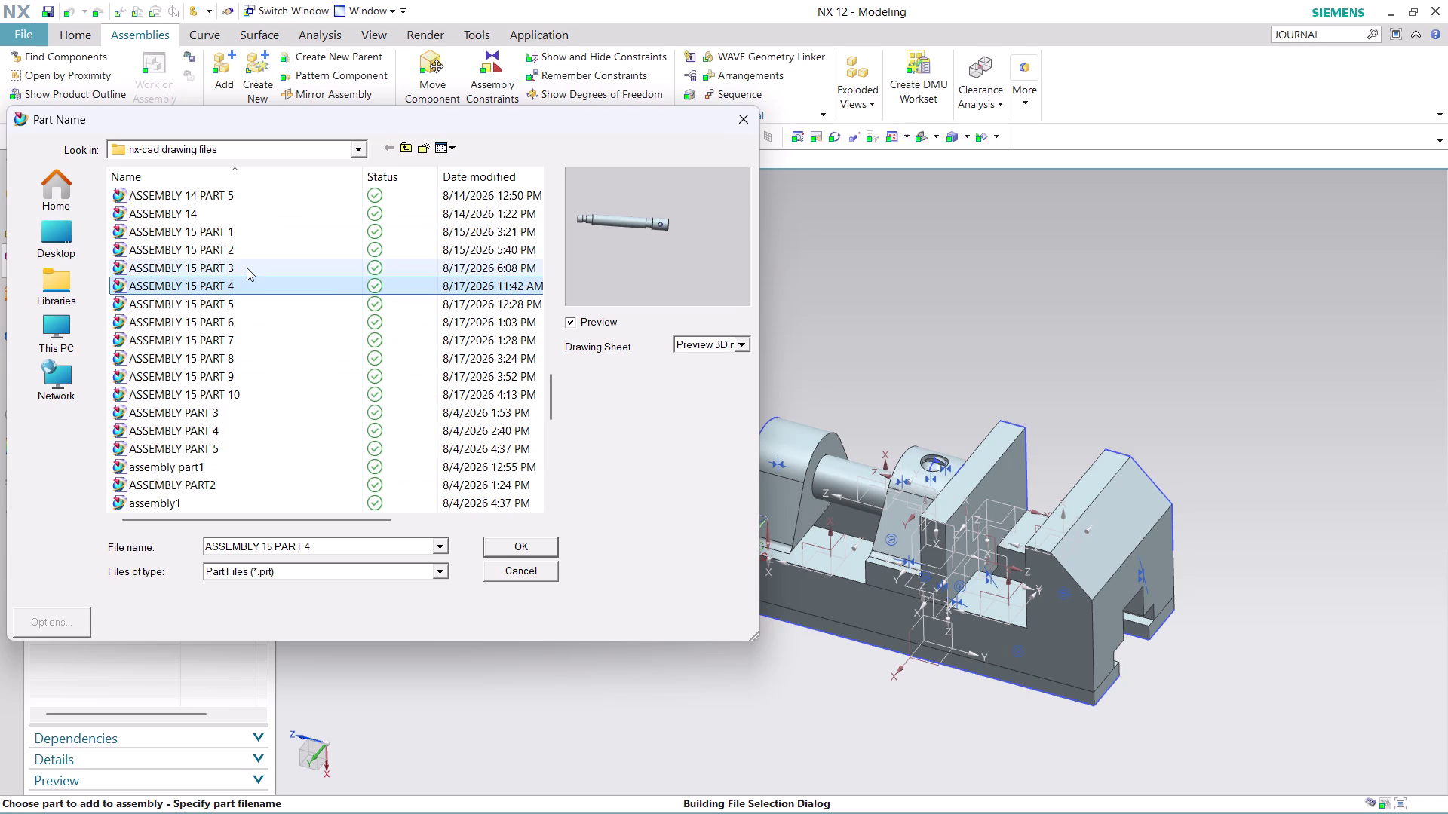
click(246, 282)
click(246, 311)
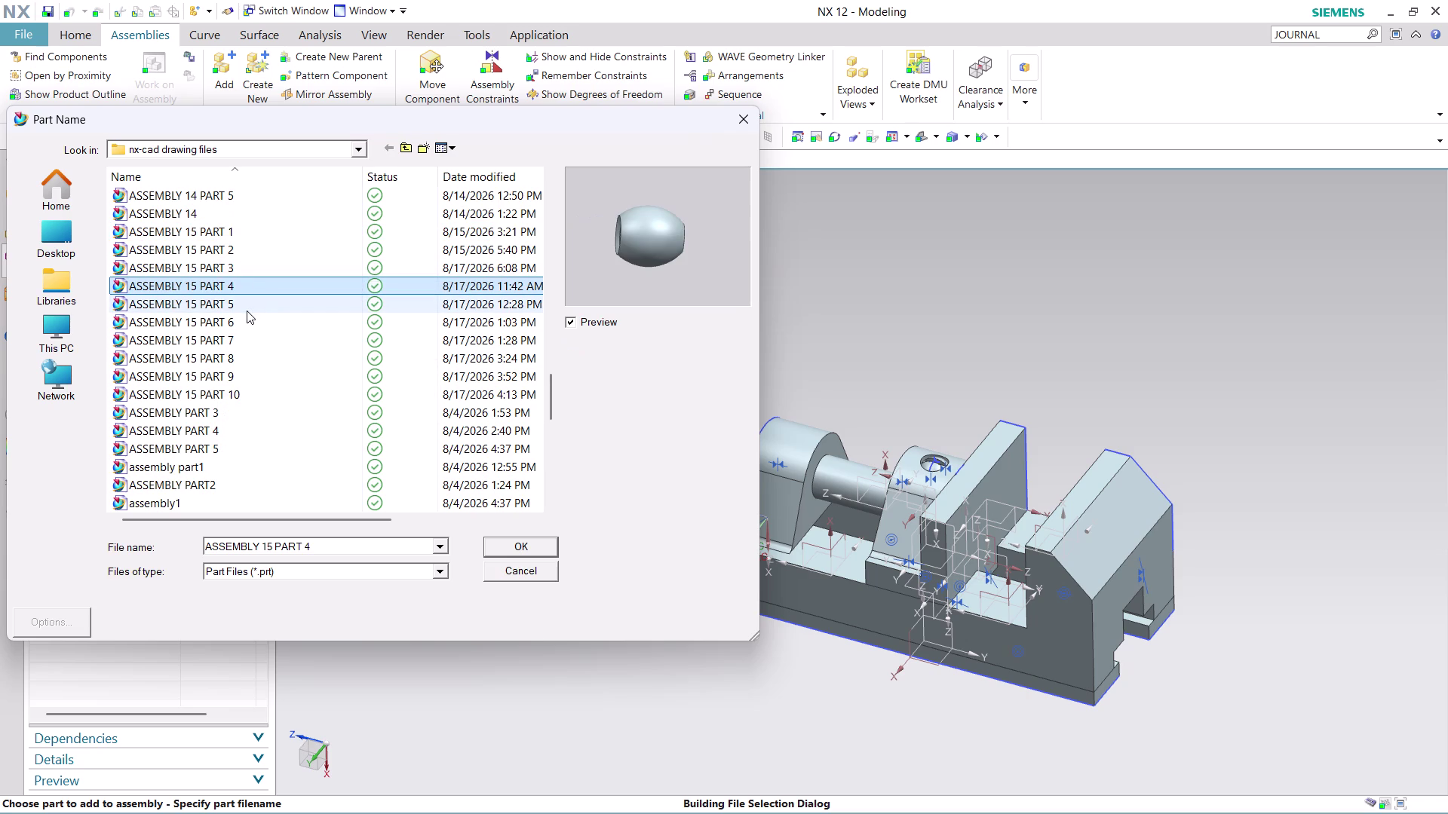
click(518, 551)
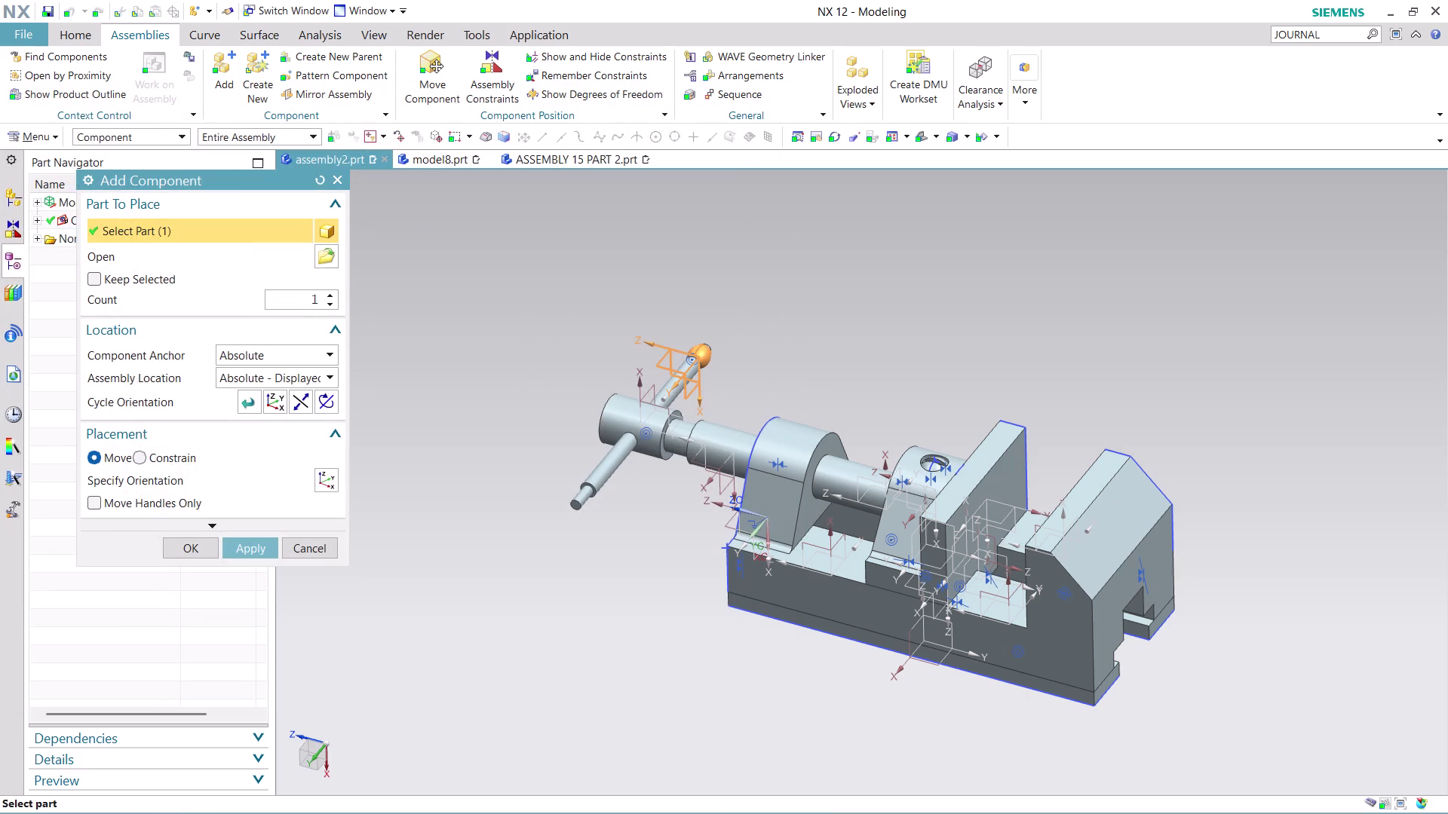
Position the new ball part relative to the work part and drag it below the vise.
middle_drag(749, 357, 807, 429)
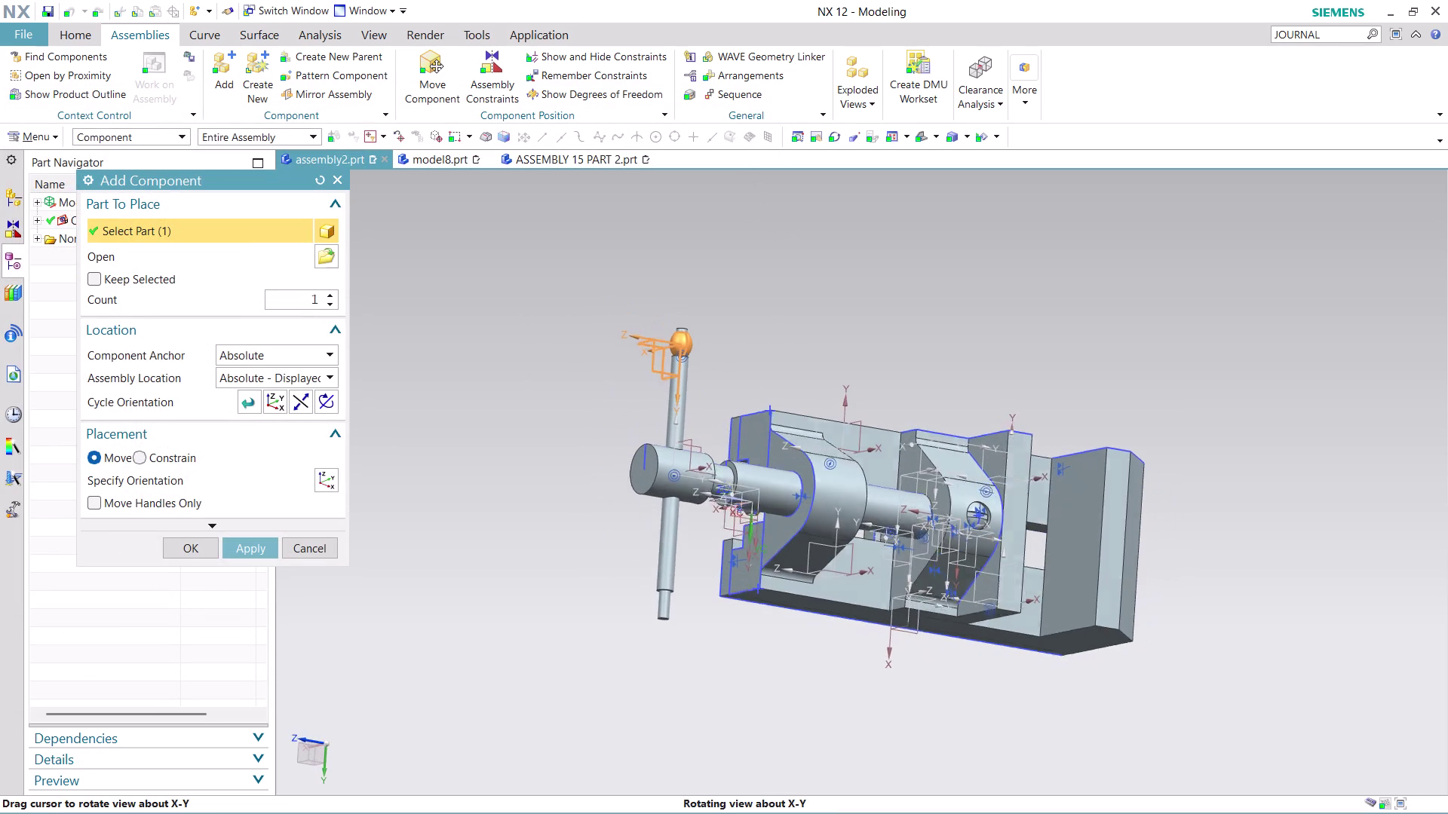
middle_drag(806, 428, 809, 433)
click(316, 381)
click(316, 416)
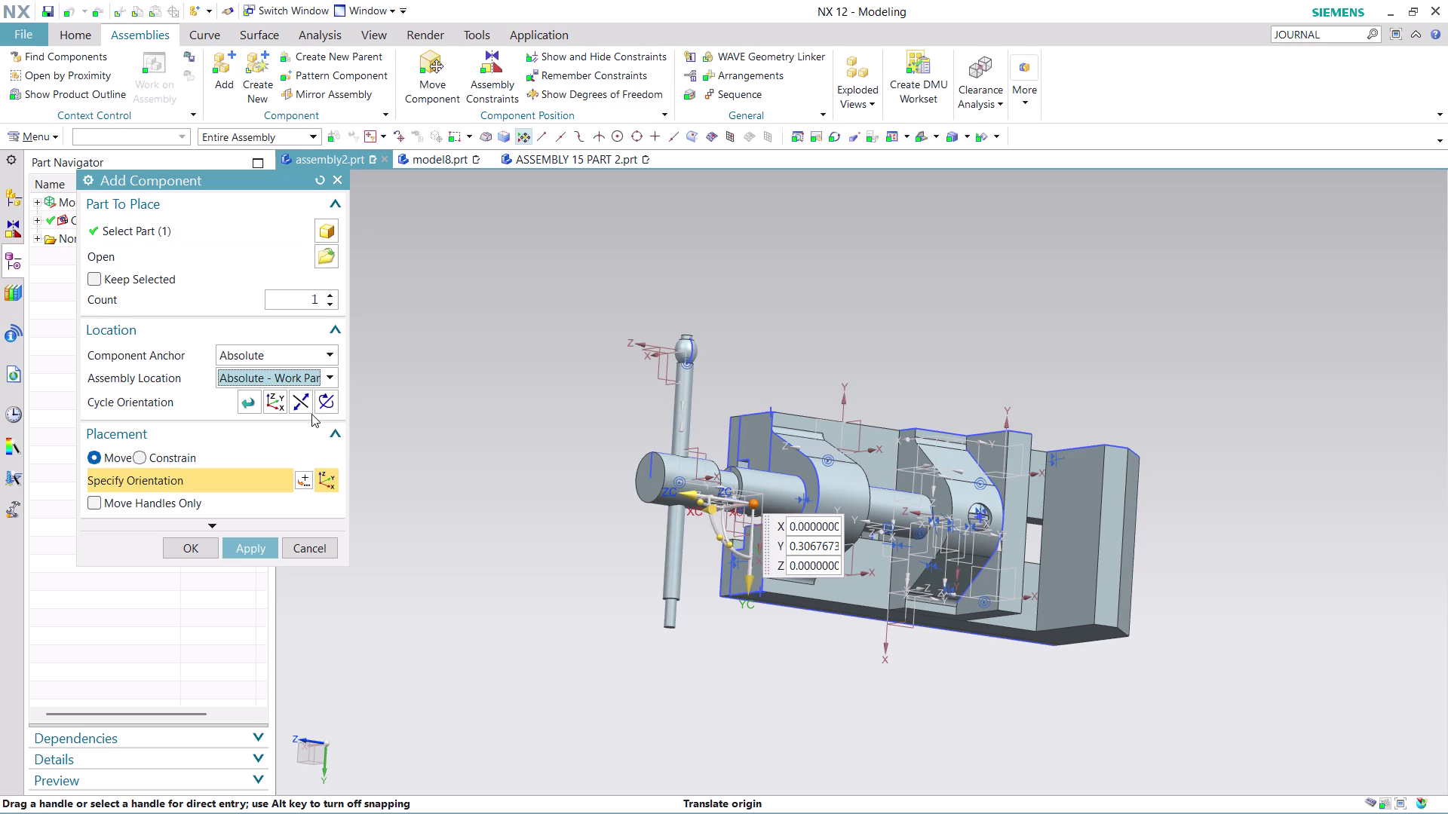
drag(756, 589, 769, 694)
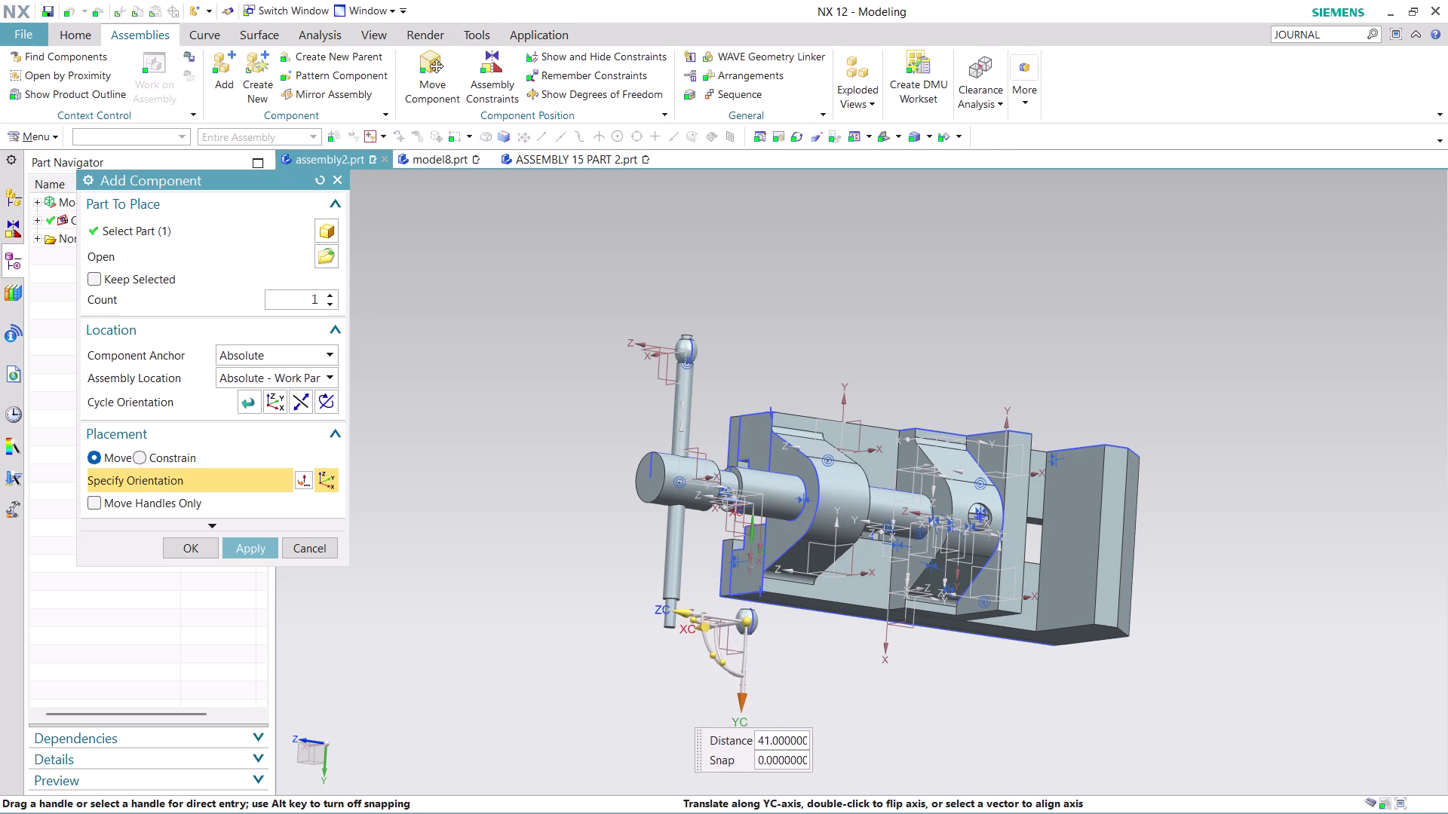
drag(769, 694, 779, 743)
Rotate the ball about X, shift it along Z, and confirm its placement.
middle_drag(798, 658, 736, 583)
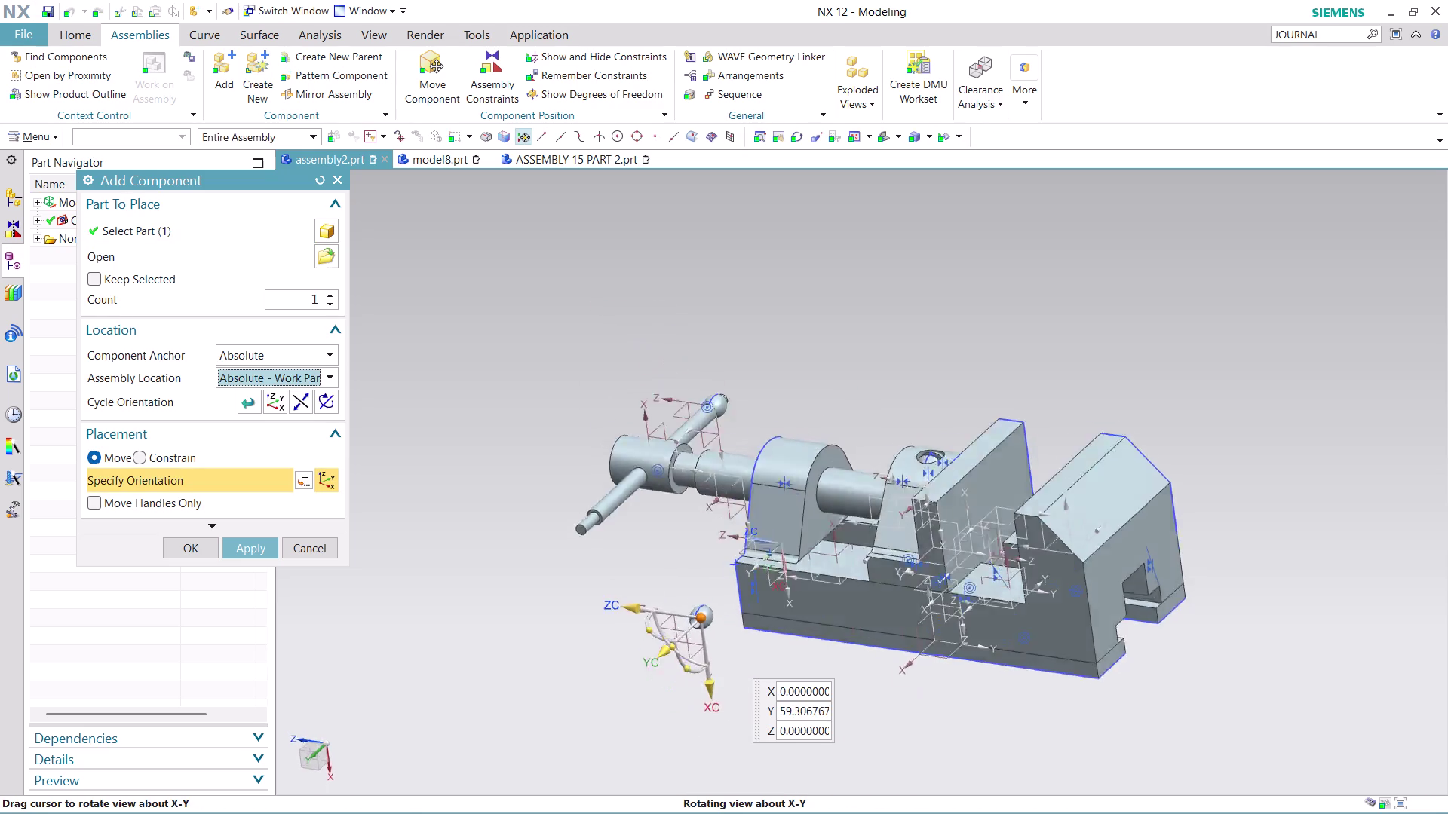
middle_drag(736, 583, 739, 555)
scroll(up, 3)
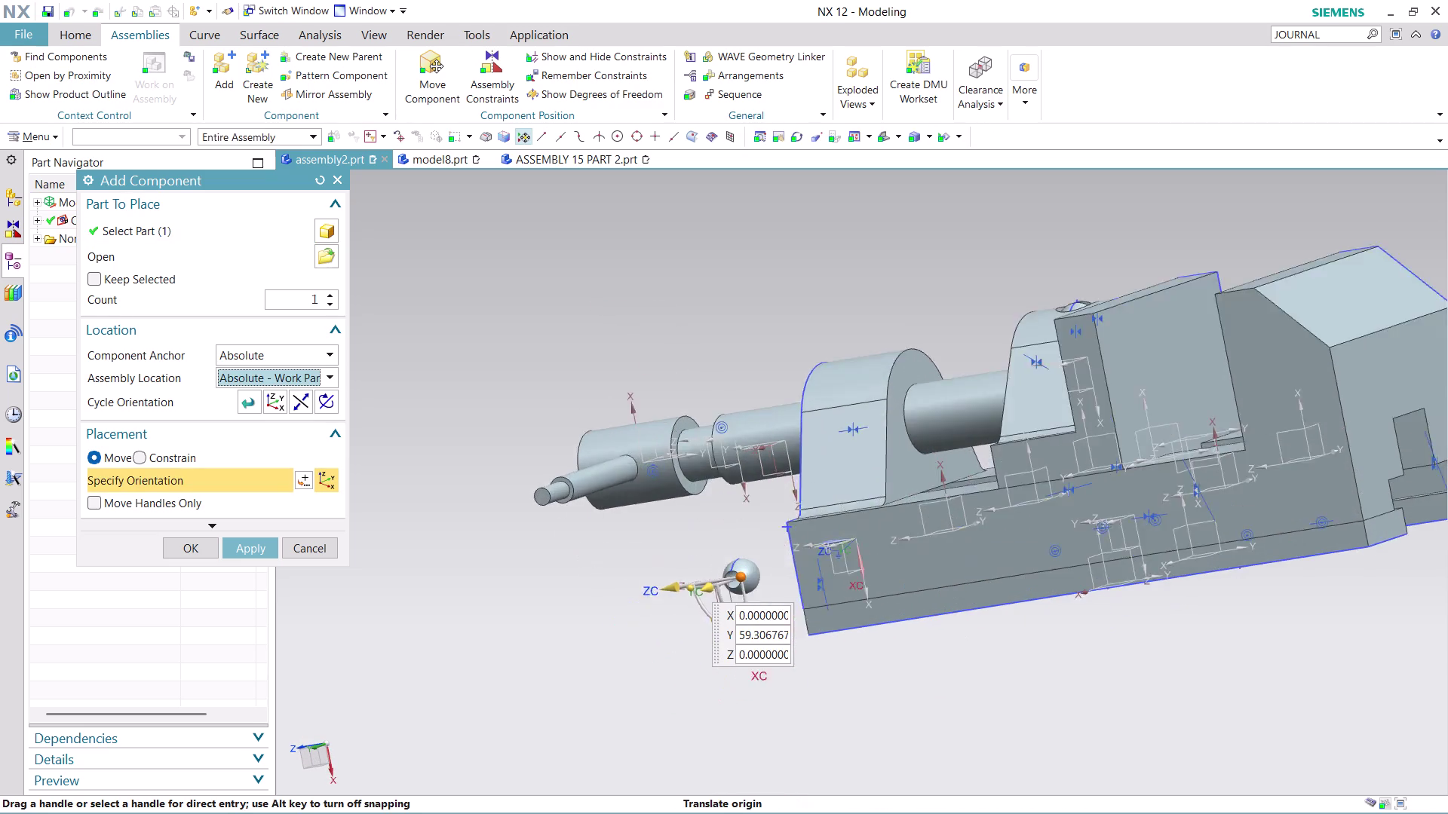
scroll(up, 3)
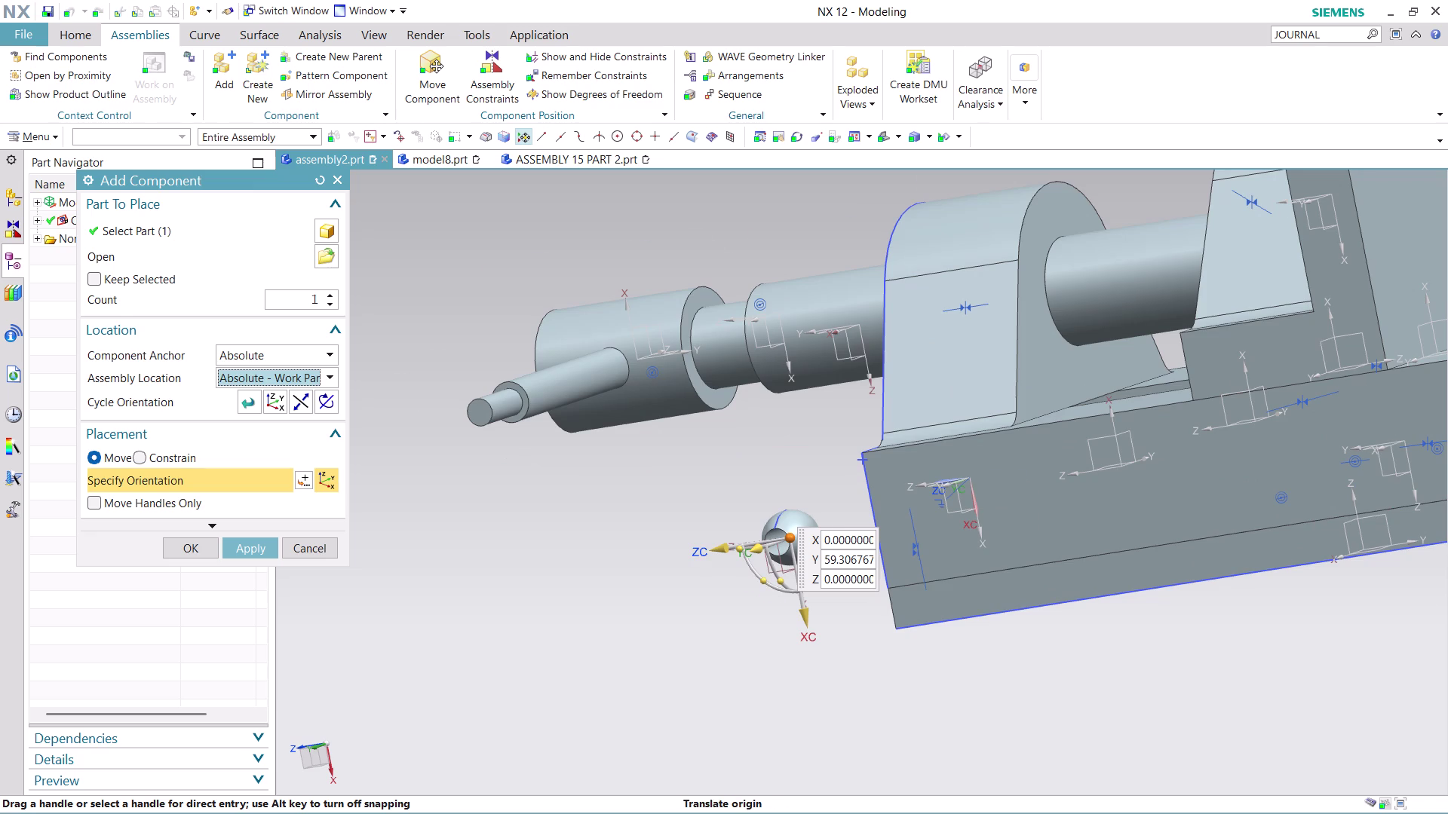
scroll(up, 3)
middle_drag(761, 512, 834, 502)
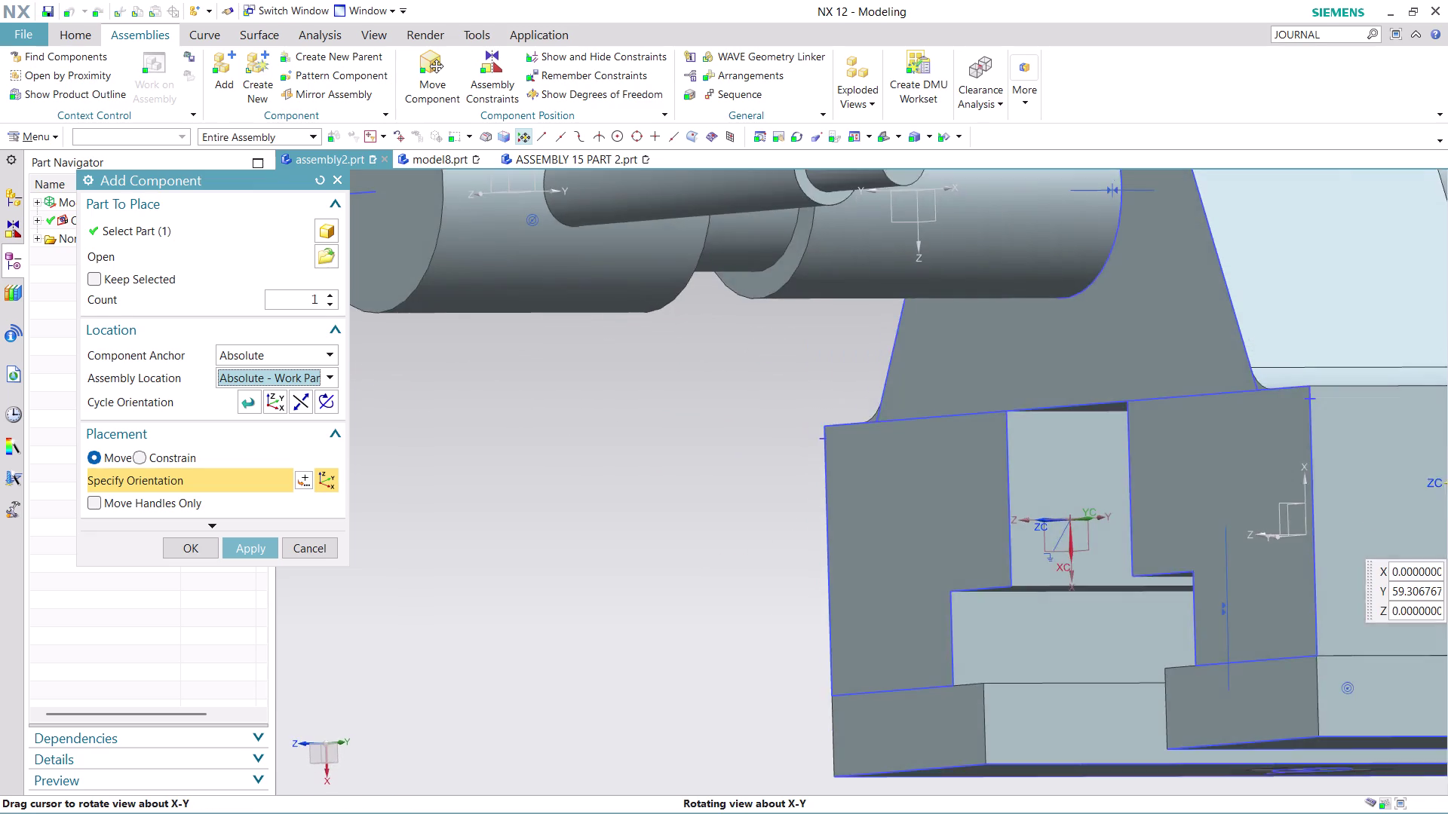
middle_drag(834, 502, 826, 530)
scroll(down, 3)
scroll(up, 3)
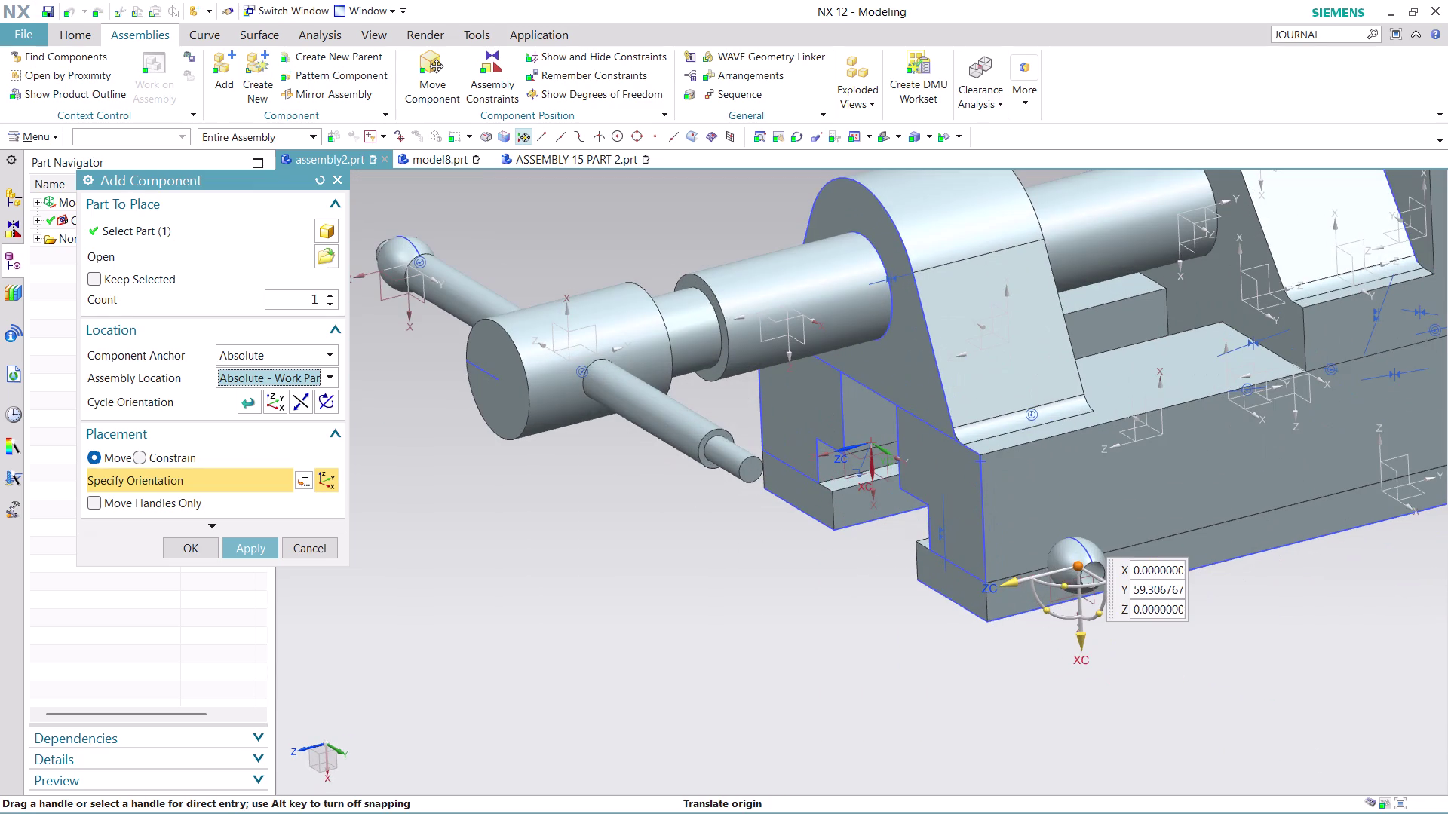
drag(1064, 585, 1107, 350)
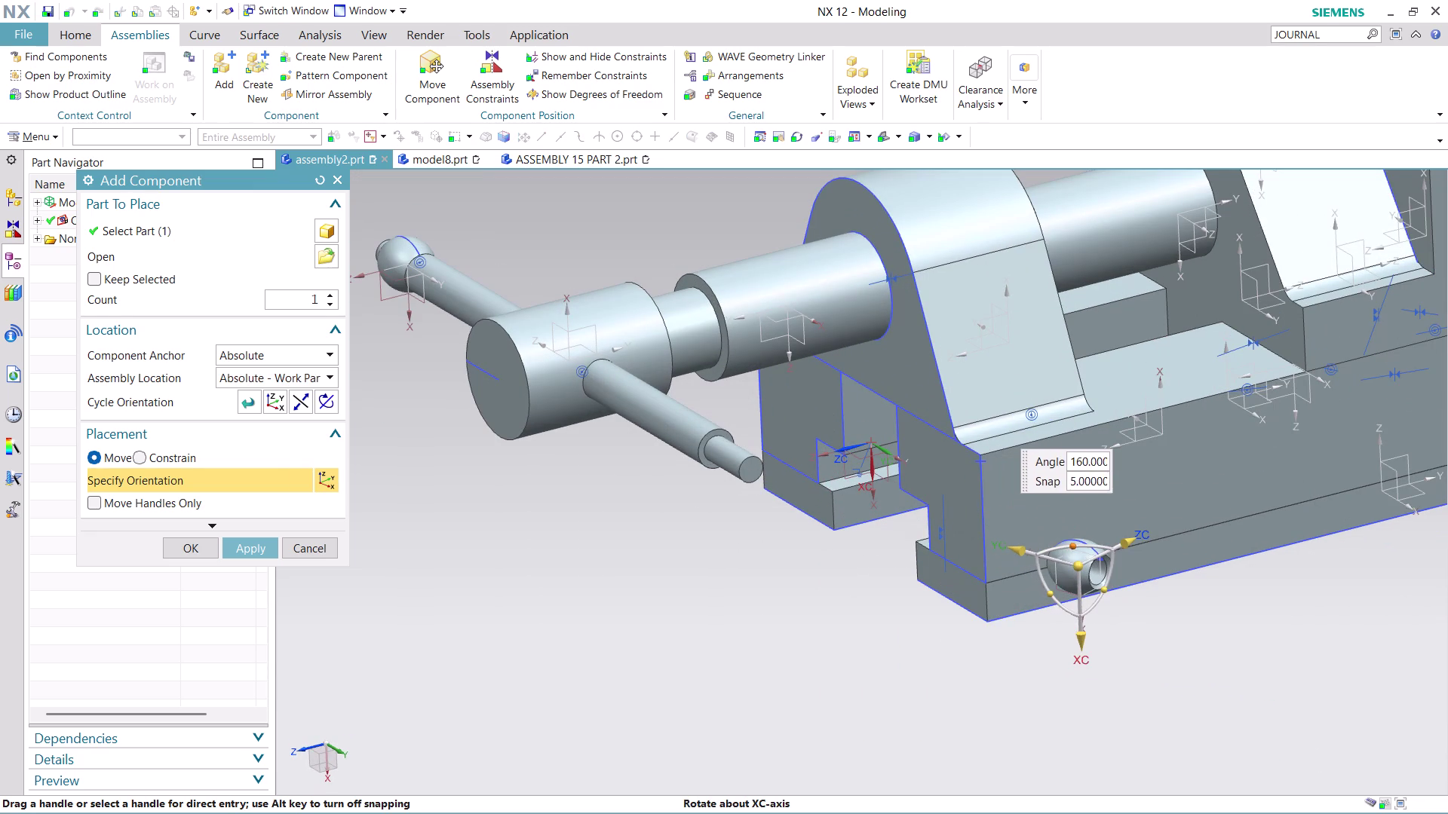
drag(1107, 351, 1122, 378)
drag(1142, 545, 1050, 587)
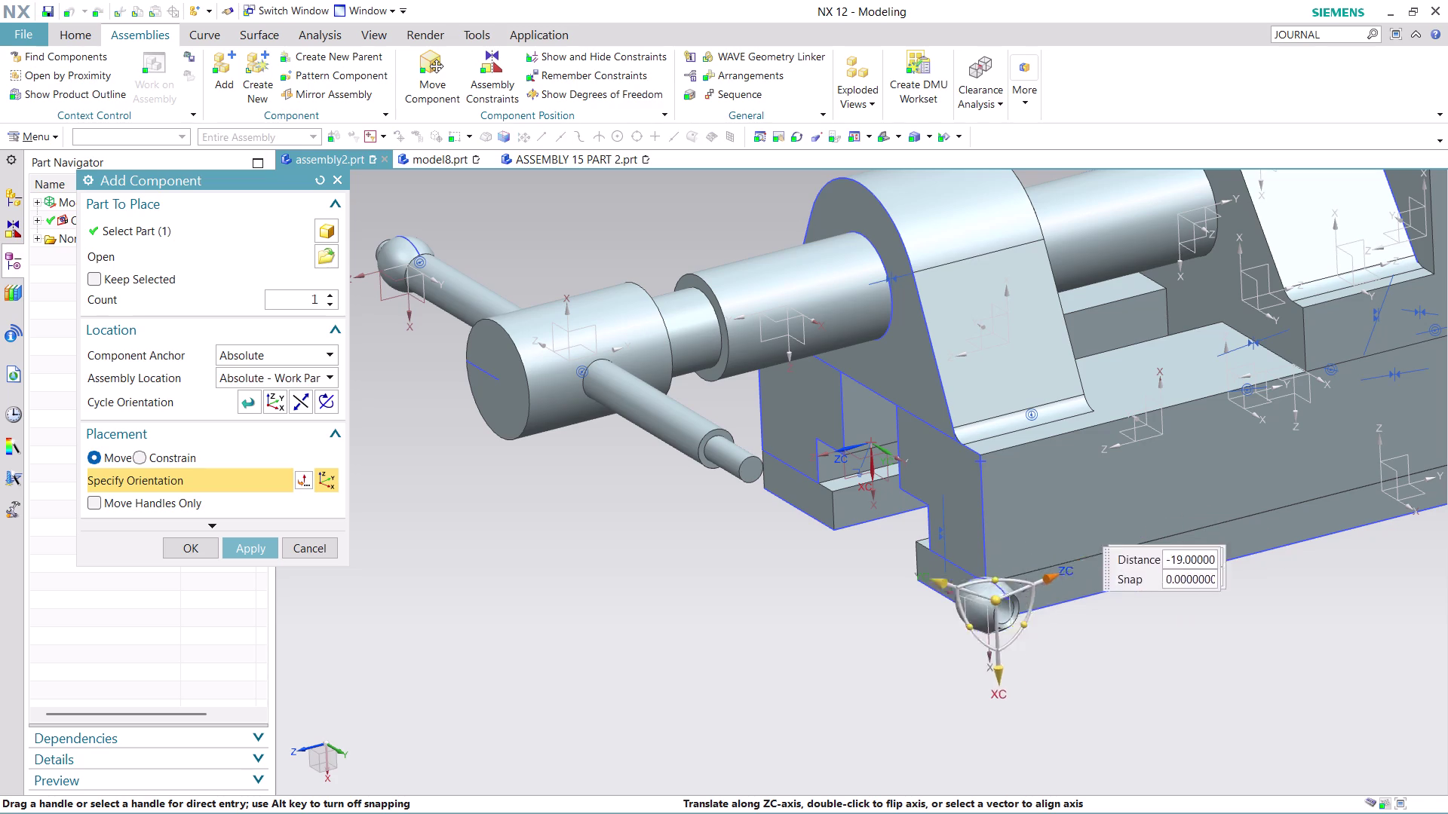
drag(1050, 588, 920, 610)
scroll(down, 3)
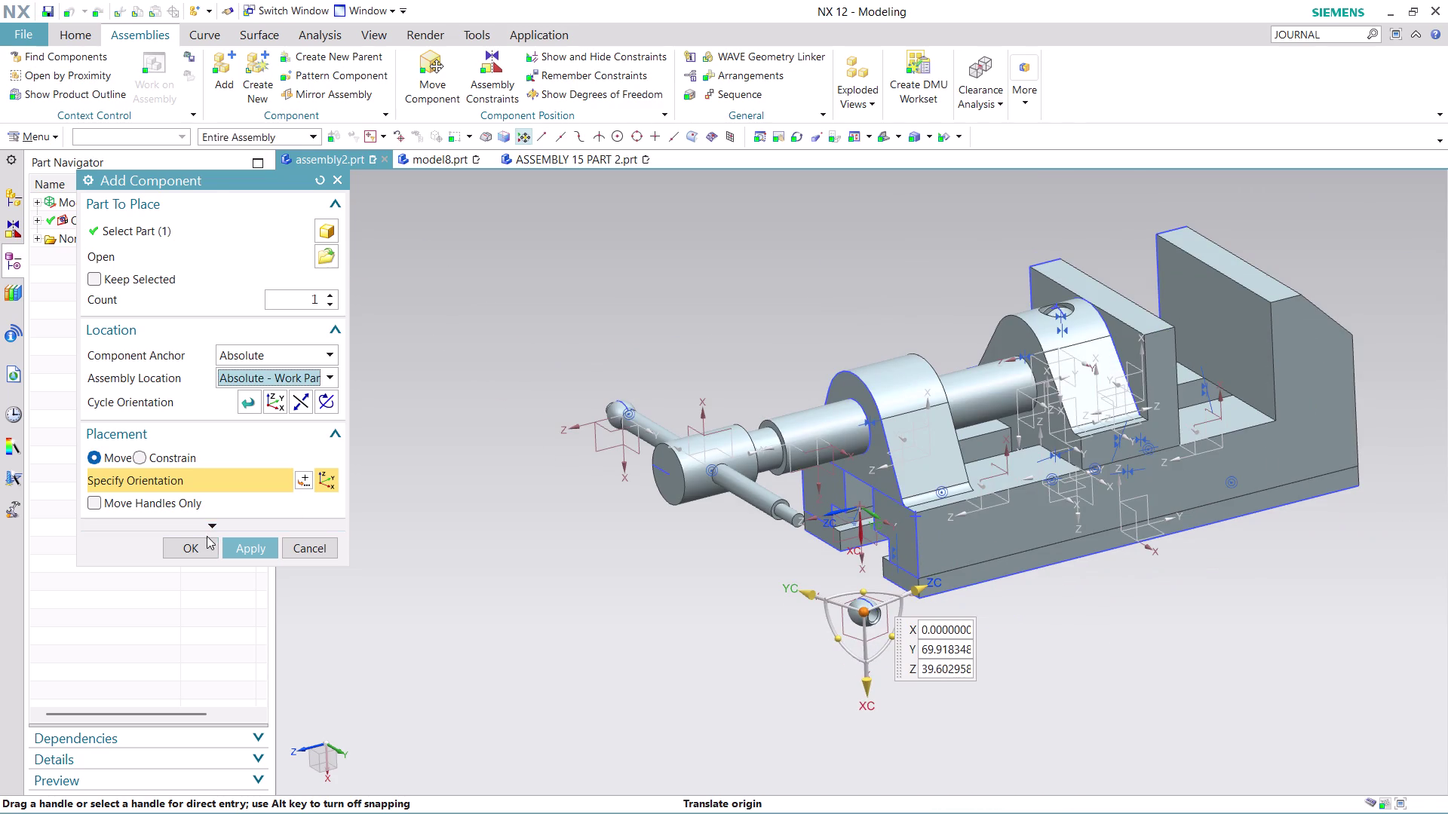
click(186, 547)
scroll(down, 3)
middle_drag(788, 352, 813, 395)
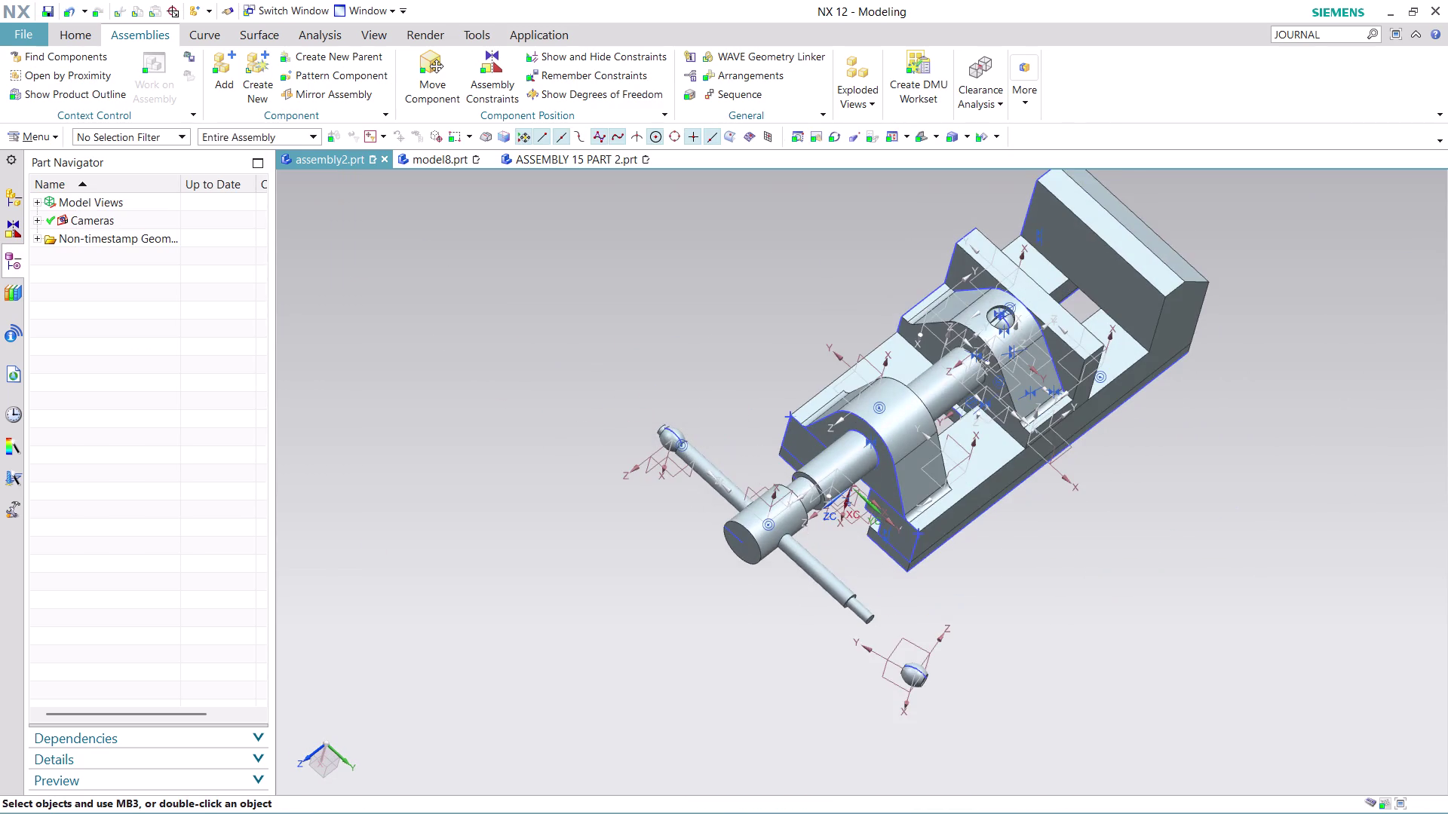
scroll(up, 3)
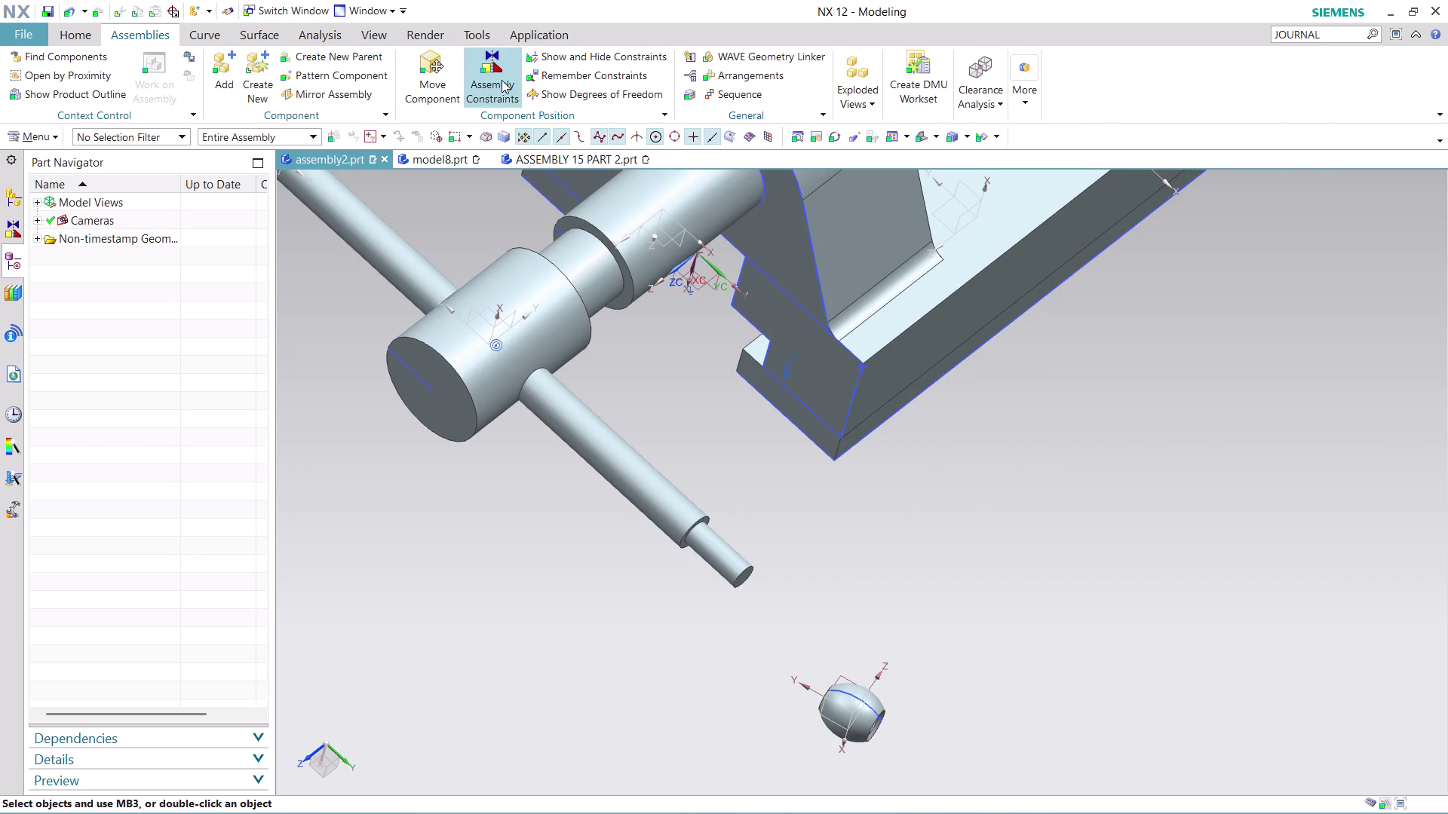
click(503, 67)
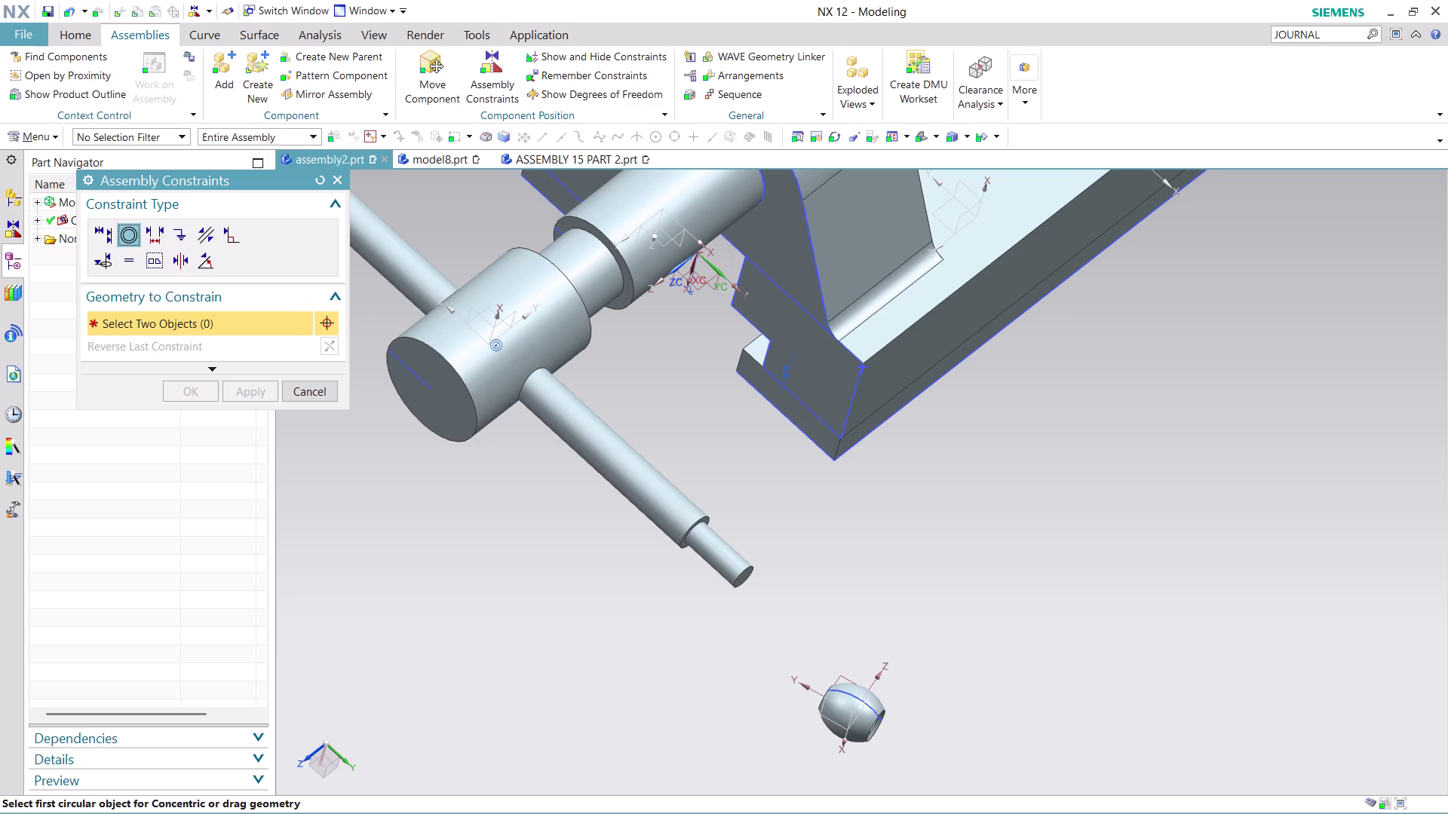
middle_drag(841, 635, 857, 622)
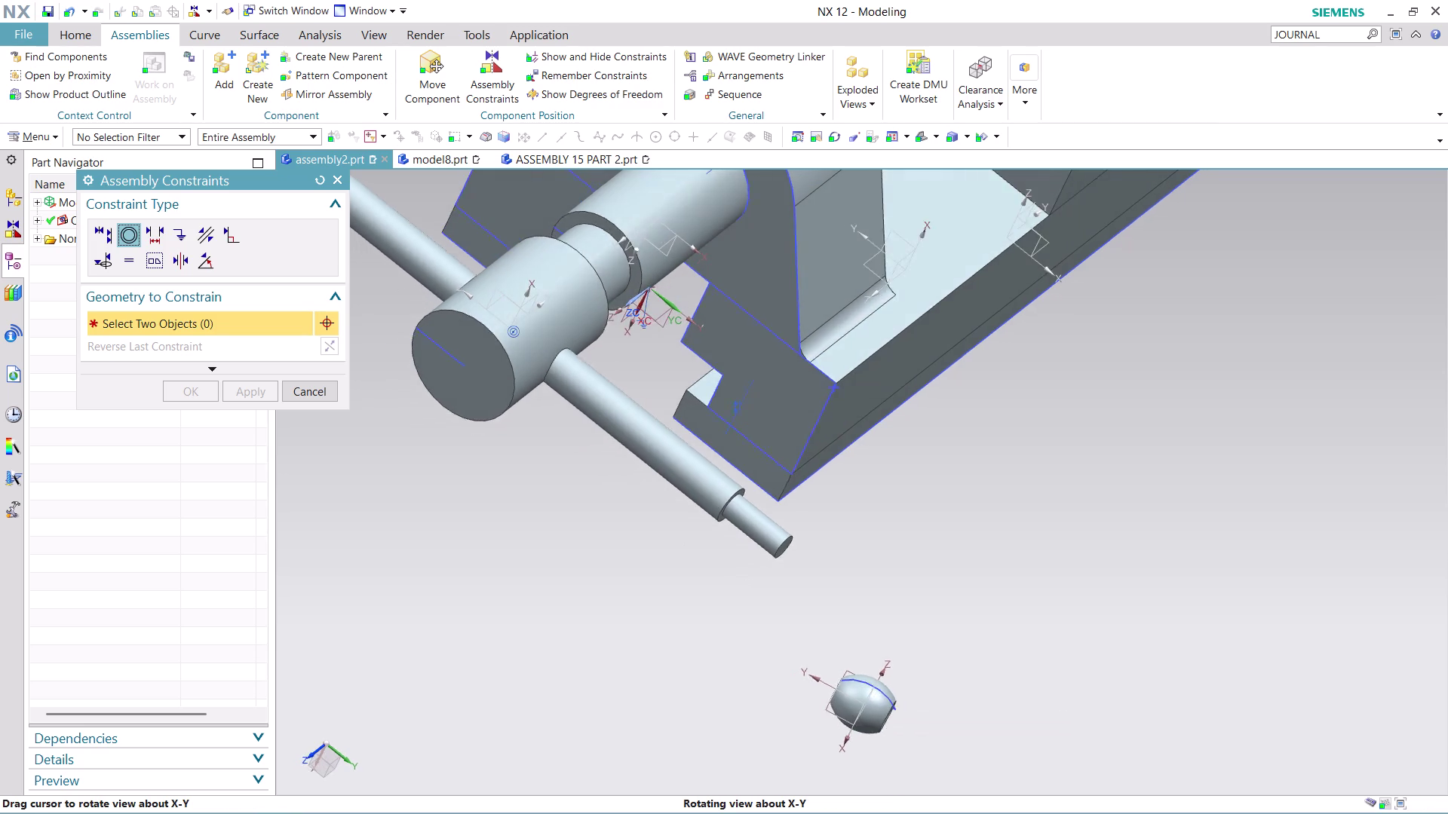
middle_drag(858, 622, 880, 633)
click(863, 699)
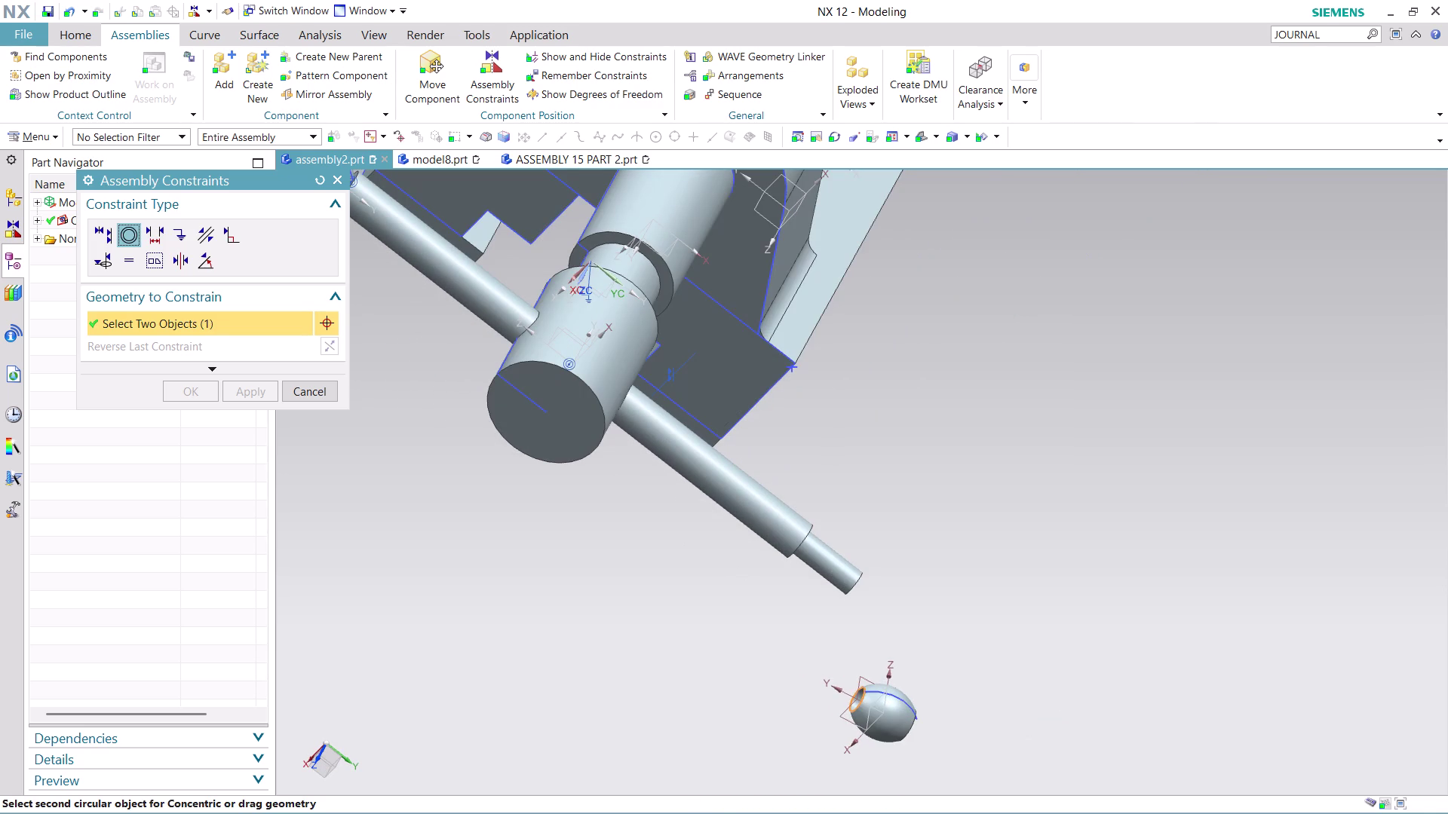
middle_drag(933, 554, 889, 503)
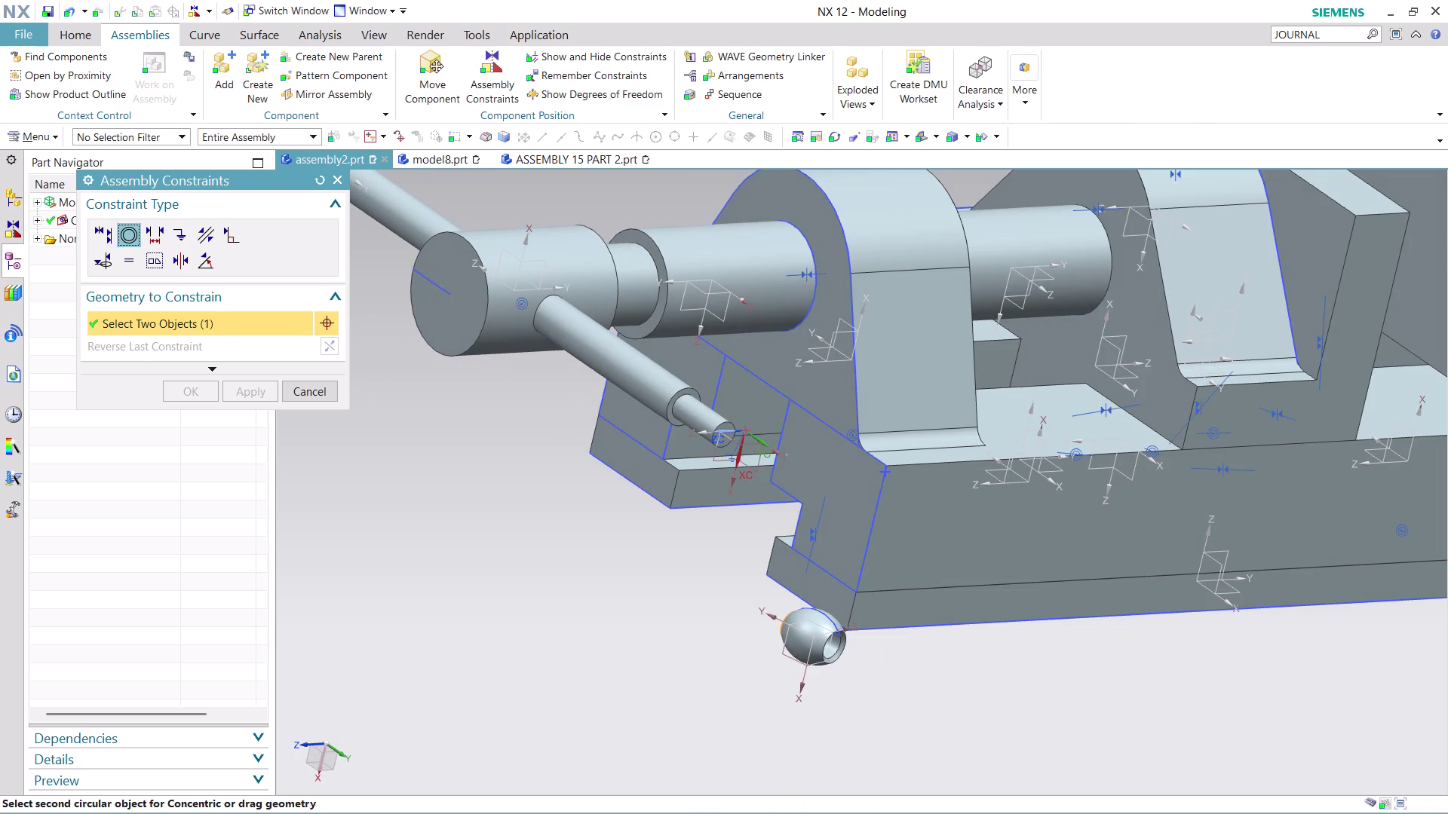
click(683, 401)
click(690, 391)
scroll(up, 3)
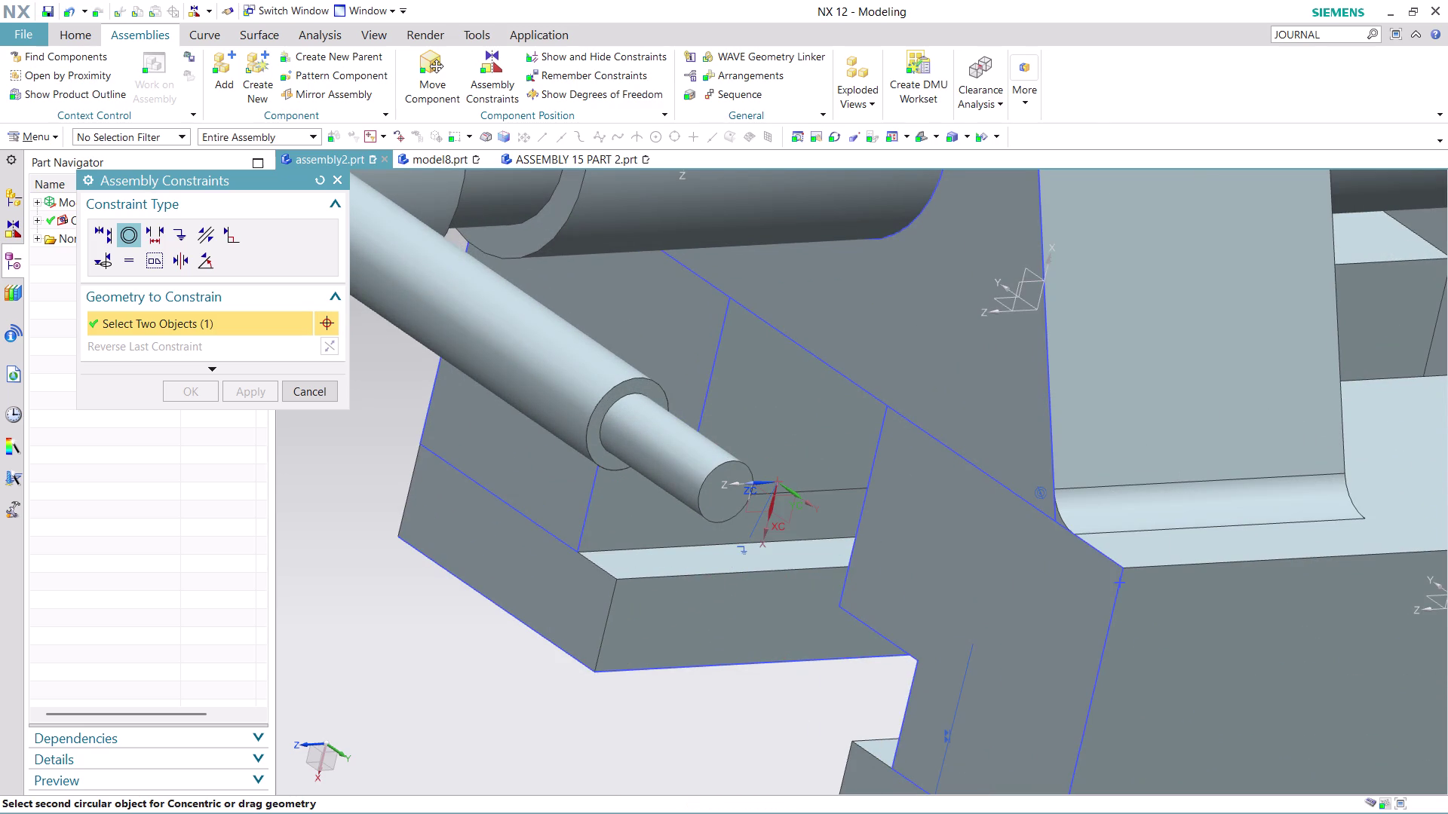
click(614, 403)
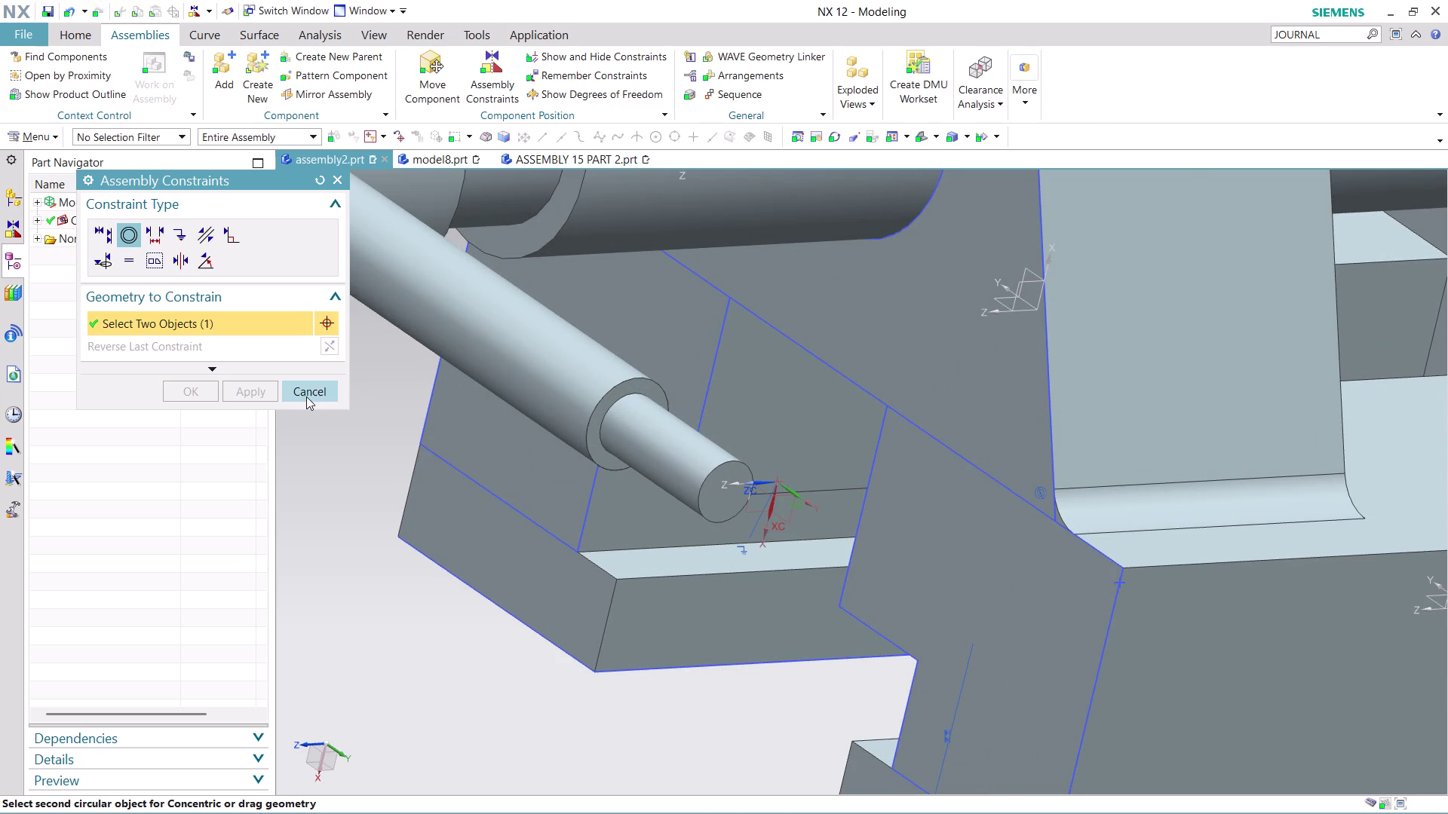
click(307, 395)
scroll(down, 3)
Reopen Assembly Constraints with Touch Align and pick a face on the ball.
scroll(down, 3)
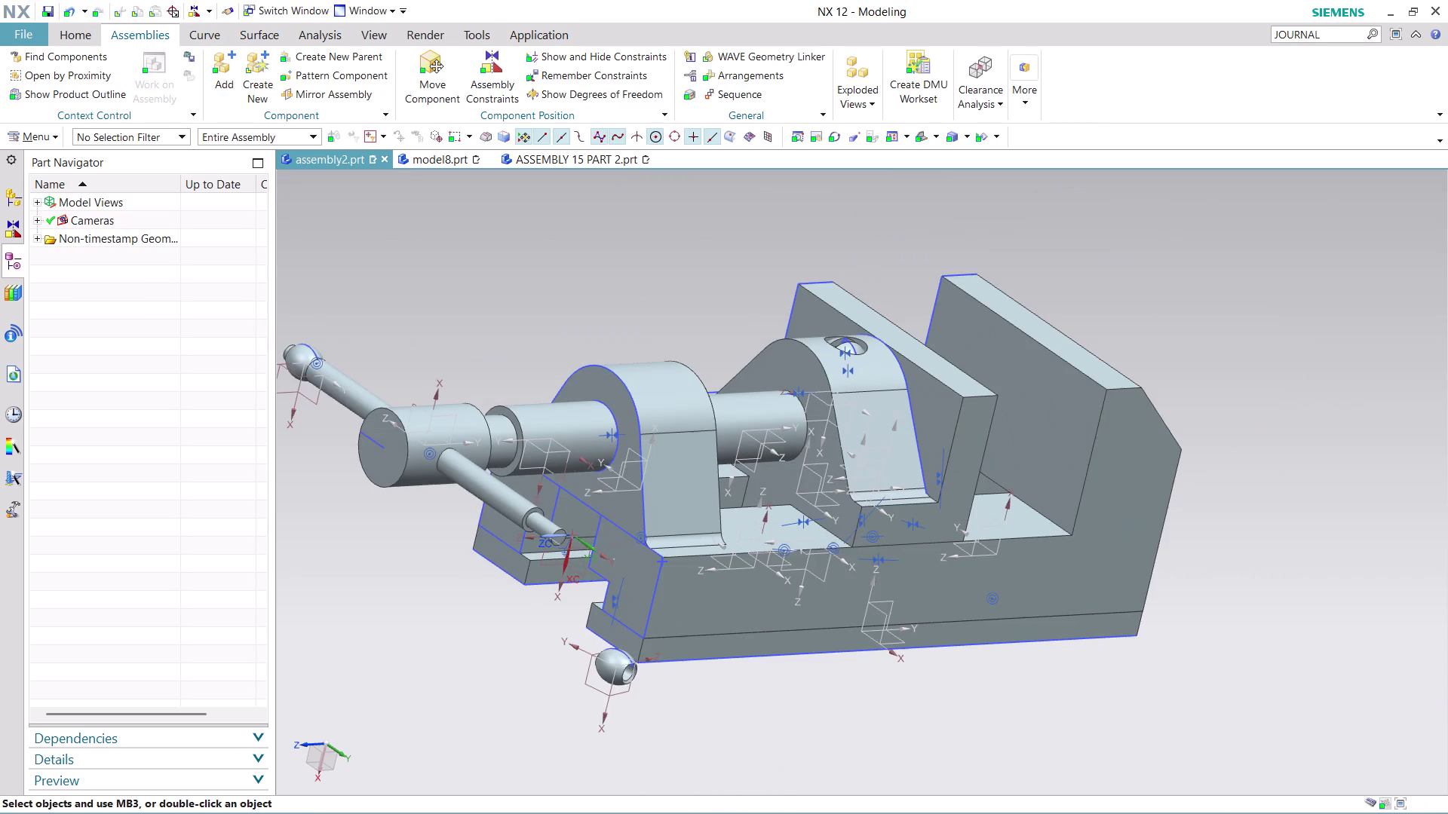
scroll(up, 3)
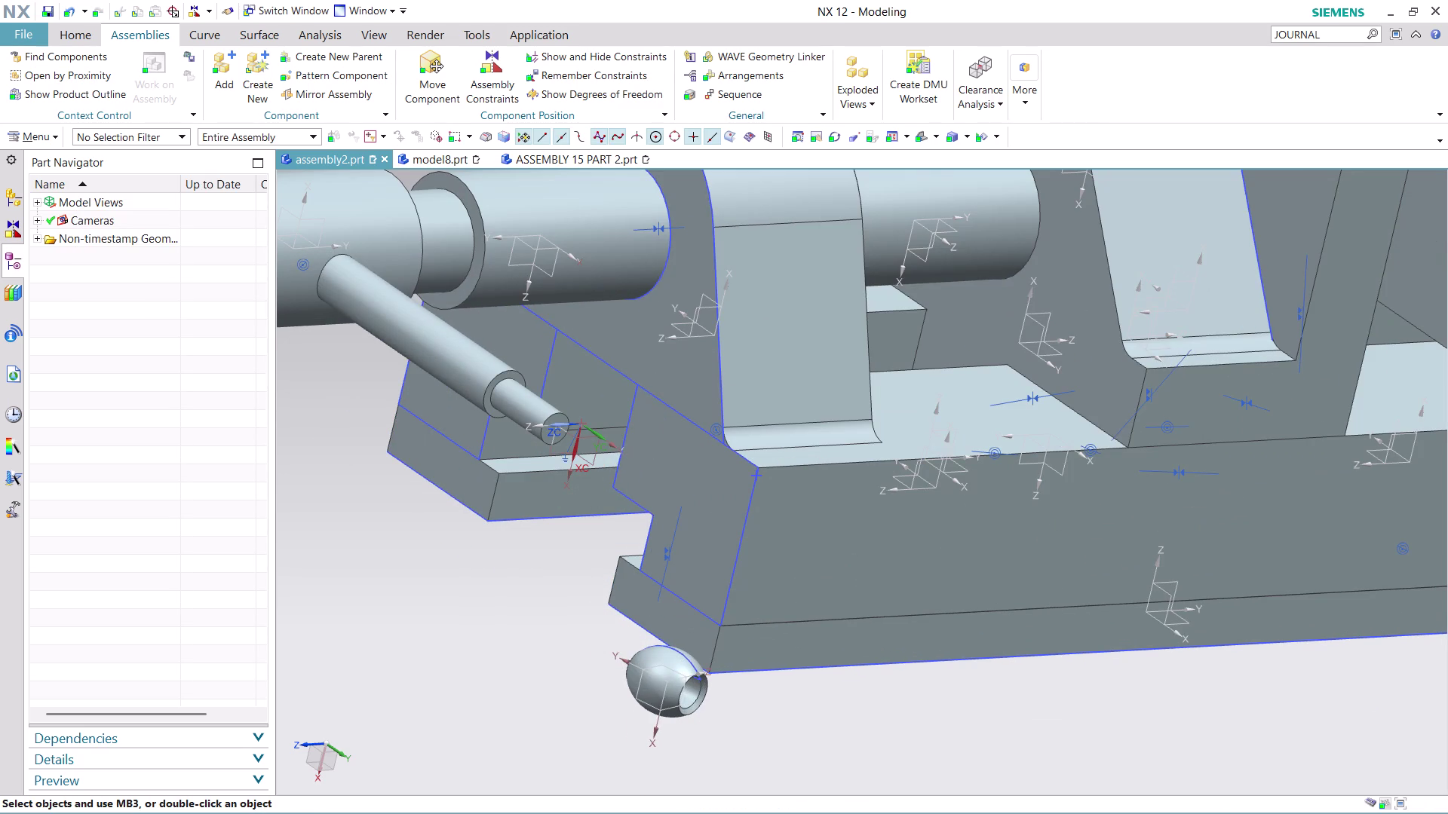
click(516, 72)
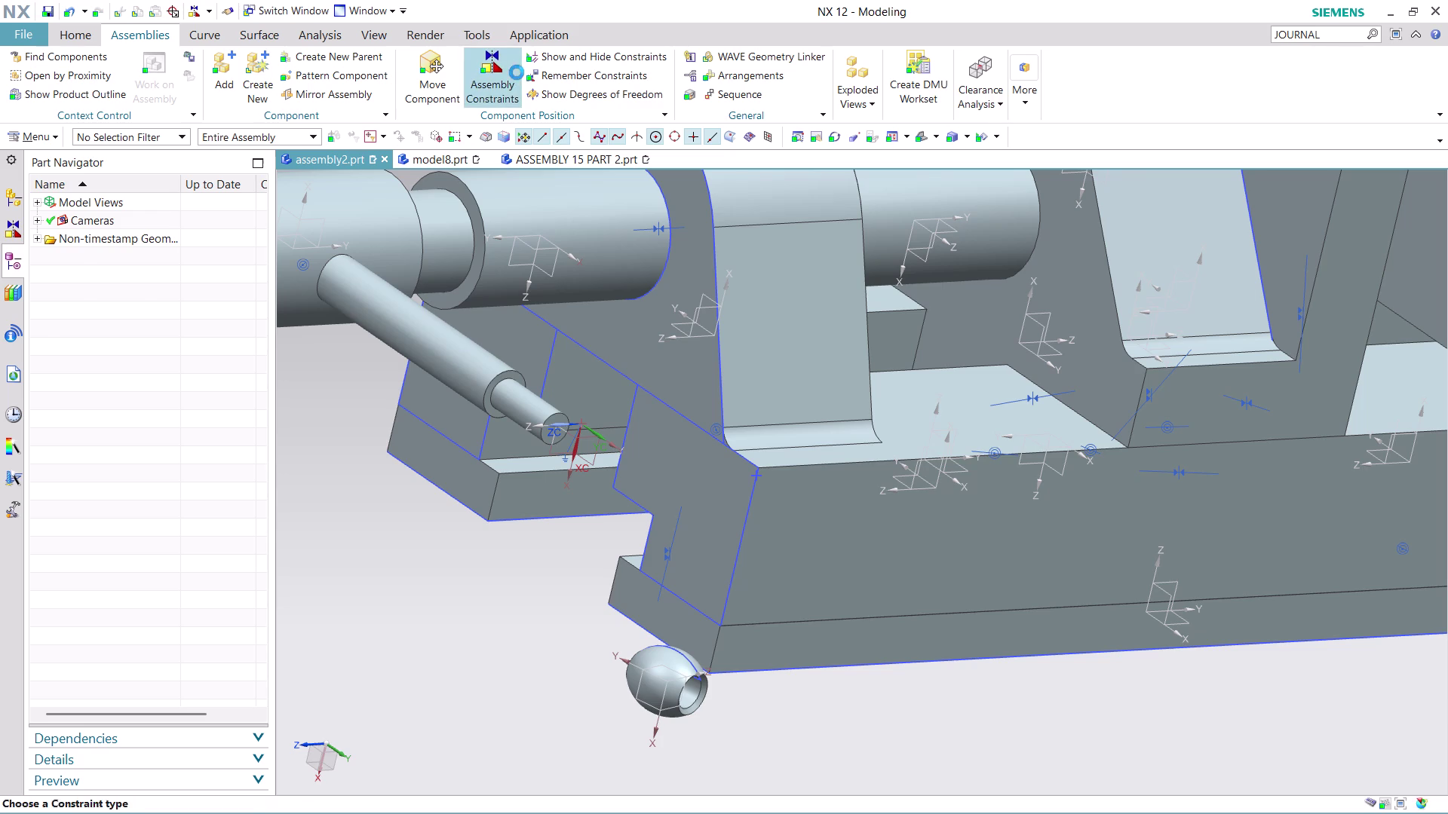
click(107, 232)
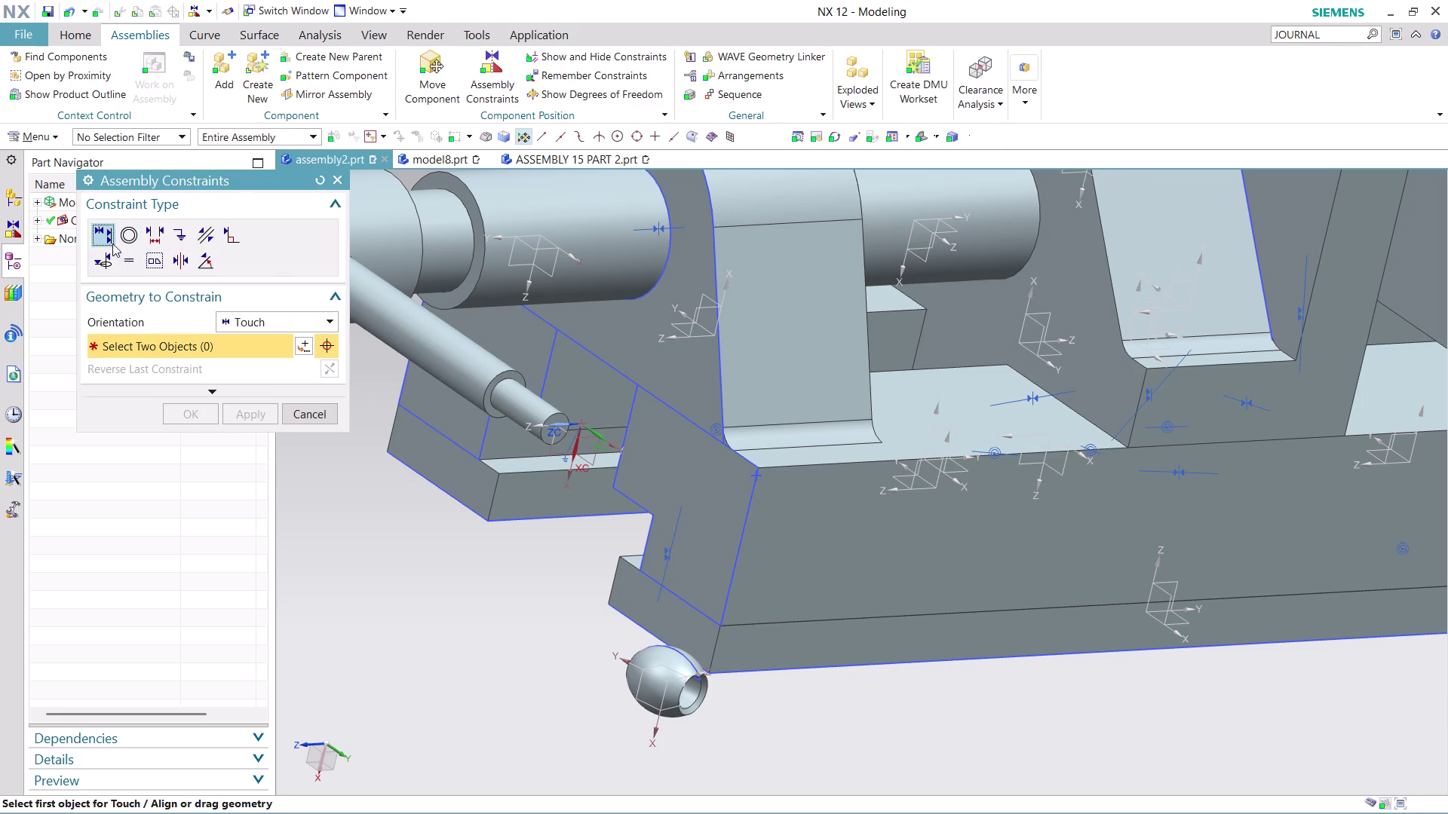
middle_drag(463, 586, 515, 617)
scroll(down, 3)
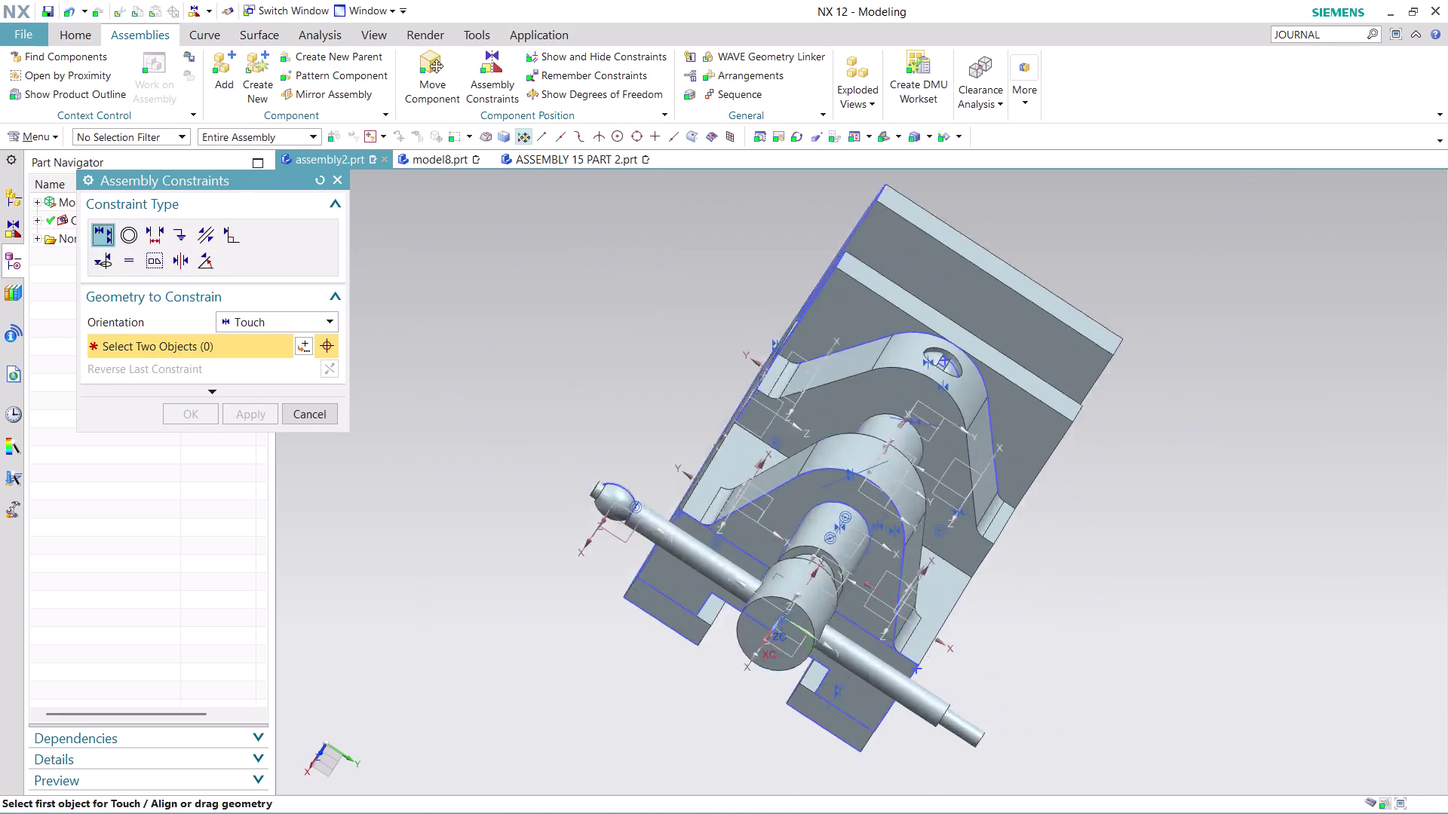
scroll(down, 3)
scroll(up, 3)
scroll(up, 3)
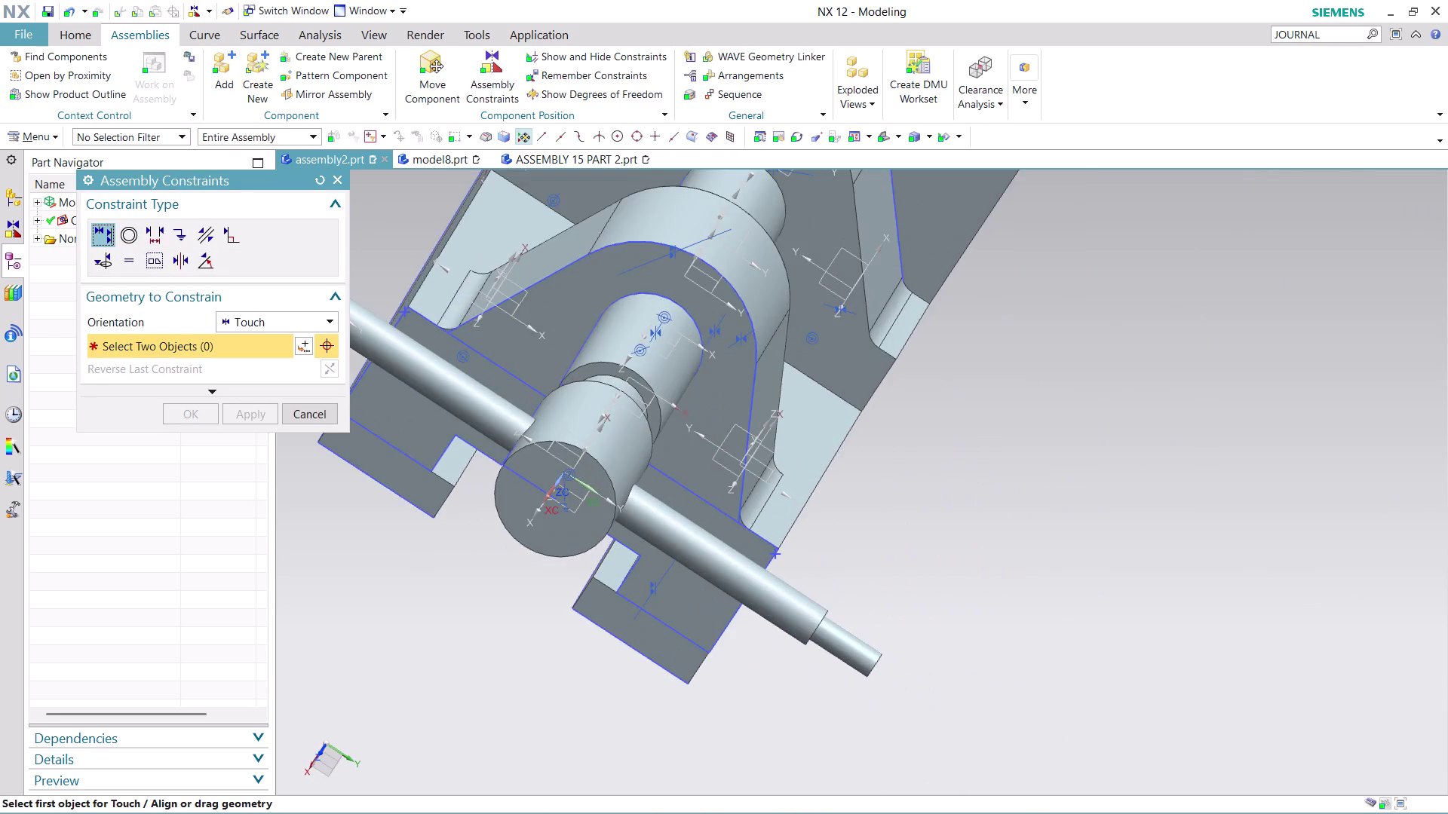
scroll(down, 3)
middle_drag(996, 748, 881, 611)
scroll(up, 3)
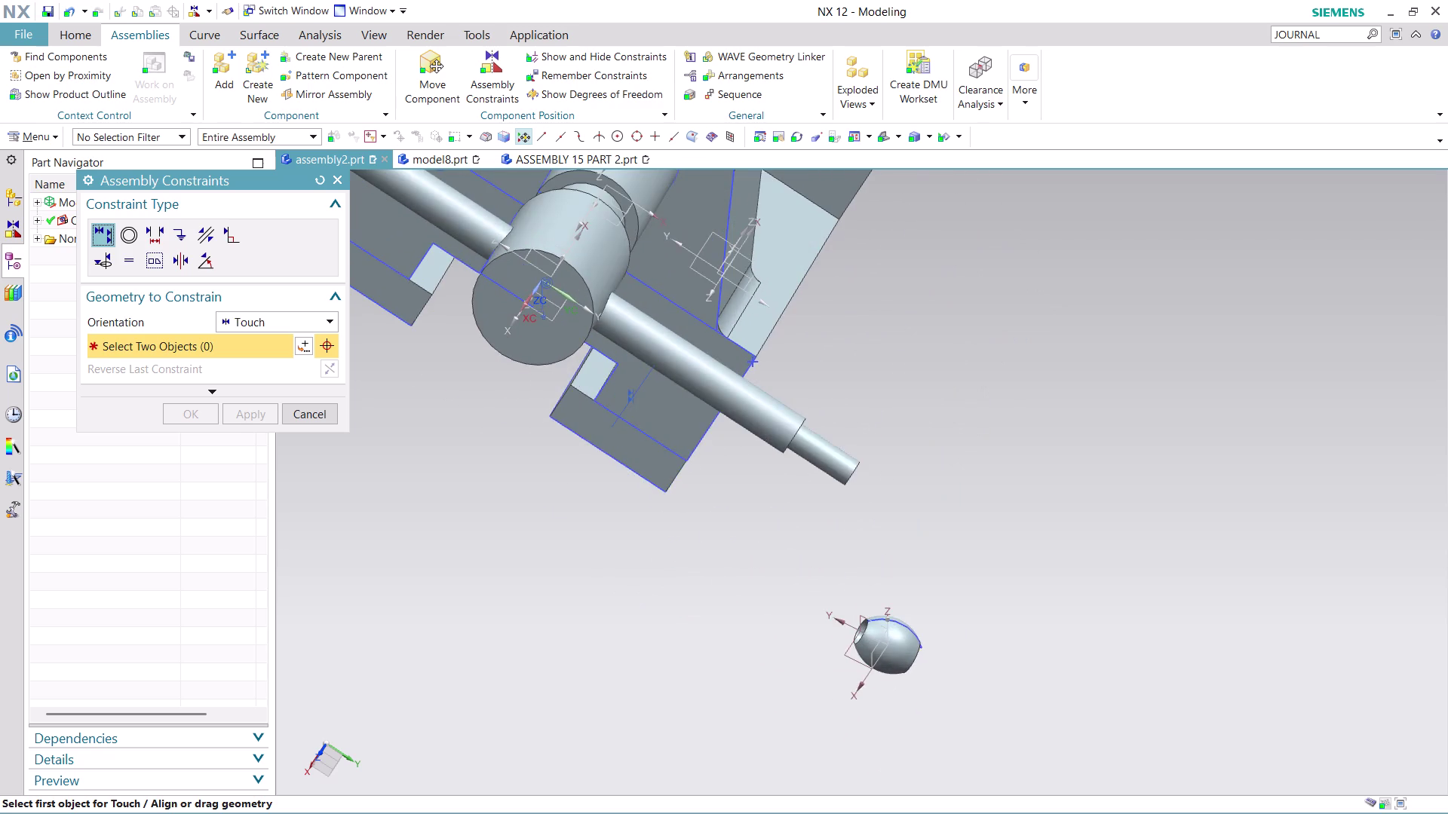
scroll(up, 3)
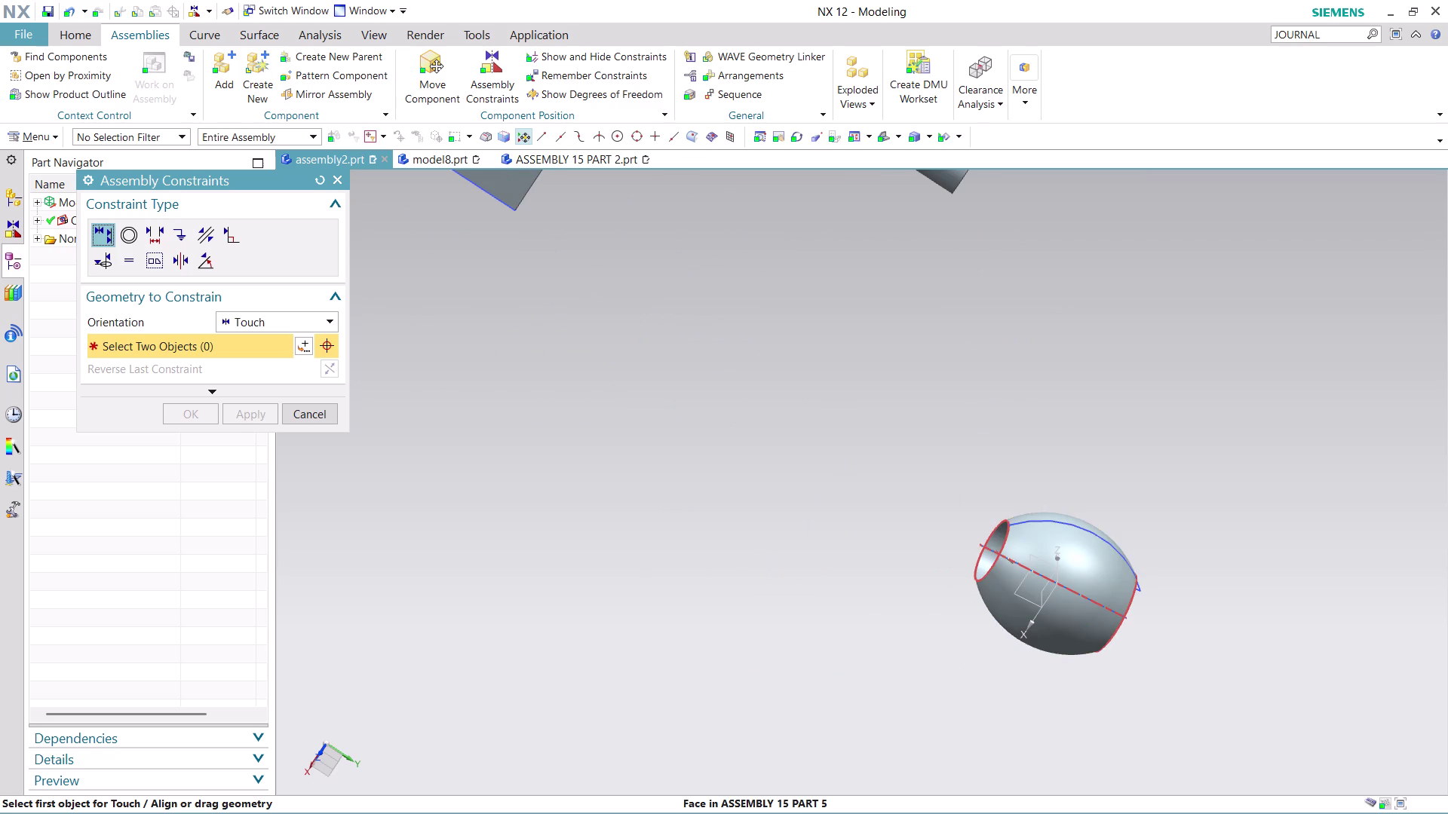
click(1004, 548)
Pick the ball's faces, including its hole, and the tommy bar face to touch.
scroll(down, 3)
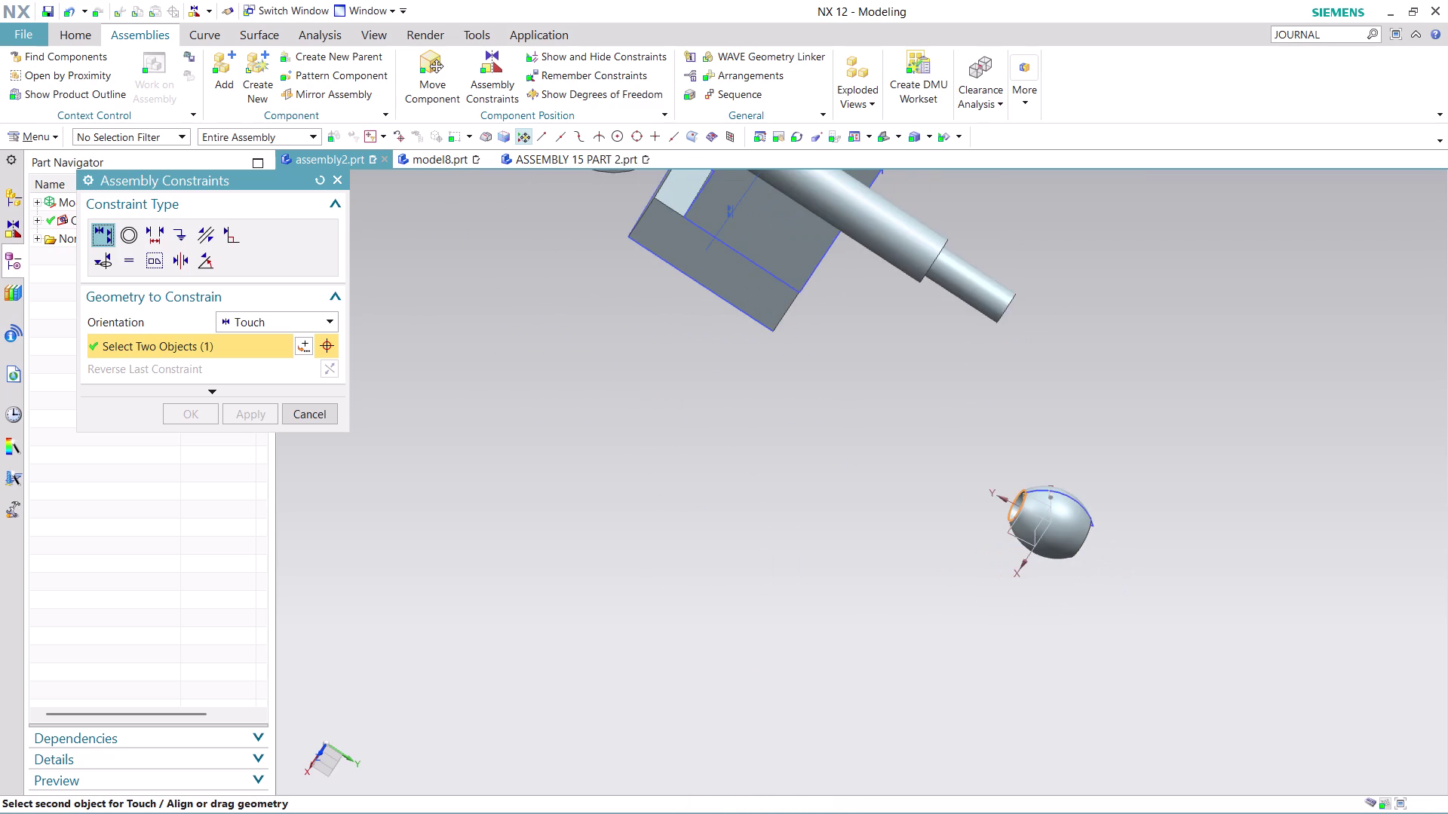
middle_drag(1042, 390, 978, 368)
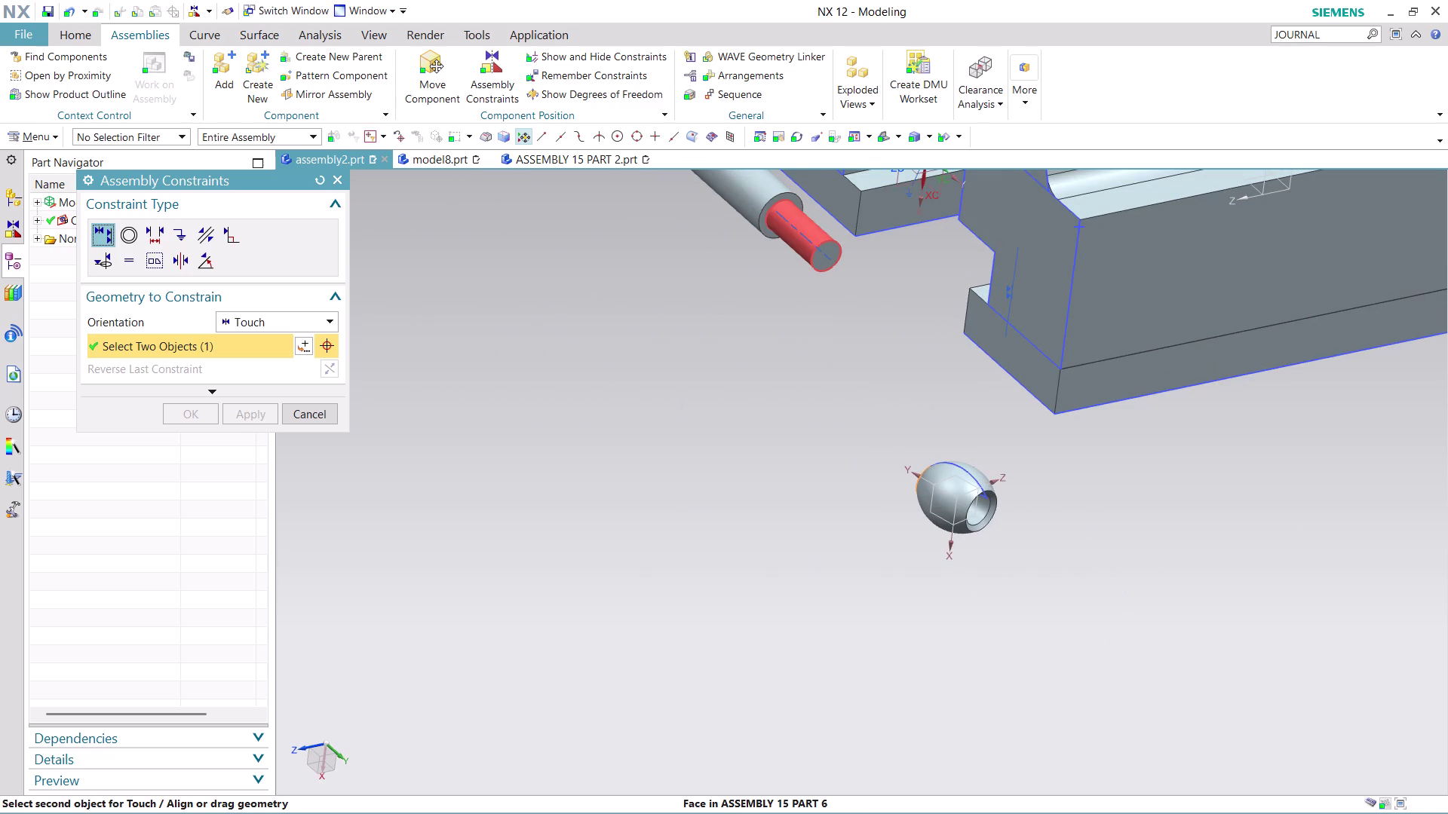
click(790, 201)
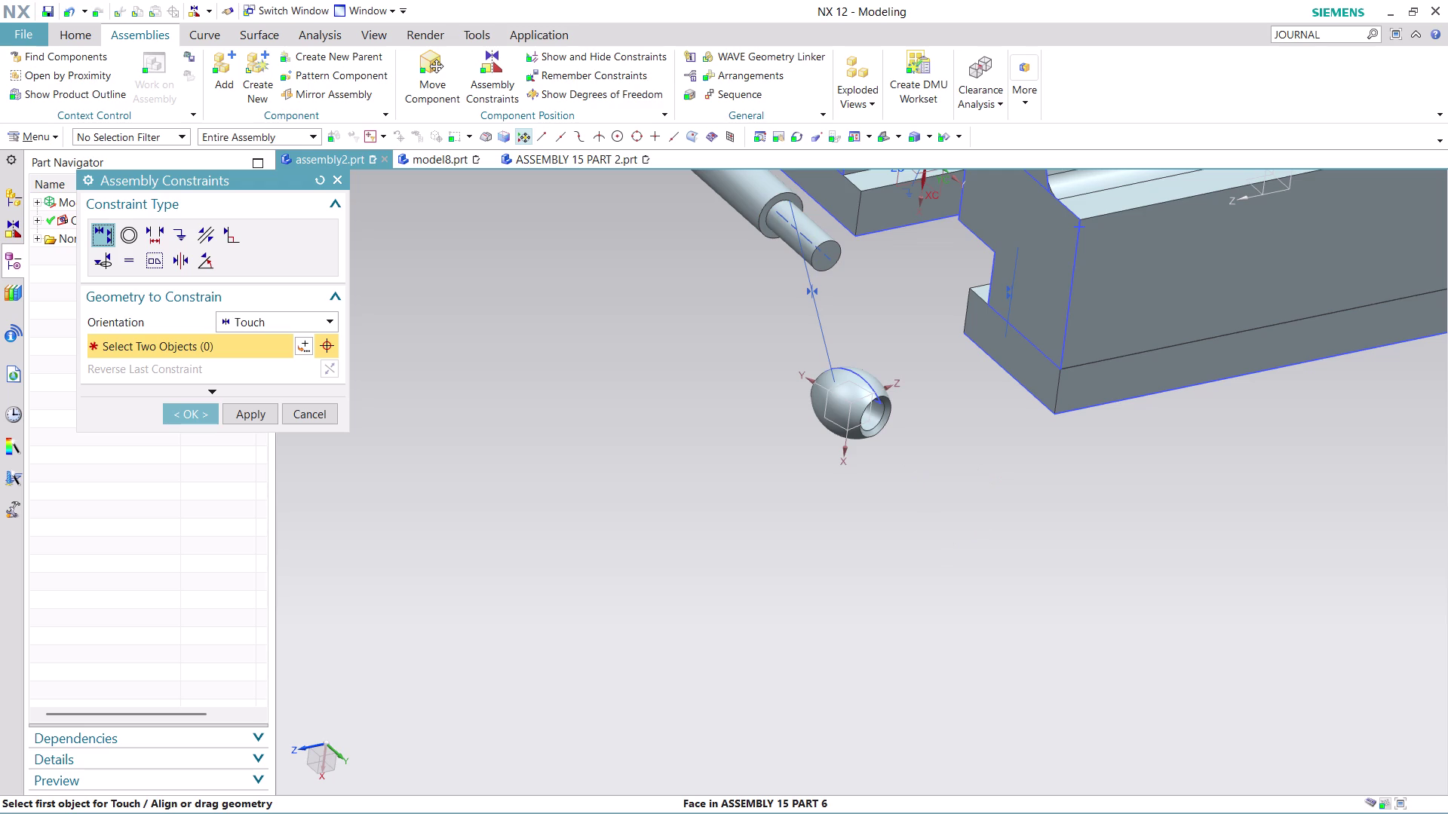
middle_drag(909, 353, 894, 318)
scroll(down, 3)
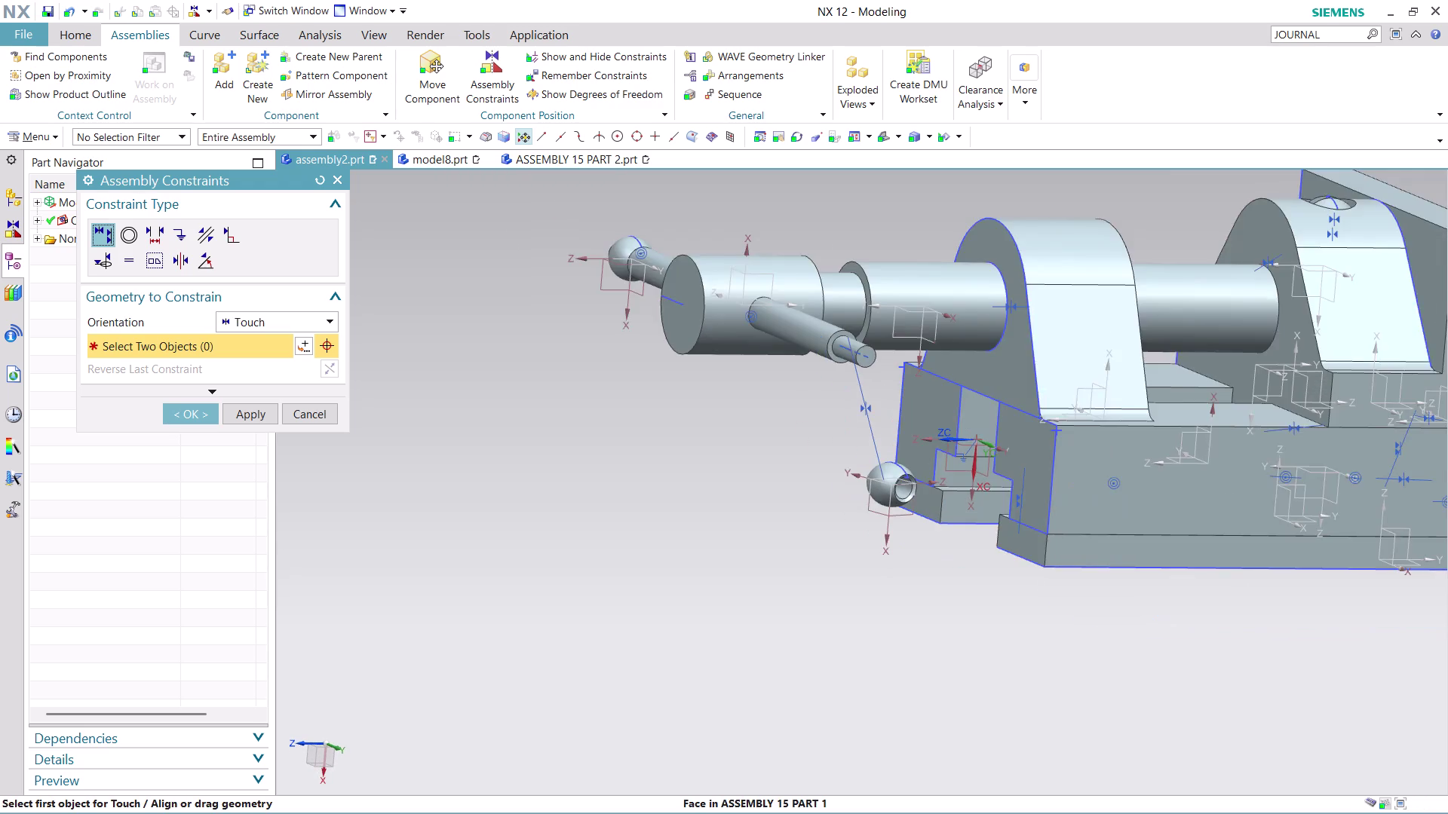
scroll(up, 3)
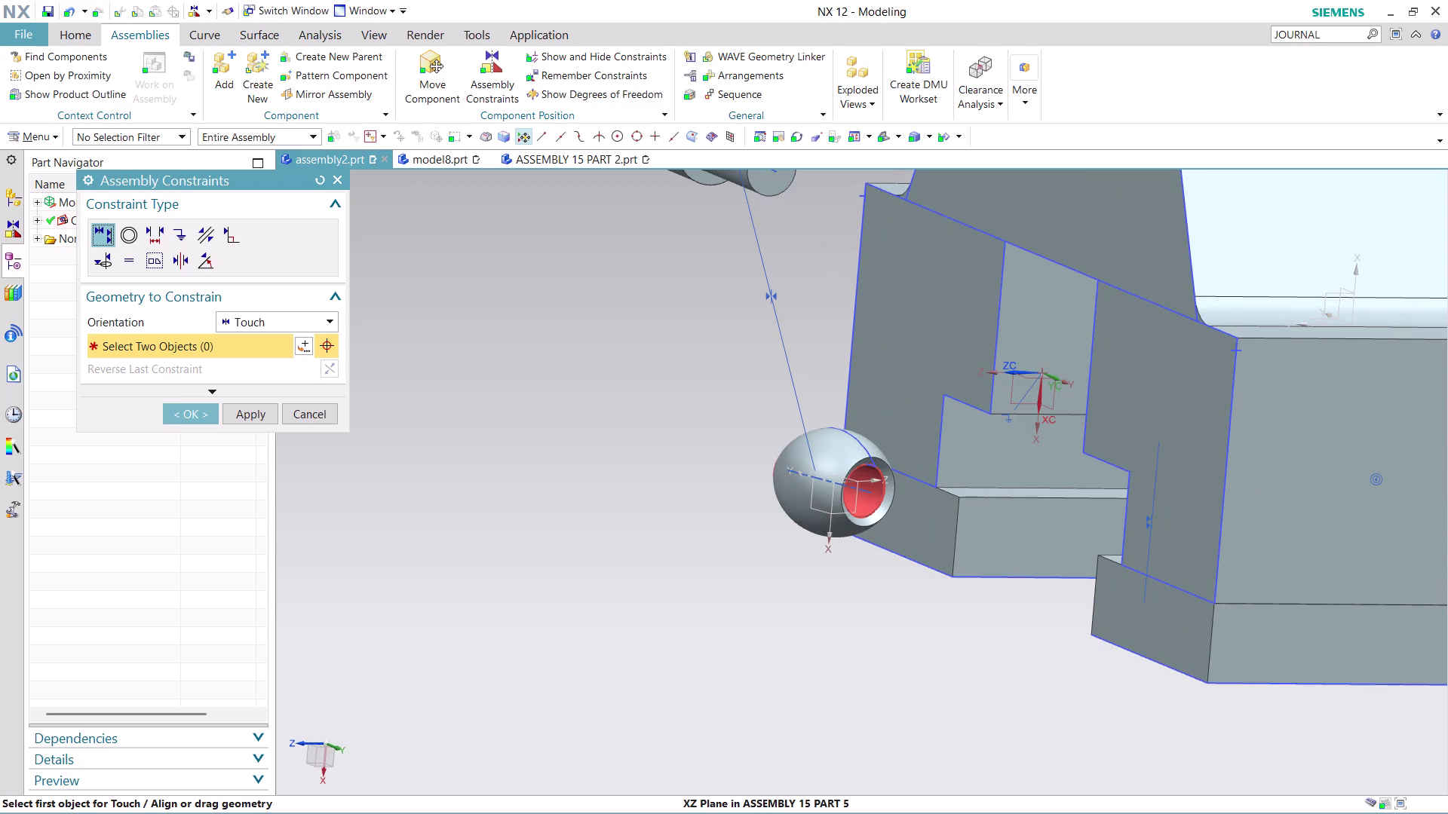
click(873, 489)
scroll(down, 3)
scroll(up, 3)
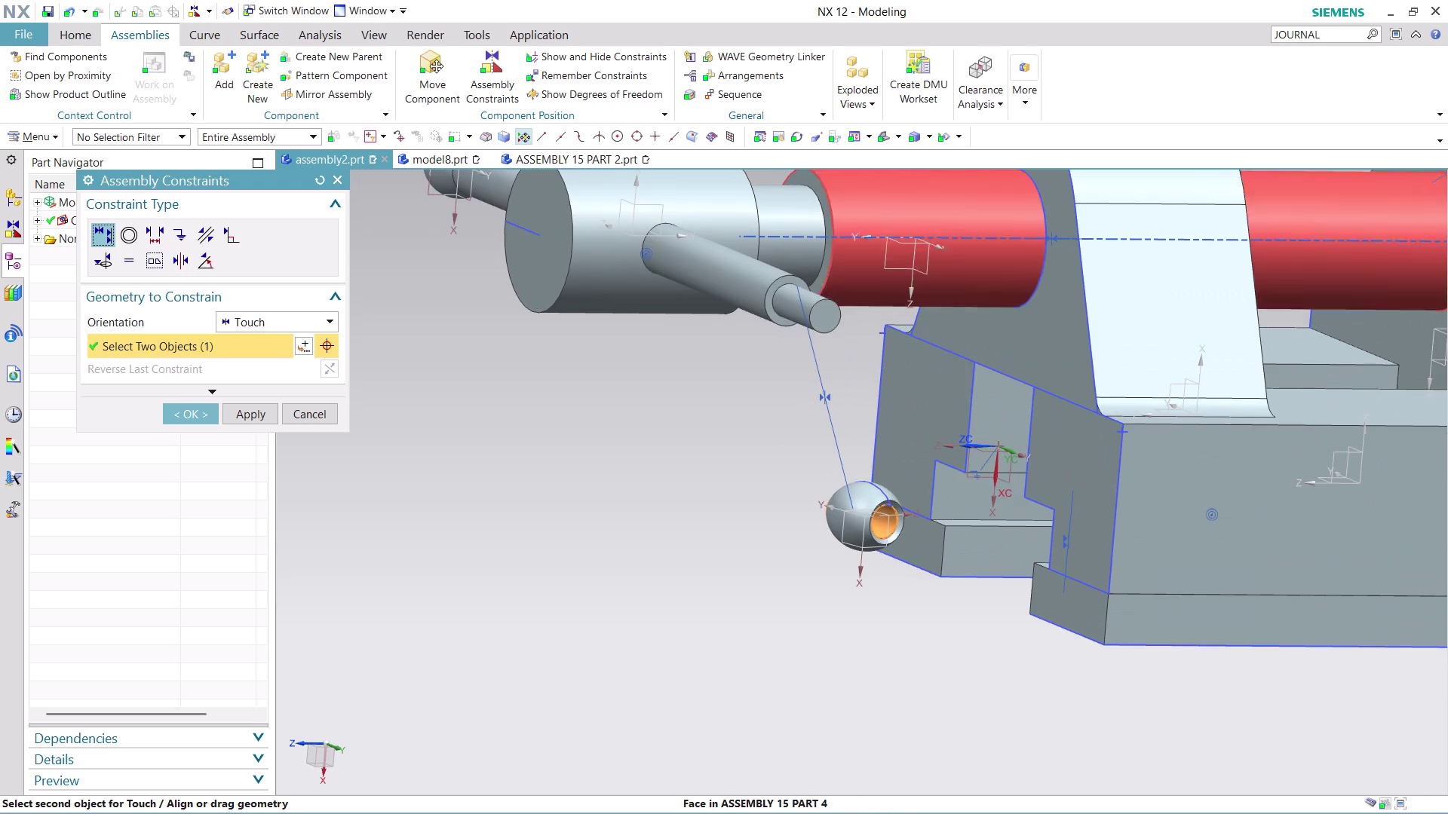
click(816, 295)
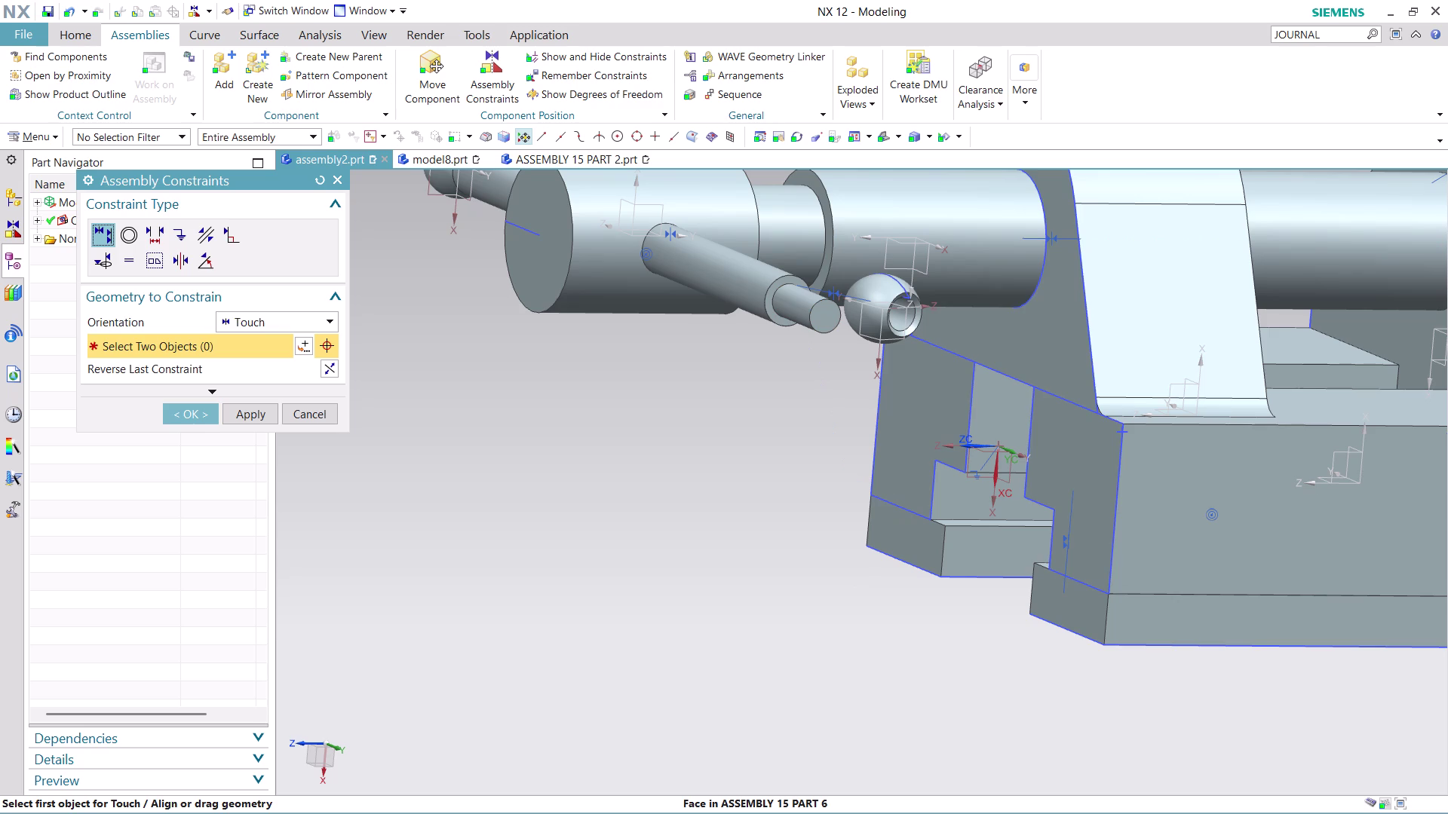
scroll(up, 3)
middle_drag(837, 364, 829, 365)
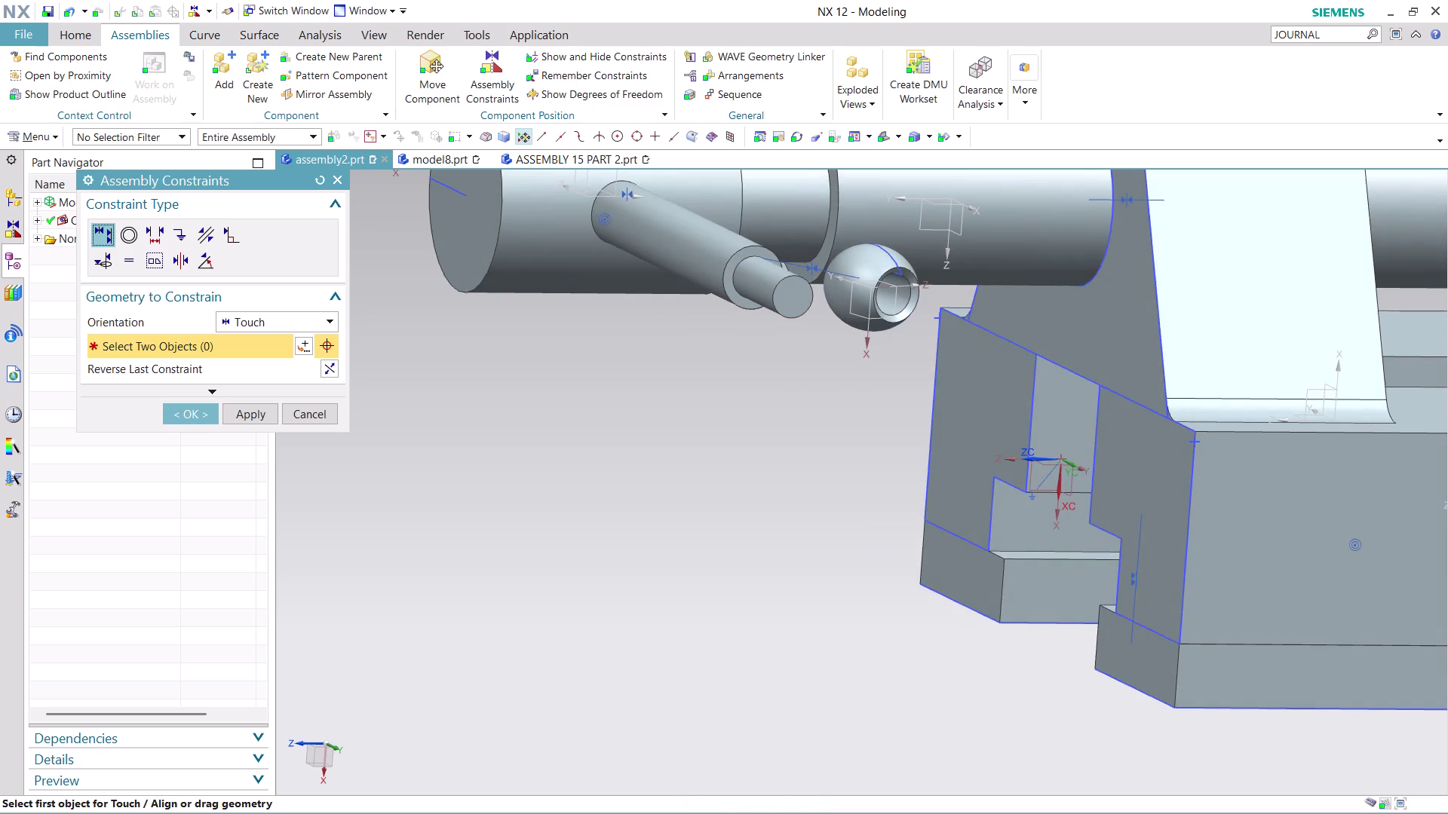
middle_drag(829, 364, 806, 375)
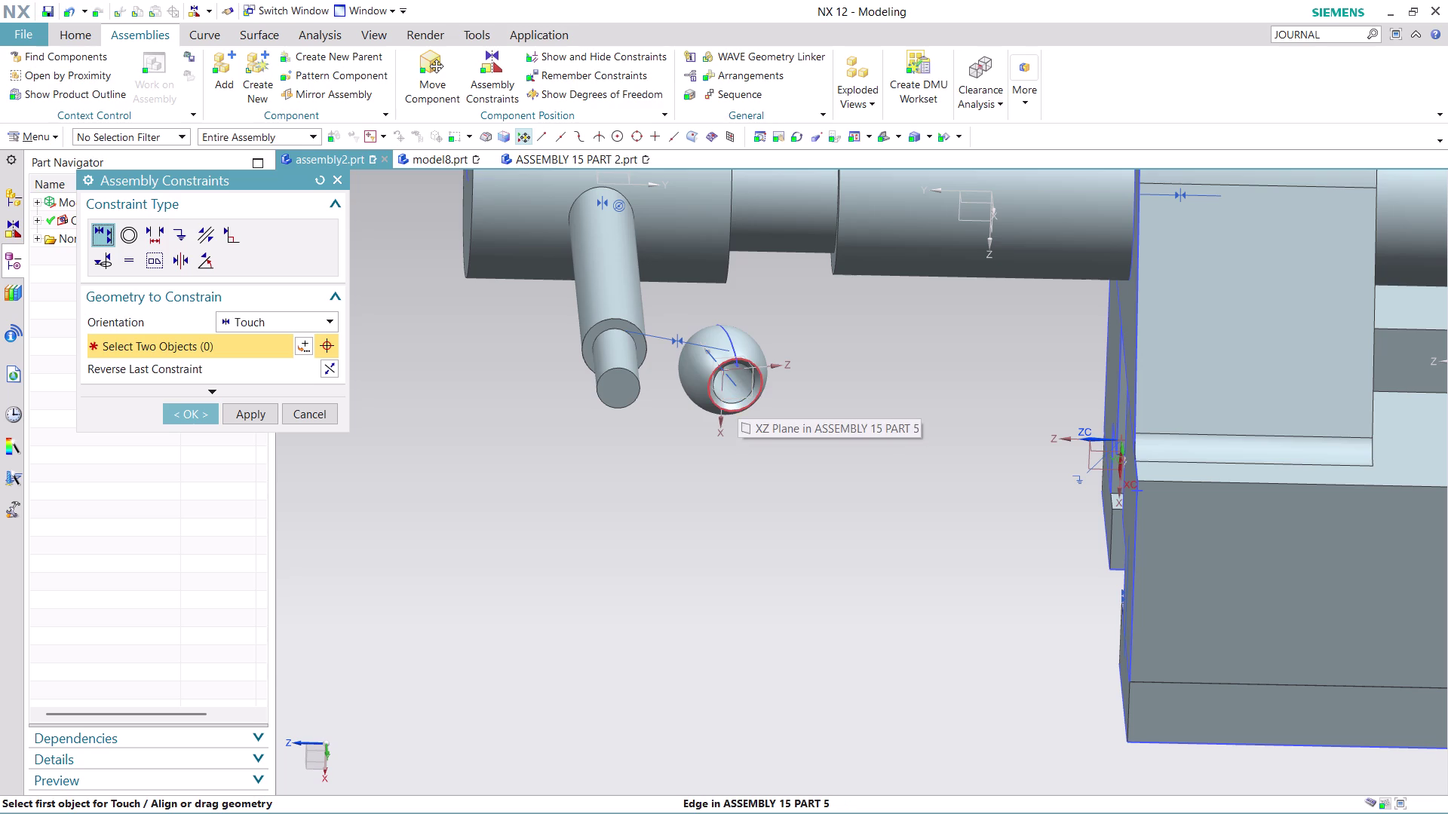
Switch orientation to Align and pick the ball hole edge and bar end.
click(330, 318)
click(281, 371)
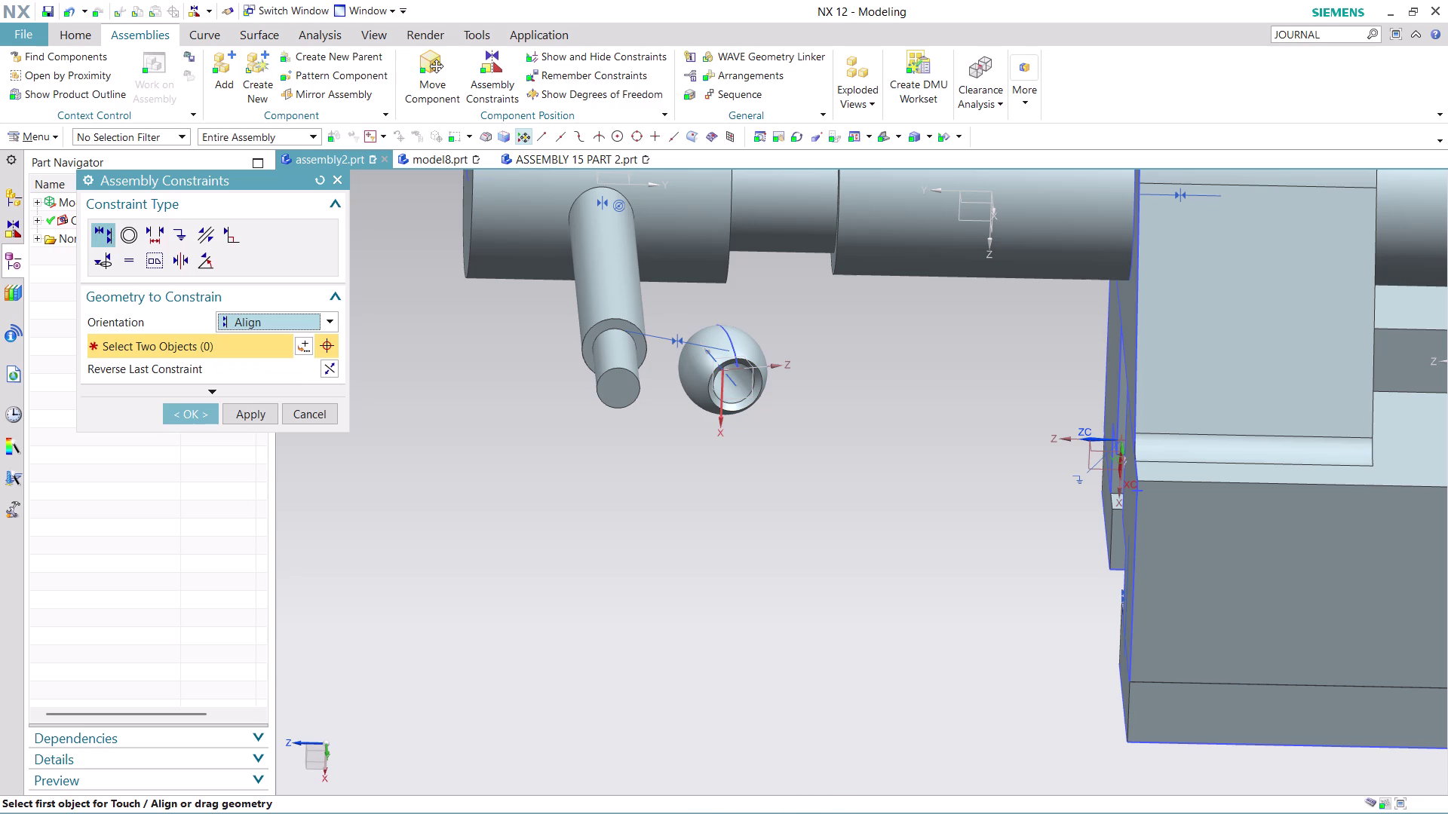
click(739, 413)
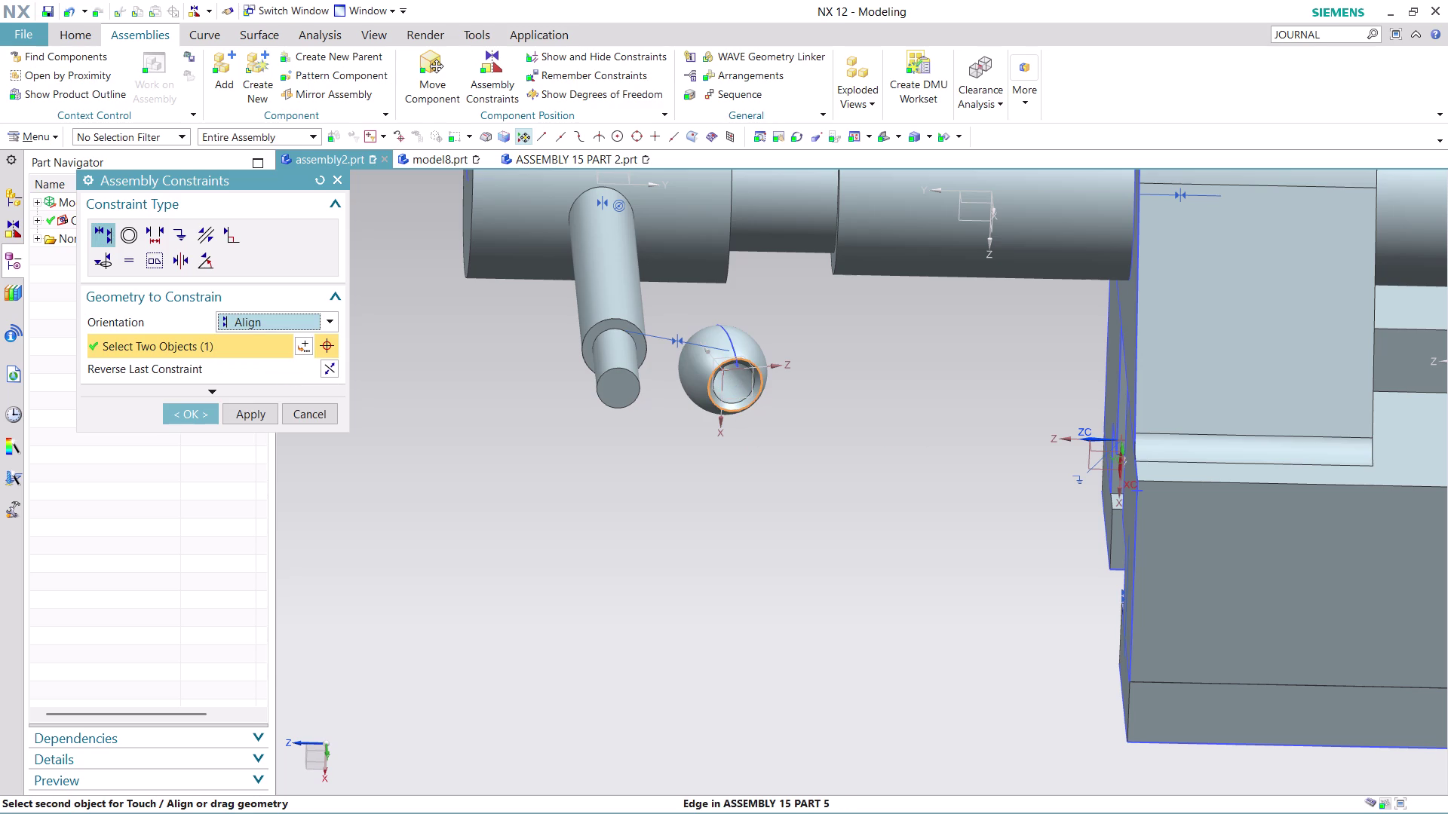
click(637, 388)
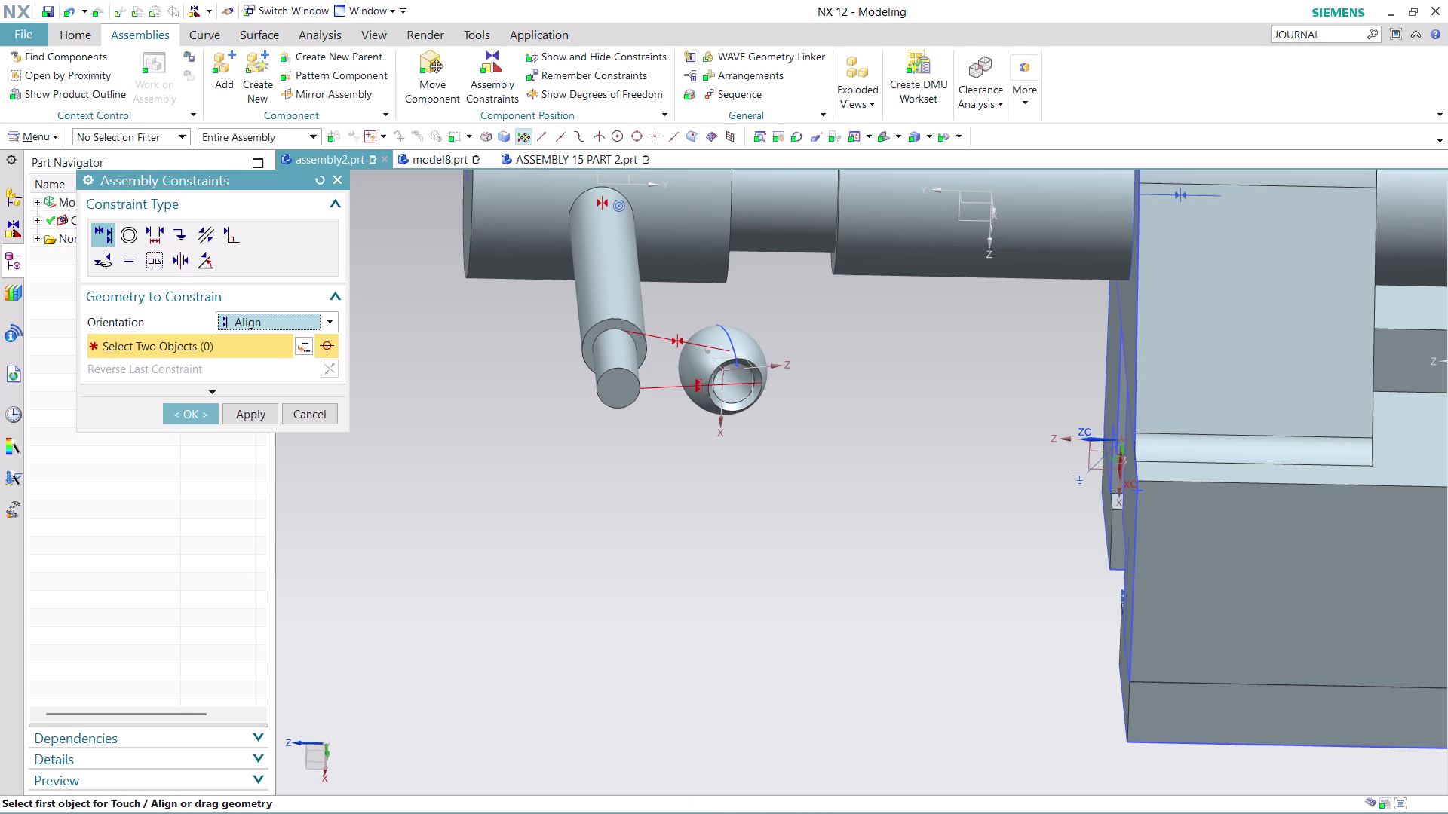
Undo the three constraint steps and cancel the dialog without applying.
key(ctrl+z)
key(ctrl+z)
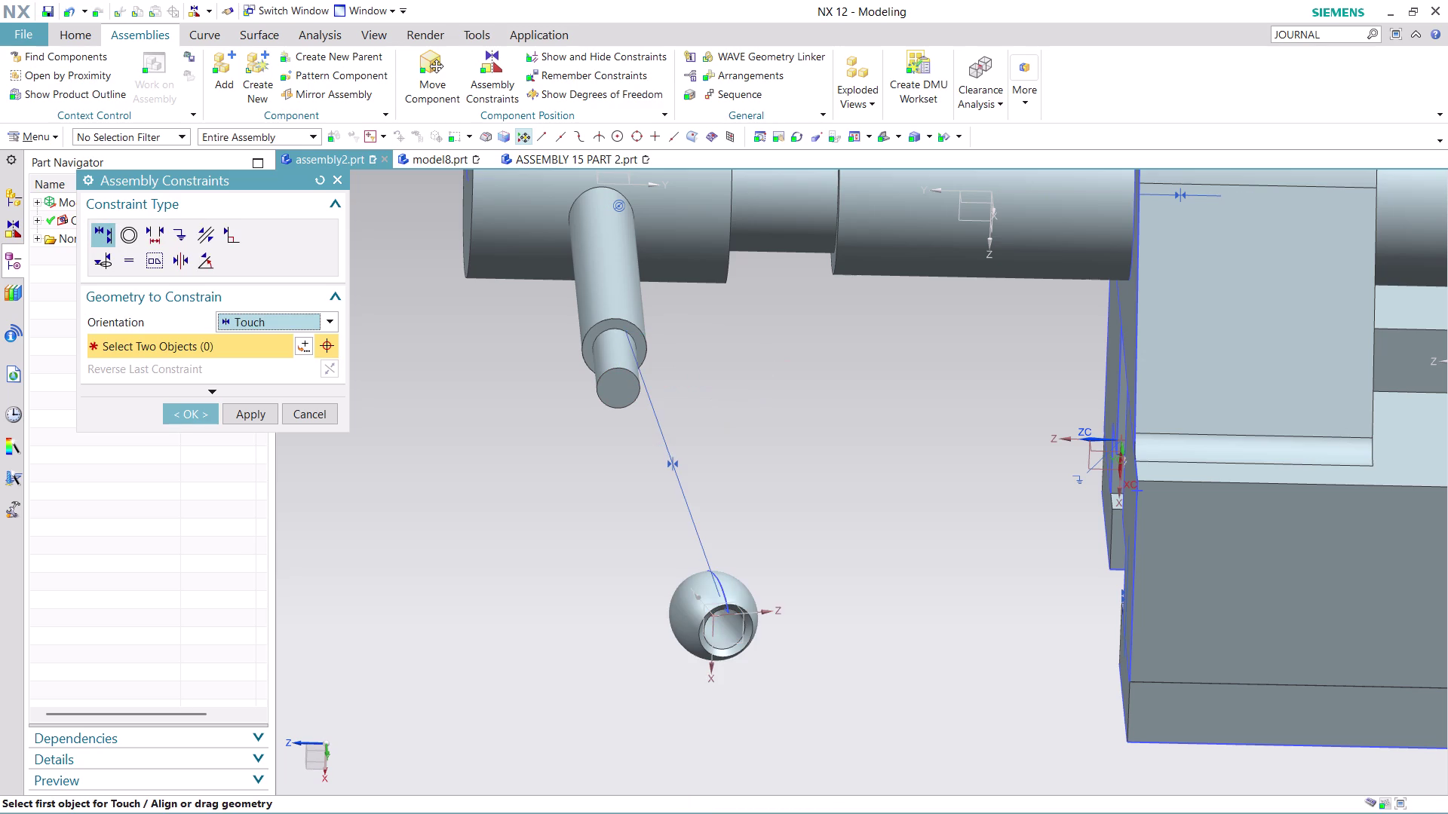
key(ctrl+z)
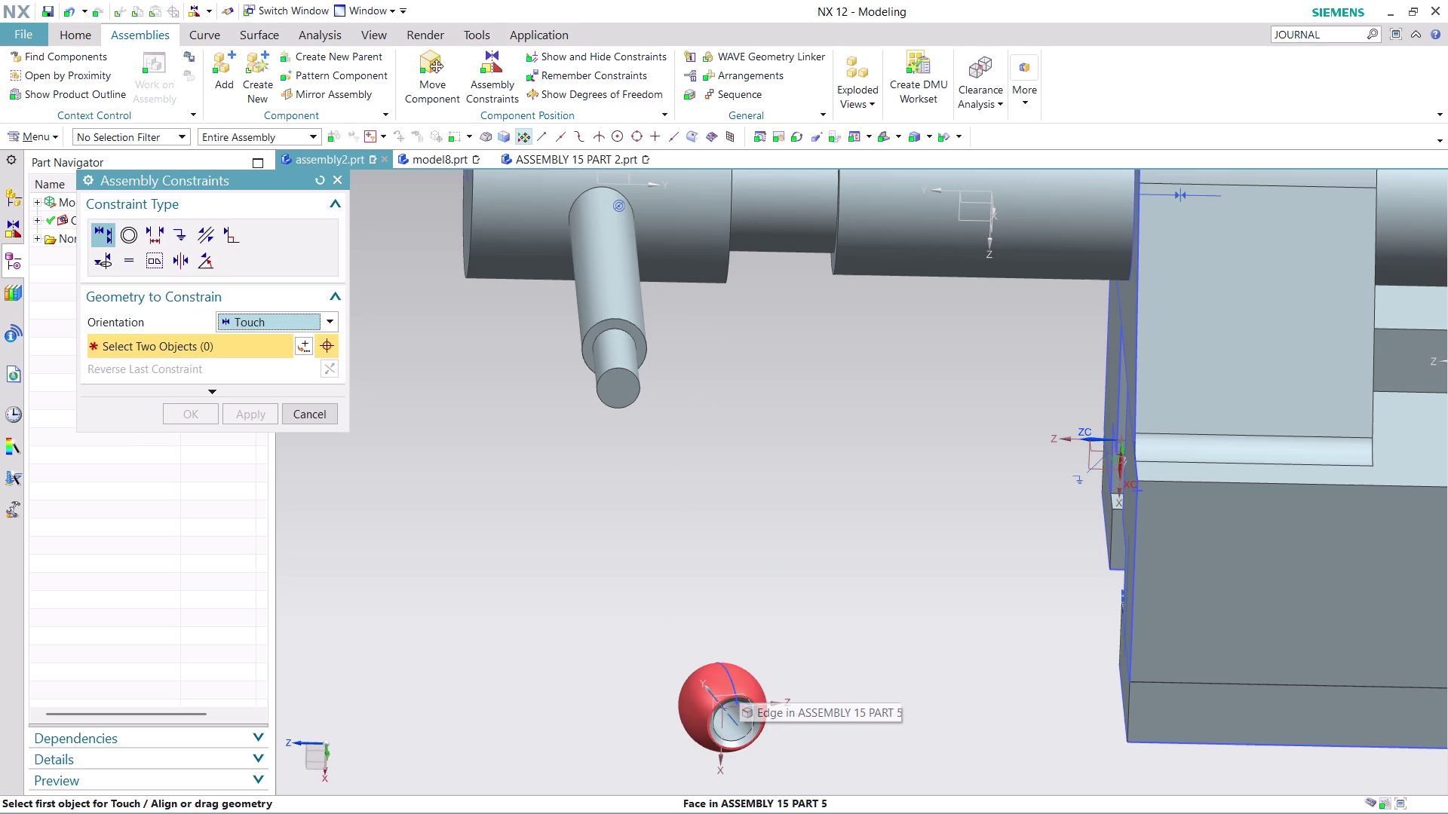
click(315, 417)
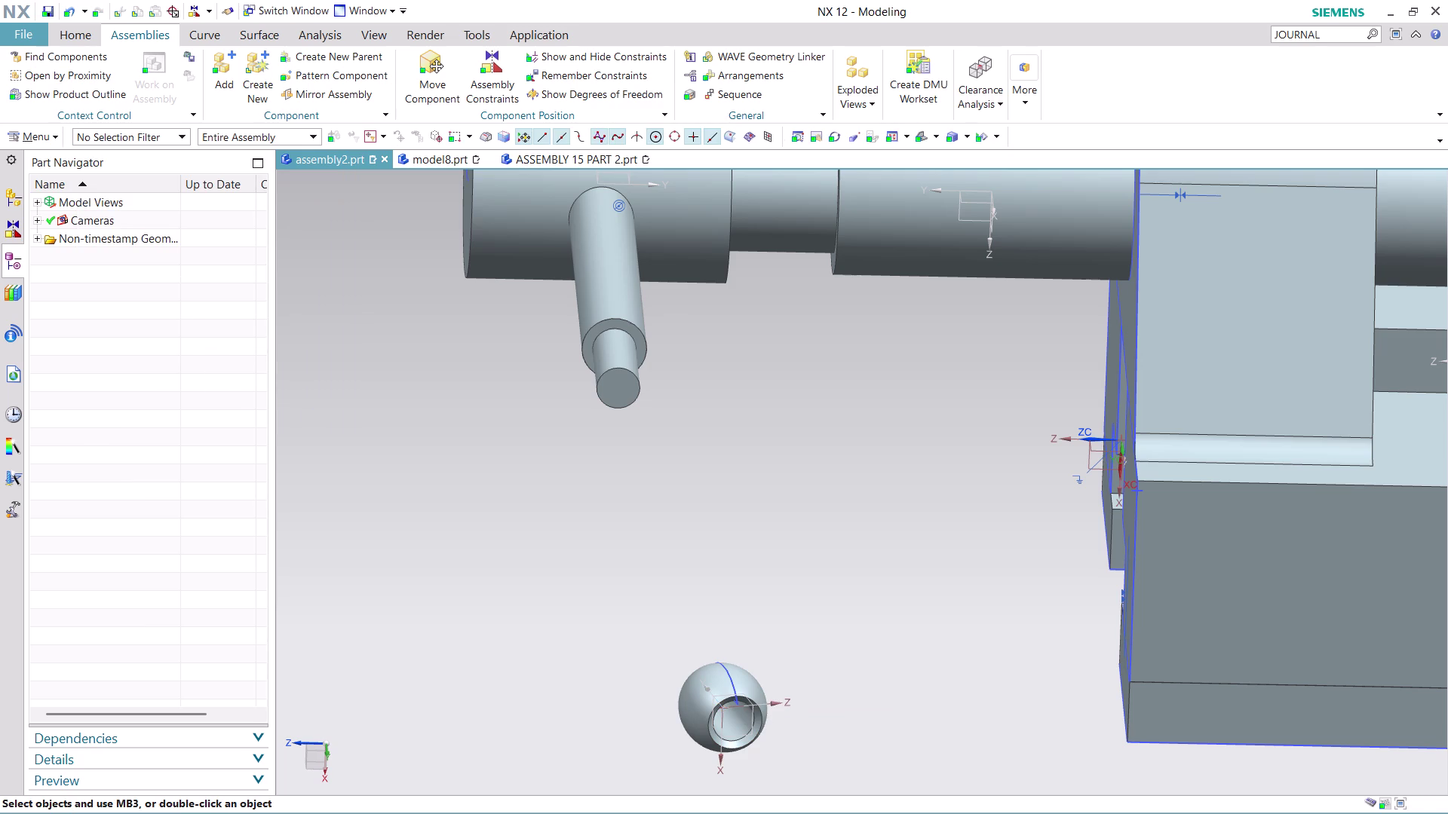
Orbit and zoom around the vise, then start the Move Component tool.
middle_drag(740, 595, 726, 567)
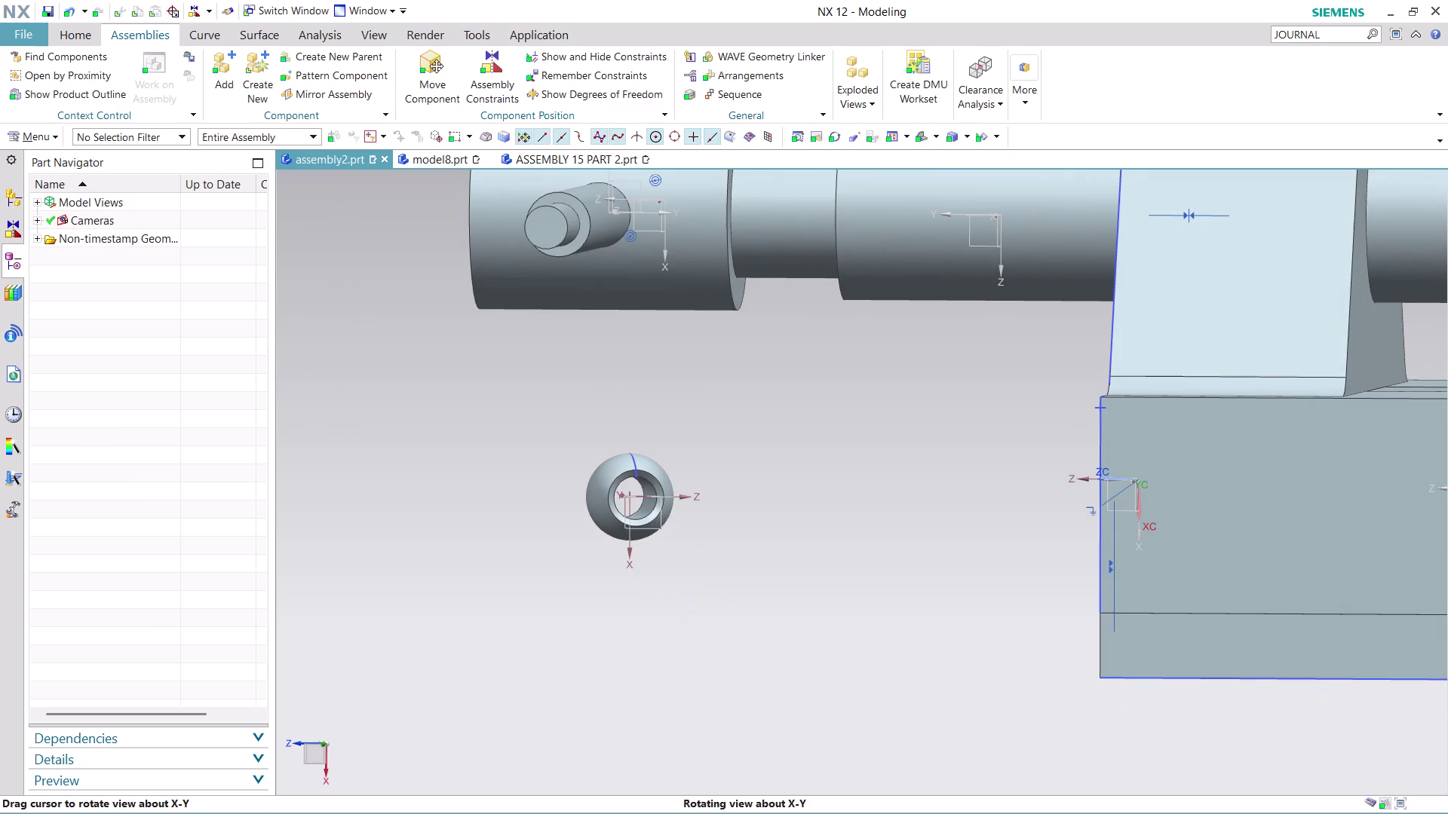
middle_drag(726, 567, 762, 575)
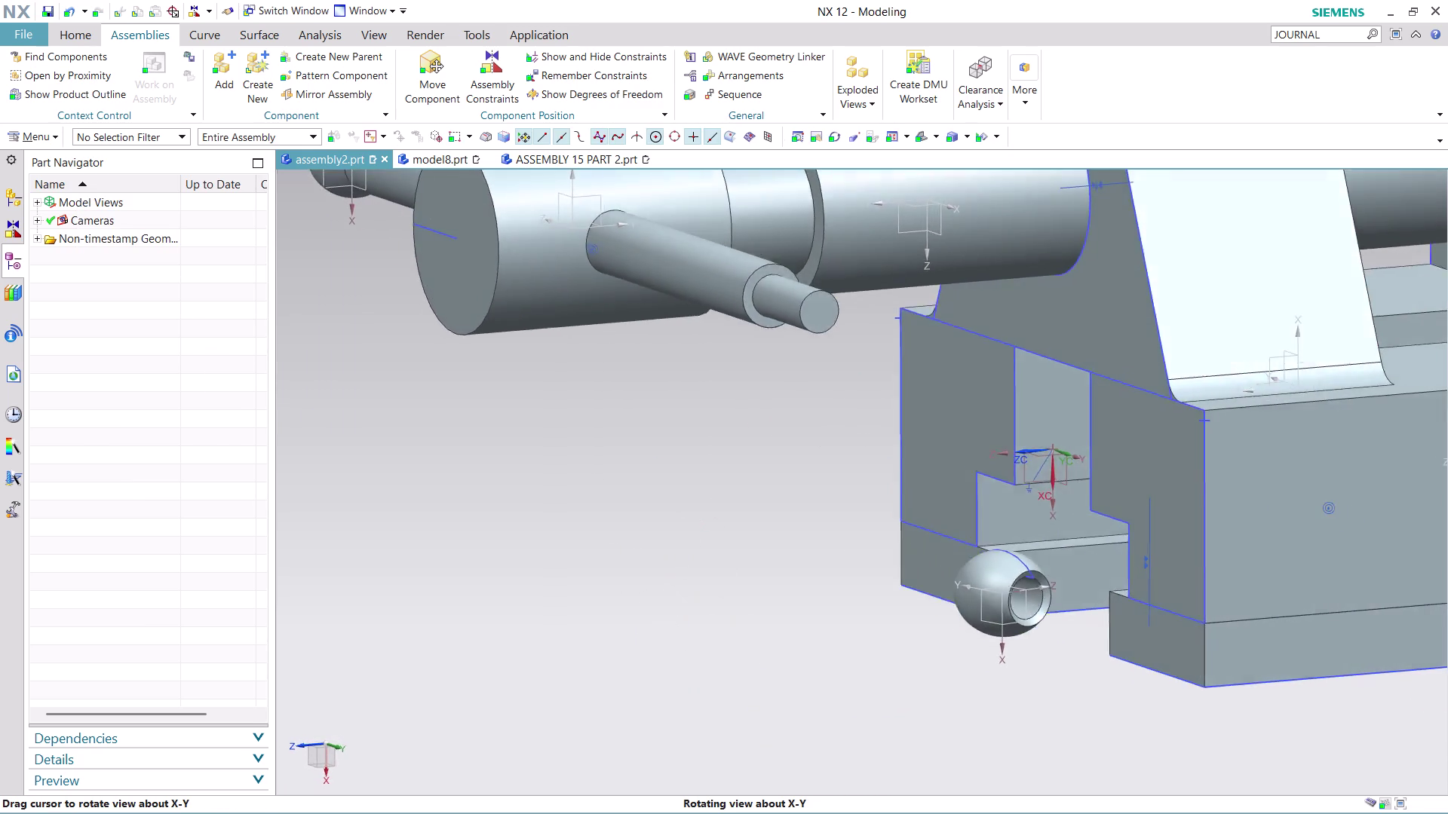
middle_drag(763, 575, 799, 592)
scroll(down, 3)
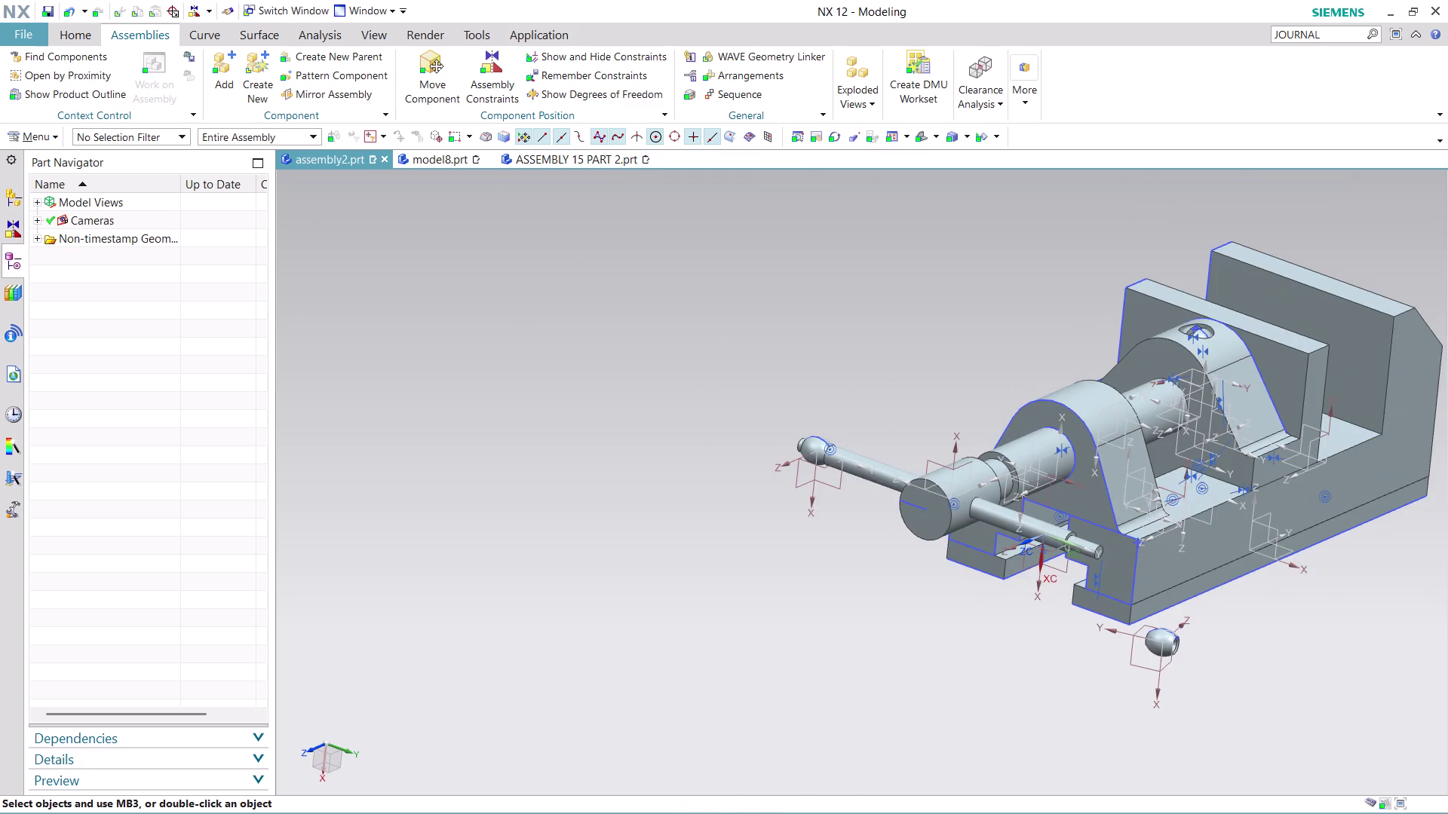
scroll(up, 3)
scroll(up, 3)
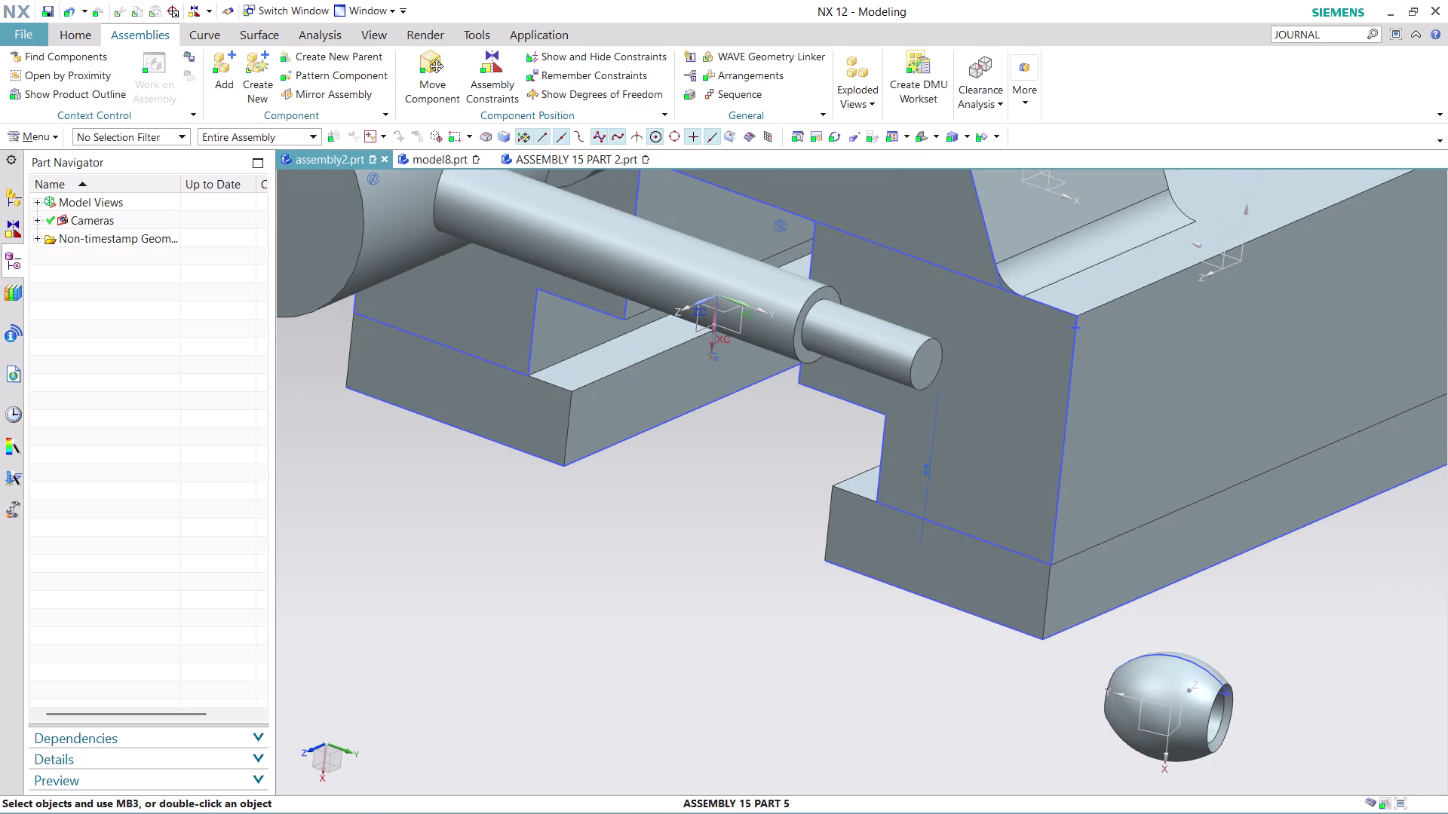
click(444, 80)
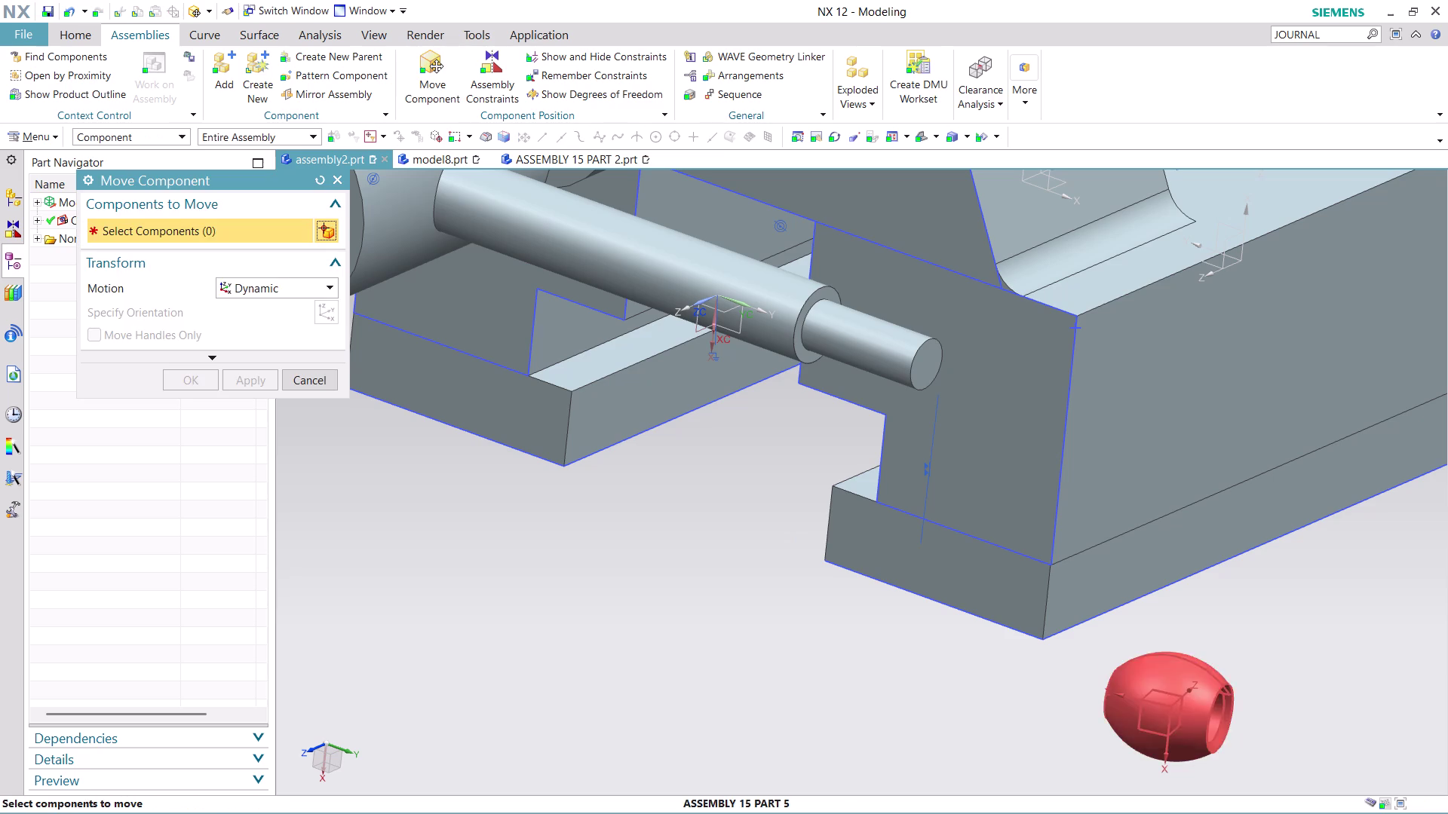
Select the ball knob and drag it up toward the tommy bar end.
click(1173, 689)
click(331, 317)
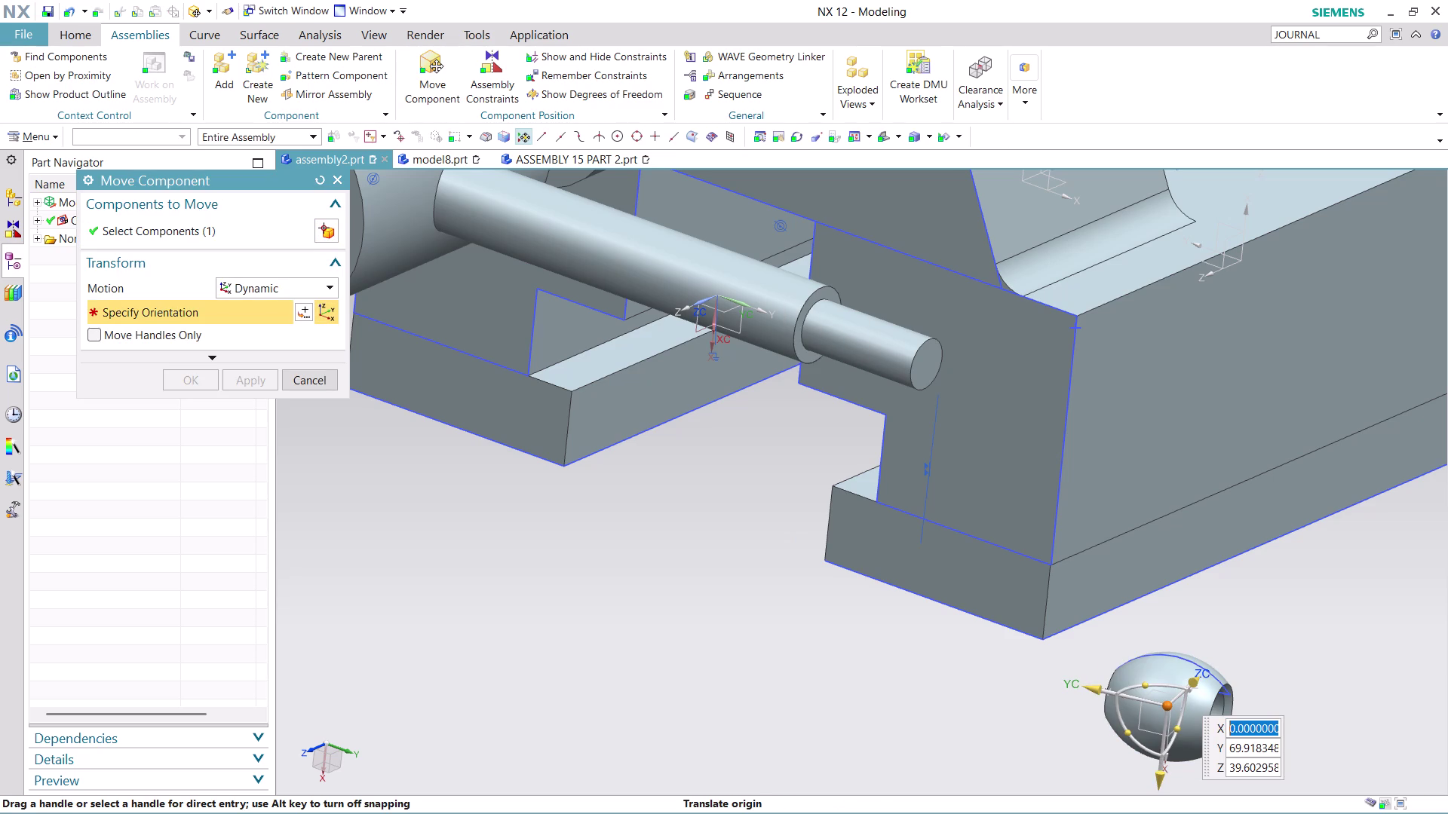
drag(1158, 777, 1155, 619)
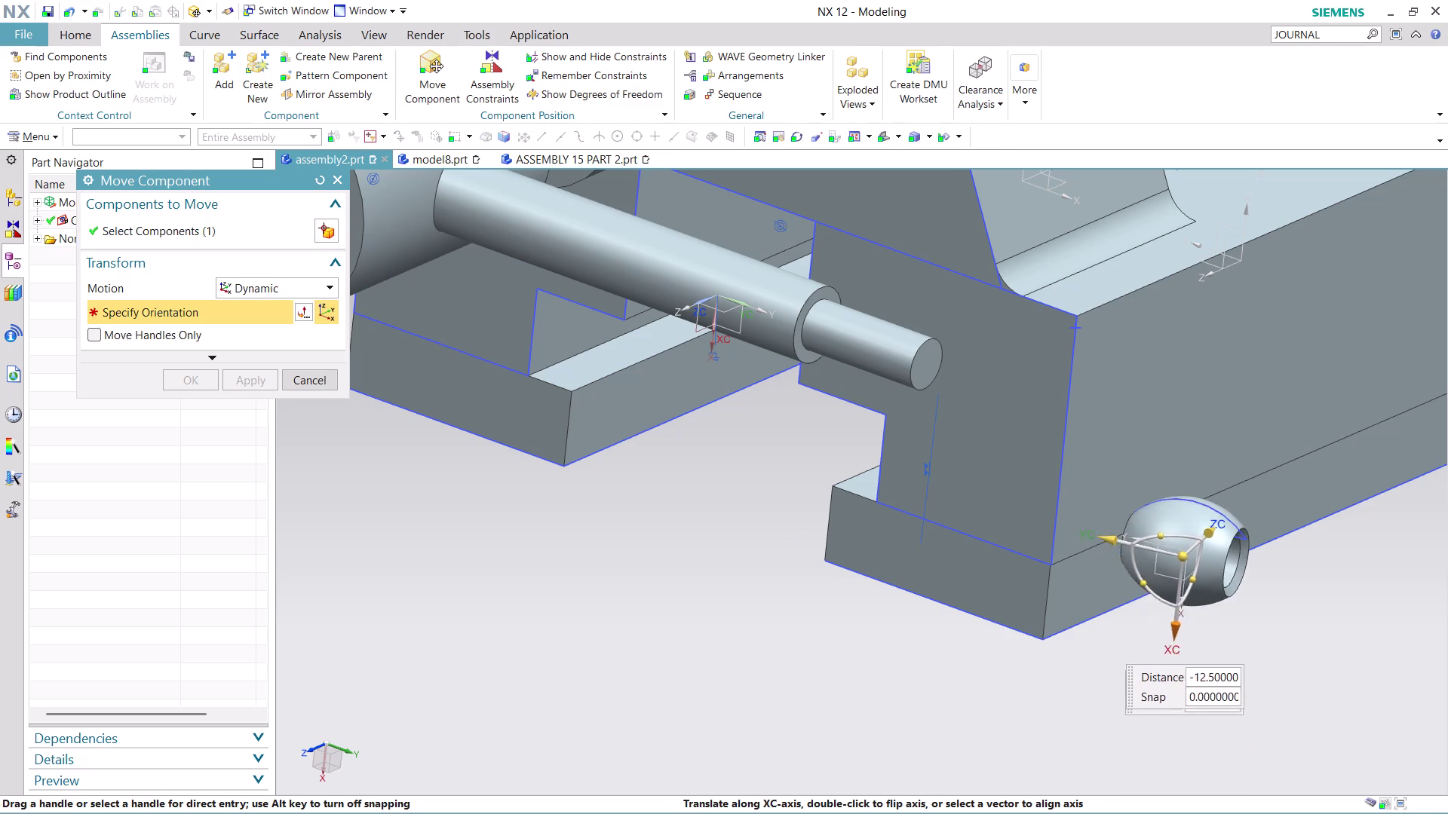
drag(1155, 619, 1128, 517)
drag(1114, 439, 836, 337)
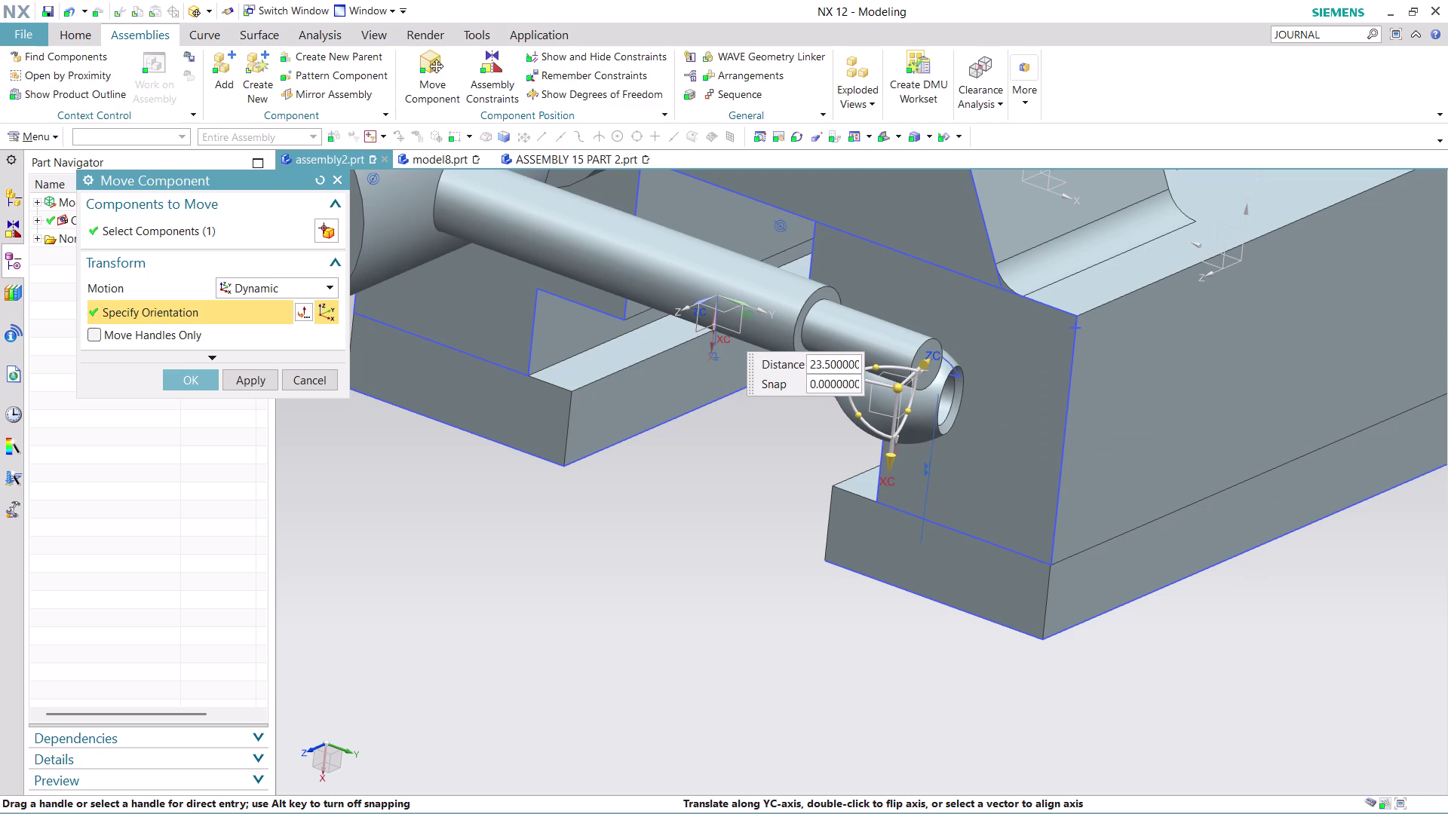
drag(837, 337, 852, 381)
Fine-tune the ball's depth and height until it sits centred on the bar end.
middle_drag(1294, 673, 1269, 654)
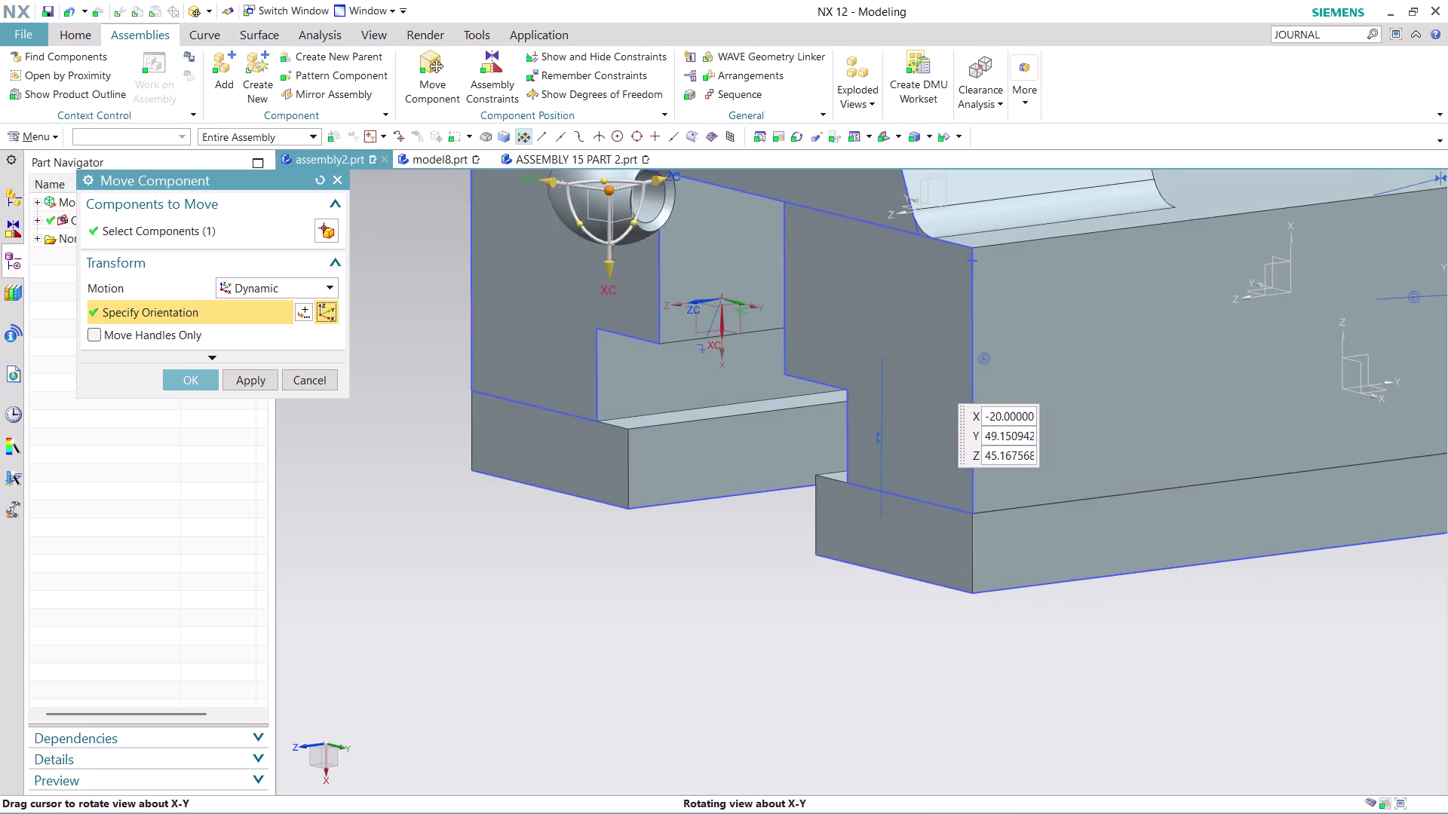
middle_drag(1269, 654, 1257, 661)
scroll(down, 3)
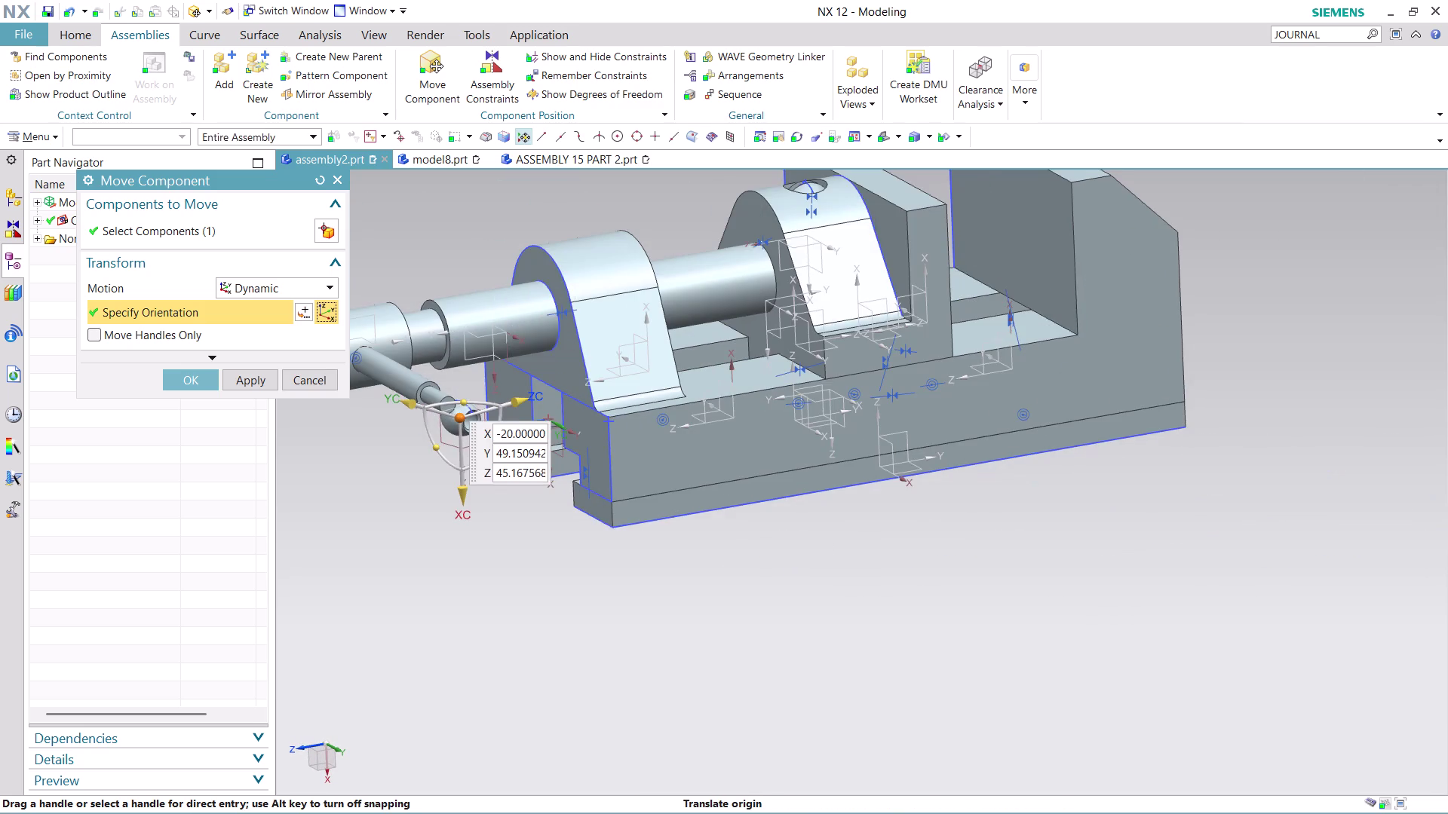
scroll(up, 3)
scroll(up, 3)
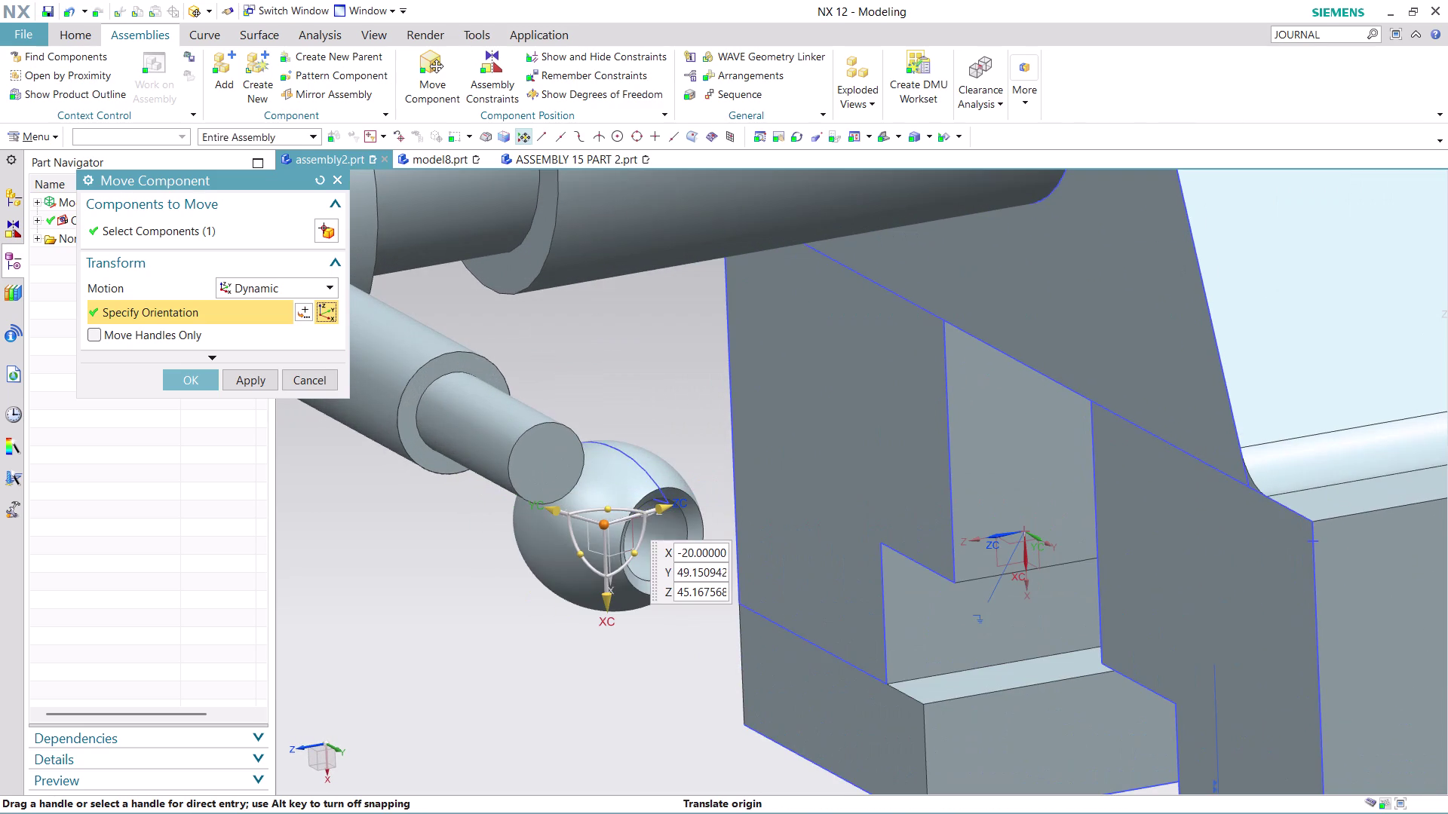
drag(682, 504, 590, 526)
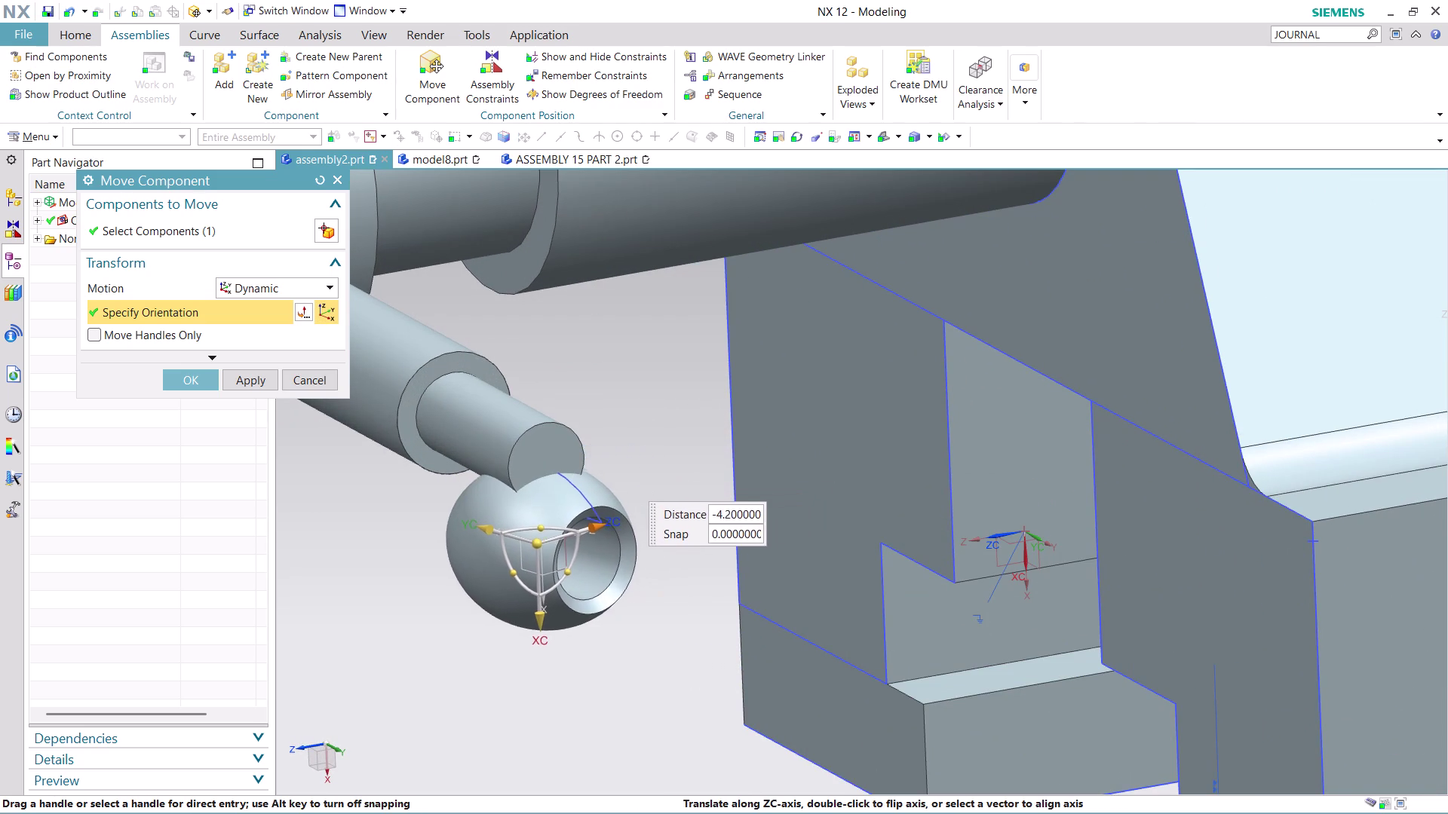
drag(590, 526, 582, 531)
drag(532, 641, 530, 534)
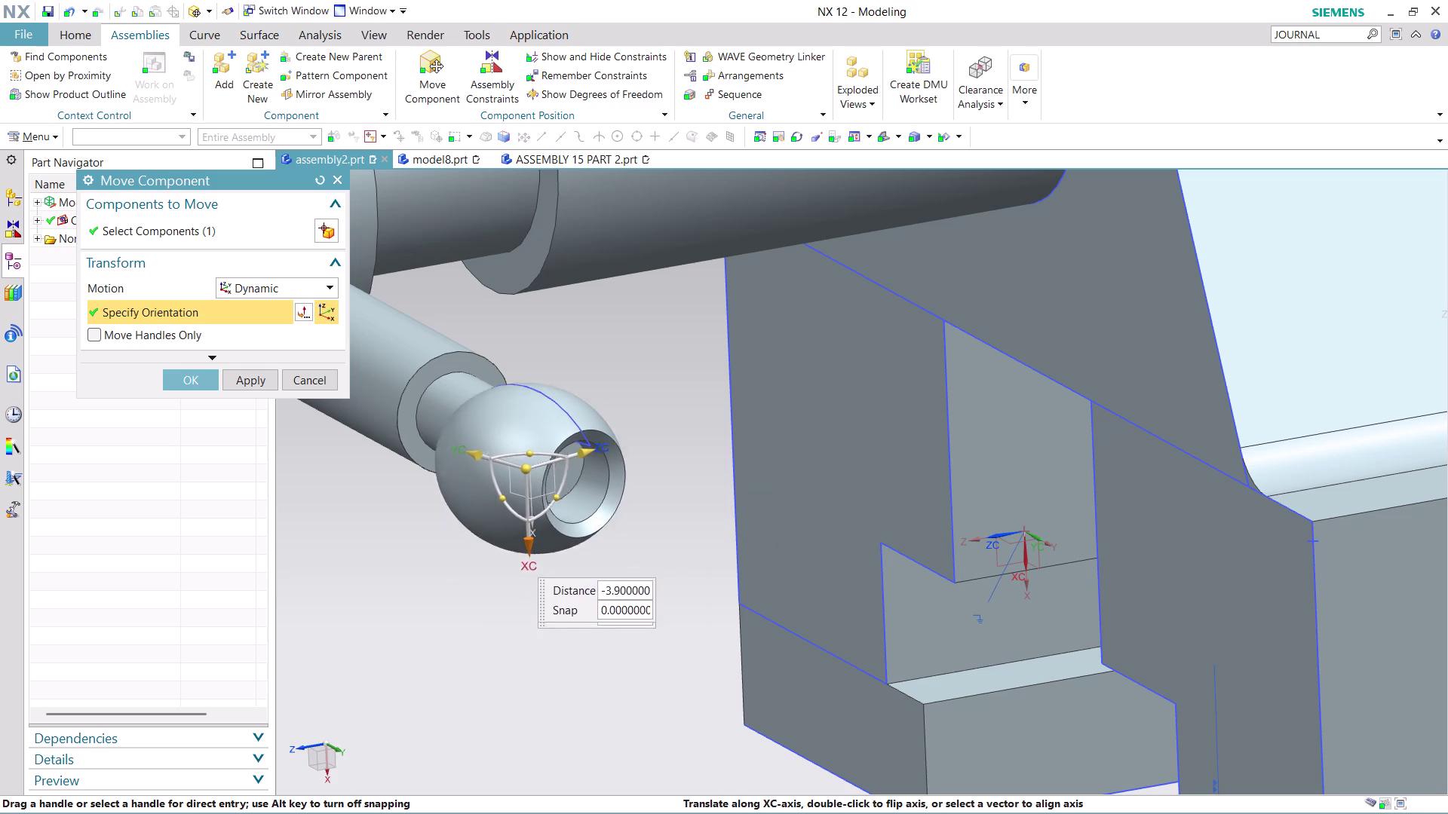
drag(531, 535, 541, 512)
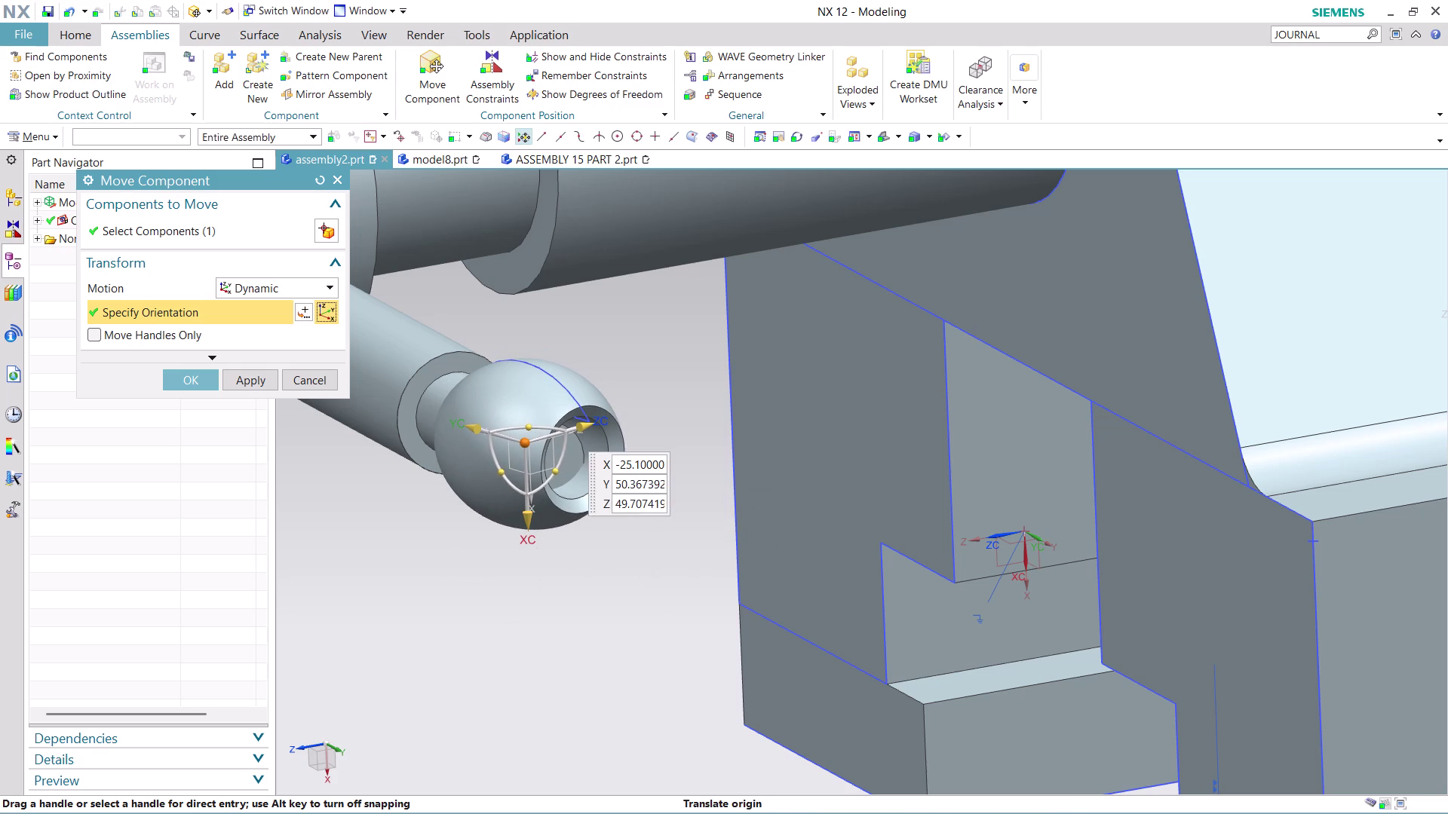
scroll(up, 3)
Confirm the move, then Touch Align (Prefer Touch) the knob bore to the bar end.
click(181, 376)
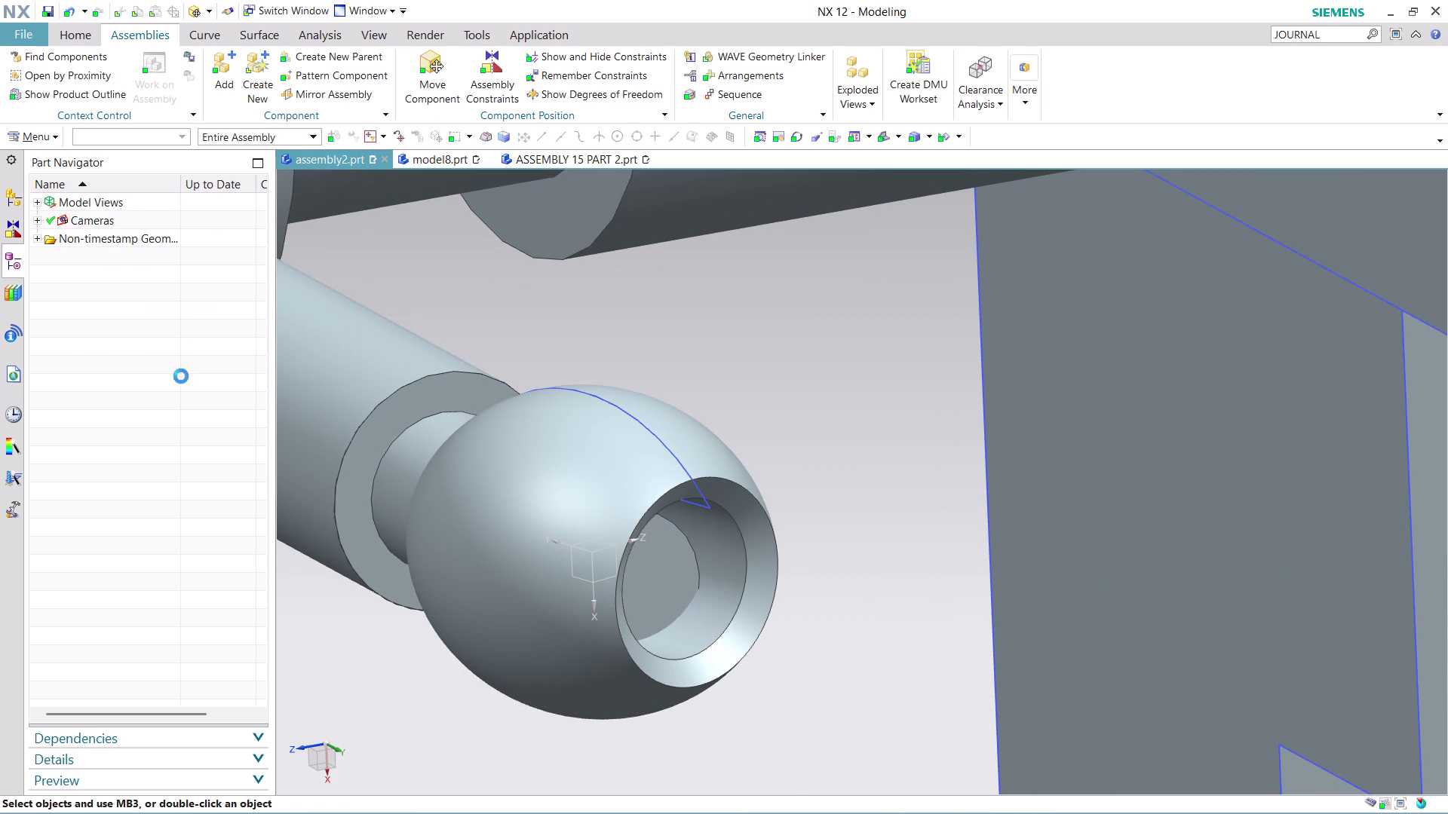
click(510, 65)
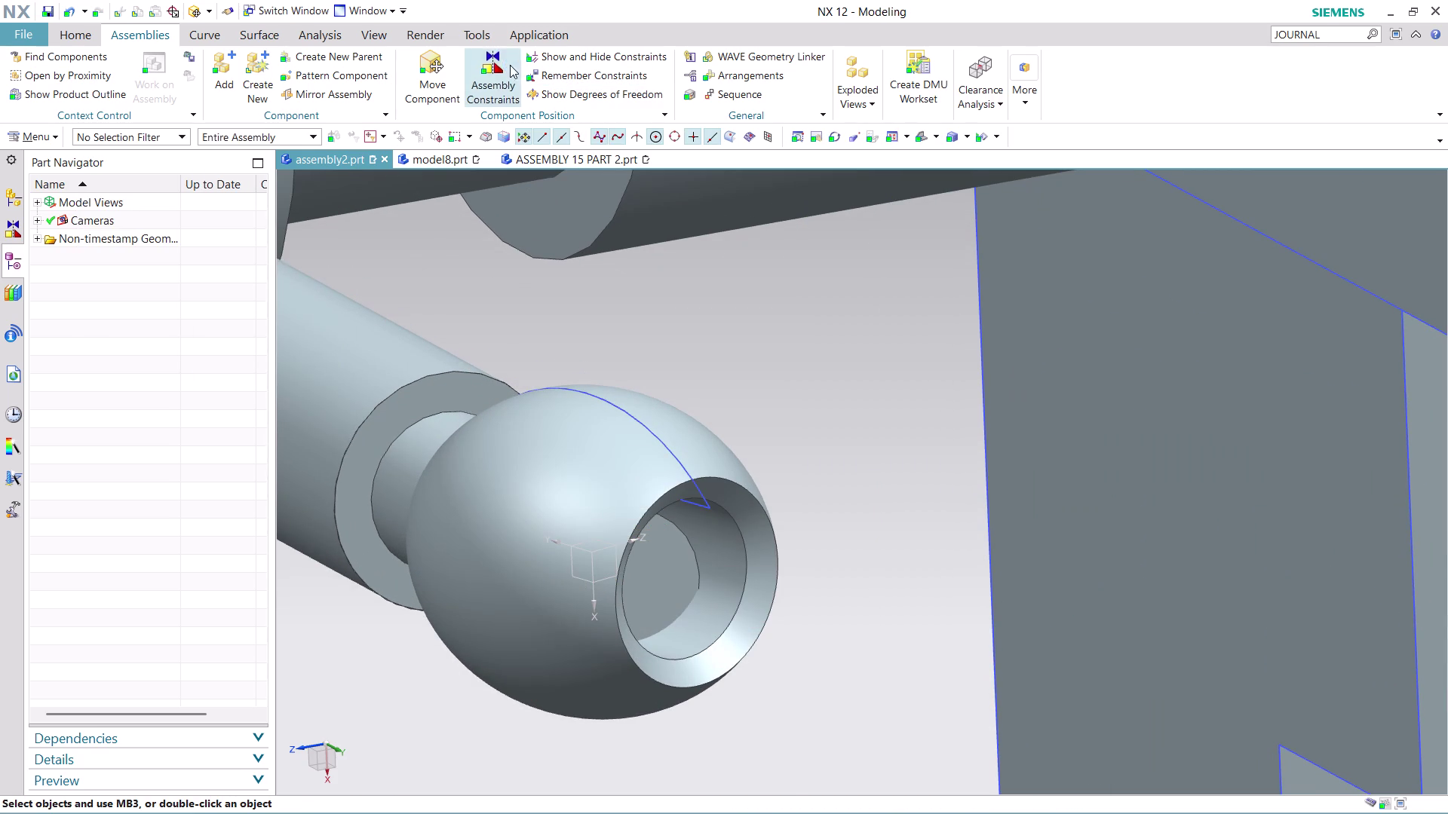
click(104, 232)
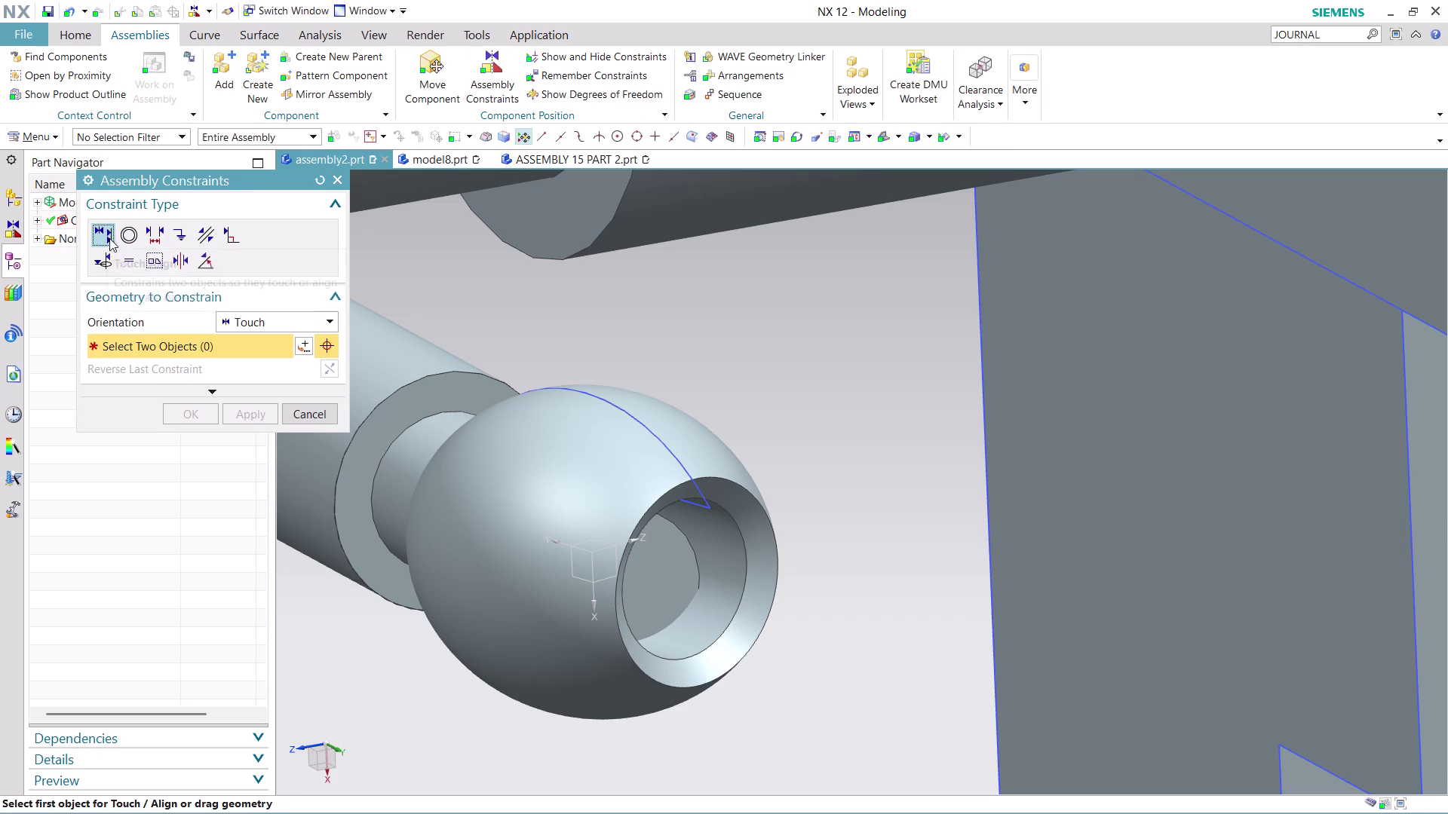
click(298, 321)
click(293, 339)
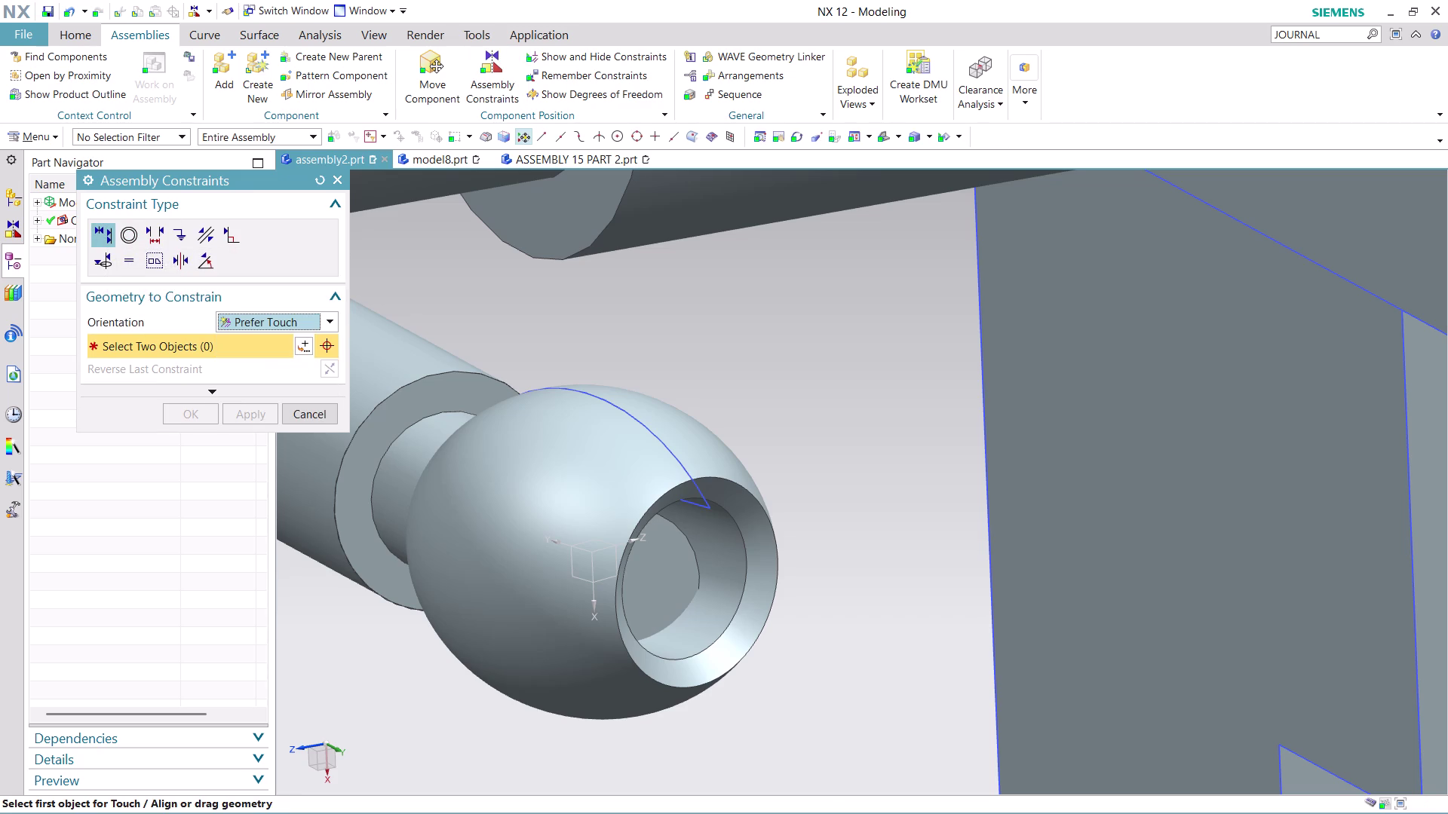
click(721, 574)
middle_drag(796, 474, 796, 474)
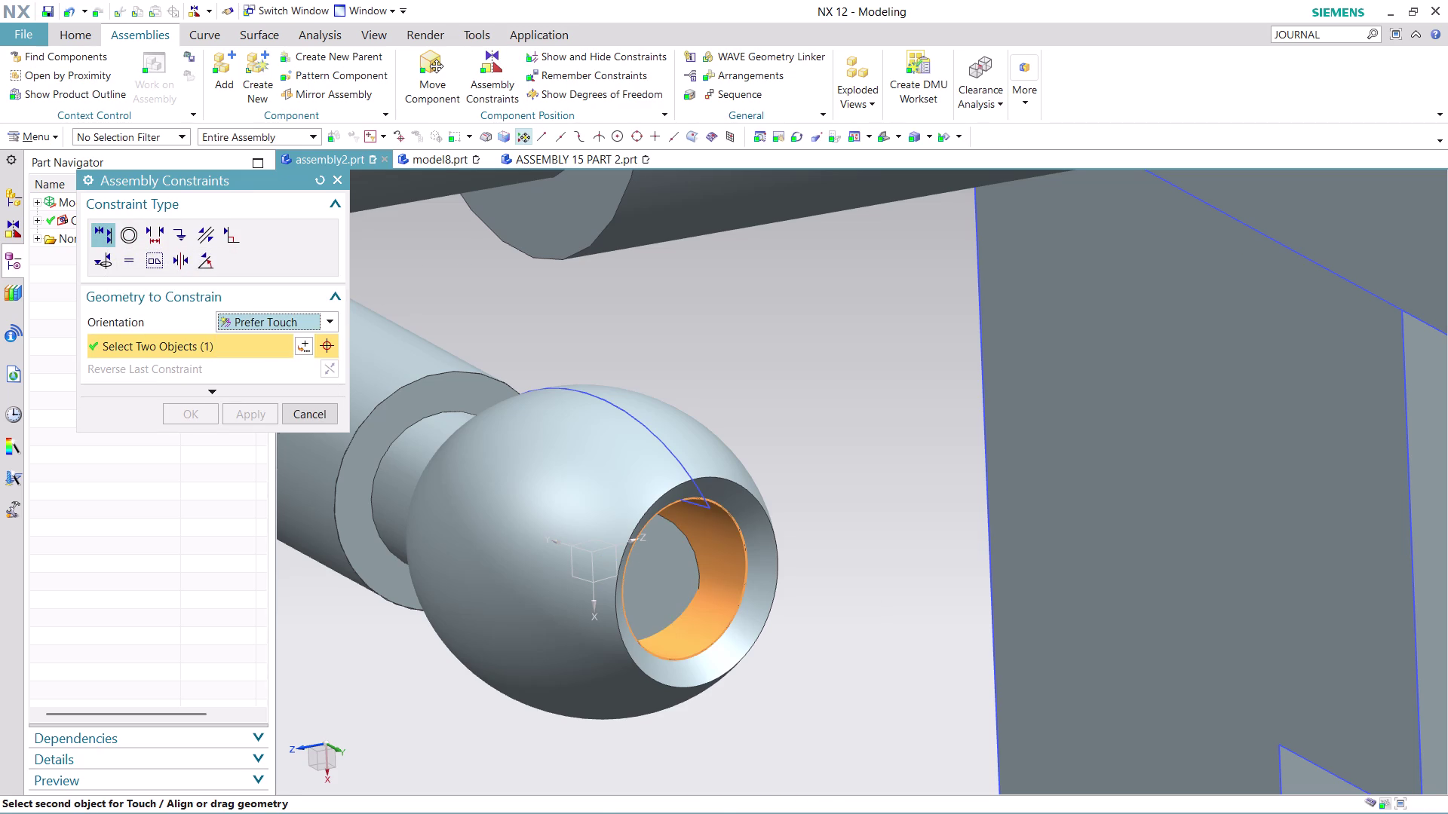
middle_drag(796, 473, 818, 470)
click(1221, 423)
Inspect the knob on the bar end, then undo its placement with three Ctrl+Z.
scroll(down, 3)
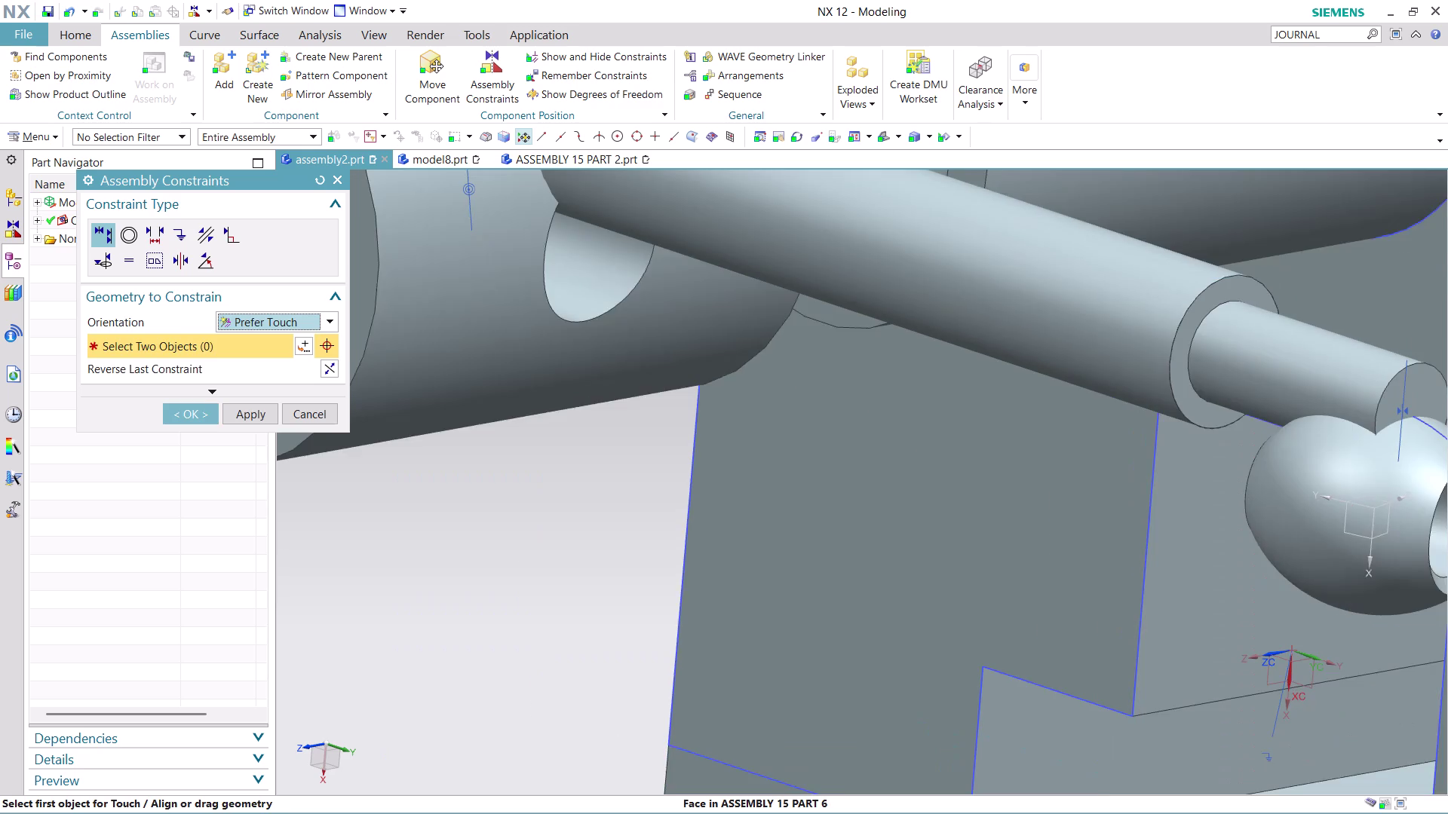
scroll(down, 3)
scroll(down, 3)
scroll(up, 3)
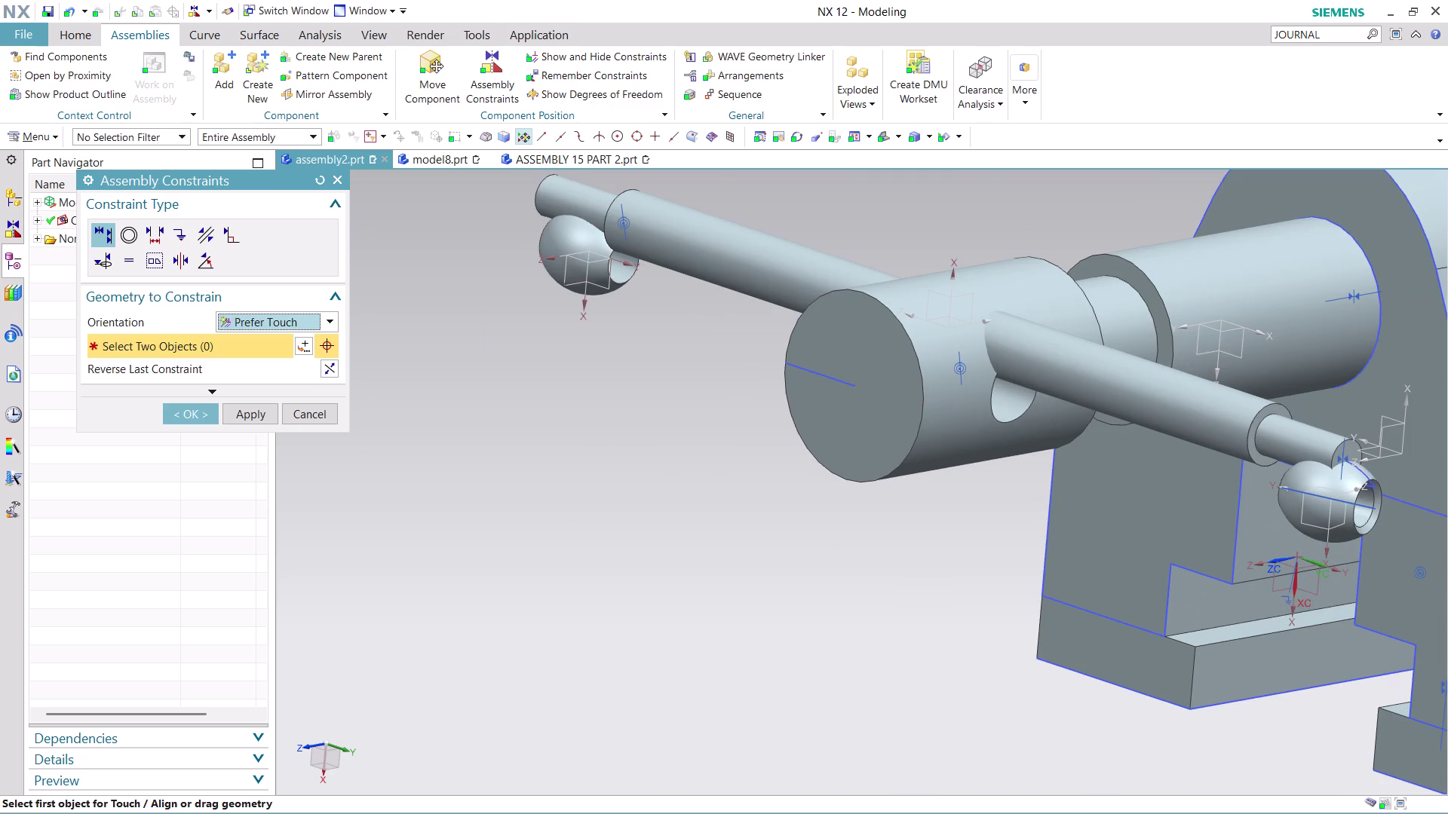
middle_drag(1264, 744, 1106, 720)
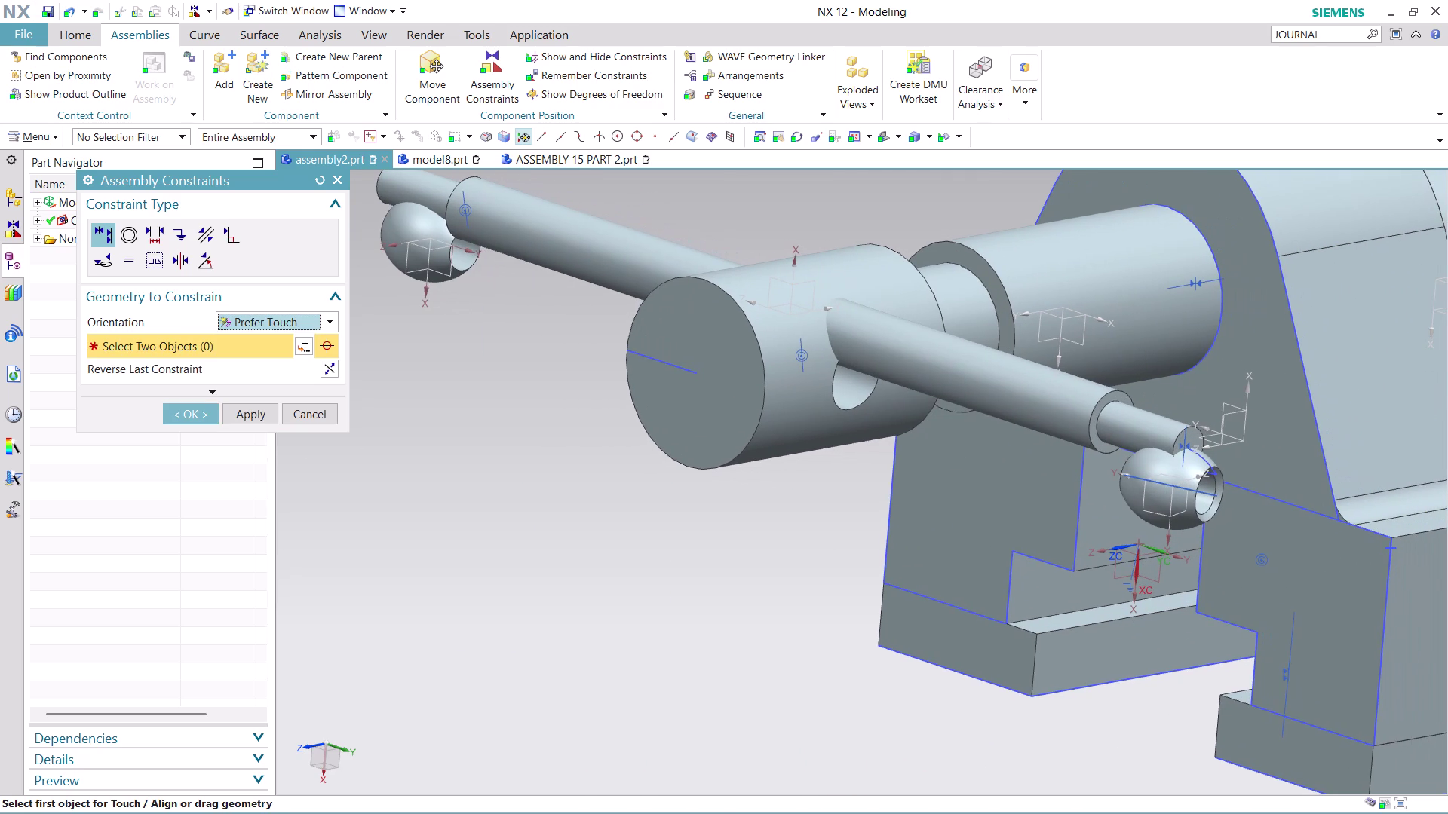
middle_drag(1024, 752, 922, 741)
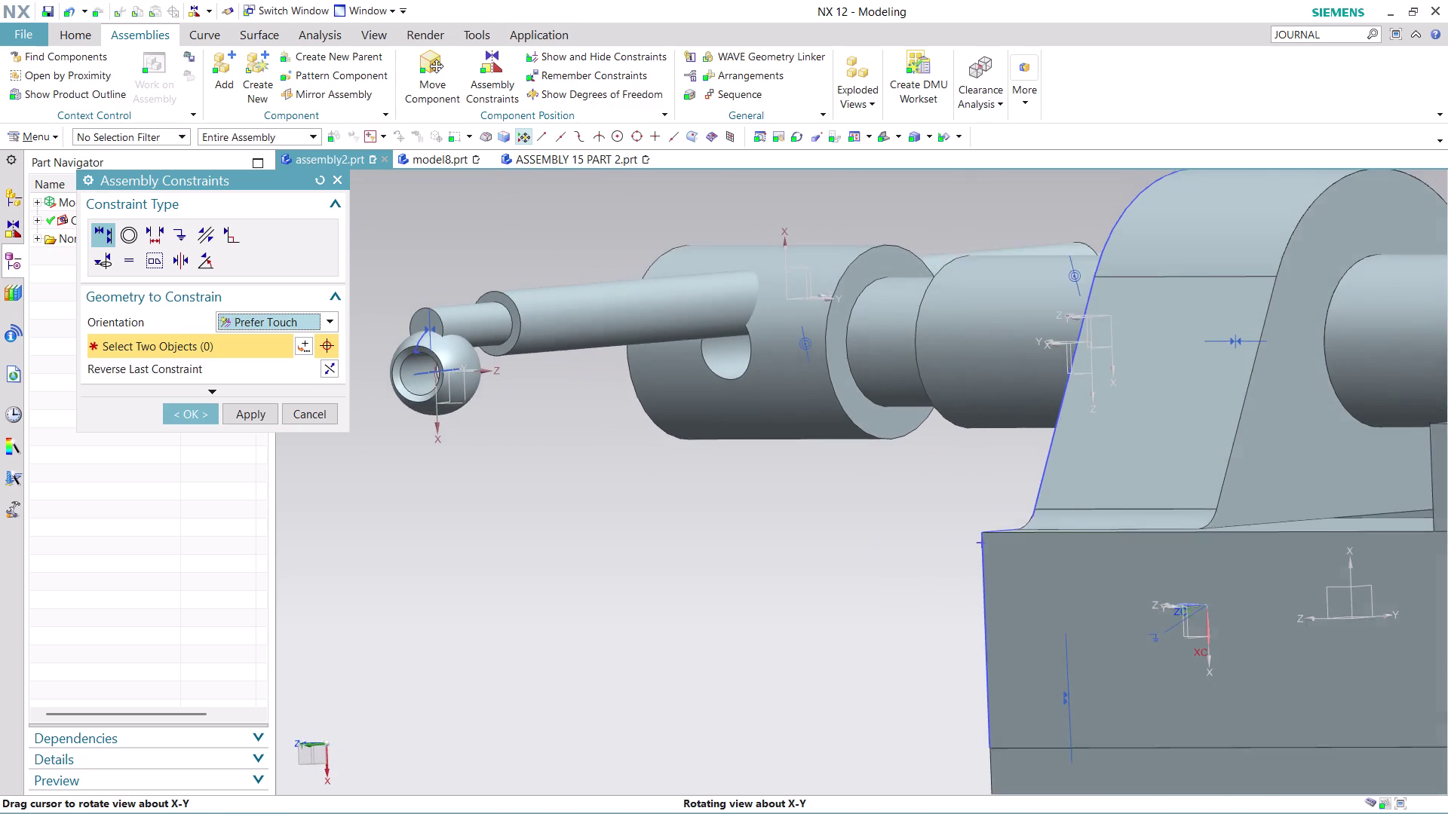
middle_drag(922, 742, 923, 746)
key(ctrl+z)
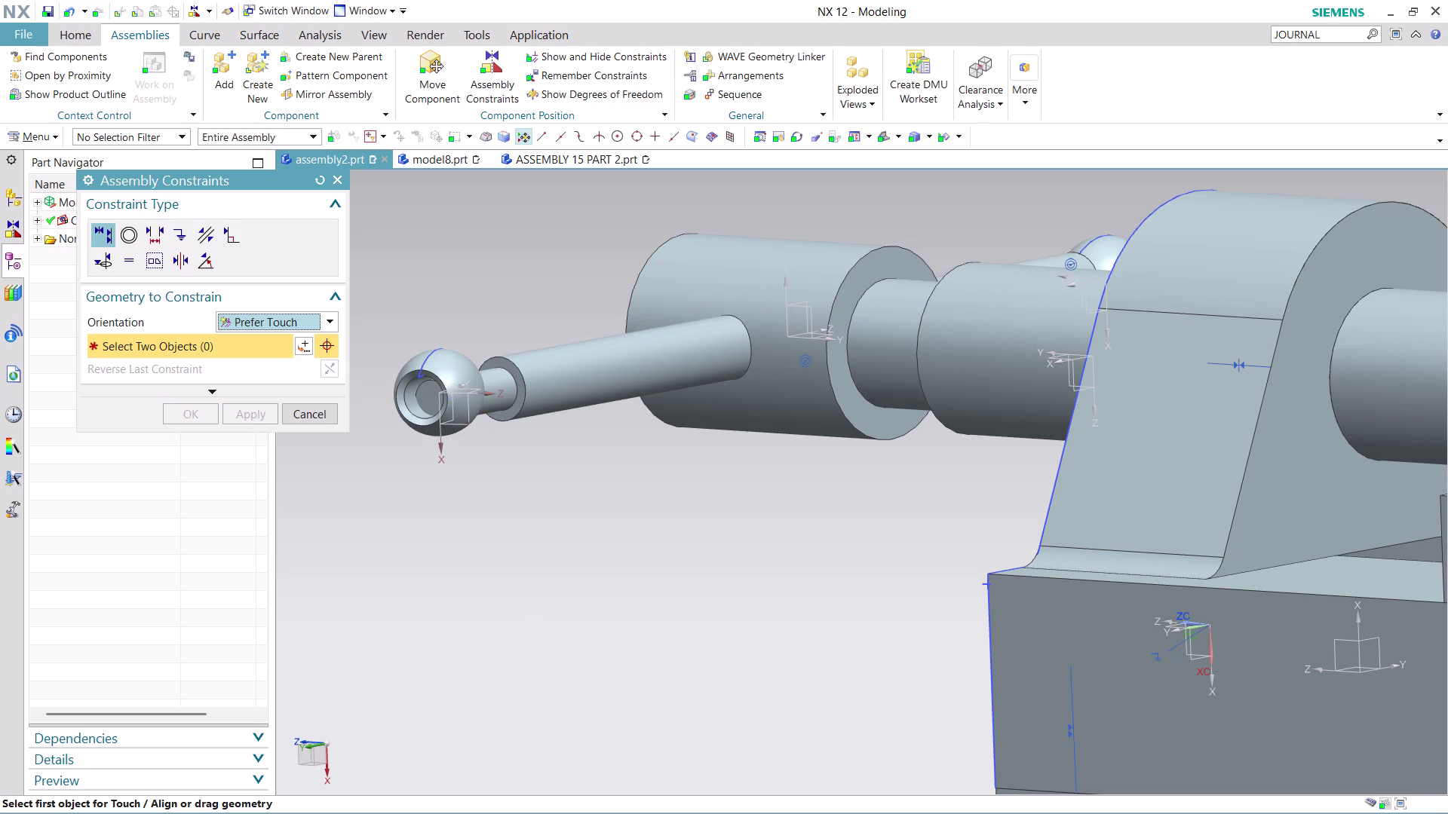
key(ctrl+z)
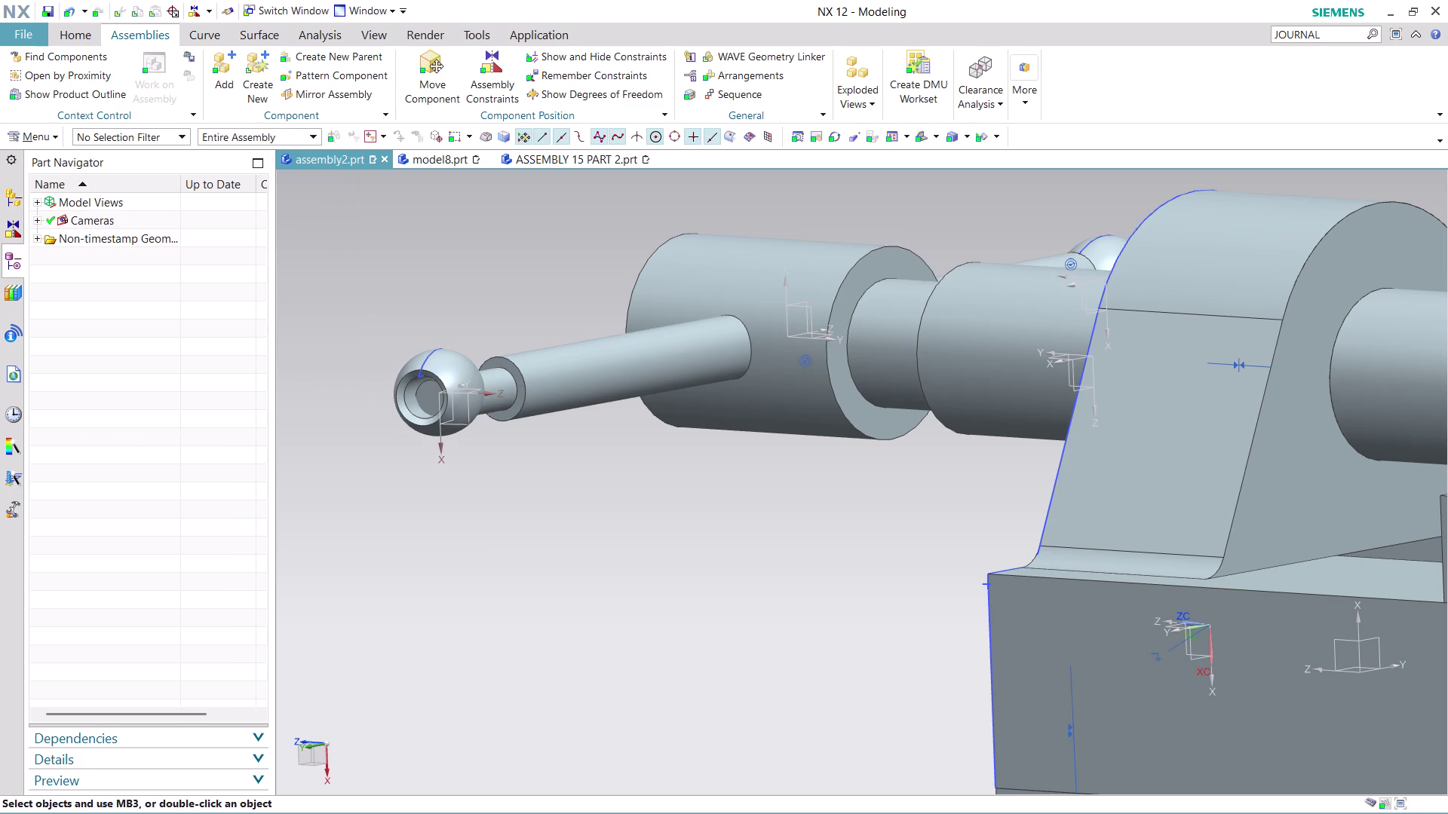
key(ctrl+z)
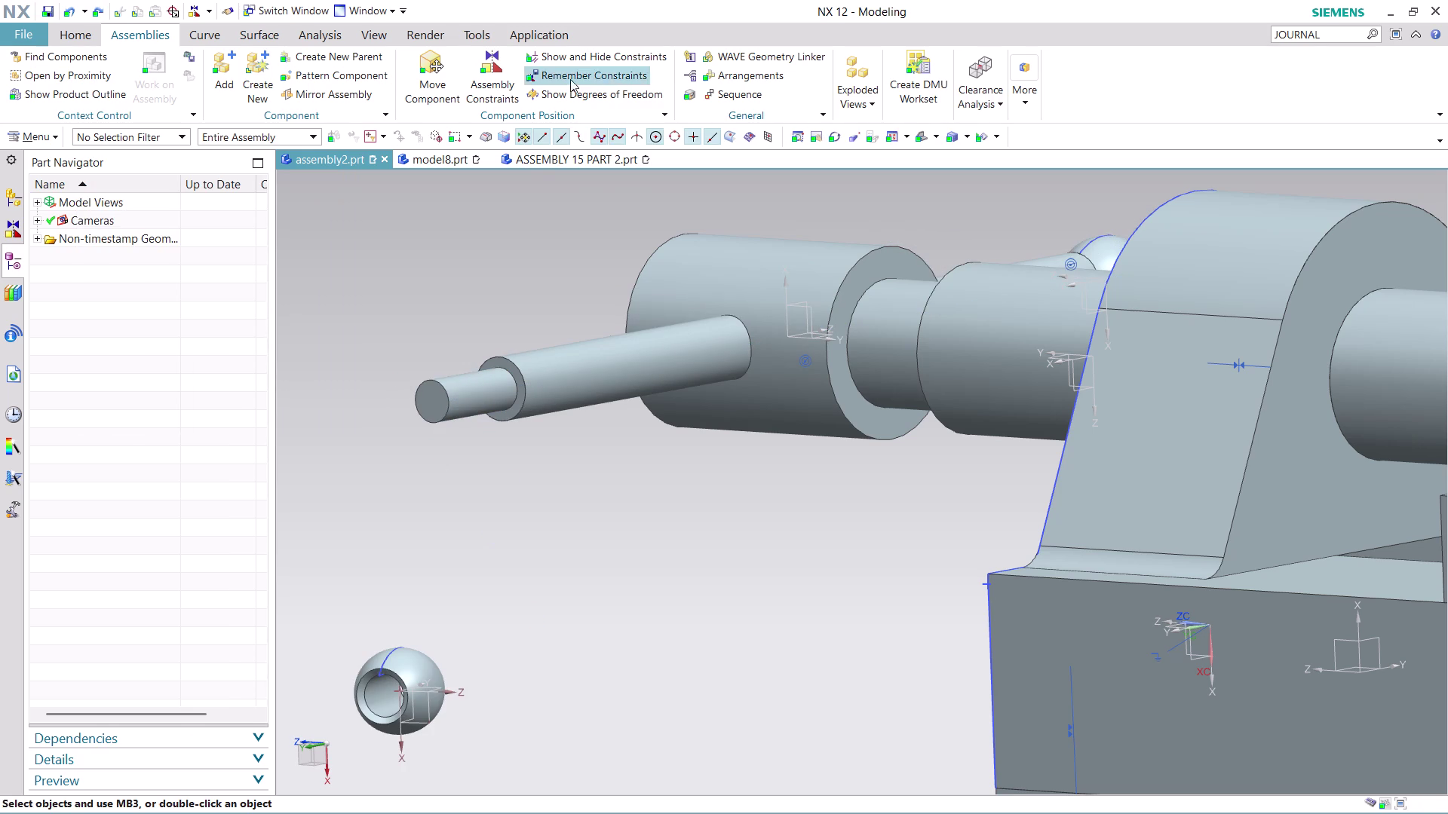
click(494, 65)
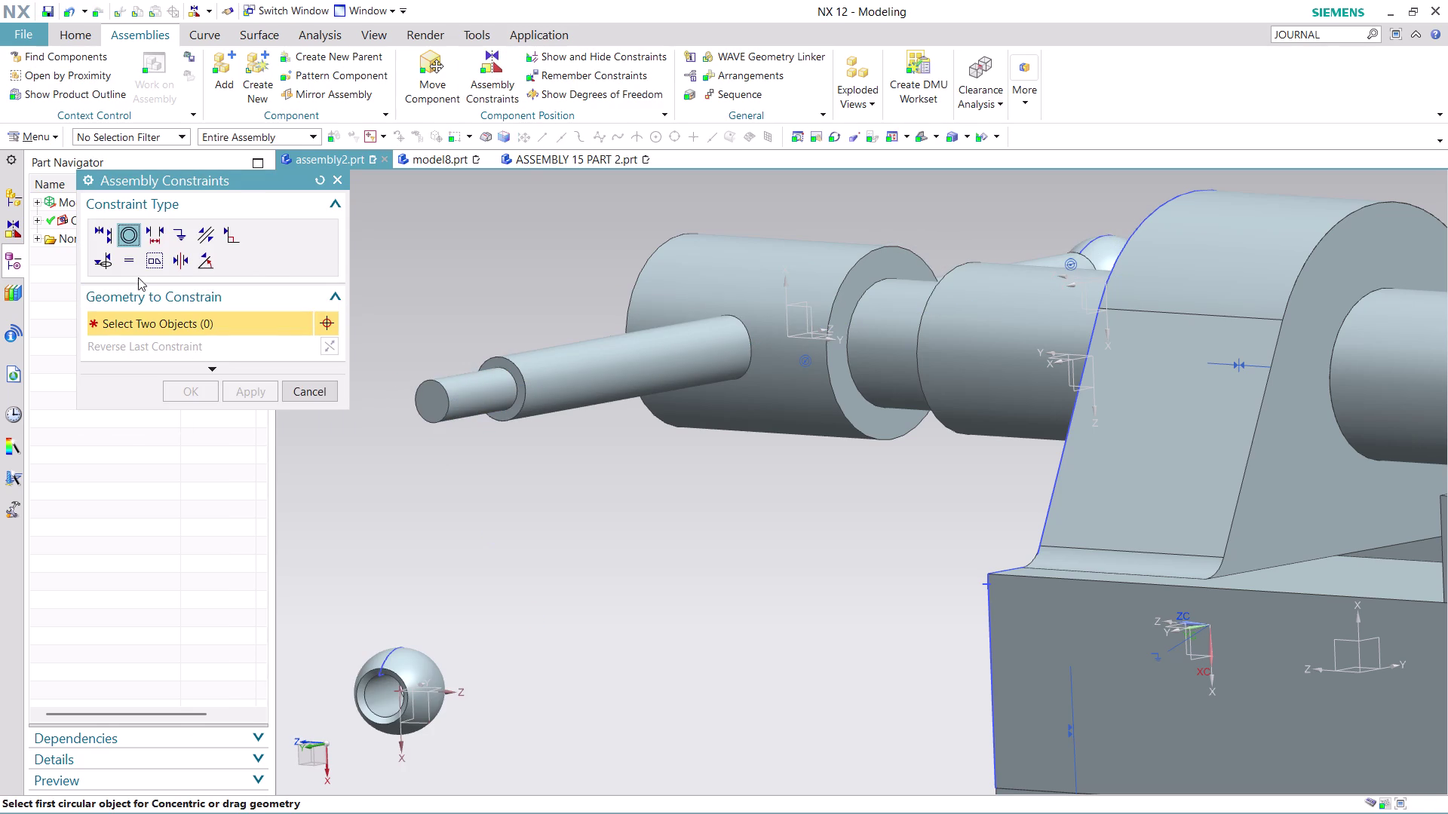
Touch Align the ball knob's centerline with the tommy bar's centerline, picking both via QuickPick.
click(100, 234)
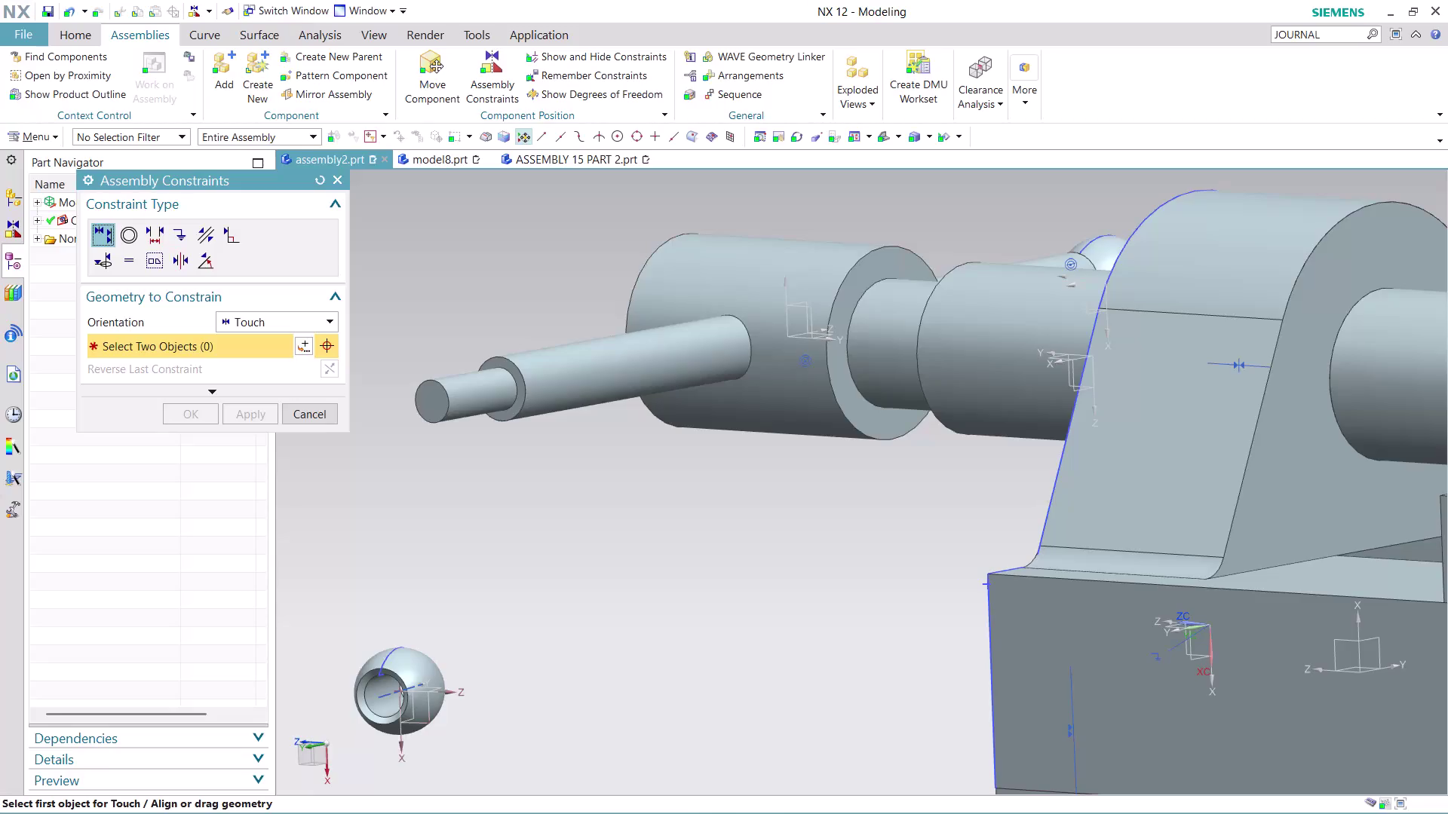
click(379, 697)
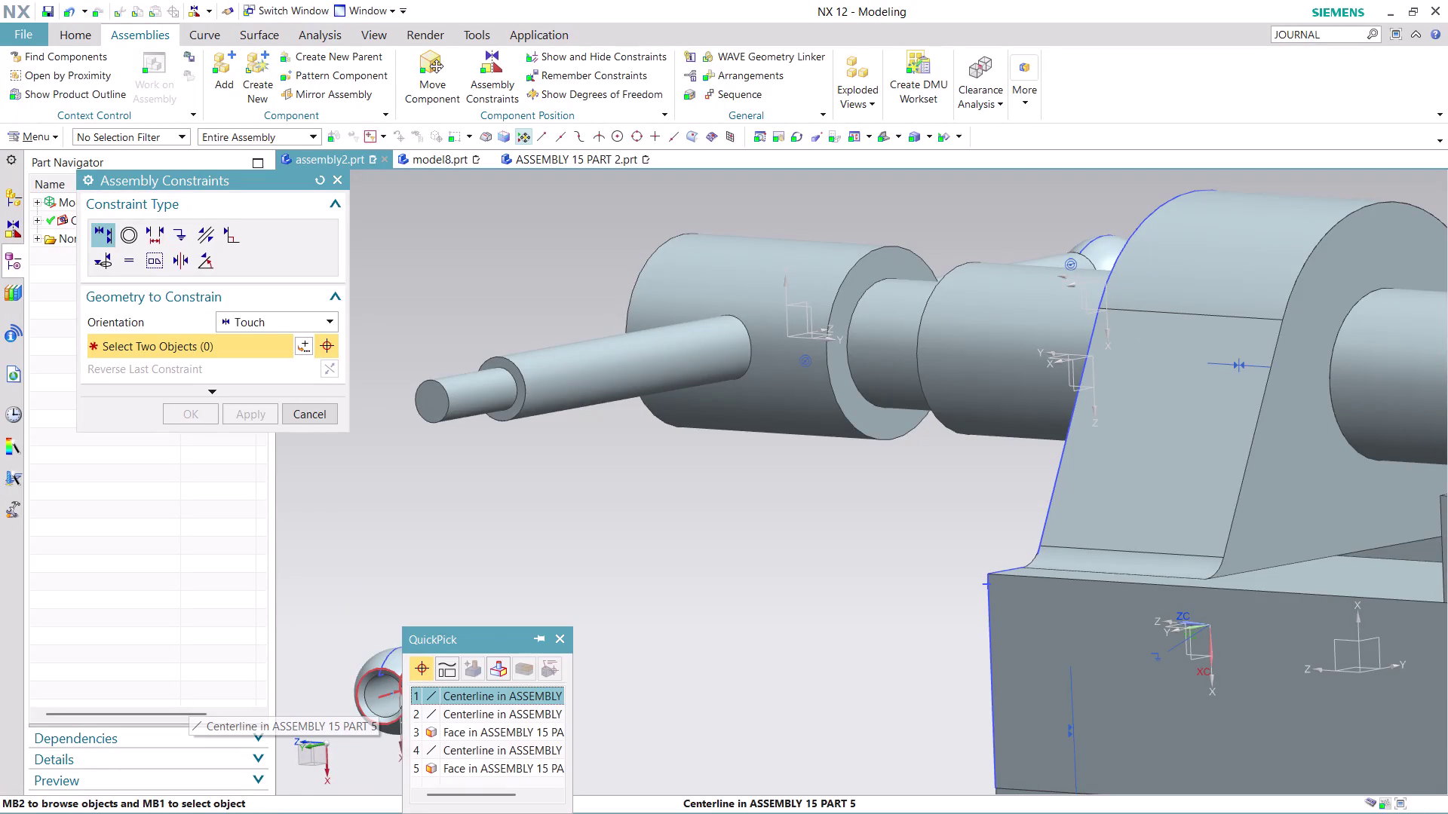
click(481, 697)
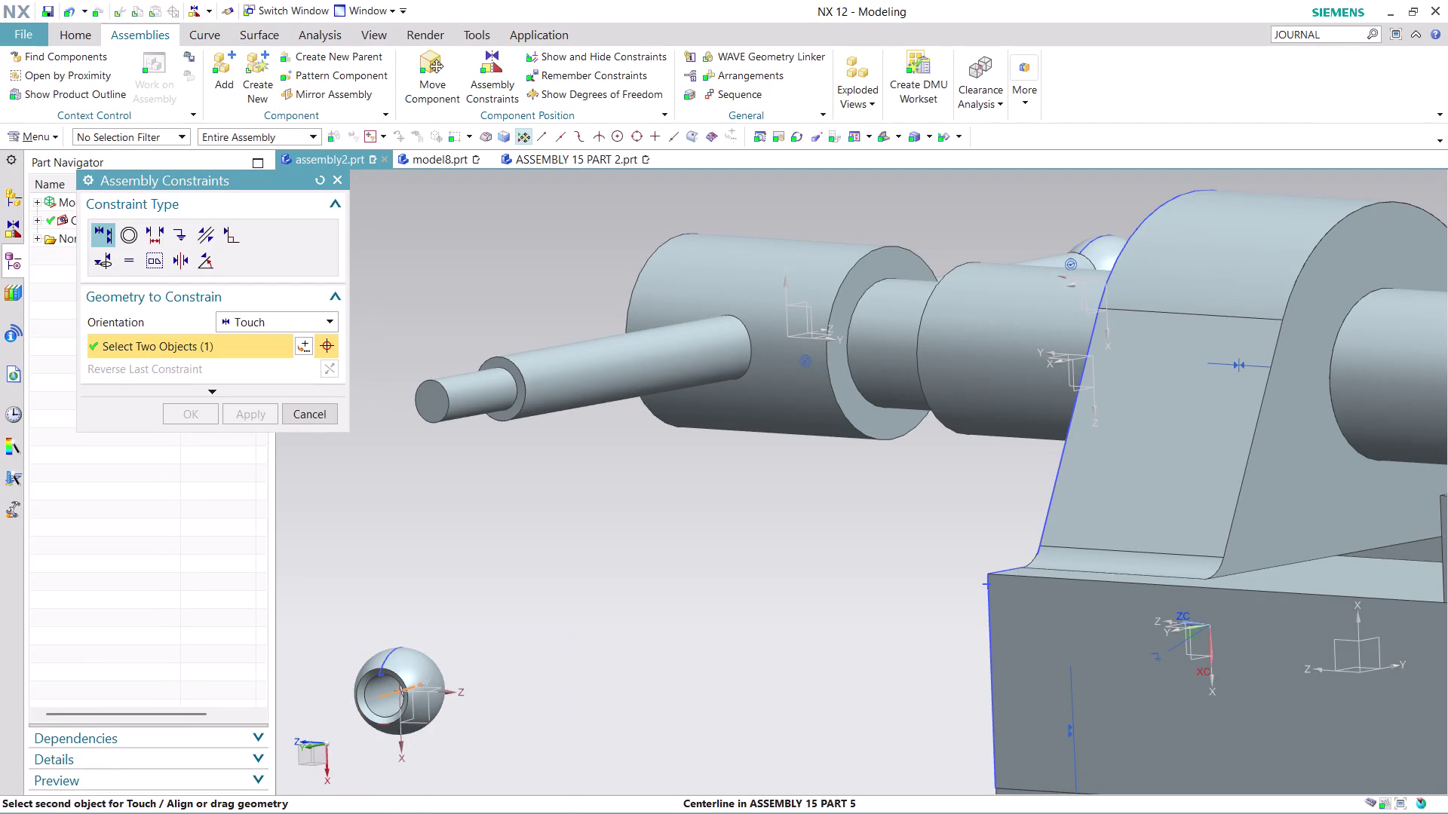
click(473, 395)
scroll(down, 3)
scroll(up, 3)
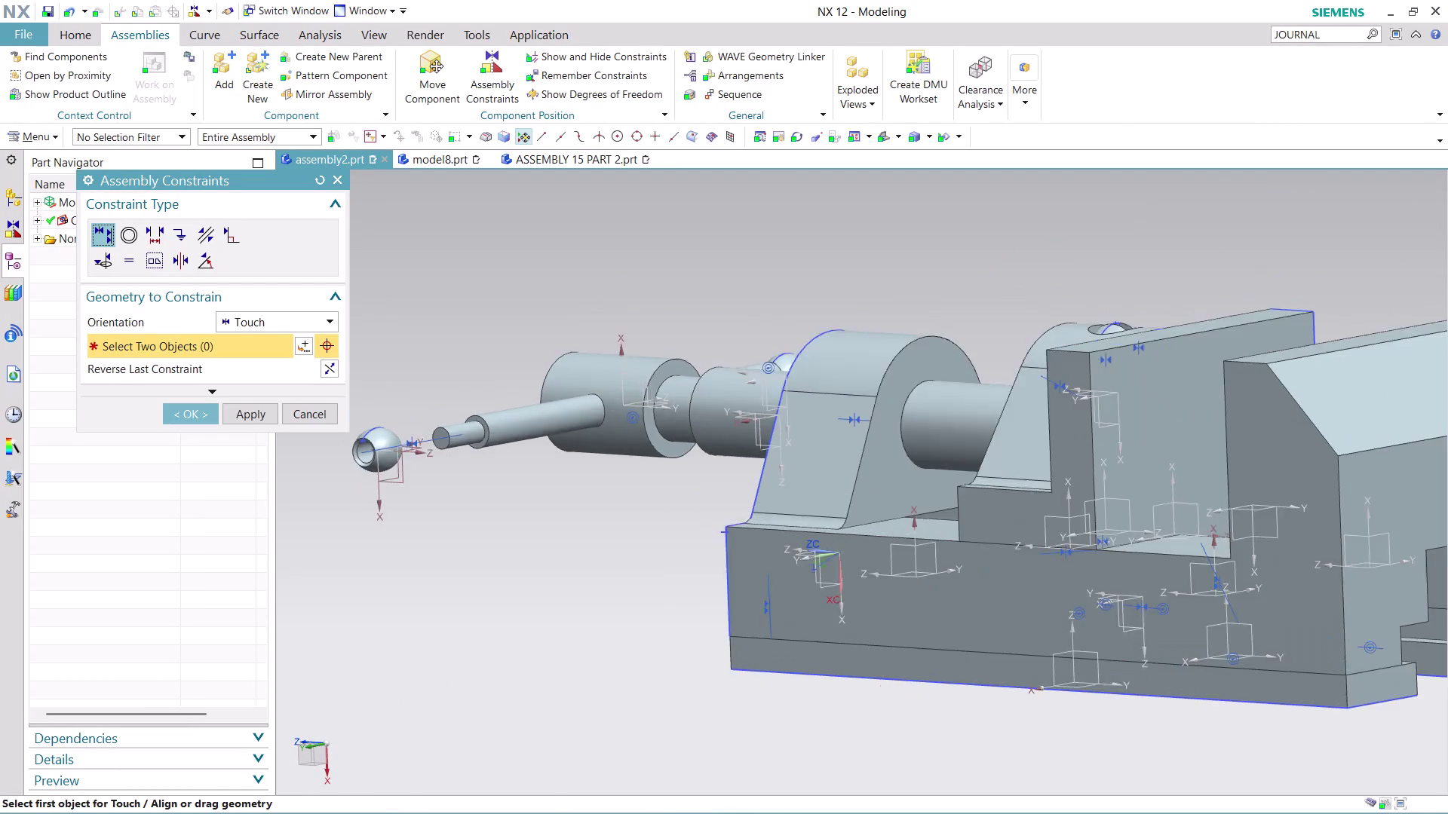
scroll(up, 3)
middle_drag(418, 406, 367, 429)
middle_drag(526, 467, 525, 469)
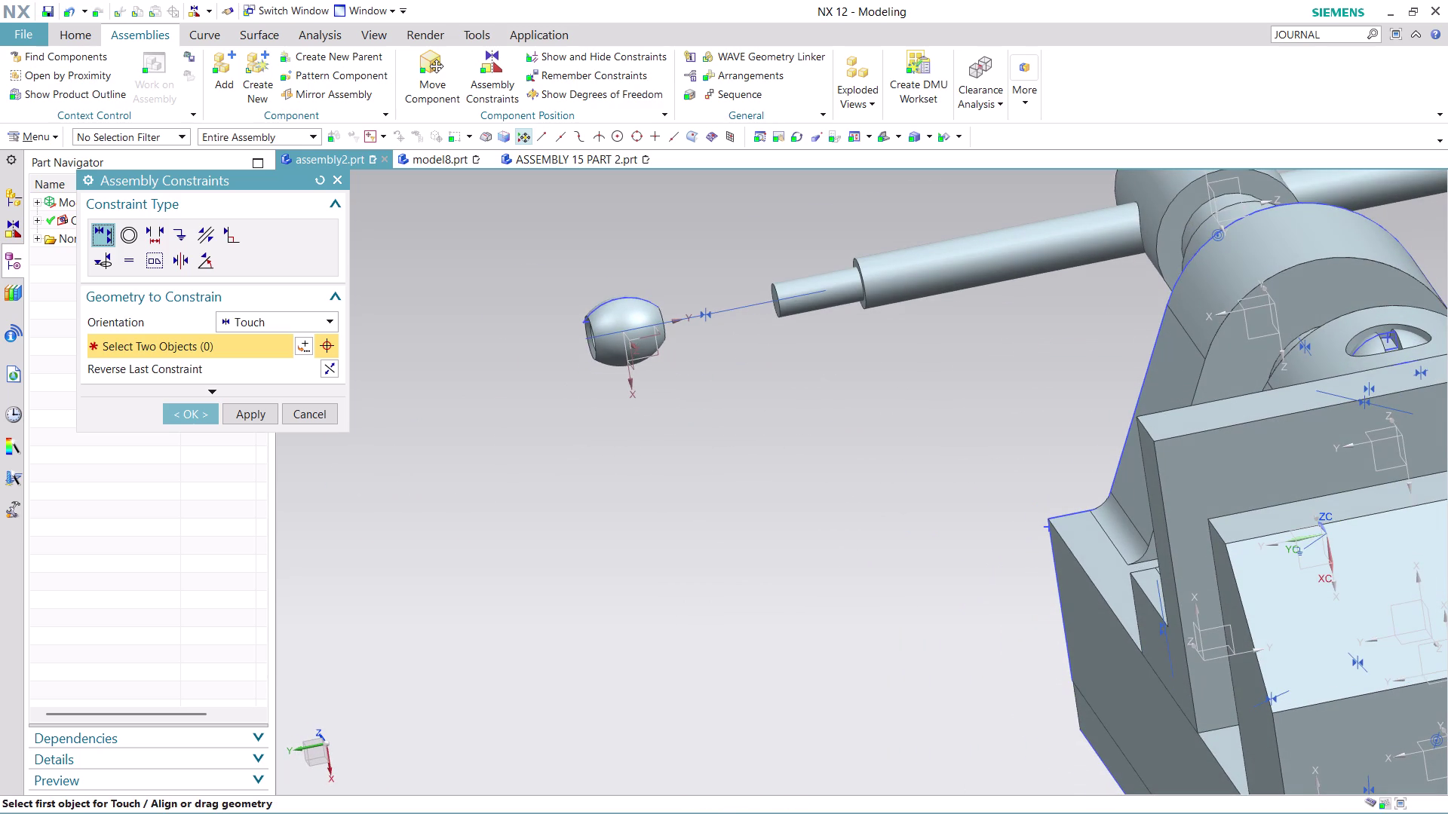
middle_drag(526, 469, 692, 532)
scroll(down, 3)
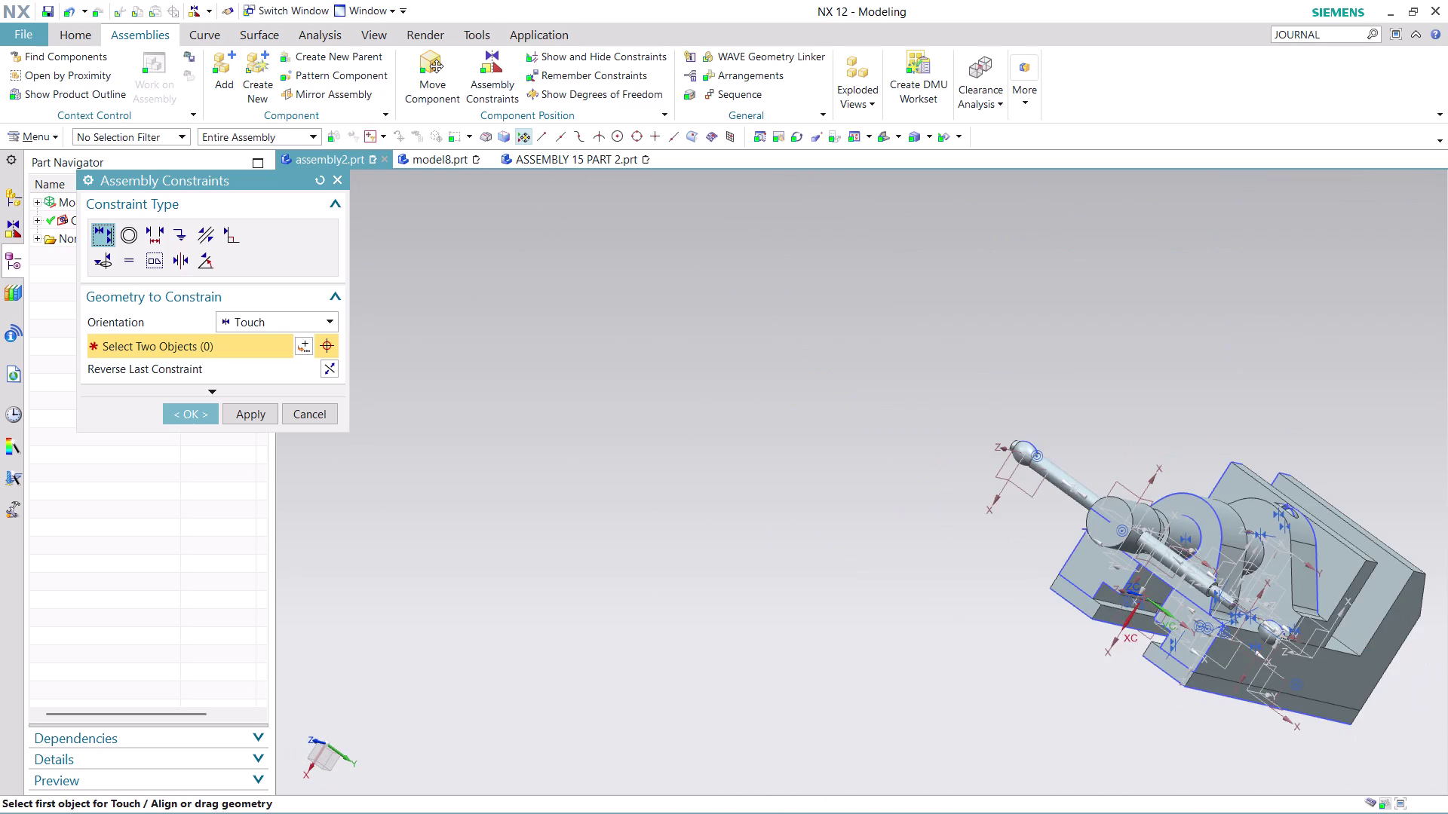
scroll(up, 3)
scroll(up, 3)
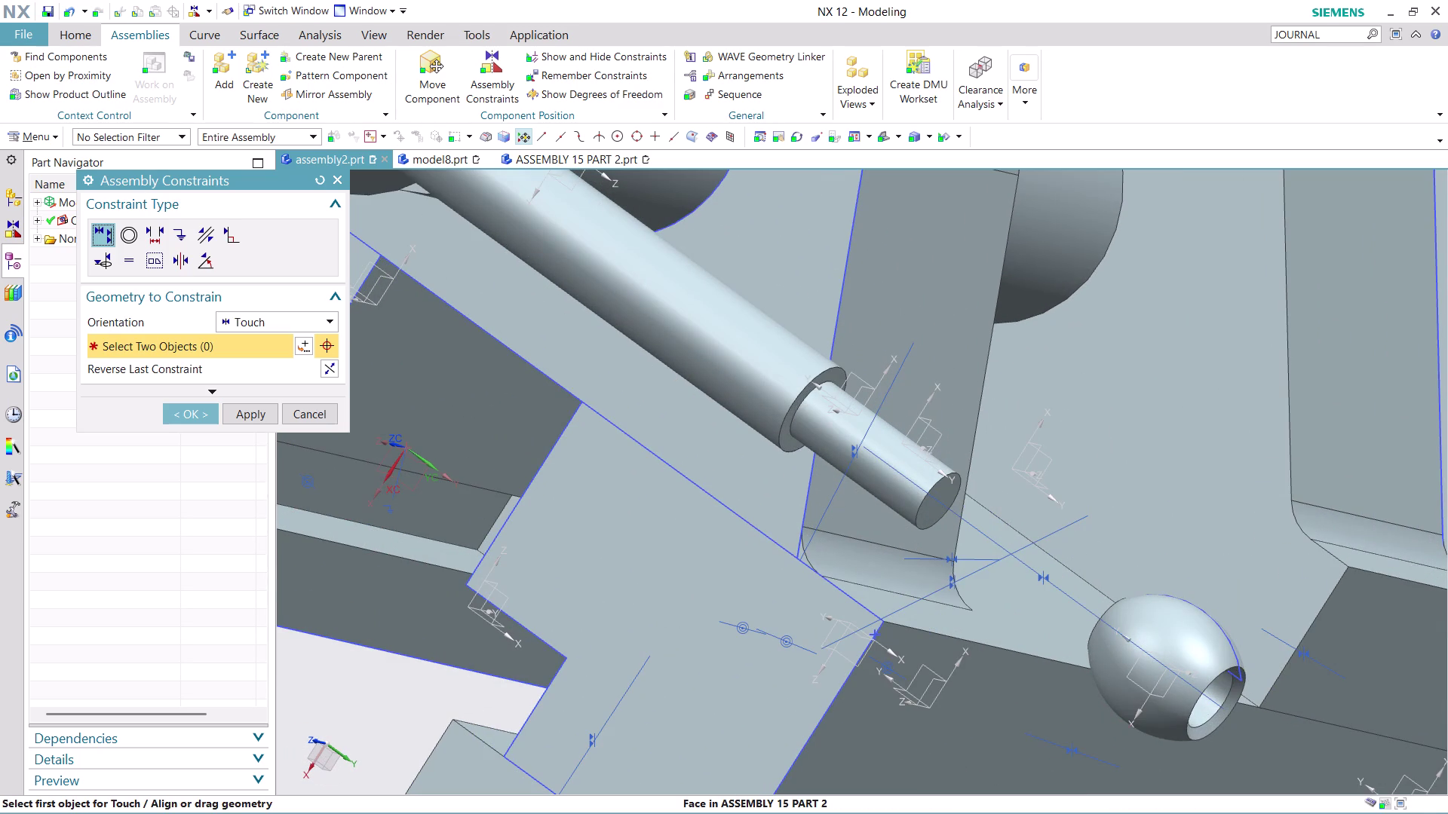
Seat the knob's edge against the bar-end face and confirm the constraints.
click(830, 379)
middle_drag(1028, 465, 1059, 499)
scroll(up, 3)
scroll(down, 3)
scroll(up, 3)
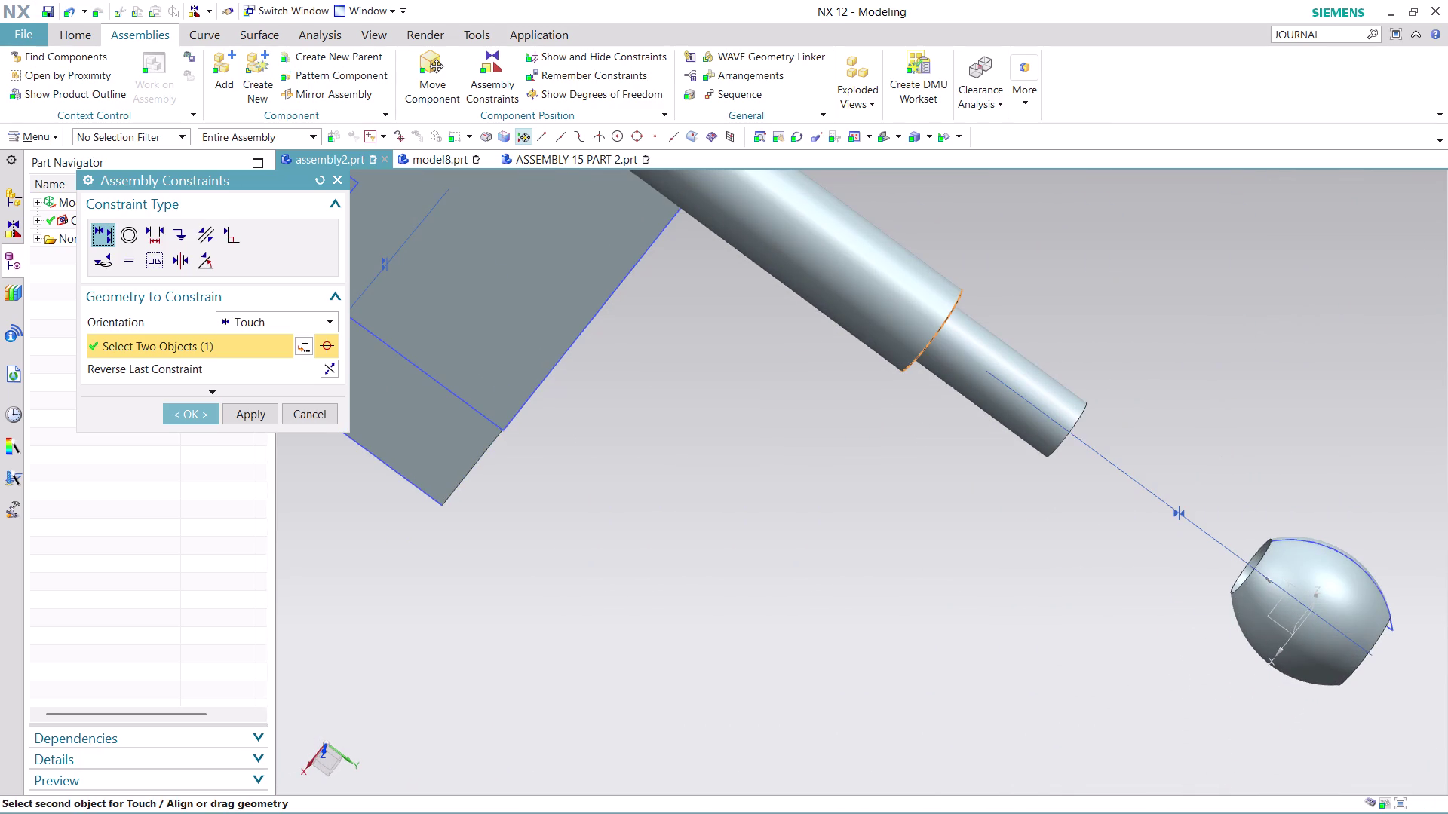
click(1239, 582)
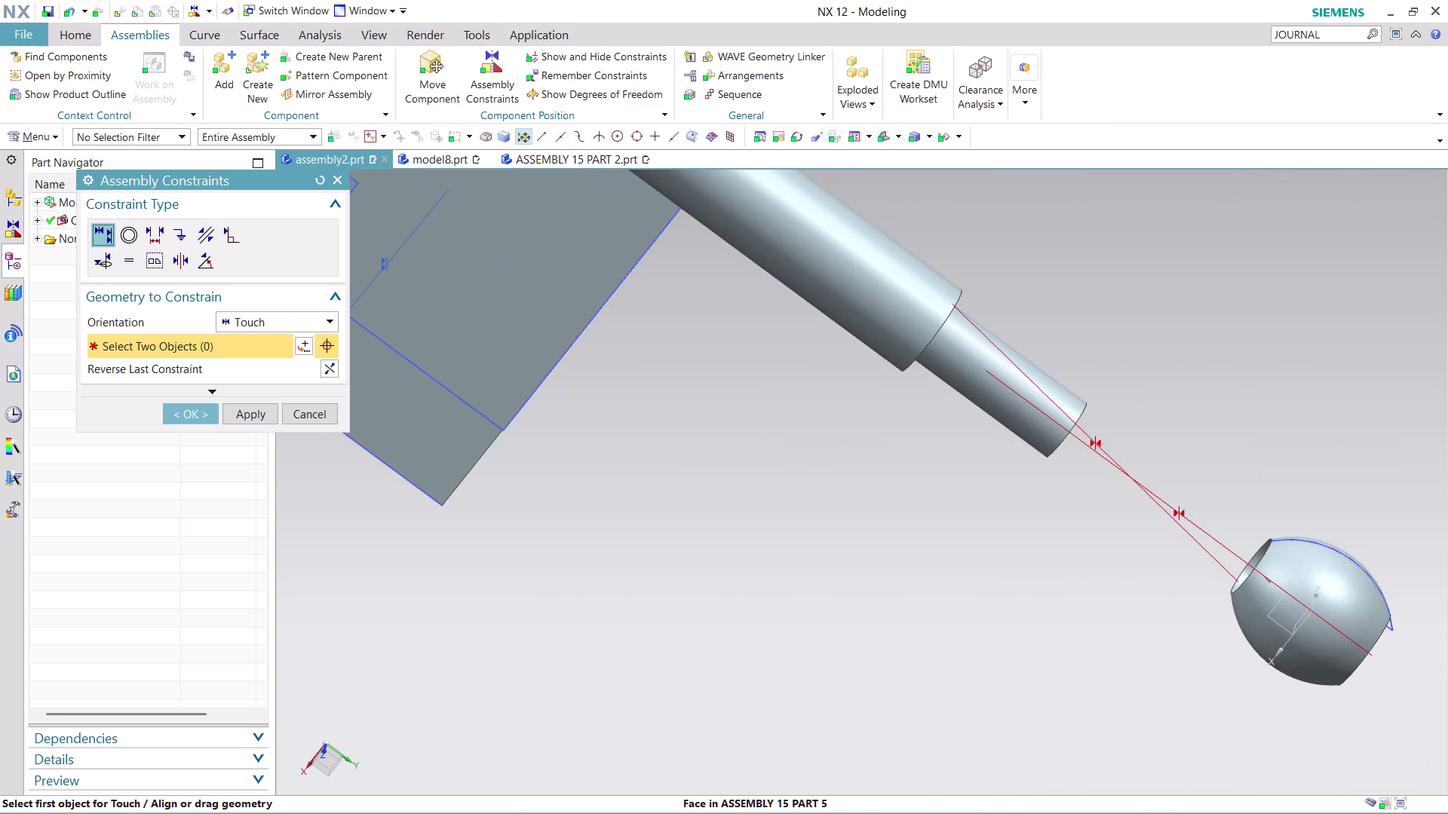
key(ctrl+z)
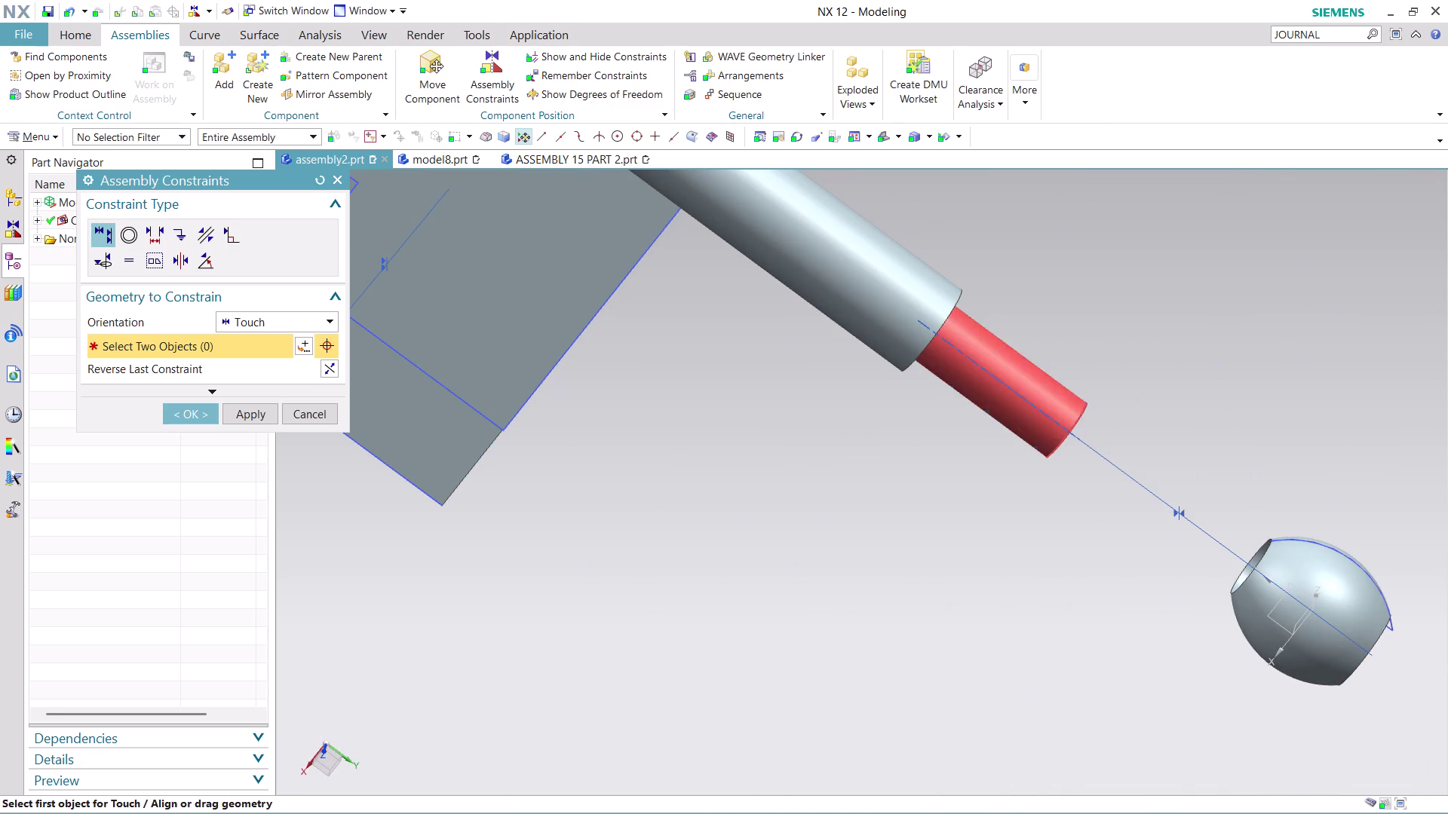
click(1270, 548)
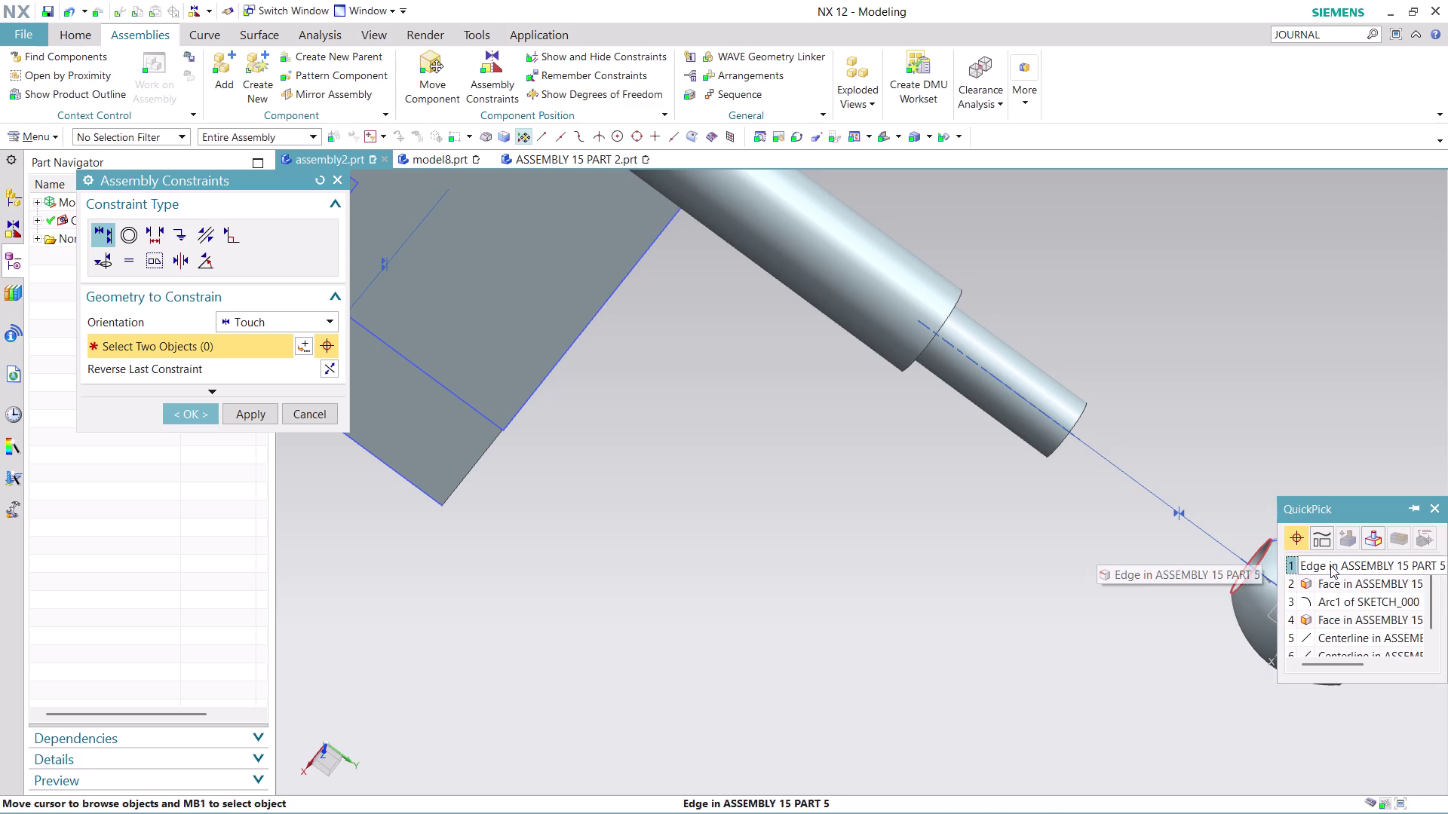
click(1331, 566)
middle_drag(1115, 614, 1095, 596)
scroll(down, 3)
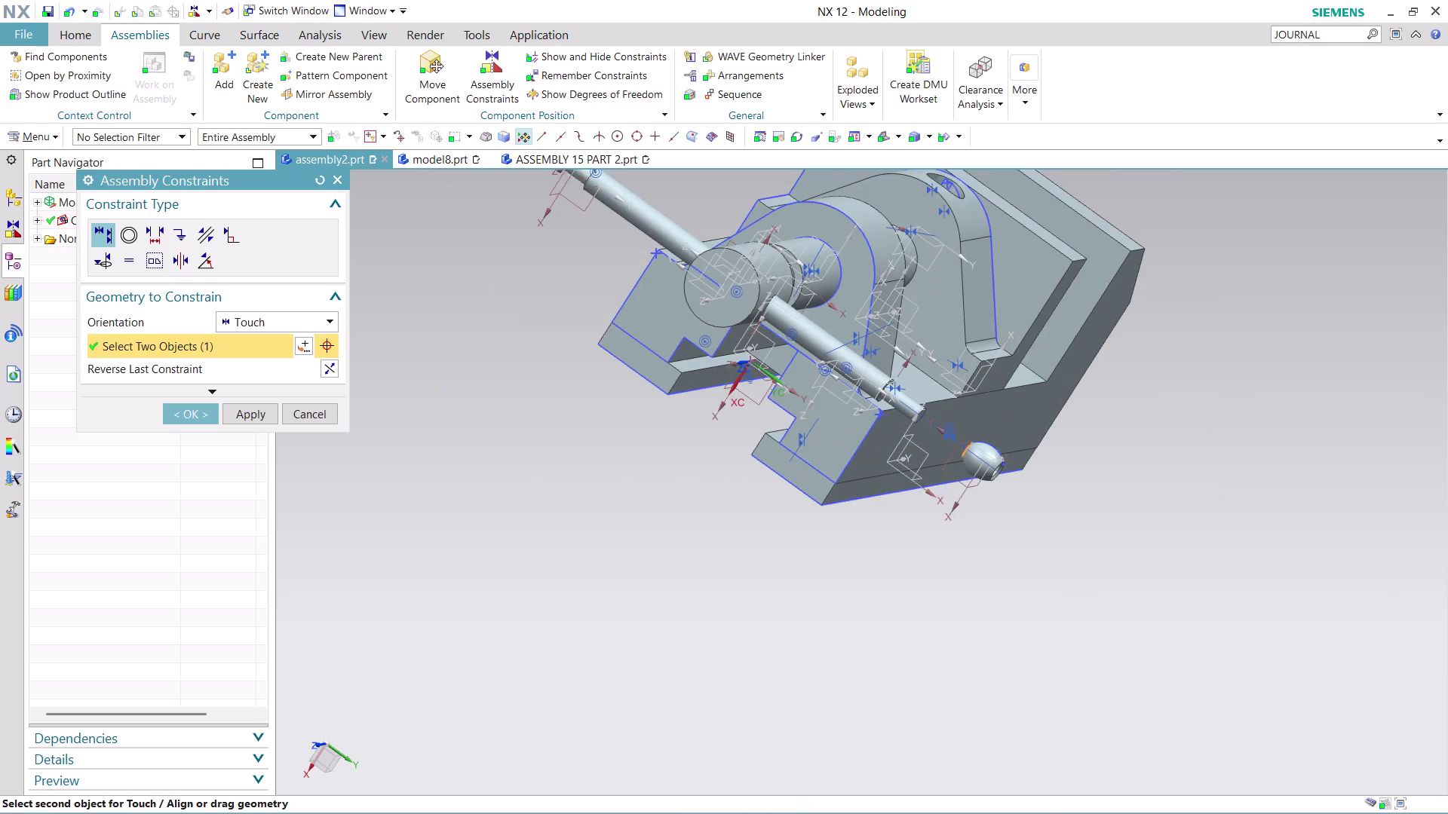
scroll(up, 3)
scroll(up, 3)
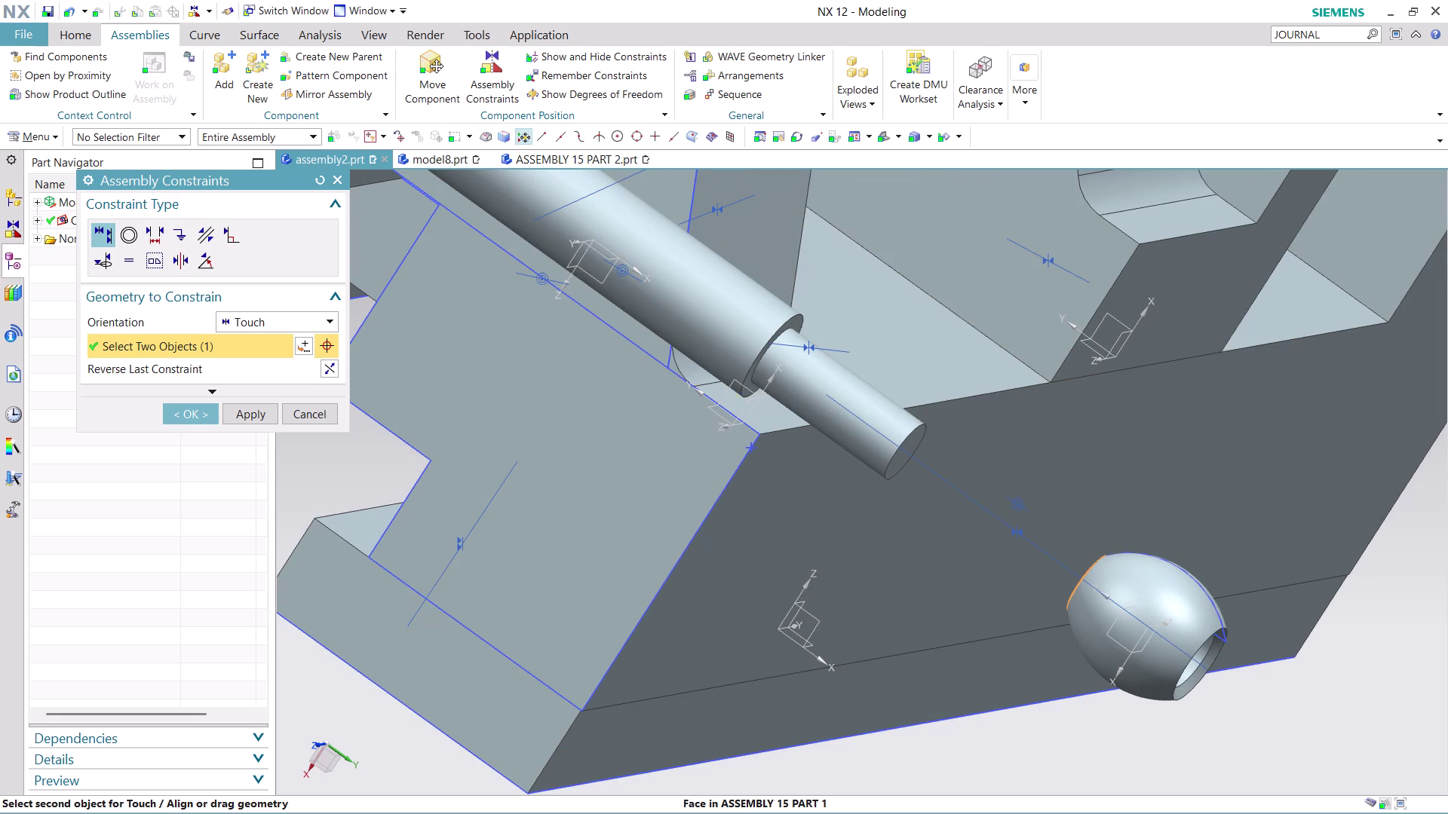
click(796, 325)
scroll(down, 3)
scroll(down, 3)
click(200, 410)
scroll(down, 3)
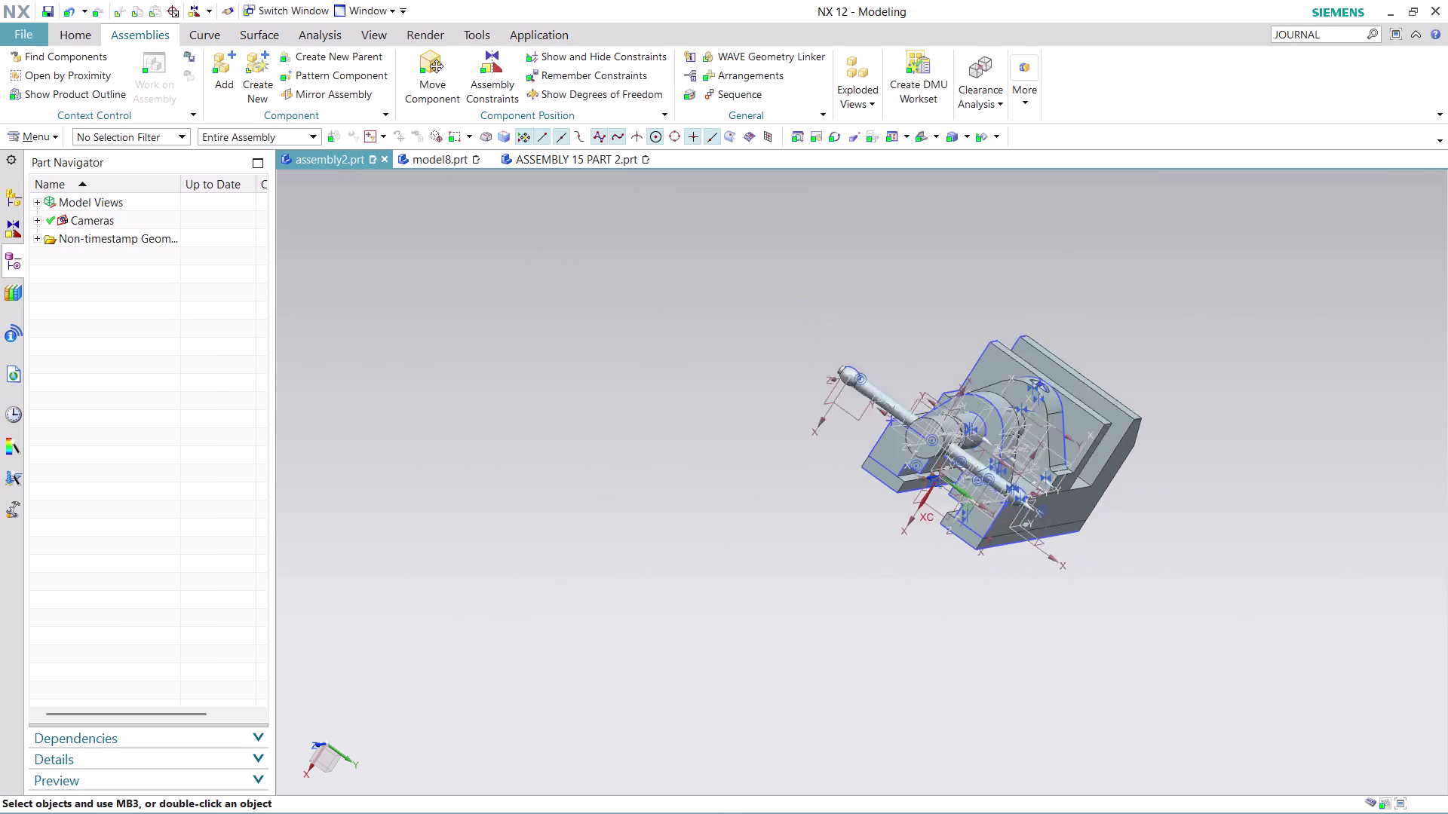
Orbit and zoom around the vise to check both ball knobs on the tommy bar ends.
scroll(down, 3)
middle_drag(1175, 417, 879, 366)
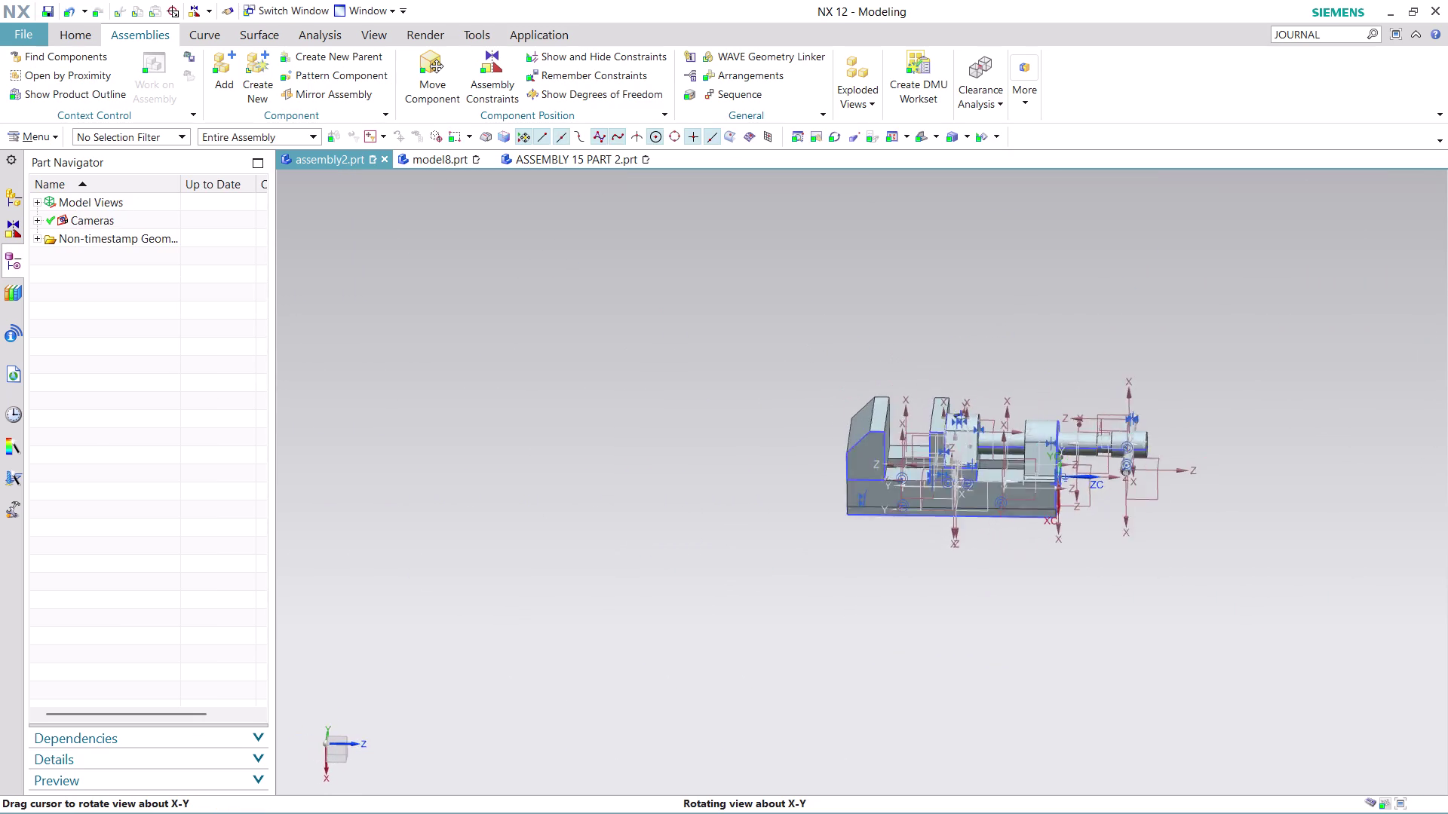
middle_drag(879, 366, 864, 375)
scroll(up, 3)
scroll(up, 3)
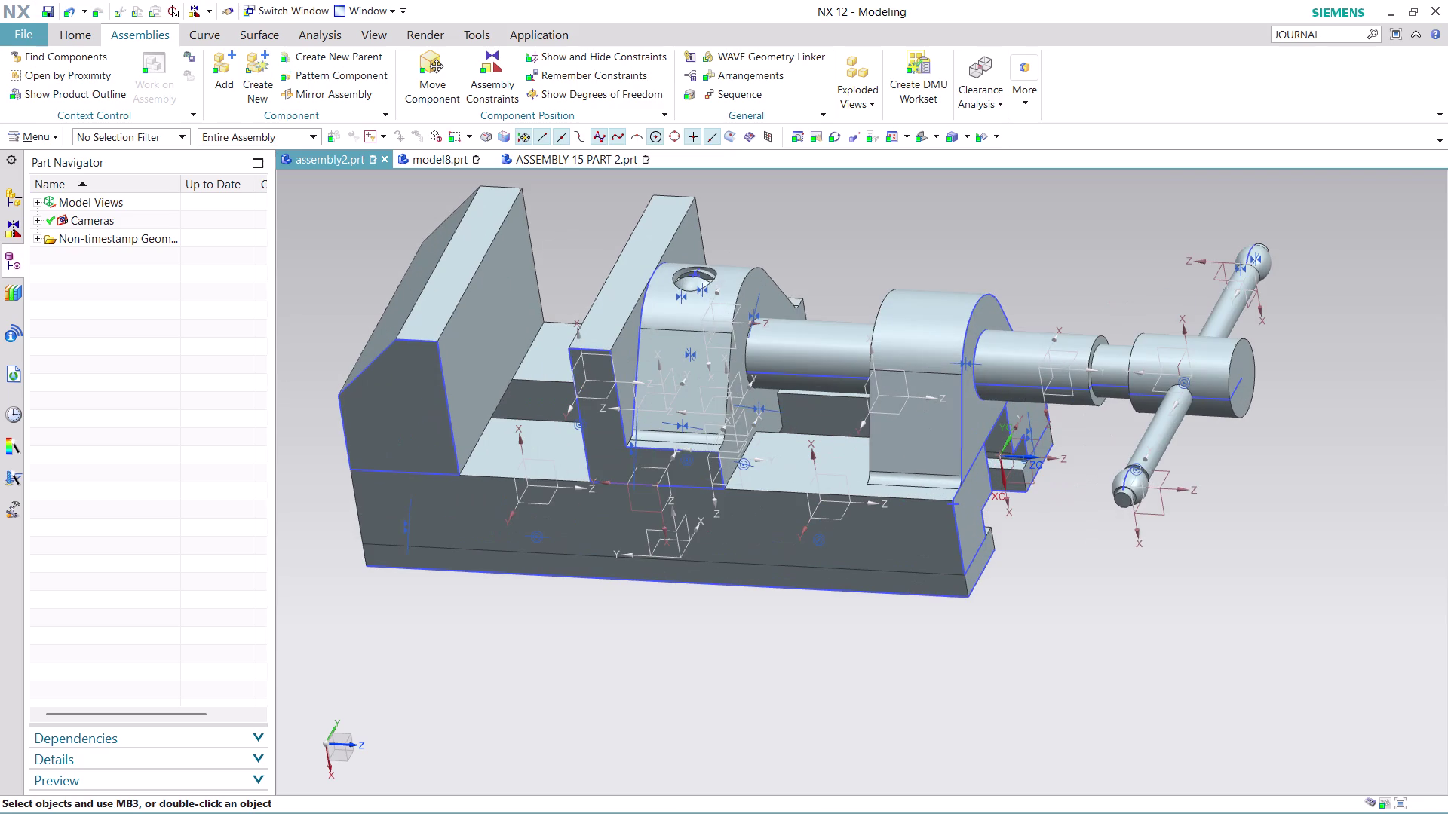
scroll(down, 3)
scroll(up, 3)
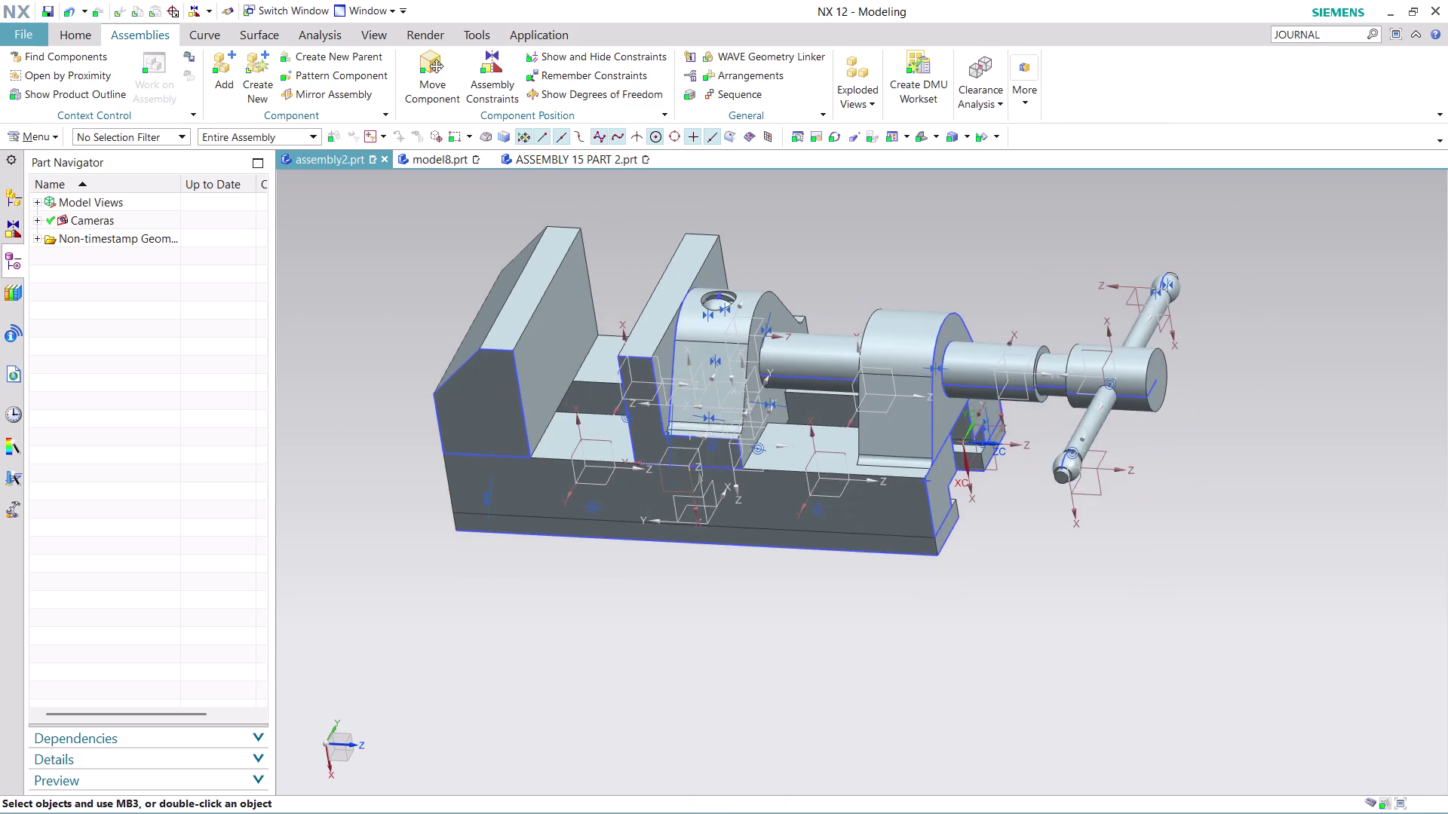
scroll(up, 3)
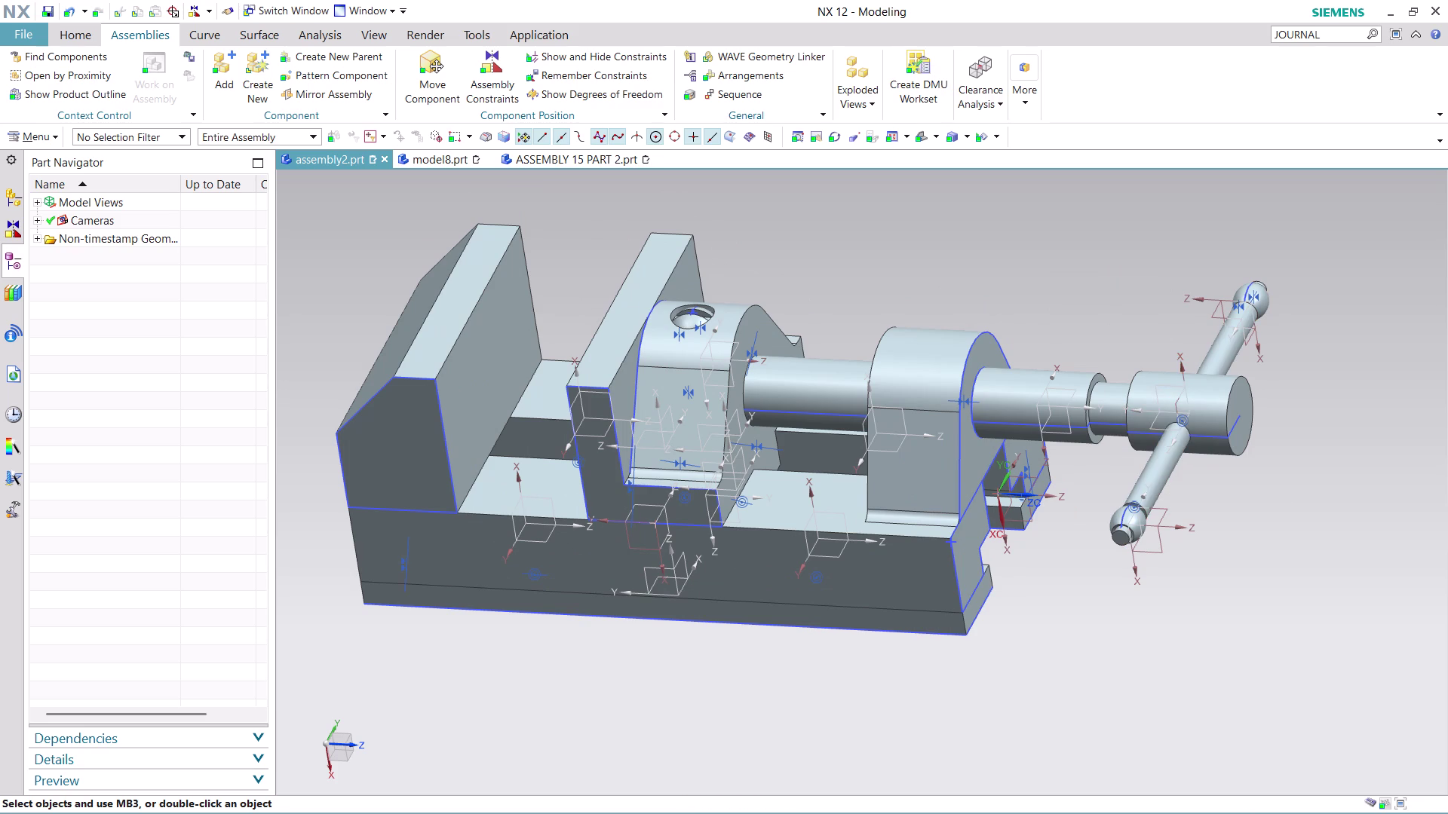
scroll(down, 3)
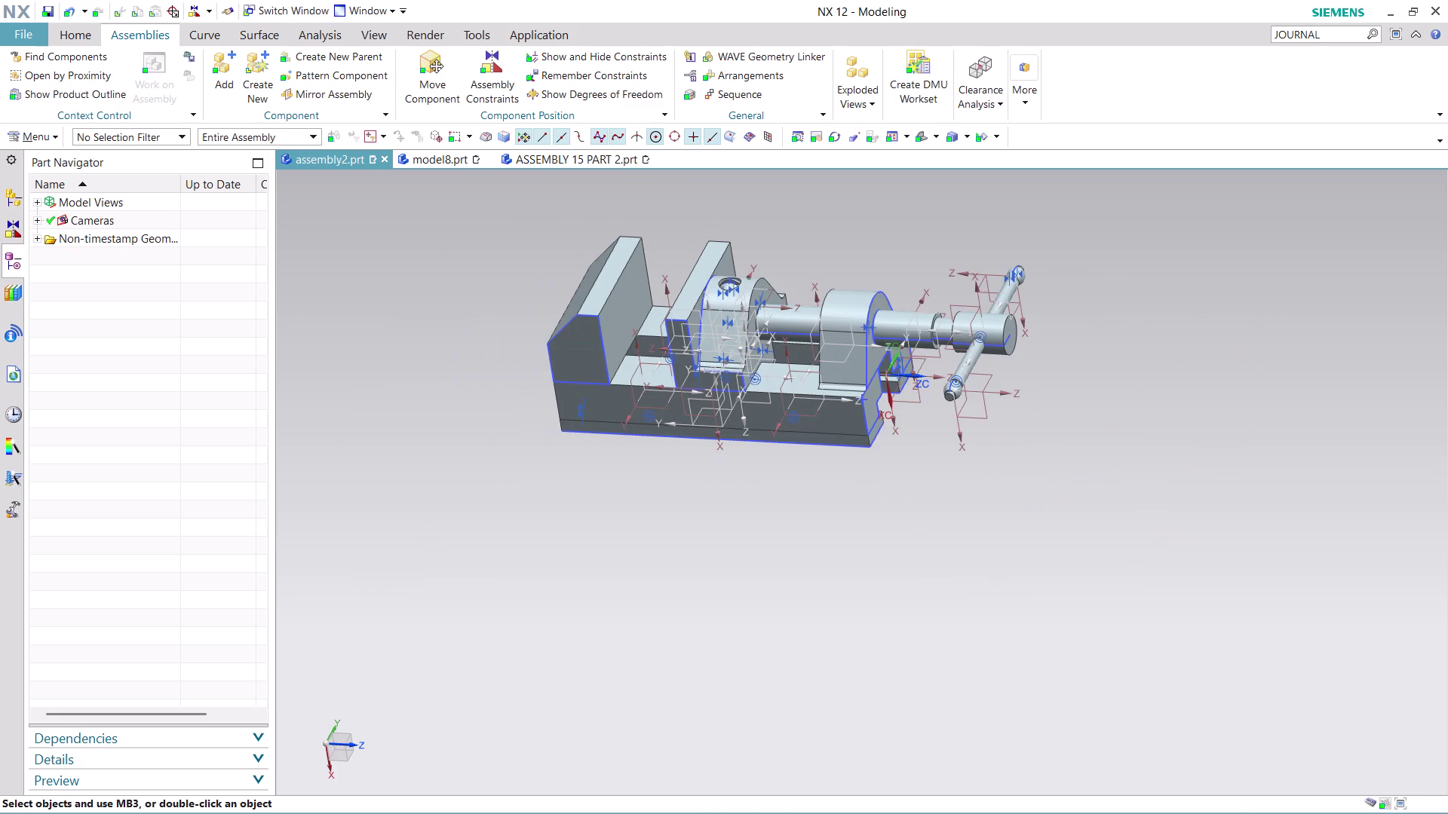
scroll(up, 3)
middle_drag(797, 234, 778, 286)
middle_drag(1005, 325, 1005, 325)
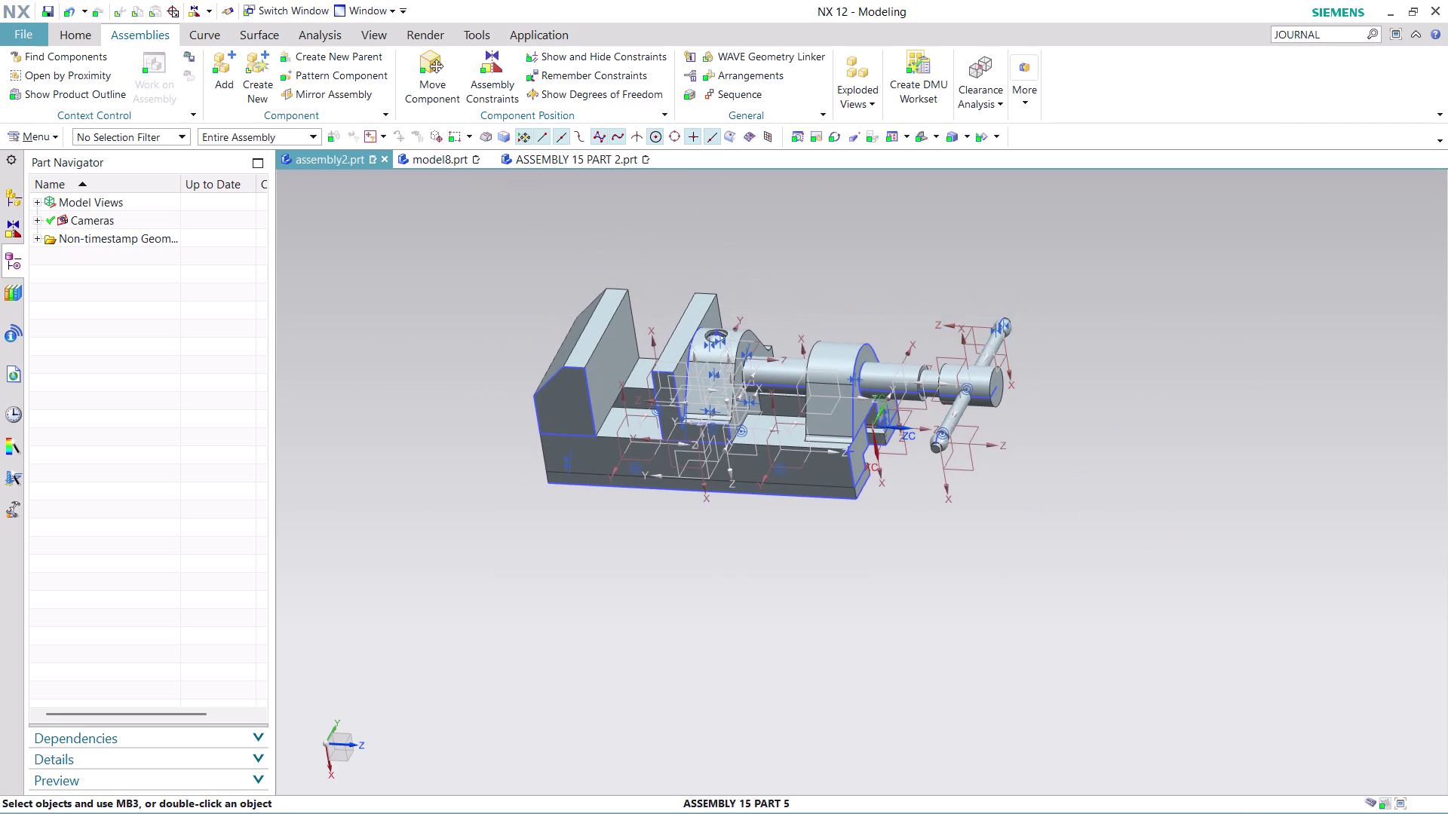
middle_drag(1005, 324, 899, 352)
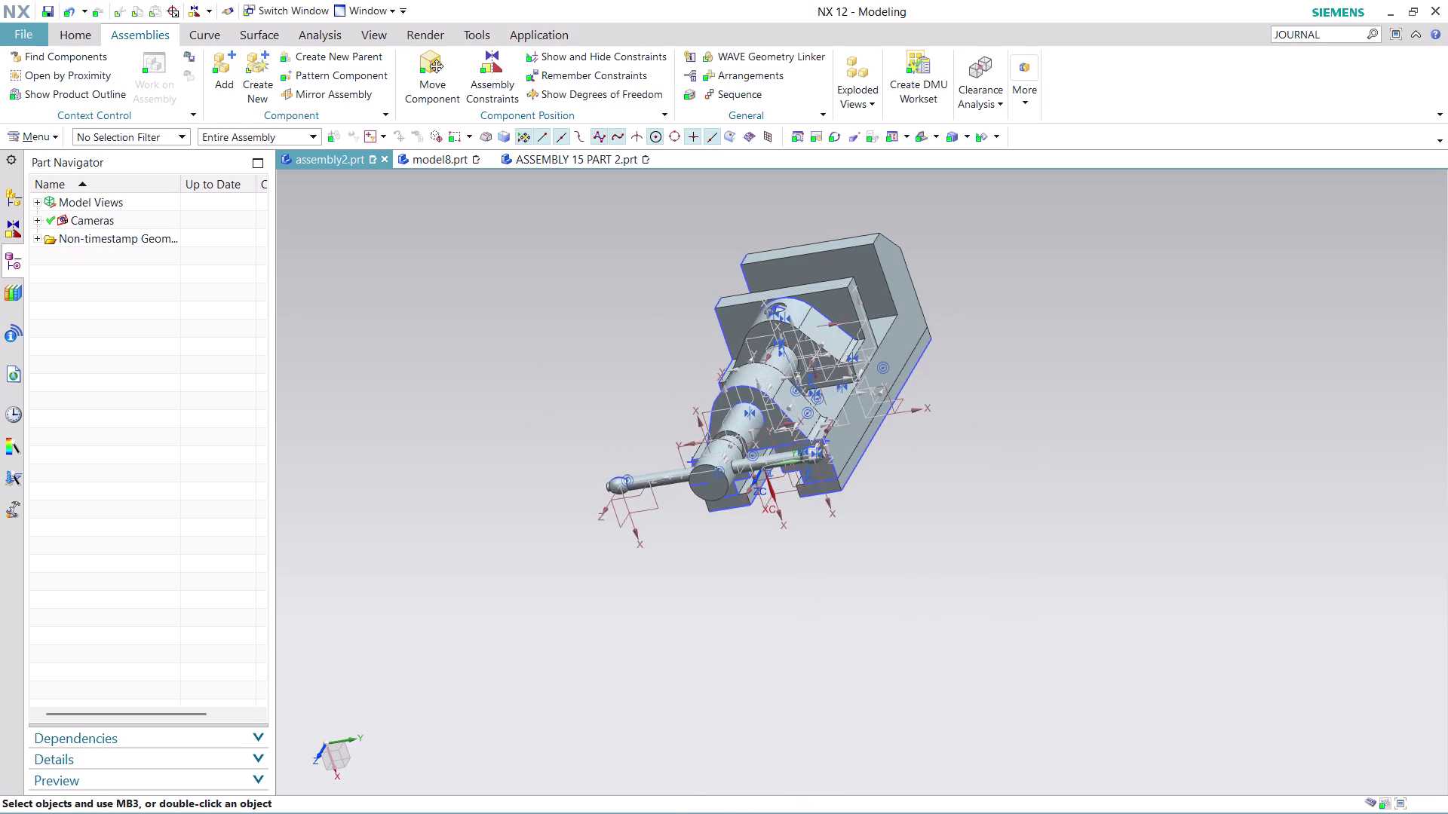
scroll(up, 3)
scroll(up, 3)
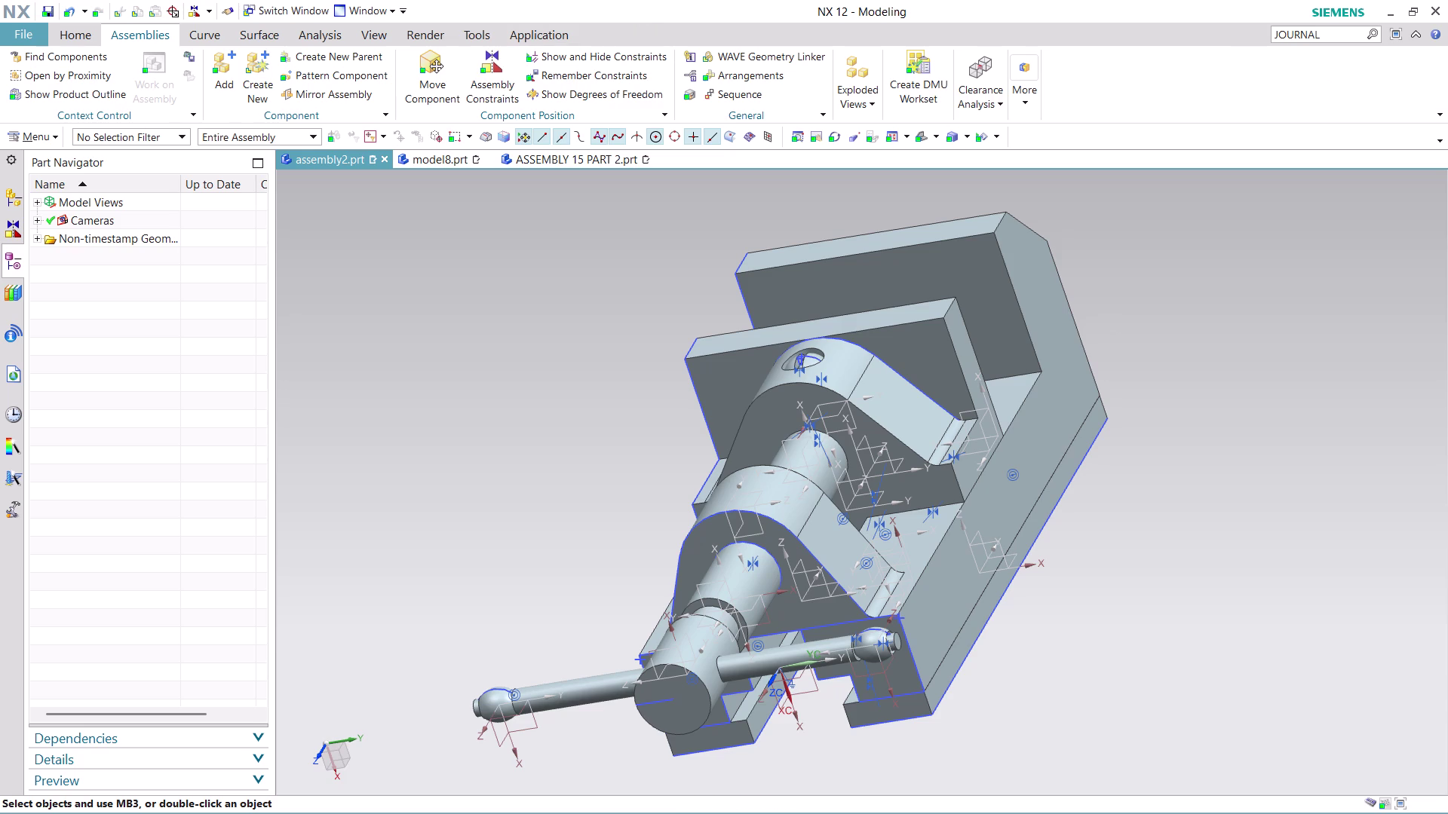
click(23, 37)
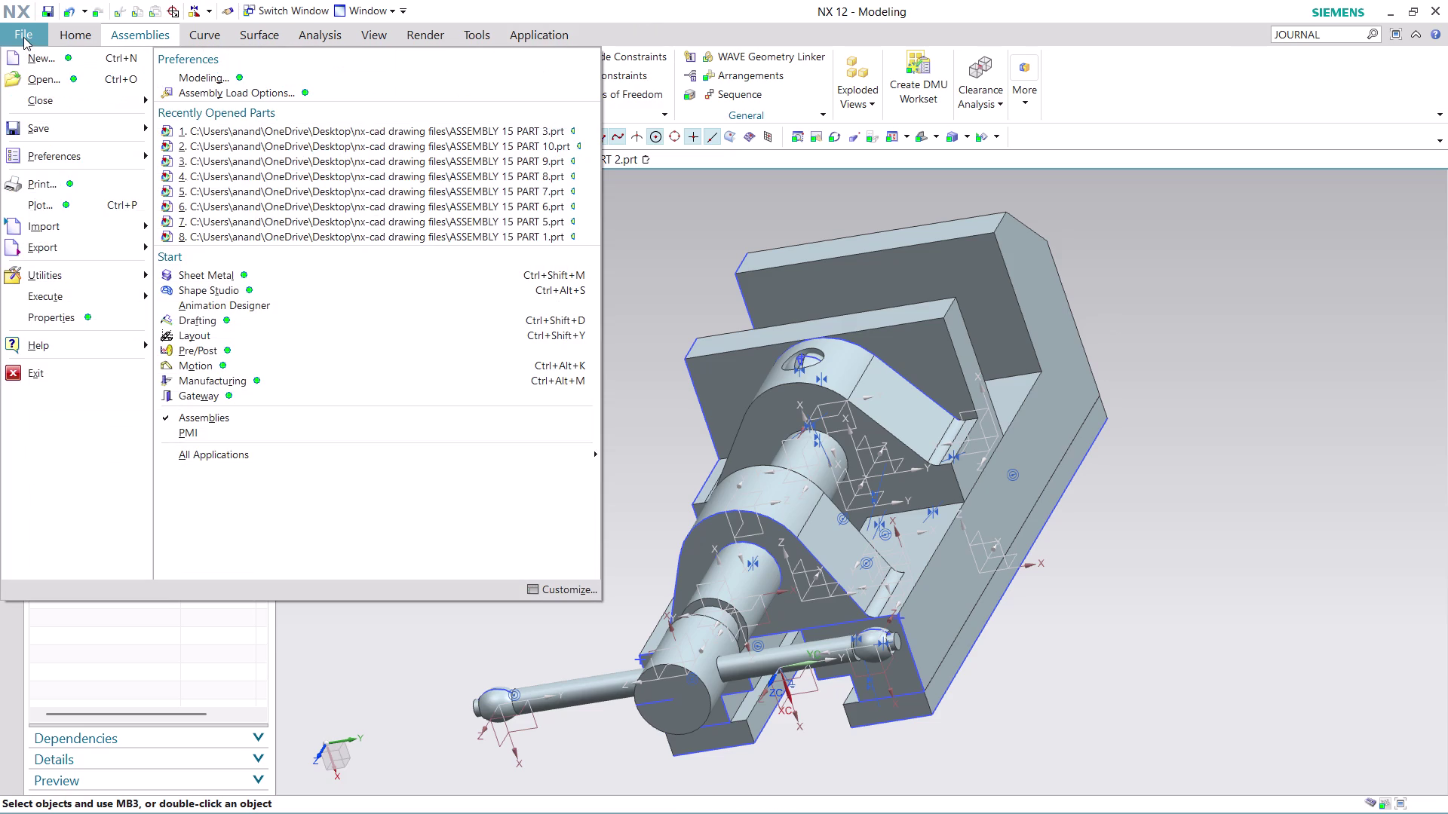
Save the assembly under the file name ASSEMBLY 15 and answer the CGM prompt.
click(686, 272)
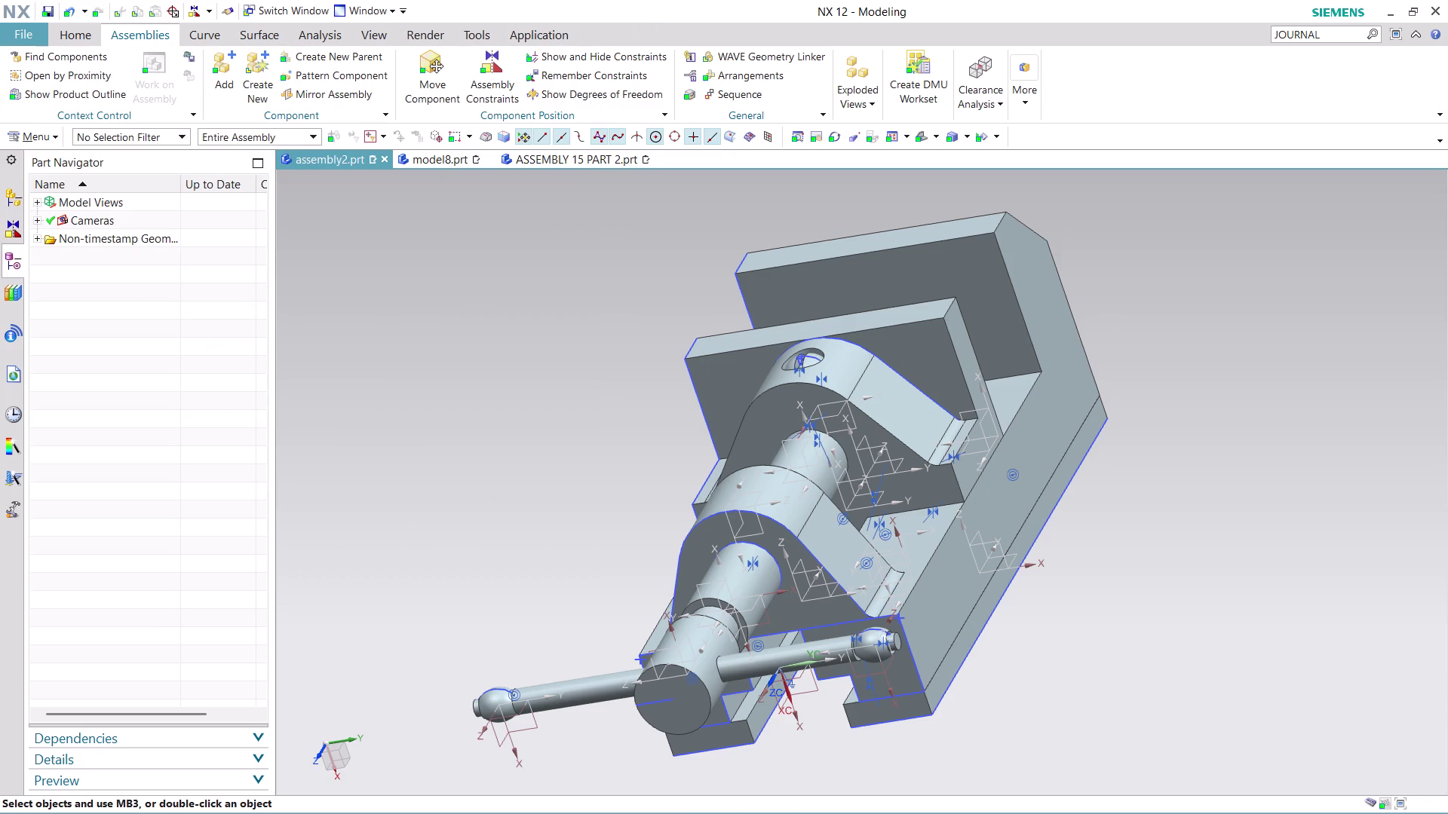
key(ctrl+s)
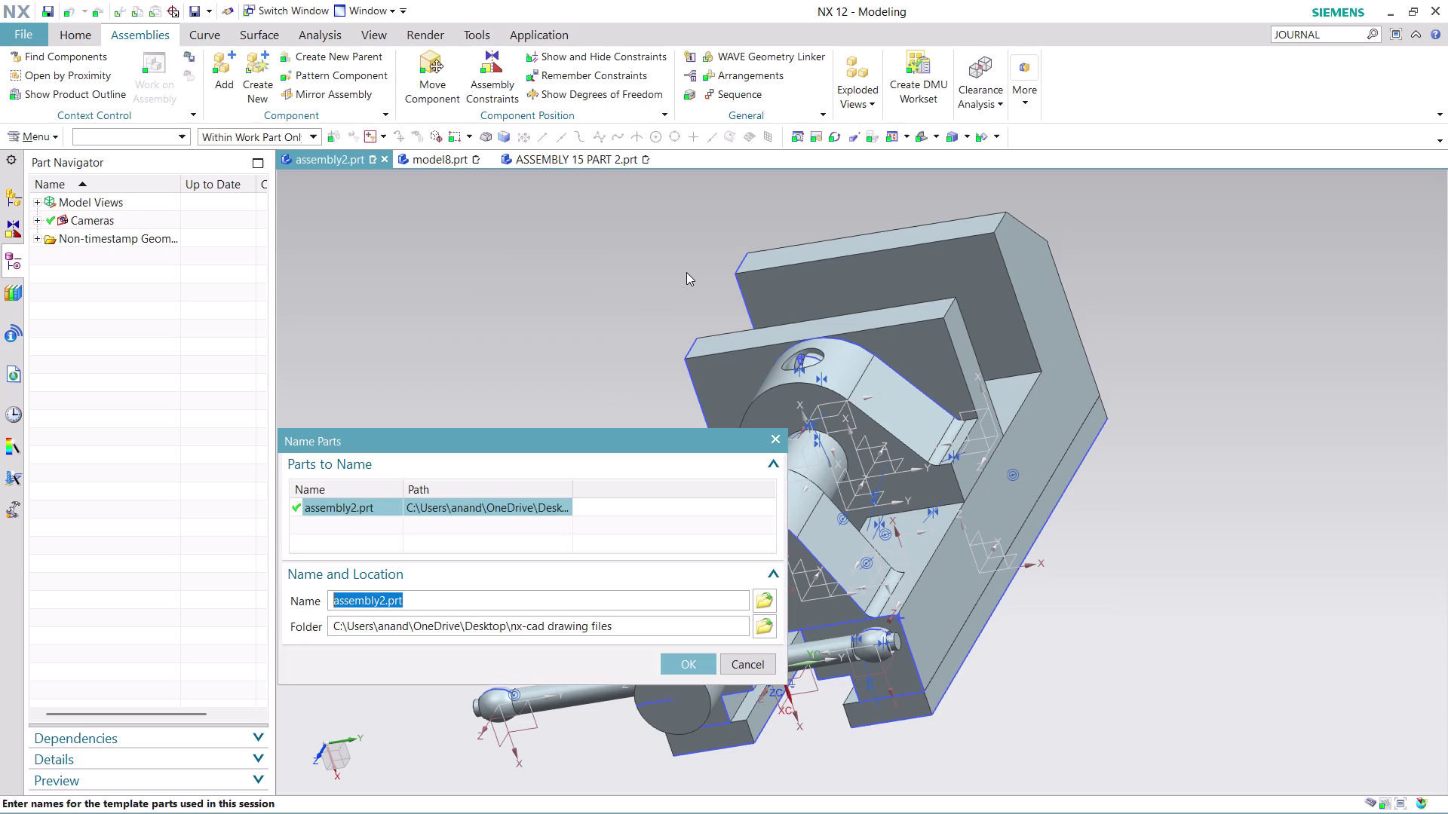
click(761, 600)
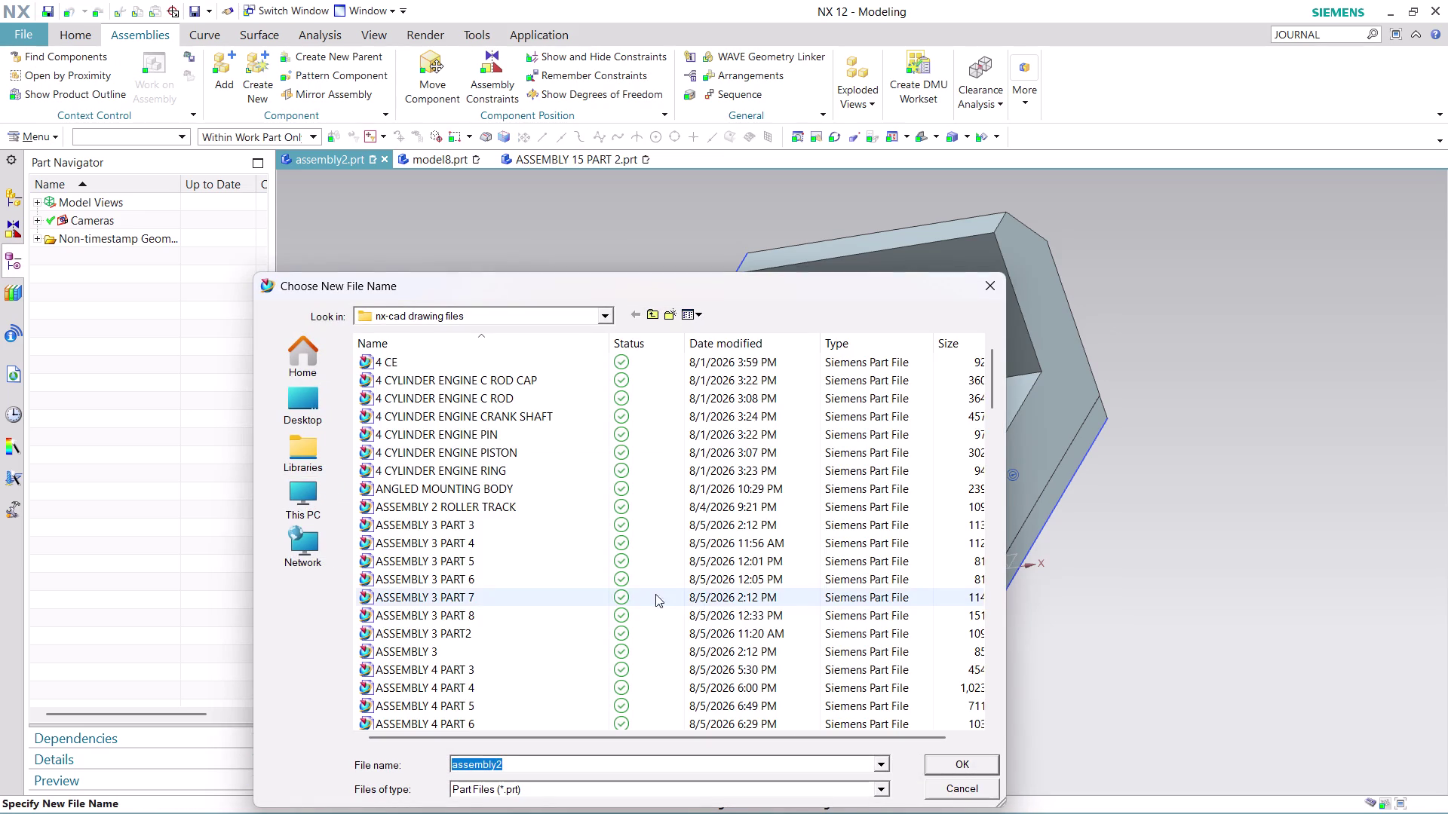
text(ASS)
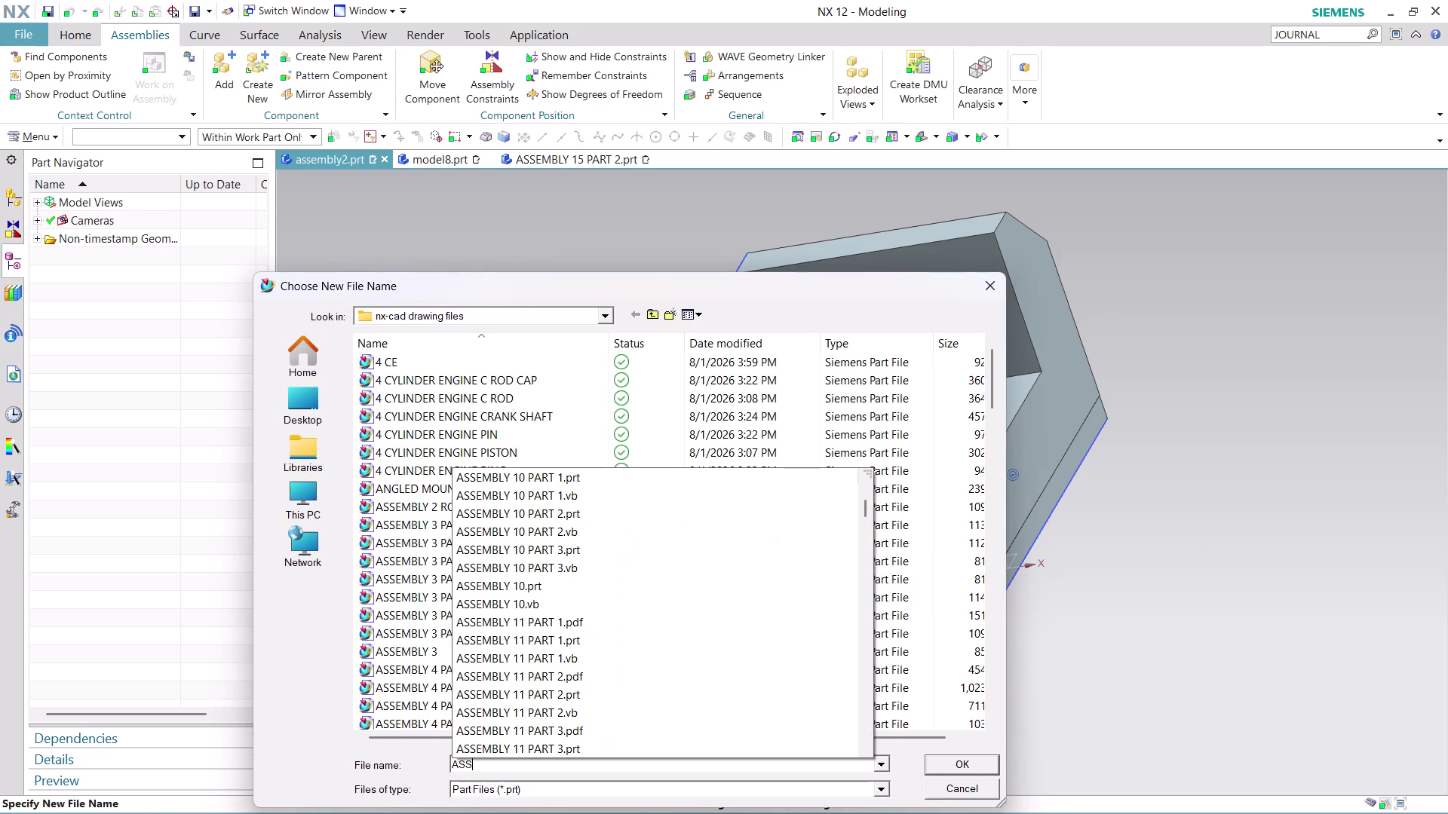
text(EMB)
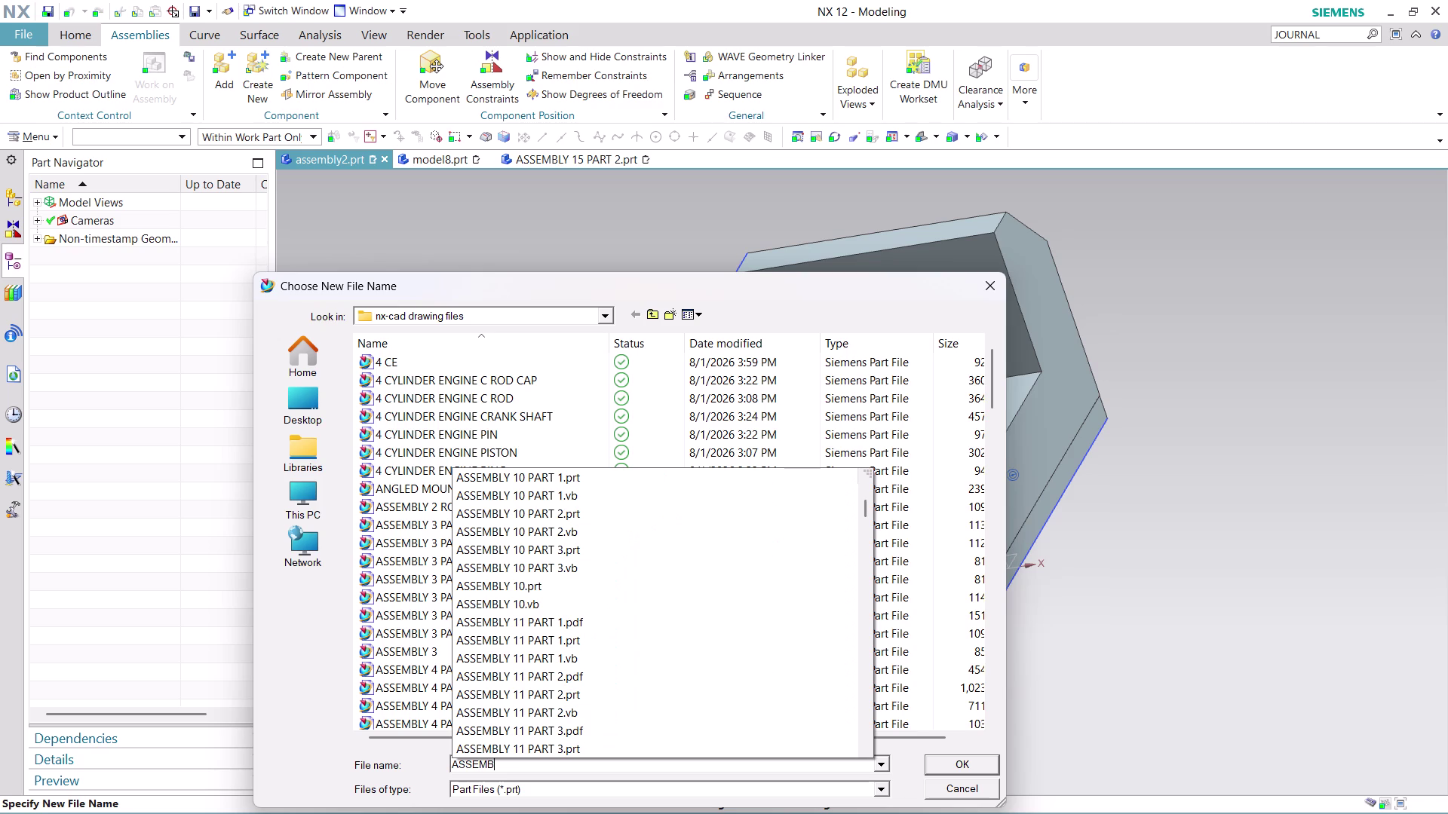
text(LY 1)
text(5)
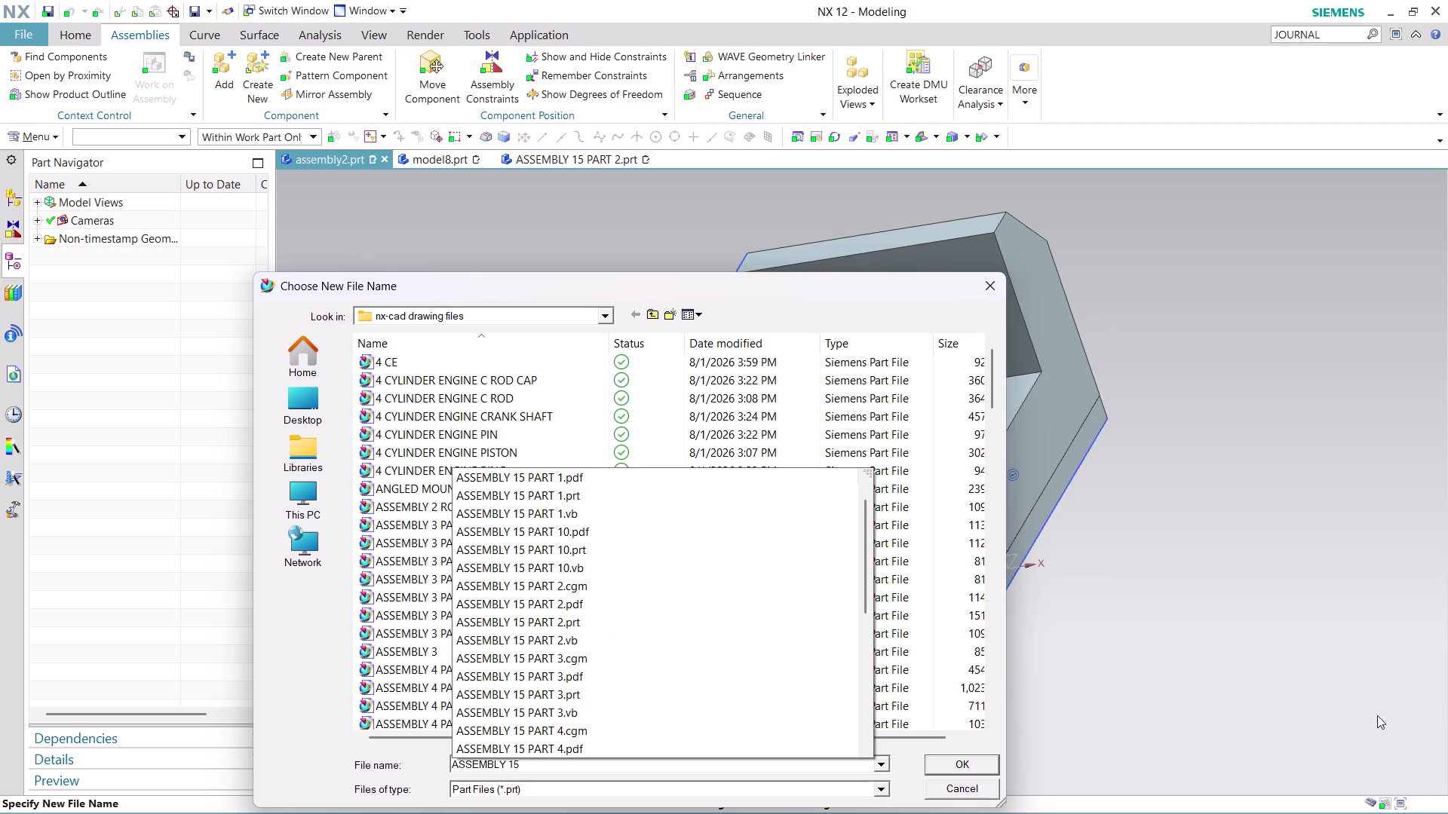
click(905, 768)
click(939, 766)
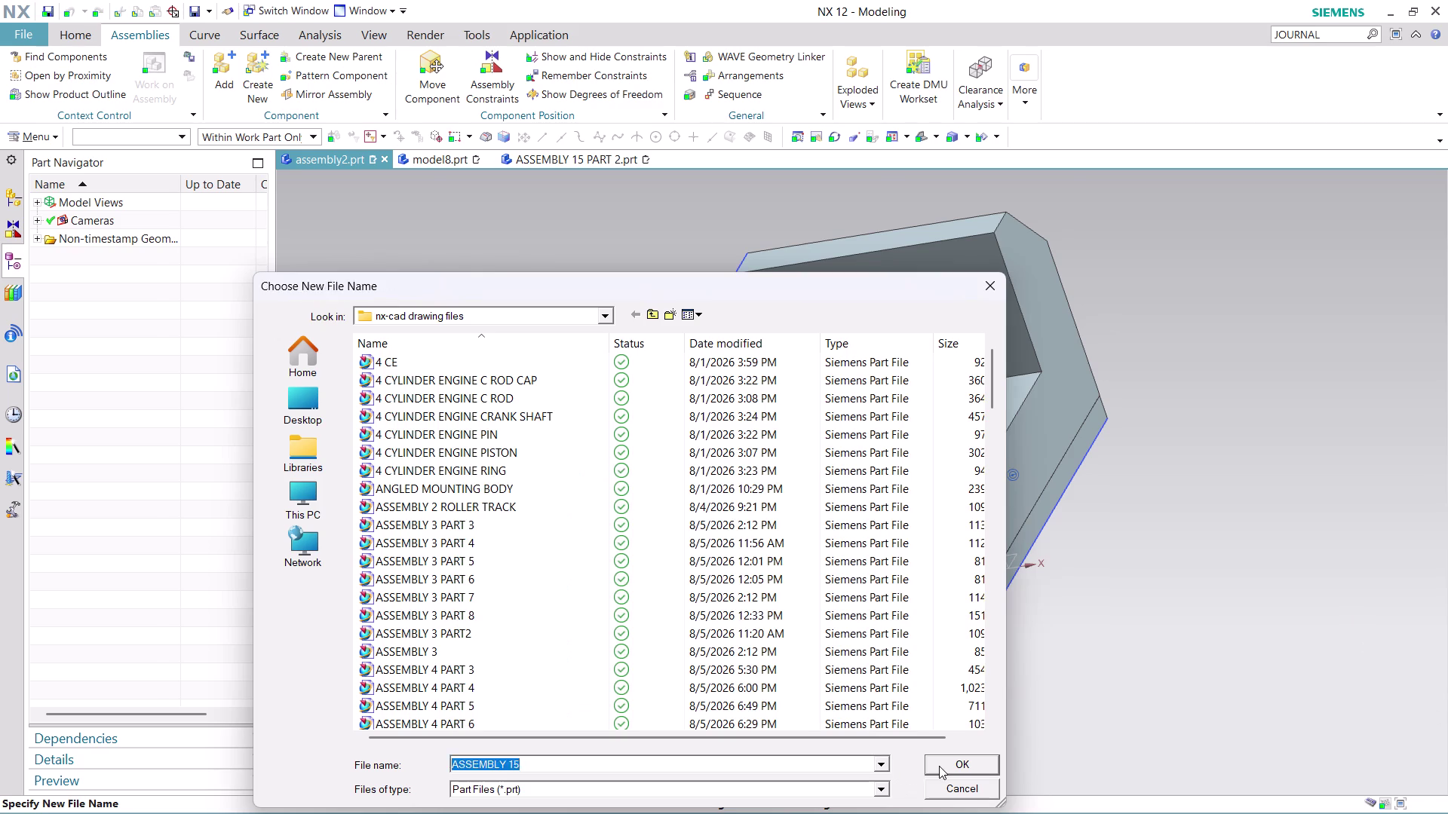
click(697, 668)
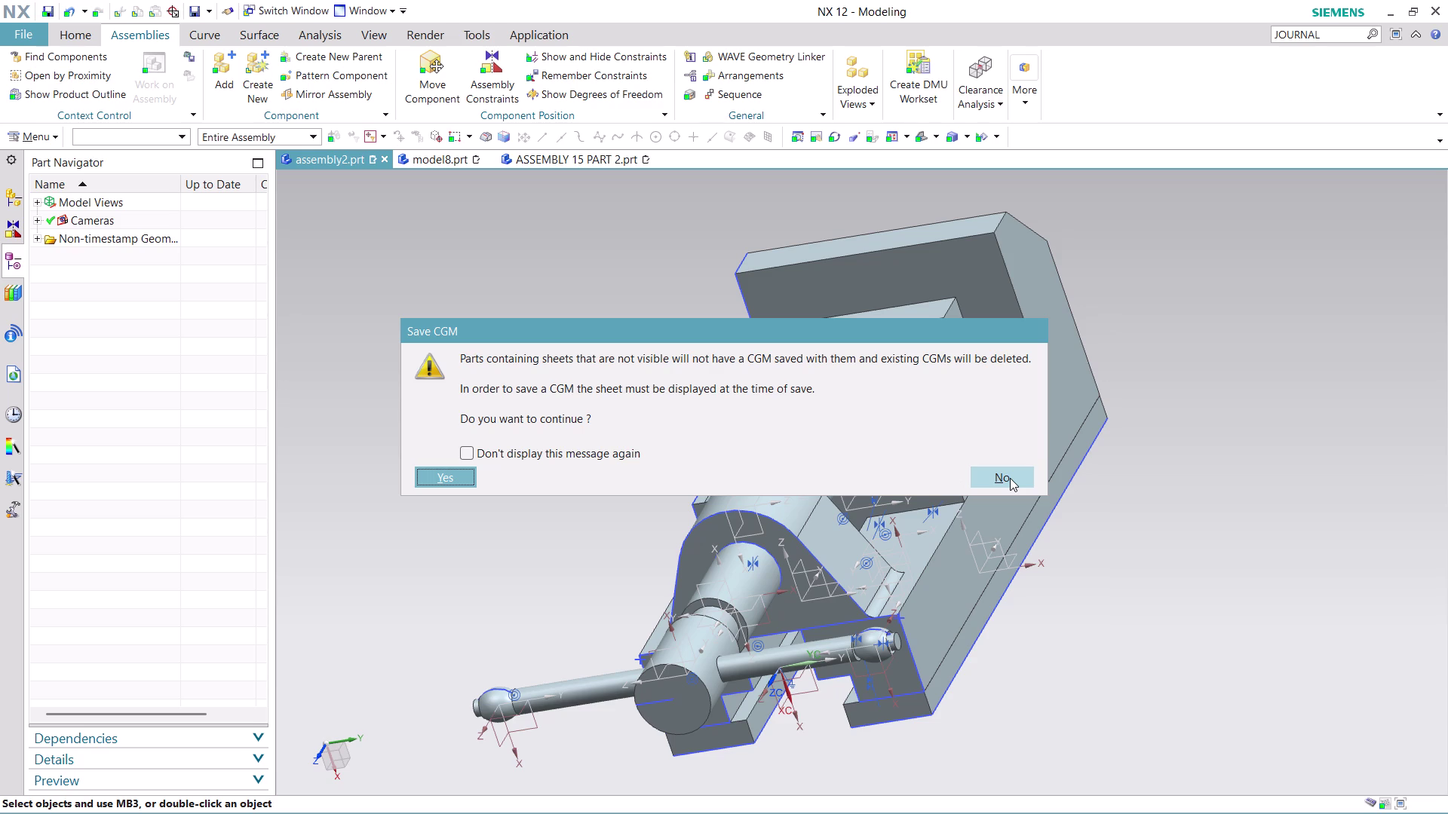
click(1009, 478)
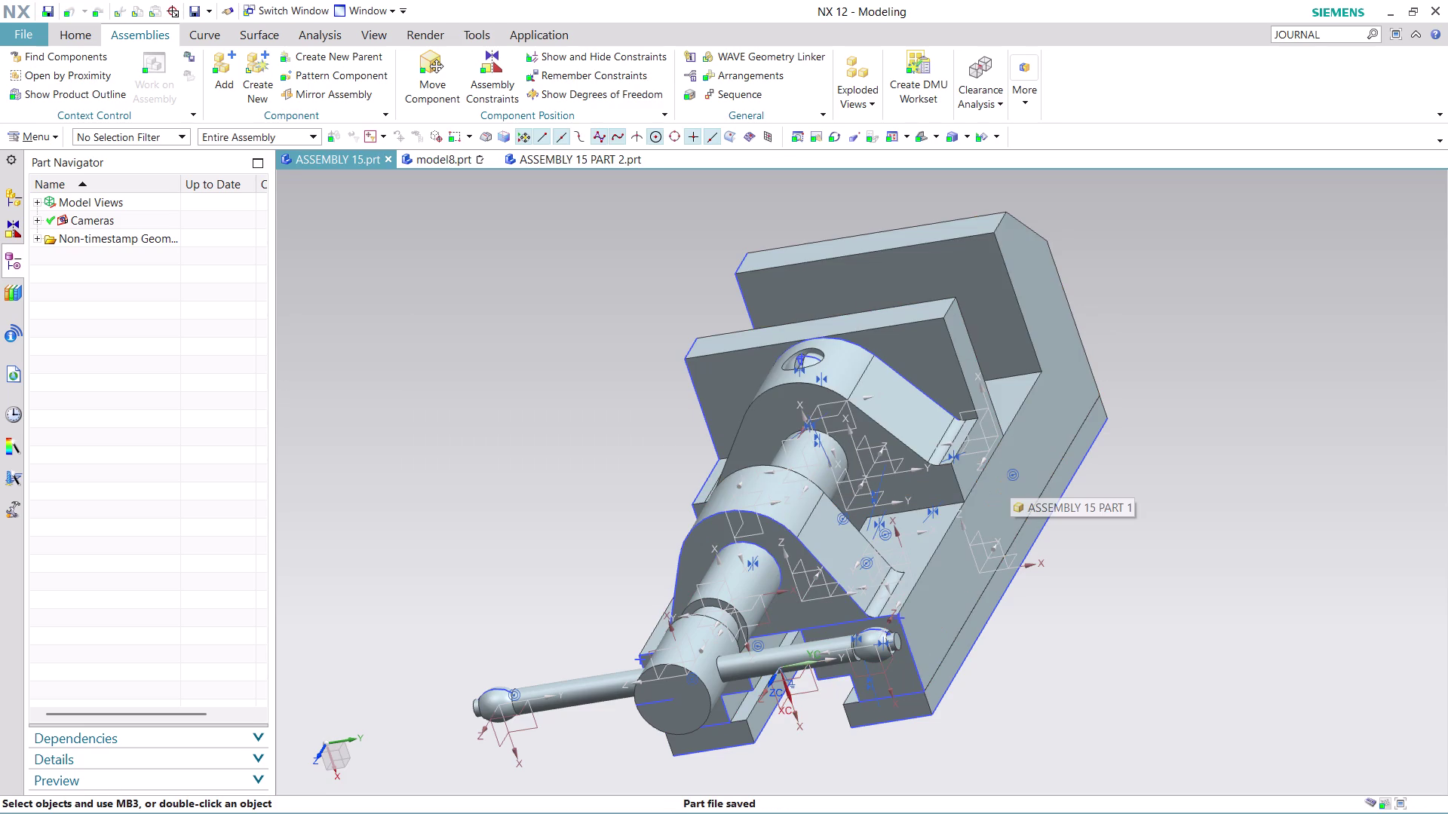
Close the model8 part, confirming the Close File prompt.
click(460, 156)
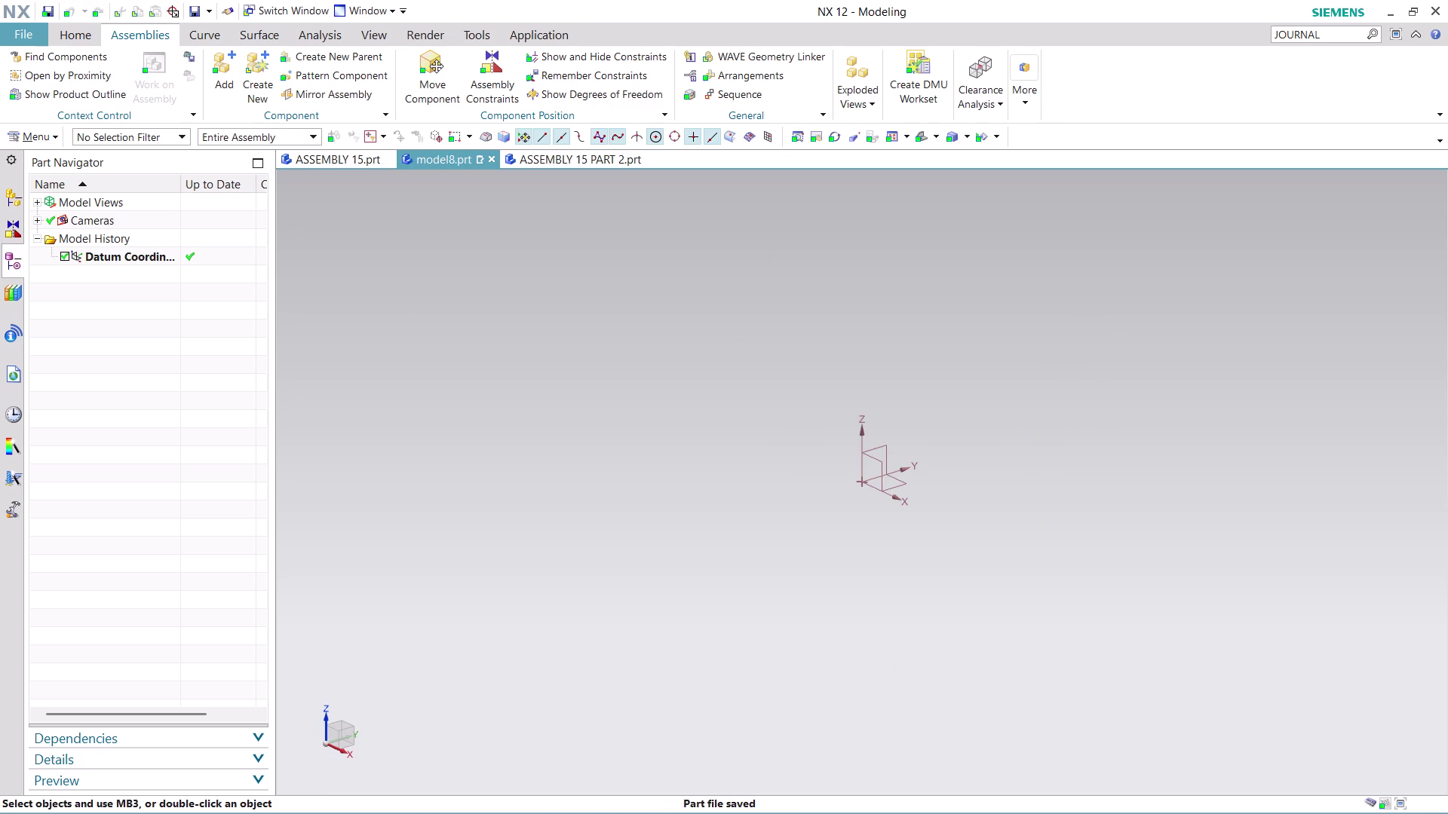
click(495, 155)
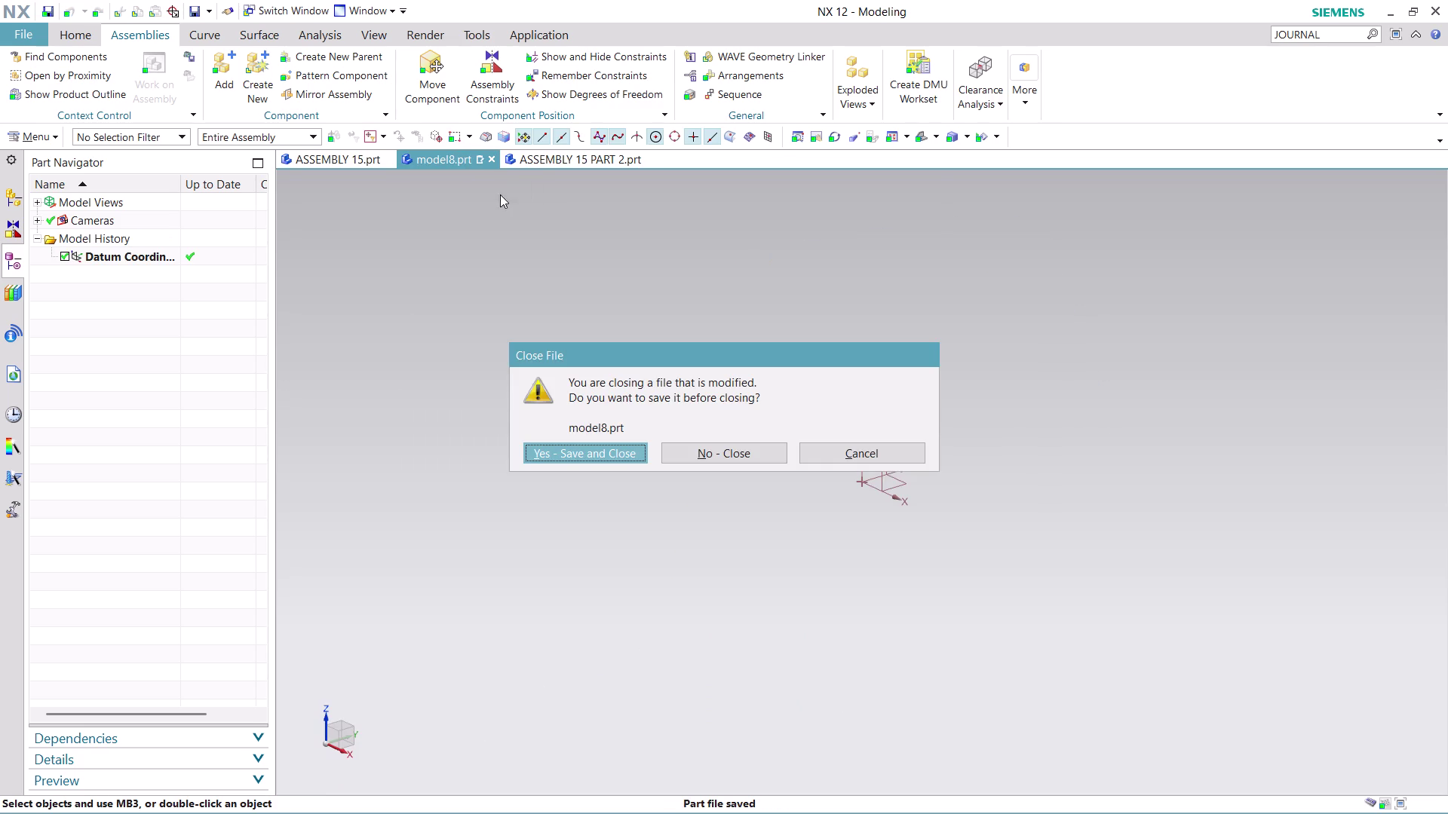
click(703, 462)
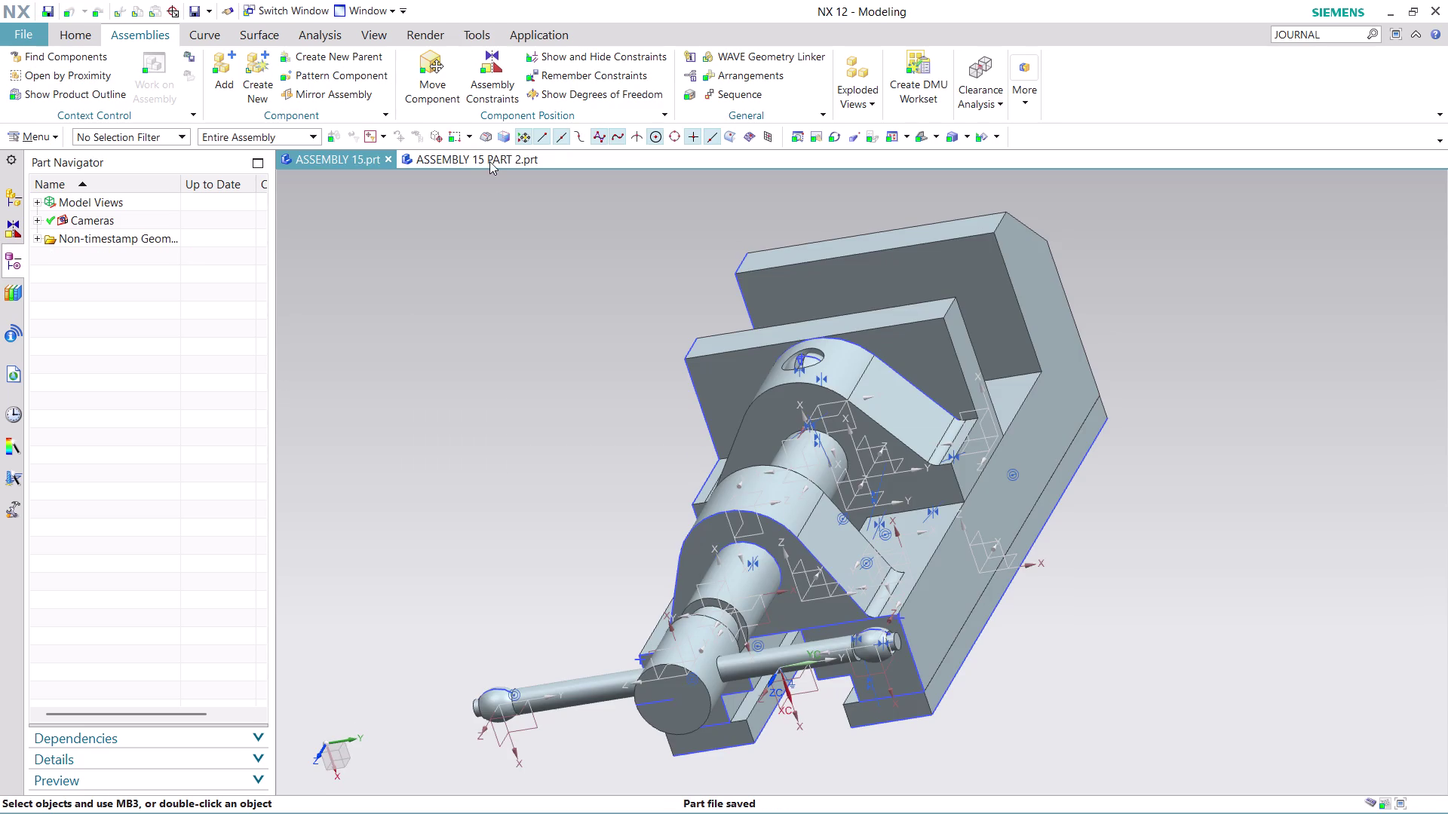
Close the ASSEMBLY 15 PART 2 part file.
click(488, 156)
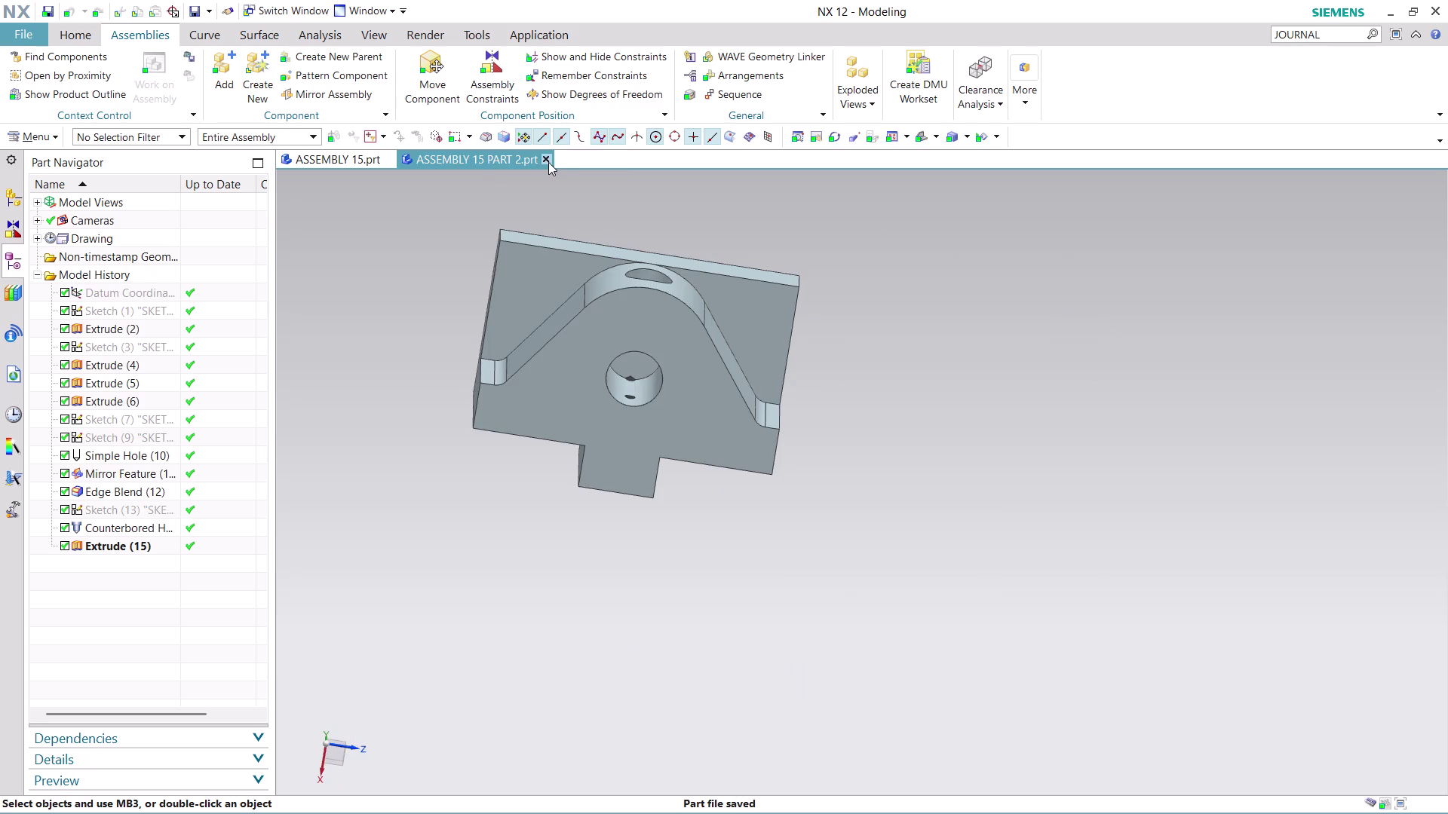
click(547, 159)
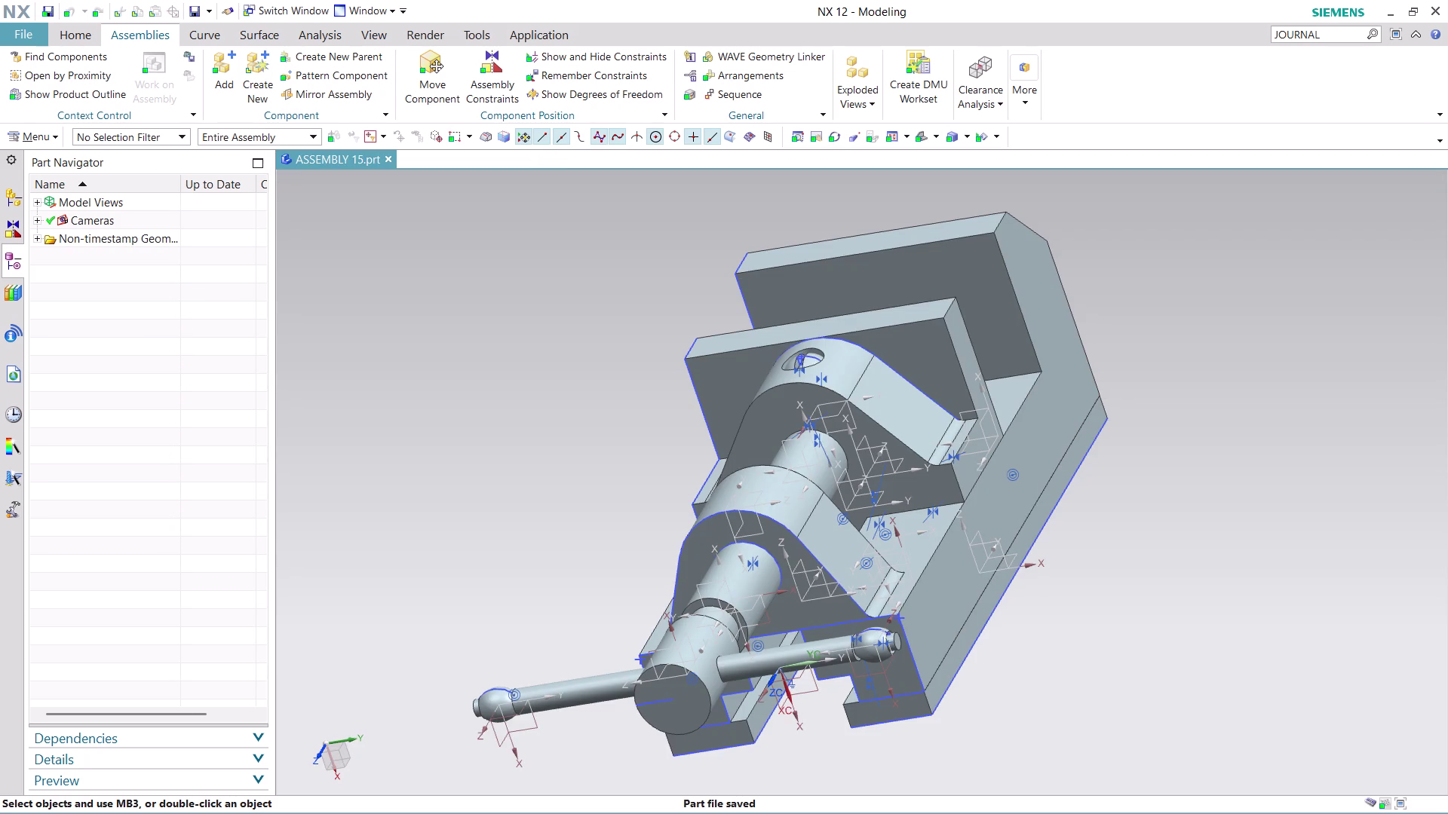
key(ctrl+s)
key(ctrl+s)
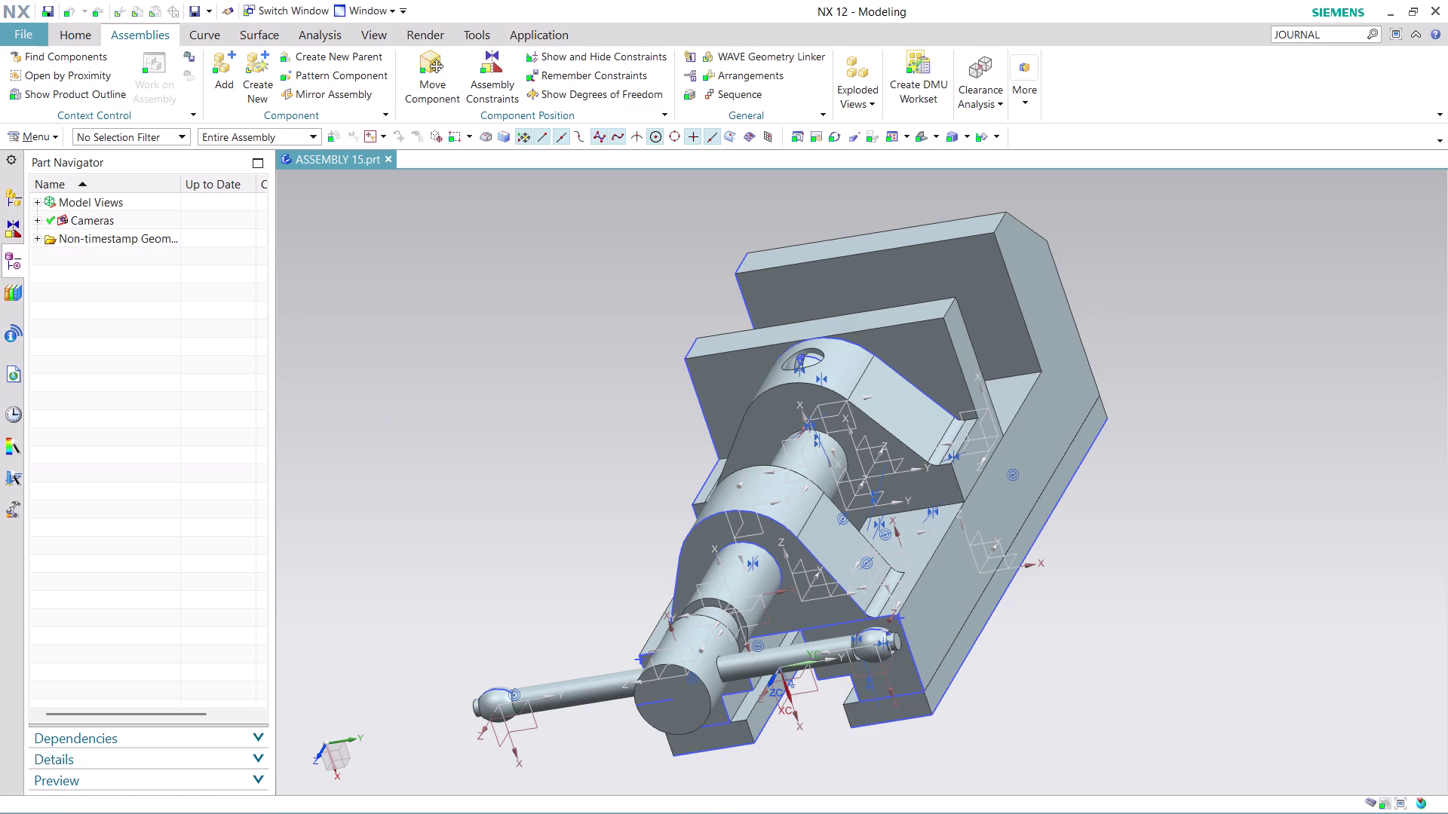
click(39, 34)
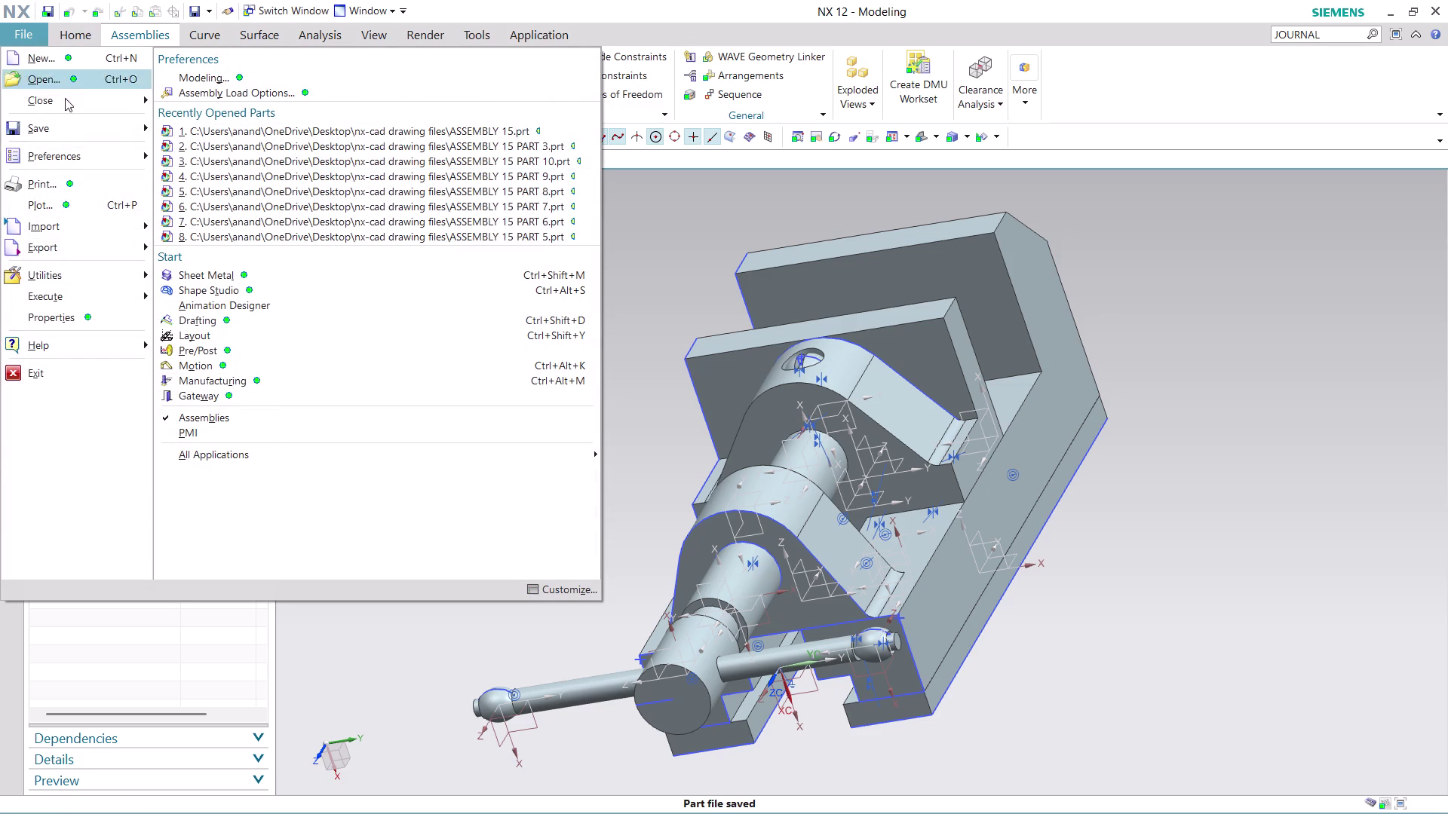
click(95, 121)
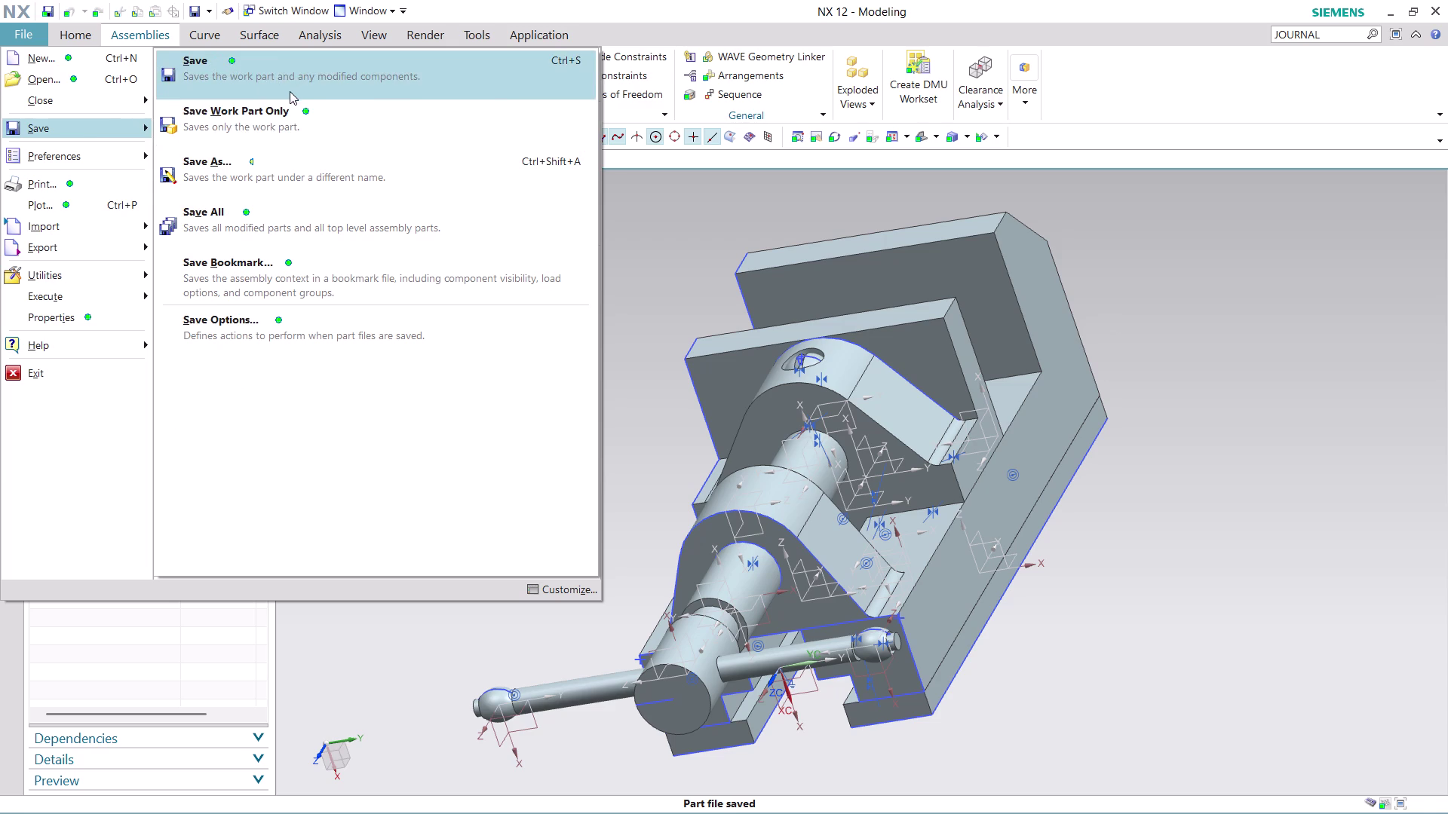
Save ASSEMBLY 15 and start a PDF export, browsing for the output name.
click(293, 88)
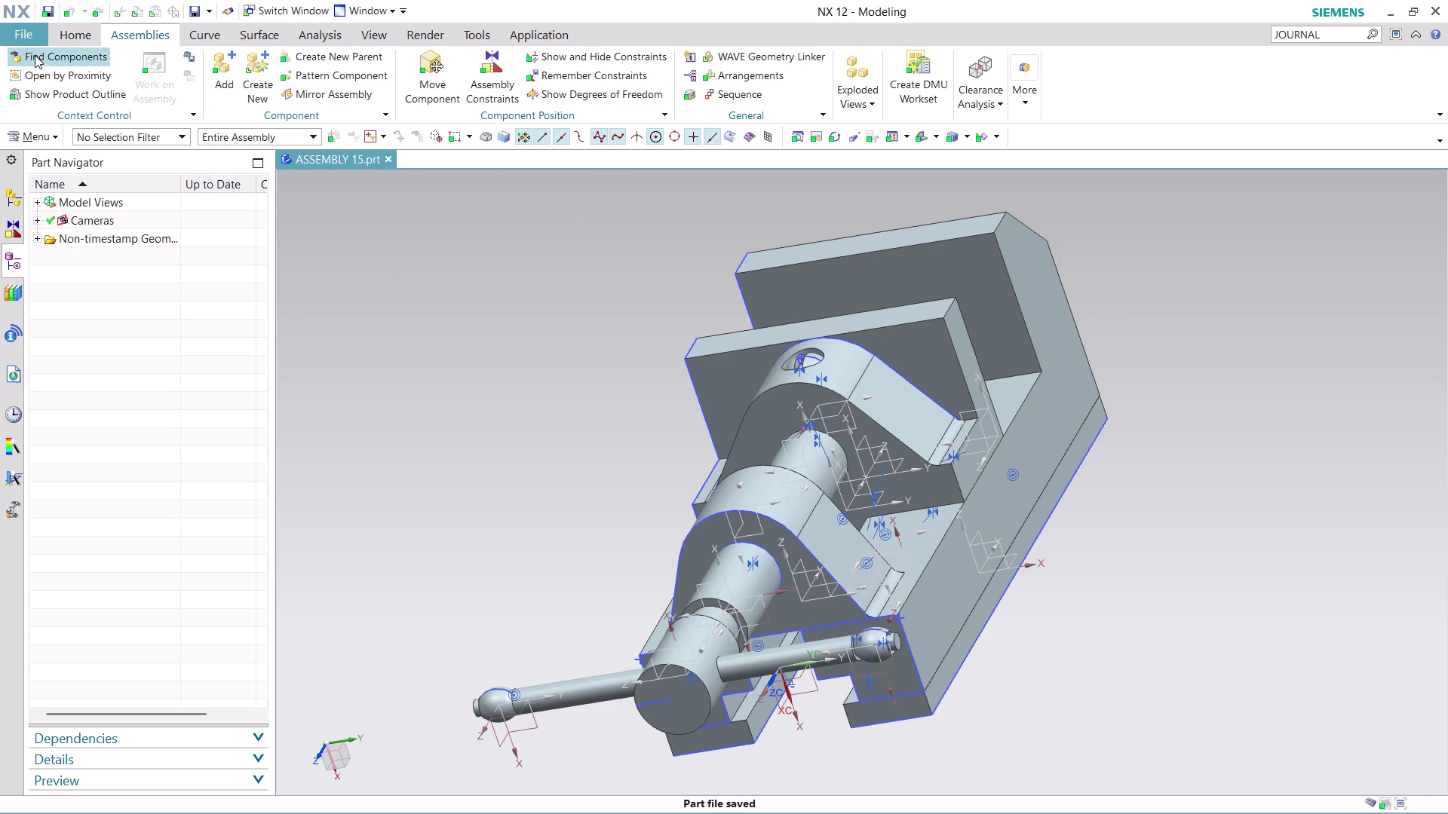
click(20, 31)
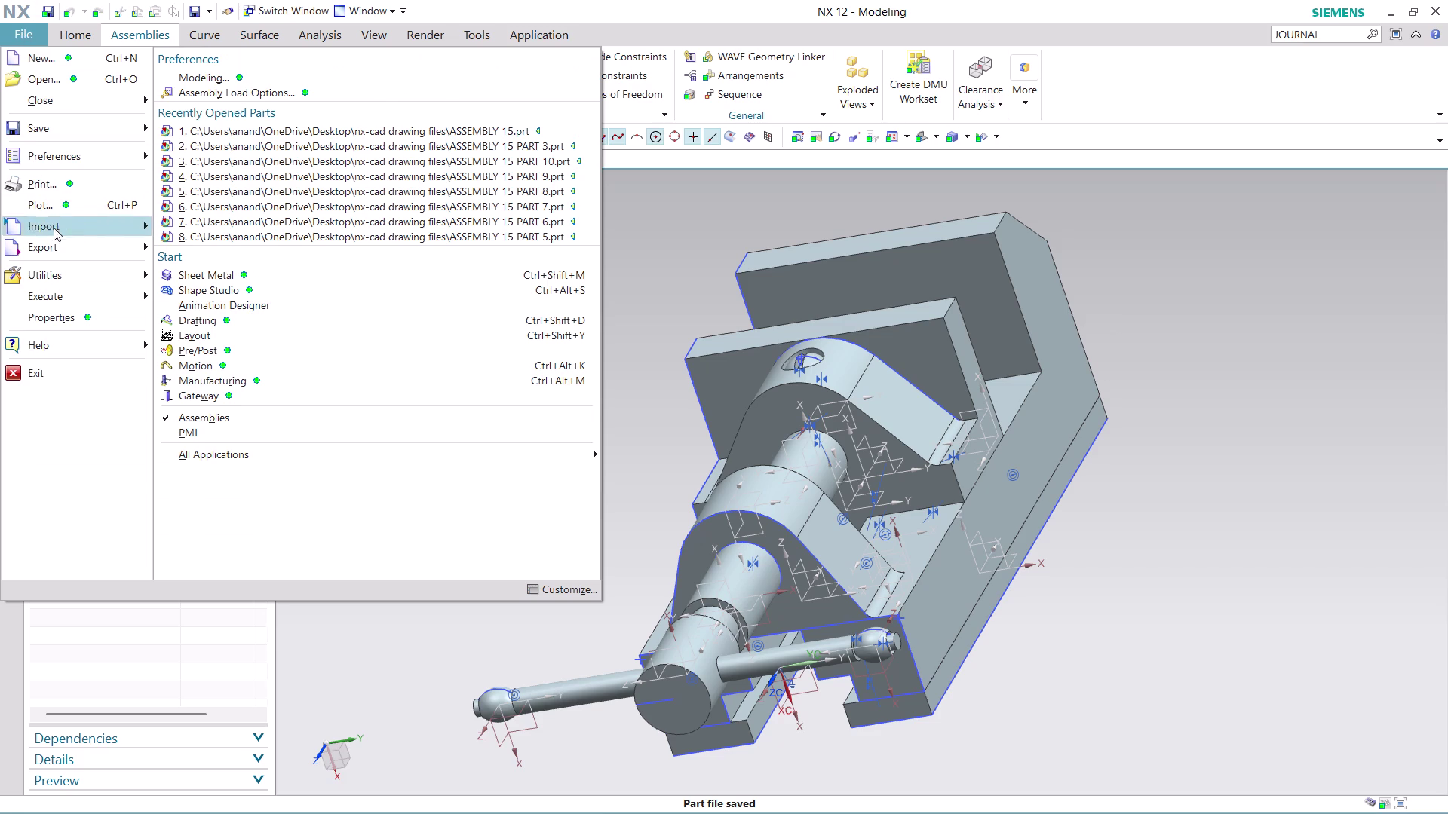
click(247, 244)
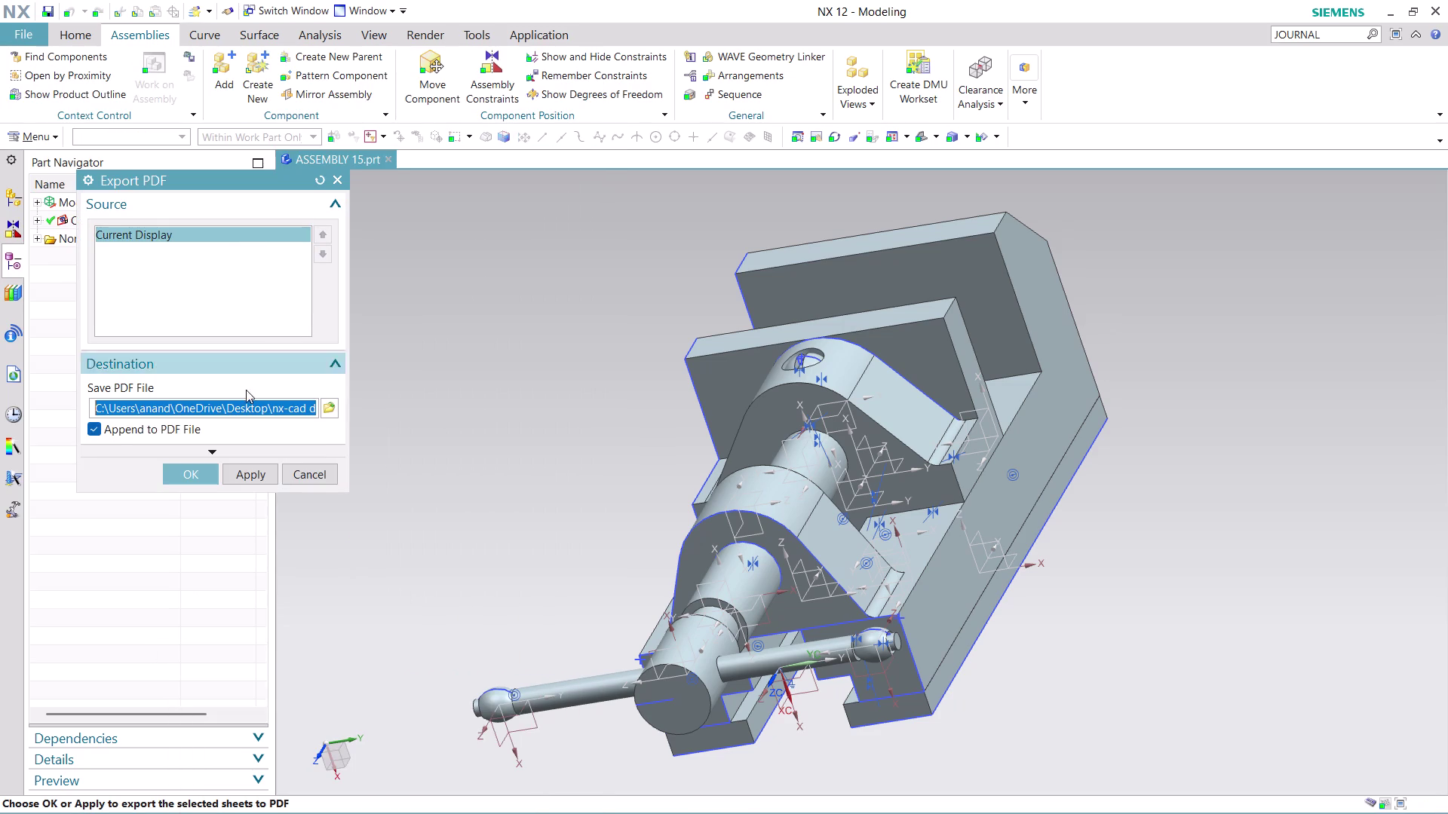
click(325, 401)
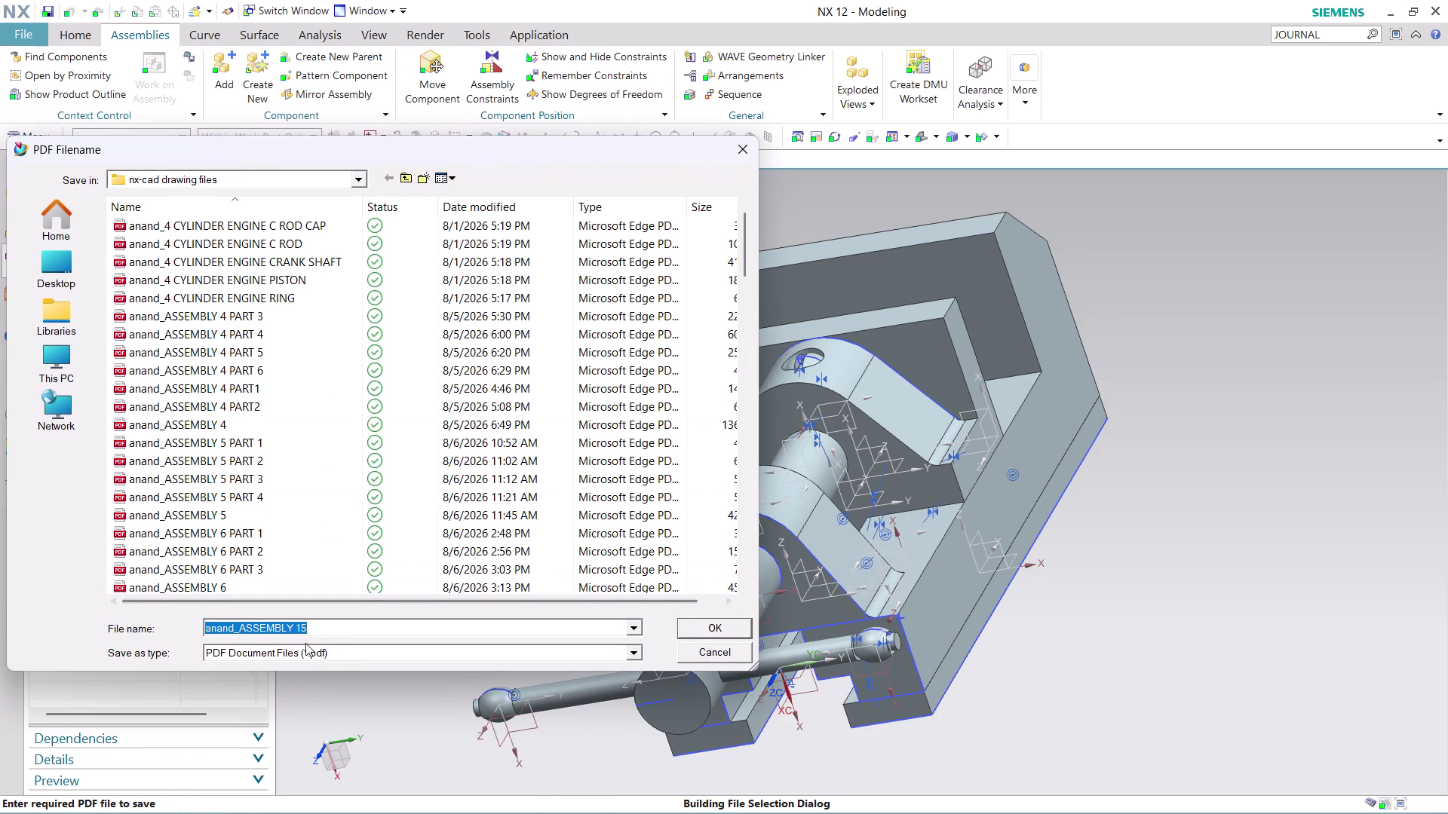
click(239, 629)
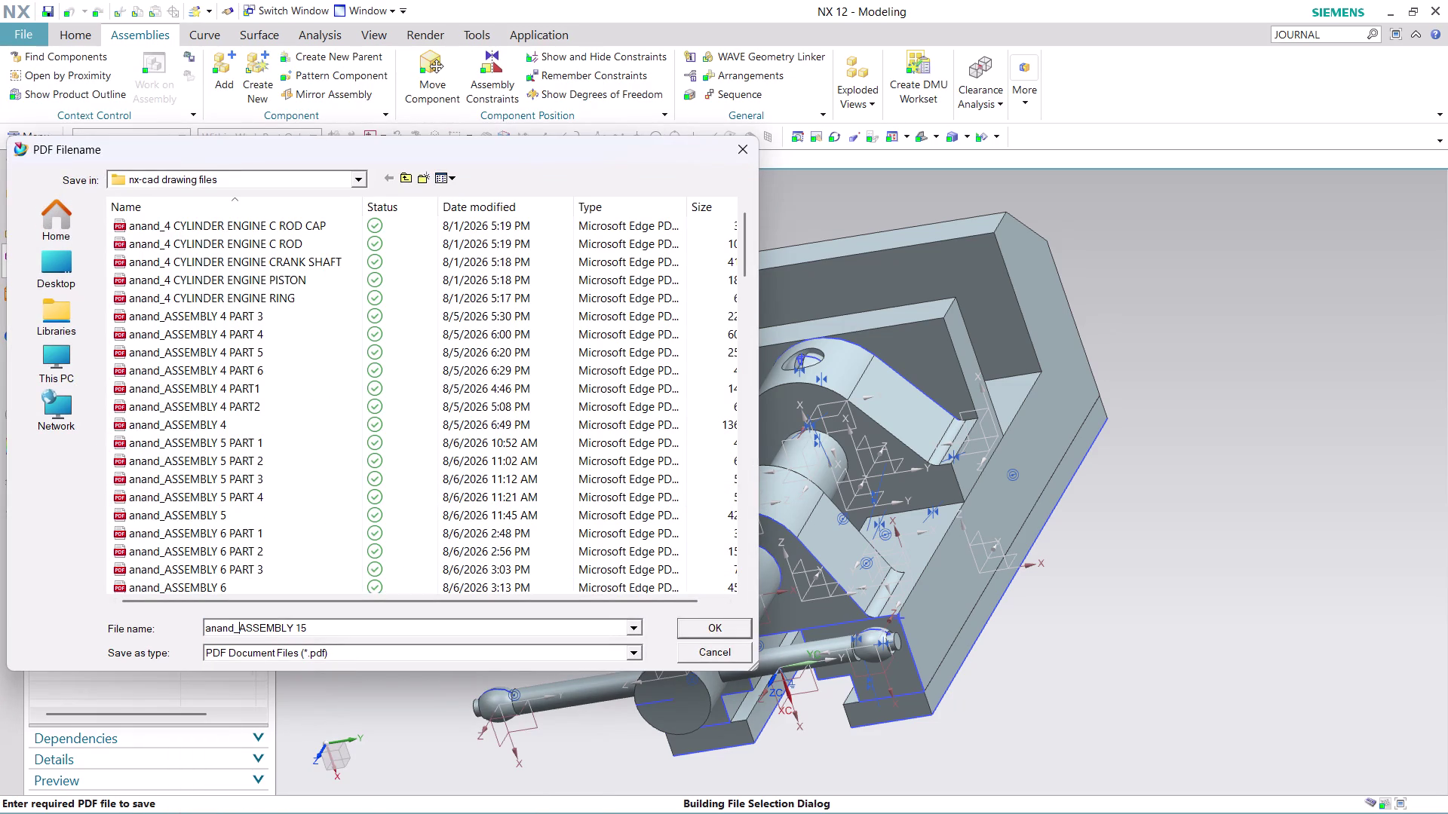
Rename the PDF to ASSEMBLY 15 and export the assembly view.
key(BackSpace)
key(BackSpace)
key(BackSpace)
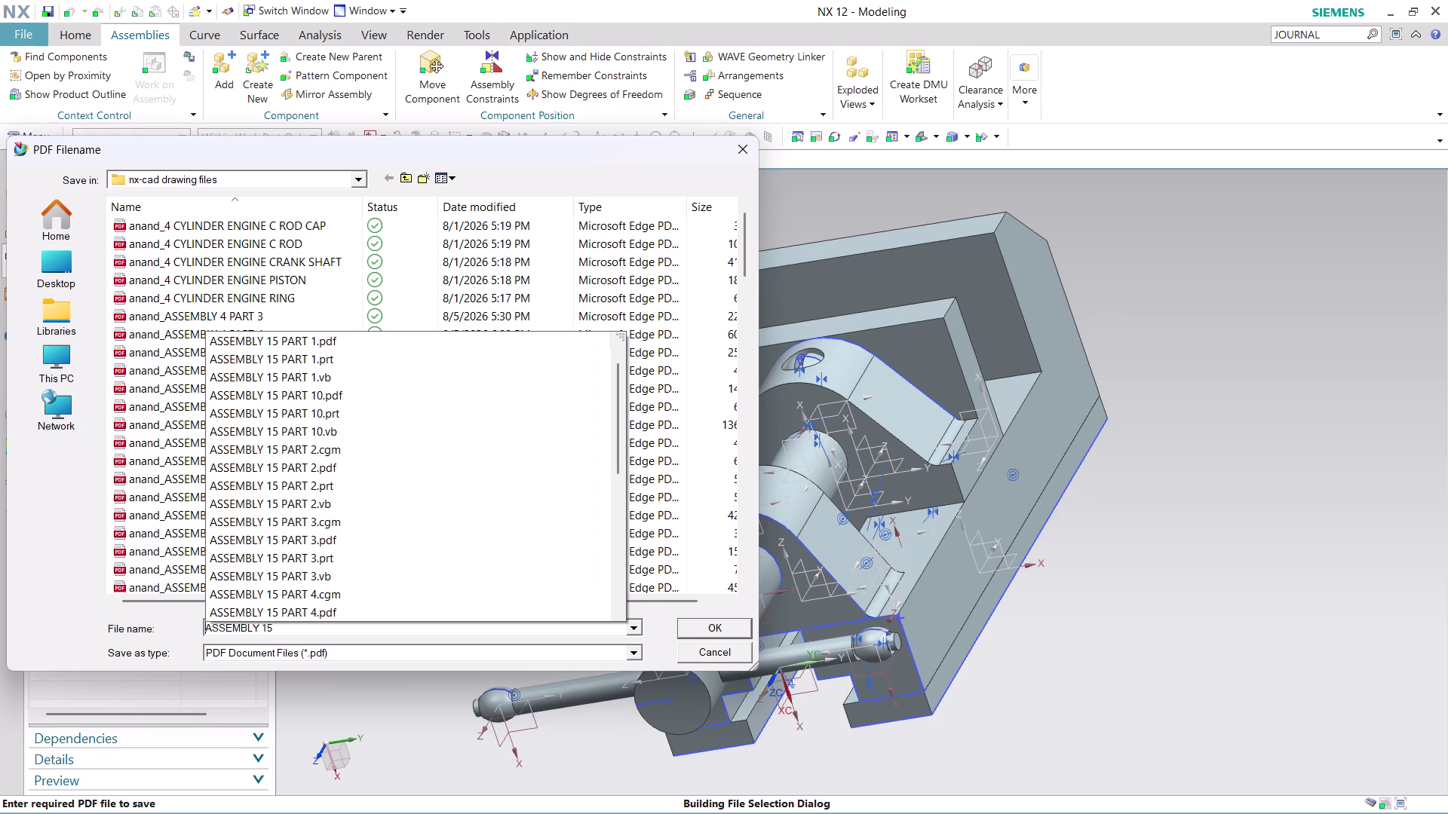
click(656, 641)
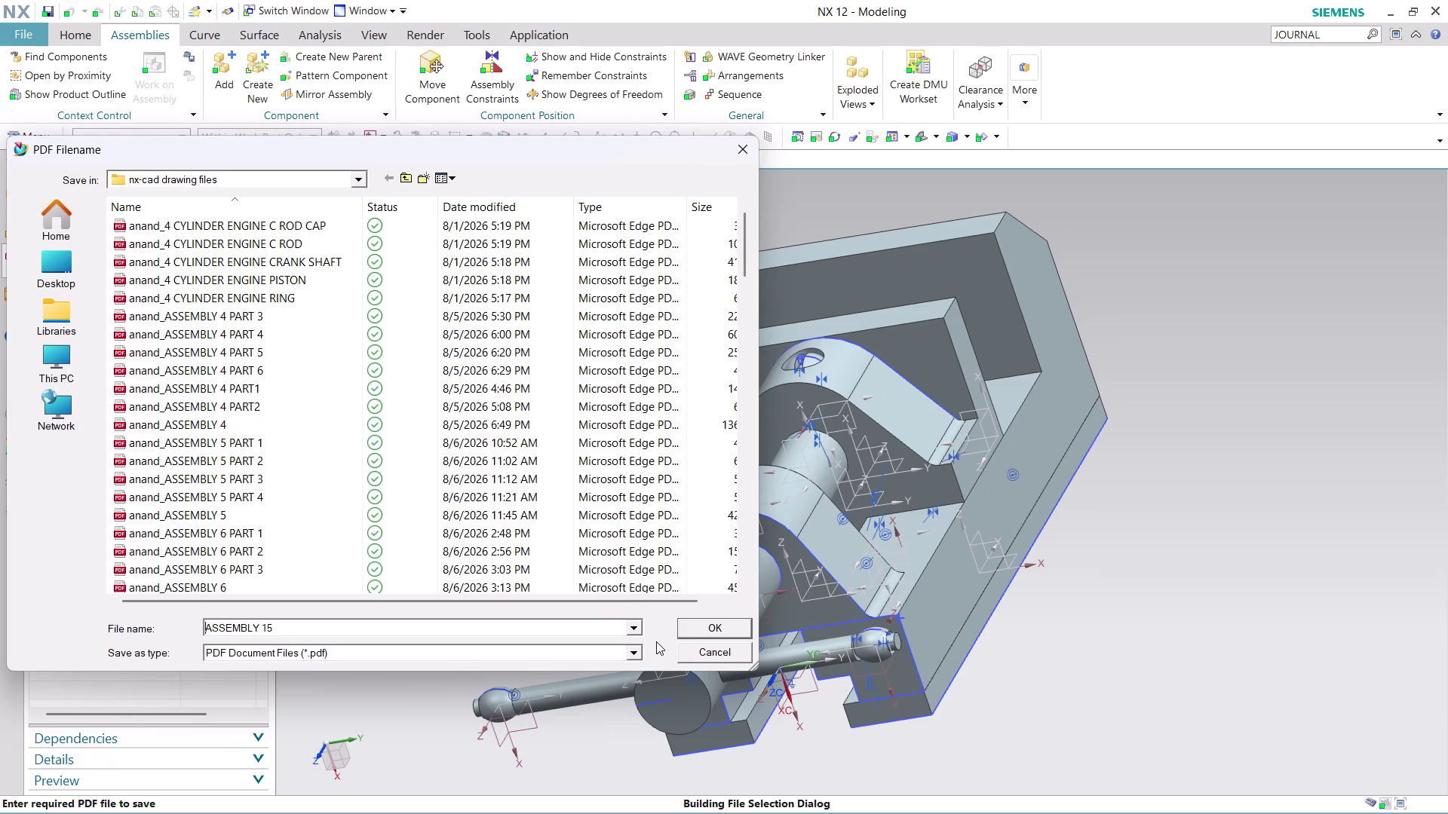
click(700, 631)
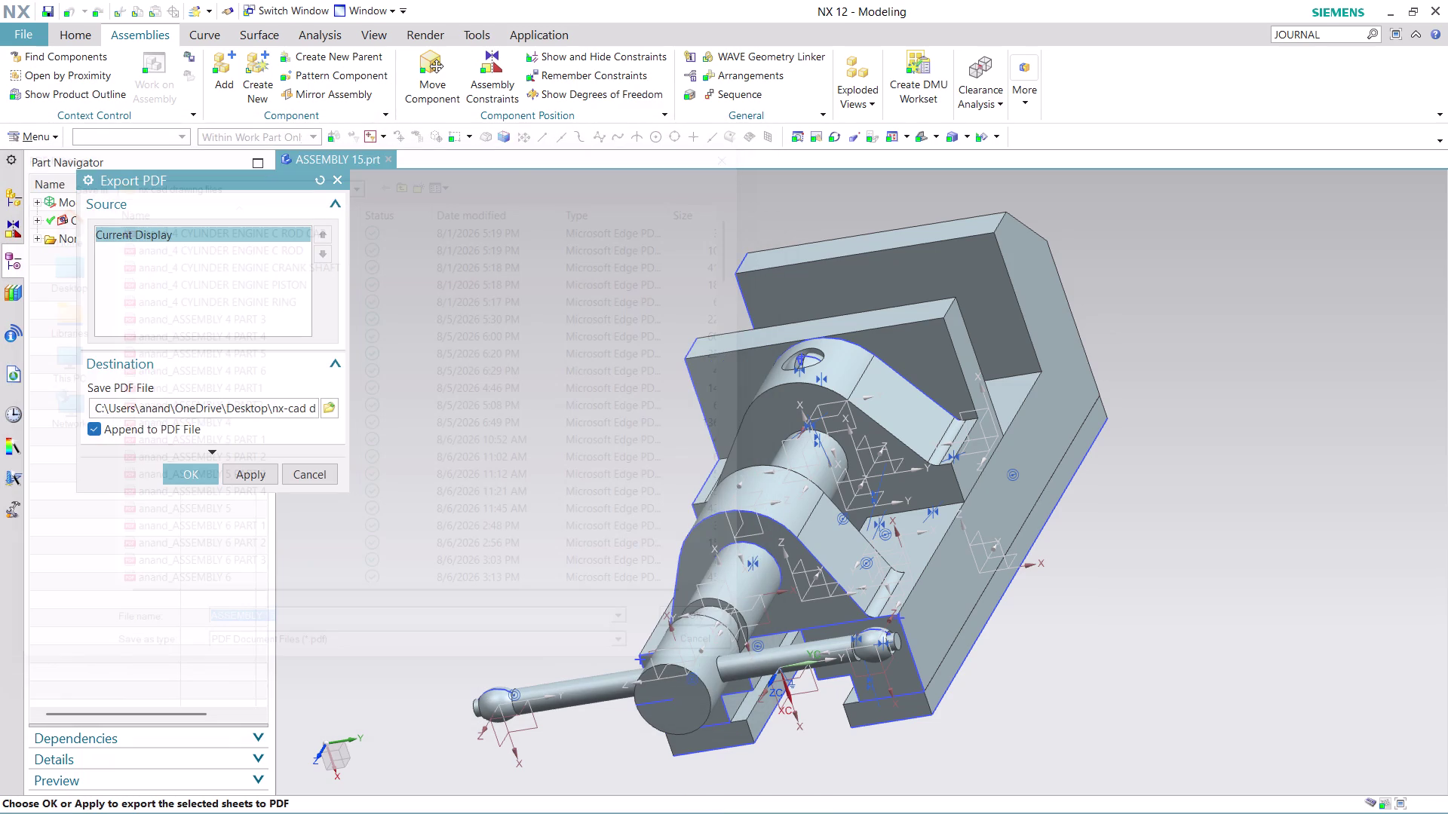
click(196, 472)
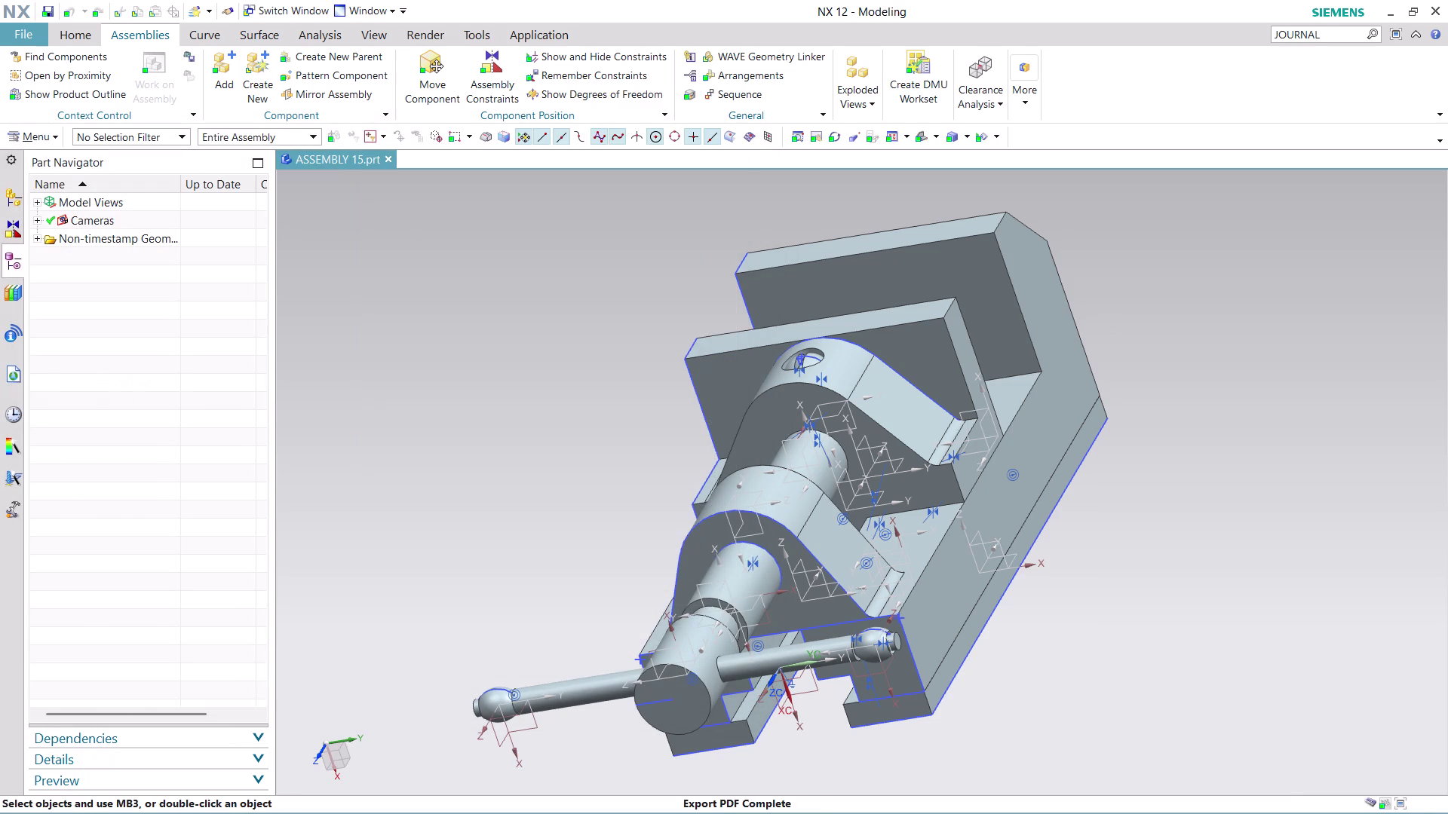
click(1331, 32)
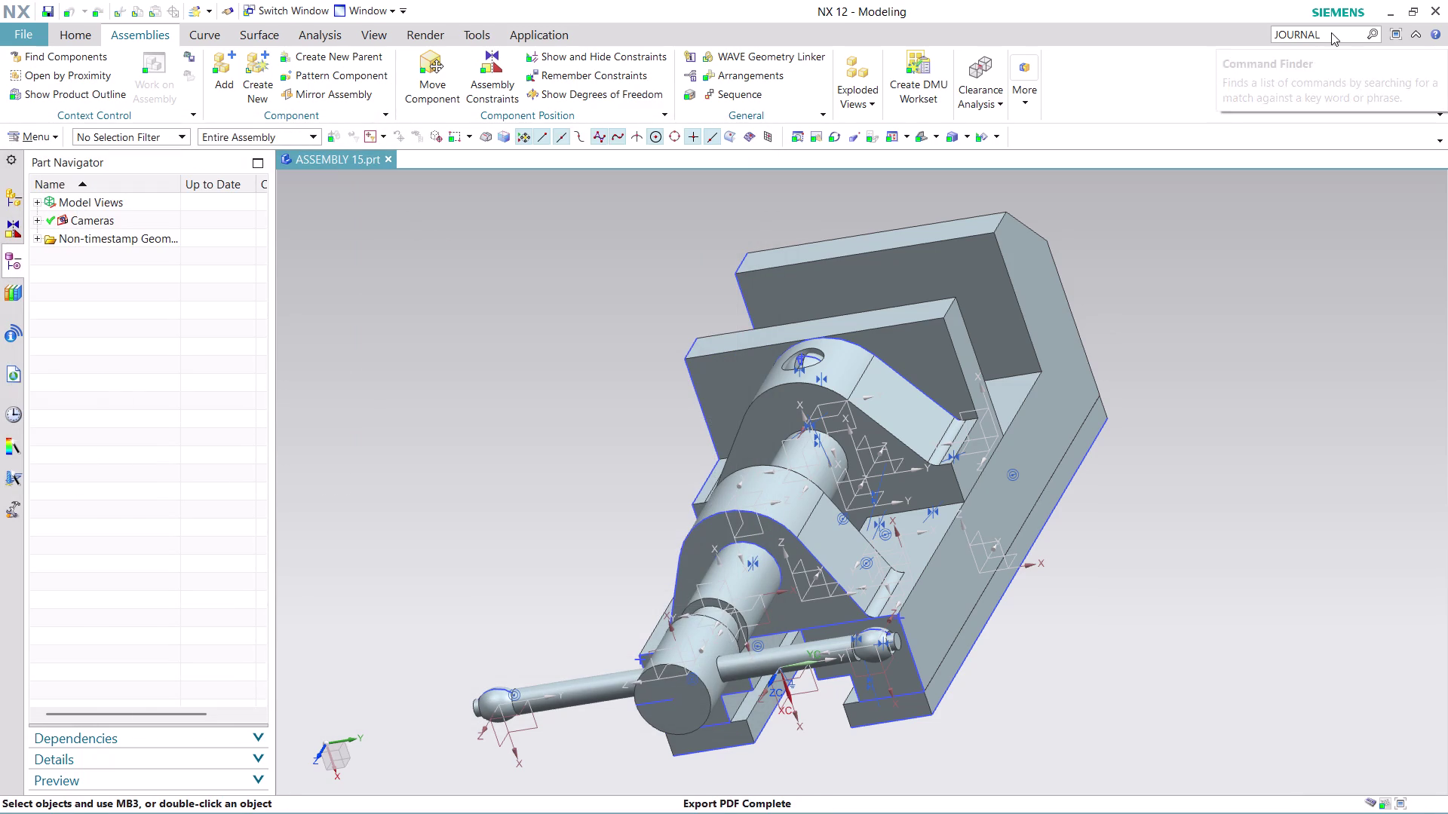
Find JOURNAL in Command Finder and choose Stop Recording.
key(Return)
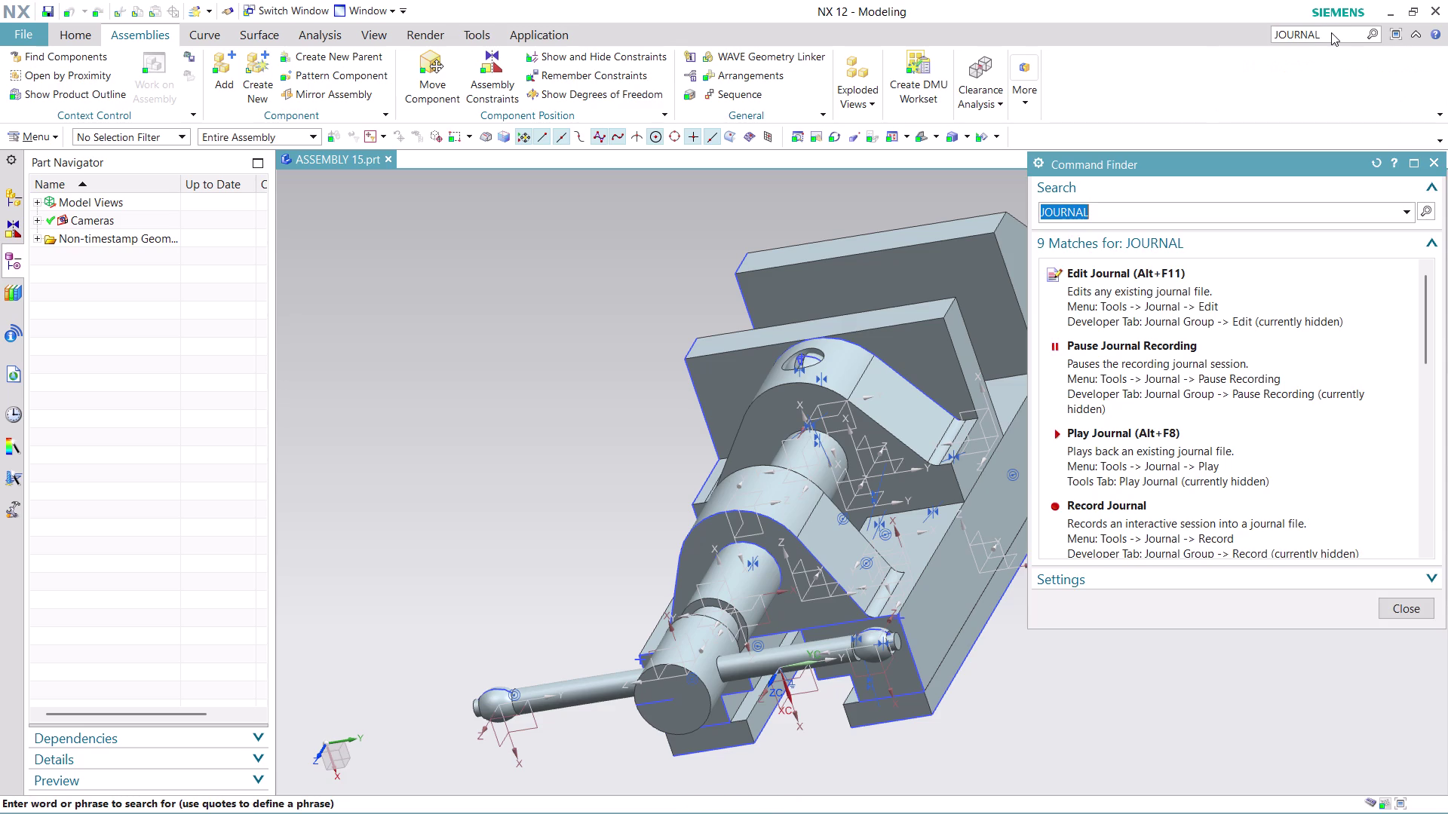
scroll(down, 3)
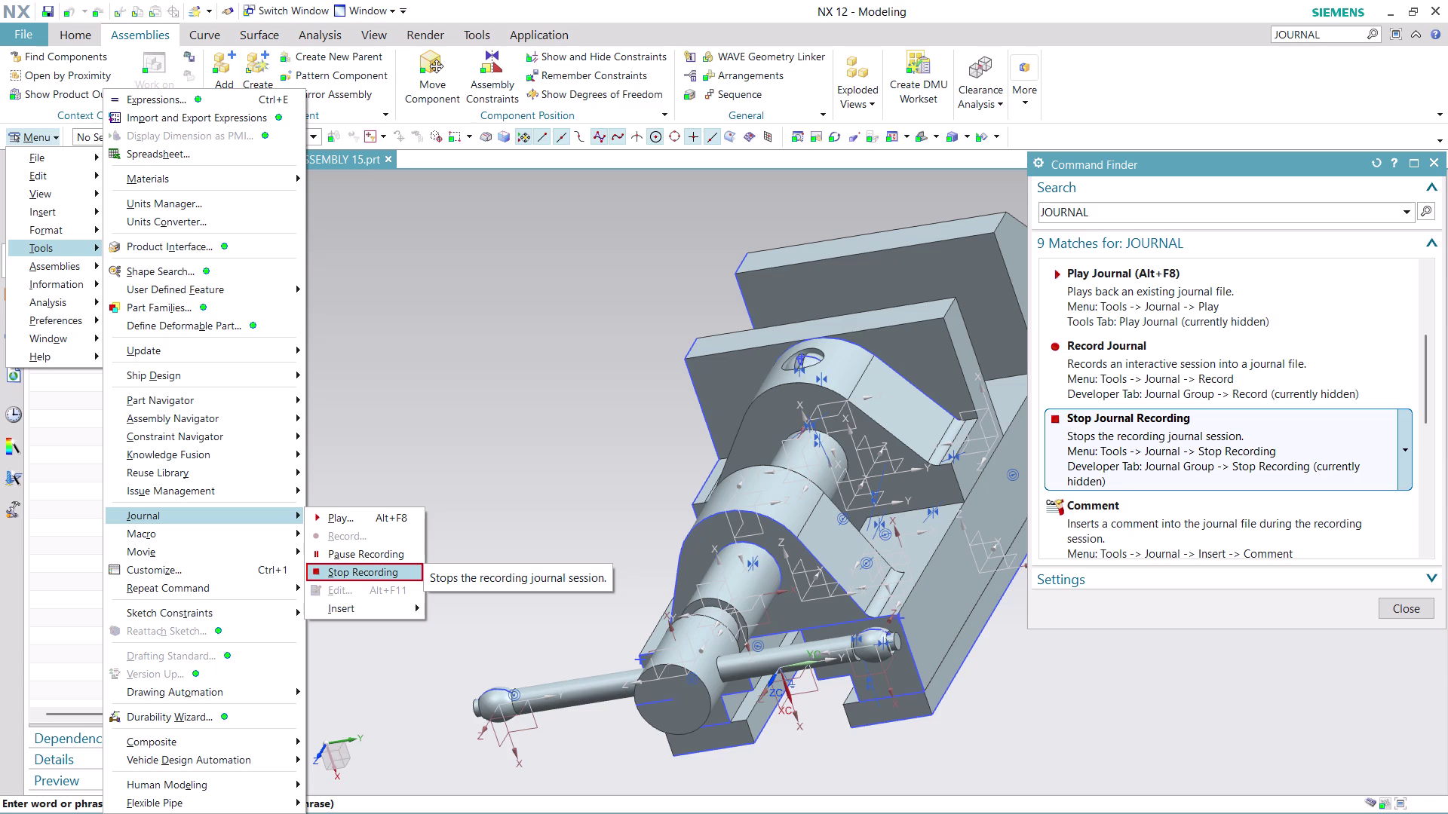
click(1406, 613)
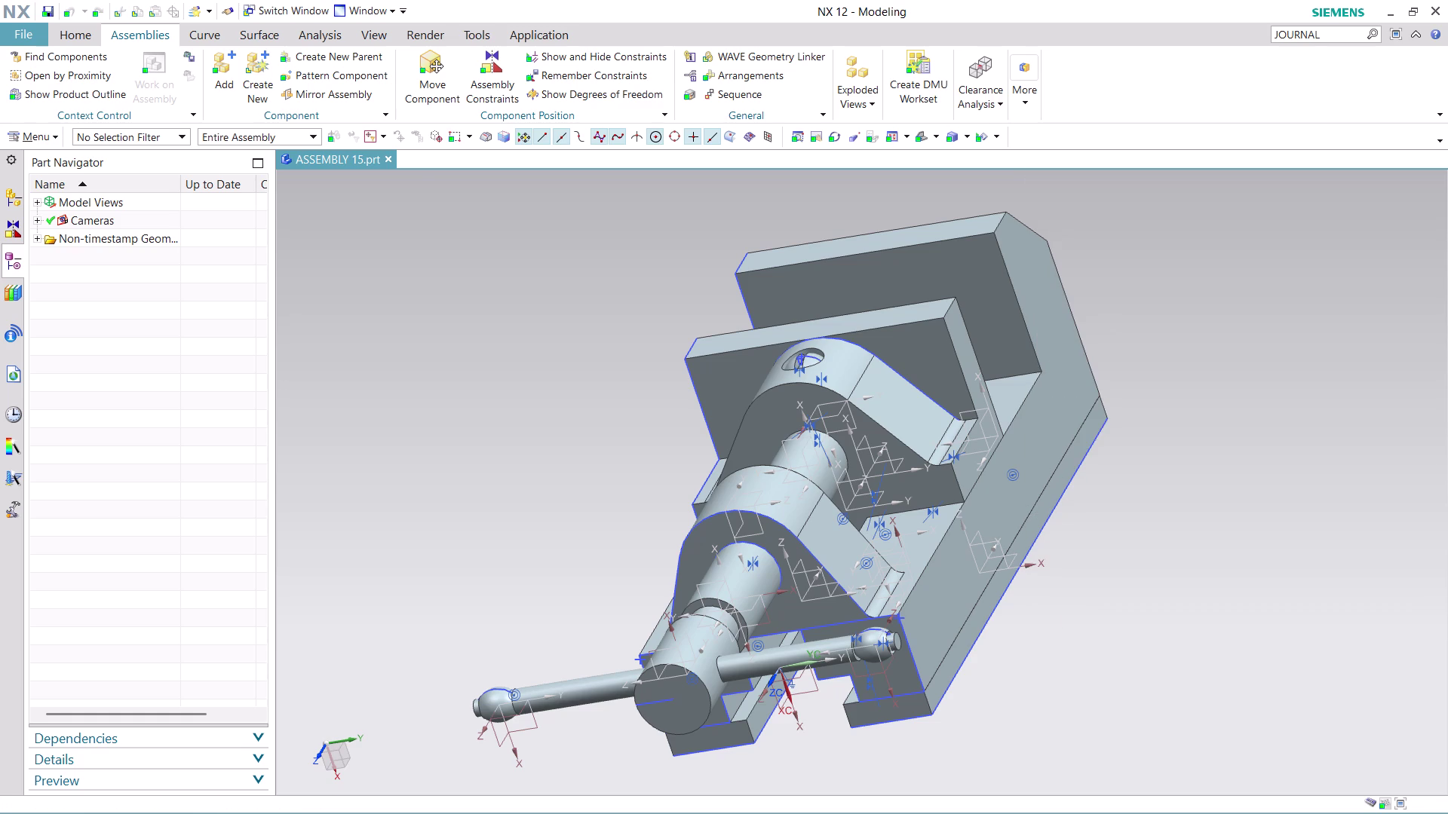
click(23, 29)
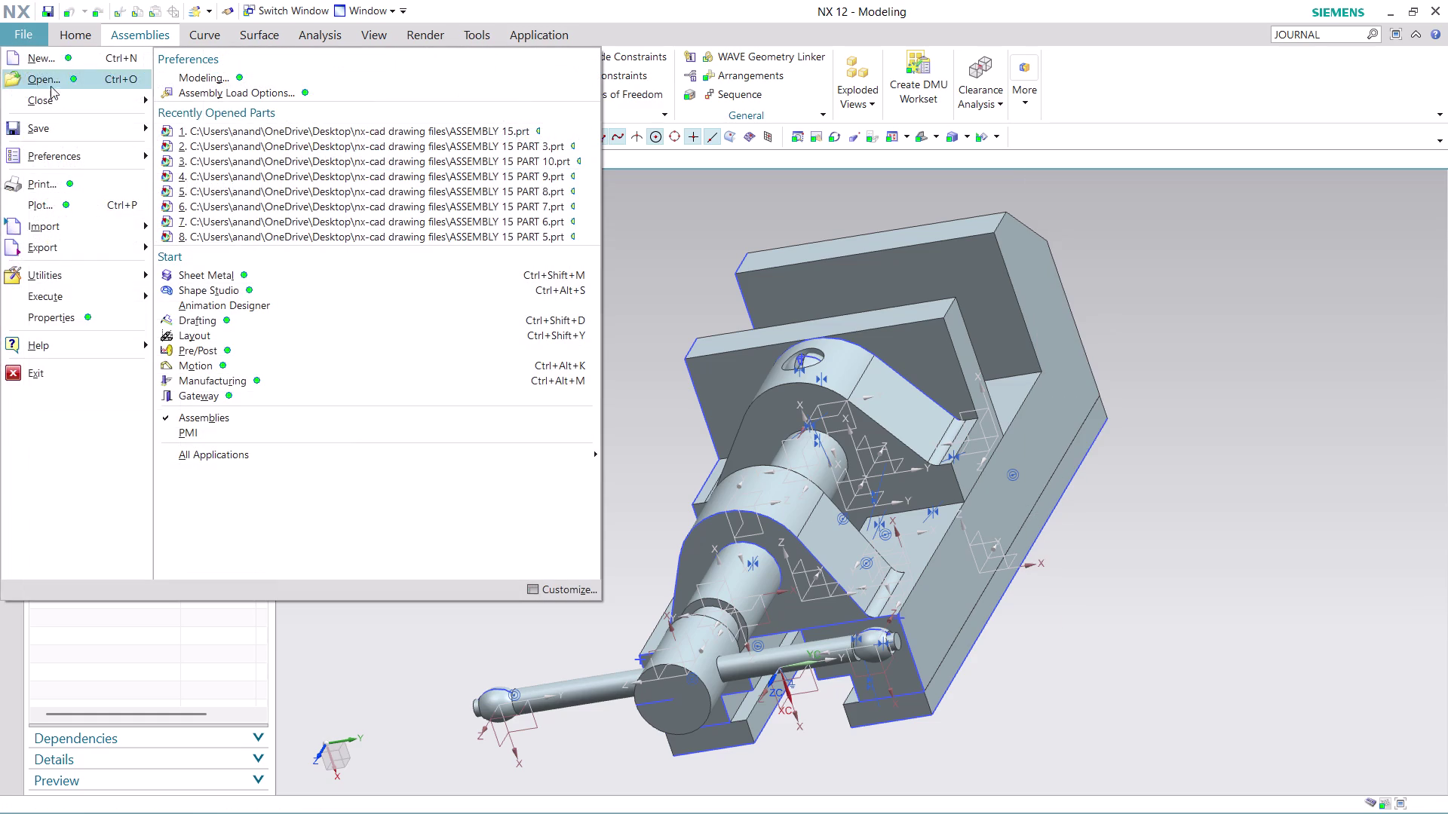
Open ASSEMBLY 15 from the nx-cad drawing files list.
click(62, 82)
scroll(down, 3)
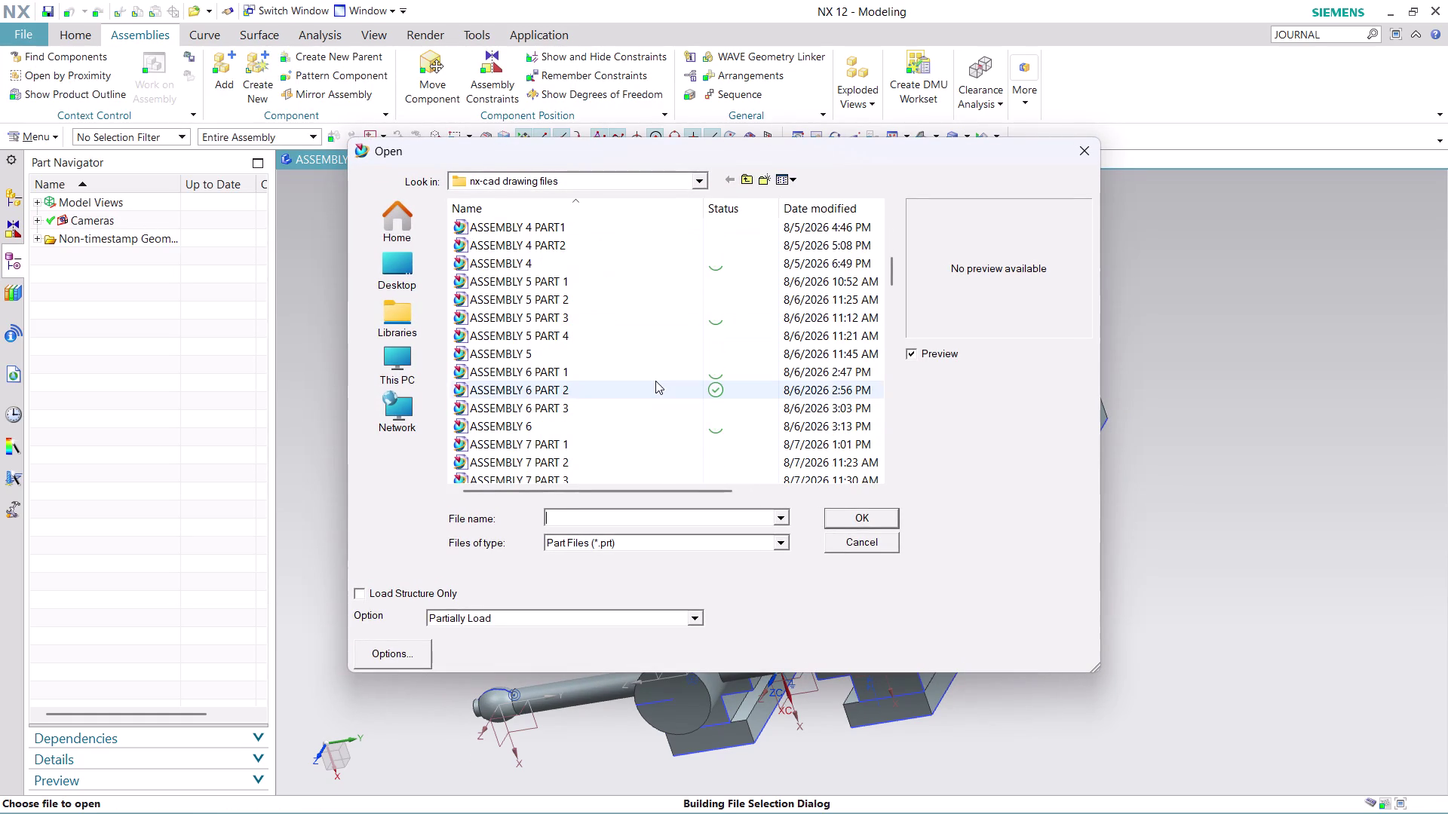
scroll(down, 3)
scroll(down, 3)
scroll(down, 3)
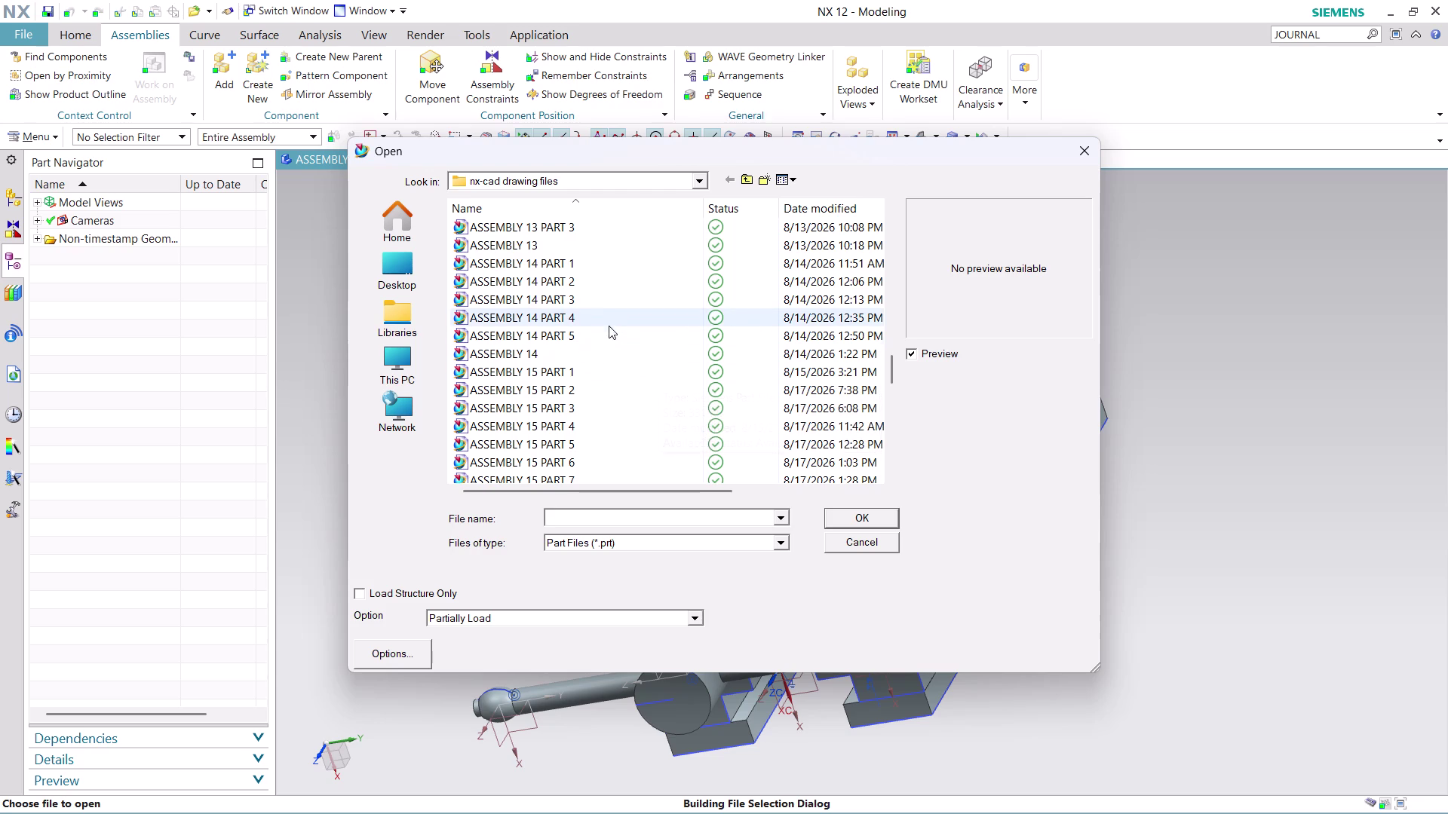
scroll(down, 3)
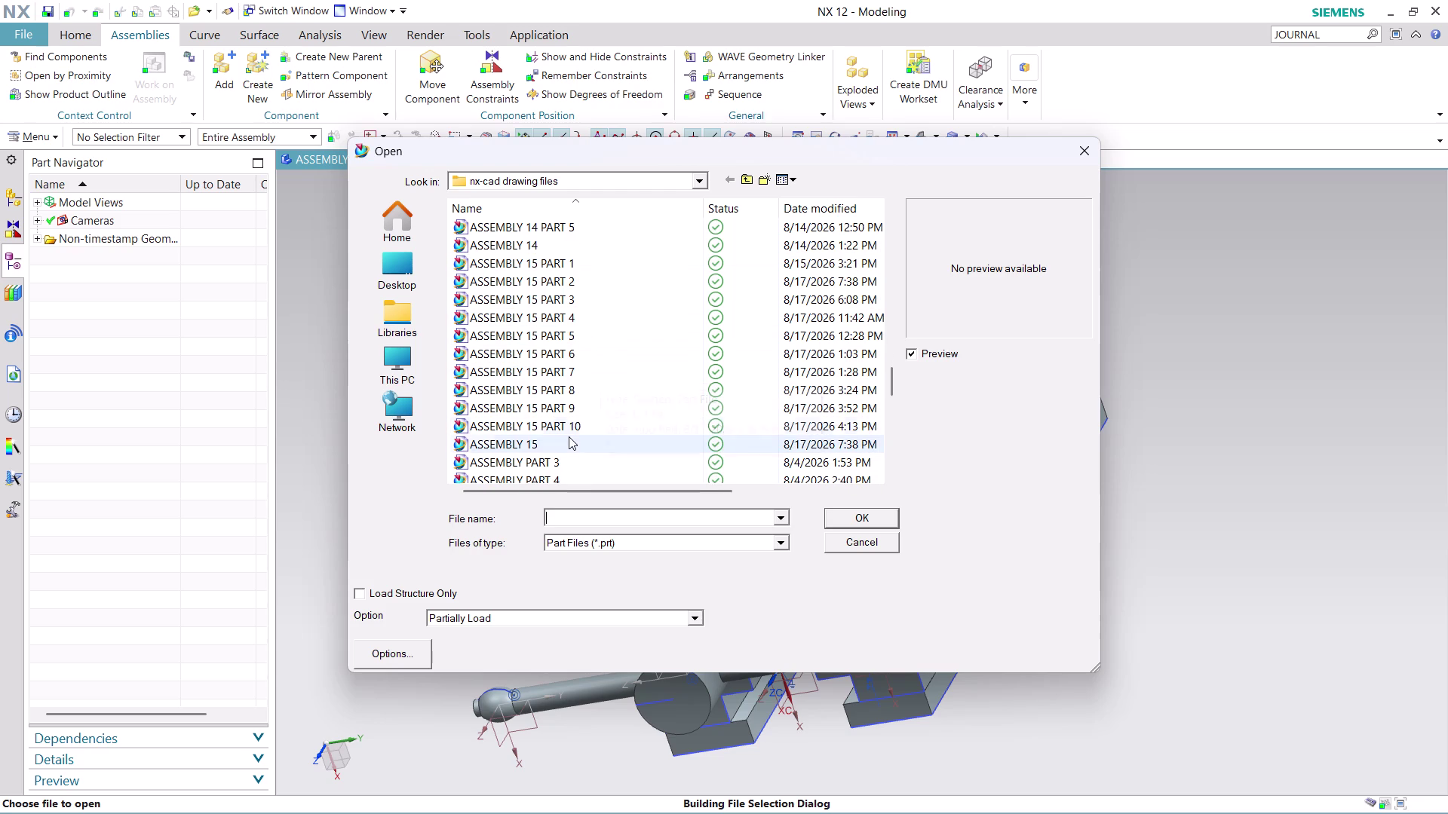
click(569, 437)
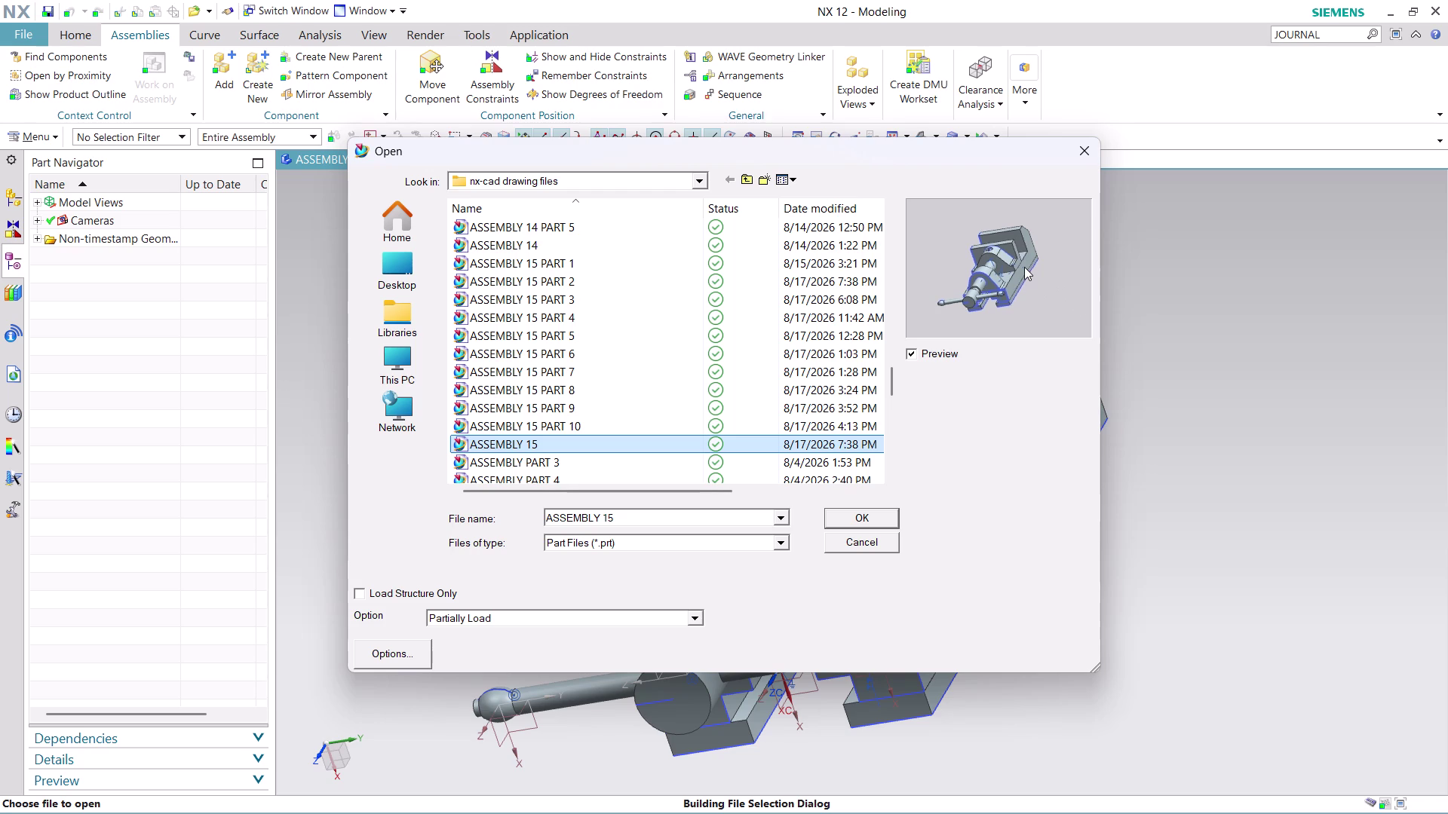
click(855, 547)
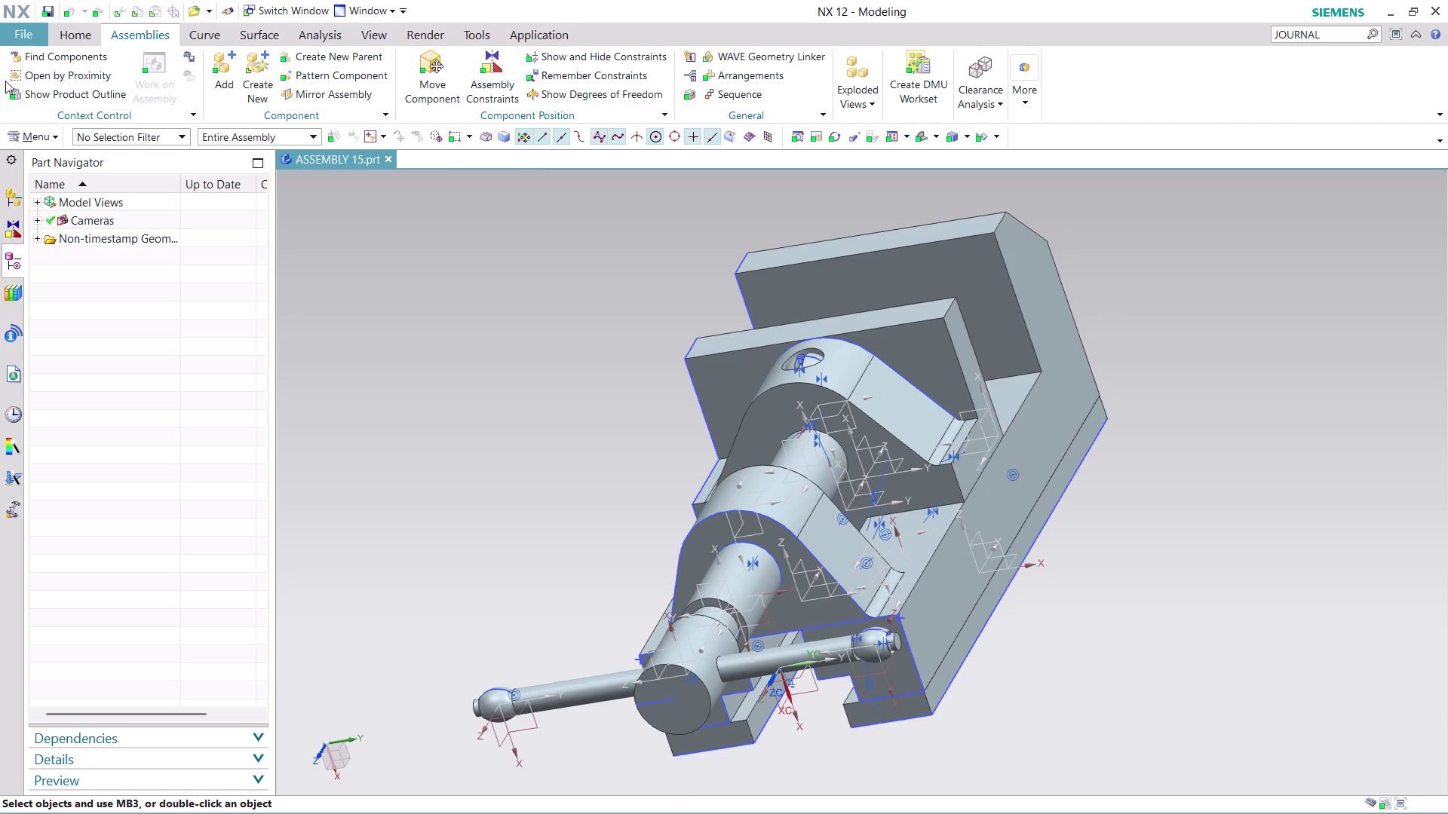
click(27, 36)
click(63, 65)
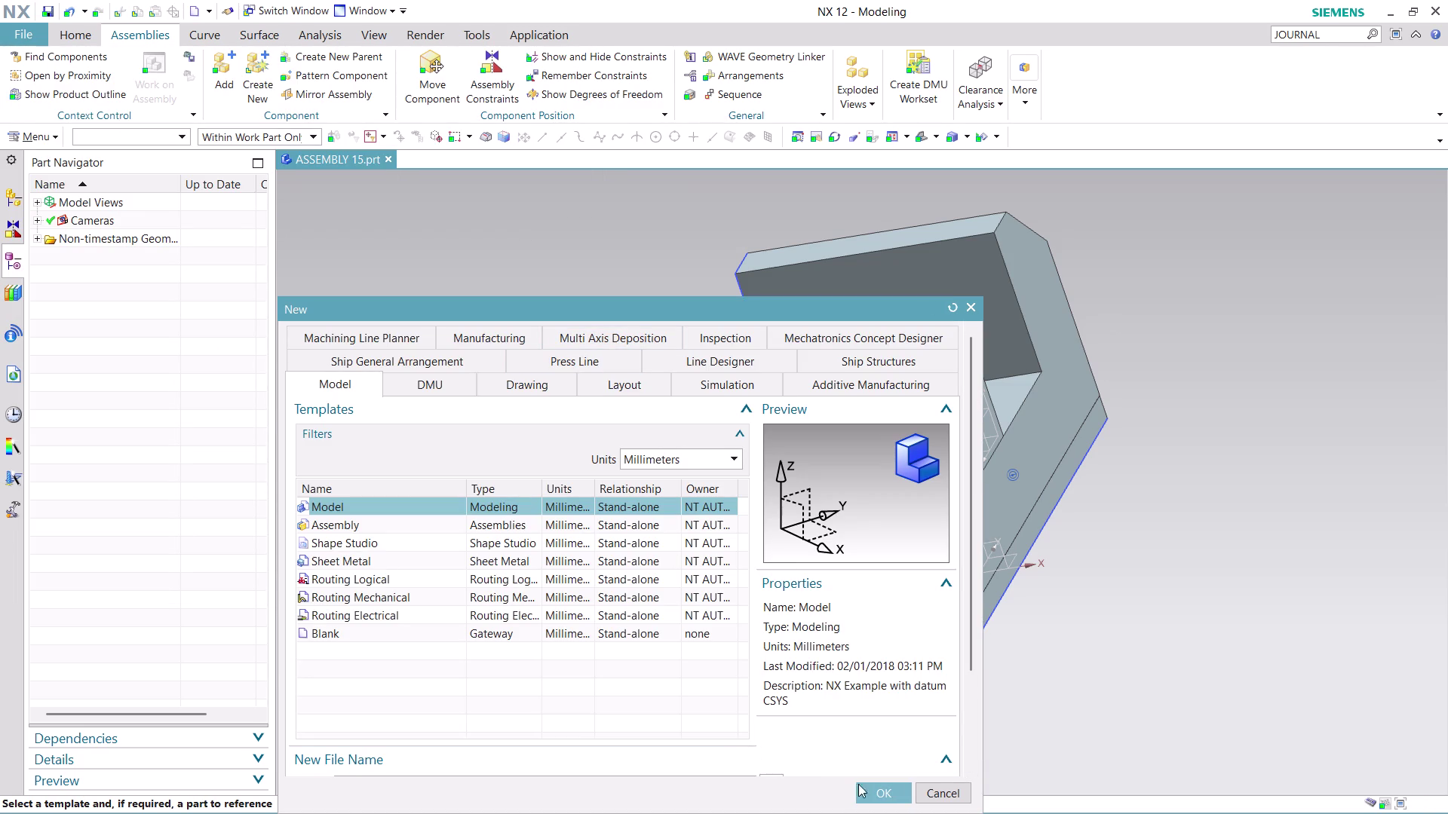
click(887, 793)
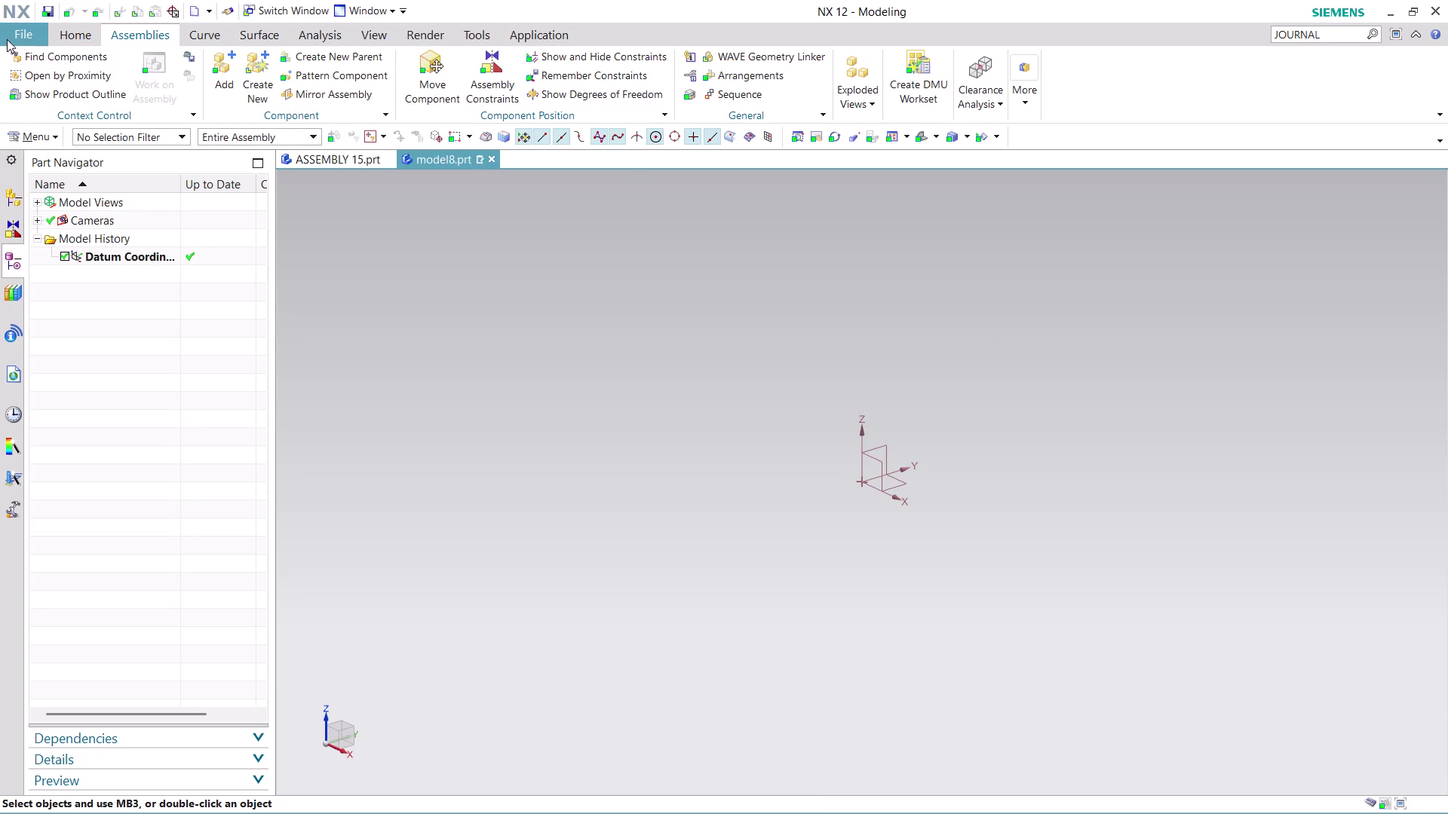
click(17, 27)
click(67, 80)
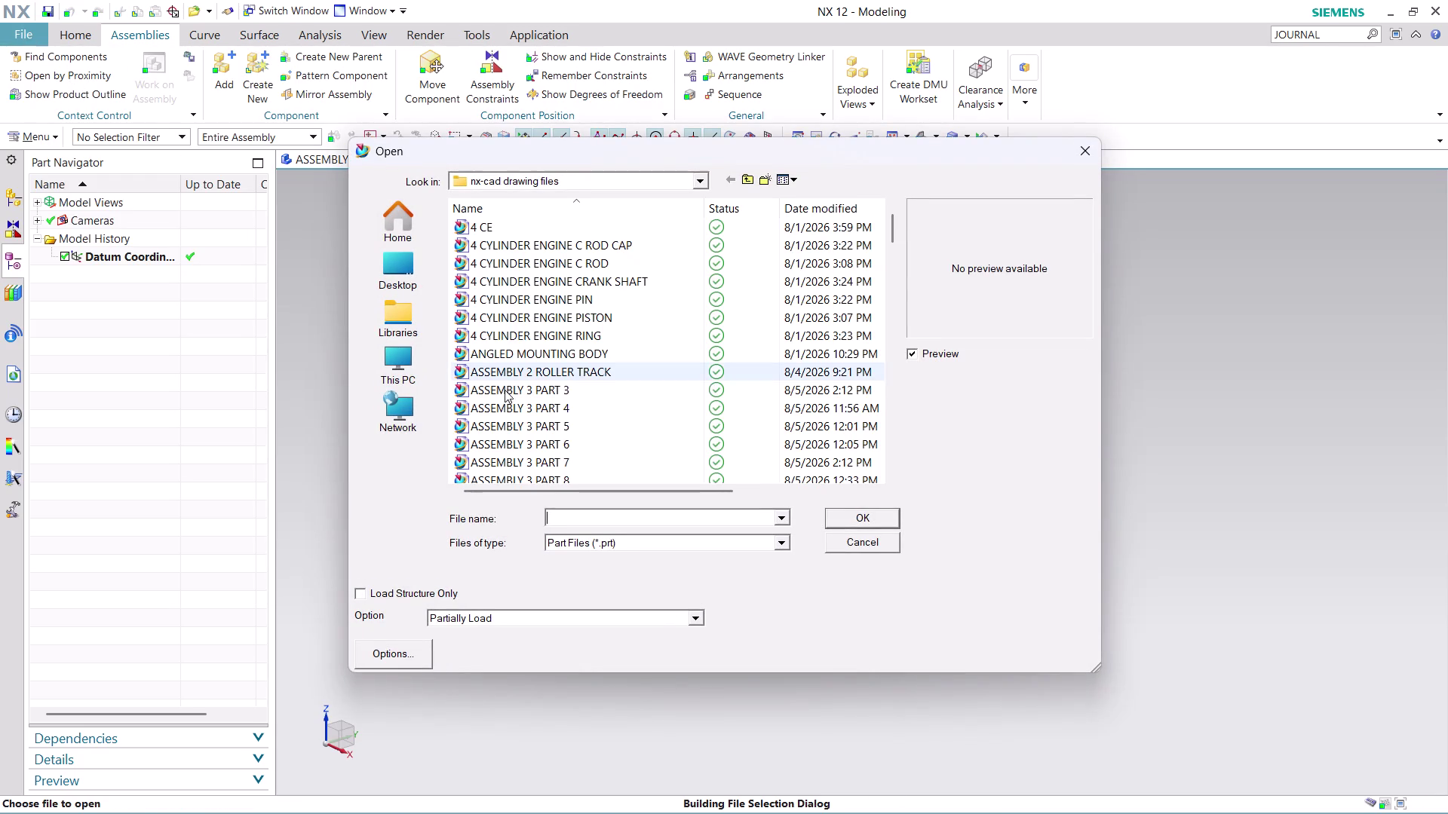
scroll(down, 3)
scroll(down, 3)
scroll(down, 3)
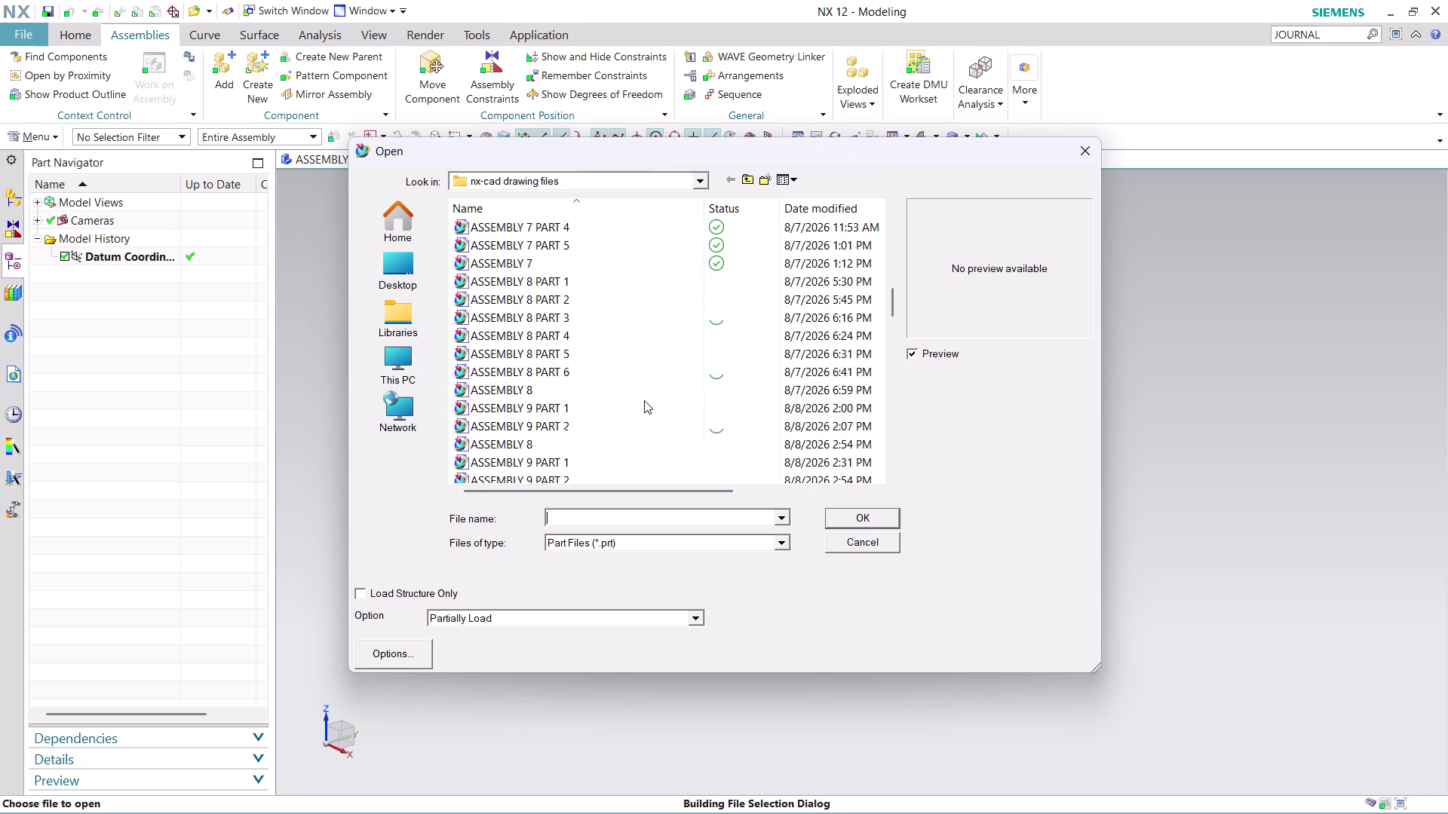
scroll(down, 3)
scroll(down, 3)
scroll(down, 3)
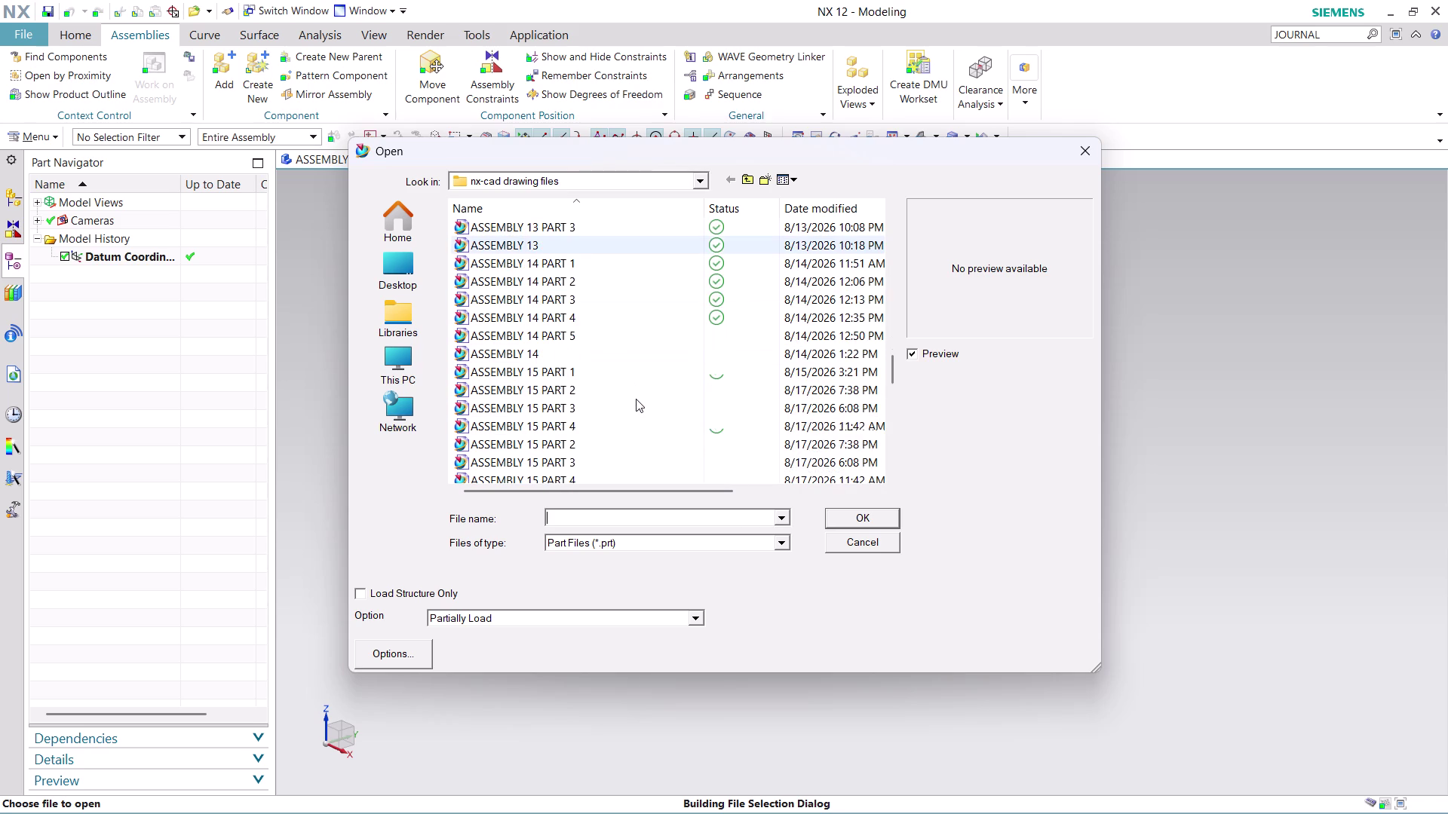
scroll(down, 3)
scroll(down, 3)
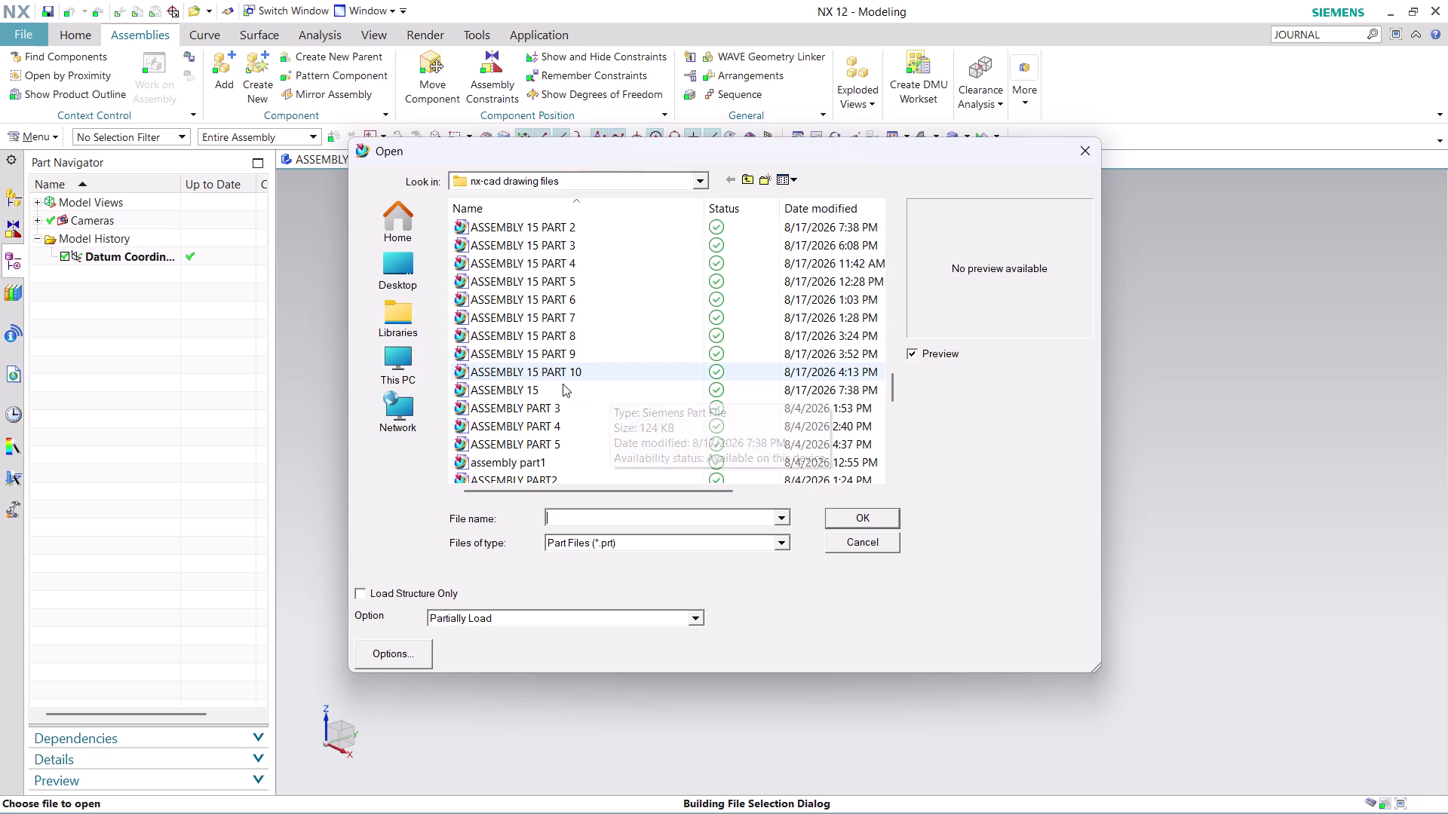
click(561, 387)
click(860, 516)
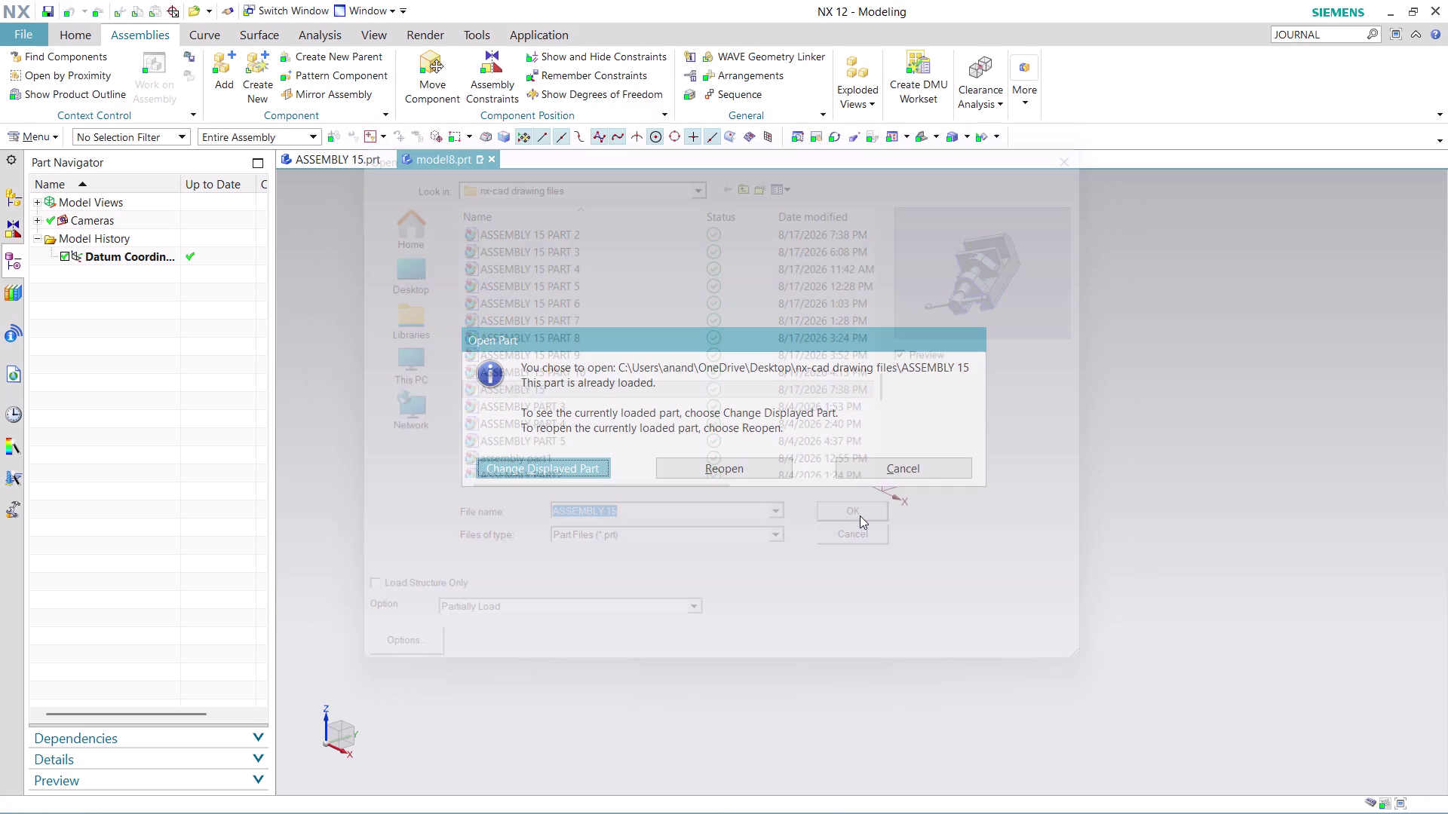
click(727, 462)
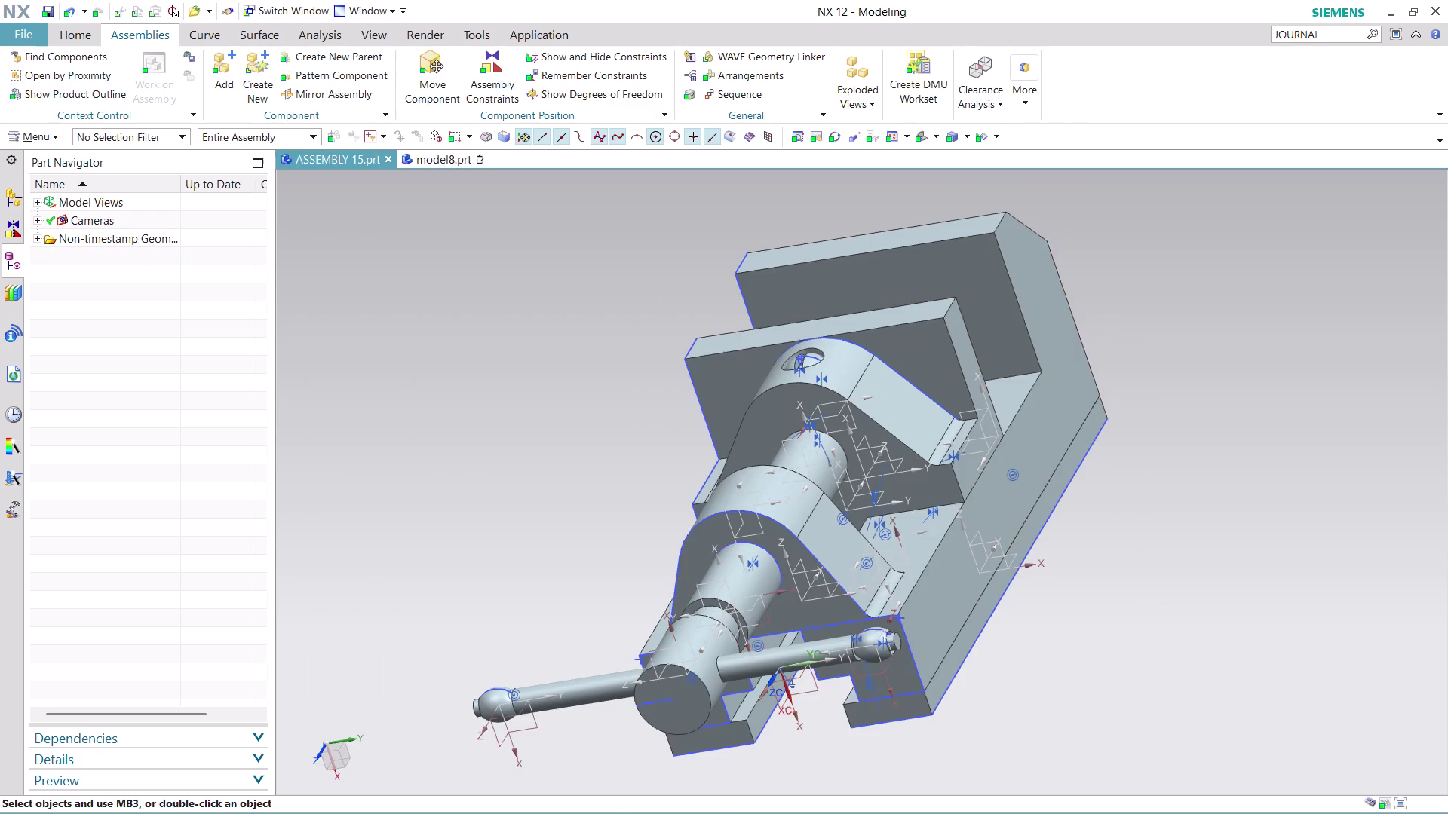
middle_drag(1098, 459, 697, 311)
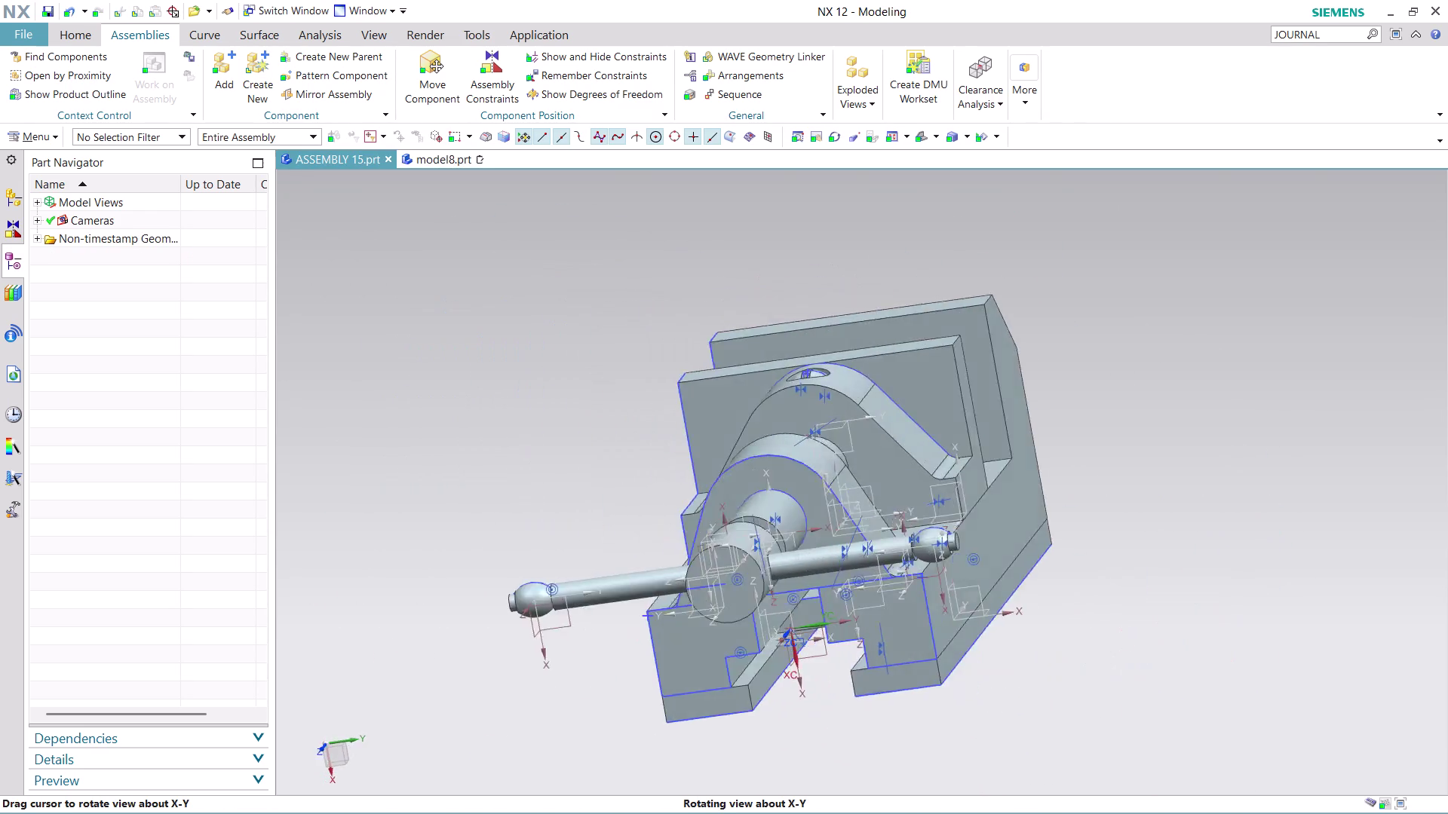
middle_drag(698, 310, 639, 365)
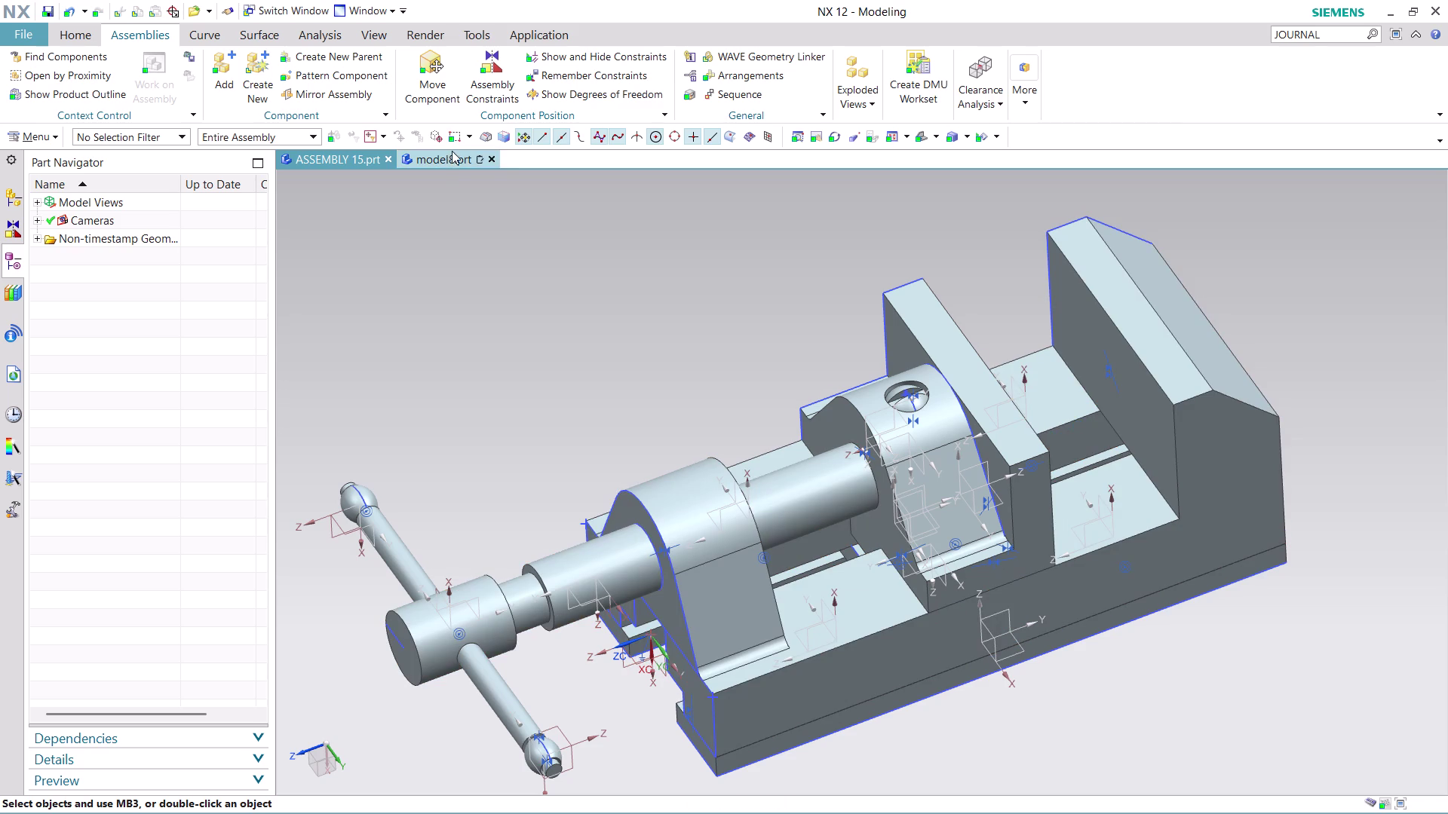
click(494, 157)
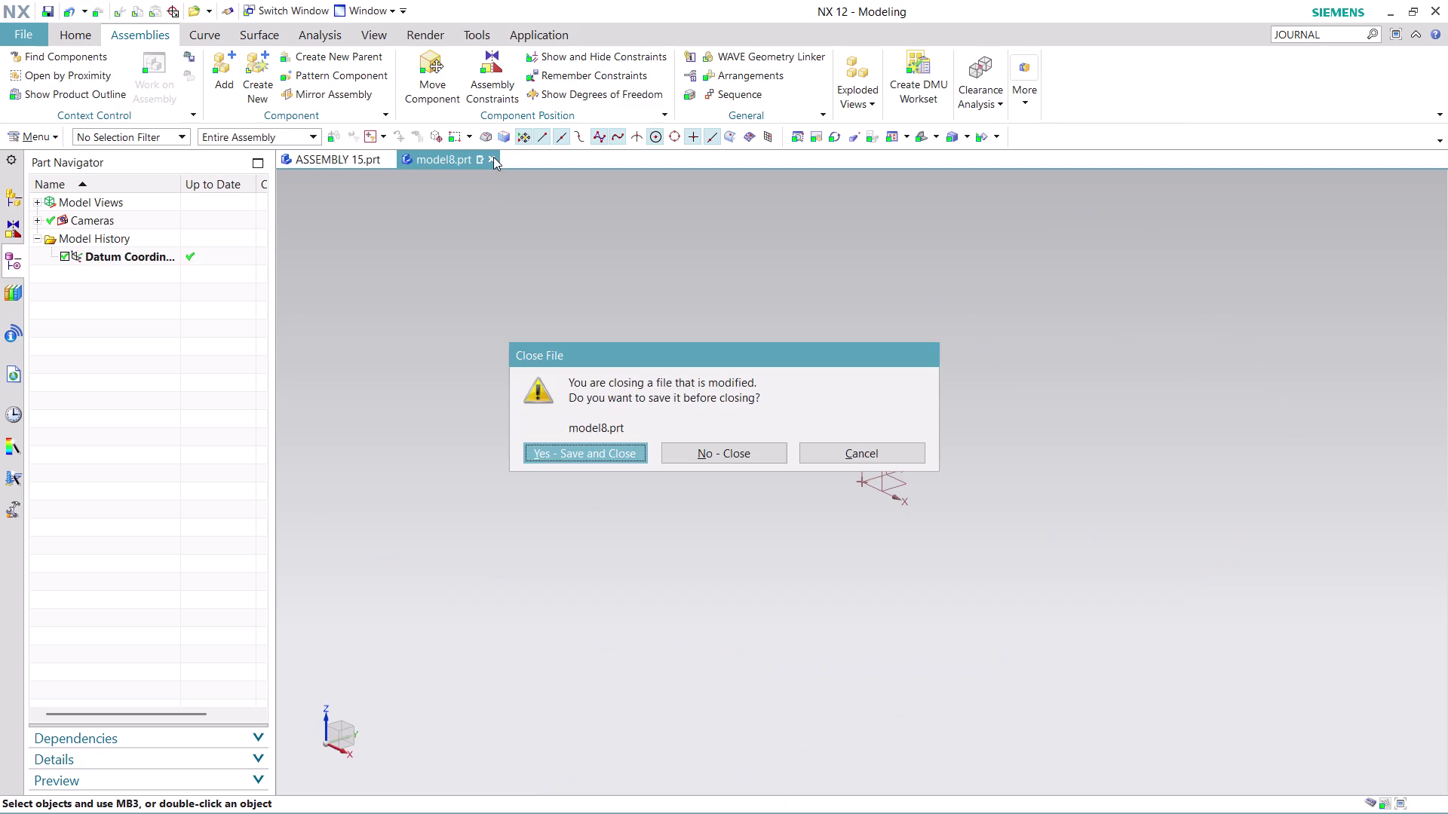
click(728, 457)
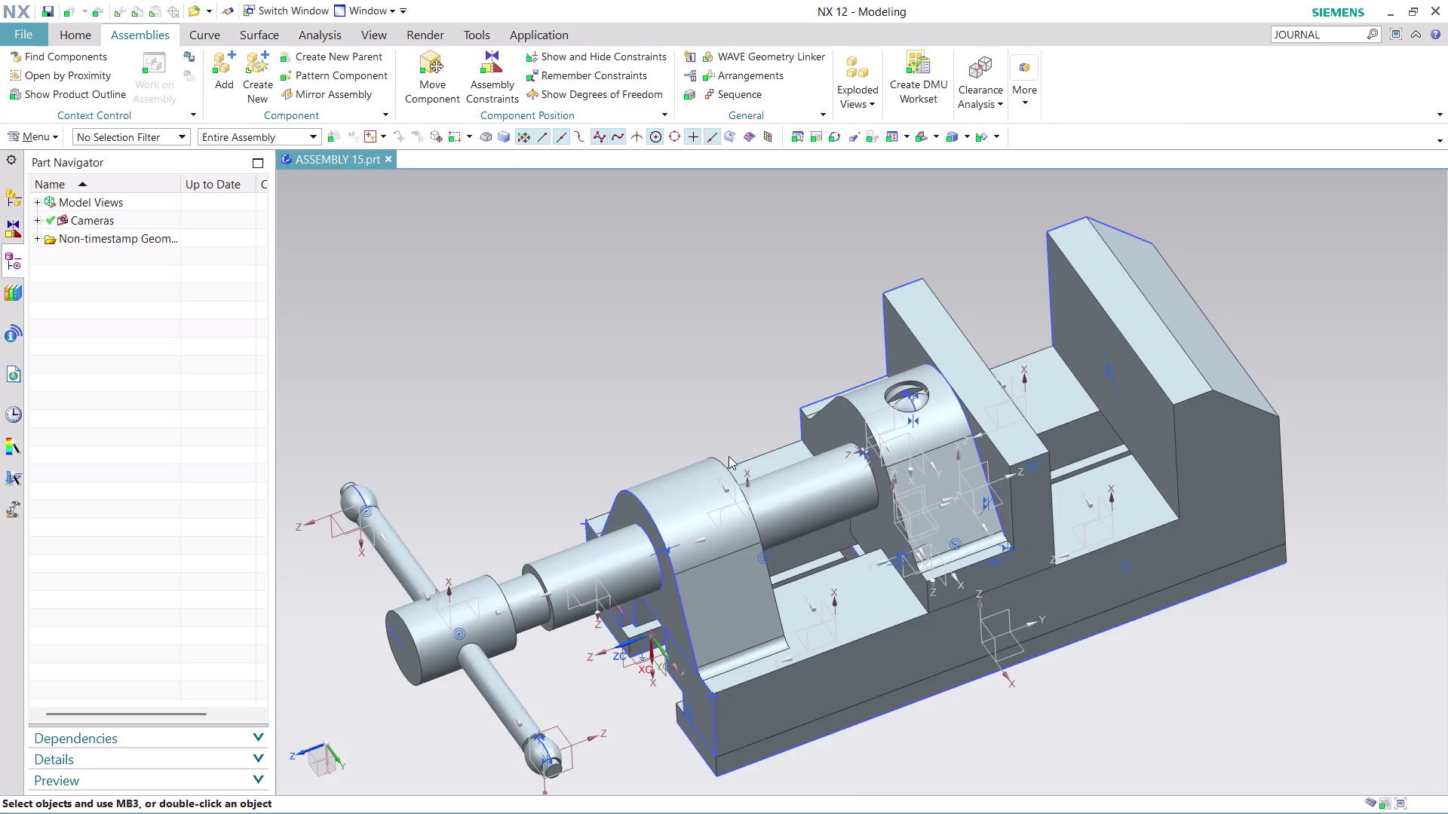
scroll(down, 3)
scroll(up, 3)
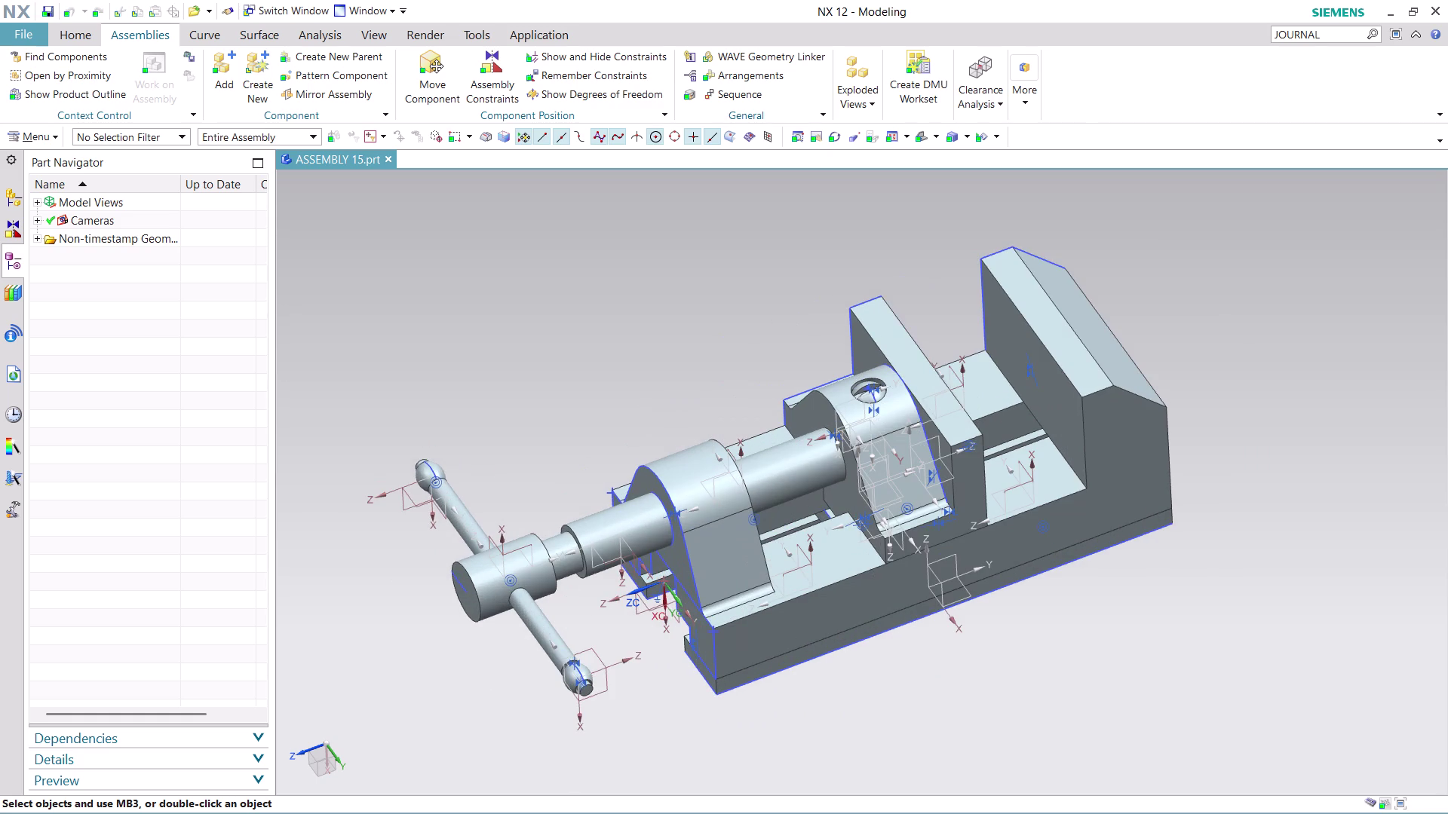
click(1344, 33)
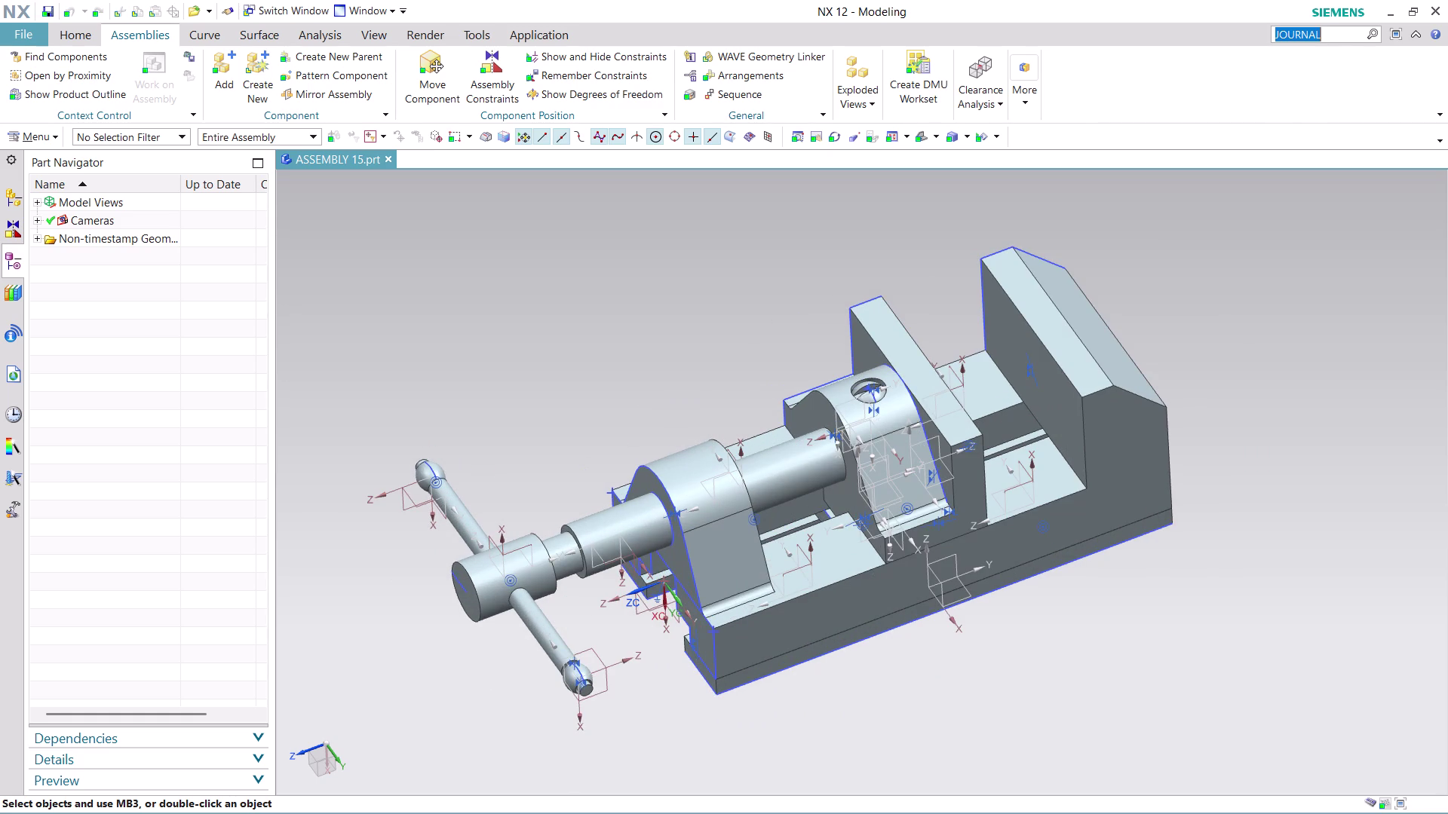
Run the JOURNAL command search, click Stop Journal Recording, and close the results.
key(Return)
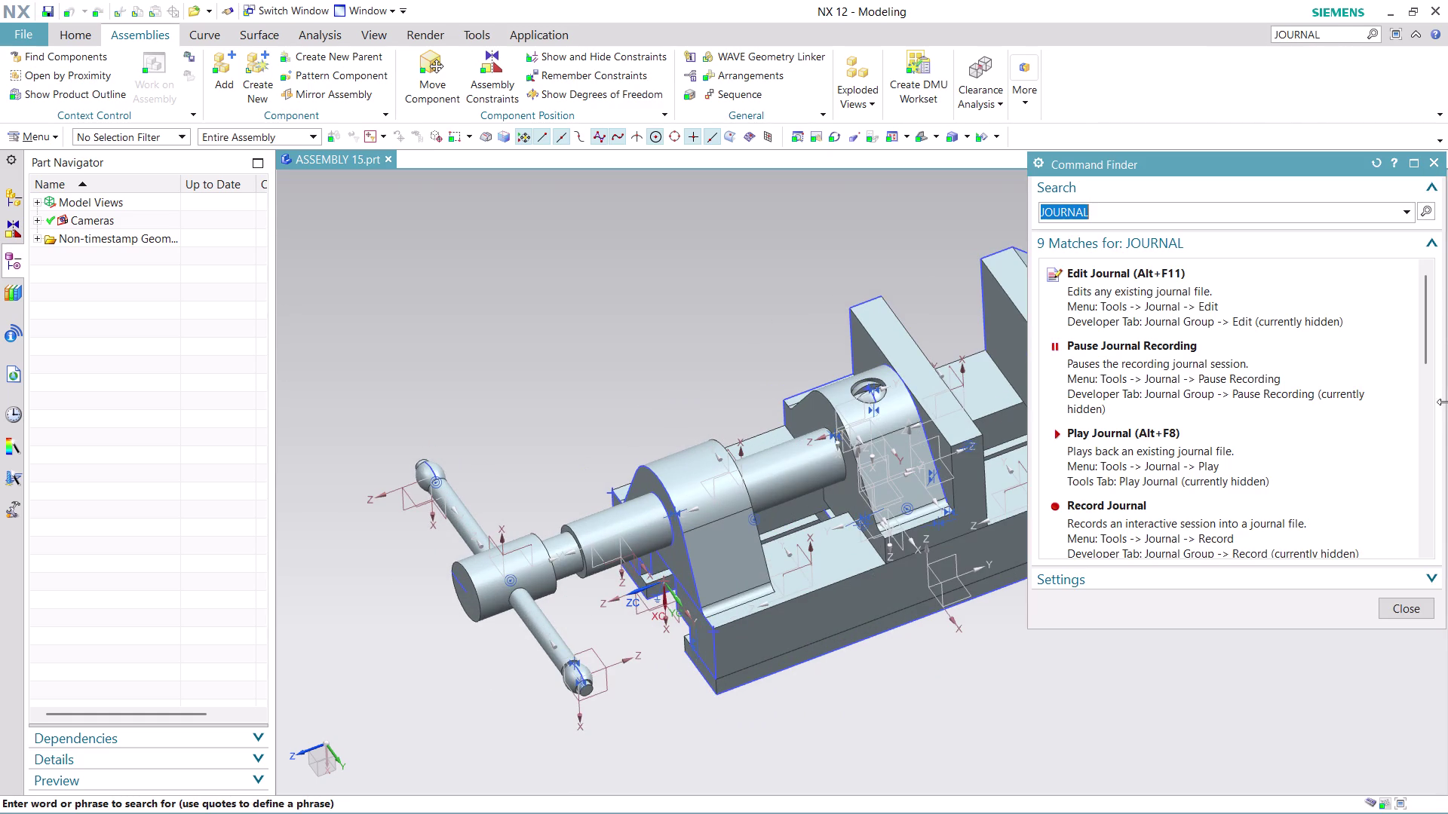
scroll(down, 3)
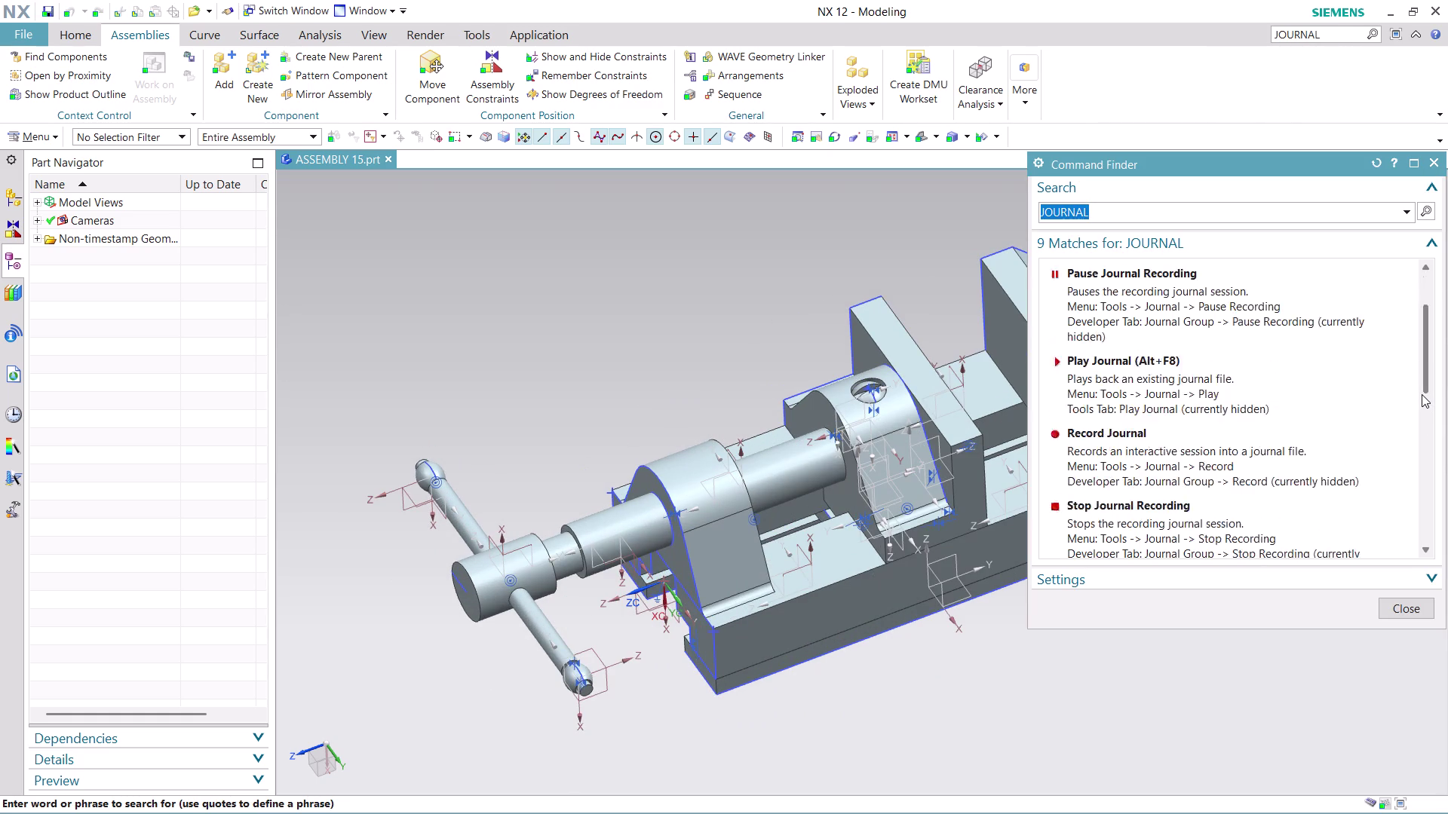
scroll(down, 3)
click(1117, 387)
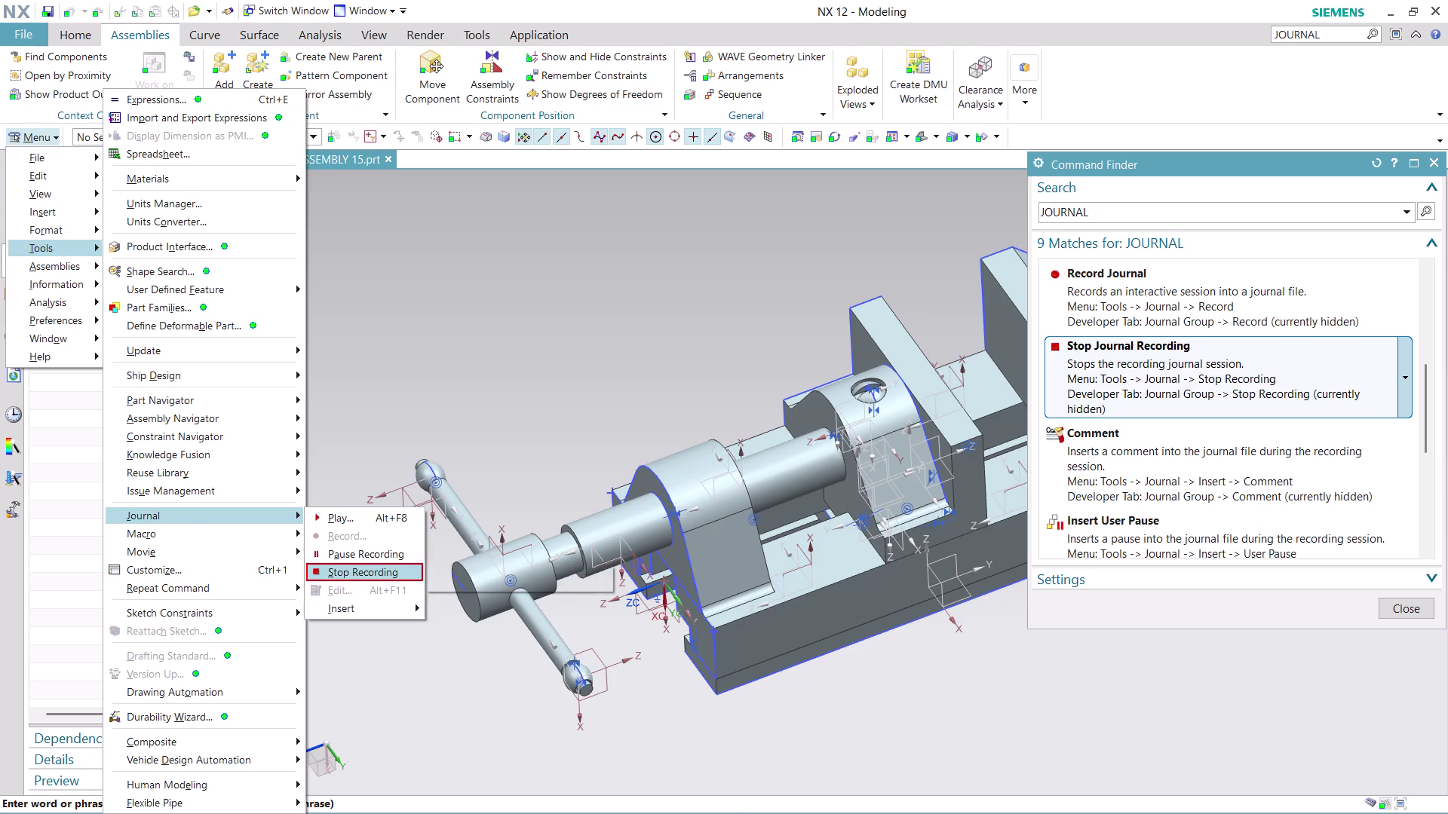
click(1117, 387)
click(1117, 386)
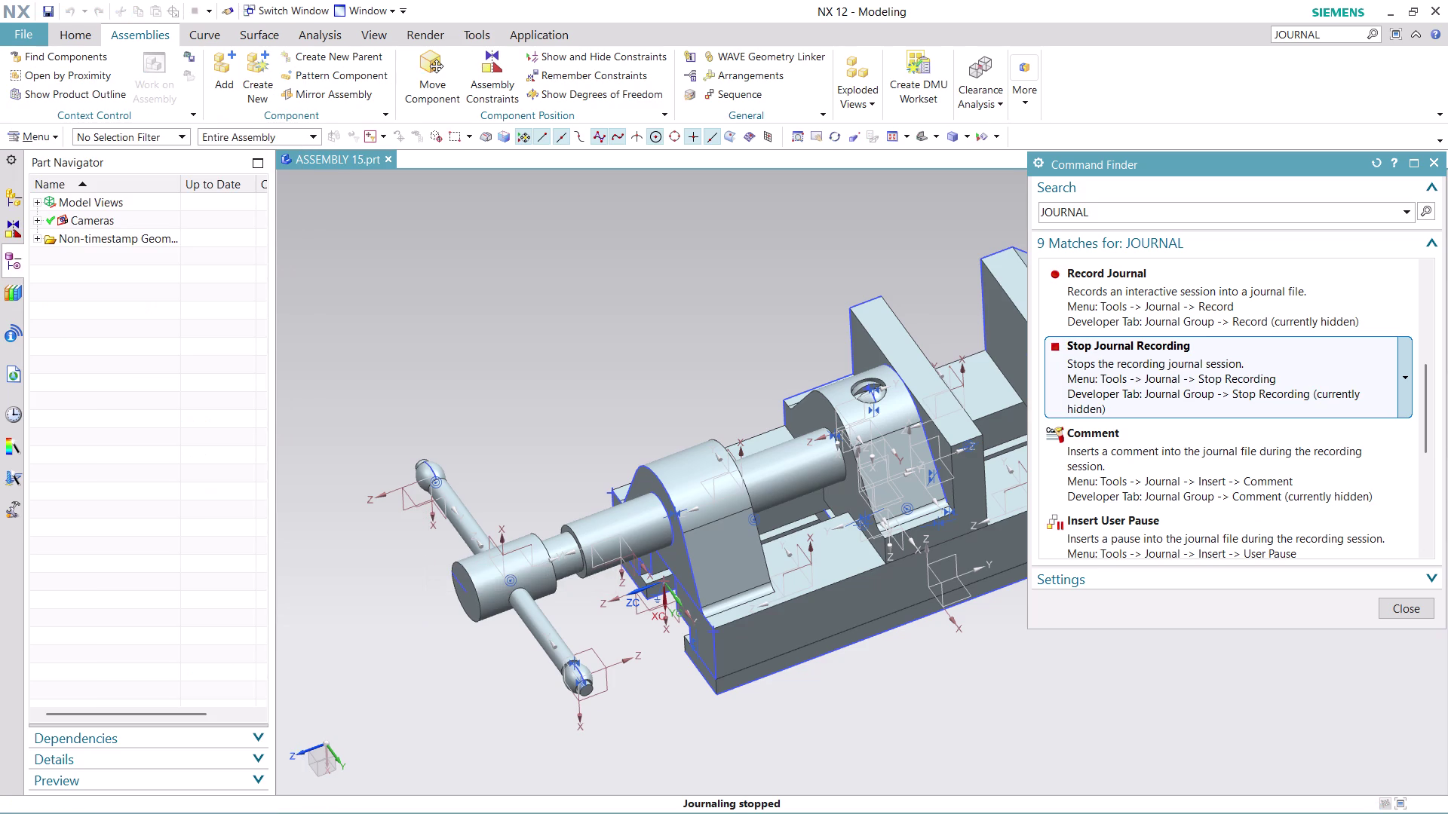
click(1392, 613)
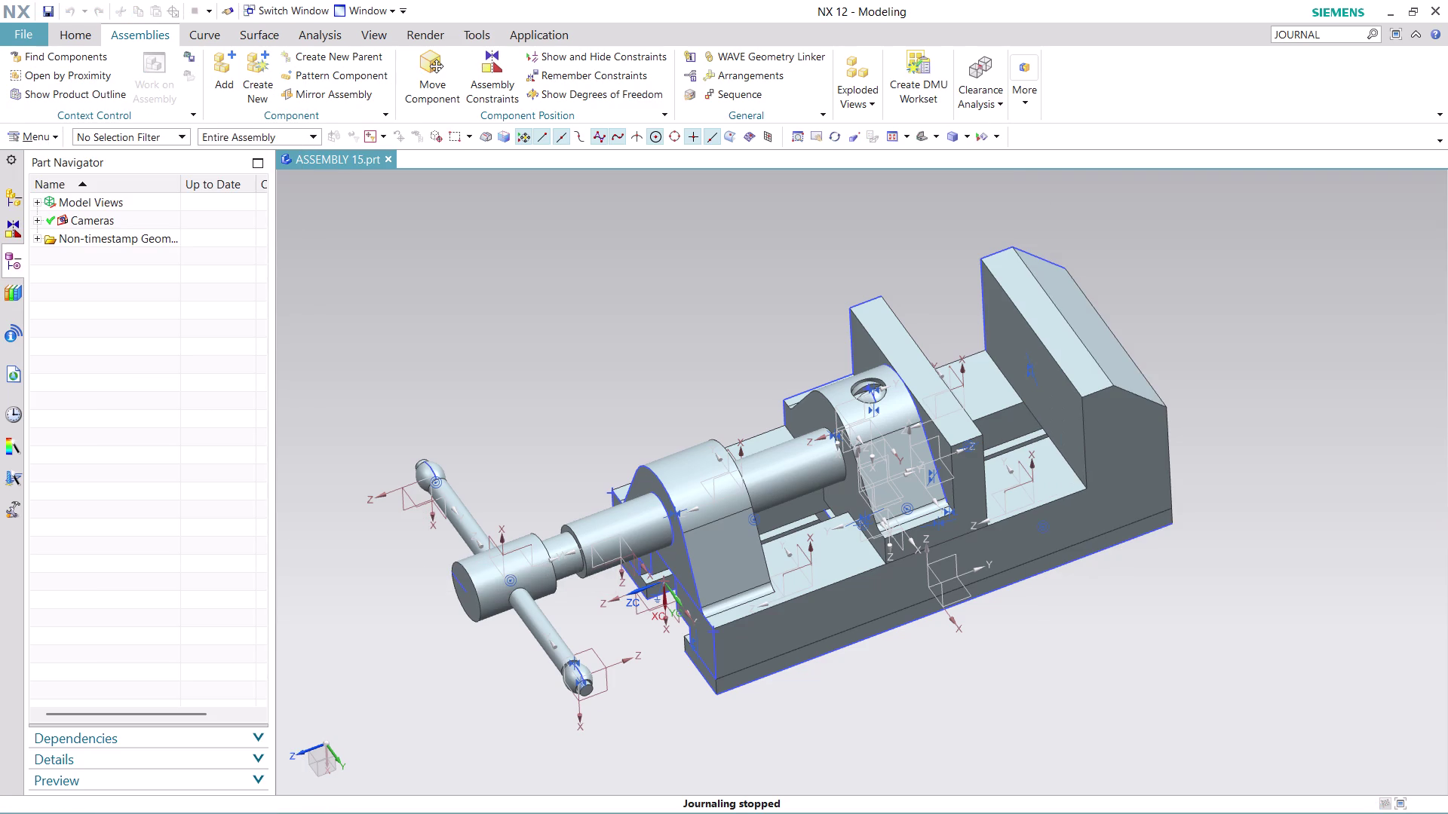